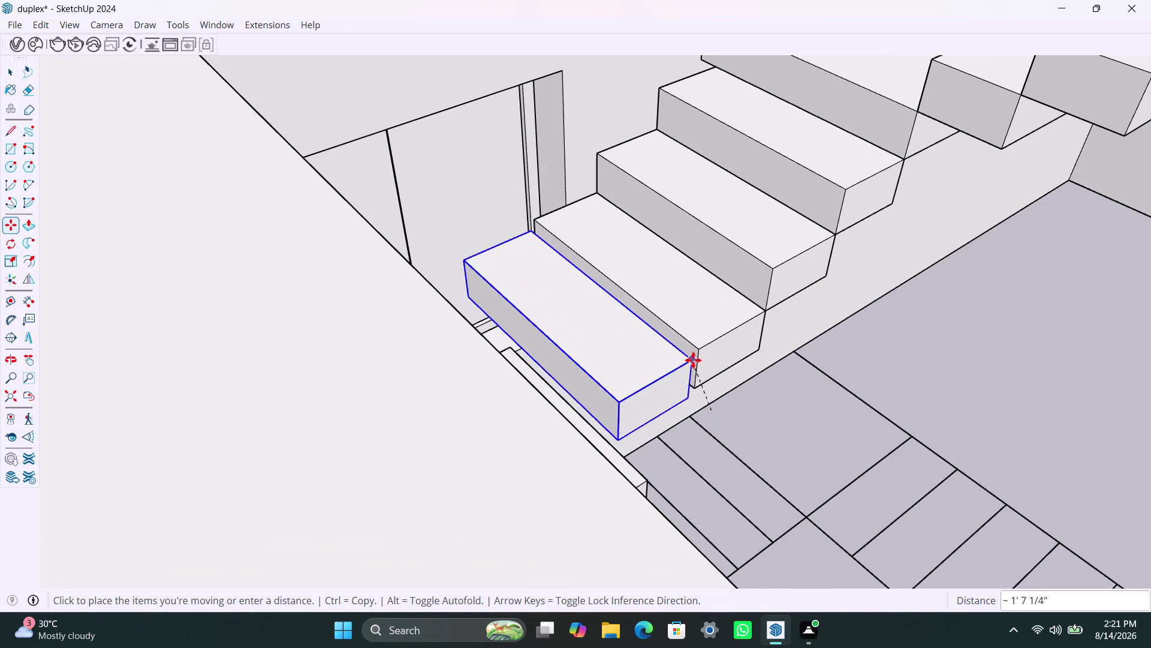
Drop the moved step block in place and orbit to view the bottom steps.
click(696, 387)
scroll(down, 3)
middle_drag(683, 443, 631, 453)
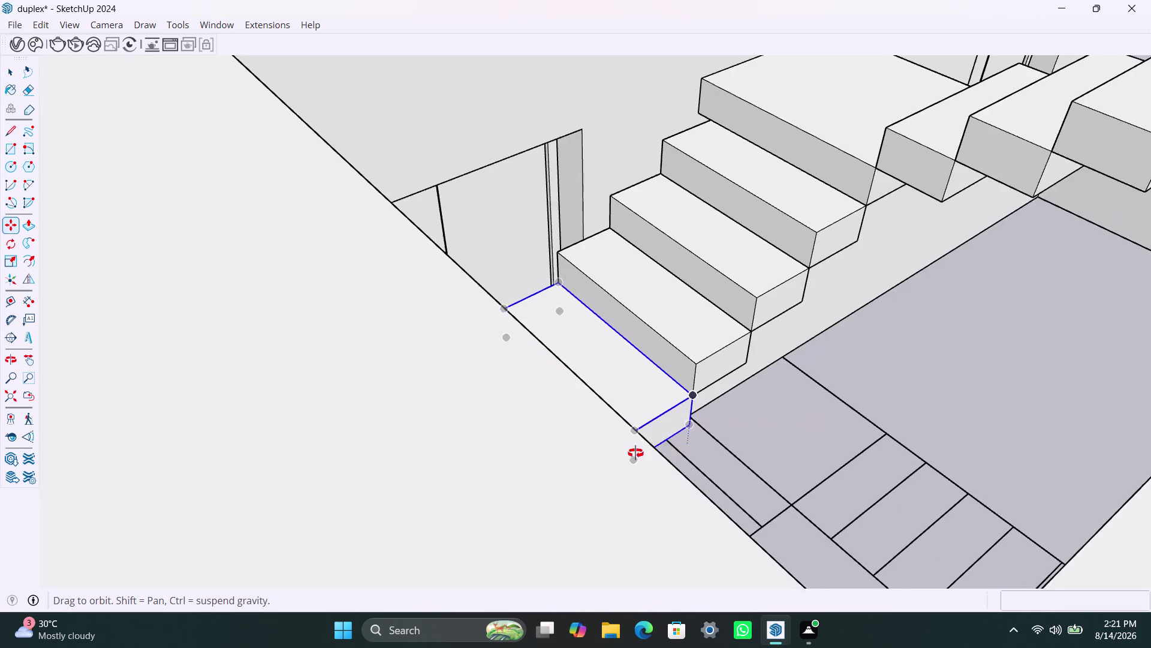
middle_drag(632, 453, 611, 467)
scroll(up, 3)
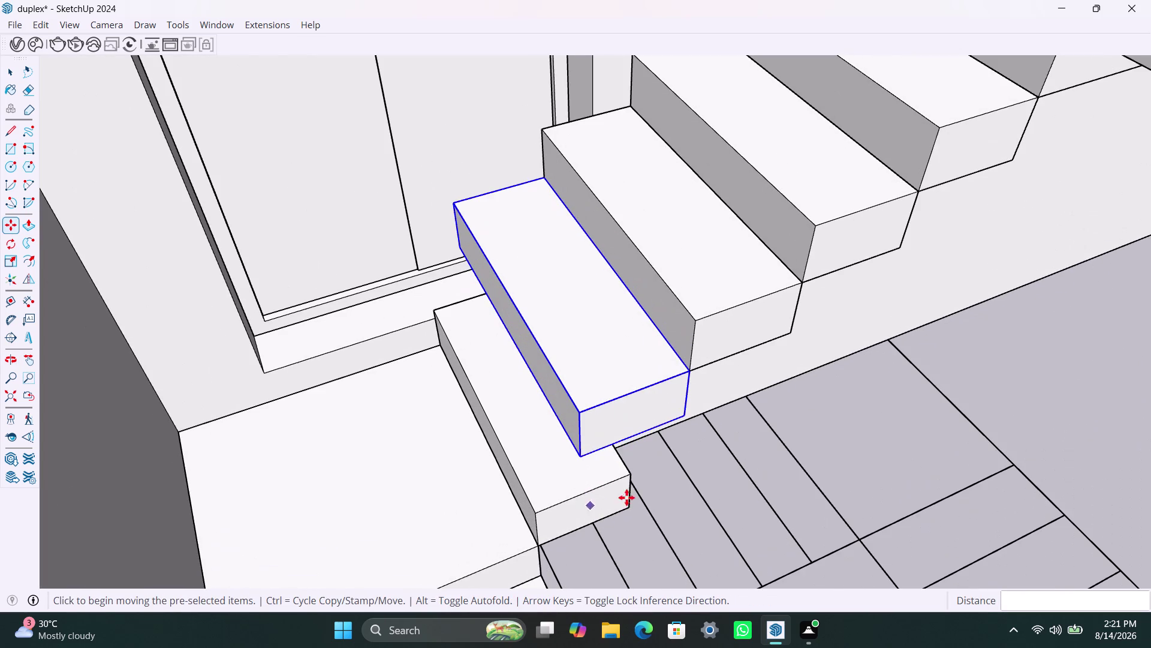
key(space)
scroll(down, 3)
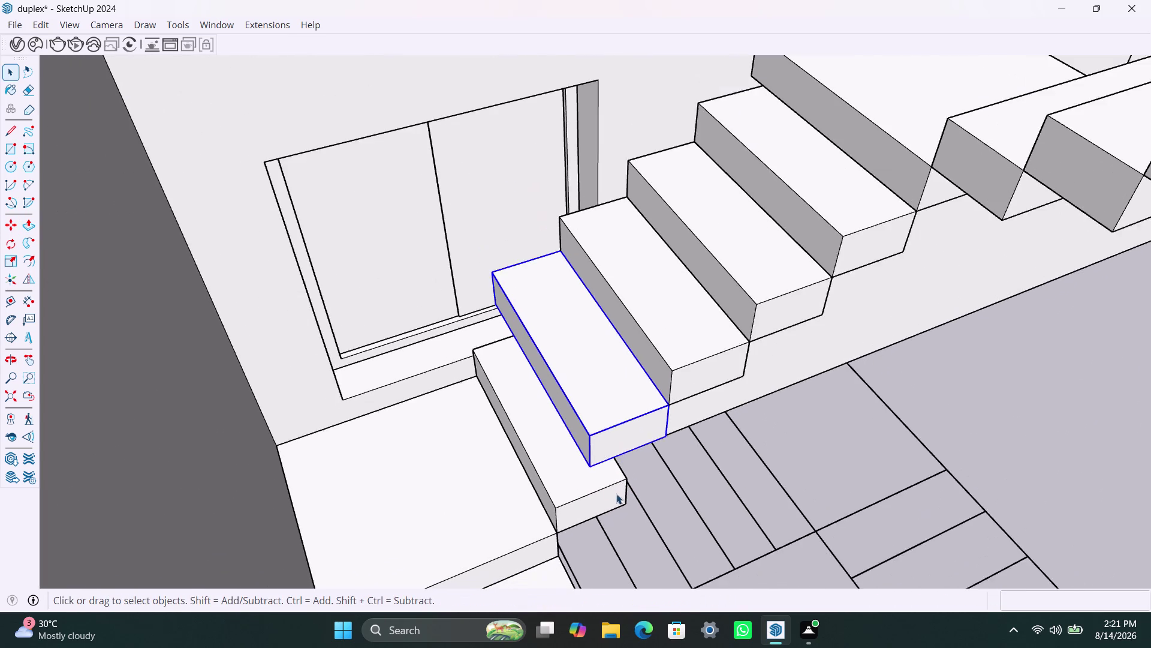
middle_drag(616, 493, 588, 498)
Select the lowest step block, then dismiss its context menu without choosing anything.
click(578, 497)
right_click(559, 487)
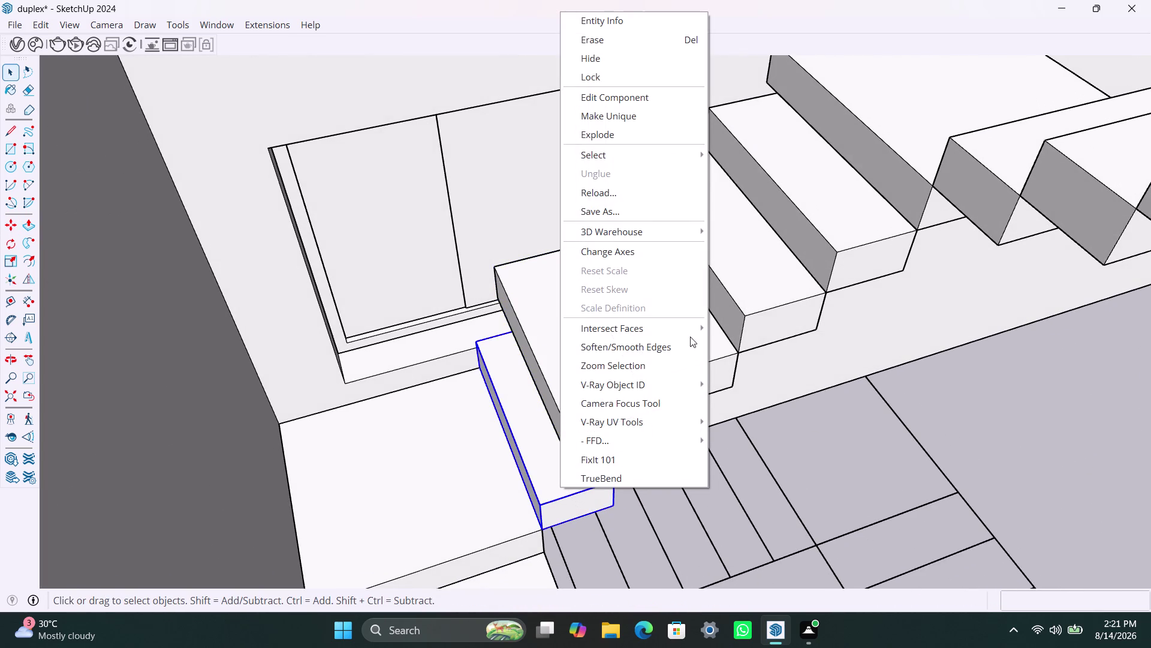
click(624, 111)
scroll(up, 3)
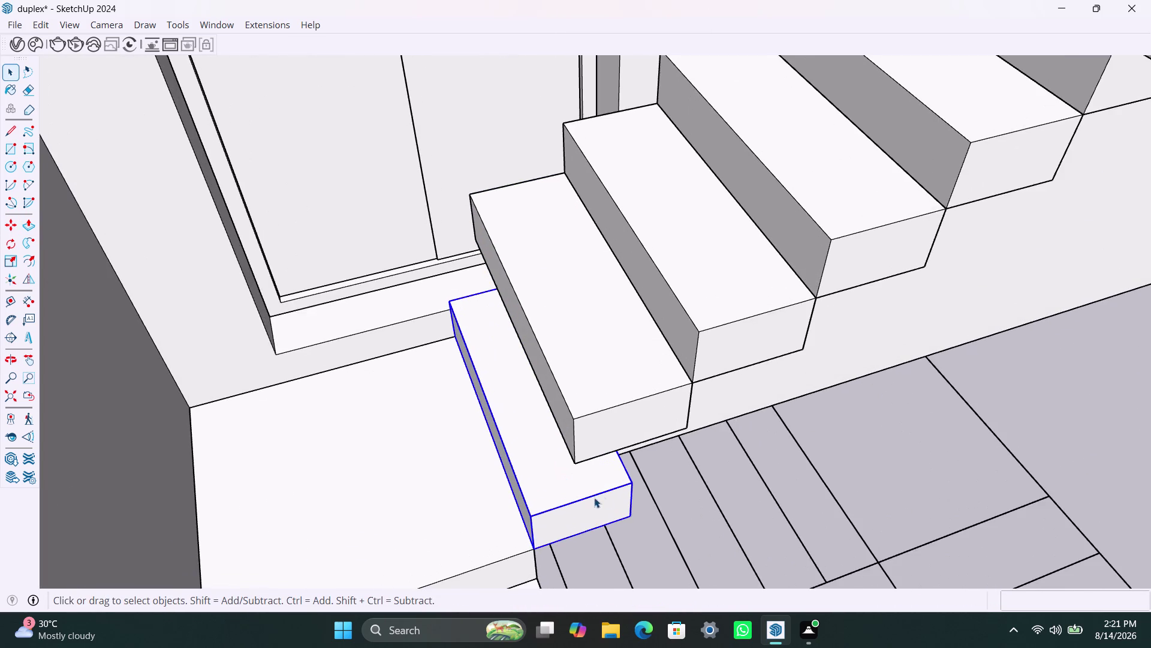
middle_drag(591, 497, 369, 483)
scroll(up, 3)
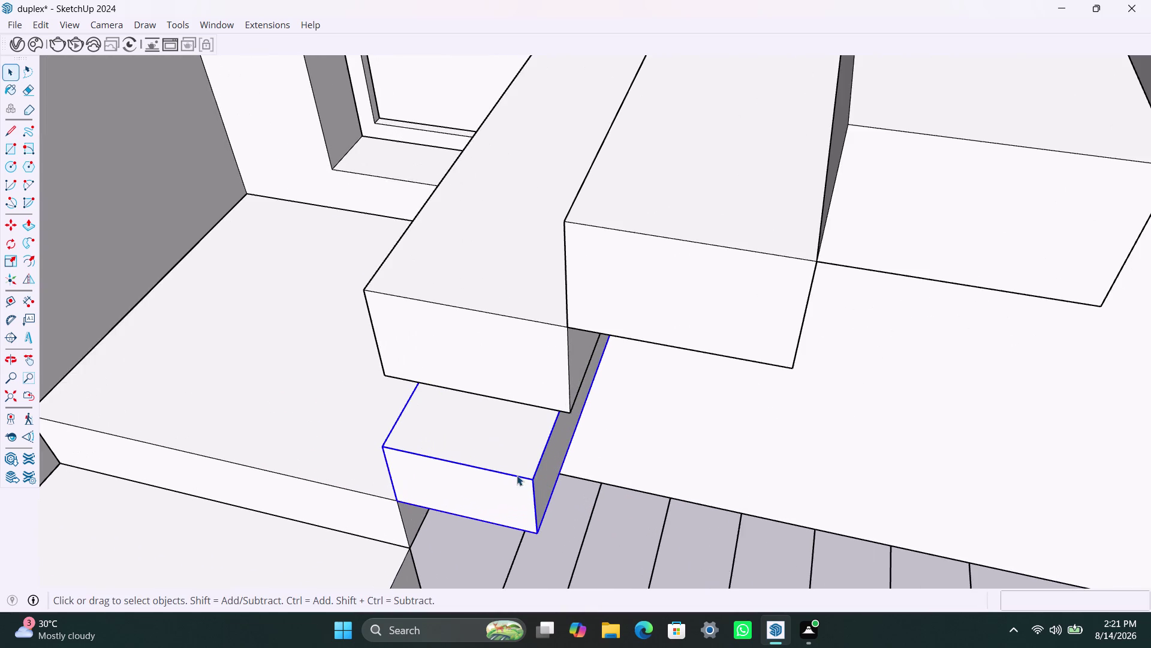
scroll(down, 3)
middle_drag(403, 438, 477, 460)
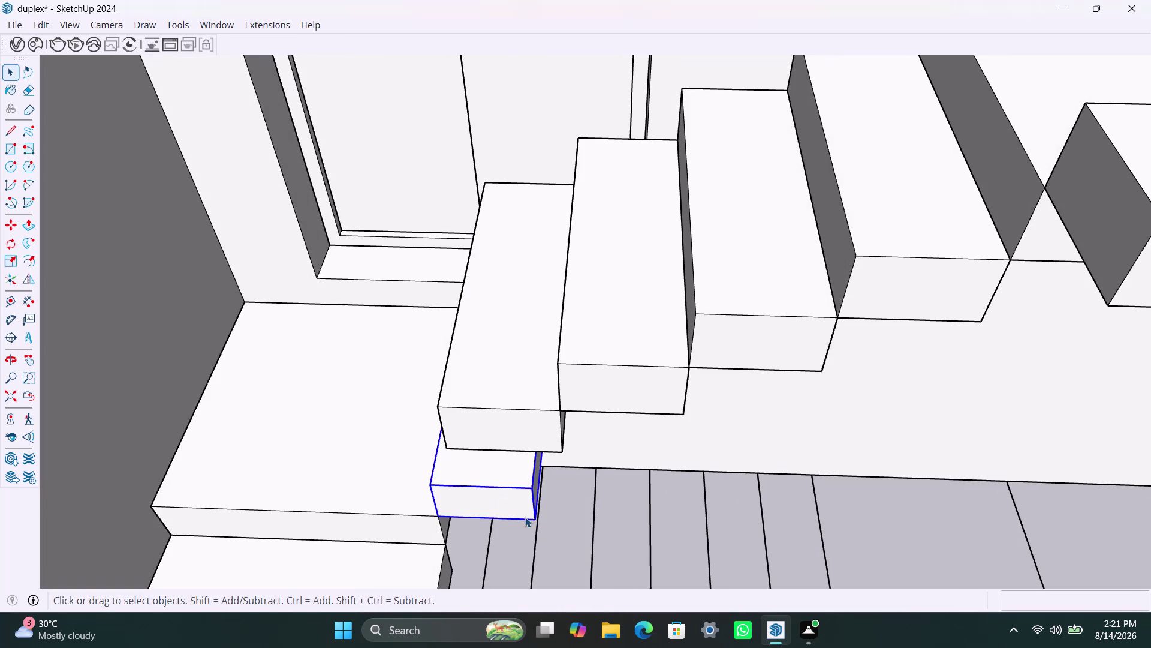
Move the step block against the lower step and open its component for editing.
key(m)
click(537, 516)
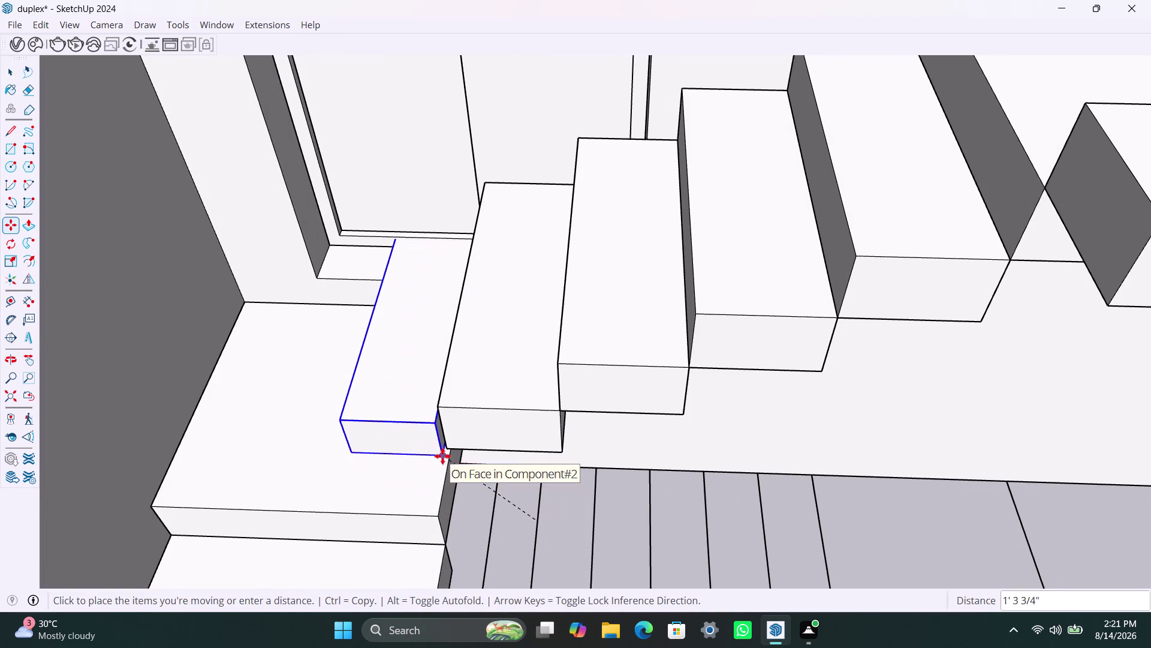
click(439, 521)
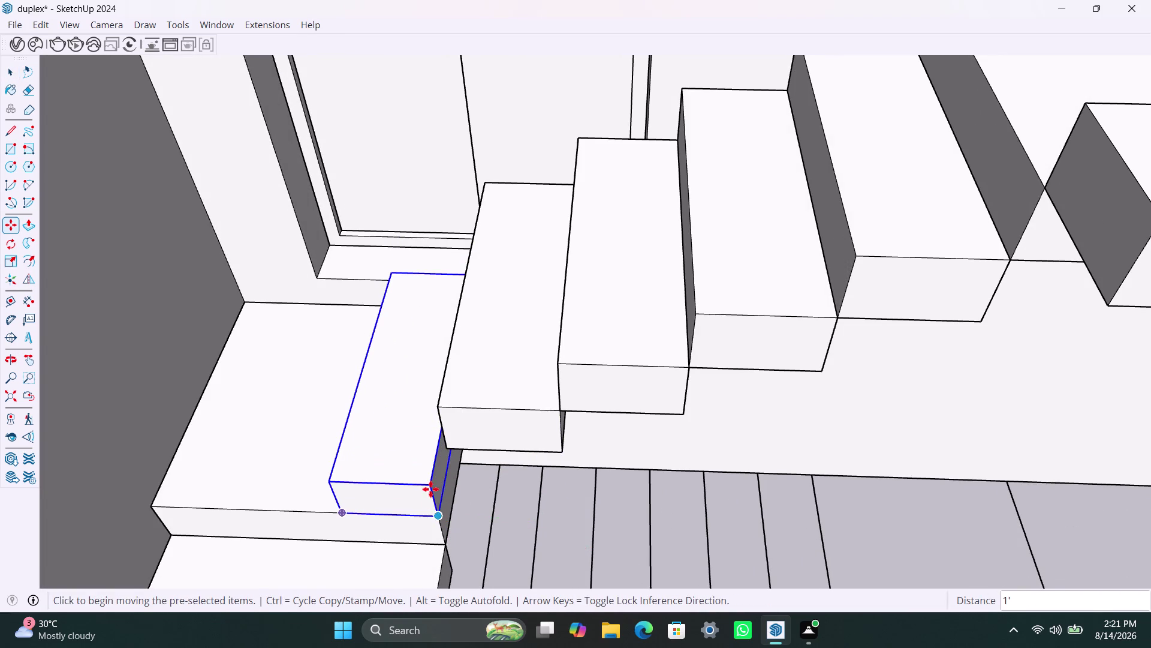
click(430, 484)
click(445, 451)
scroll(down, 3)
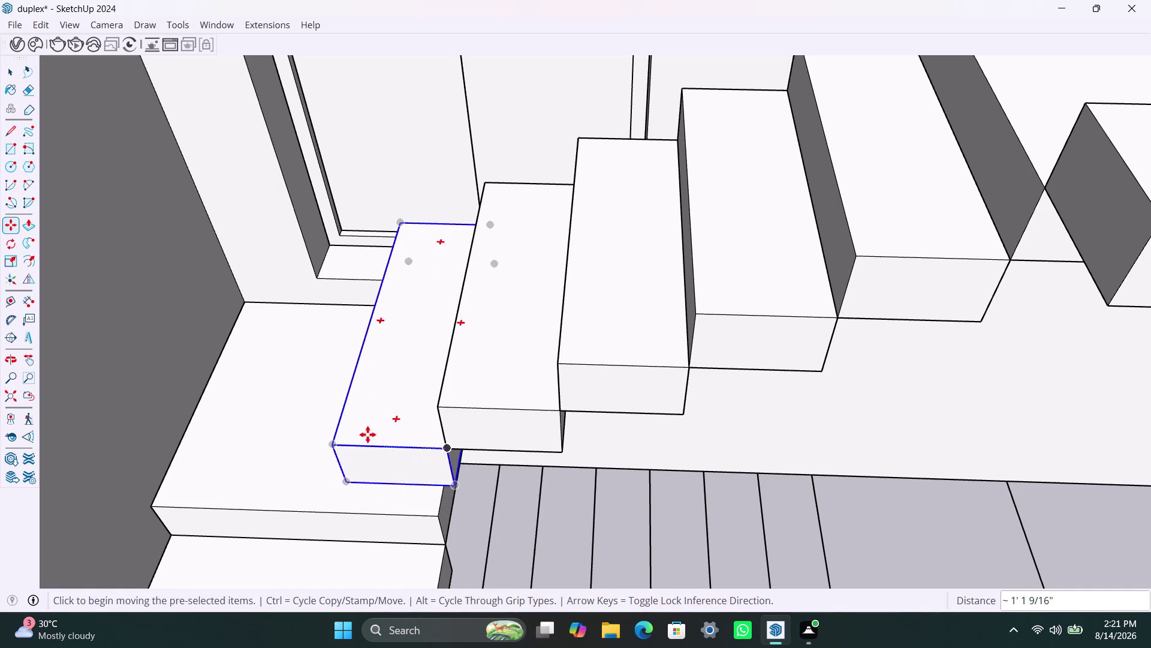
scroll(down, 3)
middle_drag(351, 437, 609, 468)
scroll(up, 3)
key(space)
triple_click(443, 516)
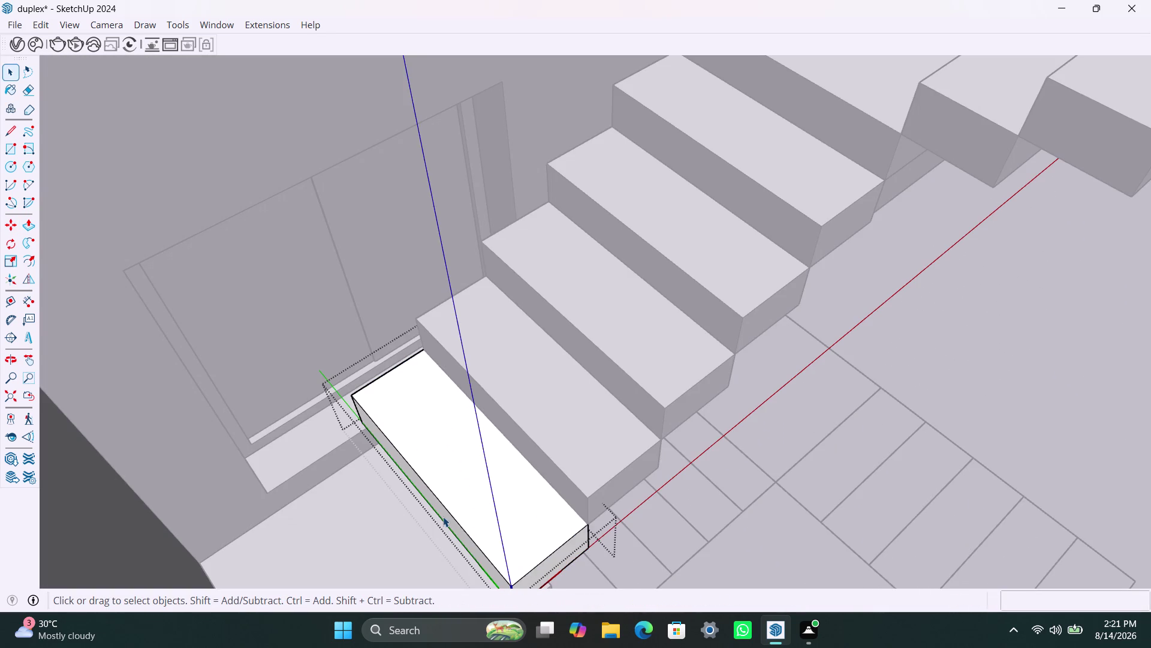
Widen the bottom step by pulling its long side face with Push/Pull.
click(443, 516)
click(443, 516)
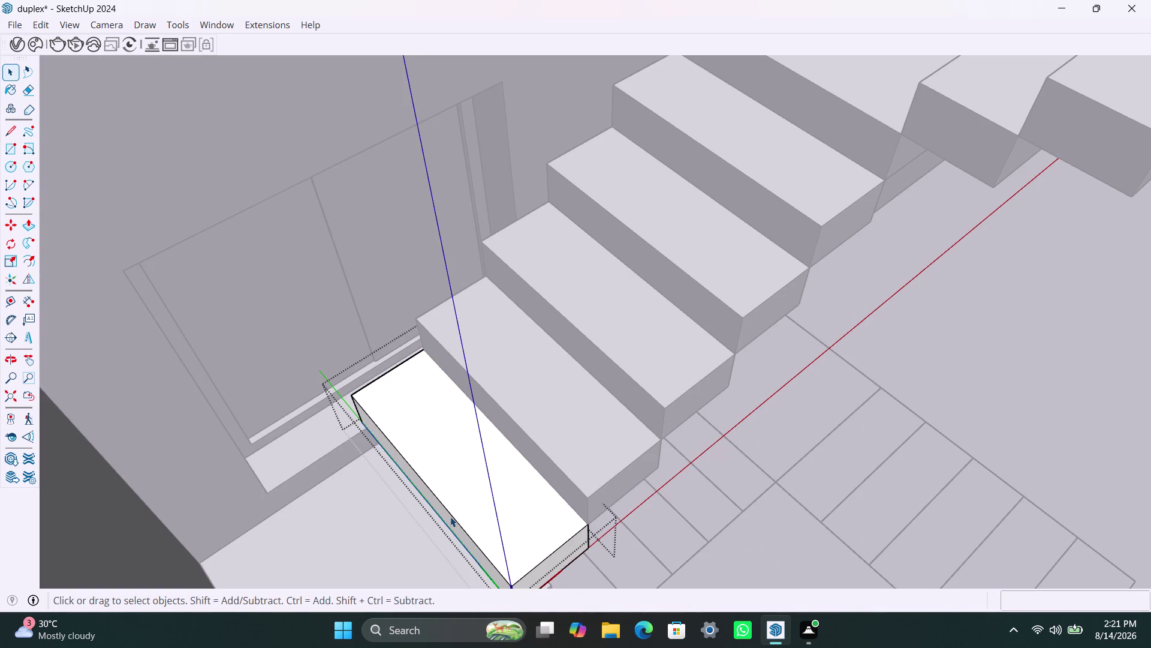
click(452, 517)
click(448, 525)
click(450, 523)
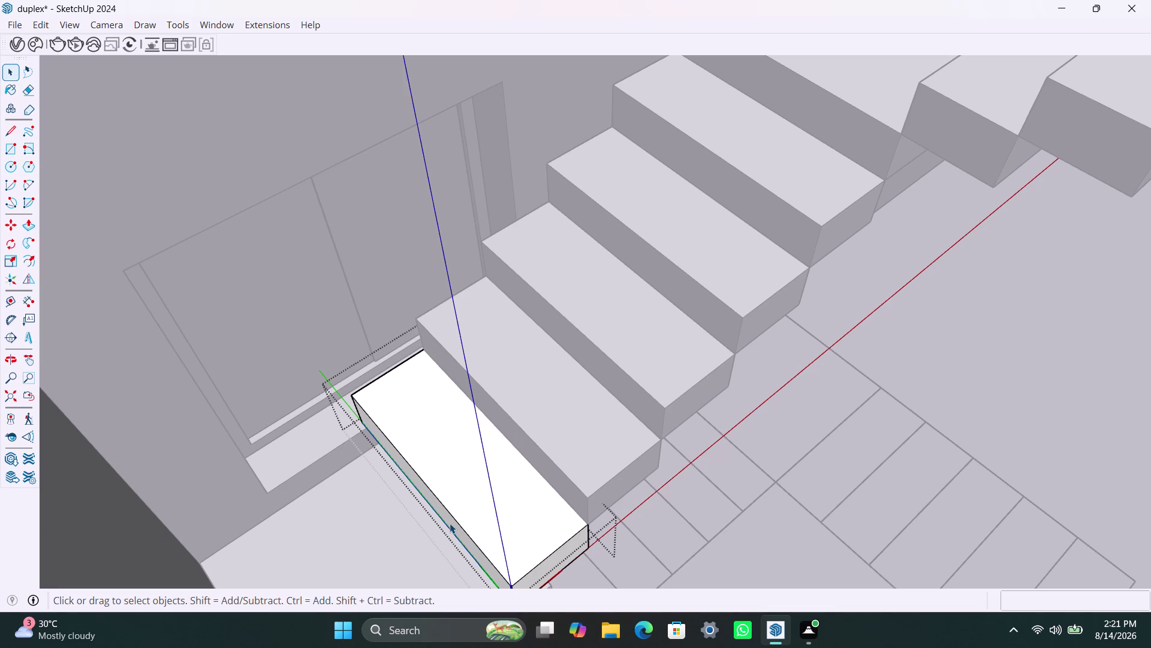
click(450, 523)
scroll(up, 3)
click(455, 527)
key(p)
click(456, 526)
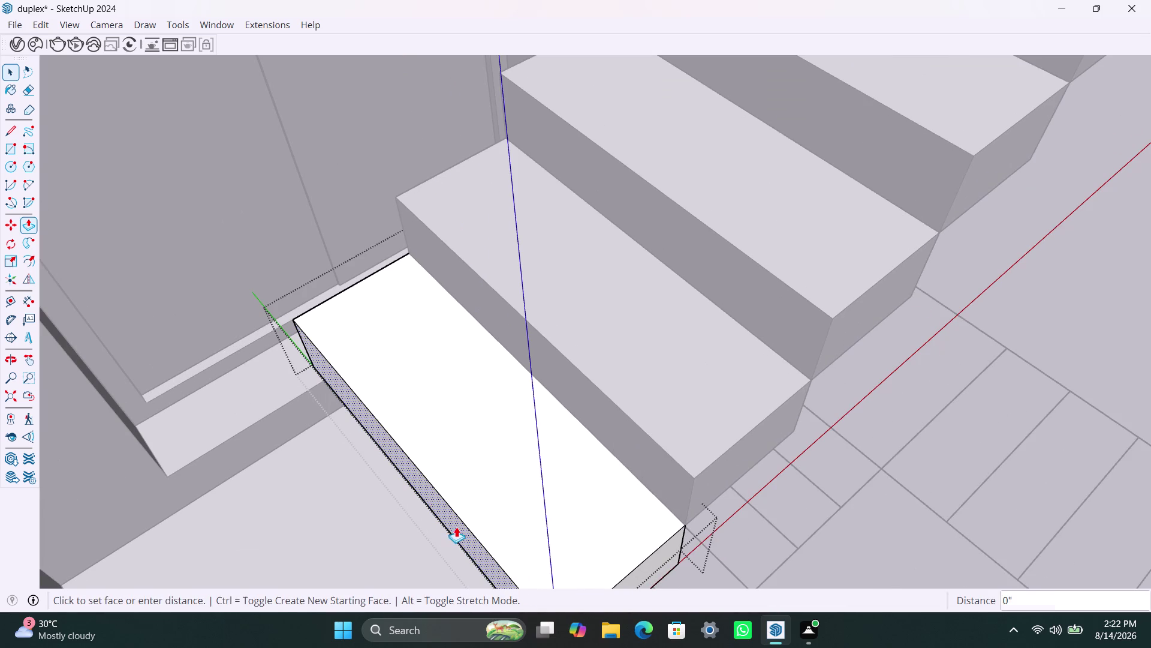
click(535, 529)
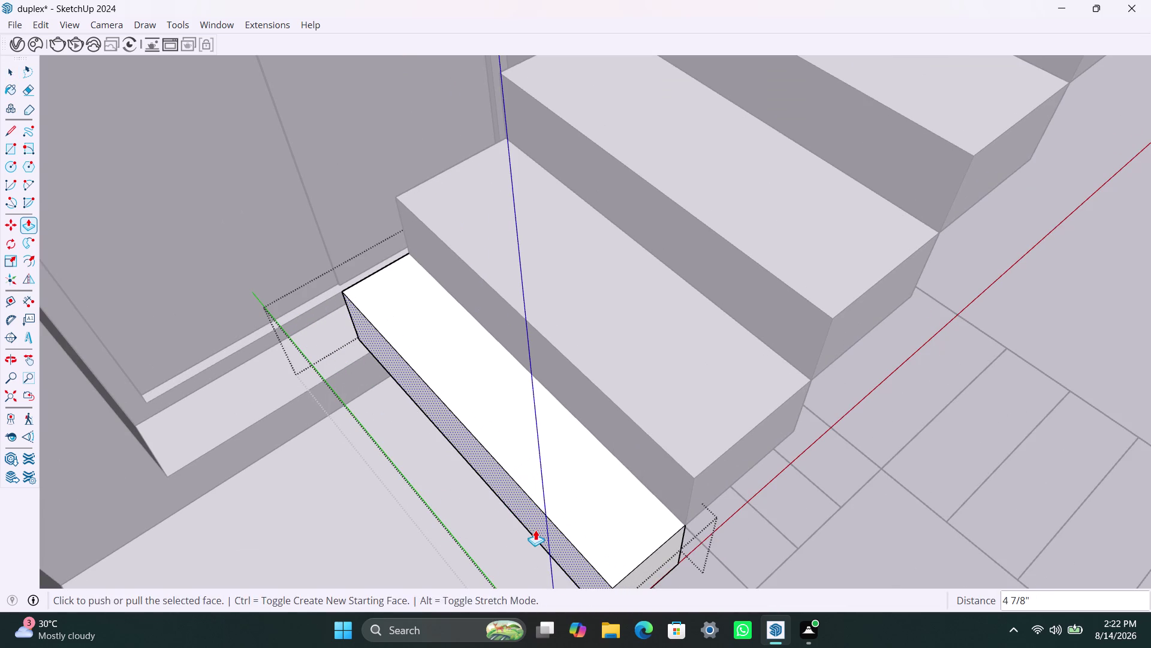
key(space)
Exit the step component's editing to show the stairwell.
click(400, 491)
scroll(down, 3)
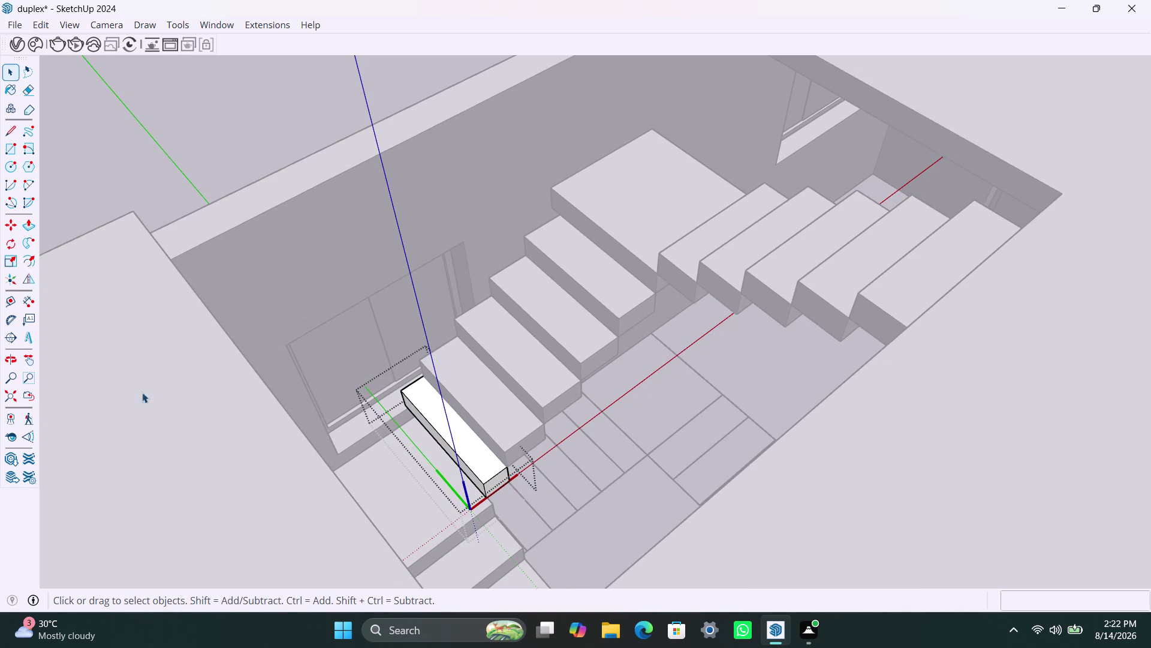
click(219, 155)
scroll(down, 3)
Orbit over the stairwell to see the step ends along the side wall.
middle_drag(498, 443, 411, 454)
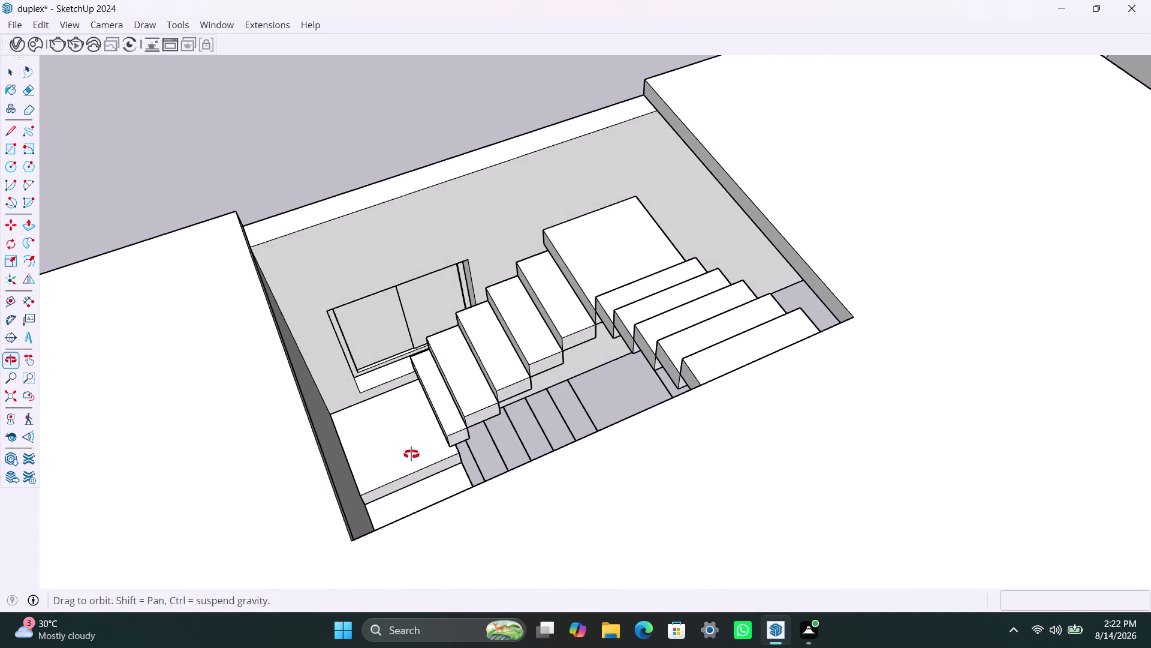
middle_drag(412, 454, 423, 457)
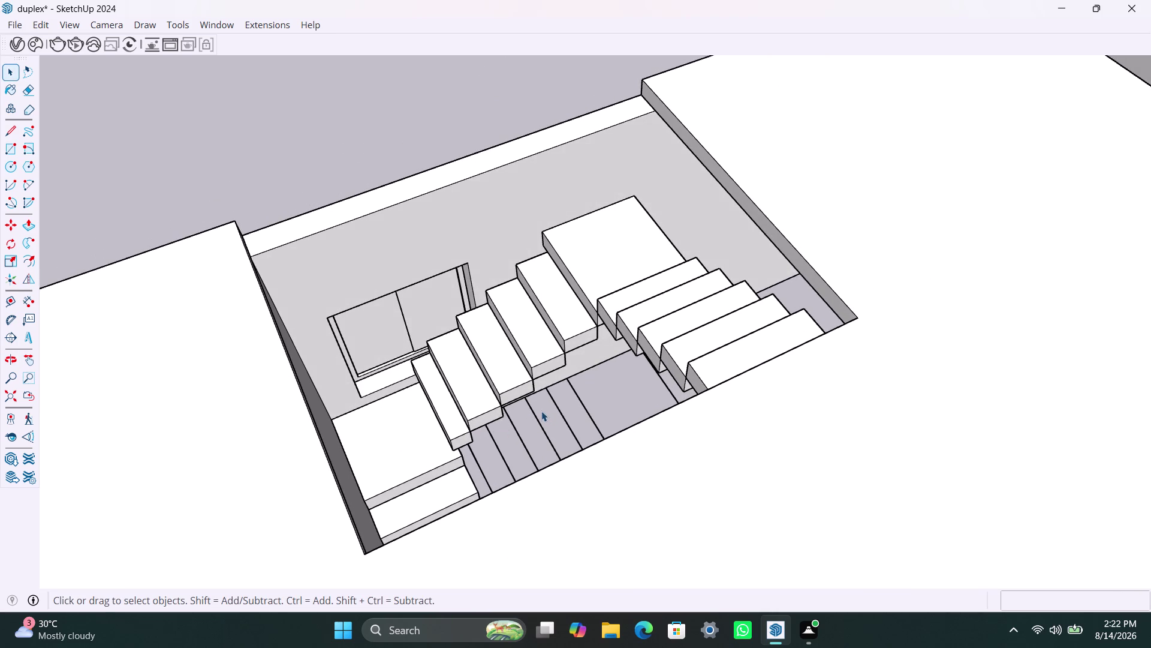
scroll(down, 3)
middle_drag(559, 414, 728, 445)
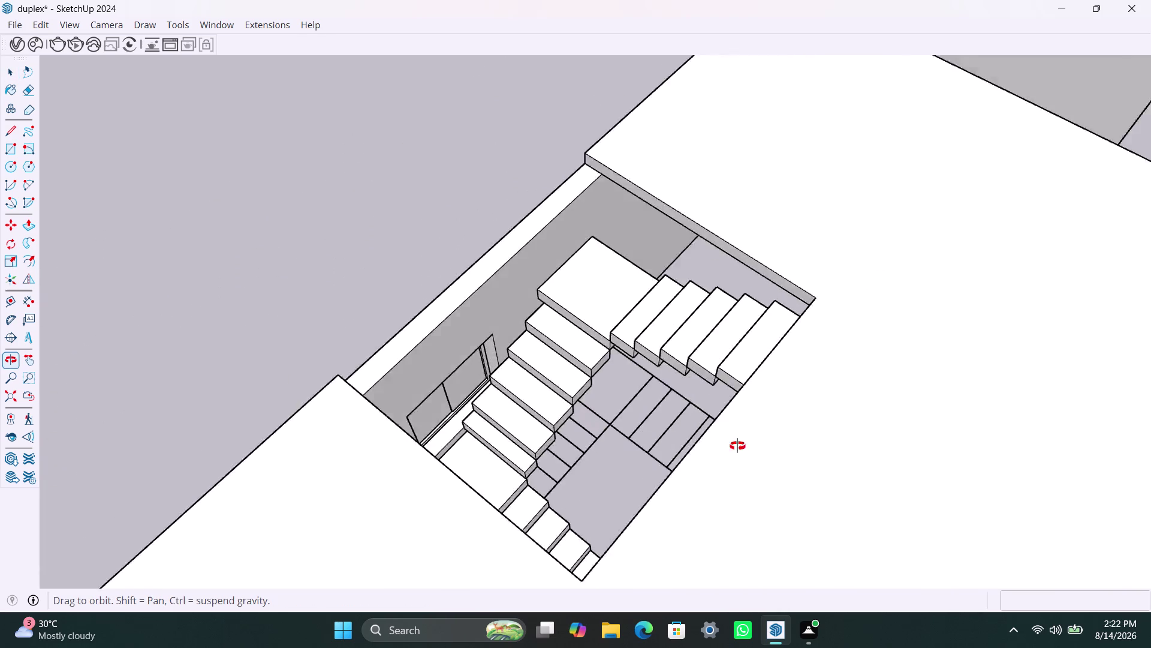
middle_drag(728, 445, 864, 449)
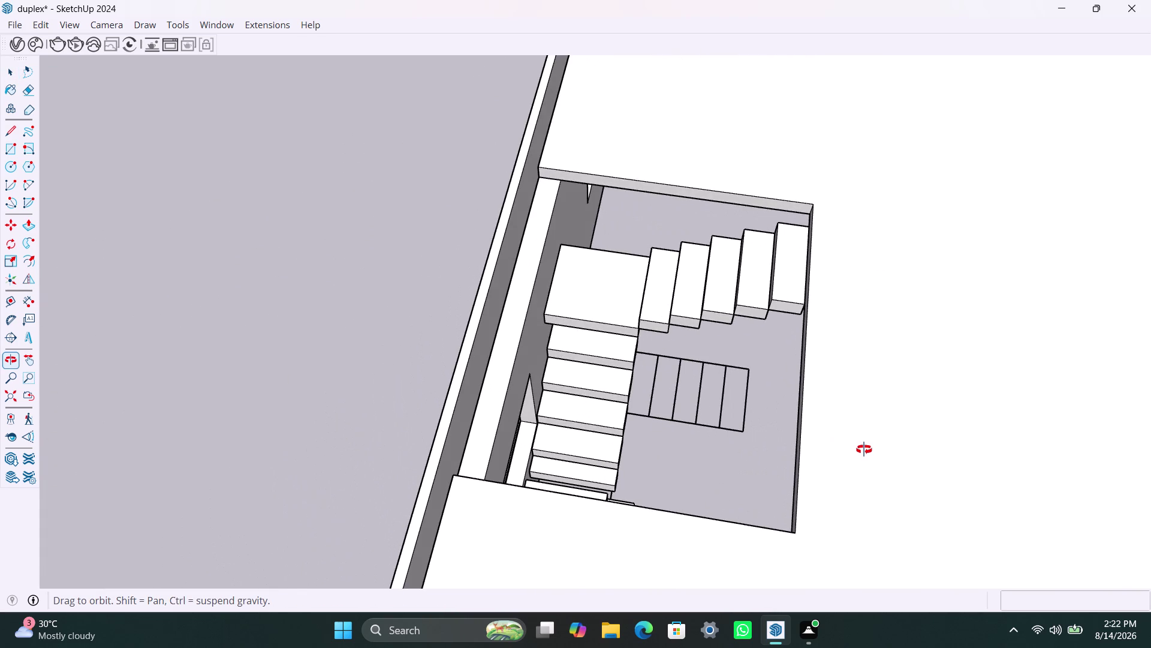
middle_drag(864, 449, 940, 451)
scroll(up, 3)
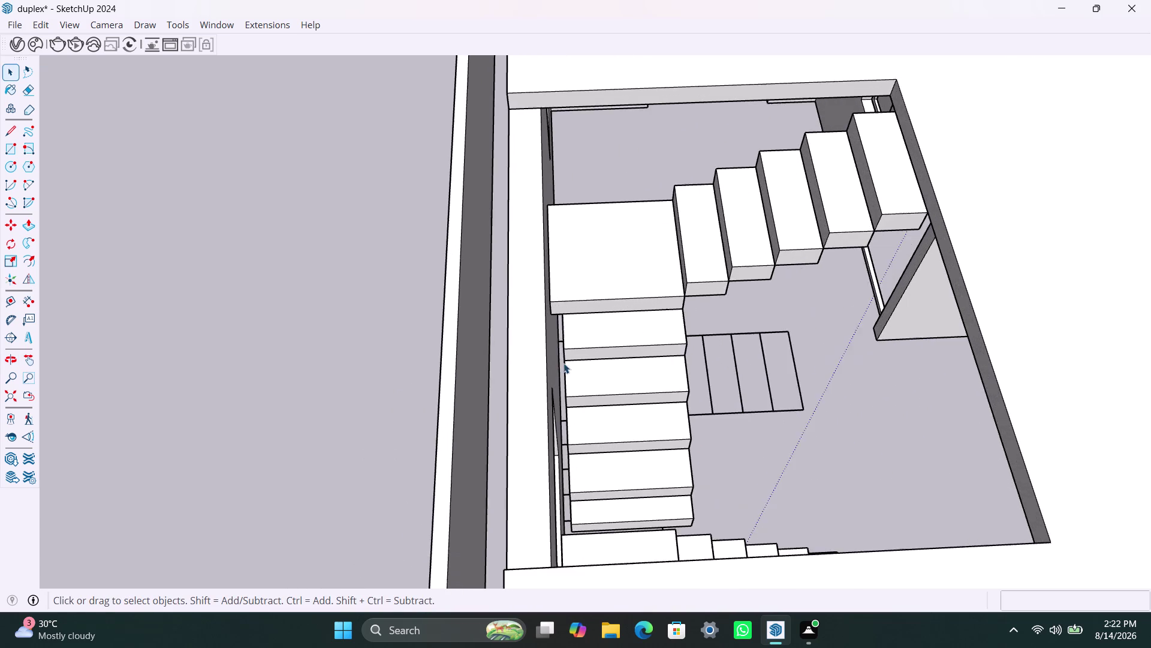
scroll(up, 3)
scroll(down, 3)
scroll(up, 3)
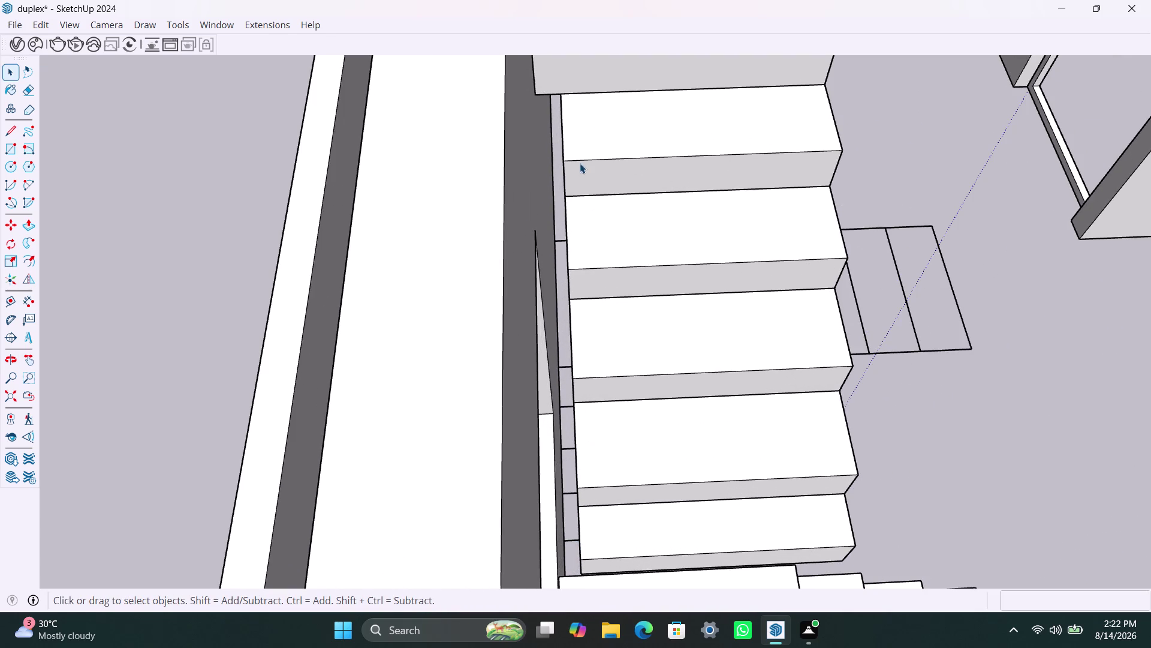
scroll(down, 3)
middle_drag(570, 147, 618, 182)
scroll(up, 3)
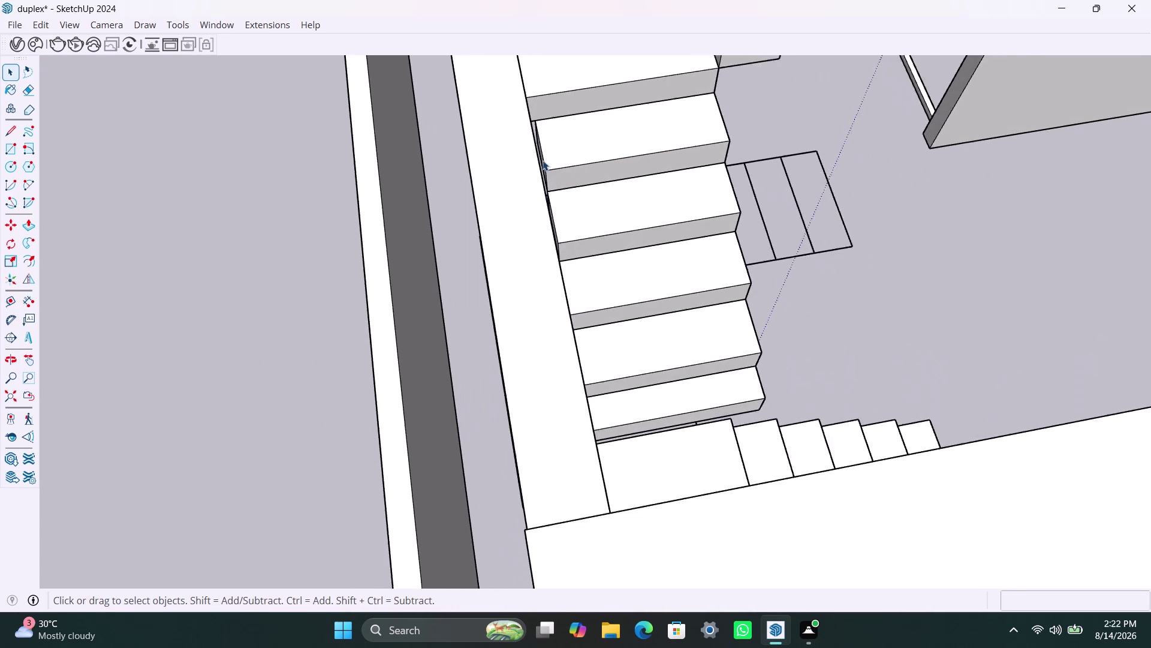
scroll(up, 3)
Open a wall-side step component and select its end face.
click(542, 159)
double_click(542, 159)
scroll(up, 3)
click(545, 171)
click(545, 182)
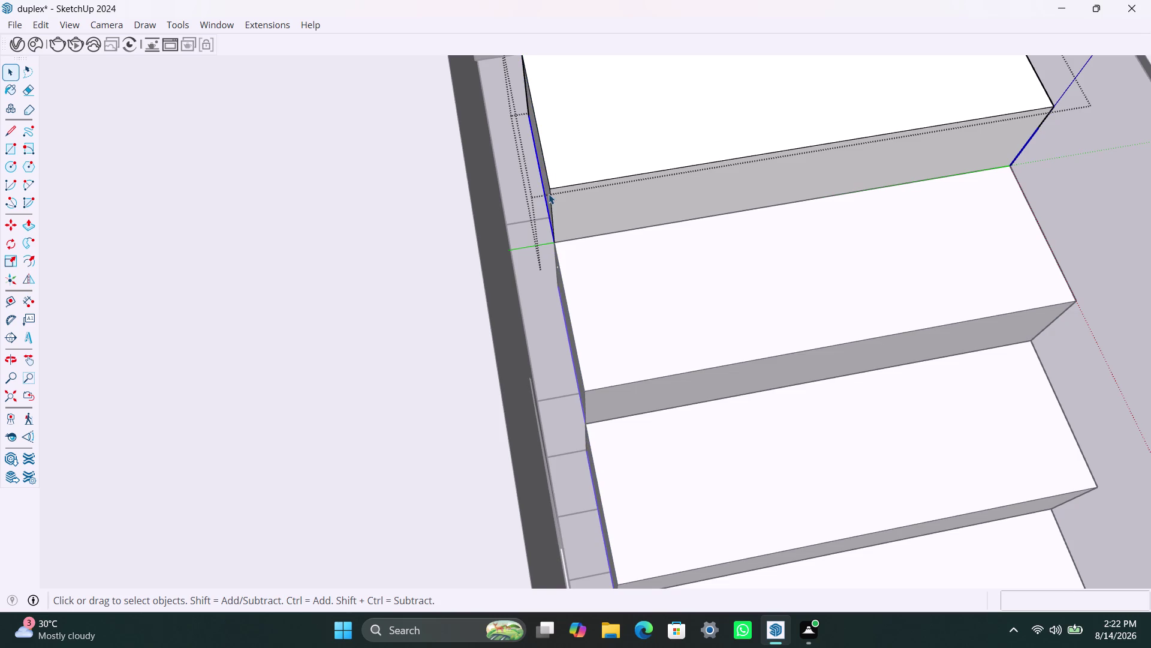
scroll(up, 3)
click(549, 183)
click(547, 186)
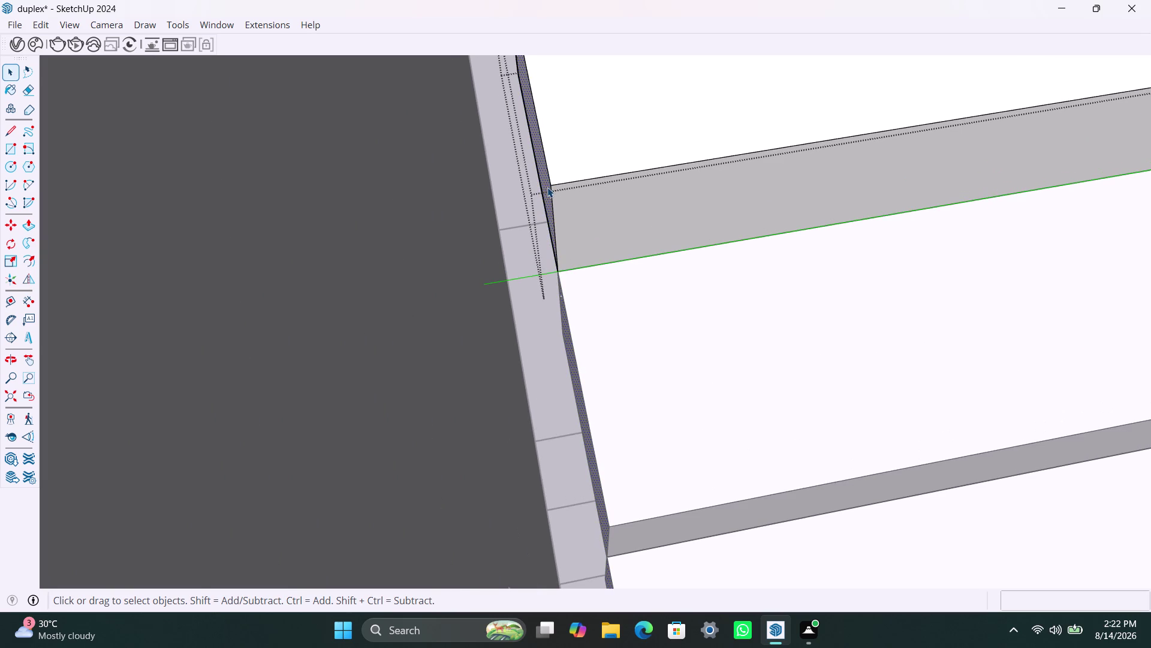
Push/Pull the step's end face out to the wall.
key(p)
click(547, 187)
click(455, 214)
key(space)
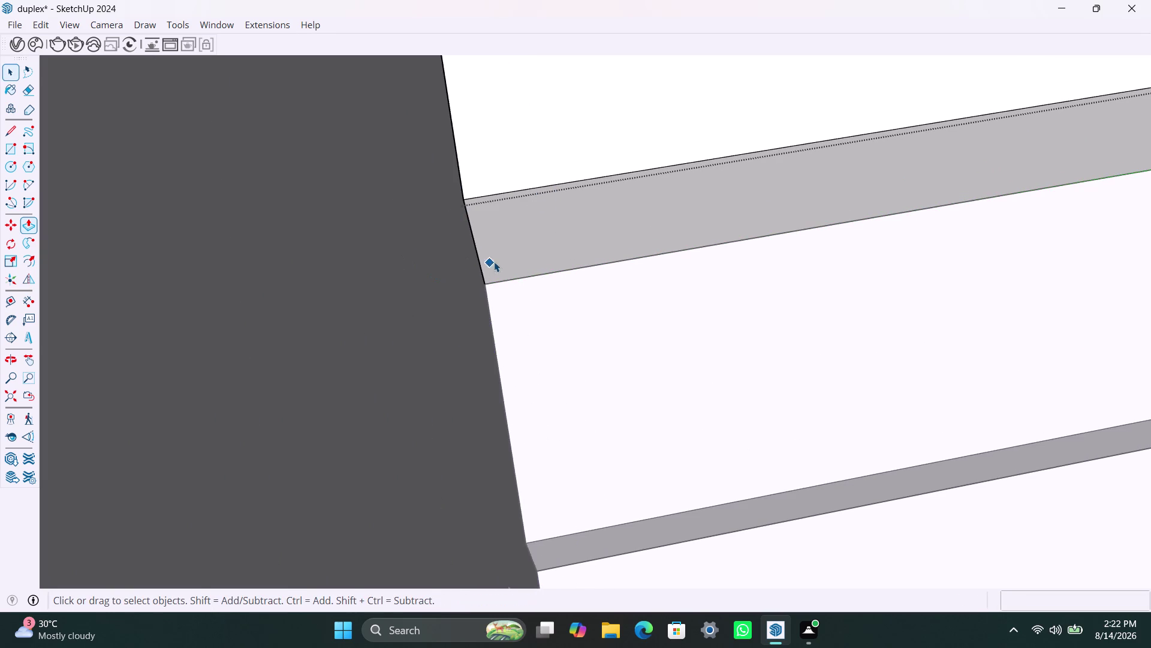
scroll(down, 3)
scroll(up, 3)
Orbit around the stair run to check the edited step from above.
middle_drag(526, 431, 529, 438)
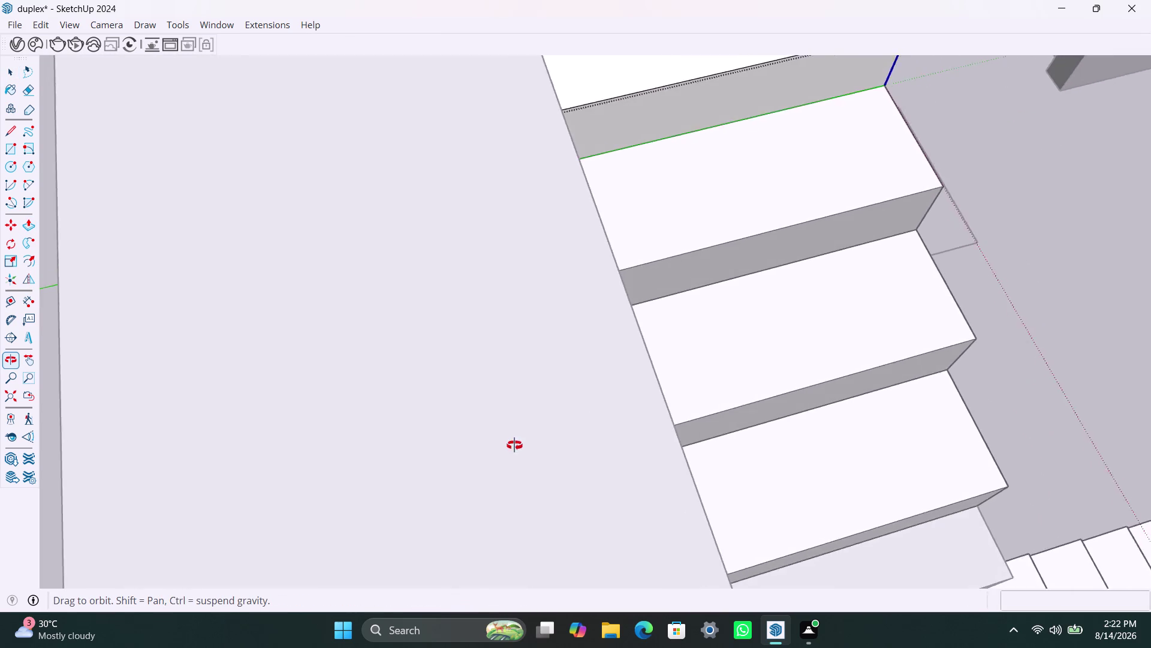
middle_drag(529, 437, 357, 352)
scroll(down, 3)
middle_drag(579, 499, 553, 499)
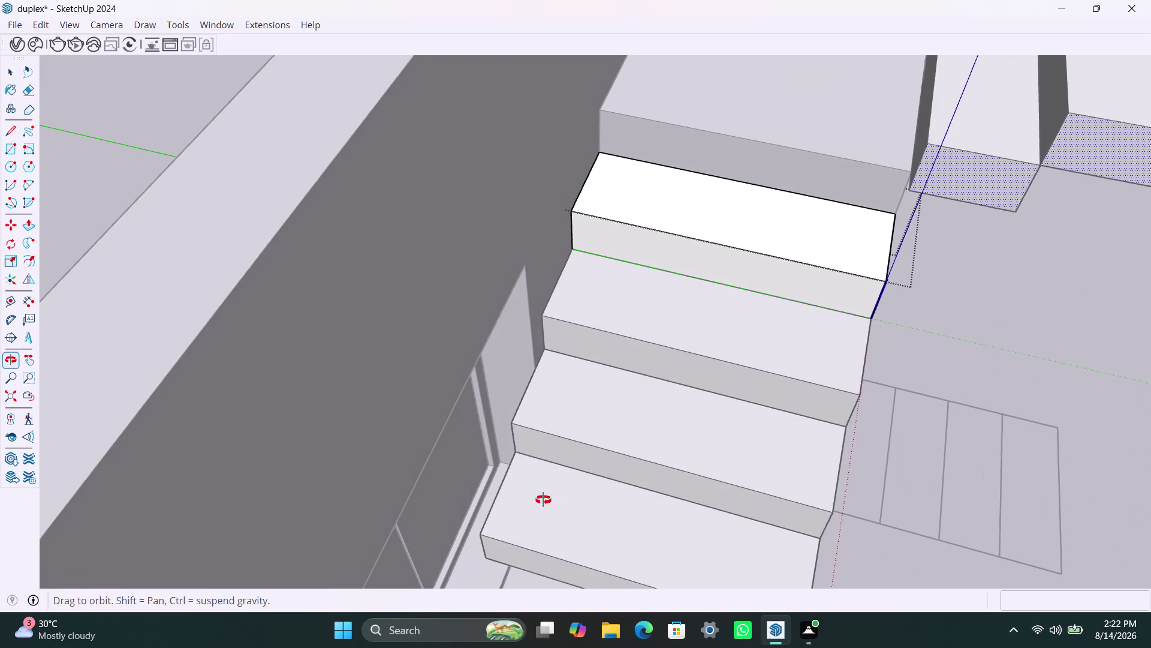
middle_drag(553, 500, 300, 431)
scroll(down, 3)
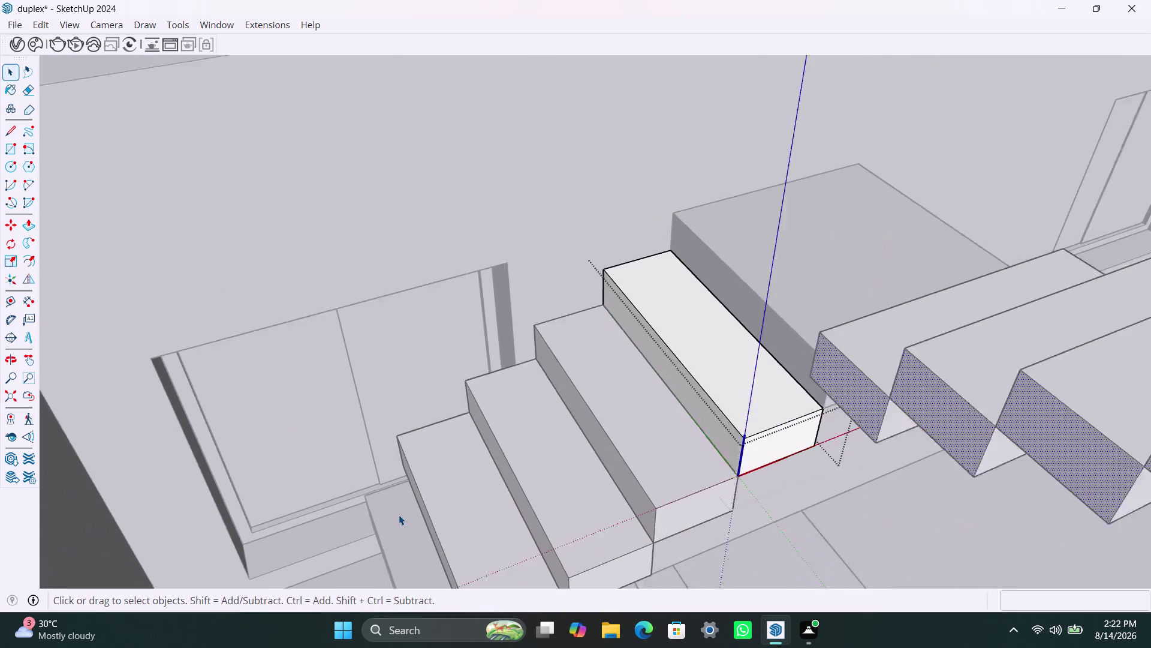
middle_drag(383, 516, 268, 490)
scroll(down, 3)
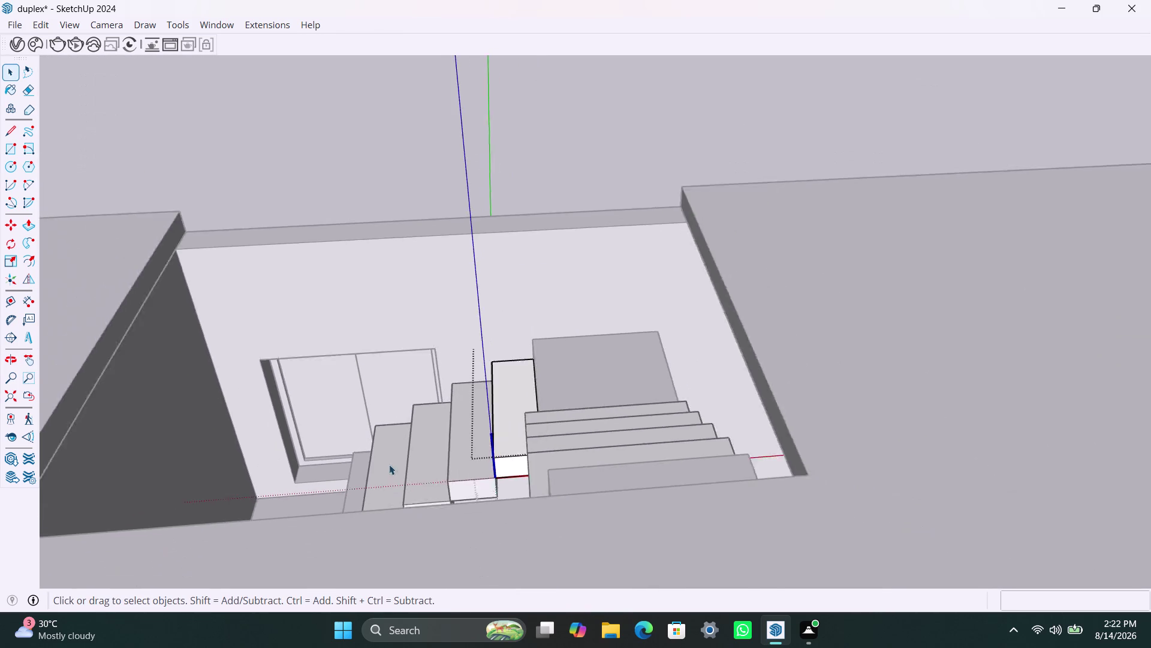
click(568, 204)
key(space)
scroll(down, 3)
scroll(down, 3)
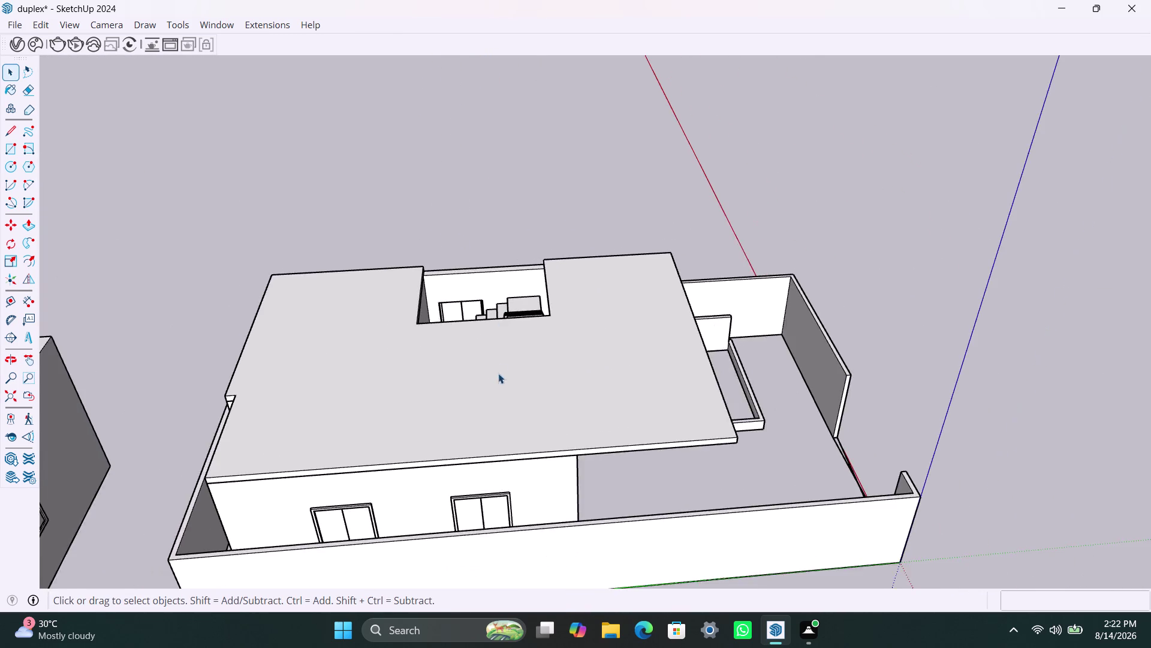
middle_drag(500, 373, 753, 519)
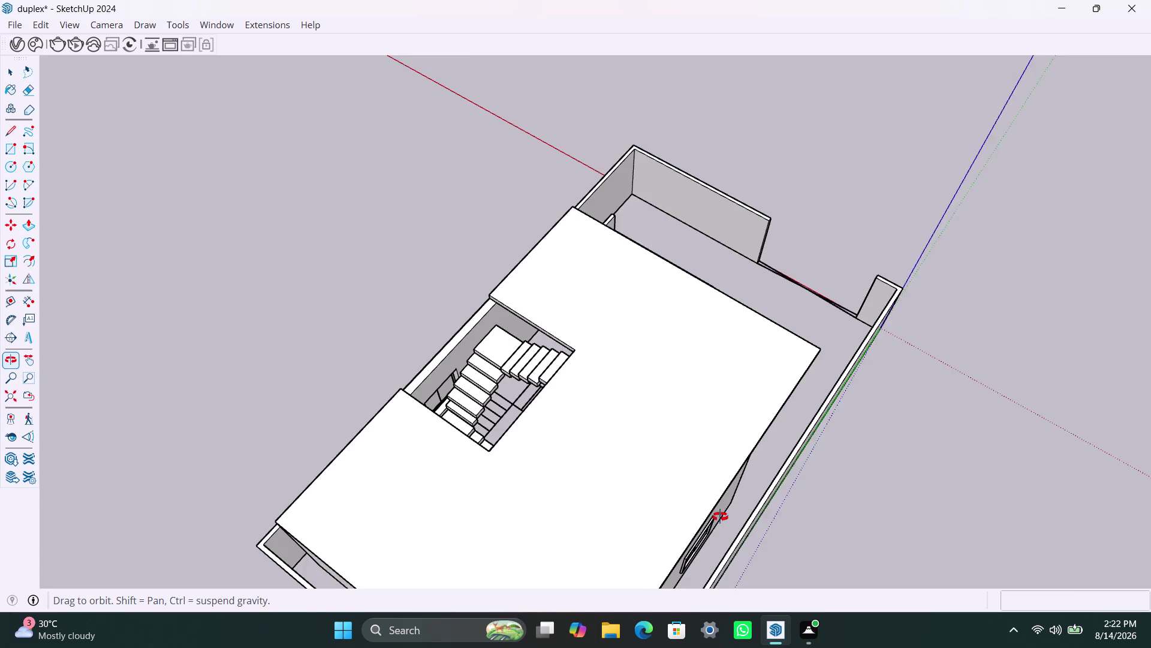
middle_drag(753, 520, 69, 351)
scroll(up, 3)
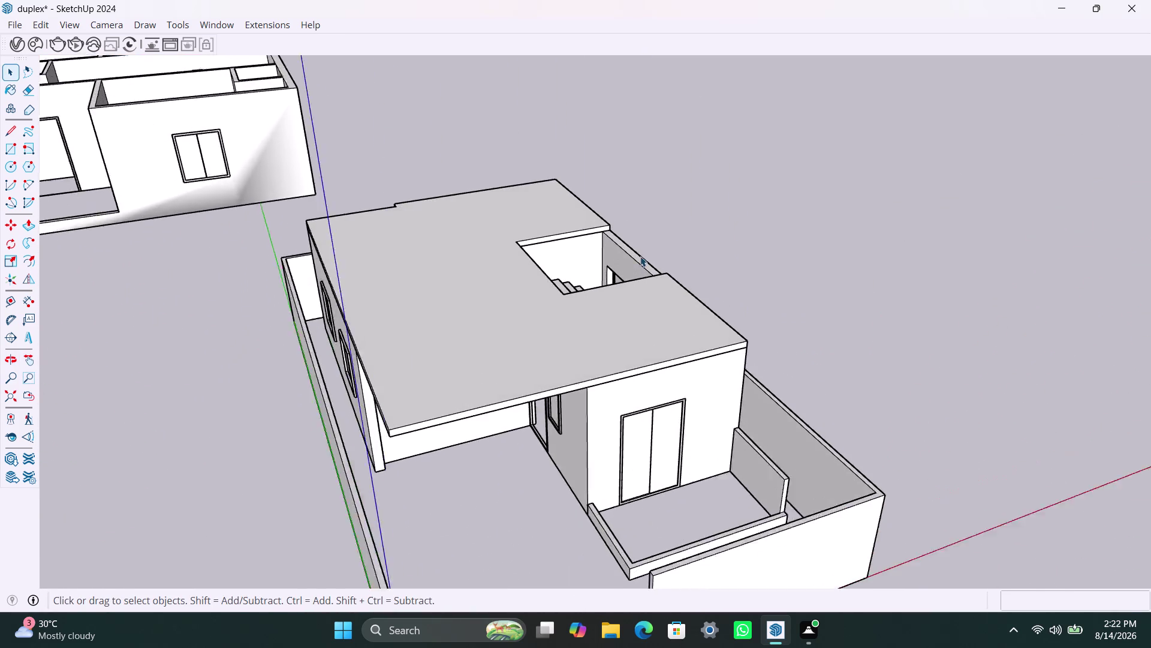
scroll(up, 3)
middle_drag(712, 318, 579, 485)
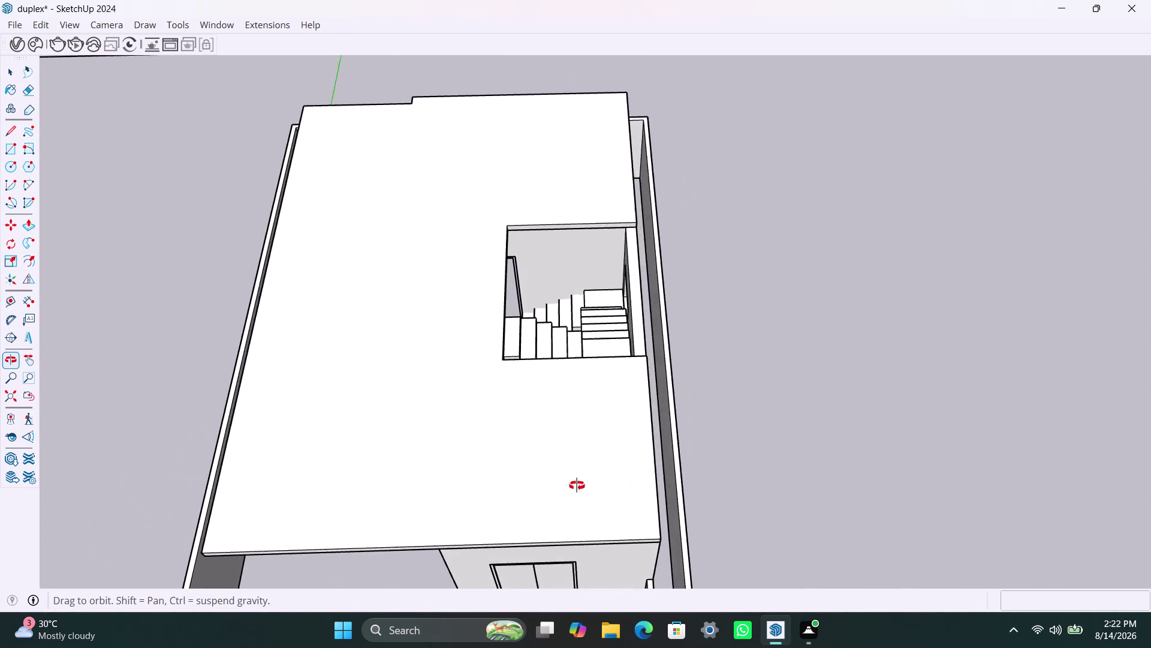
middle_drag(579, 485, 555, 476)
scroll(down, 3)
scroll(up, 3)
scroll(up, 3)
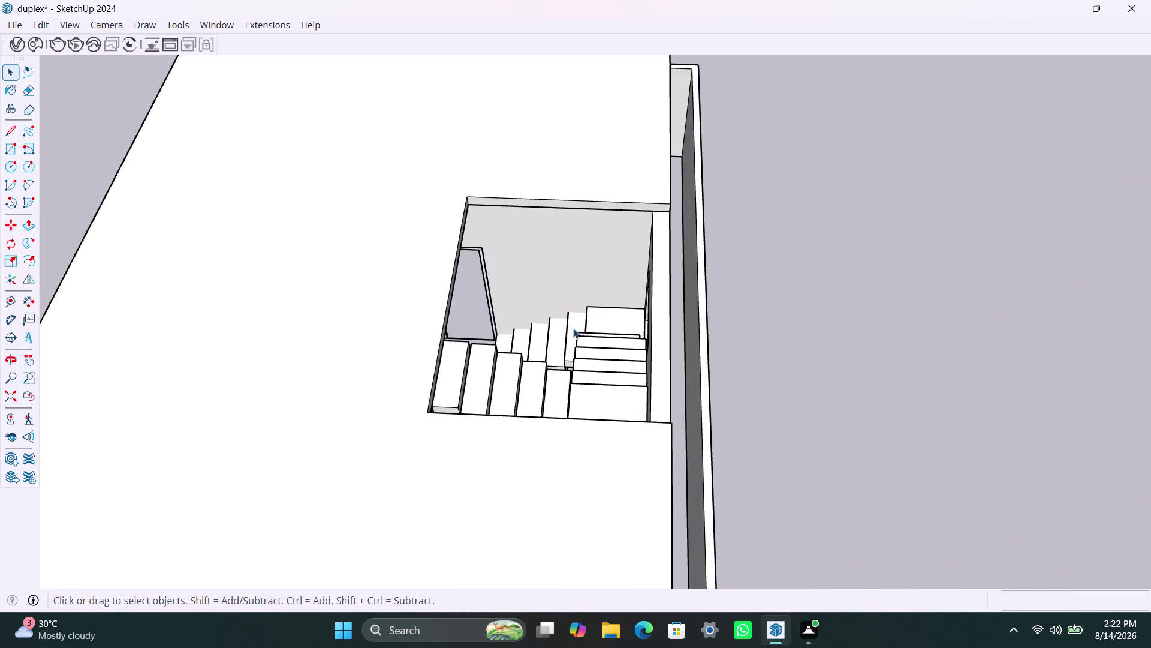
scroll(up, 3)
scroll(up, 3)
middle_drag(669, 365, 540, 448)
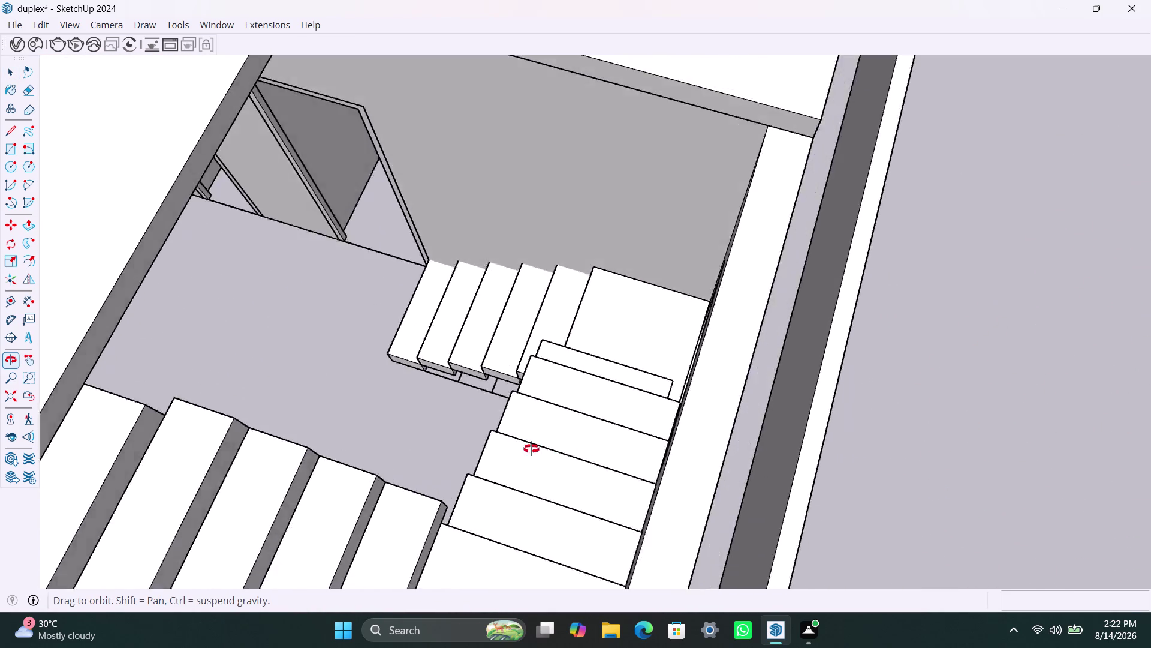
middle_drag(541, 448, 376, 364)
middle_drag(475, 325, 799, 435)
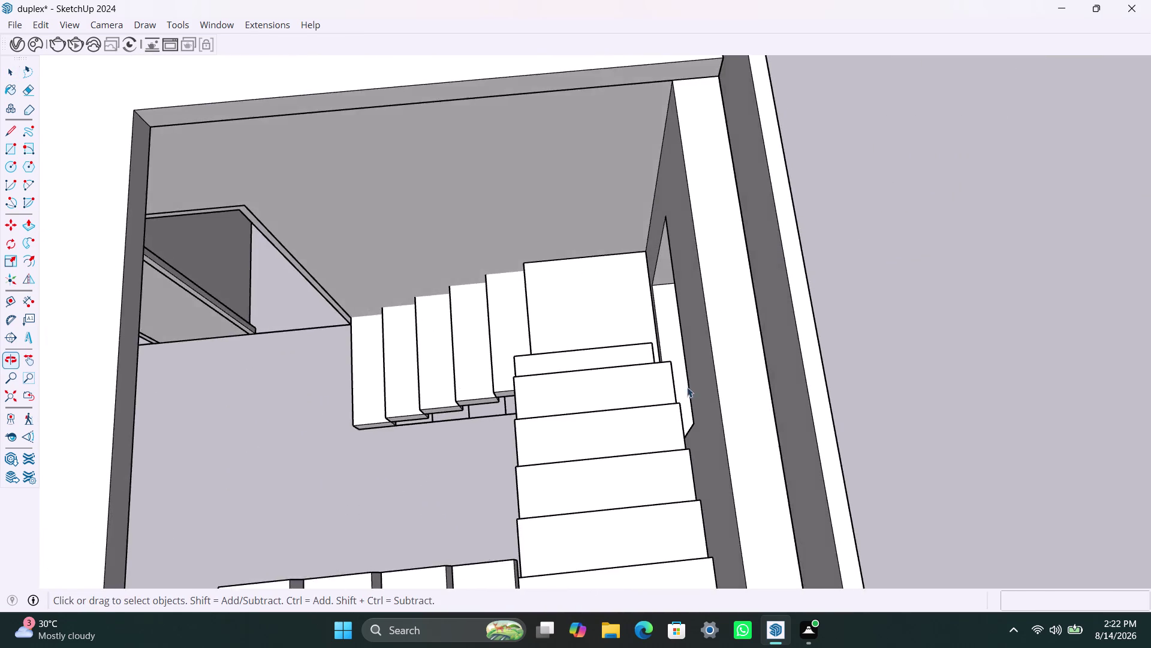
scroll(up, 3)
middle_drag(645, 362, 615, 445)
scroll(up, 3)
middle_drag(643, 383, 533, 365)
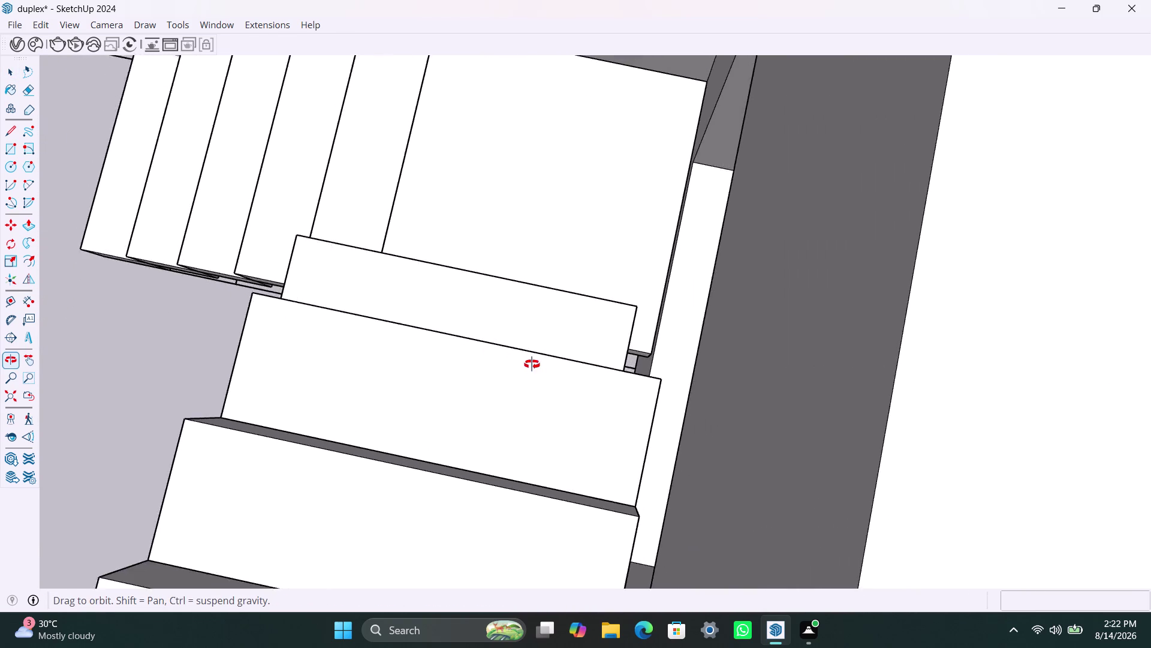
middle_drag(533, 365, 510, 362)
scroll(up, 3)
middle_drag(630, 389, 591, 389)
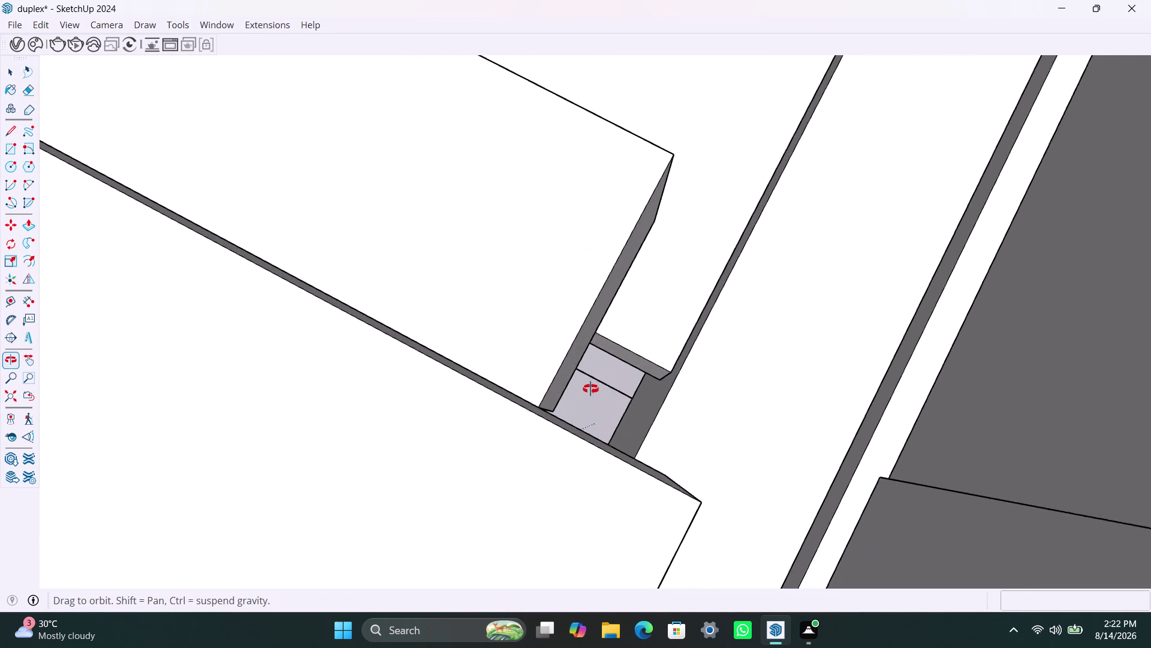
middle_drag(591, 388, 589, 388)
triple_click(582, 341)
Push/Pull the face beside the small gap out to the side wall edge.
click(582, 340)
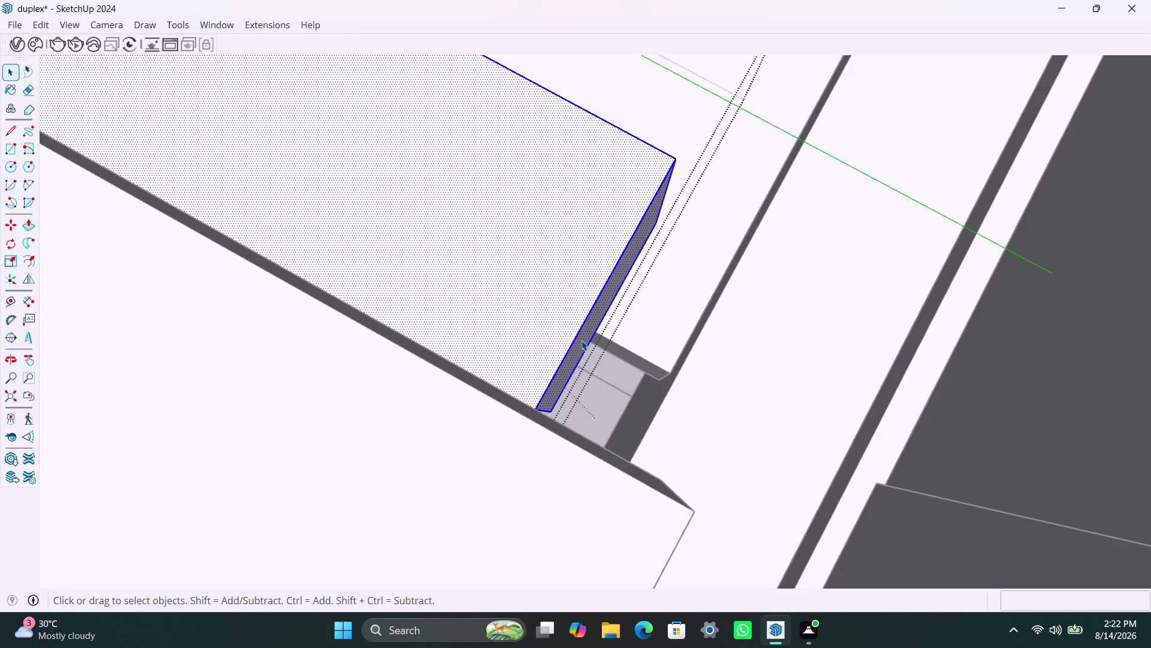
click(582, 340)
key(p)
click(582, 341)
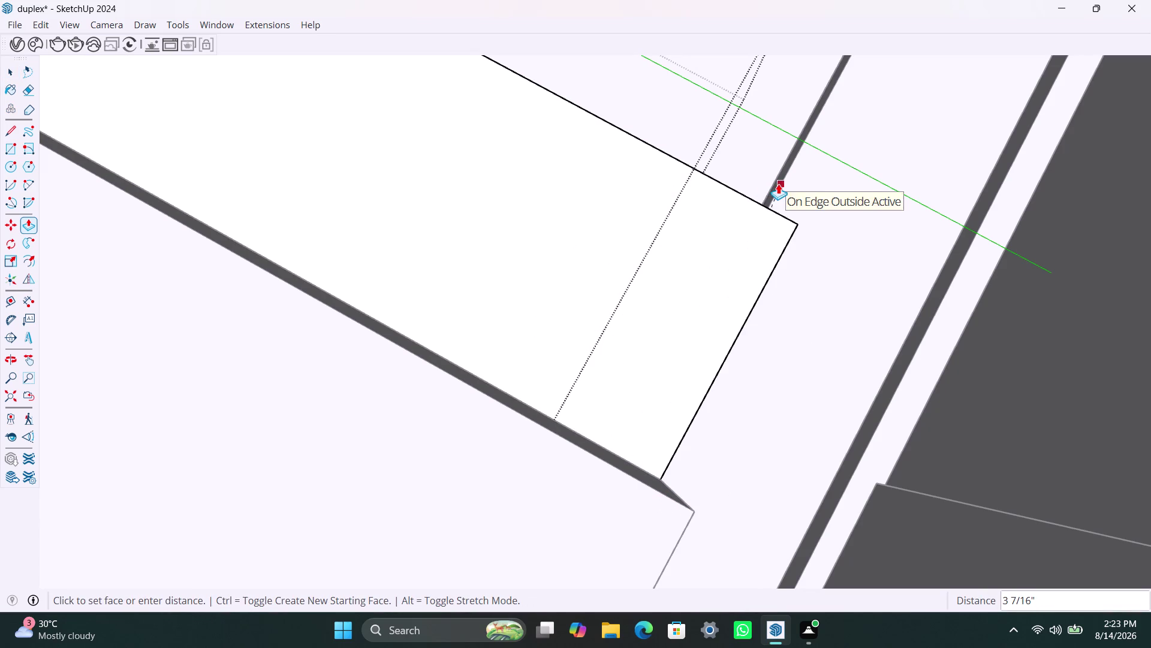
click(779, 184)
key(space)
scroll(down, 3)
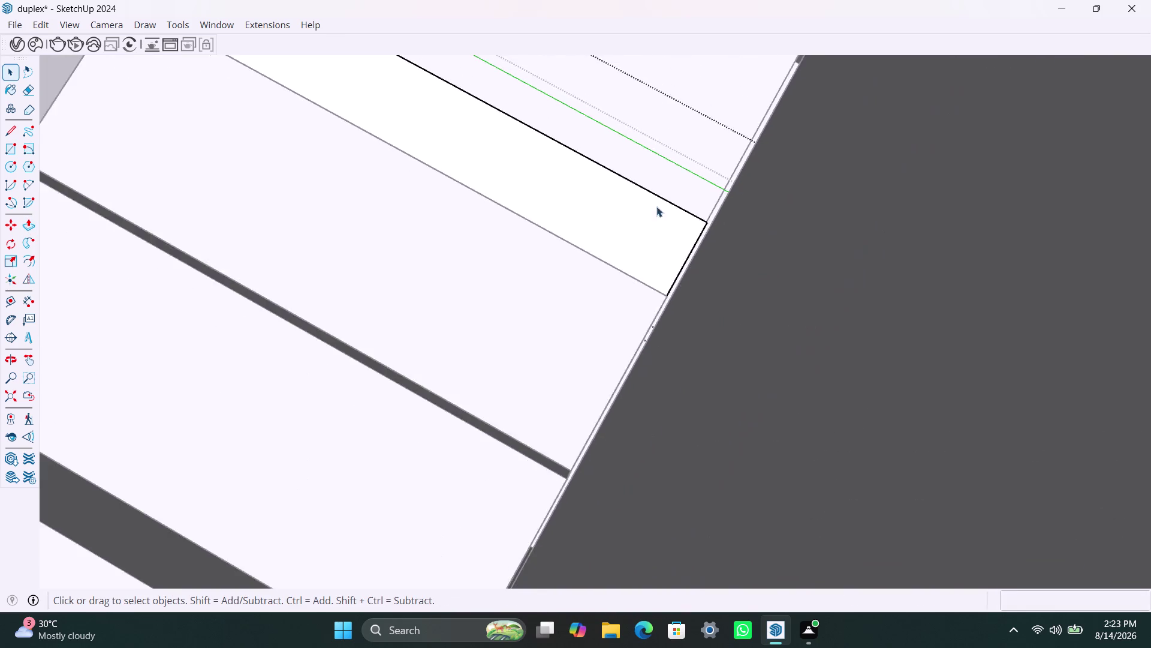
scroll(down, 3)
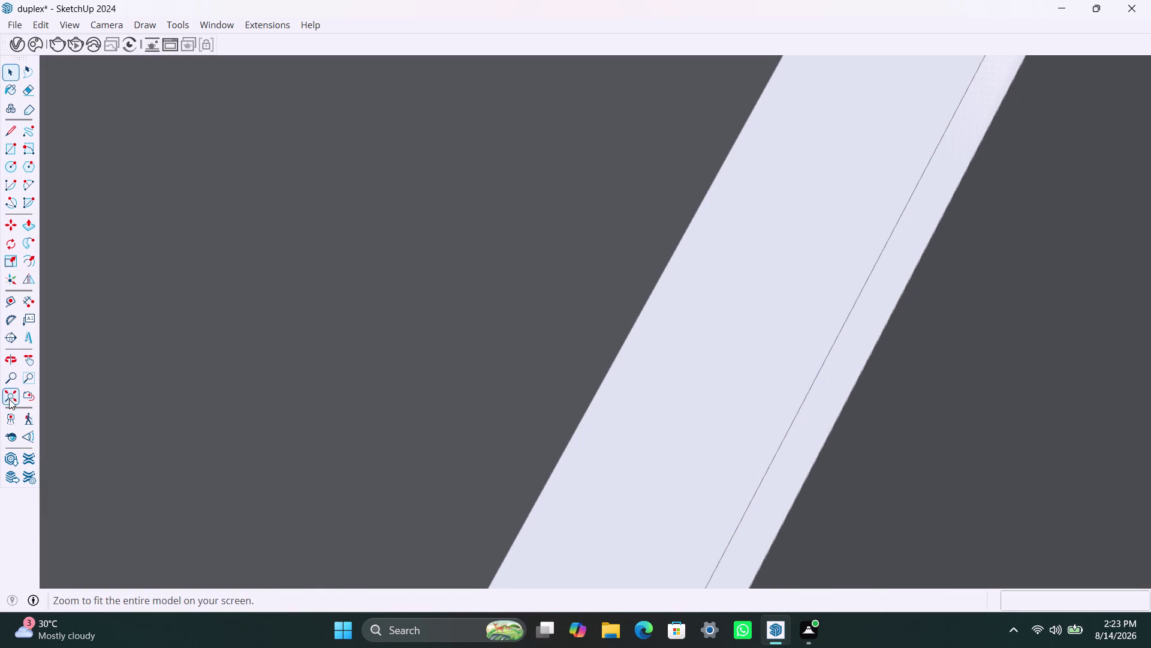
Zoom to the whole model and orbit to an angled view of both floors.
click(9, 399)
scroll(up, 3)
click(442, 147)
scroll(down, 3)
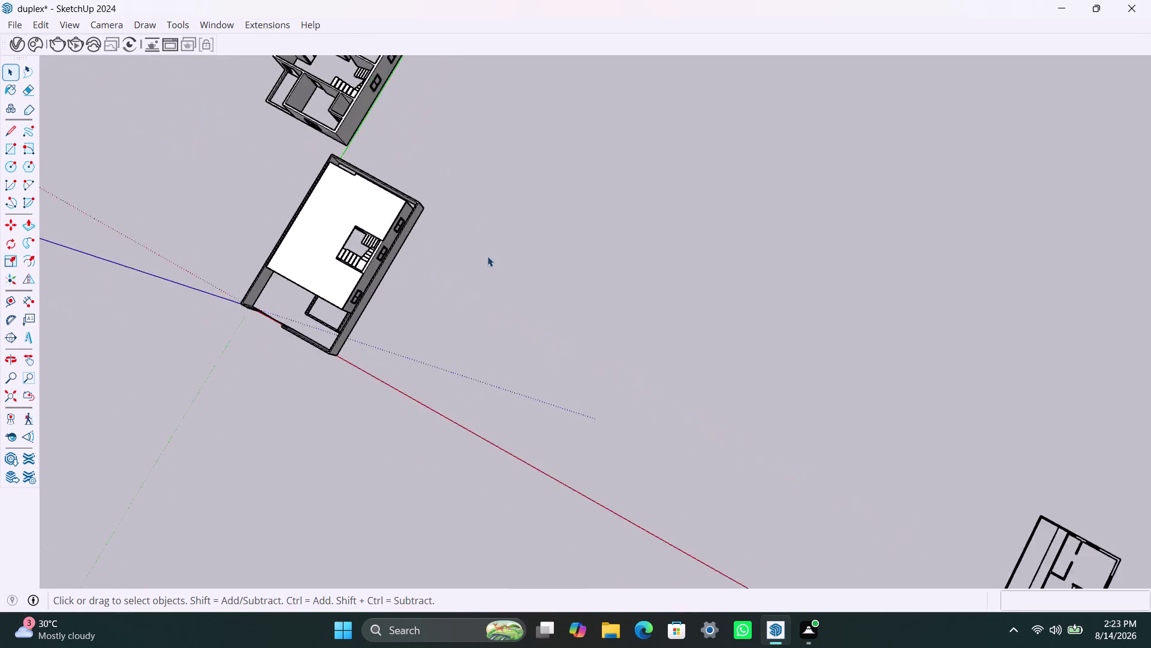
middle_drag(490, 257, 401, 219)
triple_click(447, 314)
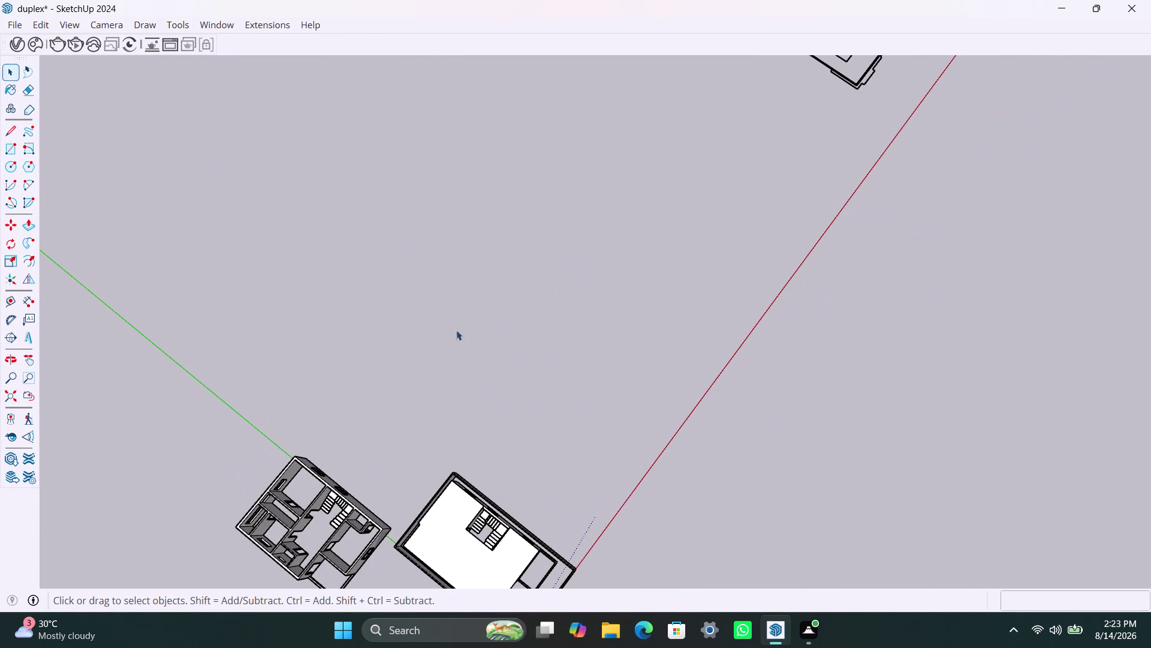
triple_click(479, 386)
scroll(down, 3)
middle_drag(661, 503, 304, 331)
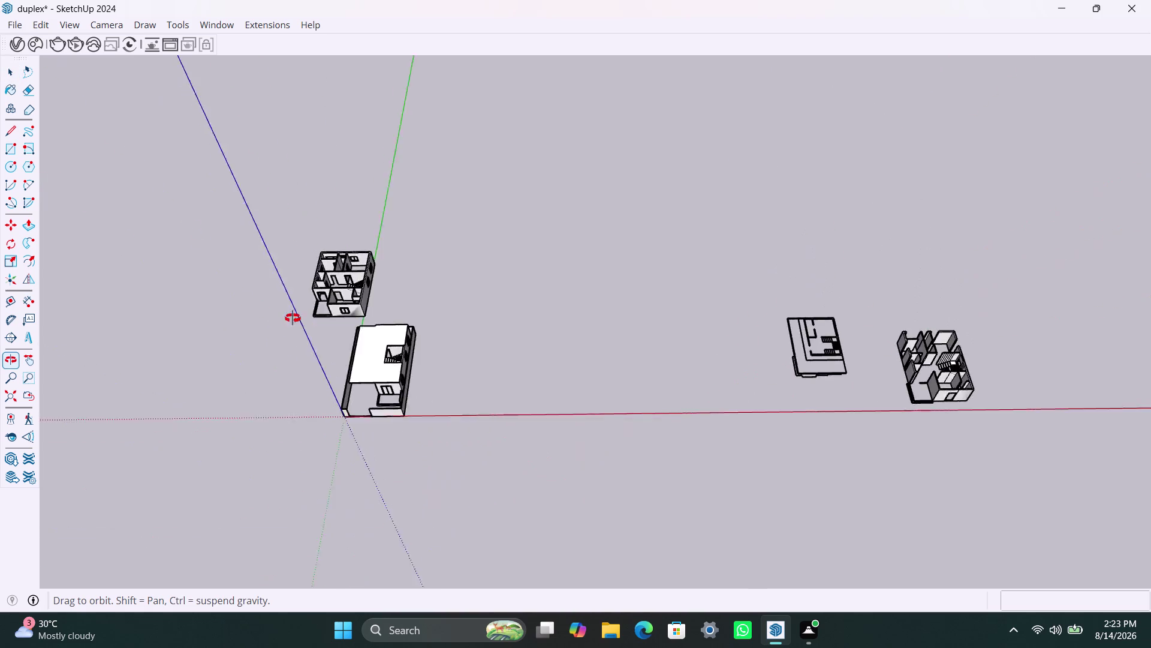
middle_drag(303, 331, 266, 278)
scroll(up, 3)
scroll(up, 3)
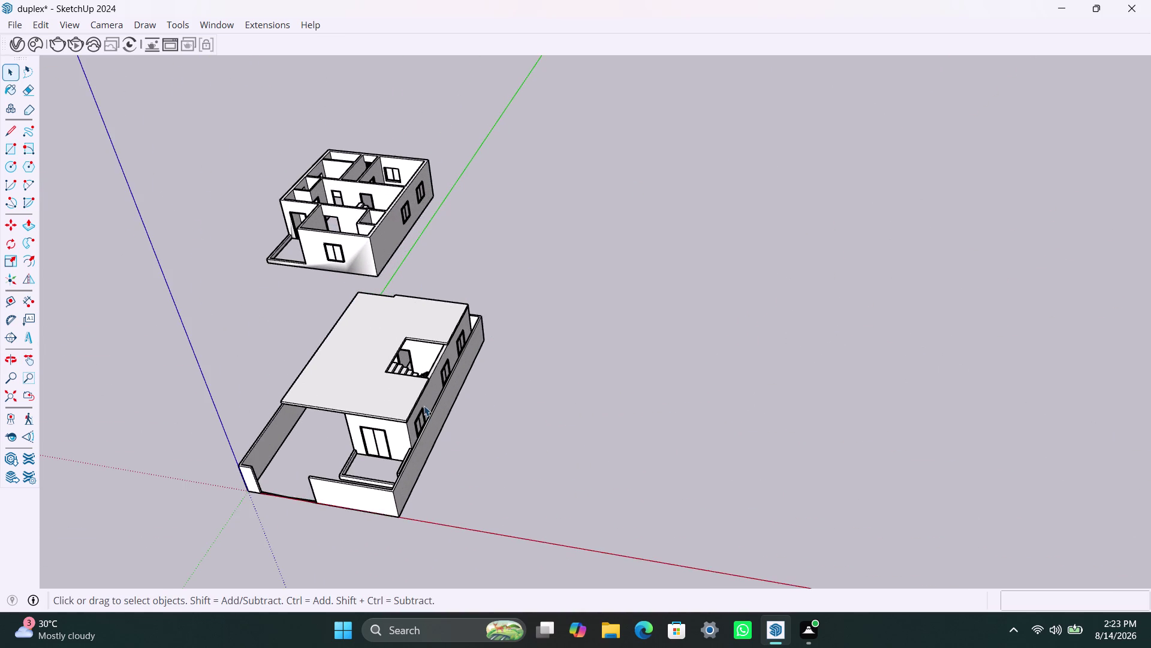
scroll(up, 3)
Move the upper floor by its bottom corner onto the ground floor.
click(283, 228)
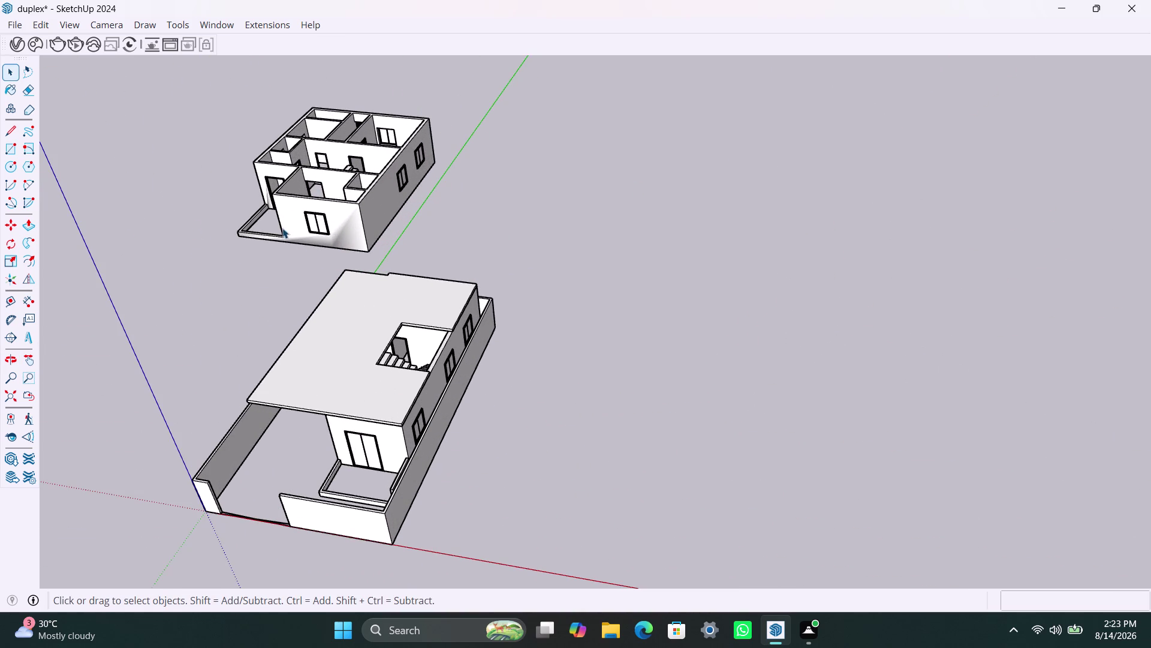
key(m)
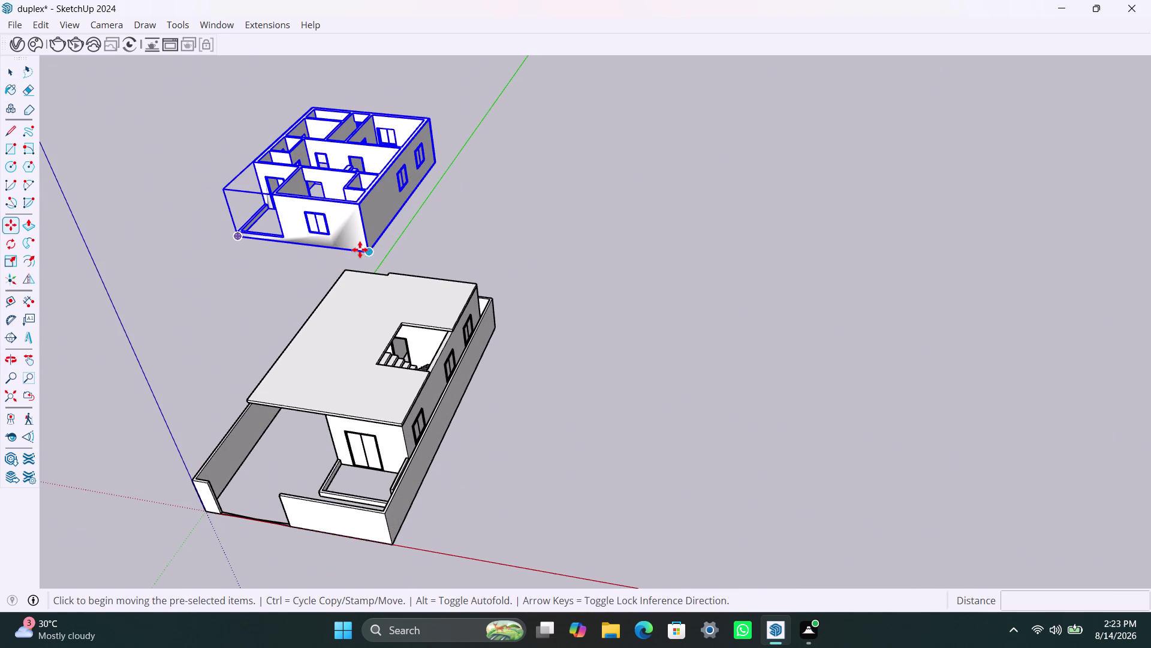
click(366, 250)
click(403, 423)
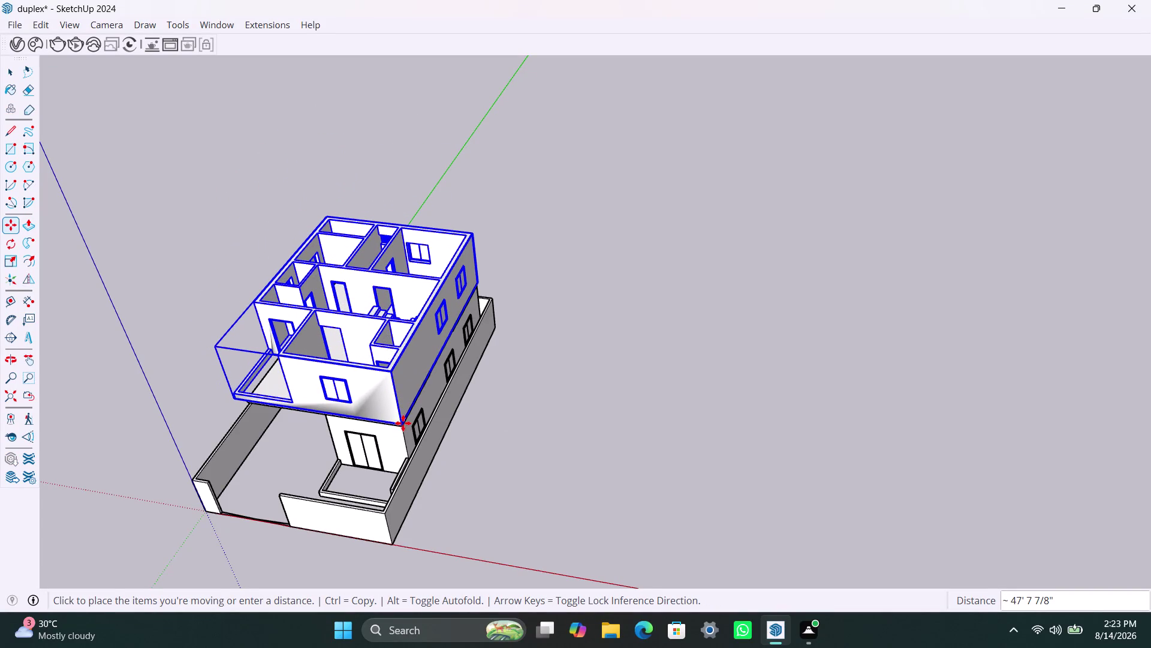
key(space)
click(572, 407)
scroll(down, 3)
scroll(down, 3)
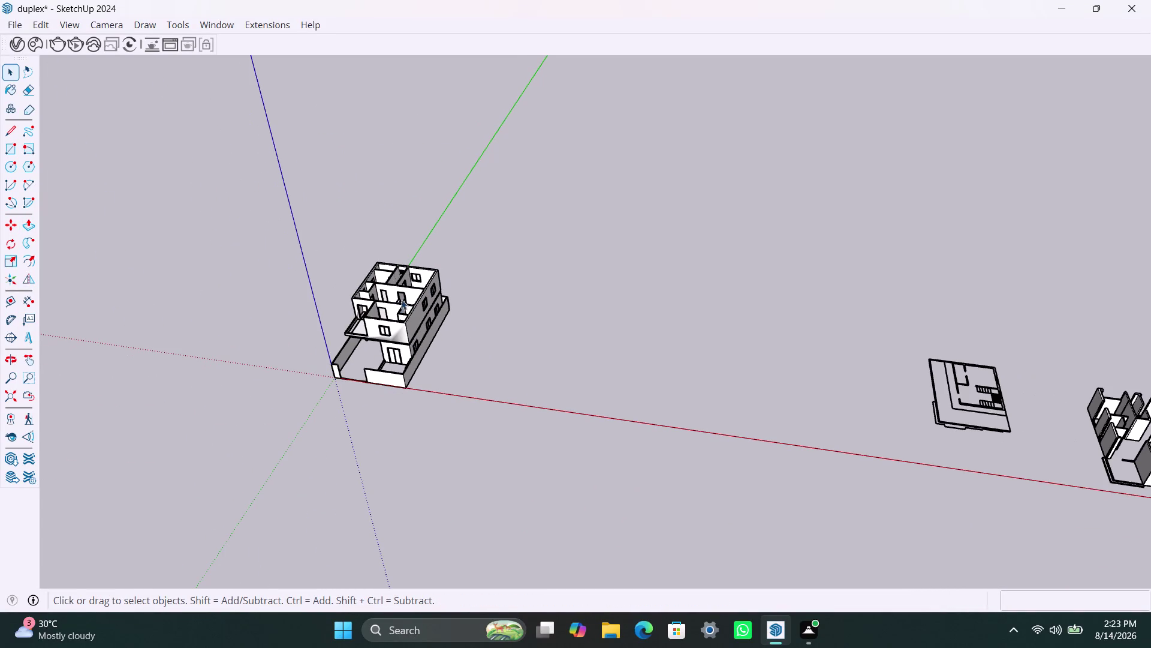
middle_drag(407, 290, 473, 434)
scroll(up, 3)
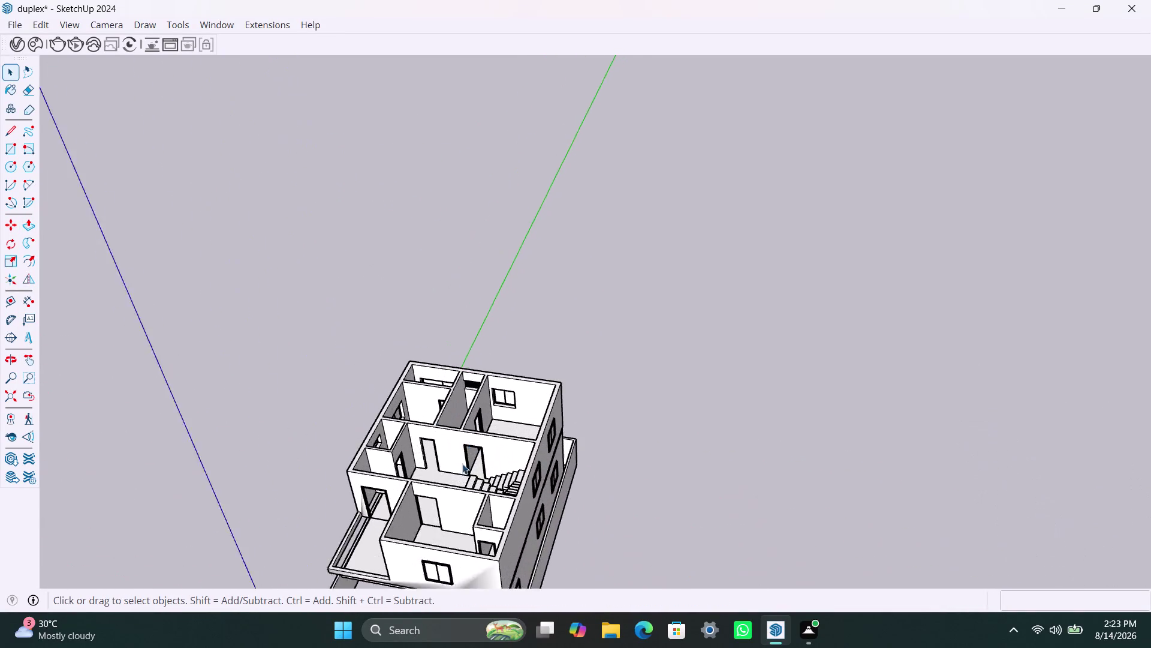
middle_drag(459, 479, 448, 628)
scroll(up, 3)
middle_drag(474, 486, 517, 515)
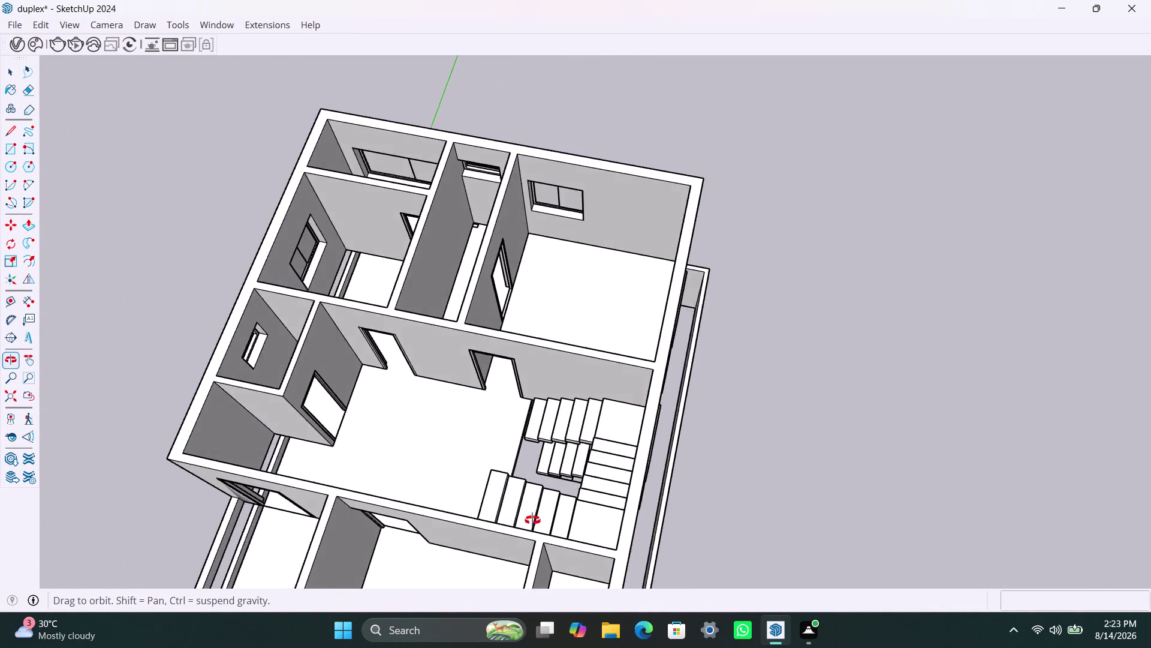
middle_drag(518, 515, 816, 458)
scroll(up, 3)
middle_drag(651, 469, 705, 469)
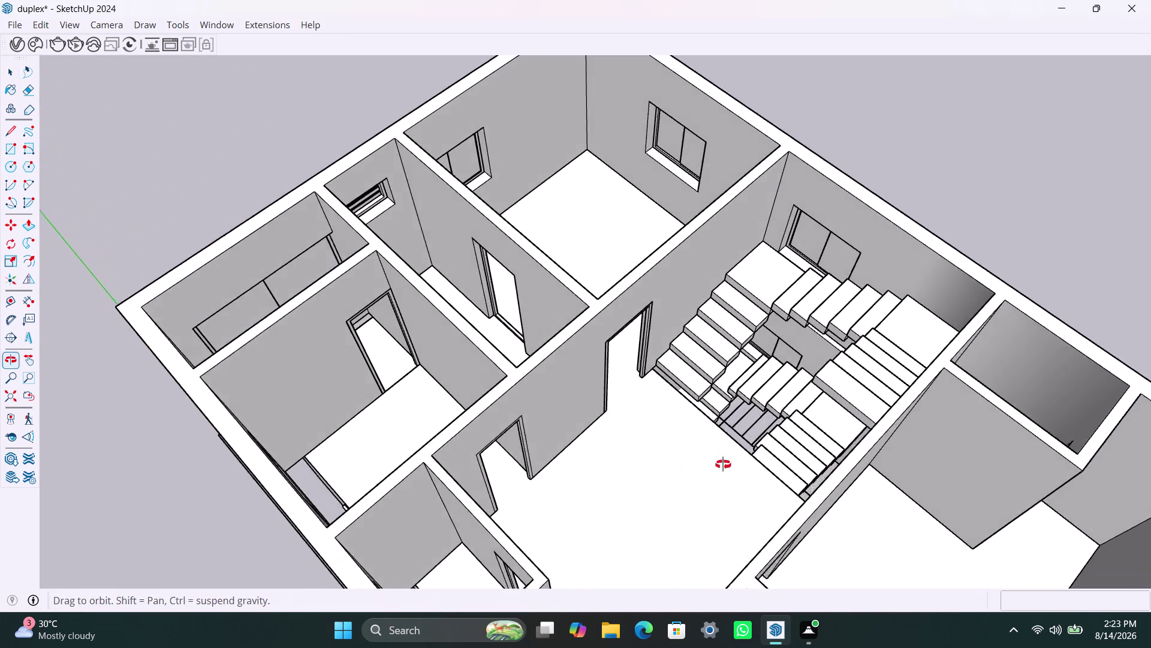
middle_drag(706, 469, 788, 438)
scroll(up, 3)
middle_drag(765, 390, 738, 476)
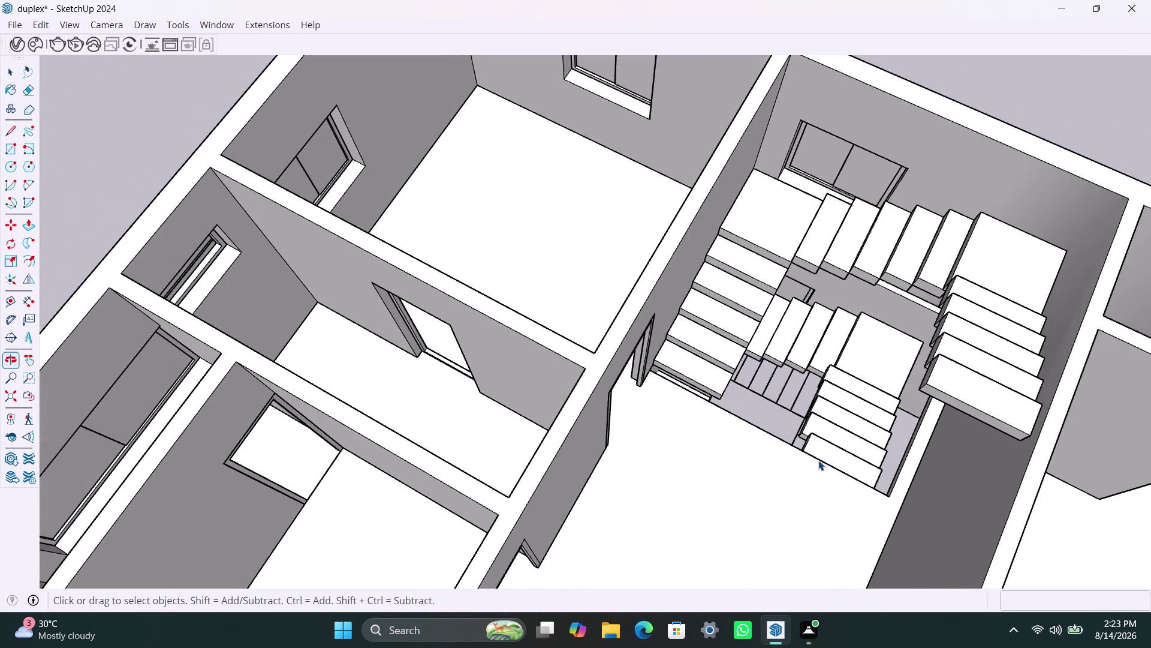
scroll(up, 3)
middle_drag(784, 463, 843, 532)
scroll(up, 3)
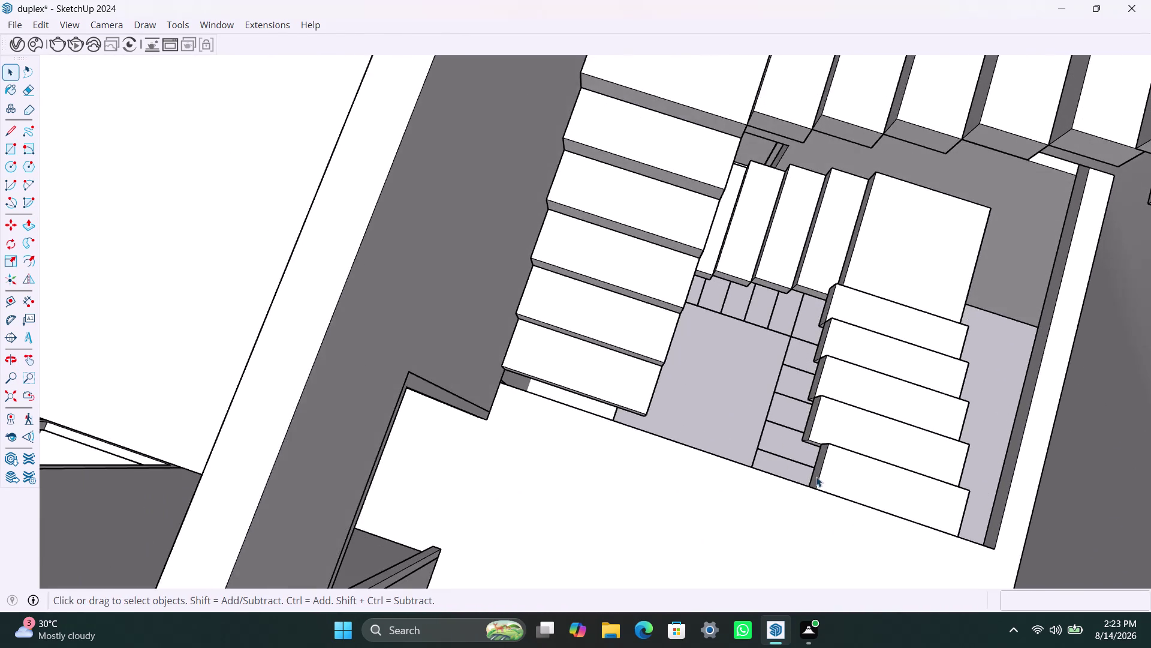
scroll(up, 3)
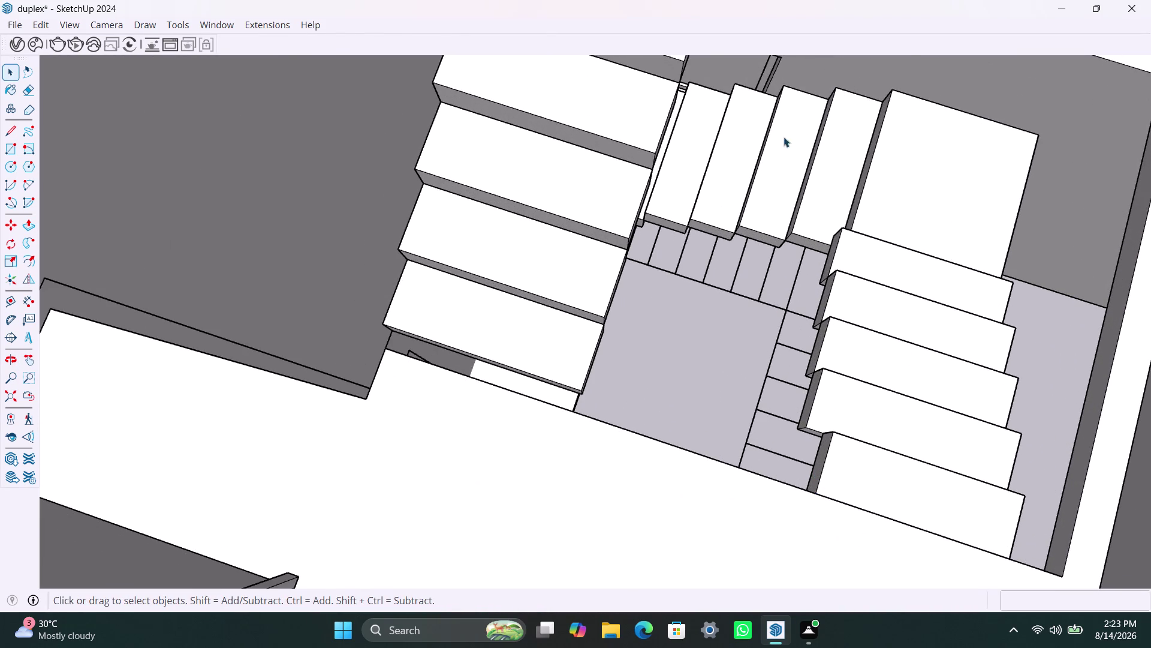
scroll(down, 3)
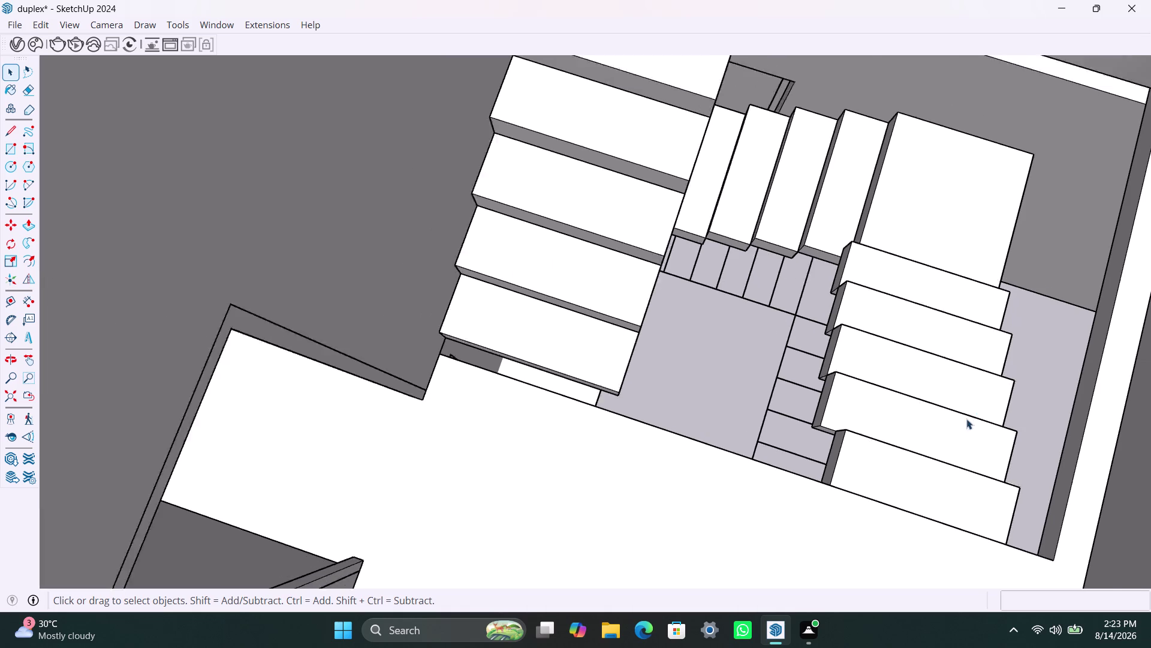
middle_drag(986, 455, 787, 394)
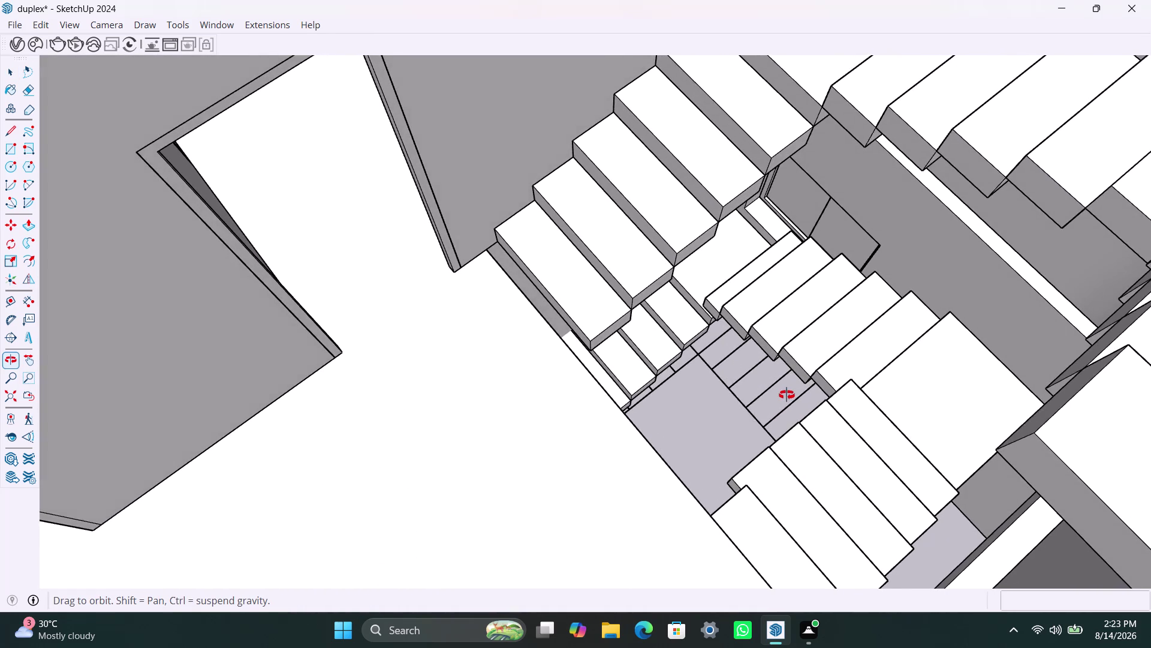
middle_drag(787, 394, 702, 334)
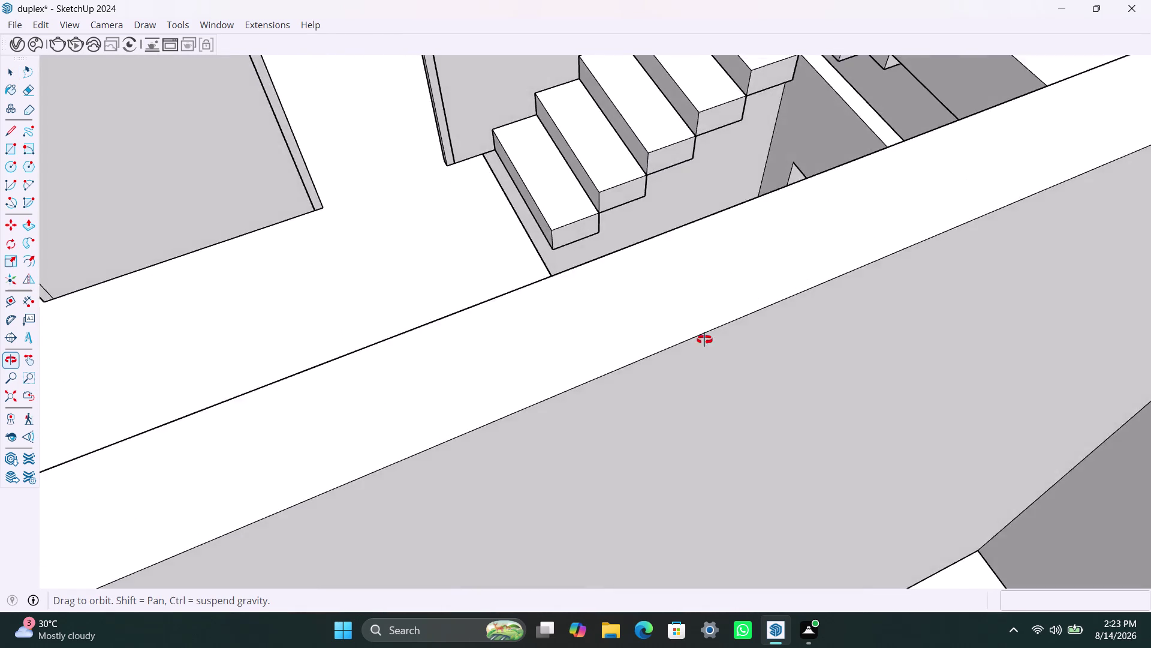
middle_drag(701, 334, 612, 259)
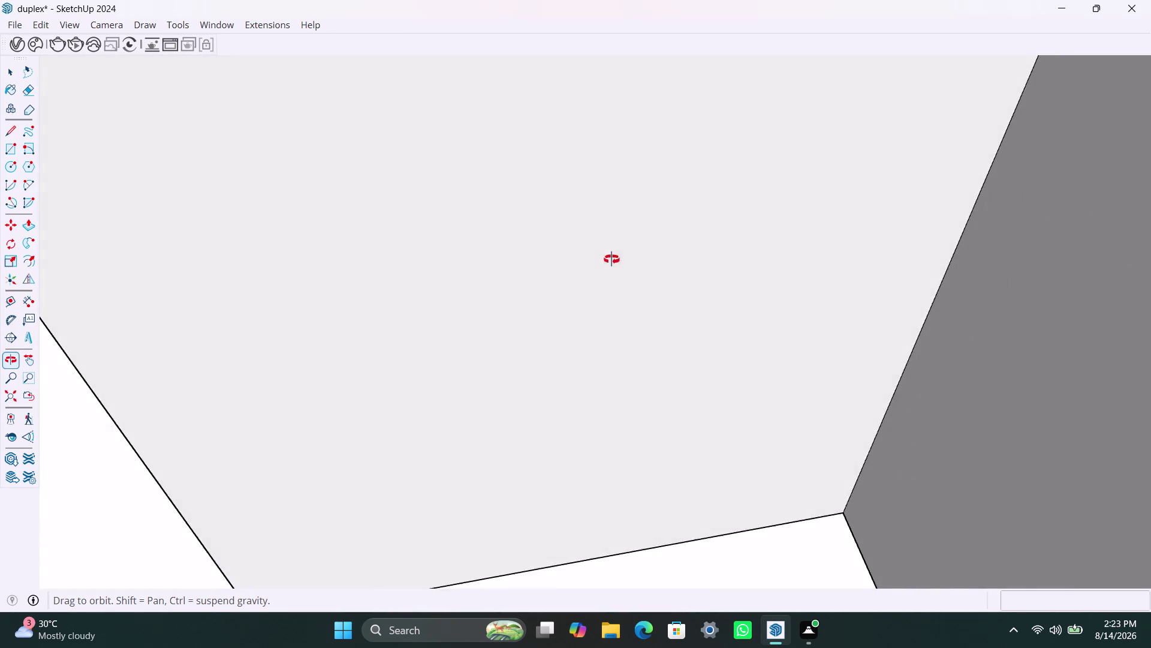
middle_drag(612, 259, 197, 399)
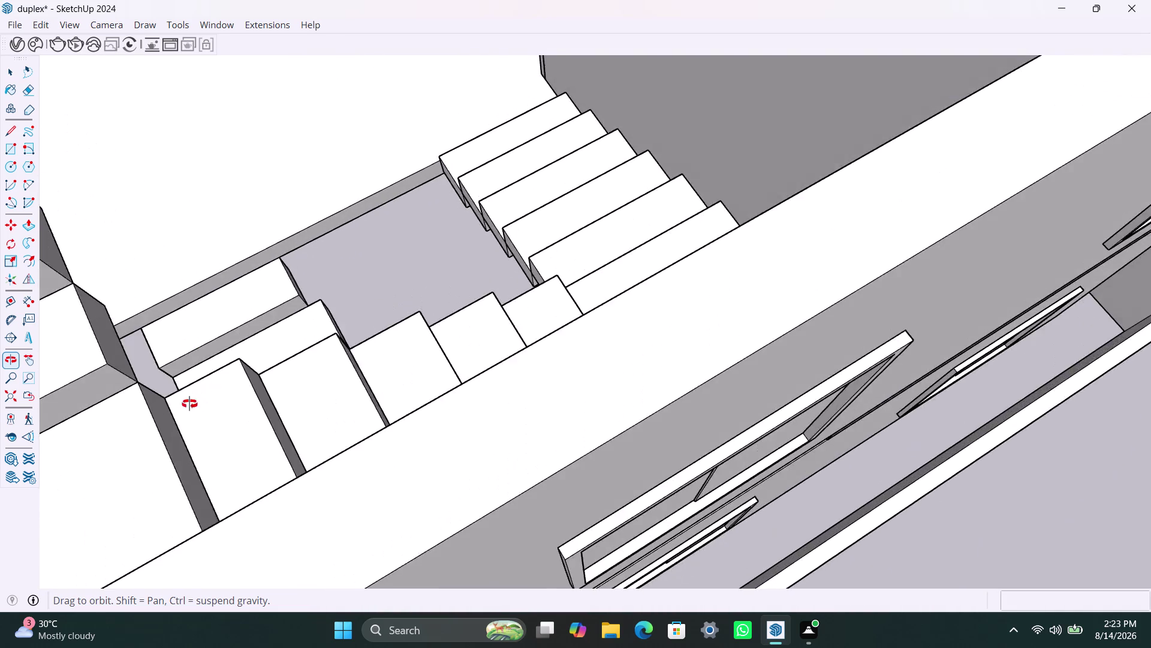
middle_drag(196, 399, 145, 449)
scroll(down, 3)
middle_drag(168, 414, 191, 414)
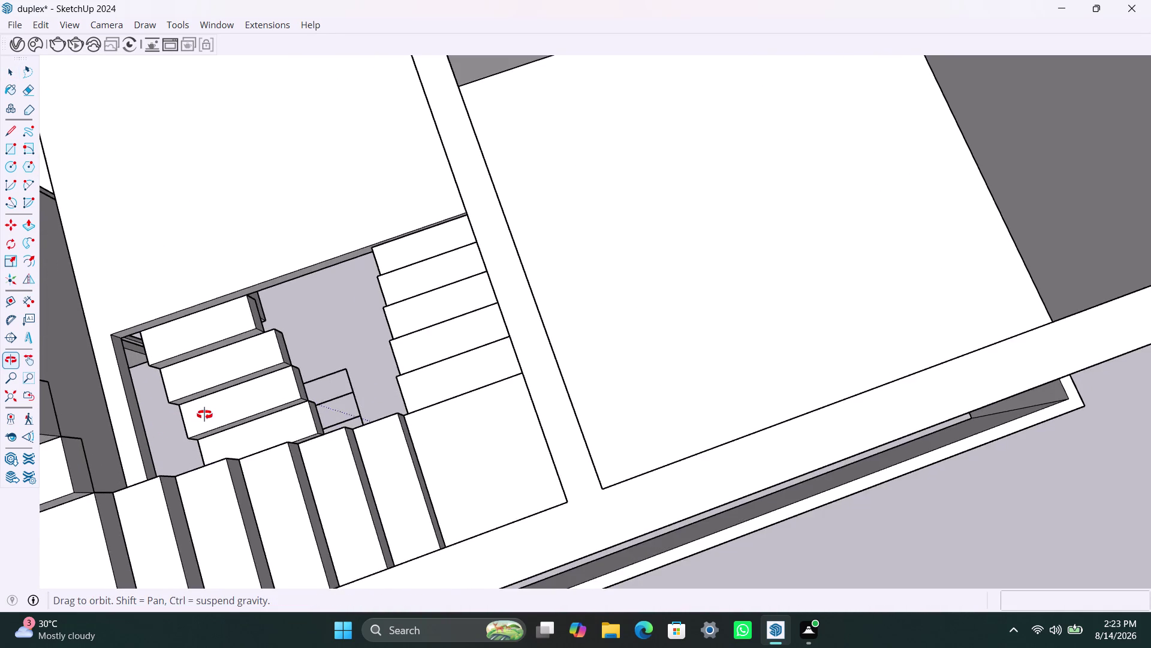
middle_drag(191, 415, 238, 386)
scroll(up, 3)
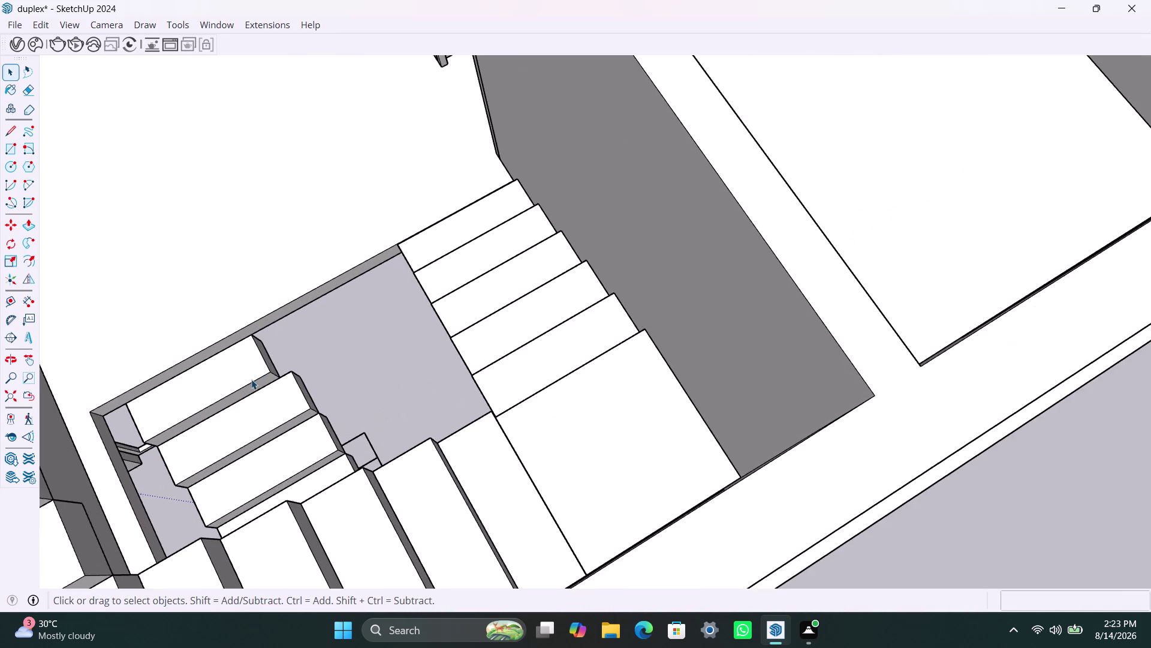
scroll(up, 3)
middle_drag(305, 427, 274, 432)
scroll(up, 3)
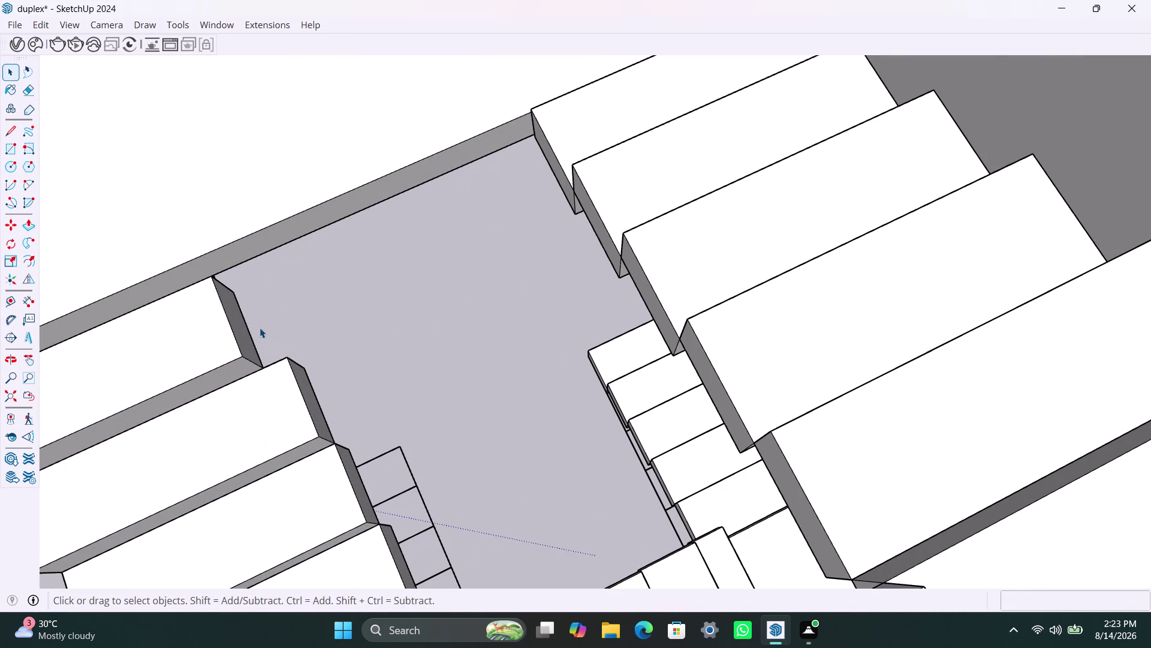
Pull the end face of the band beside the landing toward the landing.
double_click(242, 329)
click(240, 329)
double_click(239, 330)
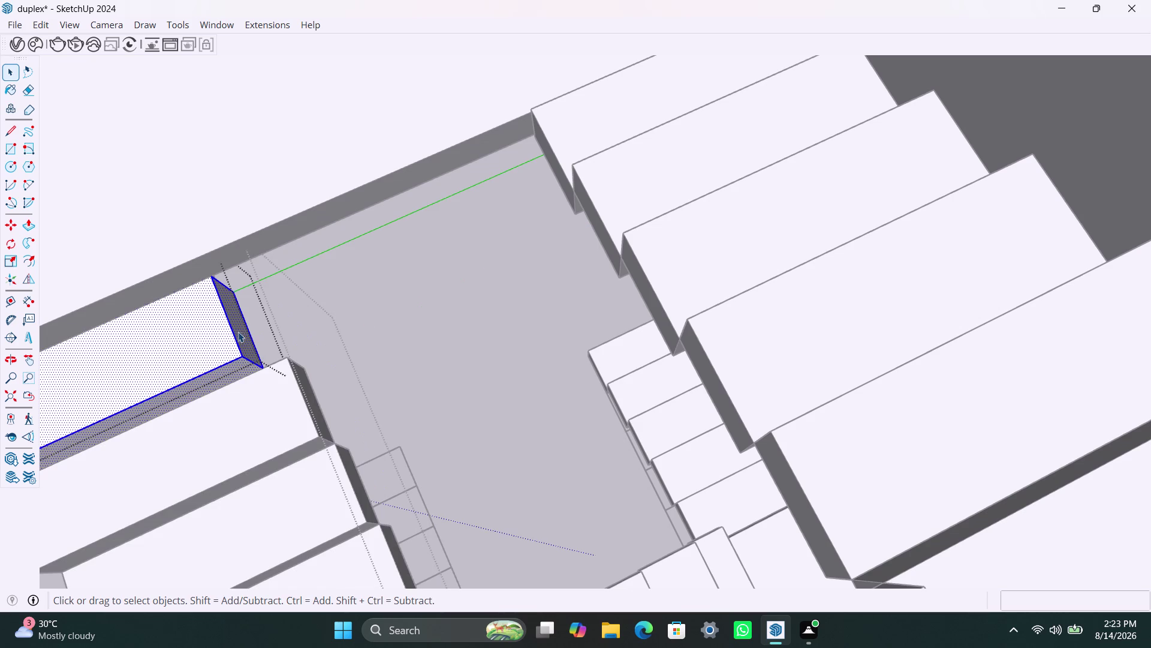
click(238, 332)
key(p)
click(239, 335)
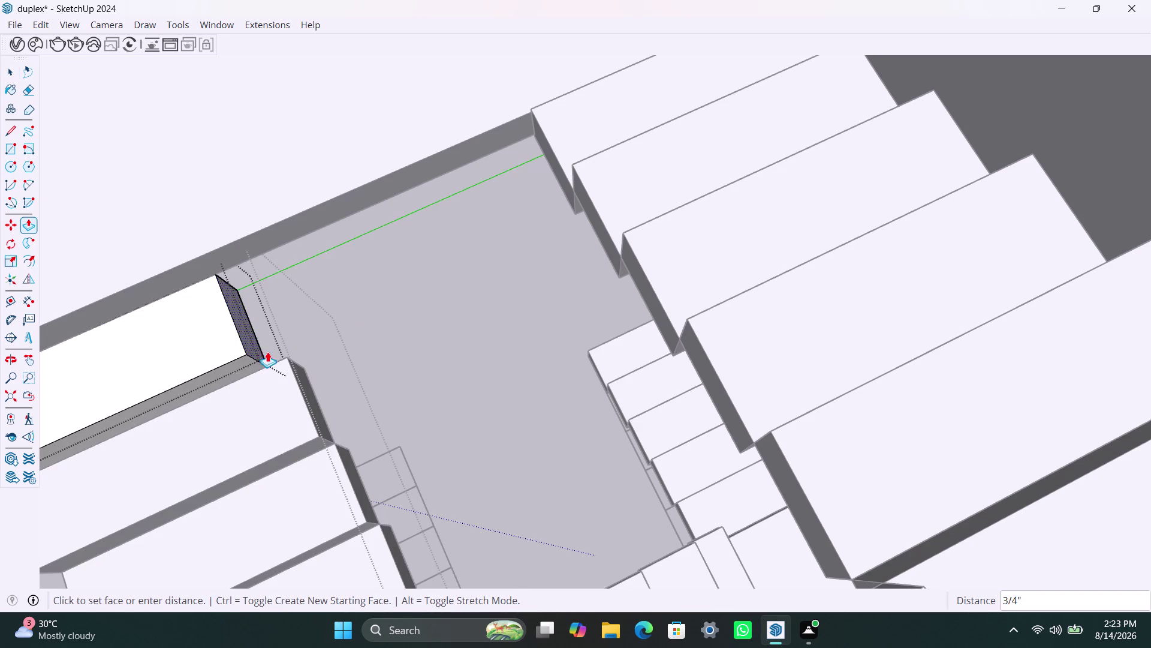
click(288, 368)
key(space)
scroll(down, 3)
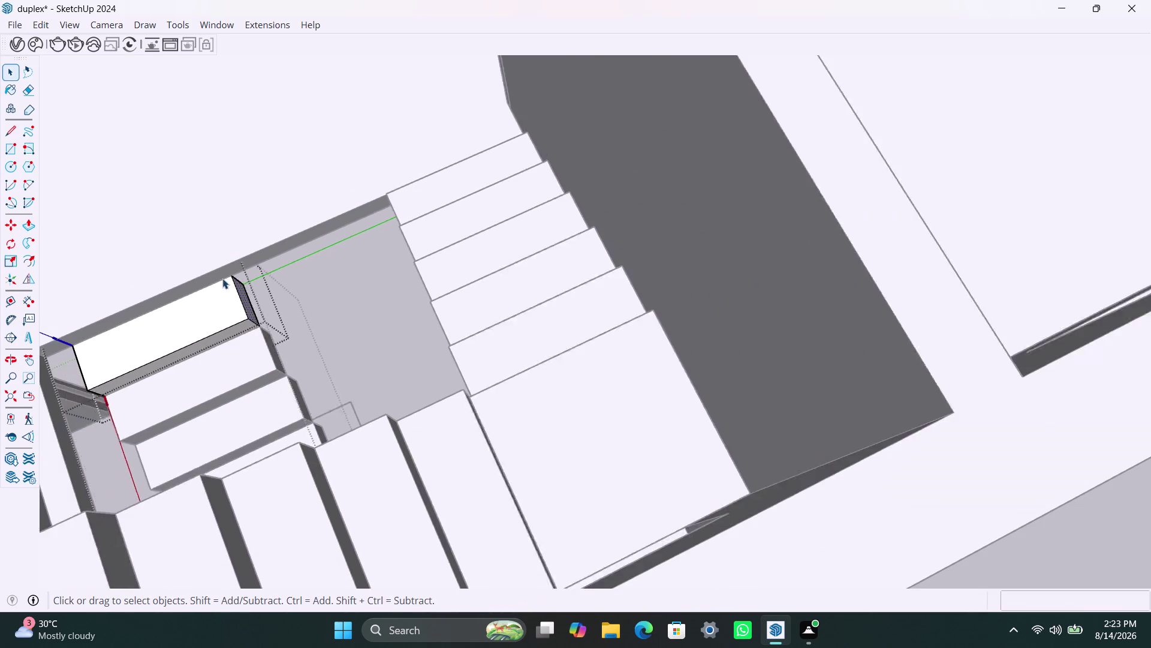
scroll(down, 3)
scroll(up, 3)
Select the band along the outer wall and start pushing its outer side face.
click(84, 379)
triple_click(82, 381)
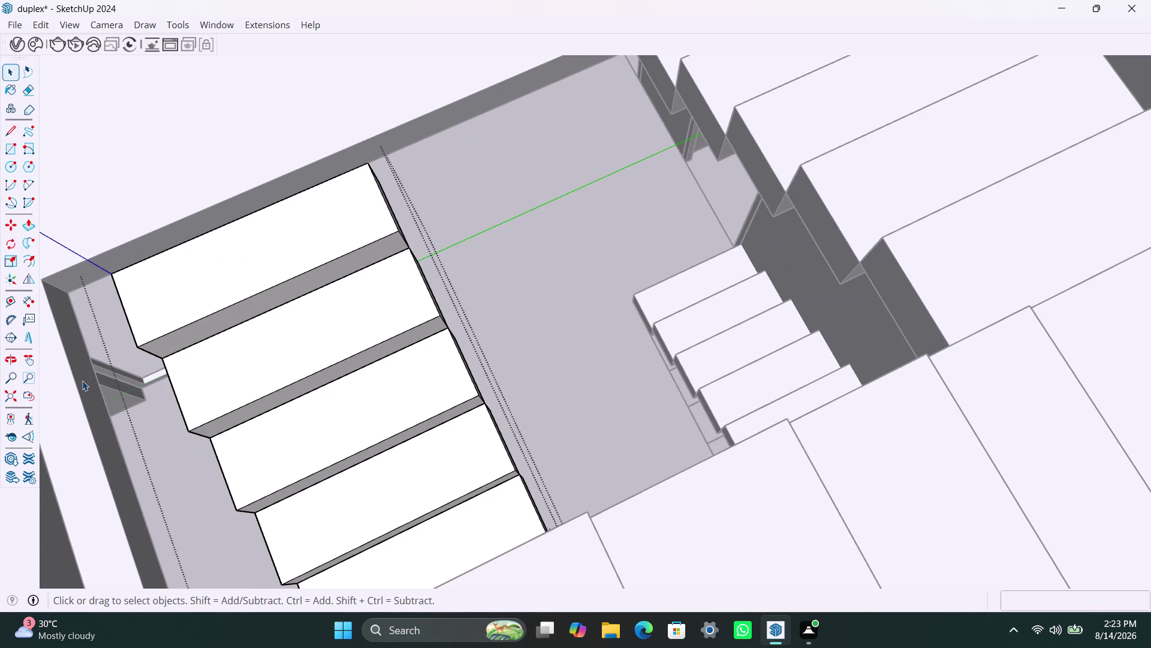
click(82, 381)
click(84, 379)
click(85, 393)
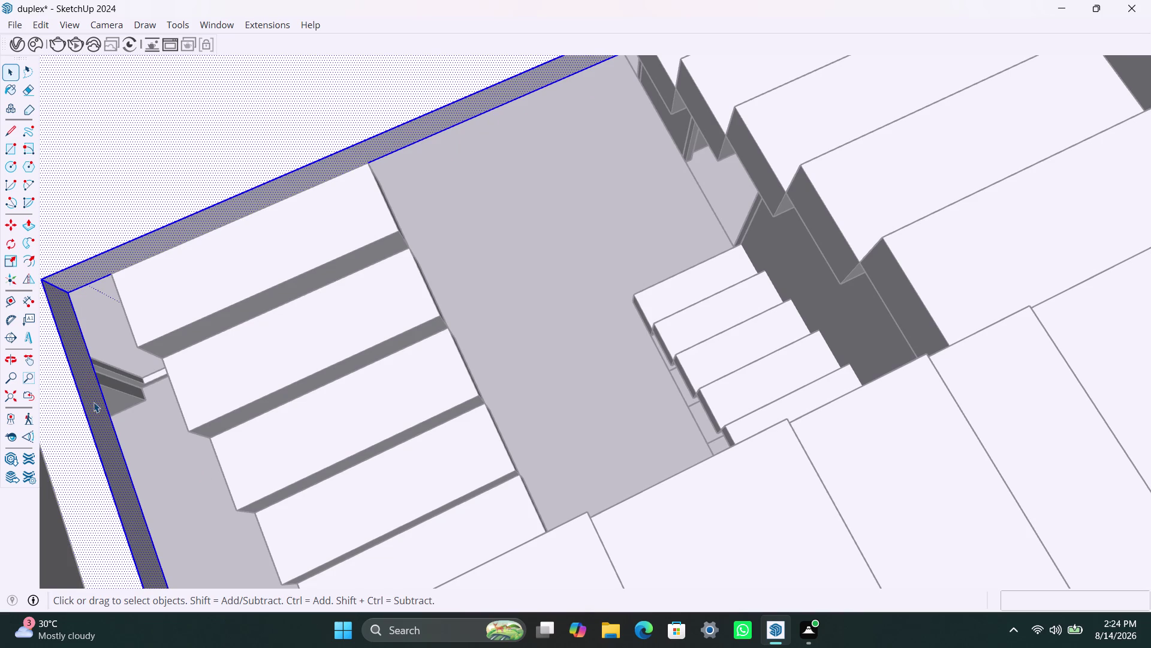
click(95, 404)
key(p)
click(94, 409)
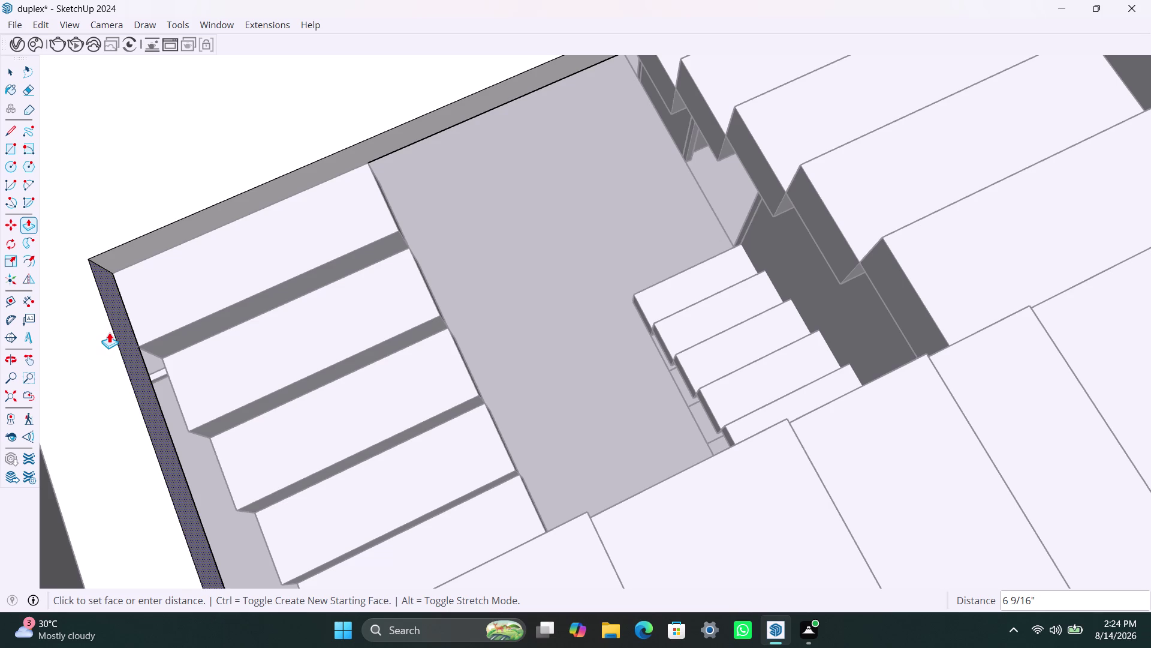
Fix the outer band face depth, then pull the stairwell wall face toward the treads.
click(101, 336)
scroll(down, 3)
middle_drag(332, 413, 154, 383)
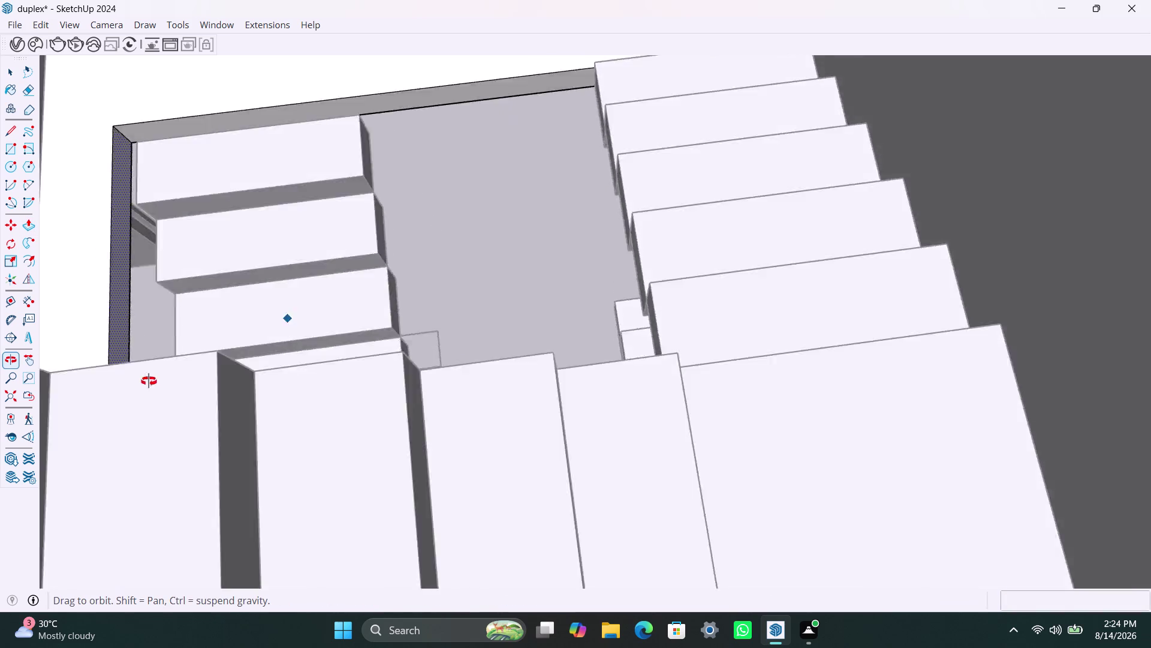
middle_drag(154, 383, 119, 425)
scroll(down, 3)
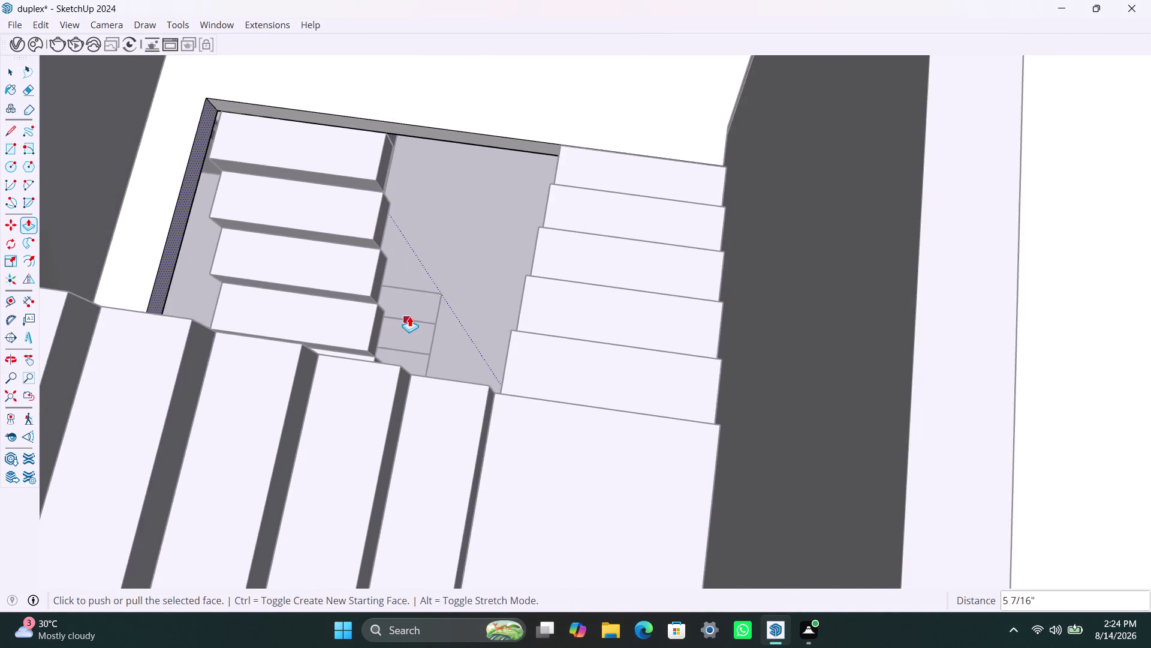
middle_drag(483, 286, 302, 291)
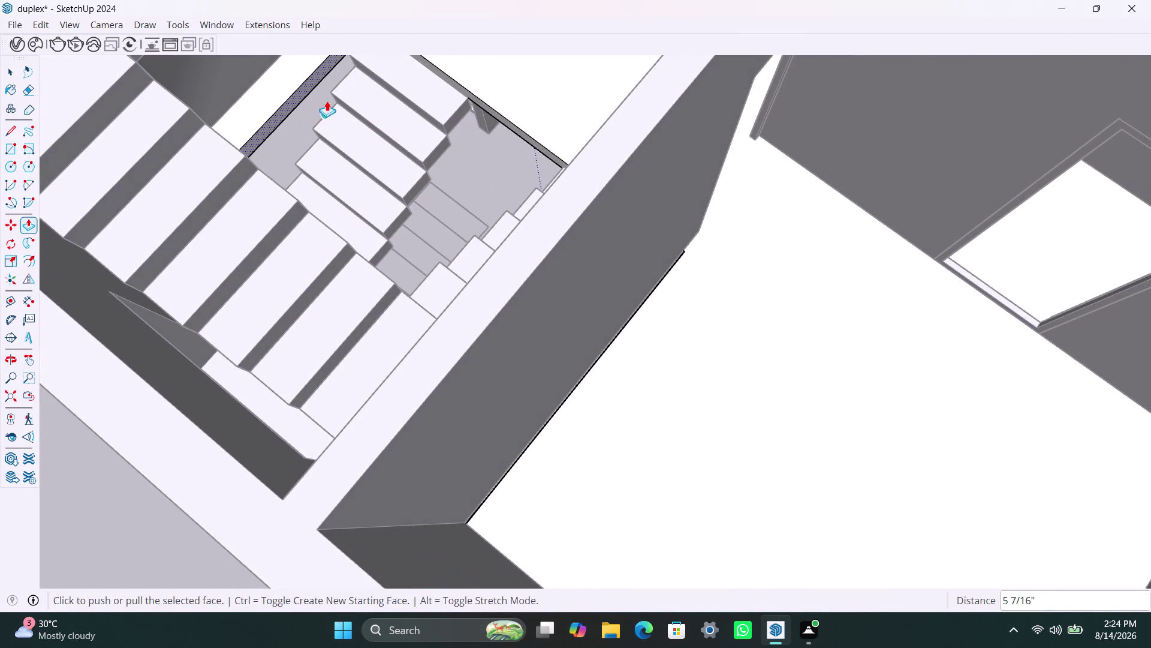
click(317, 75)
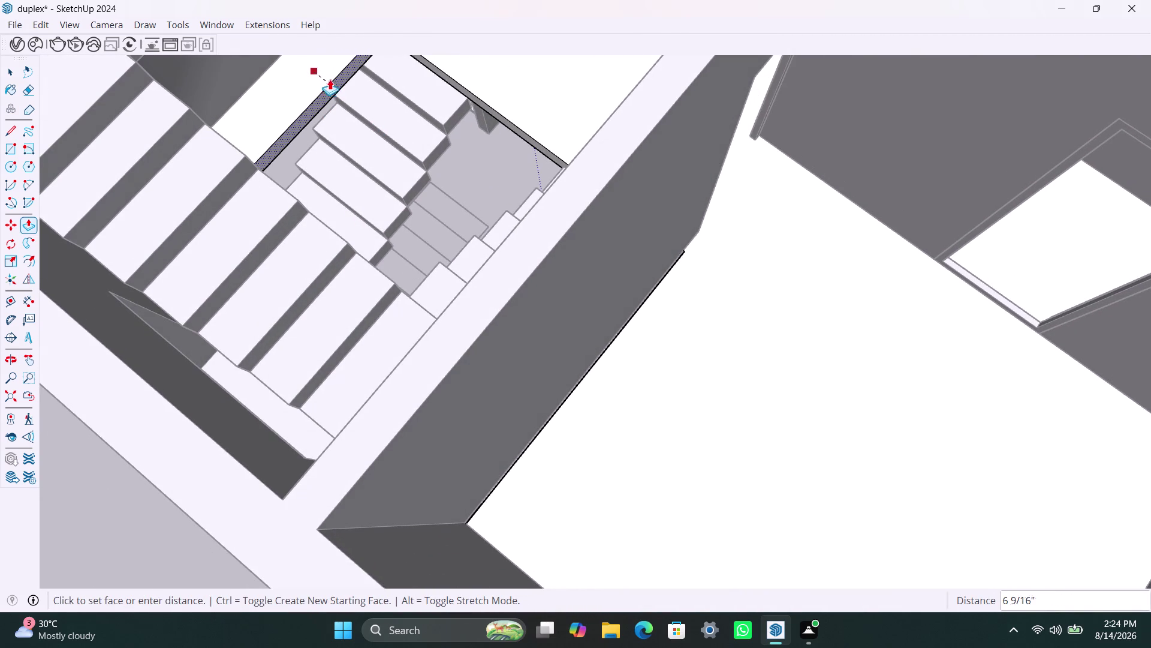
click(328, 82)
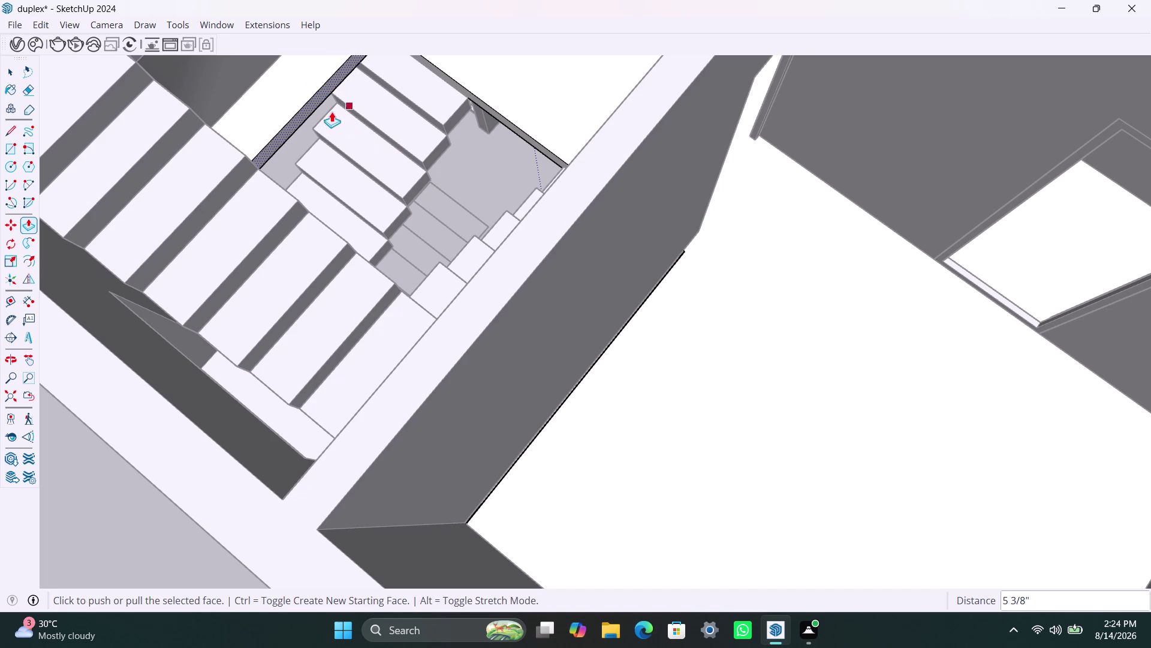
Push the hatched wall band face at the top of the stairs to meet the tread.
scroll(up, 3)
scroll(down, 3)
middle_drag(383, 167, 361, 231)
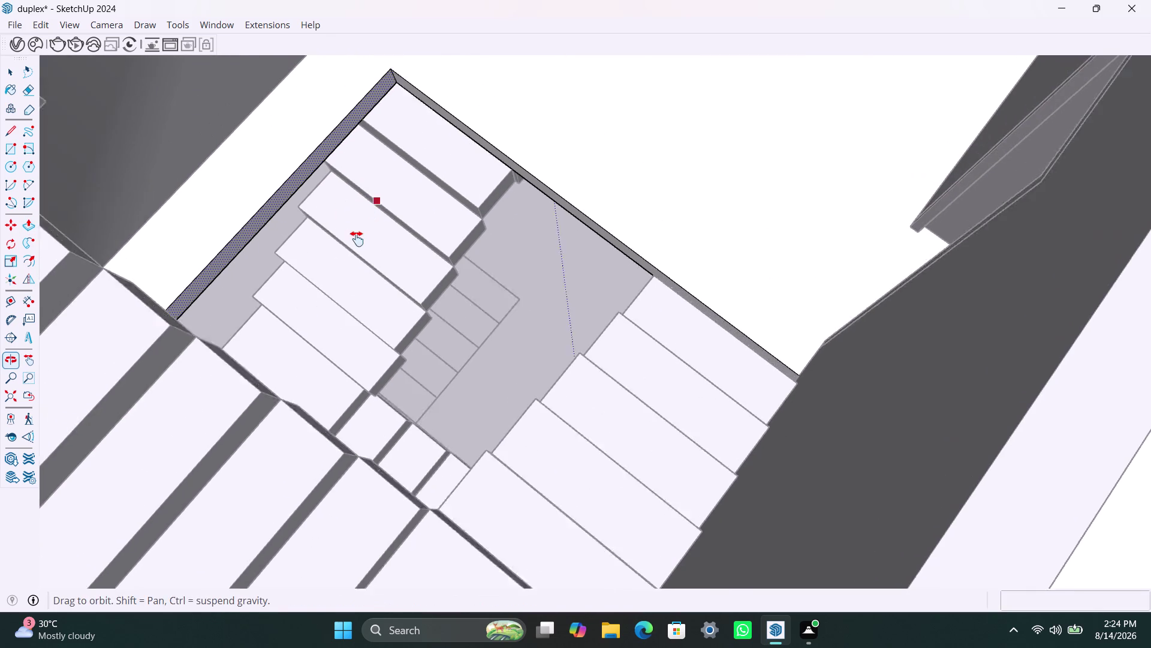
middle_drag(361, 231, 344, 262)
scroll(up, 3)
middle_drag(321, 178, 302, 130)
scroll(up, 3)
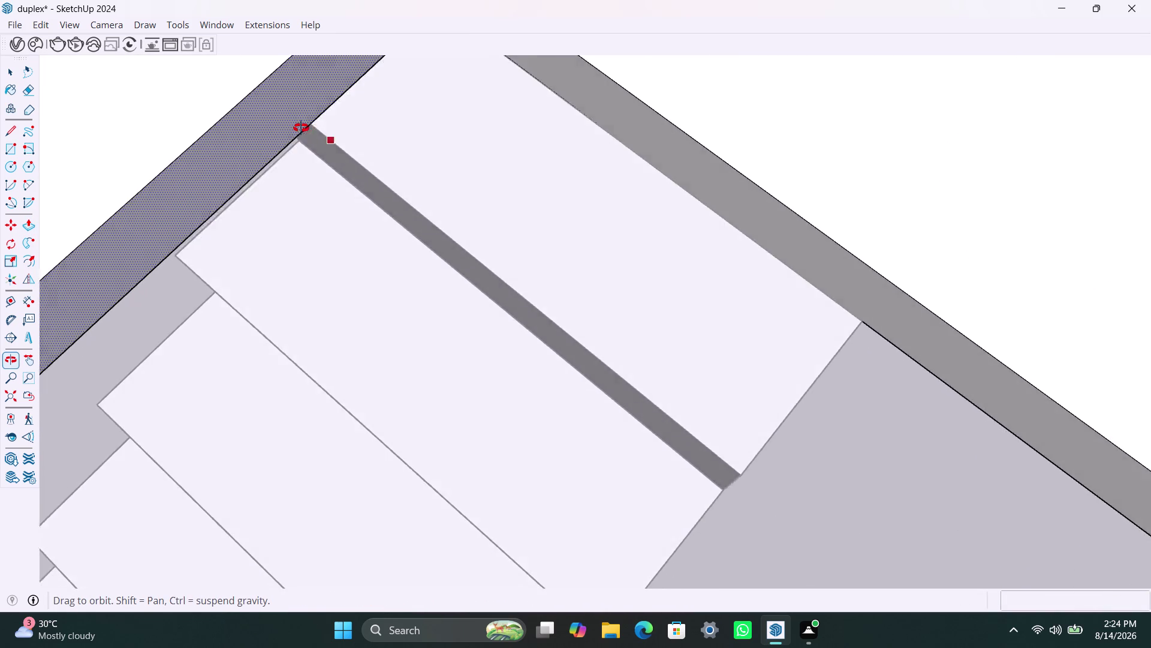
middle_drag(302, 130, 293, 113)
middle_drag(293, 113, 264, 76)
click(228, 82)
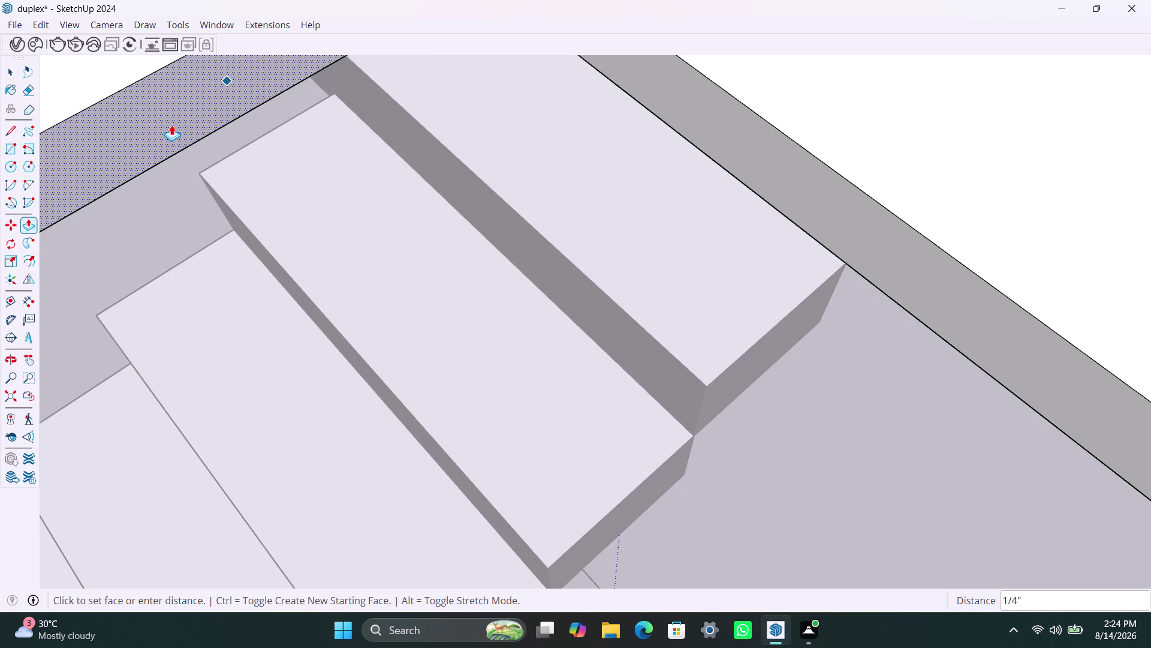
key(Escape)
key(Escape)
key(Escape)
click(200, 116)
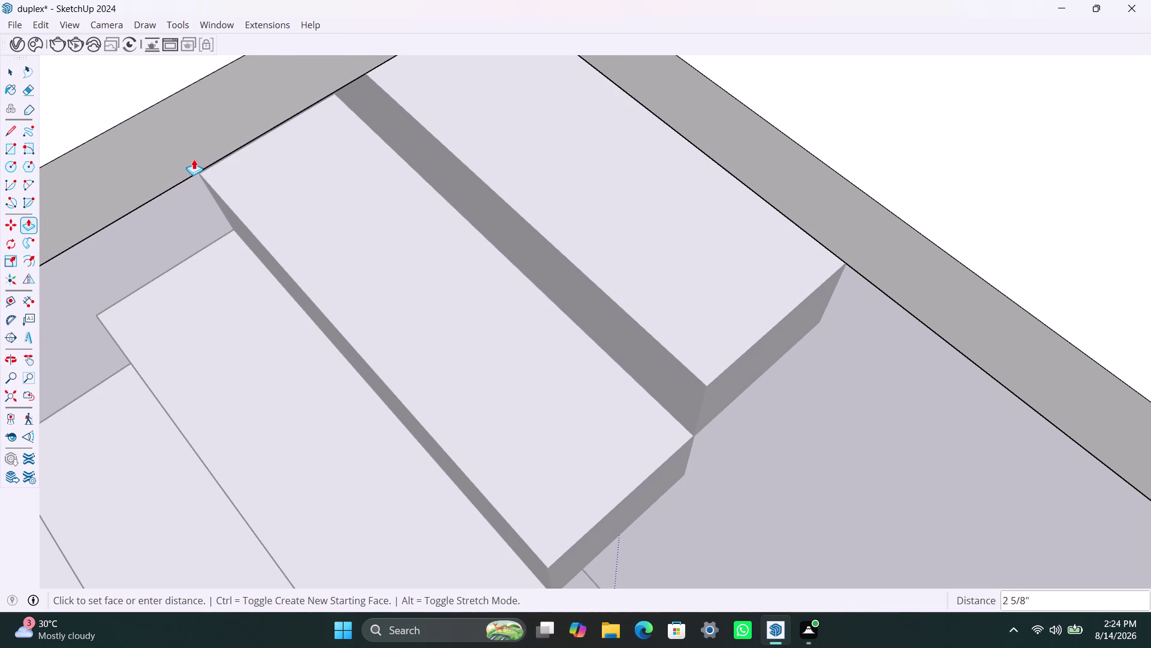
Check the band against the treads, undo the last two changes, and inspect the band corner.
key(Escape)
scroll(down, 3)
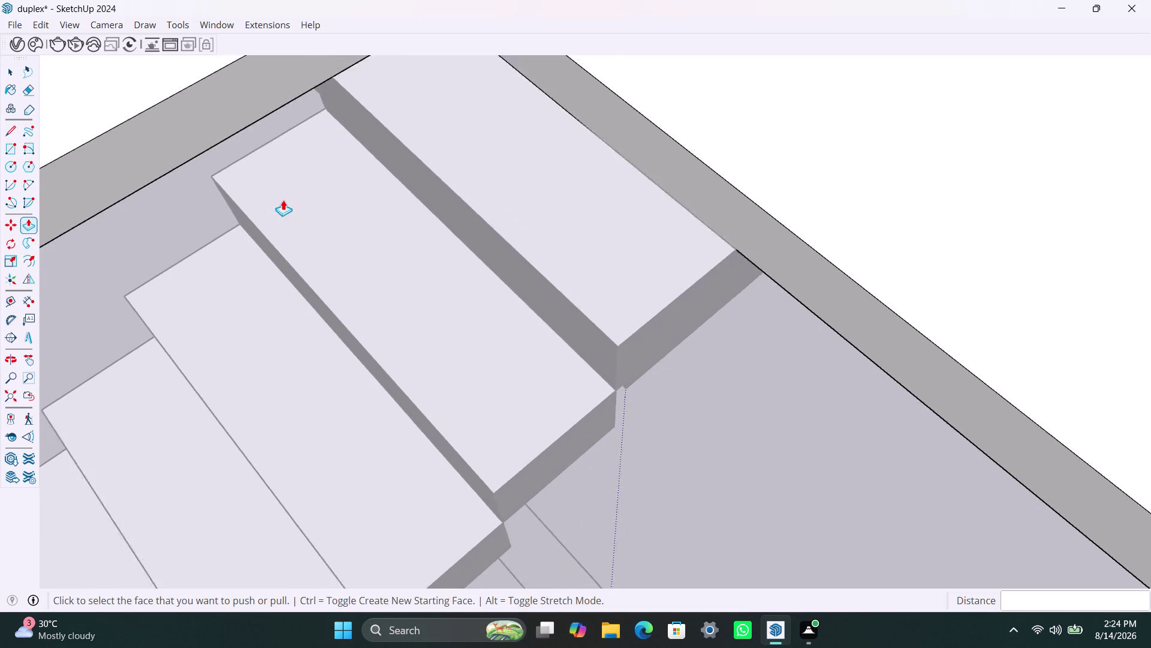
scroll(down, 3)
middle_drag(364, 195, 227, 279)
scroll(up, 3)
scroll(up, 3)
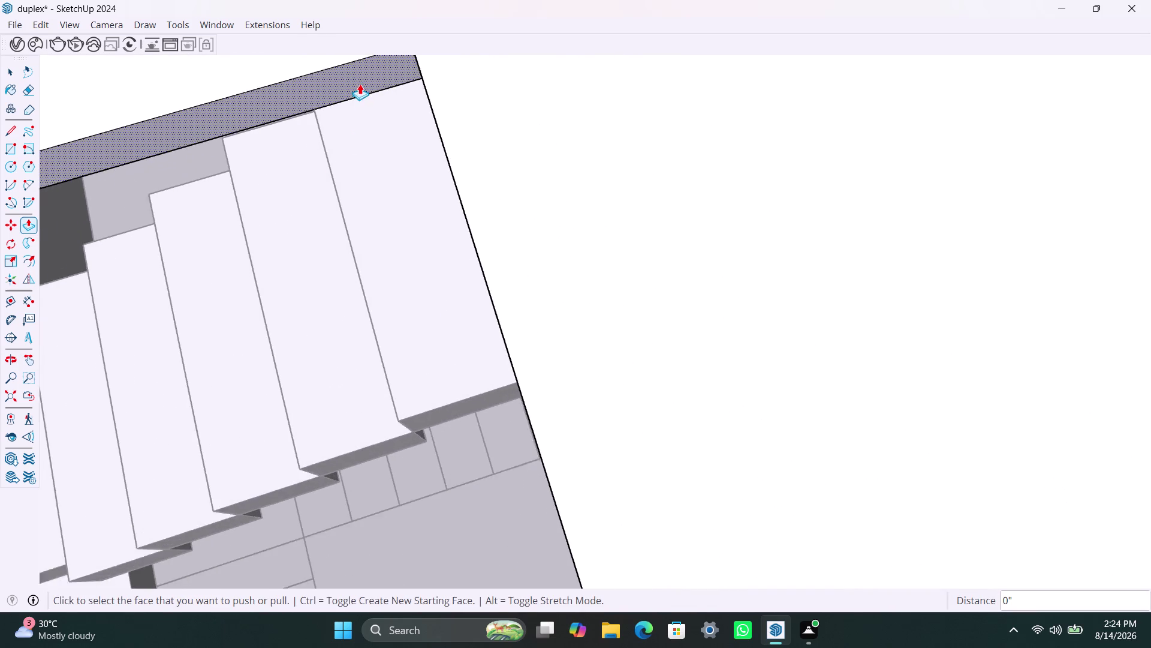
scroll(up, 3)
scroll(up, 3)
key(ctrl+z)
key(ctrl+z)
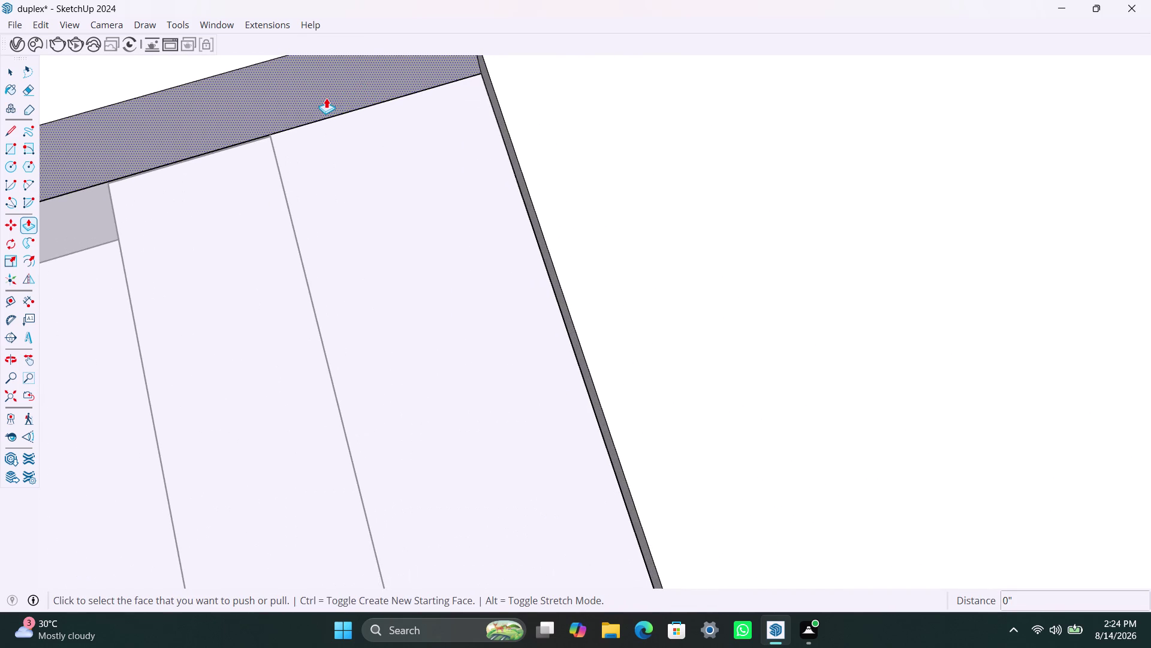
scroll(down, 3)
middle_drag(319, 186, 282, 290)
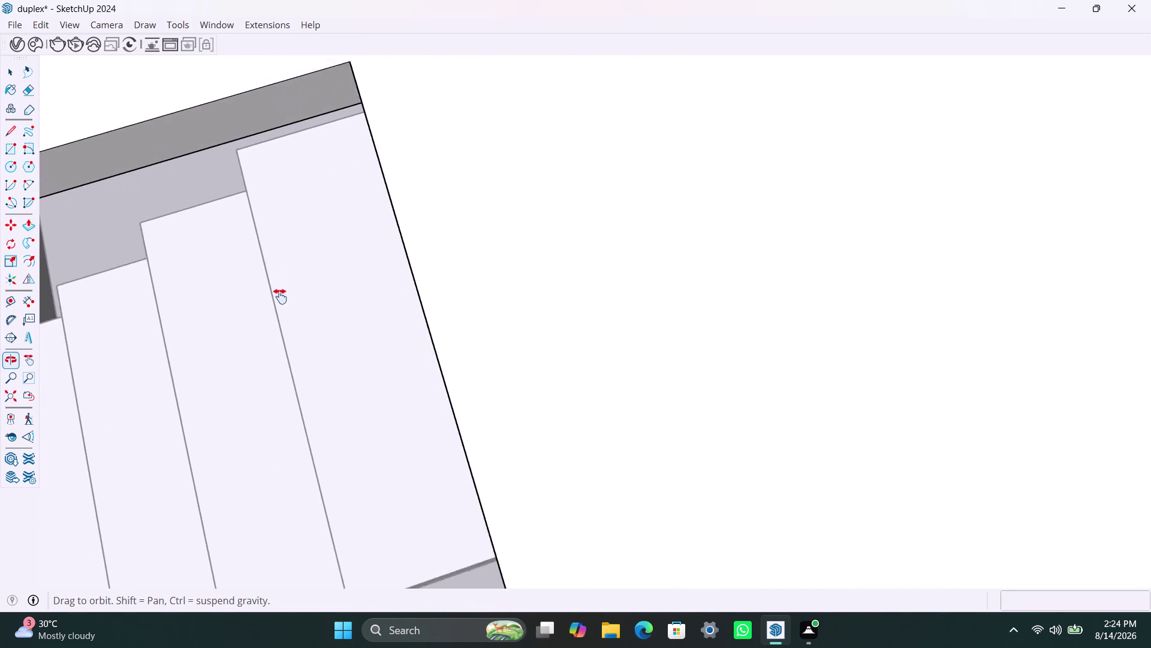
middle_drag(282, 290, 280, 297)
scroll(up, 3)
key(space)
key(space)
key(space)
key(space)
key(space)
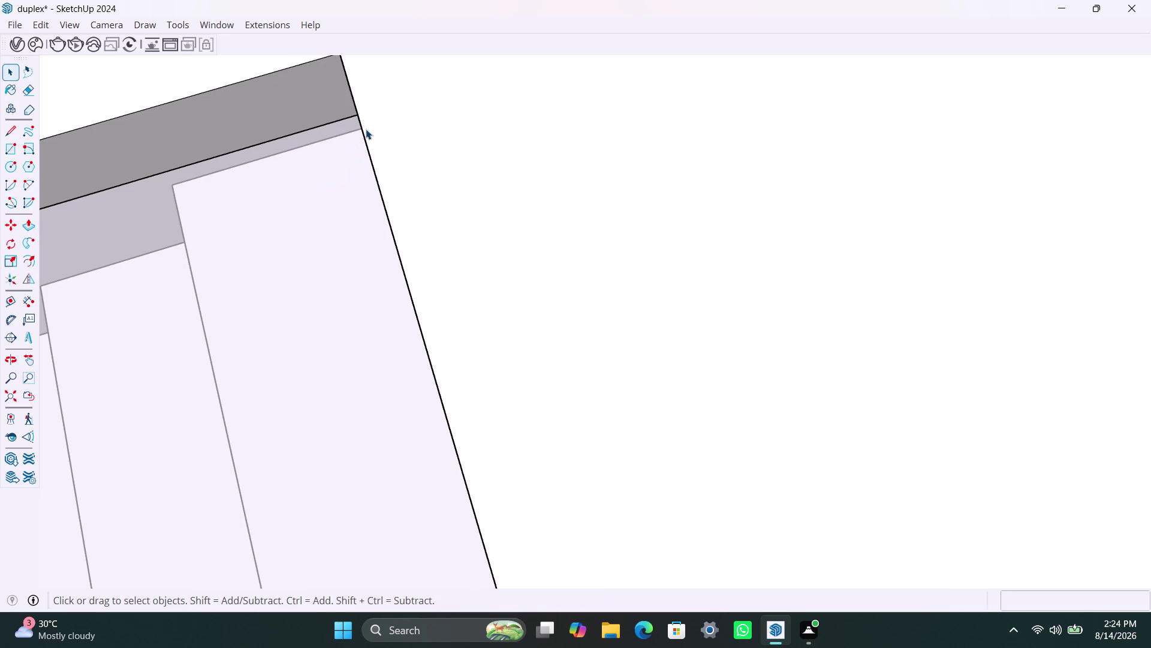
Place a guide line parallel to the outer wall edge, abandoning an earlier line and guide.
text(l)
click(365, 129)
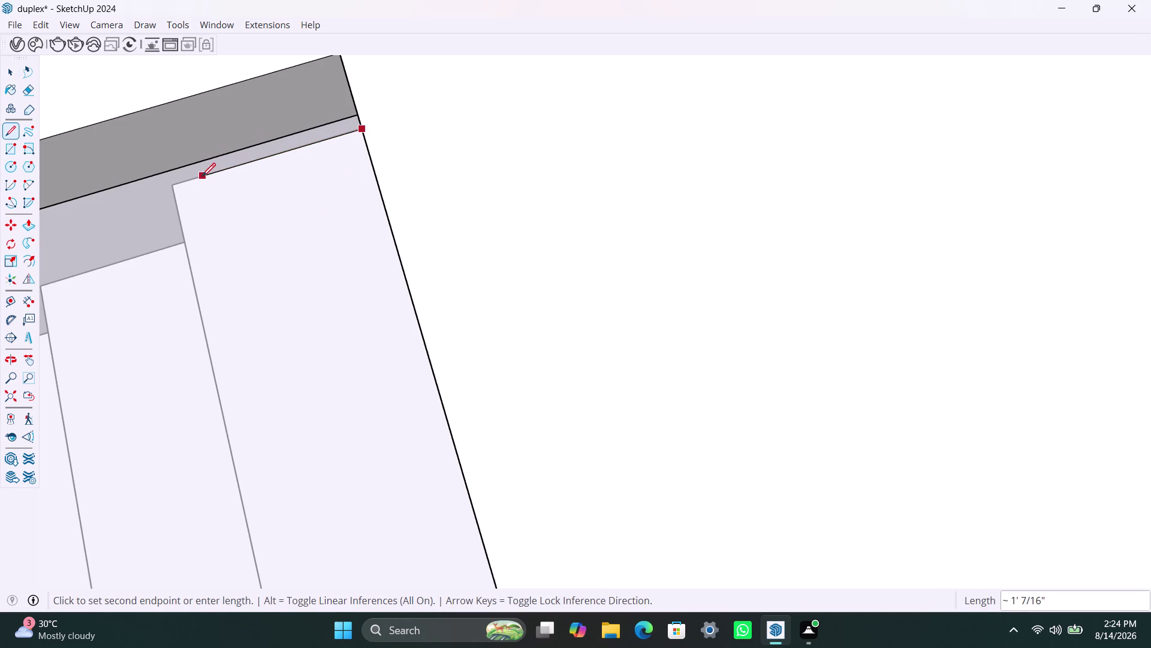
key(space)
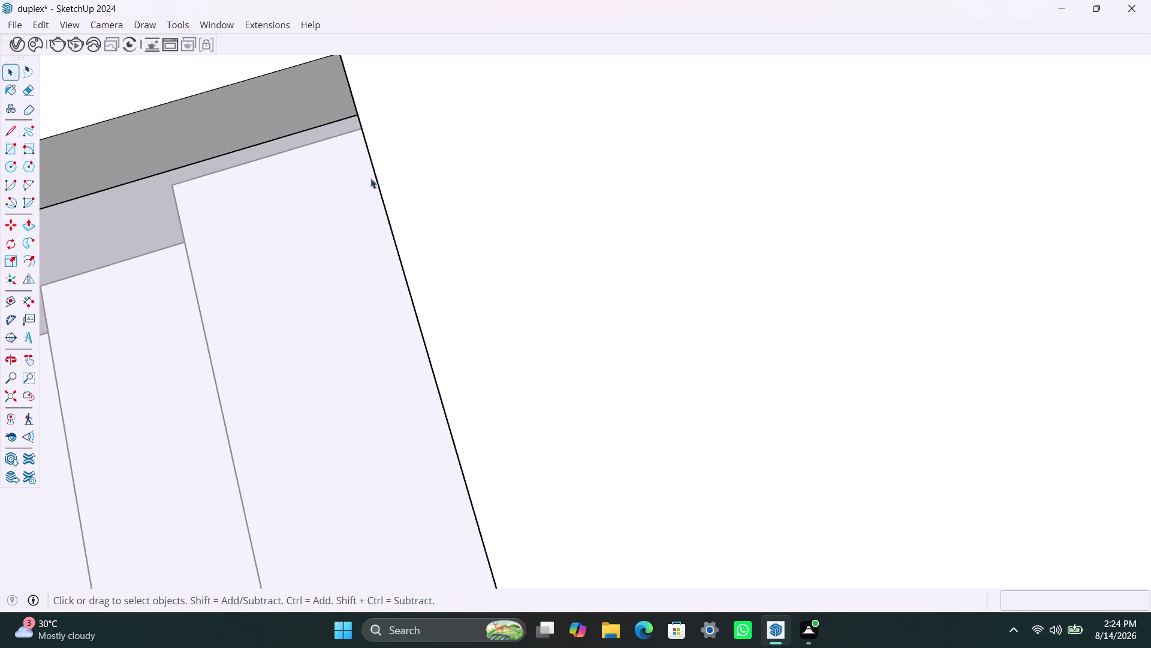
key(t)
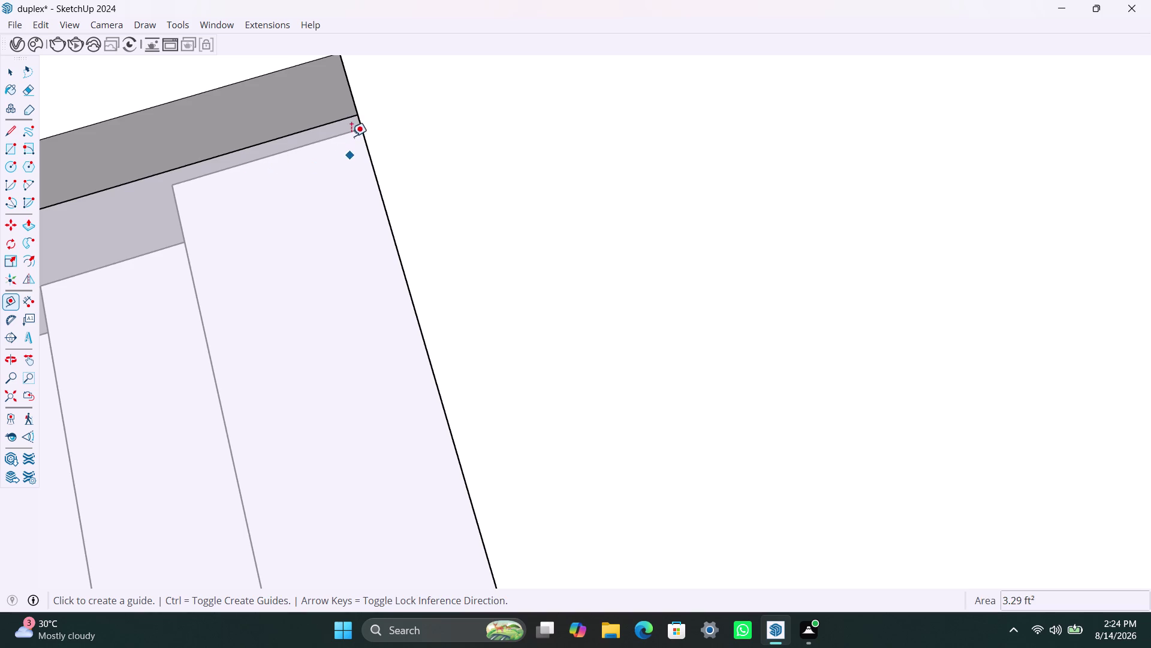
click(281, 211)
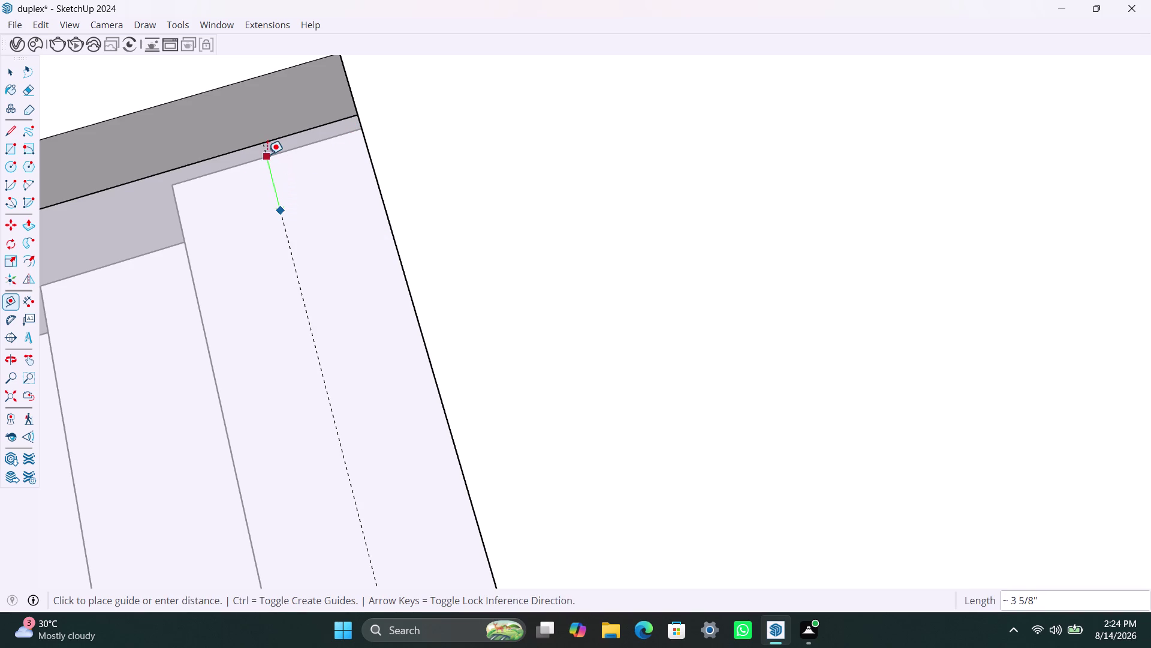
key(space)
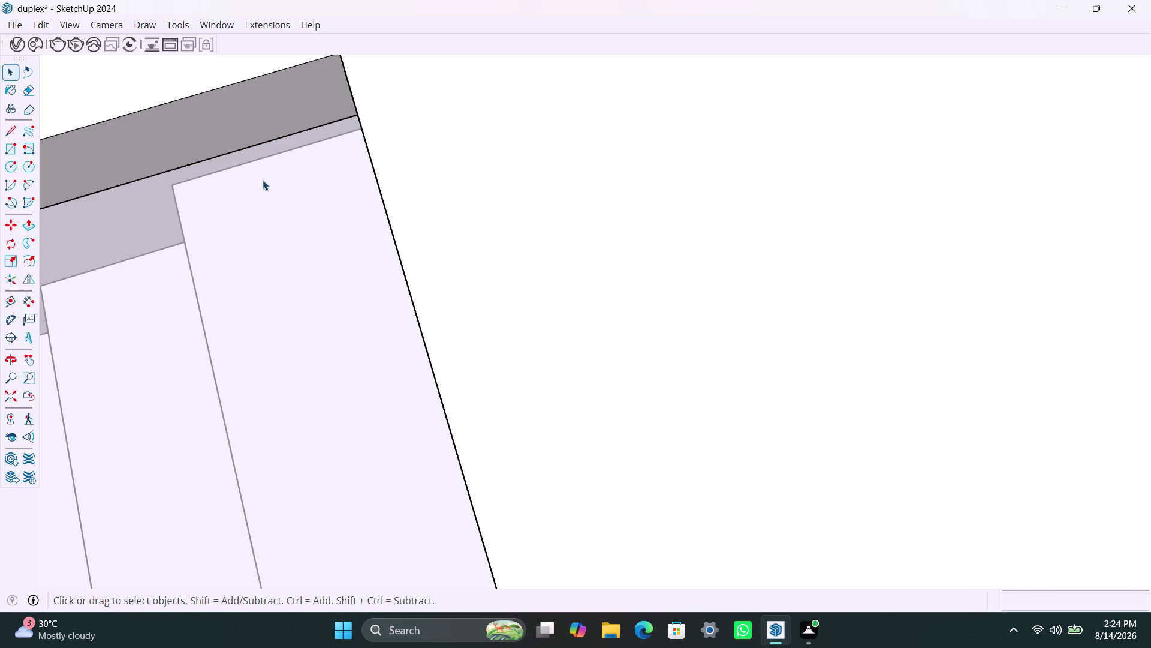
key(t)
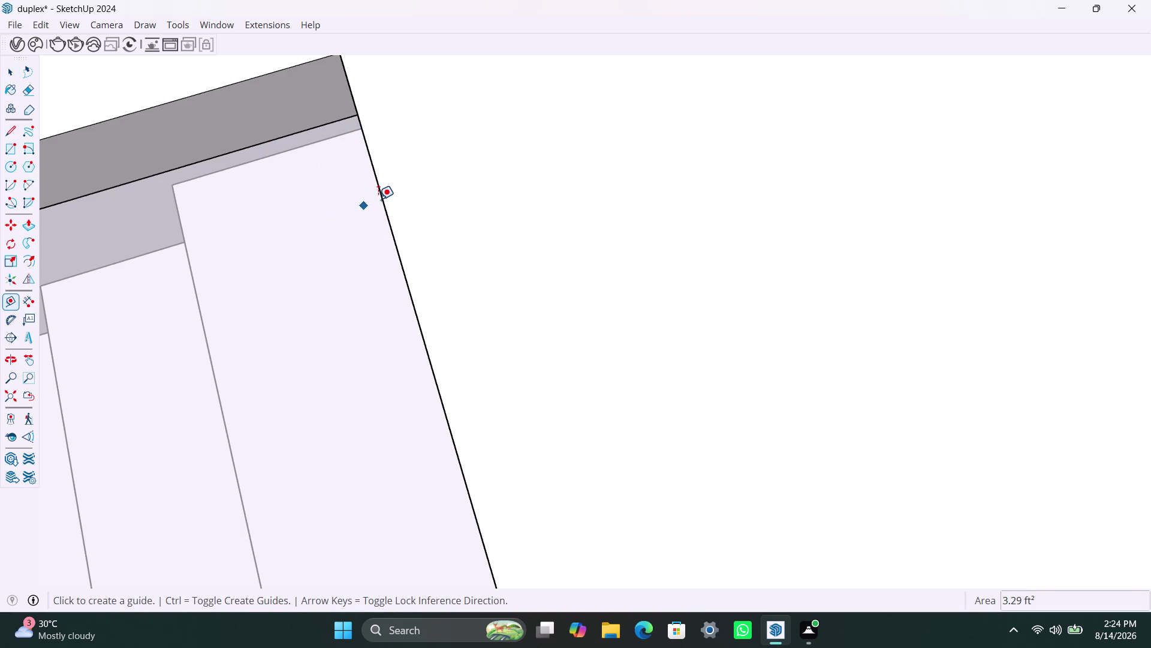
click(381, 197)
click(298, 222)
key(space)
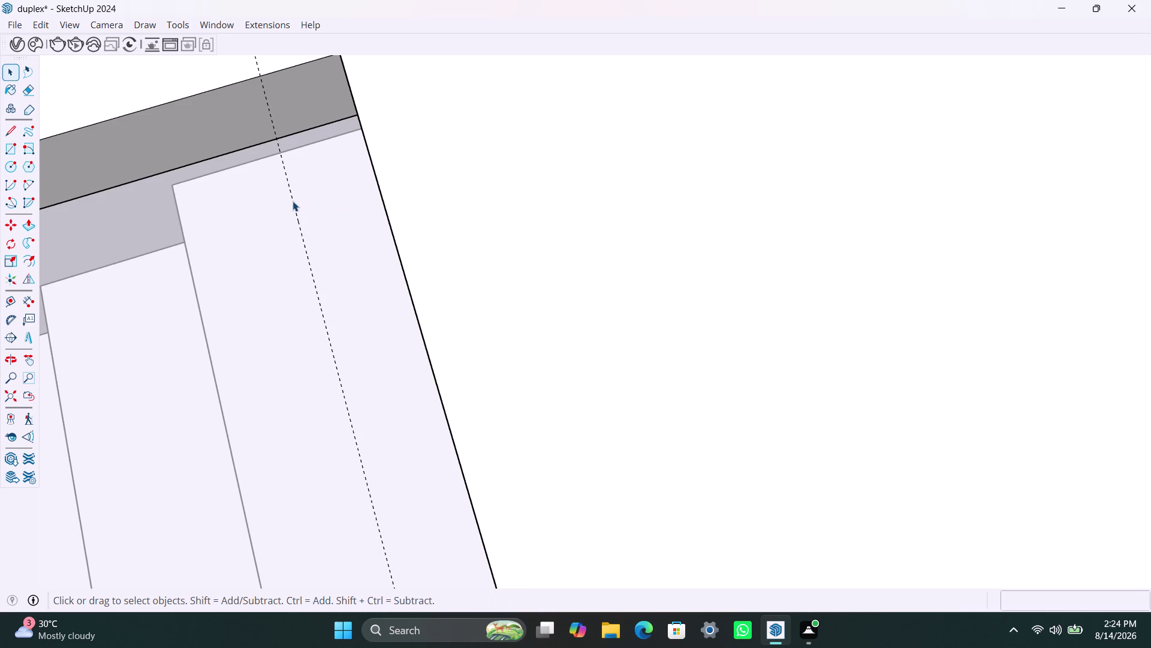
Add a guide a short offset from the band's edge and delete the unwanted crossing guide.
key(t)
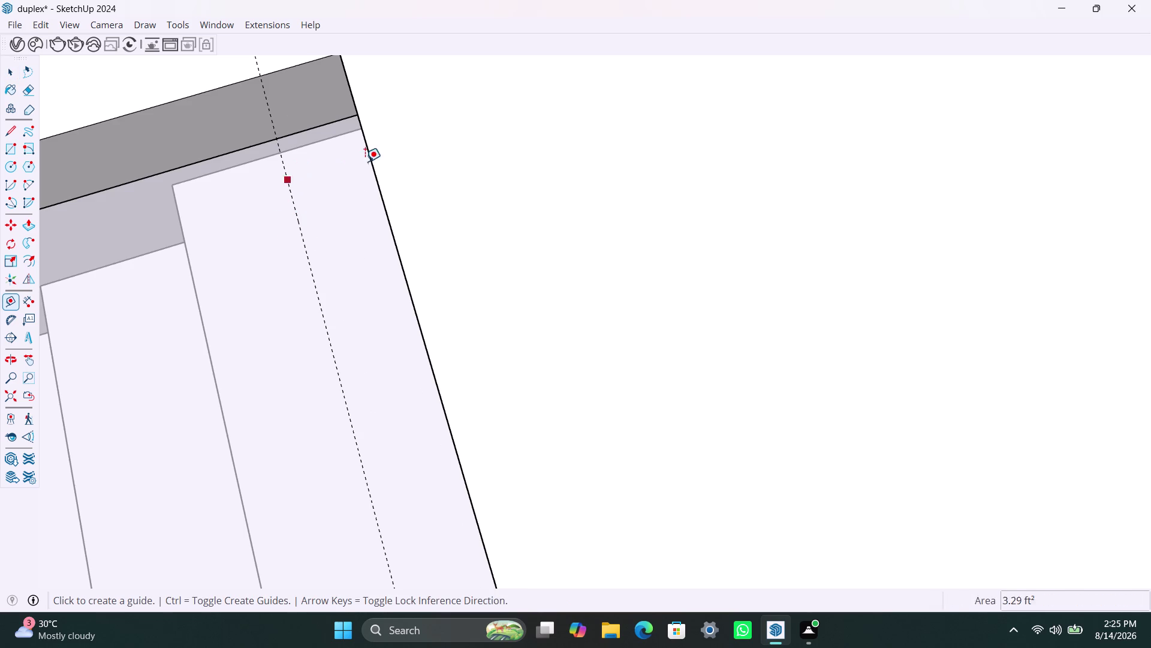
click(249, 78)
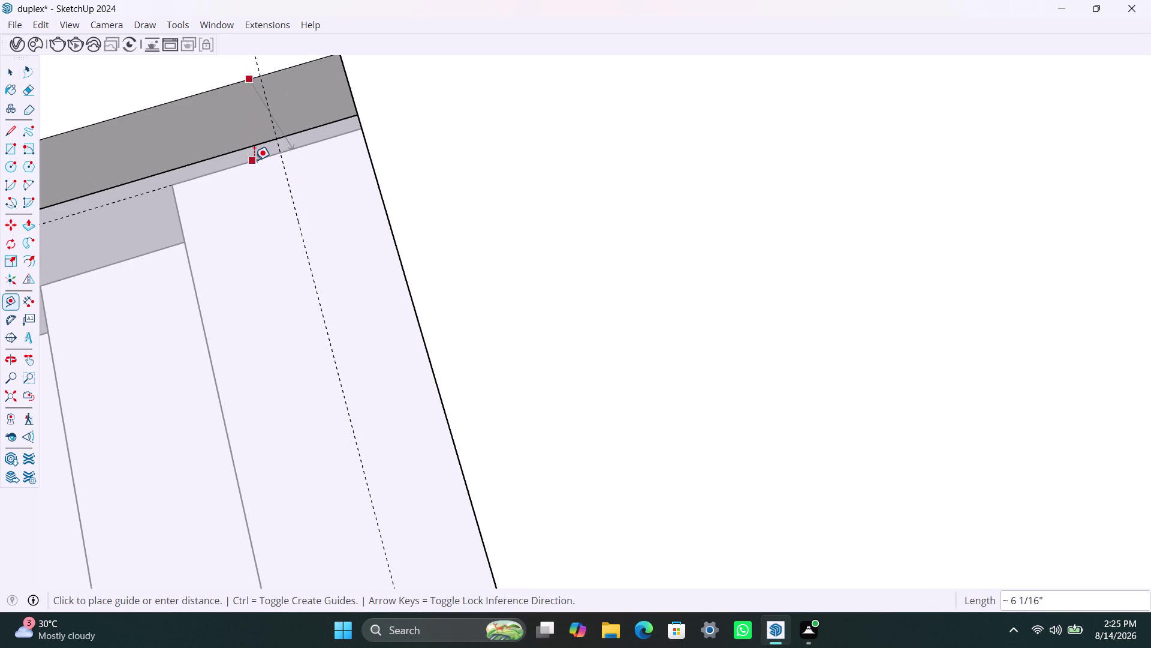
click(254, 161)
key(space)
click(211, 123)
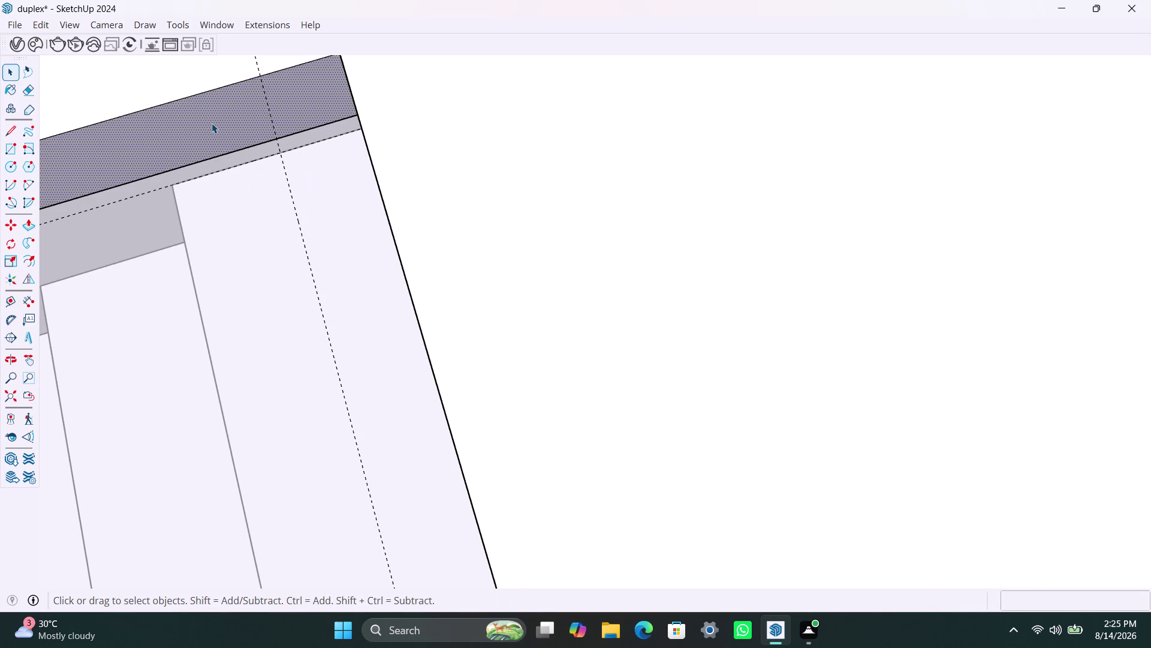
click(295, 208)
key(Delete)
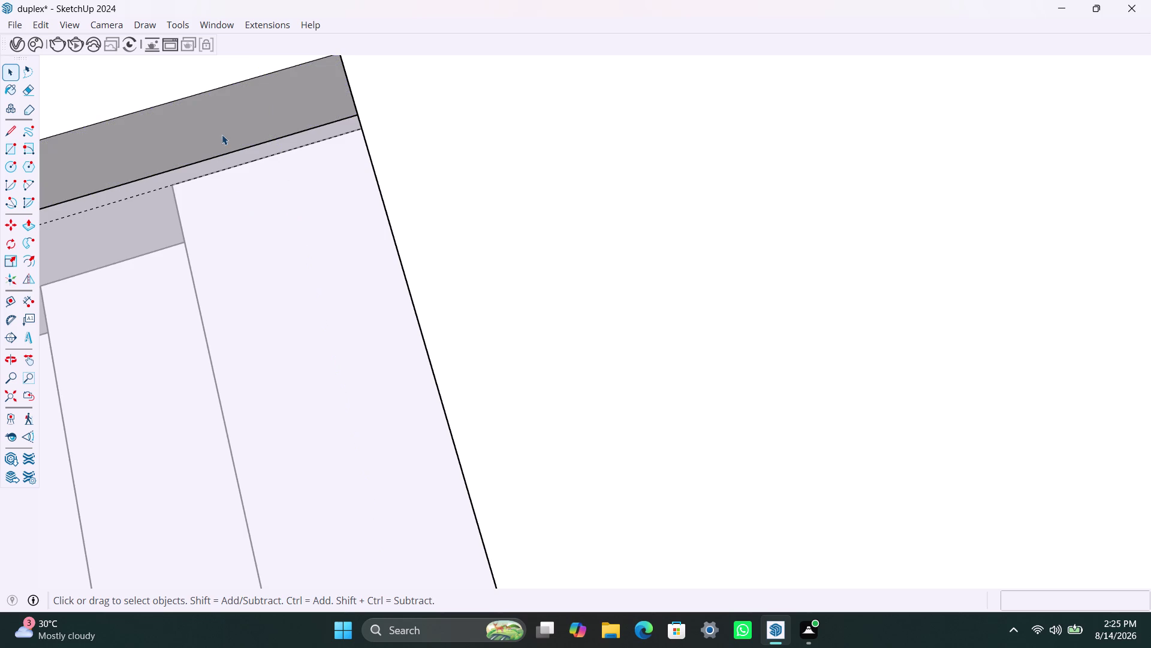
Abandon a push/pull on the grey band and delete the stray dashed guide line.
key(p)
click(208, 126)
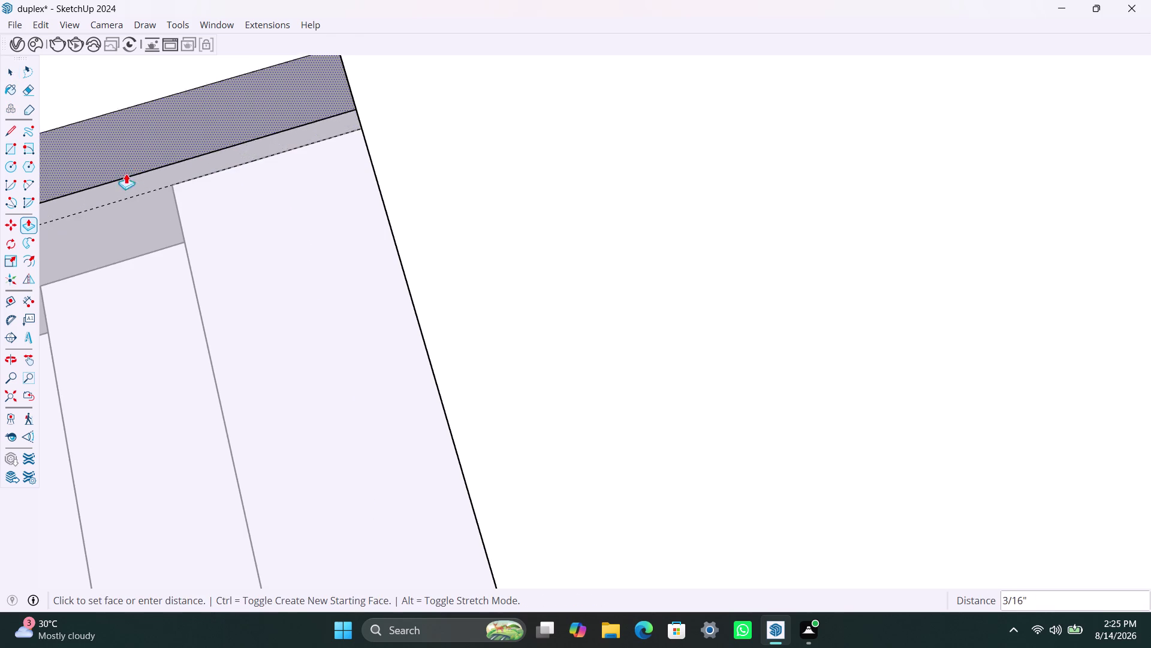
scroll(down, 3)
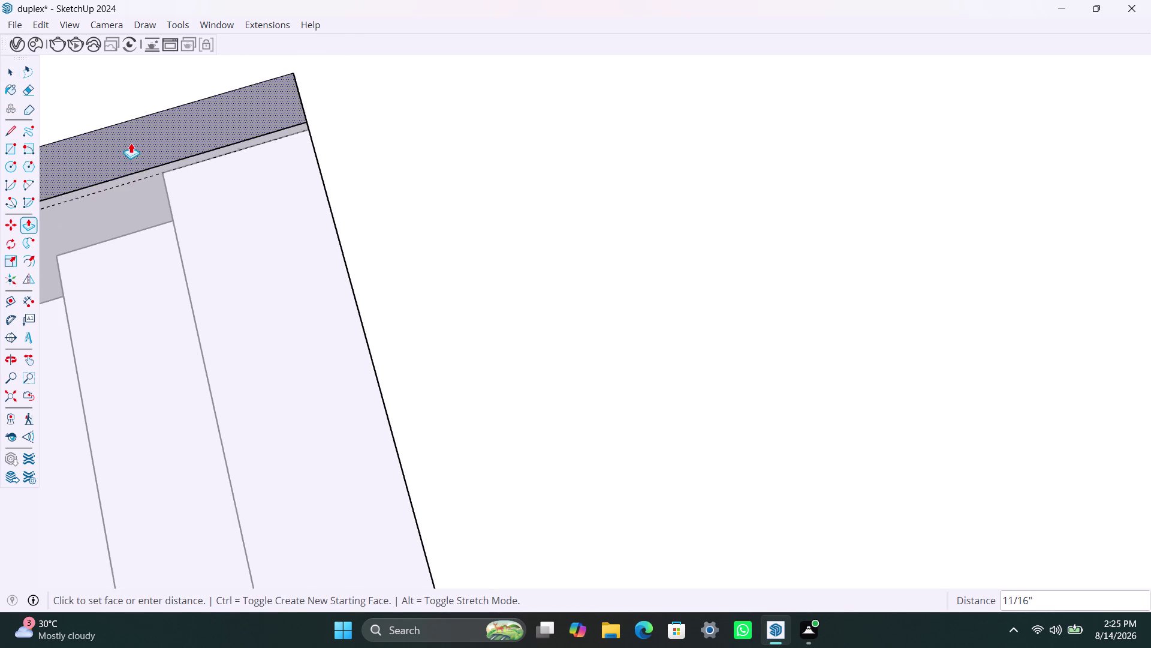
scroll(down, 3)
middle_drag(135, 156, 269, 141)
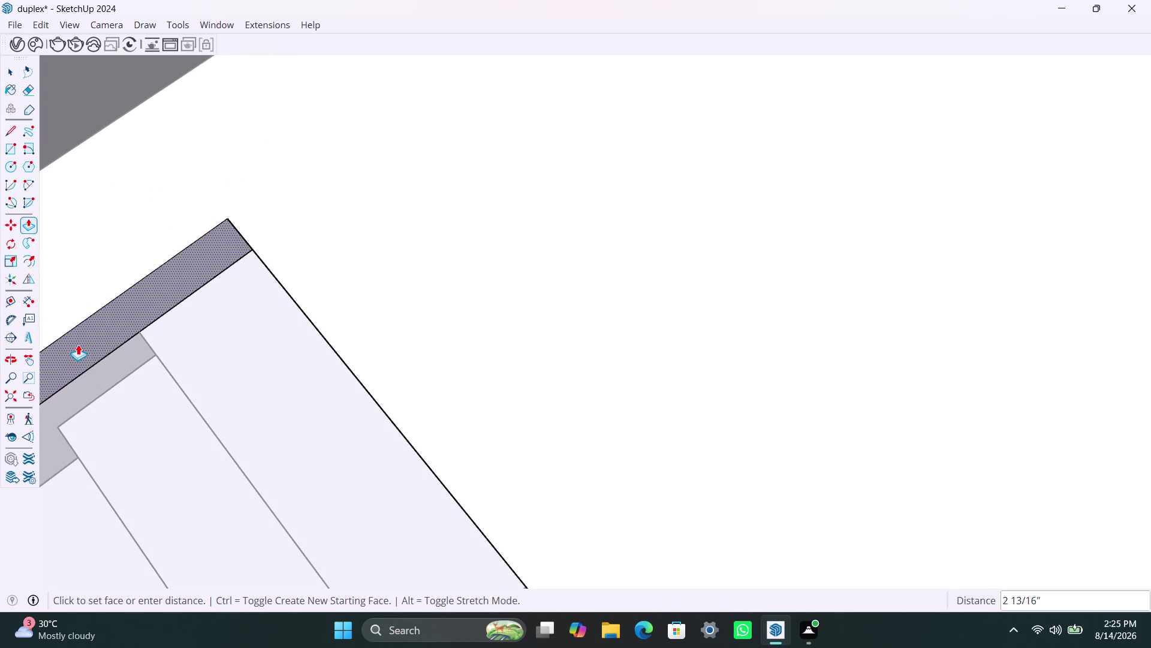
key(Escape)
key(Escape)
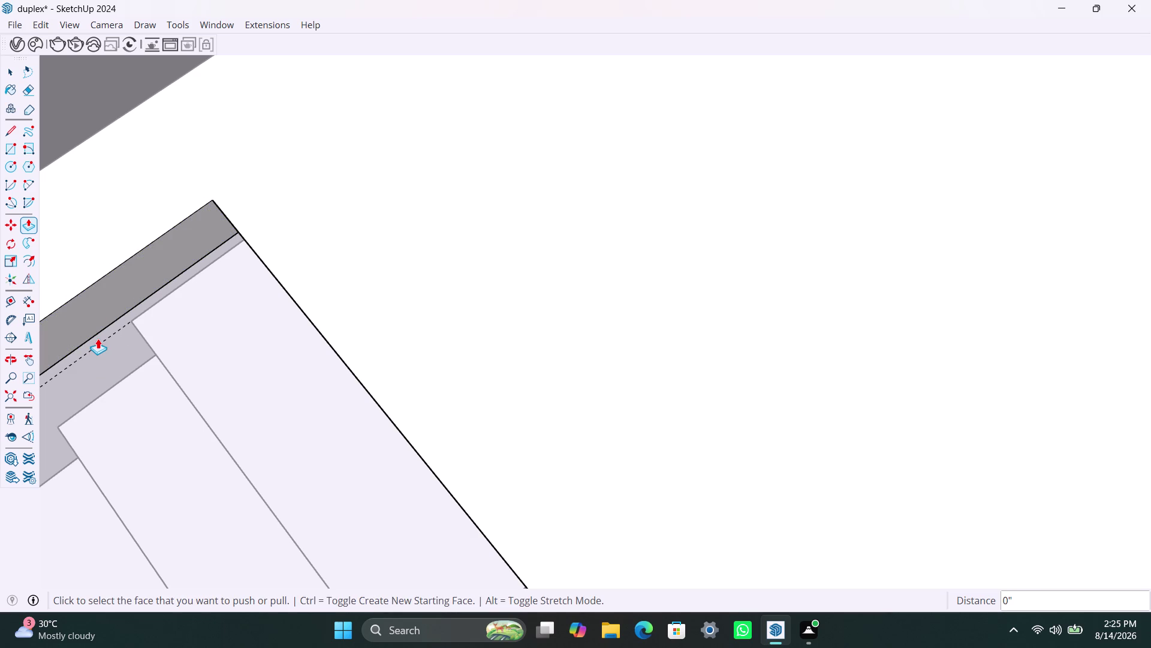
key(space)
click(99, 342)
click(99, 343)
click(100, 343)
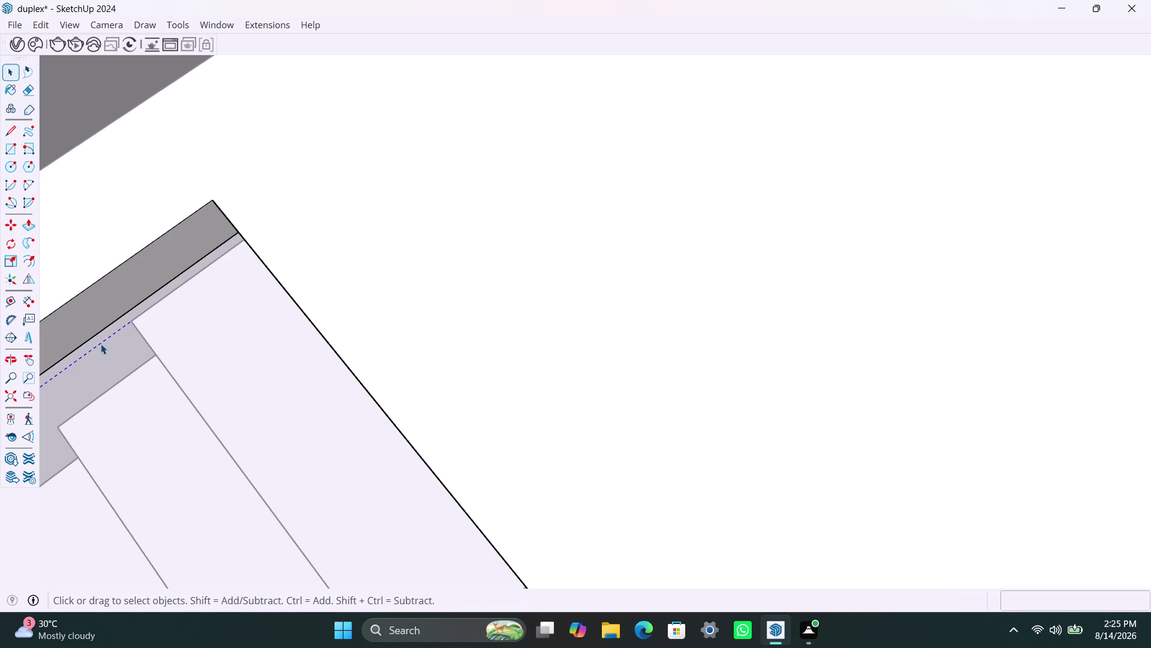
key(Delete)
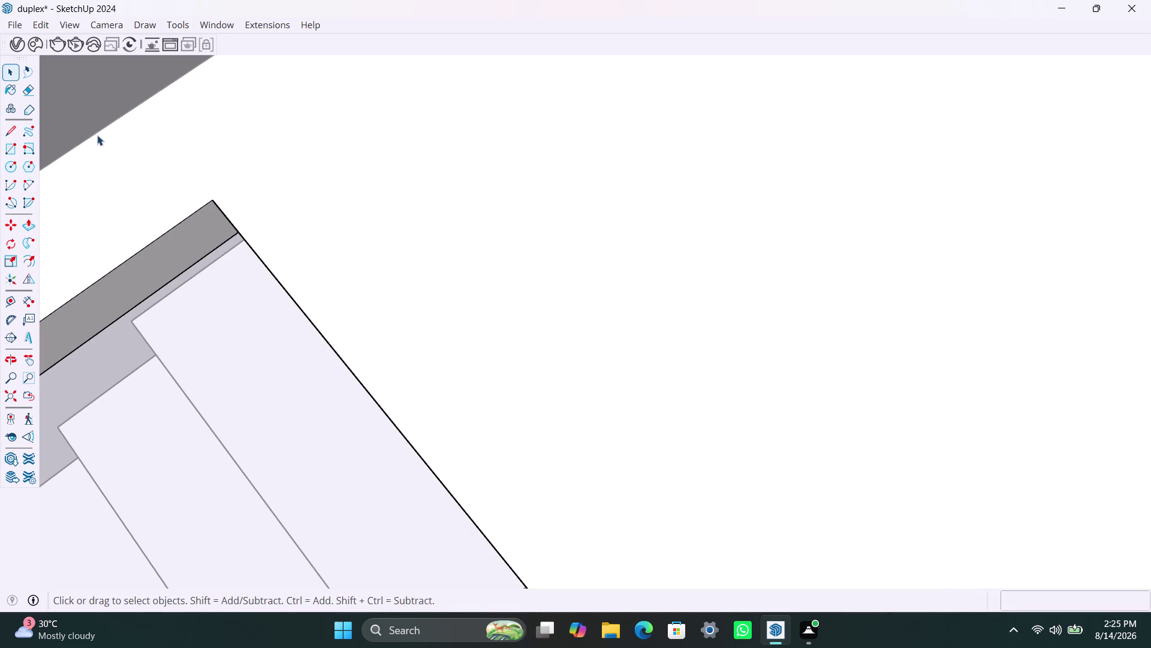
Place a new guide from the band's outer edge running past its corner.
key(t)
click(97, 135)
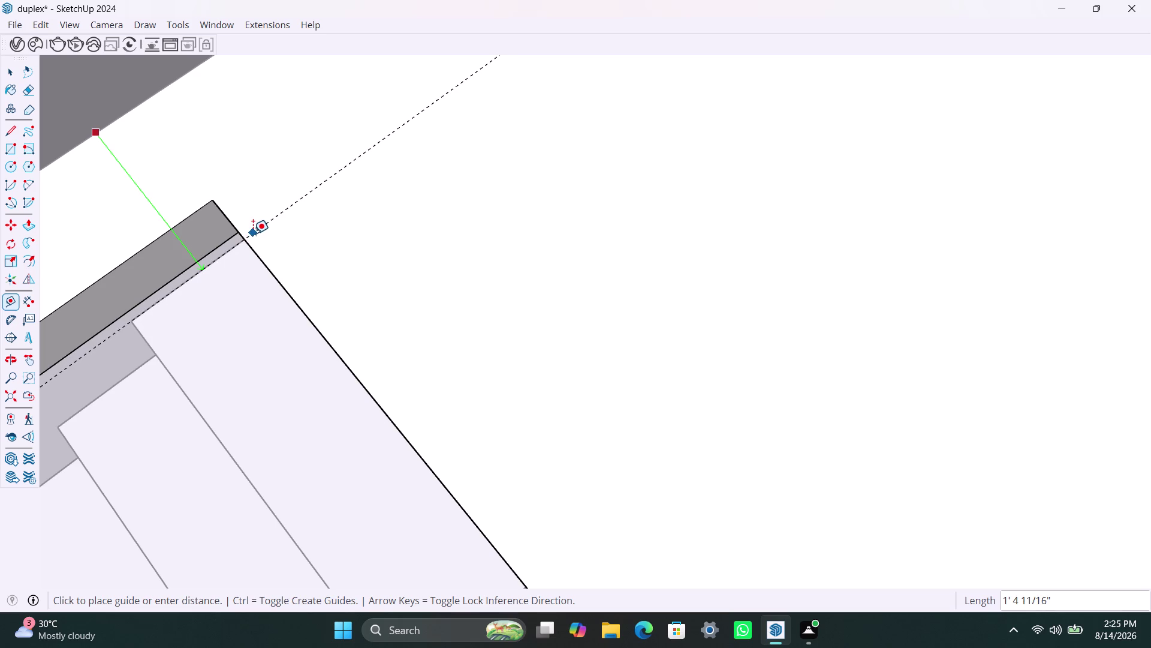
click(253, 233)
key(space)
Pull the grey band's end face out to the new guide line.
click(152, 259)
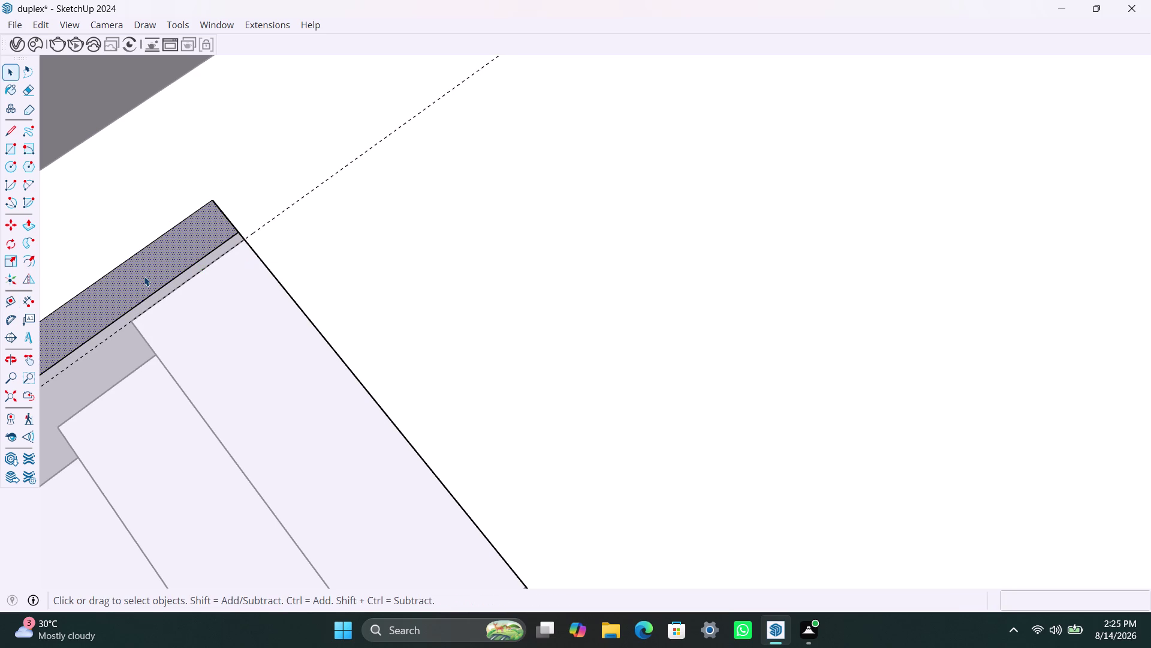
key(p)
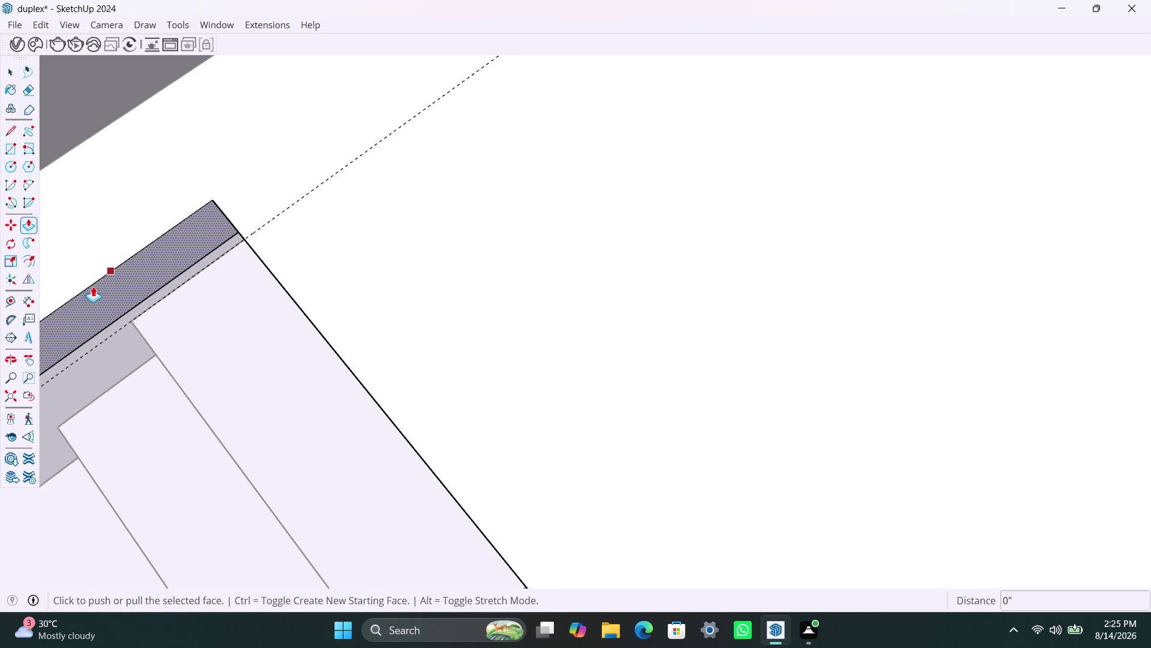
click(91, 289)
click(205, 265)
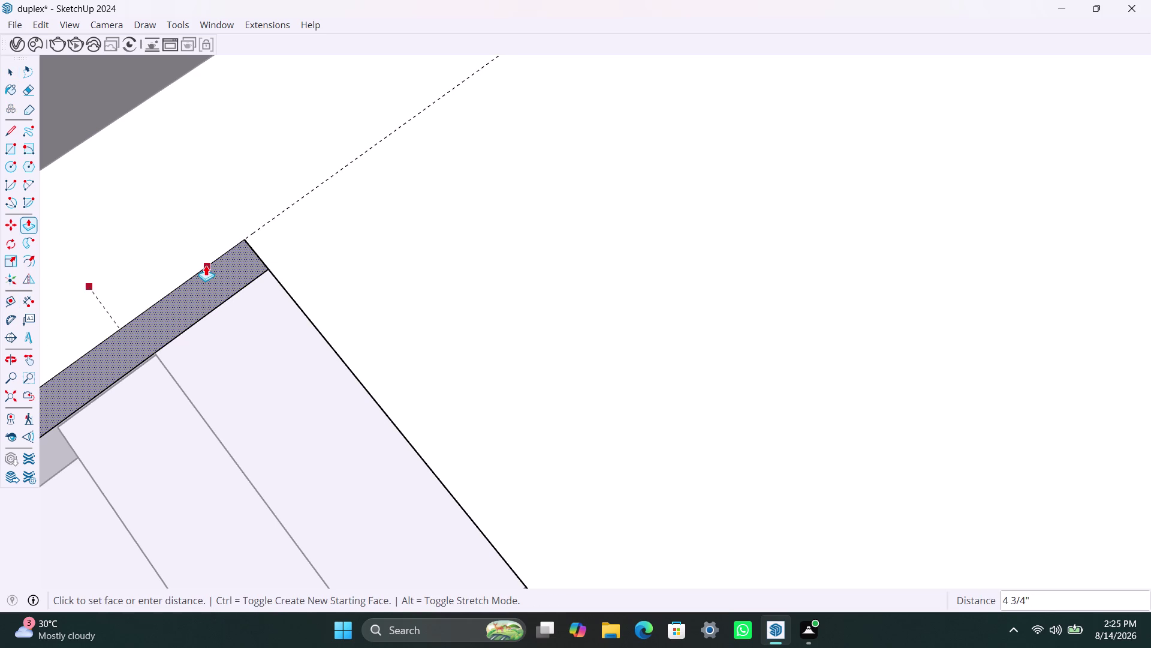
key(space)
click(350, 258)
scroll(down, 3)
middle_drag(189, 349, 191, 349)
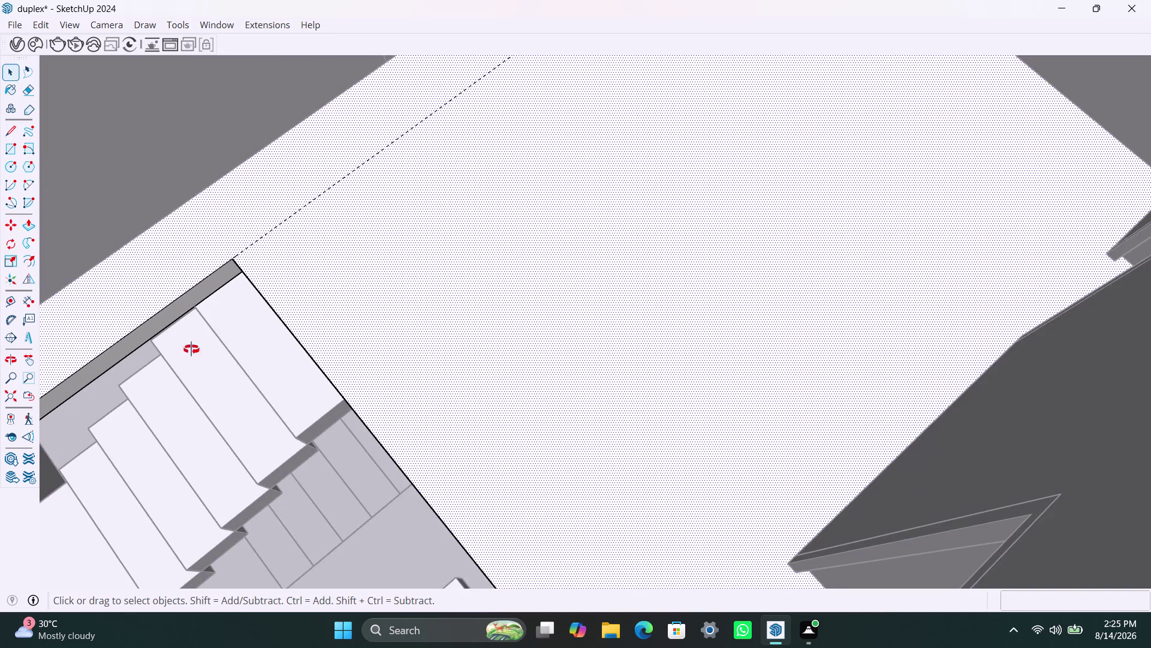
middle_drag(191, 349, 459, 291)
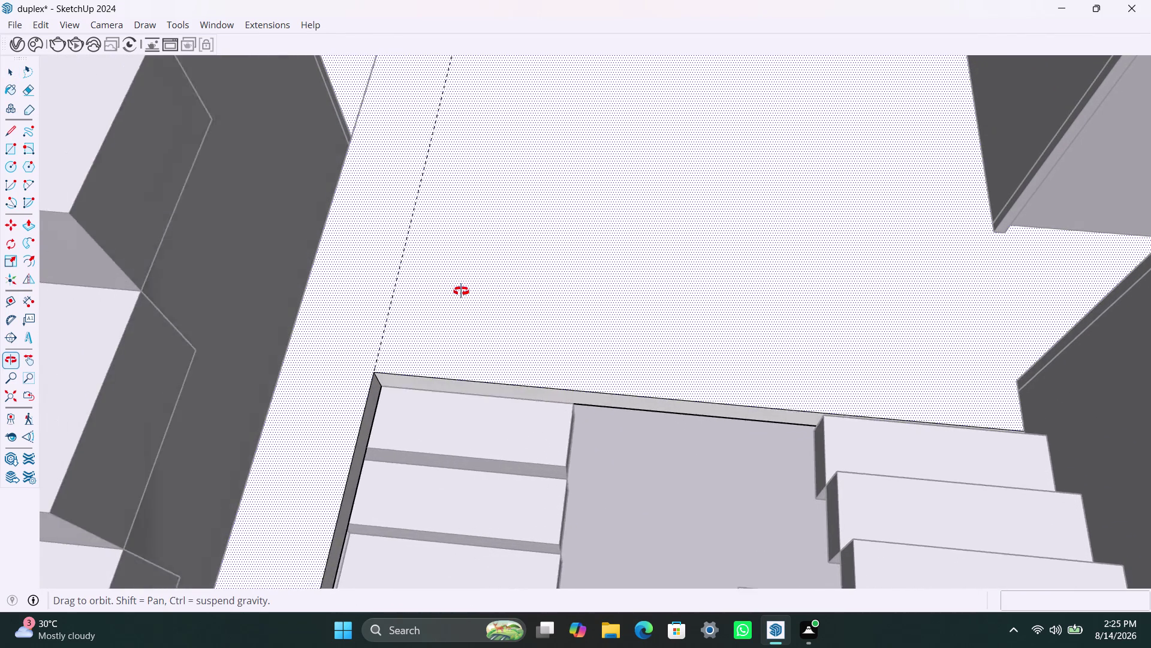
middle_drag(459, 290, 344, 276)
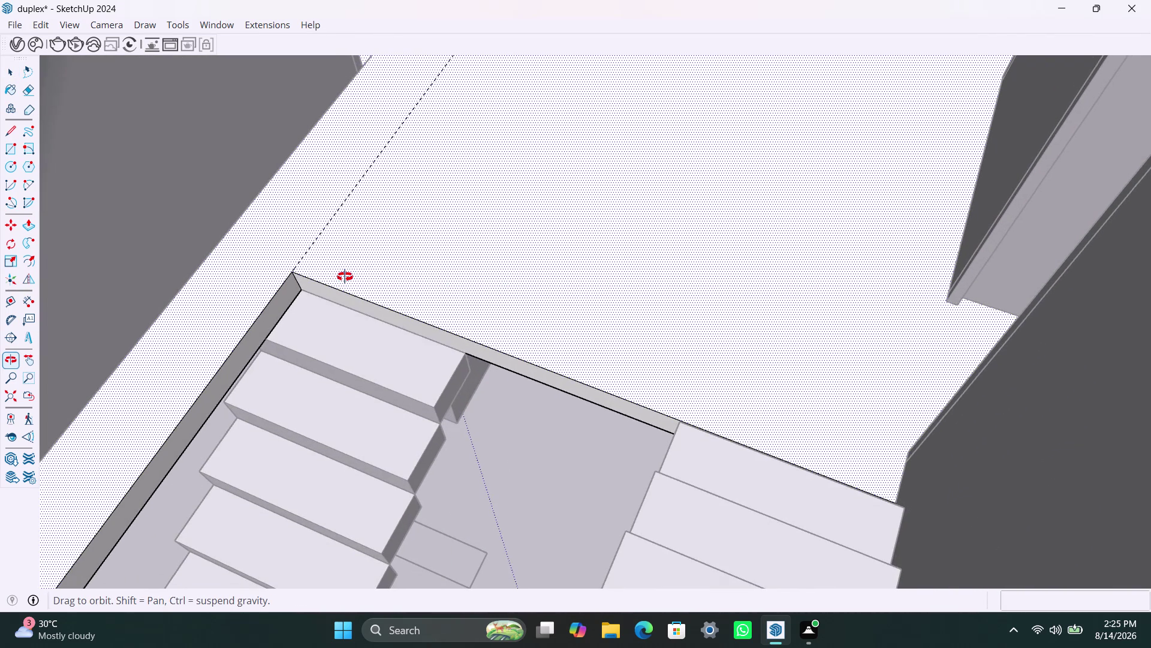
middle_drag(344, 277, 362, 276)
scroll(down, 3)
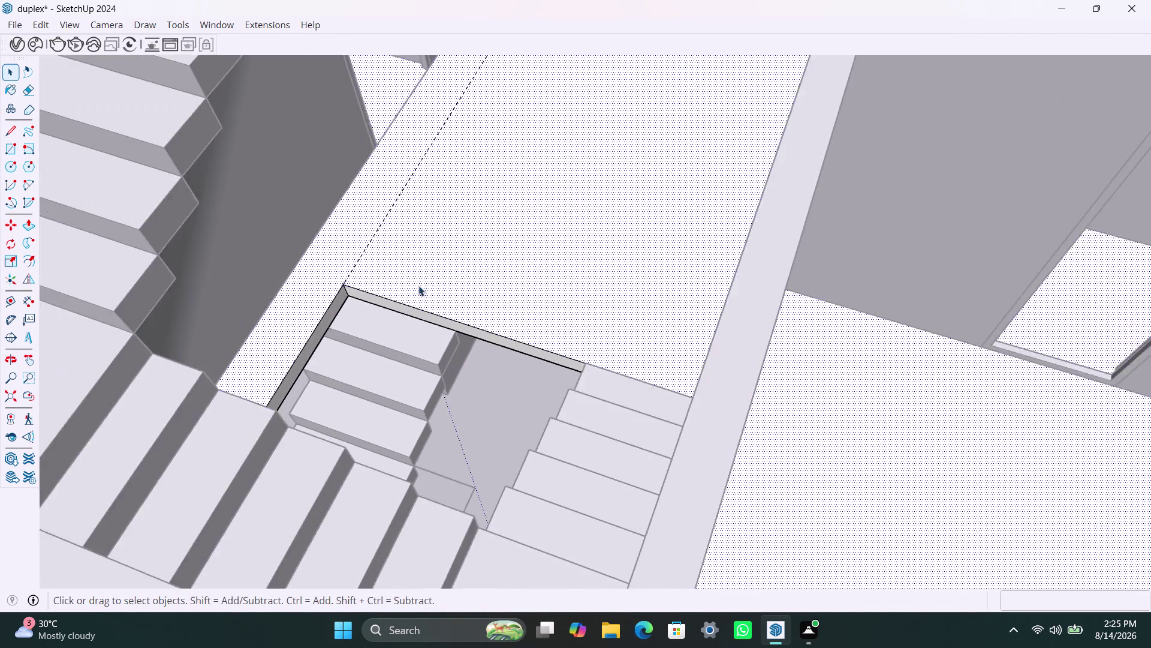
scroll(down, 3)
middle_drag(477, 300, 453, 340)
click(903, 244)
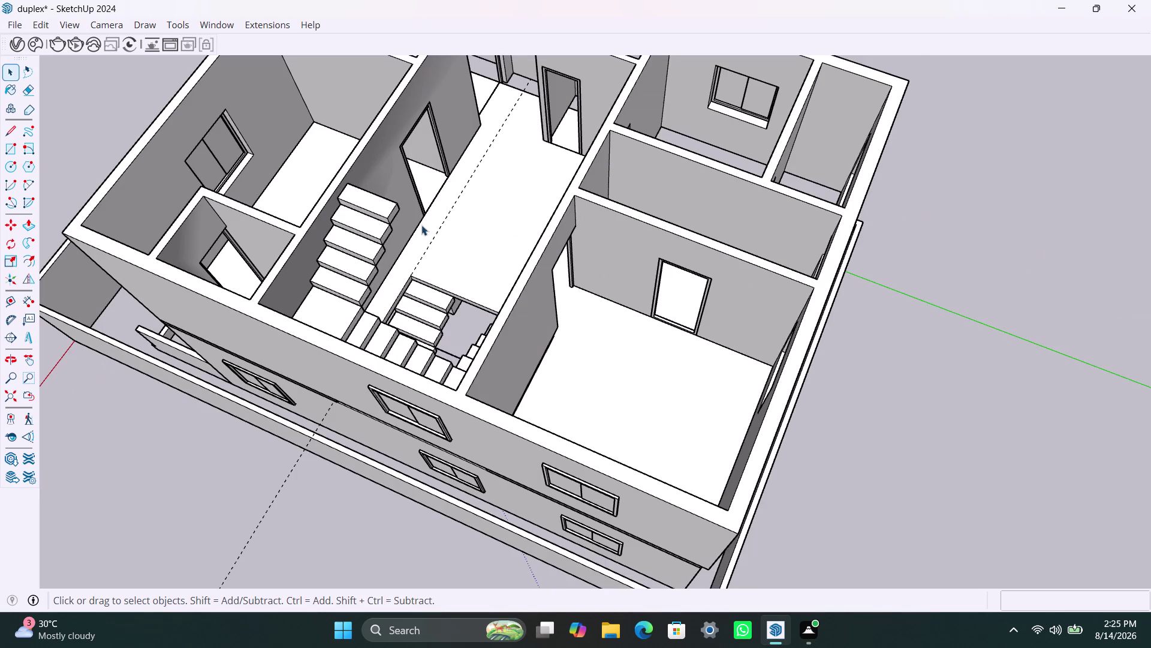
click(446, 225)
click(442, 222)
double_click(443, 222)
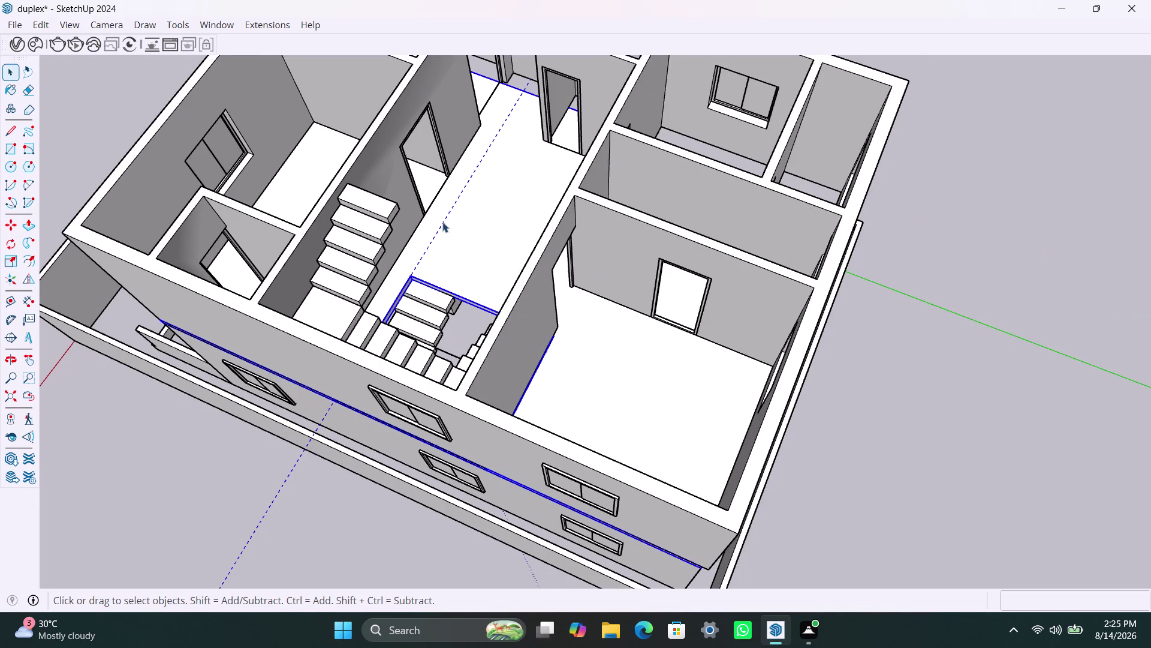
click(442, 229)
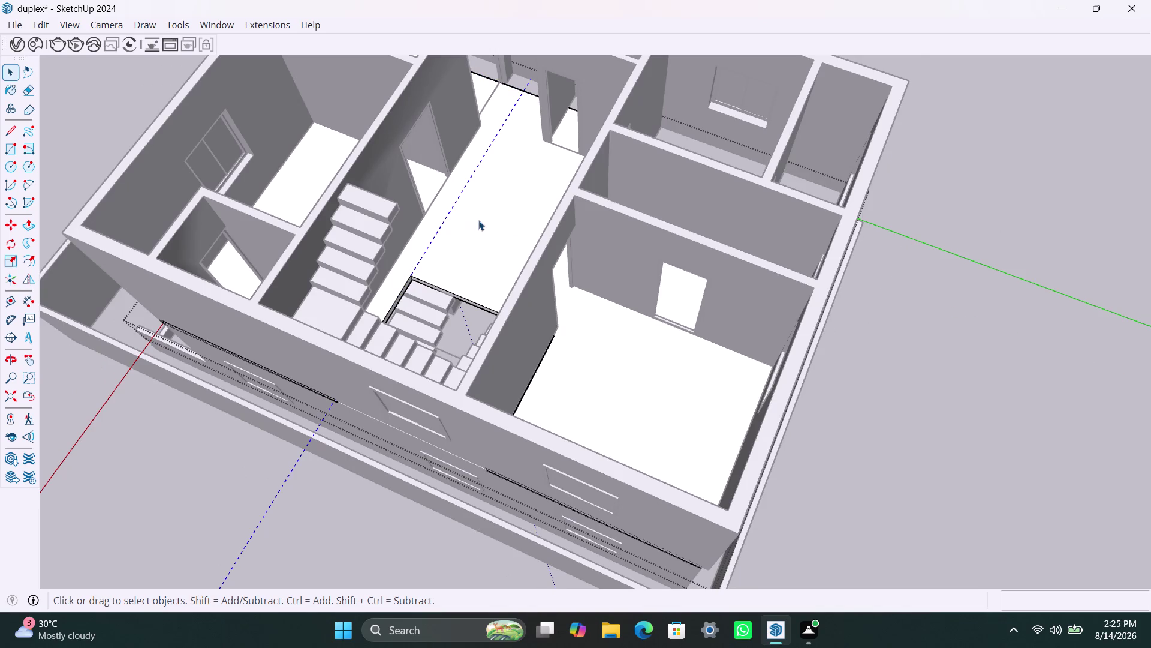
key(Delete)
click(997, 400)
scroll(down, 3)
middle_drag(469, 292, 142, 294)
scroll(down, 3)
middle_drag(719, 227, 557, 271)
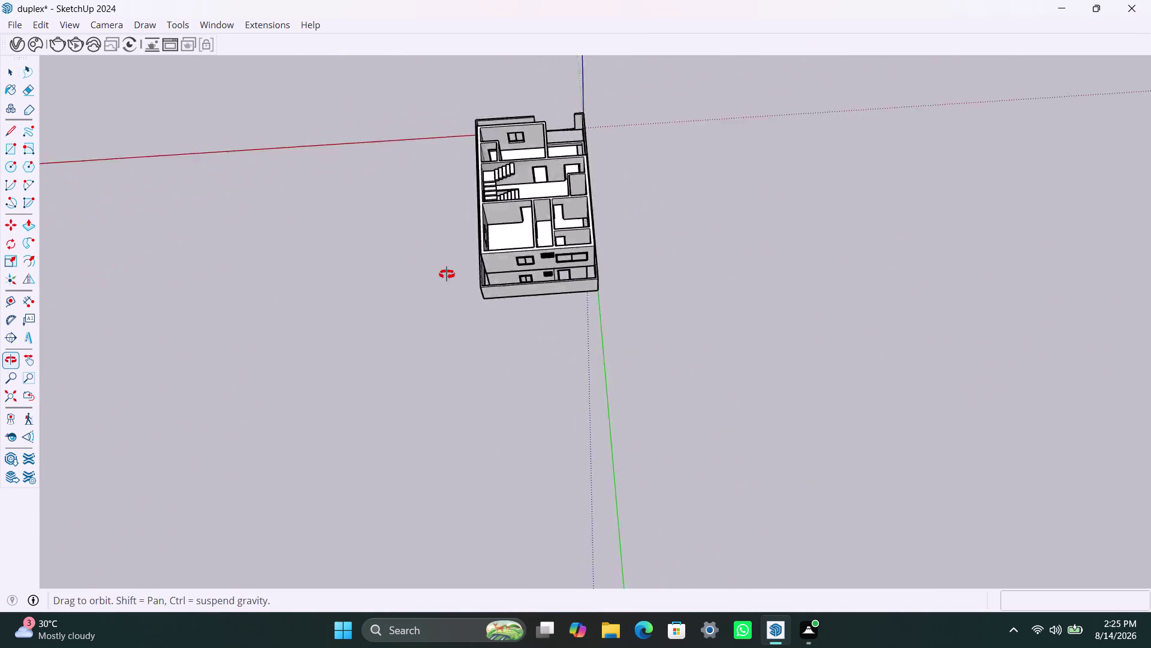
middle_drag(556, 271, 197, 202)
scroll(up, 3)
scroll(down, 3)
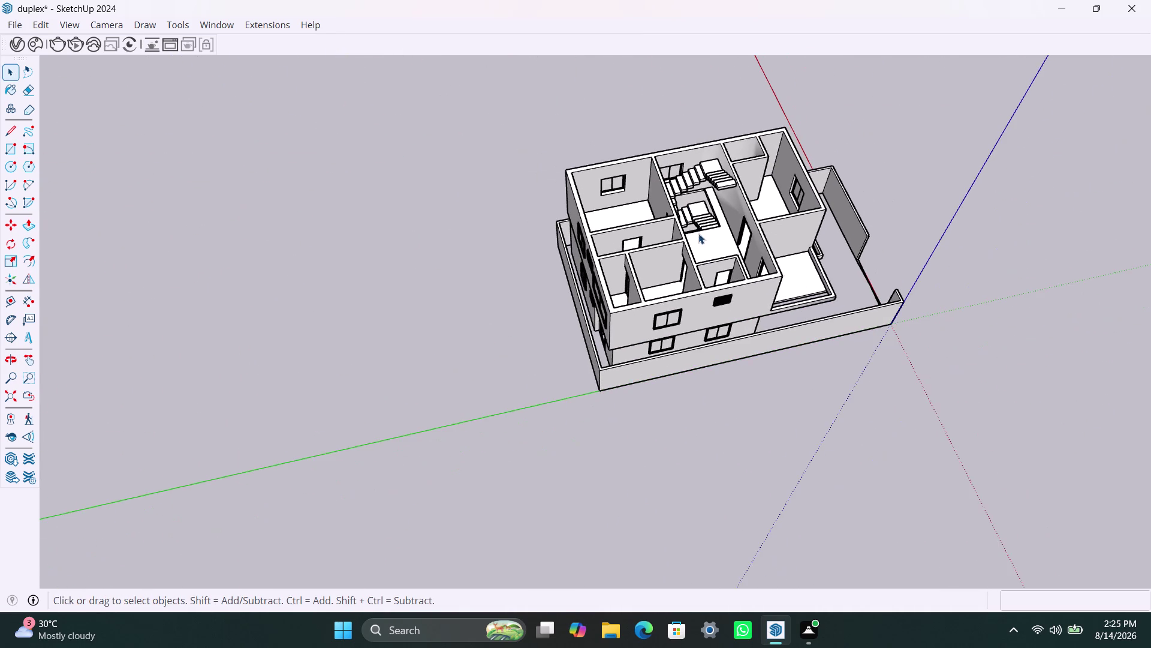
middle_drag(700, 233, 459, 332)
scroll(up, 3)
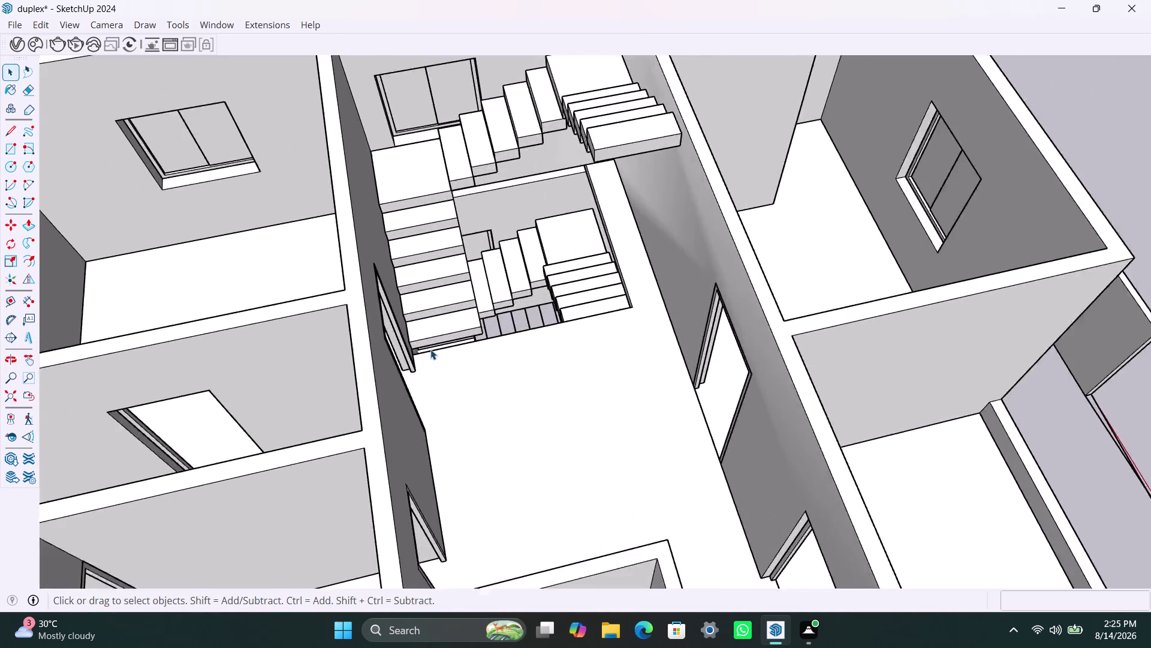
scroll(up, 3)
middle_drag(437, 383, 361, 377)
Select the whole staircase group and start moving it, then cancel the move.
scroll(up, 3)
click(432, 290)
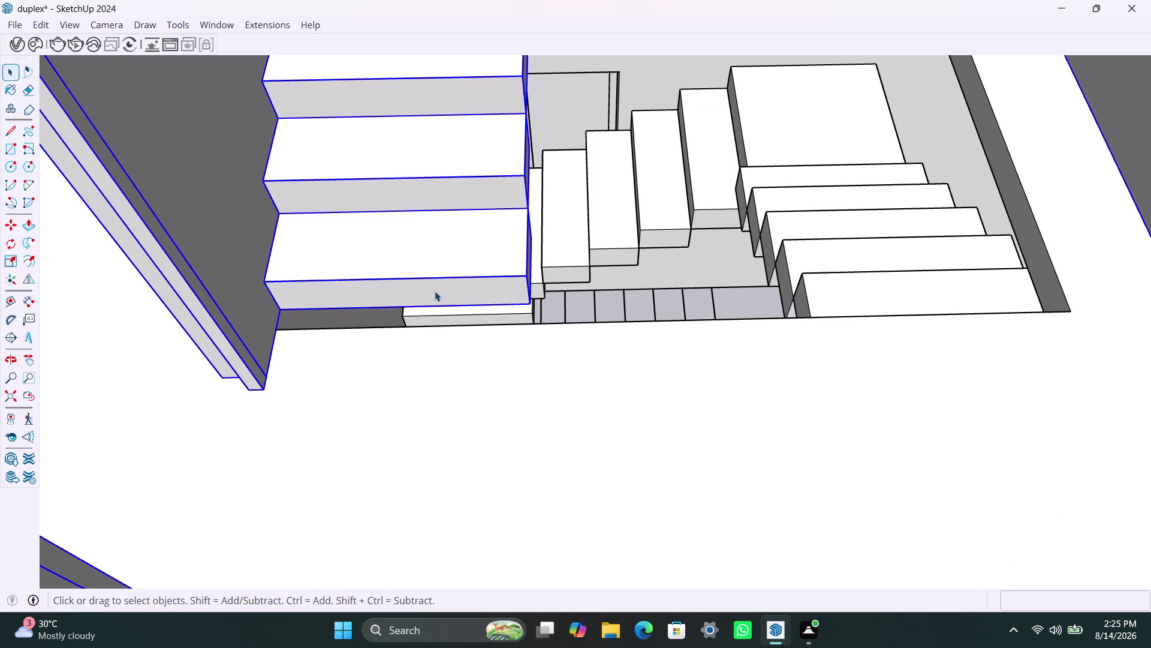
key(m)
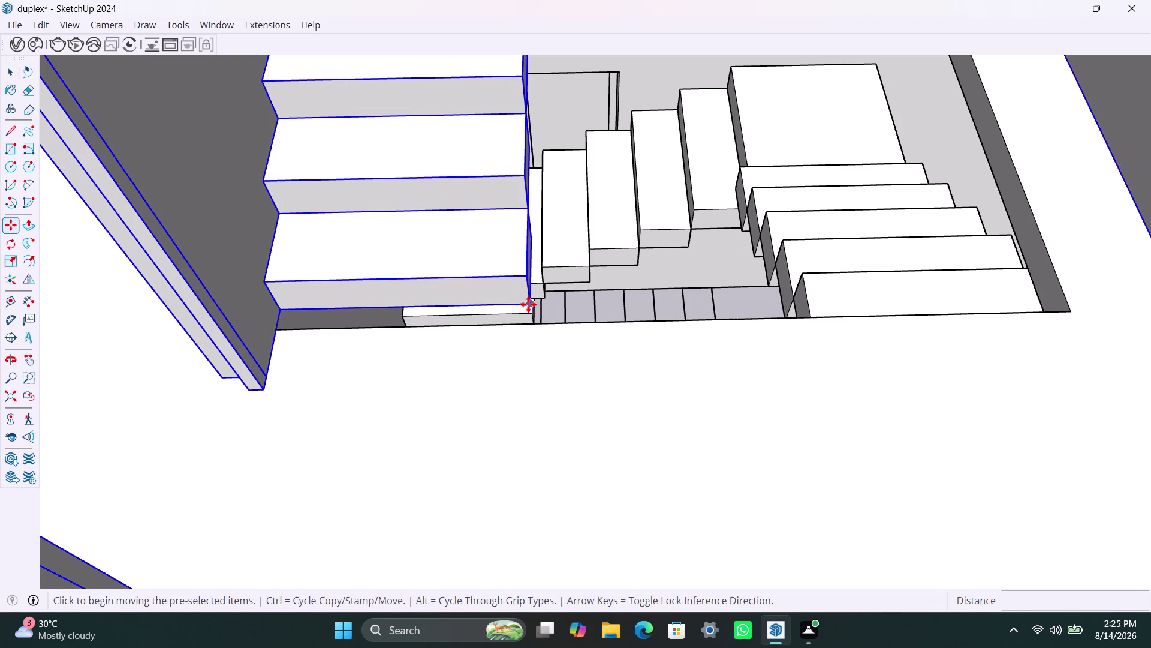
click(529, 304)
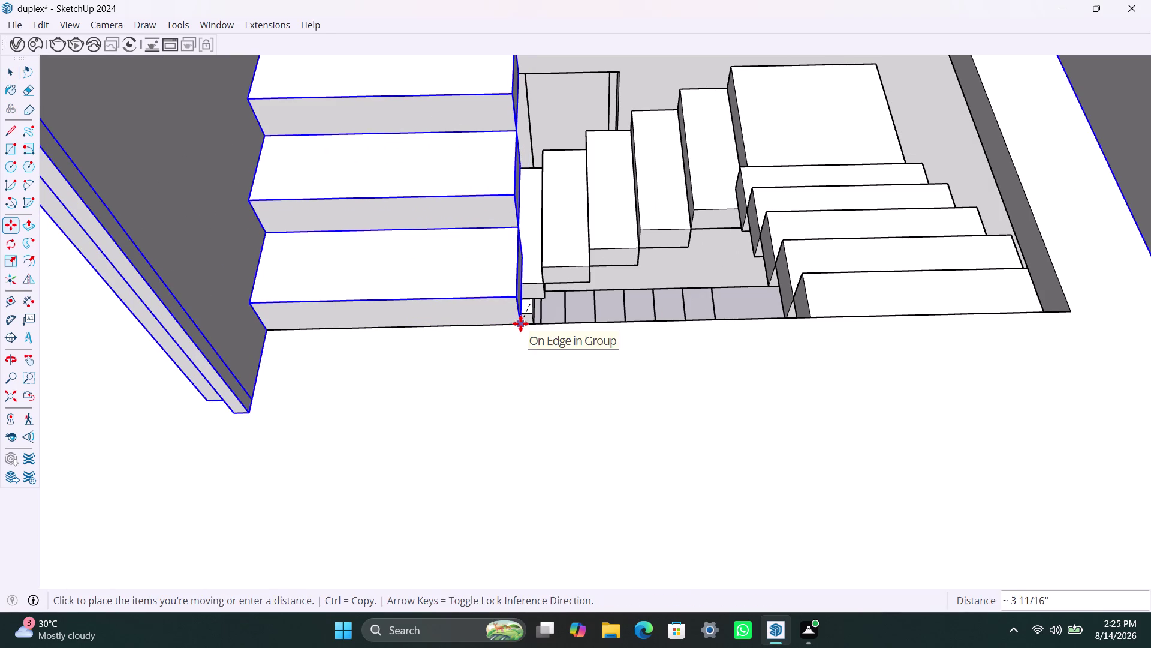
key(Escape)
key(space)
Move the selected treads about 3 7/16 inches to line up at the stairwell edge.
triple_click(424, 270)
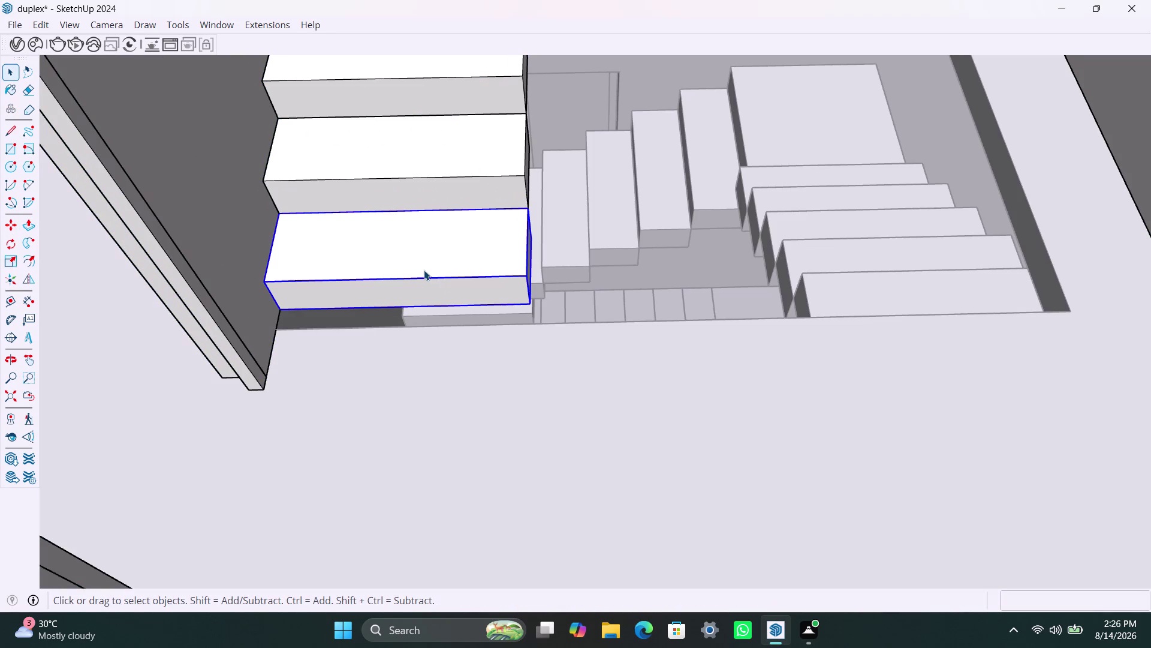
triple_click(459, 262)
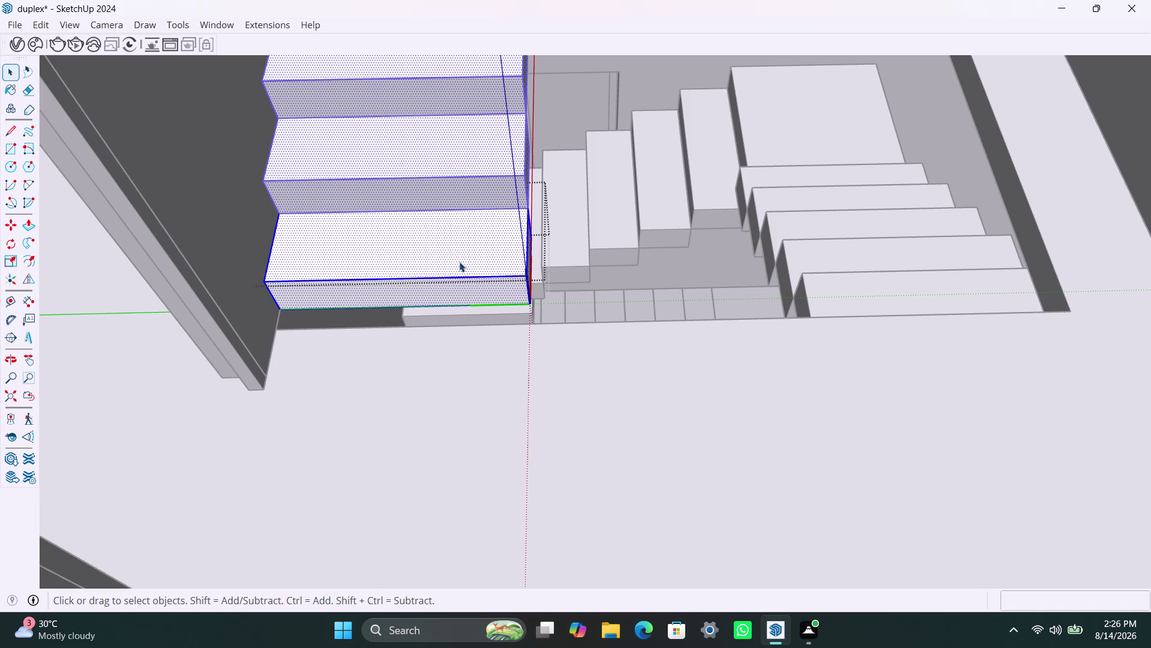
scroll(down, 3)
scroll(down, 3)
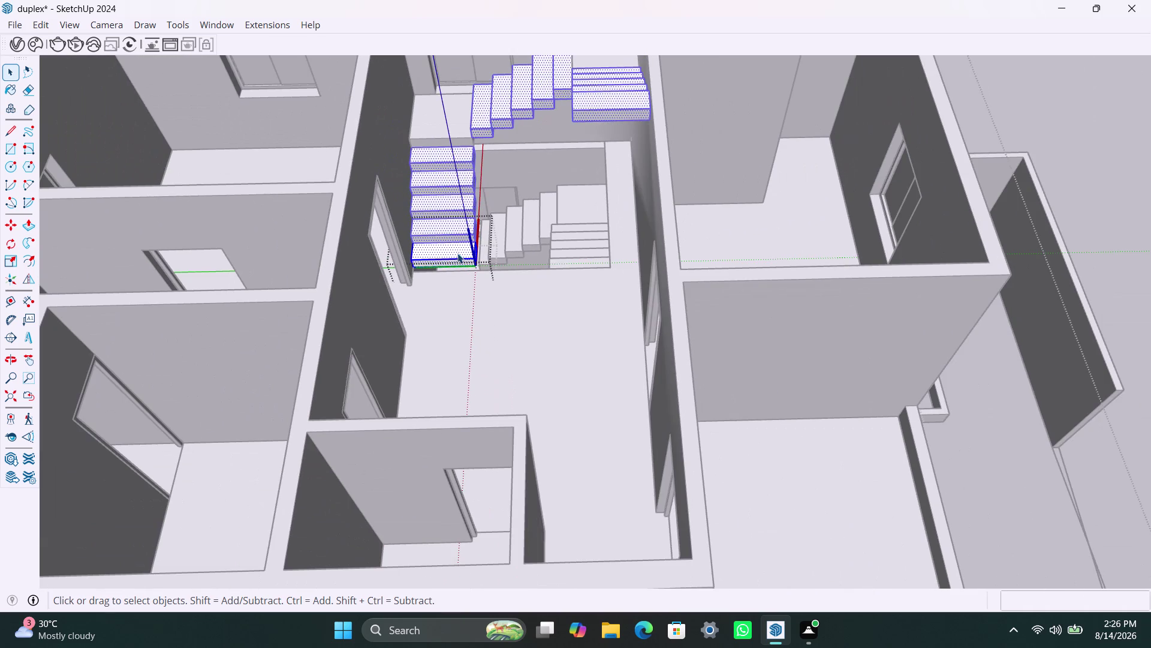
scroll(up, 3)
key(m)
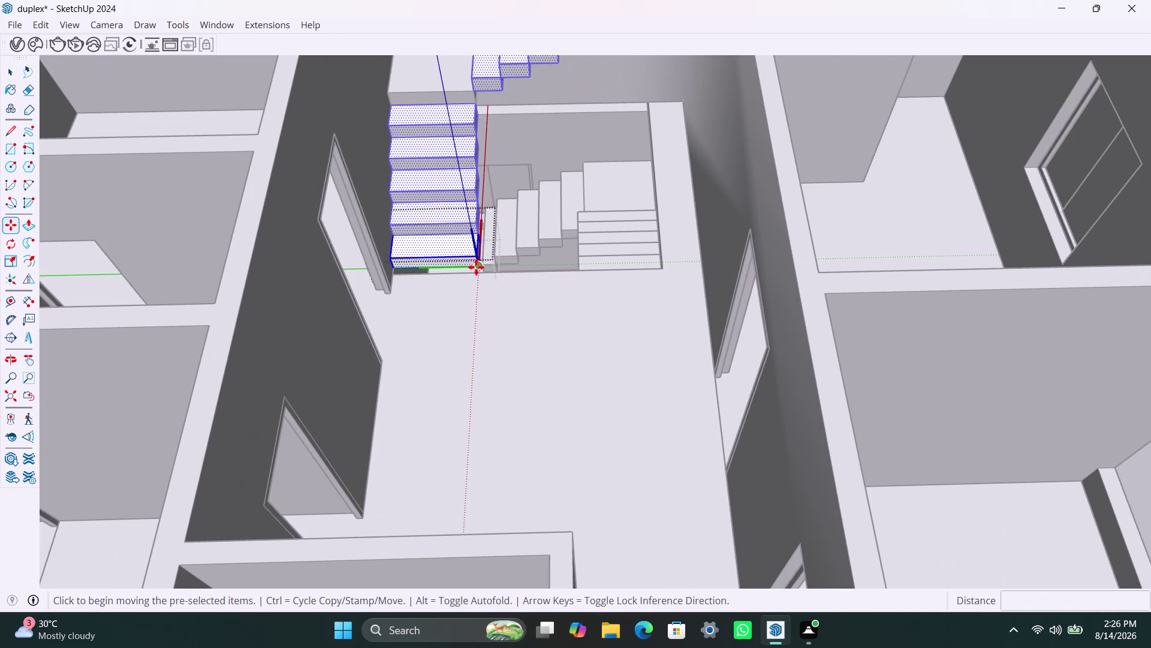
click(479, 266)
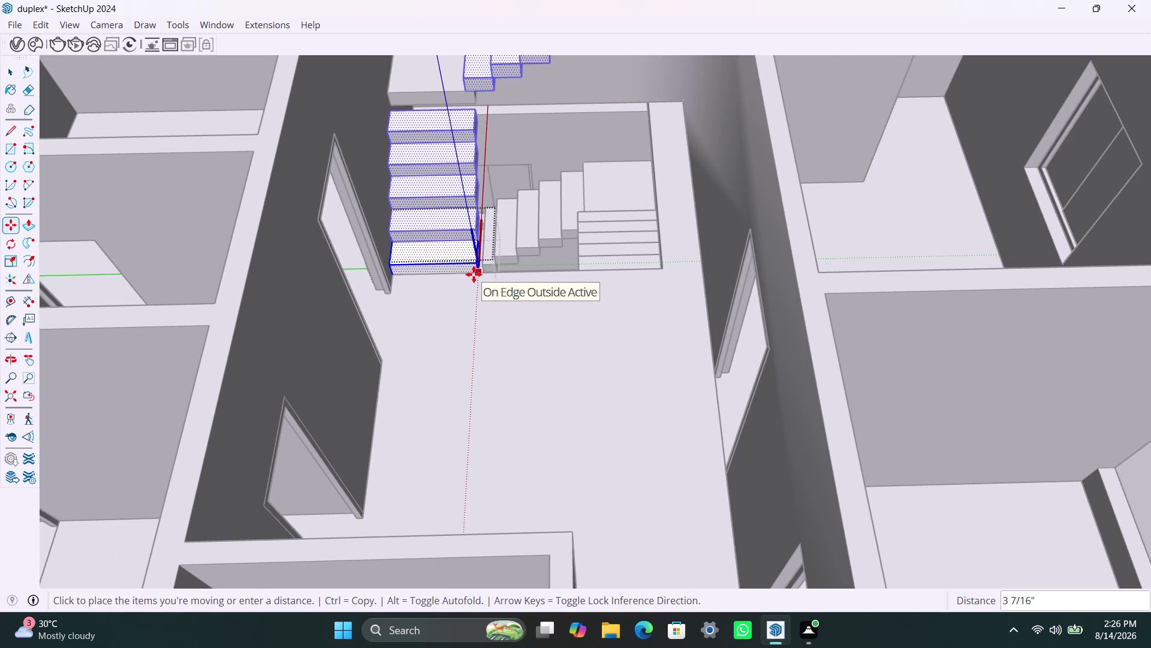
click(474, 274)
key(space)
scroll(down, 3)
middle_drag(486, 338, 478, 389)
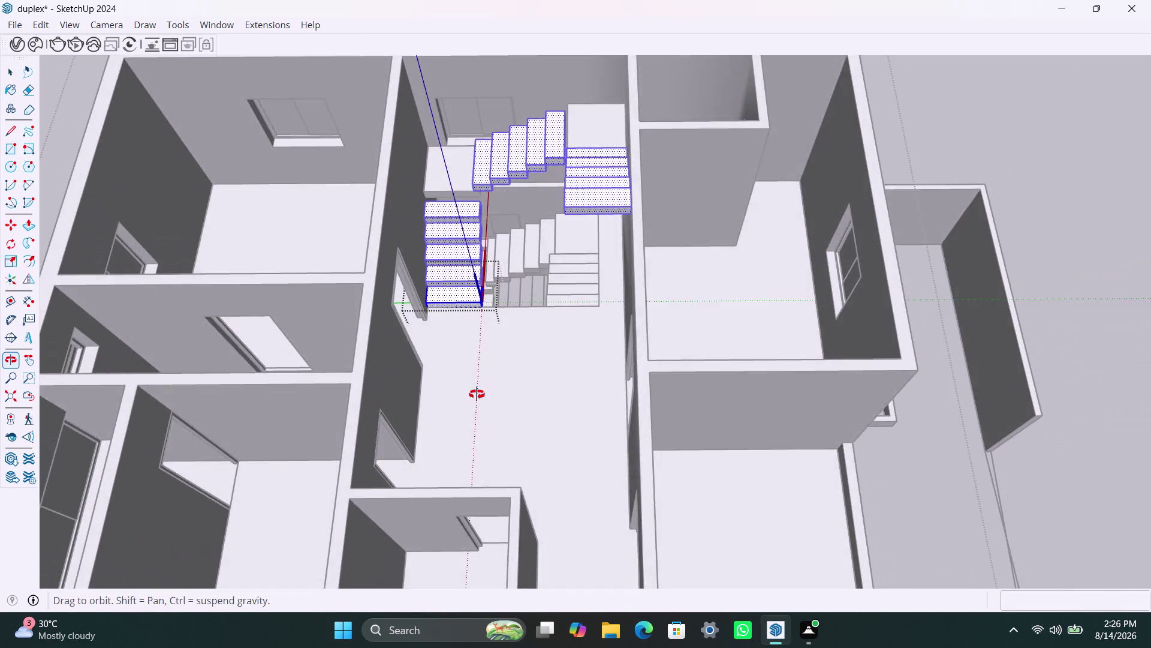
middle_drag(478, 389, 477, 398)
scroll(up, 3)
Move the top landing block from its corner onto the top tread's corner.
click(452, 169)
click(456, 177)
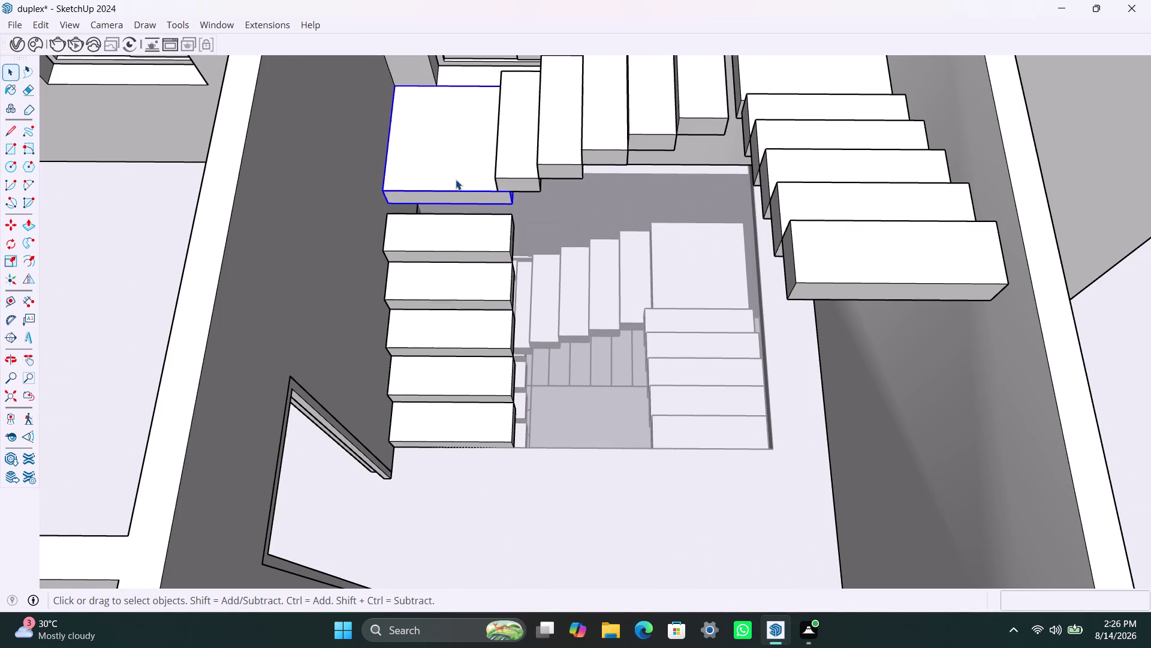
scroll(up, 3)
key(m)
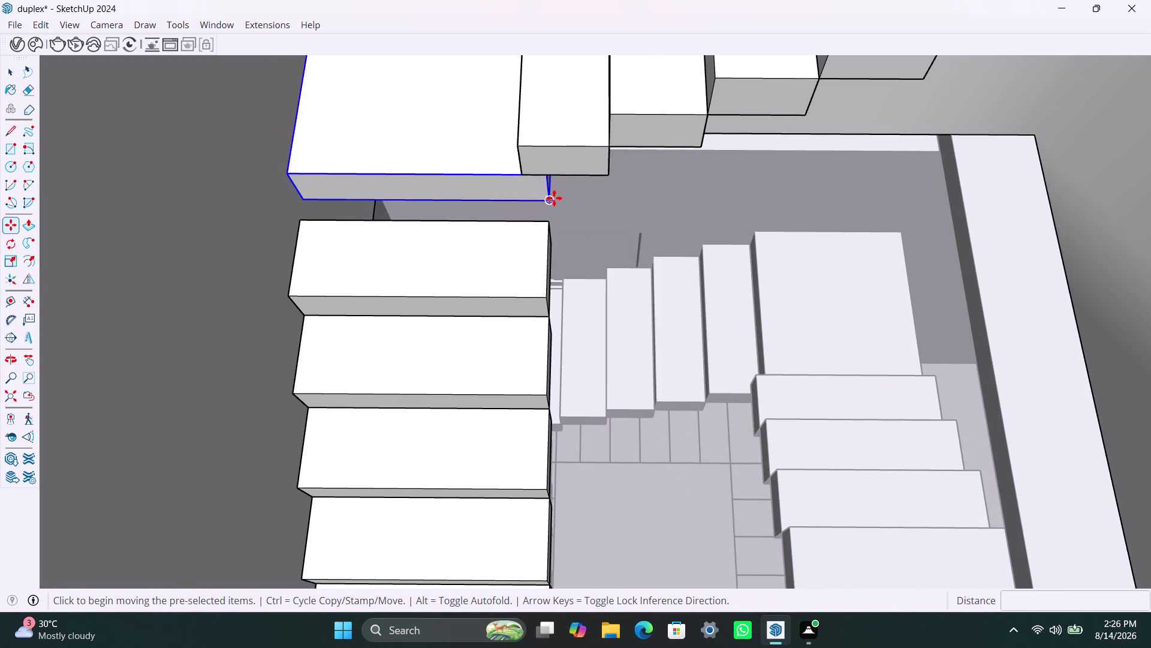
click(550, 199)
click(550, 220)
key(space)
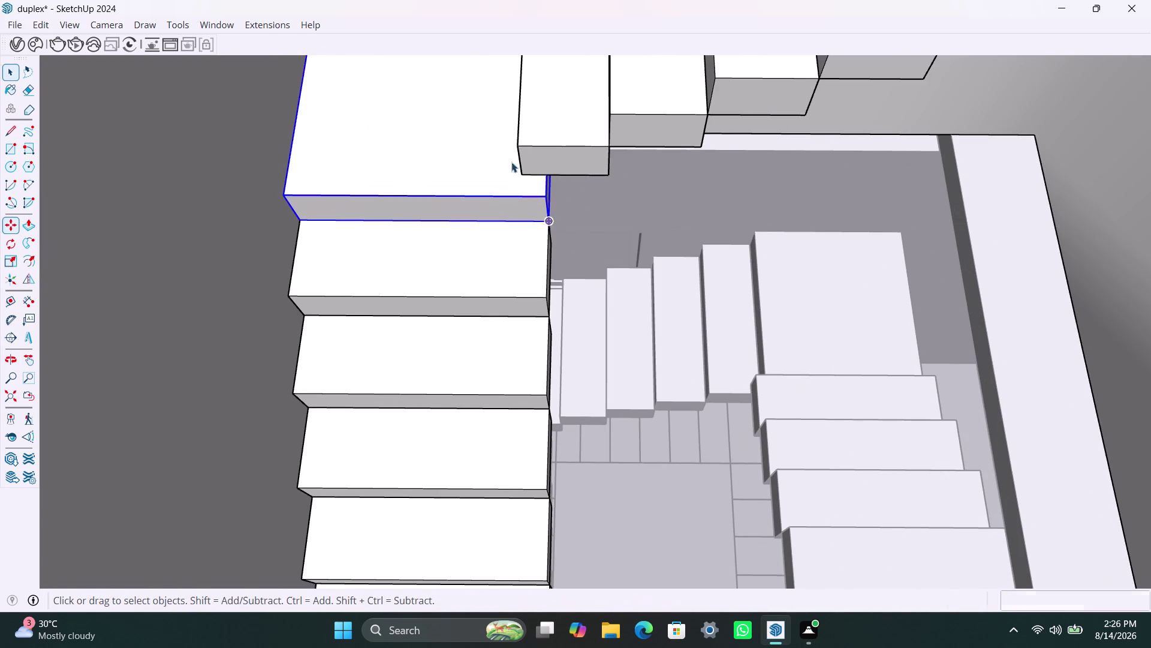
Orbit around the landing block to check its edges against the neighbouring steps.
scroll(up, 3)
middle_drag(501, 178, 777, 205)
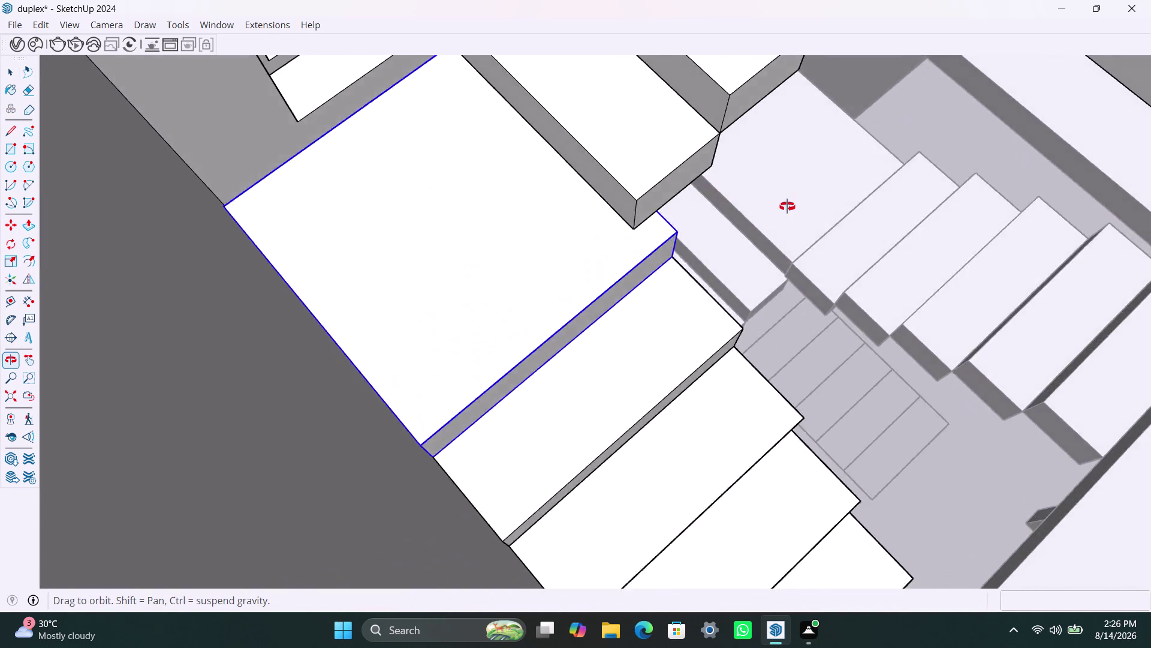
middle_drag(777, 205, 830, 210)
middle_drag(710, 224, 313, 206)
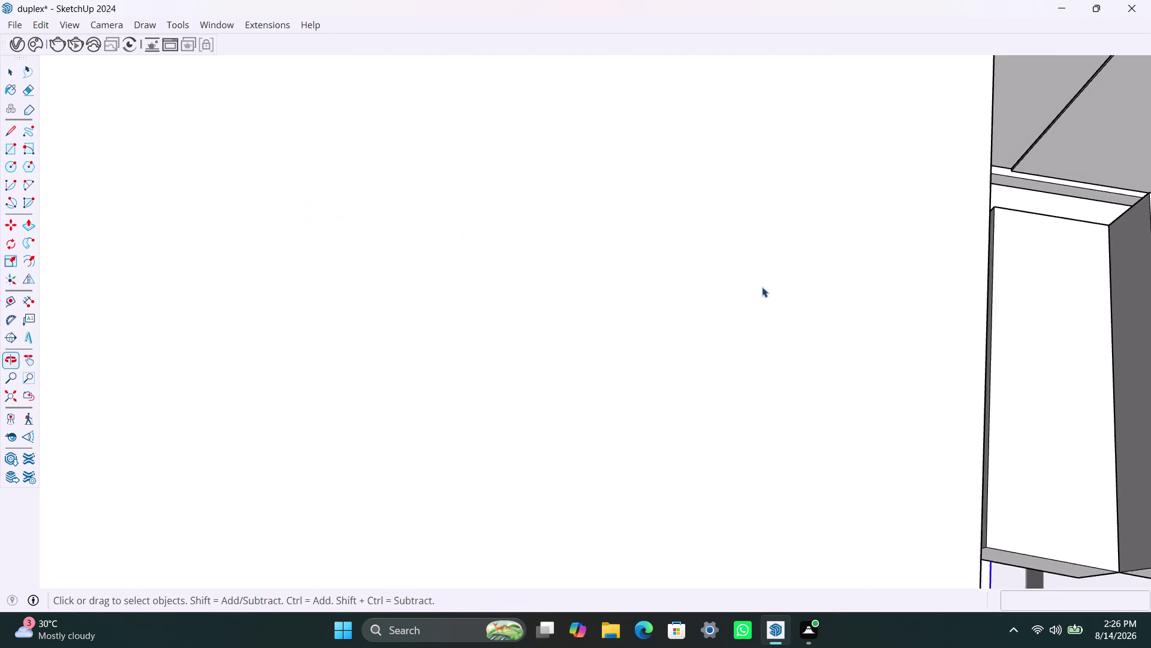
scroll(down, 3)
middle_drag(922, 330, 850, 322)
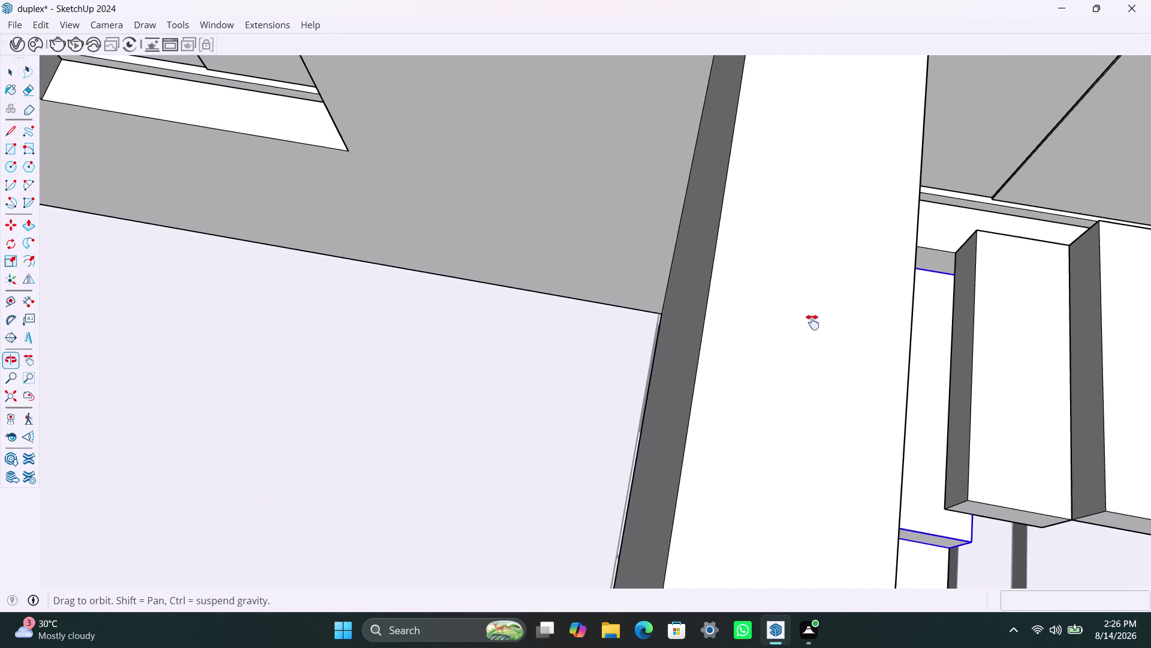
middle_drag(850, 322, 520, 316)
scroll(up, 3)
scroll(down, 3)
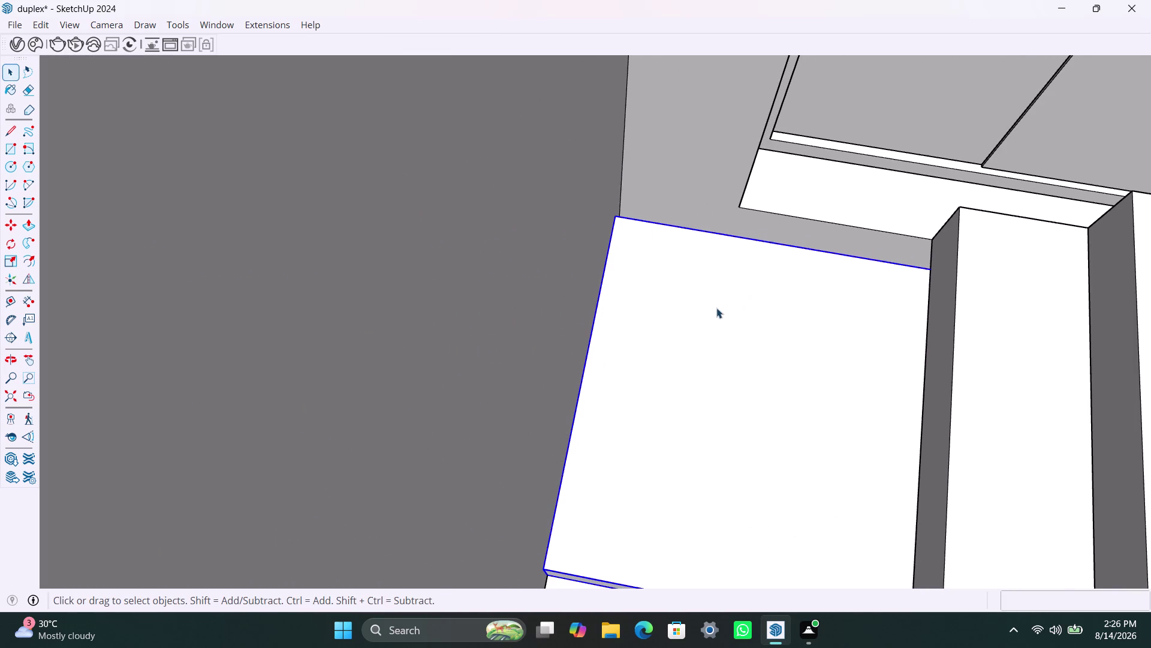
scroll(down, 3)
middle_drag(703, 317, 476, 285)
scroll(up, 3)
middle_drag(516, 386, 545, 396)
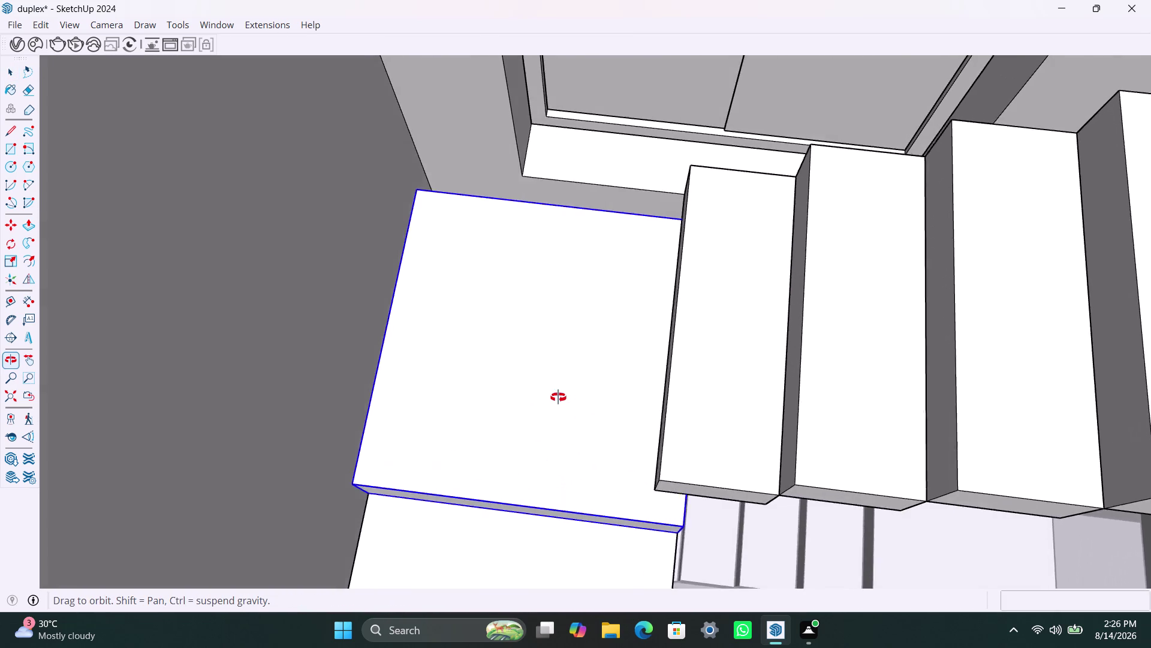
middle_drag(545, 395, 591, 352)
scroll(up, 3)
click(762, 352)
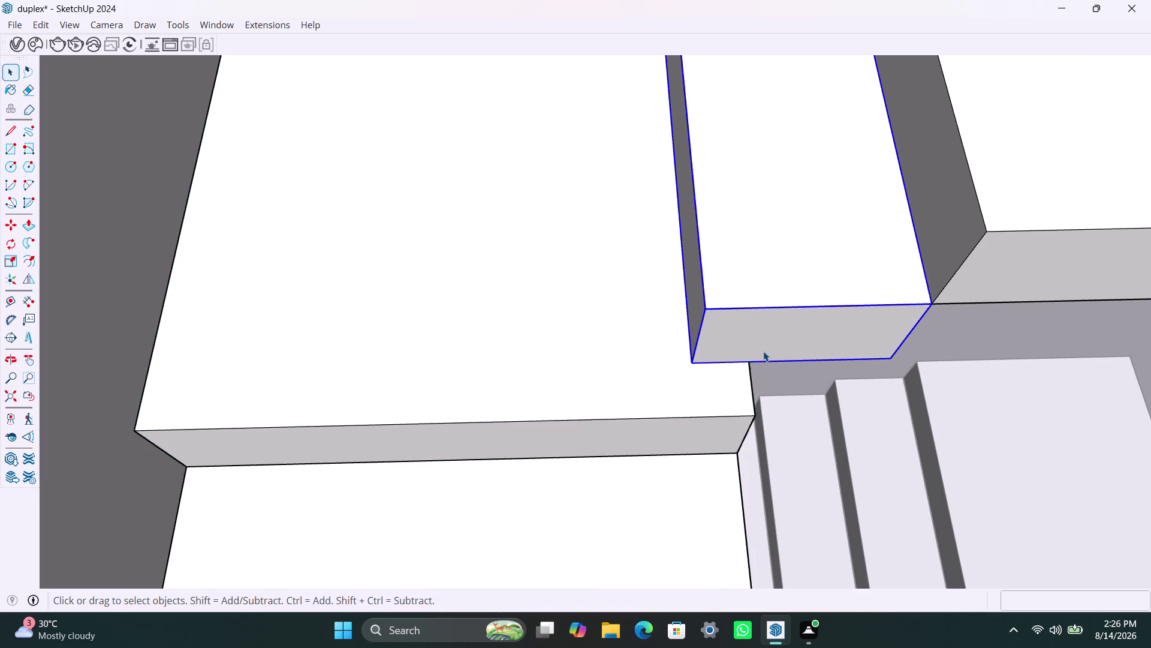
double_click(763, 351)
click(771, 334)
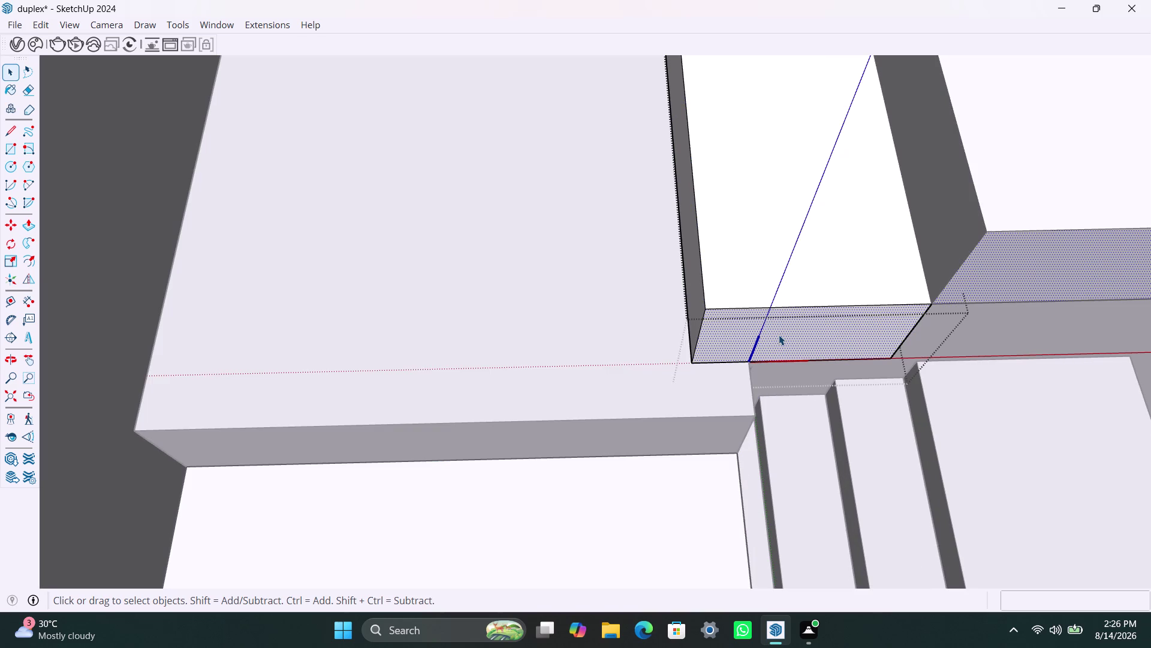
key(p)
click(779, 334)
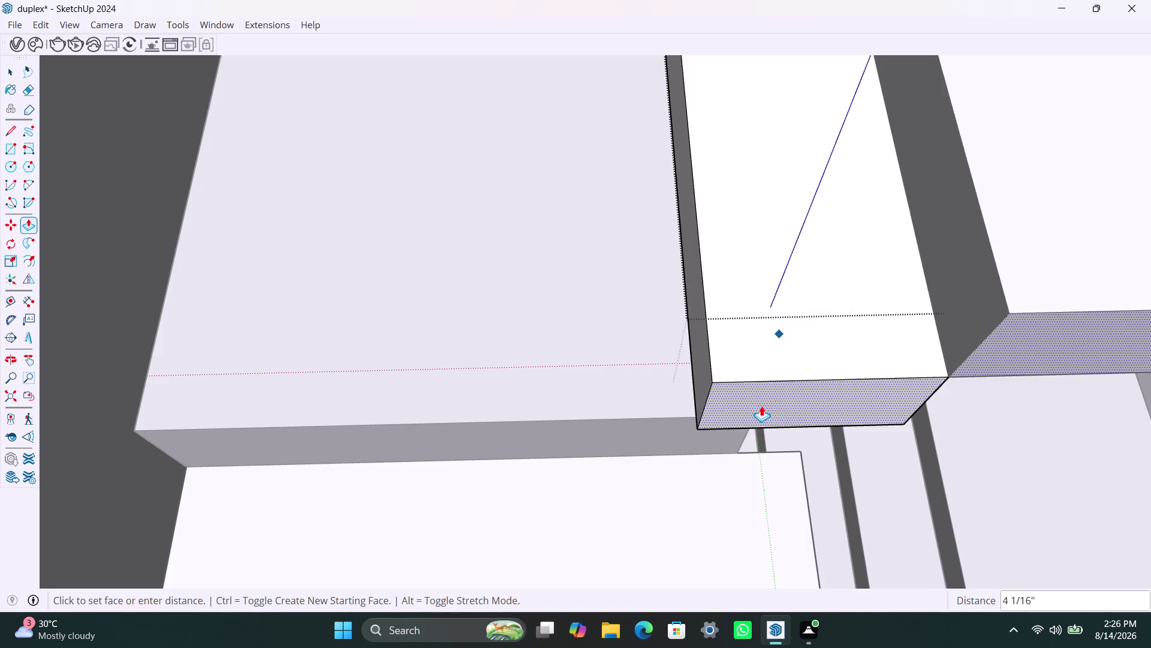
key(Escape)
key(space)
click(825, 284)
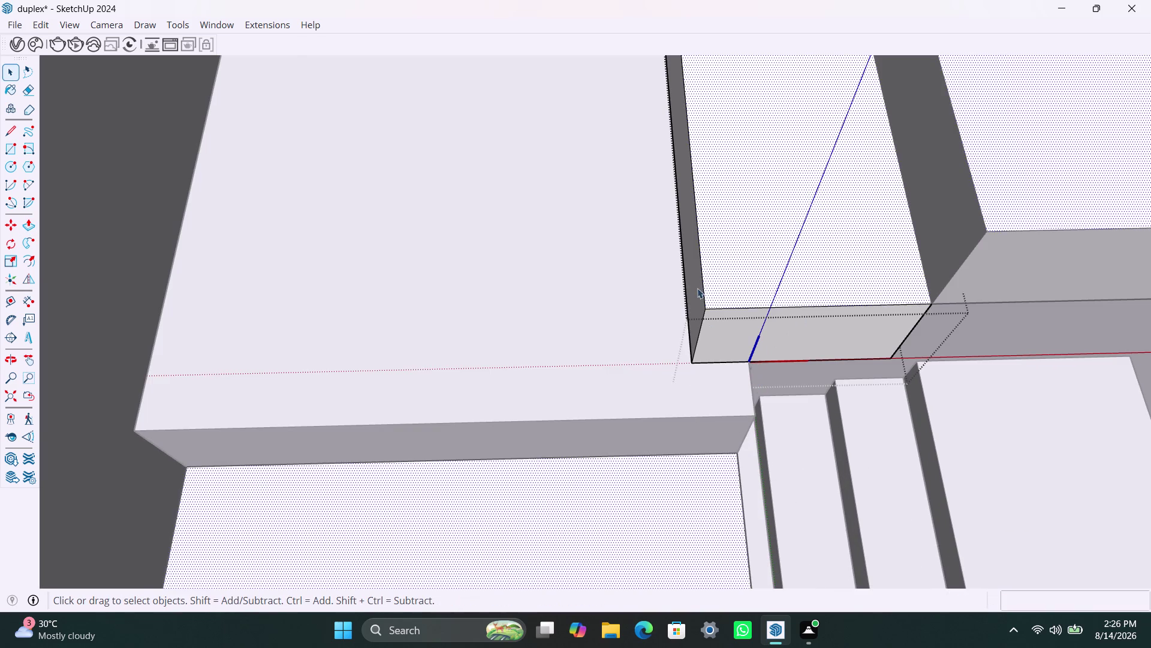
scroll(down, 3)
scroll(down, 3)
scroll(down, 3)
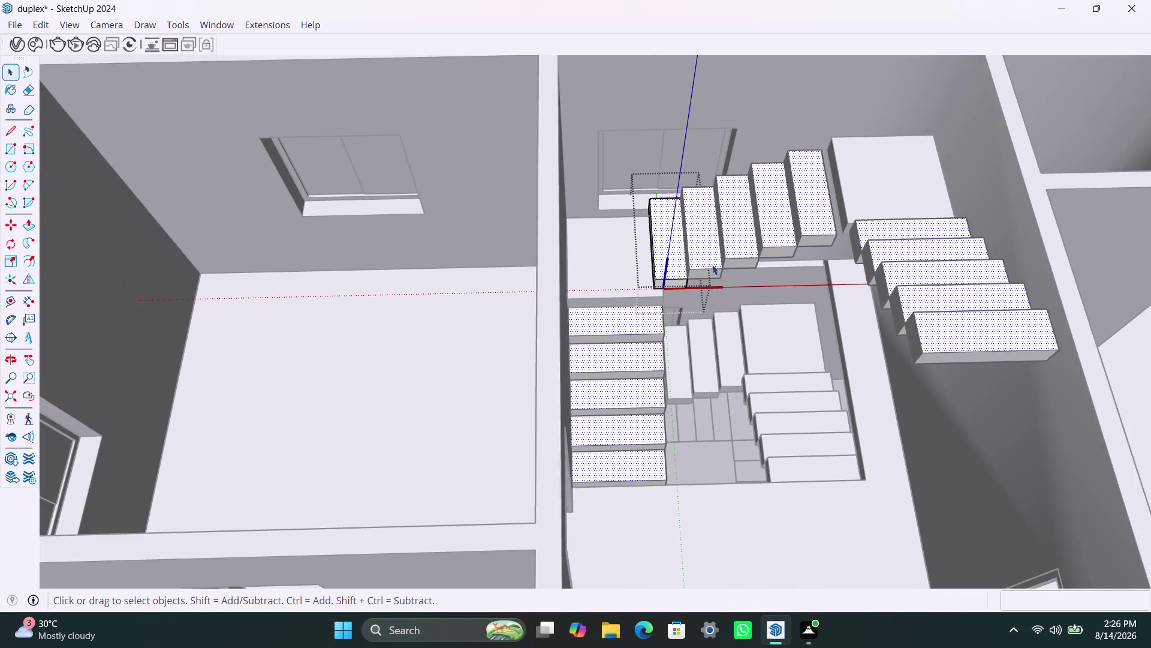
scroll(down, 3)
click(803, 81)
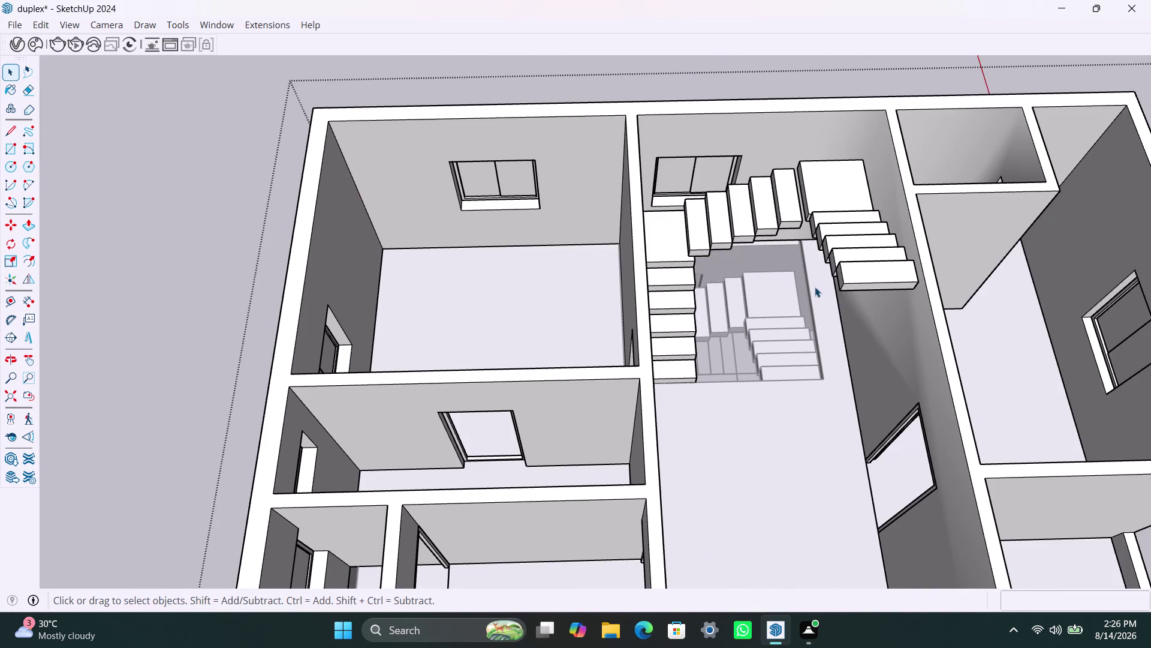
Orbit around the duplex to bring a doorway opening into view.
scroll(up, 3)
scroll(down, 3)
middle_drag(662, 426, 639, 425)
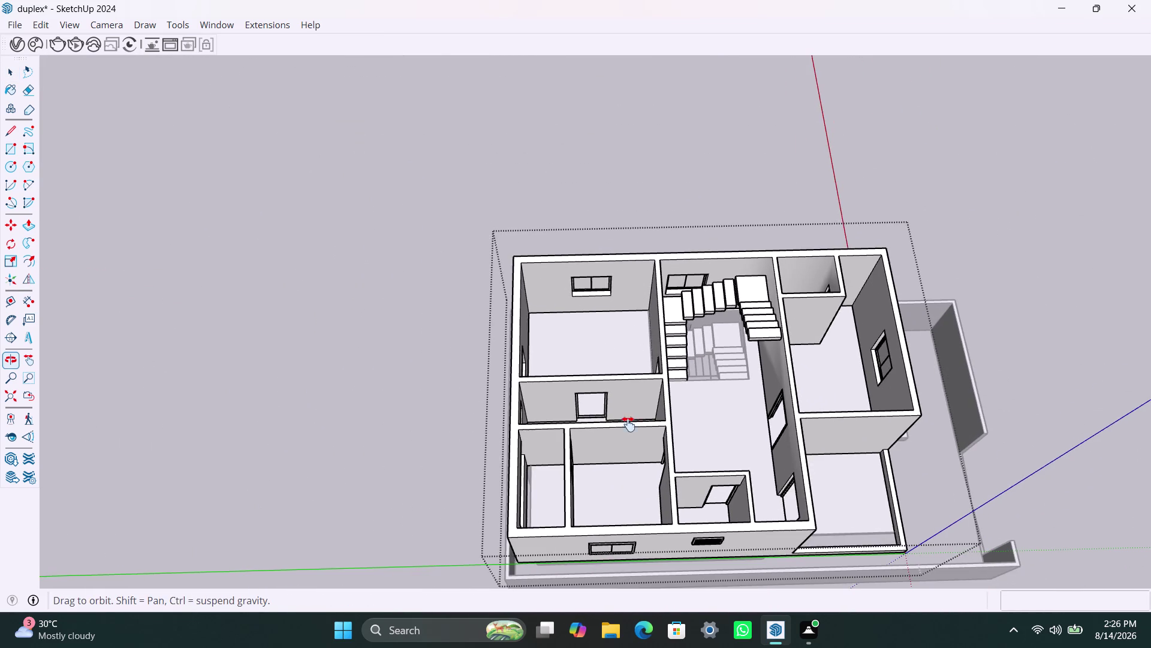
middle_drag(639, 426, 512, 402)
double_click(824, 220)
scroll(down, 3)
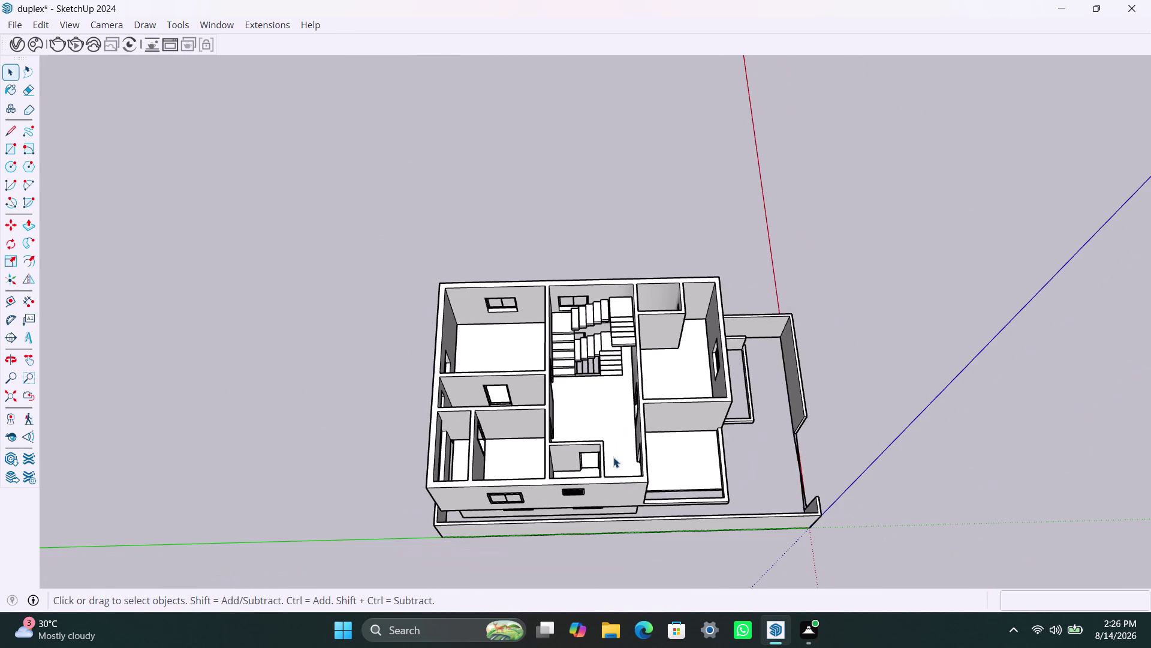
middle_drag(613, 457, 532, 450)
scroll(up, 3)
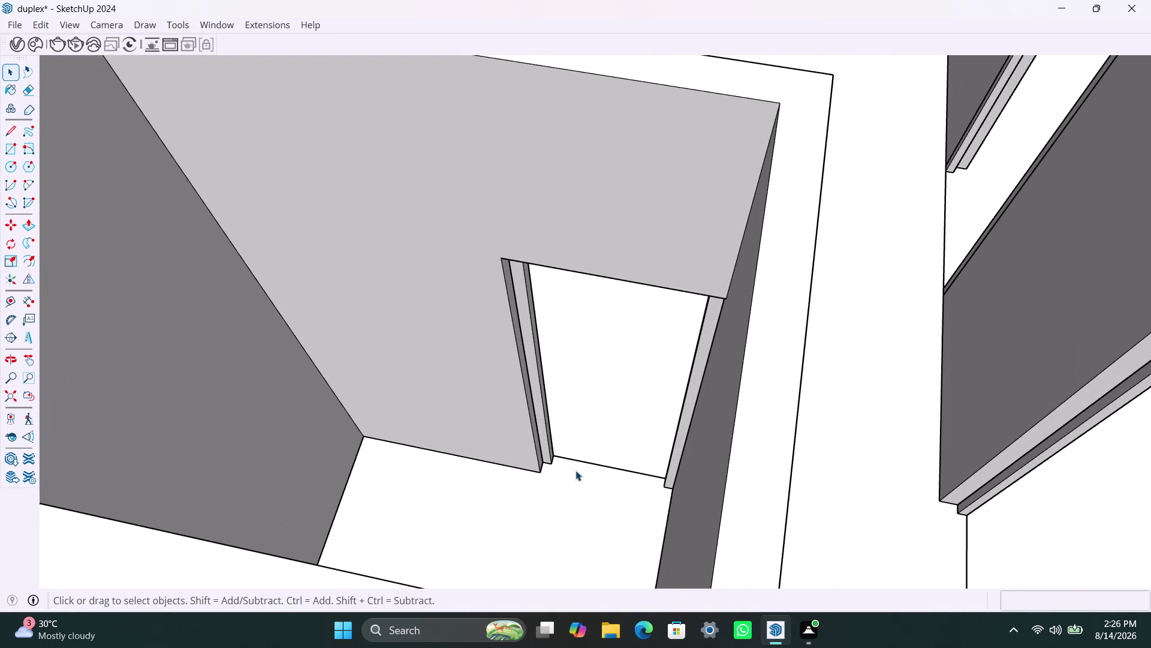
Select the stray floor edge across the doorway and delete it.
triple_click(585, 463)
double_click(587, 462)
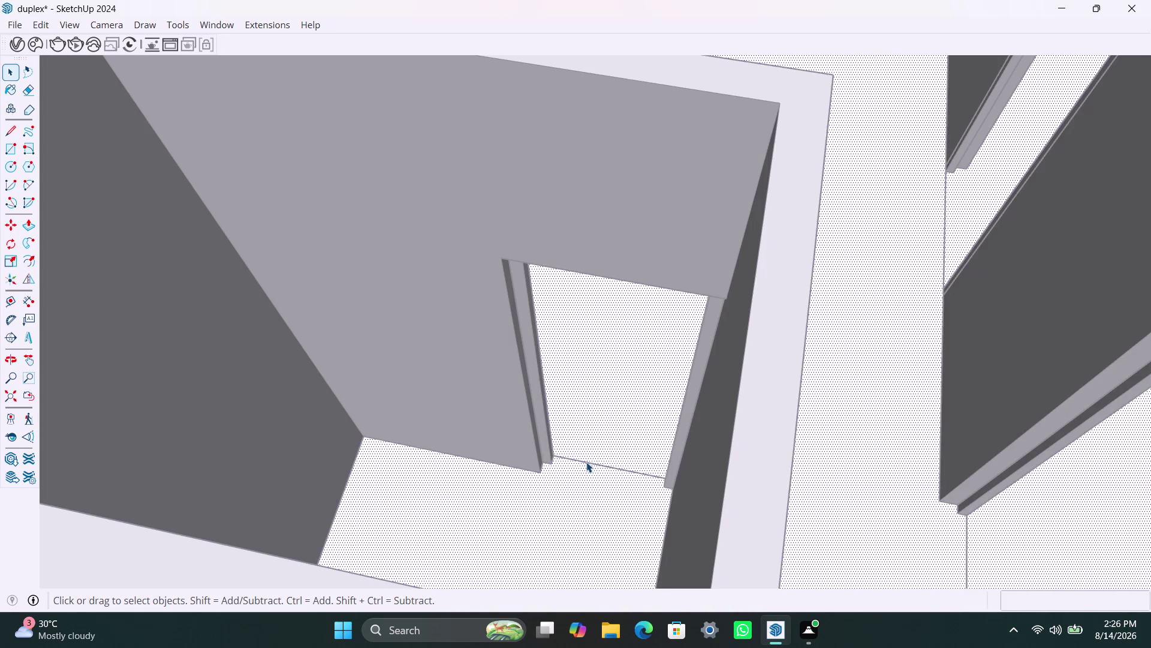
click(615, 468)
double_click(615, 468)
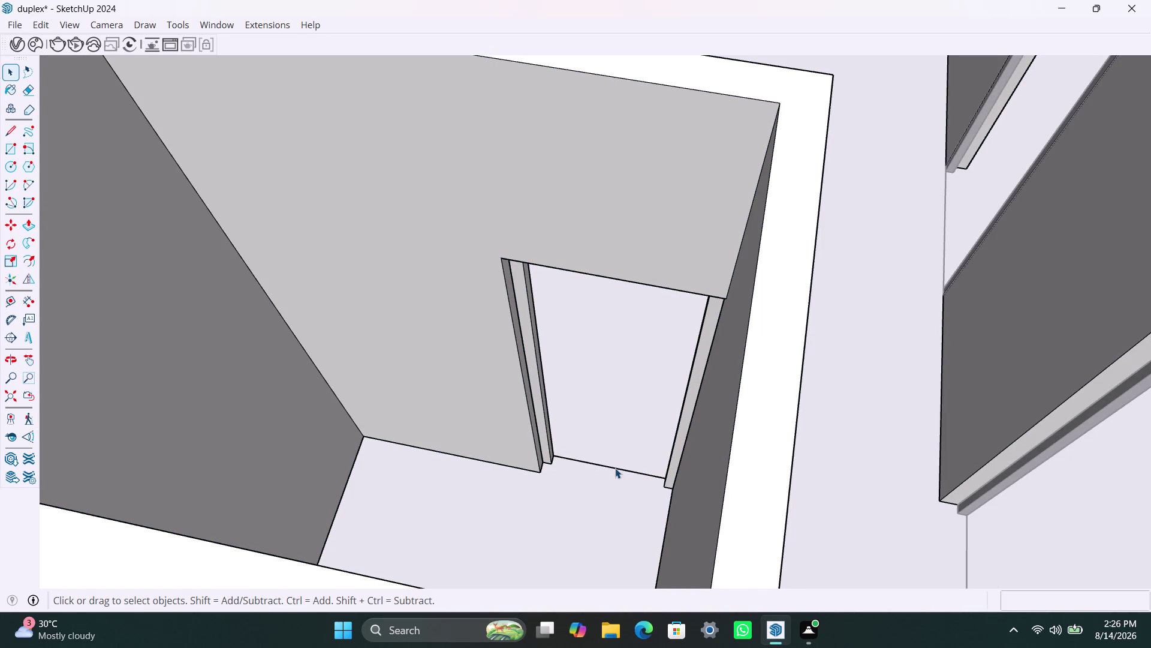
click(615, 467)
click(615, 469)
scroll(up, 3)
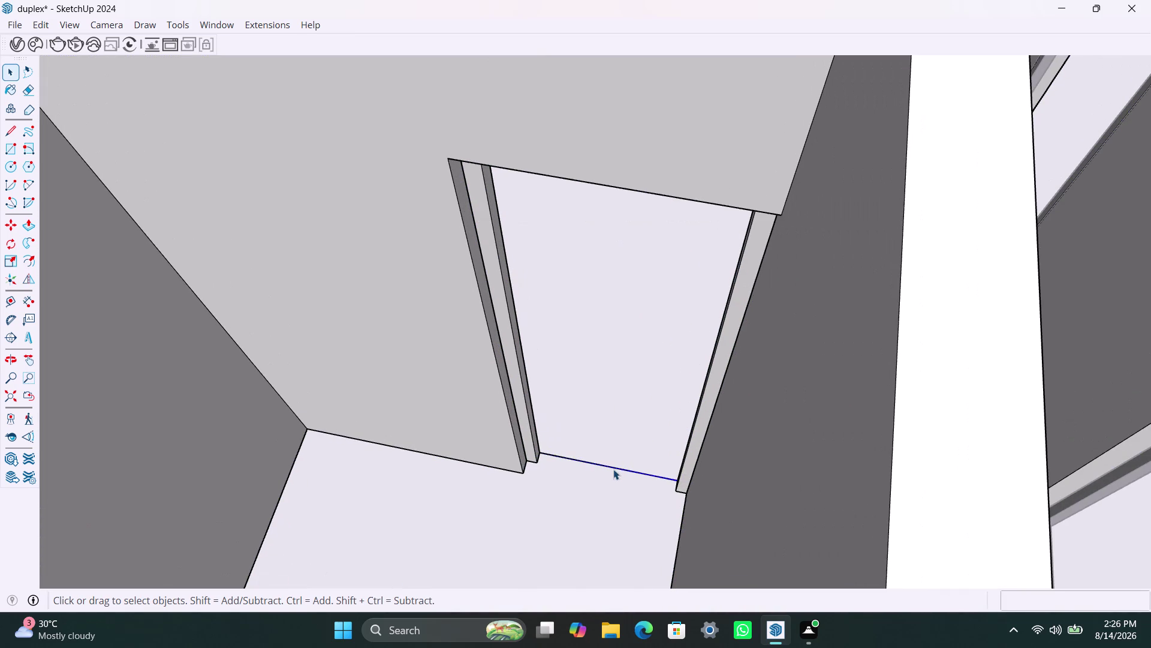
key(Delete)
Select the whole door frame, then activate Camera > Position Camera.
click(634, 472)
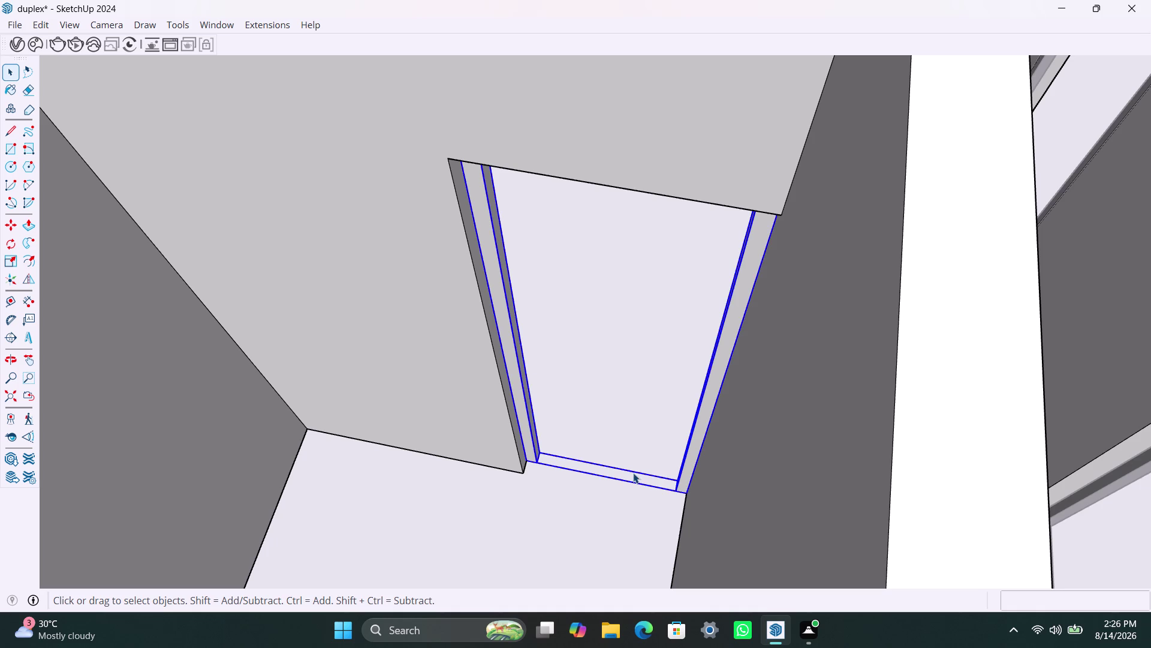
triple_click(633, 473)
double_click(631, 471)
scroll(up, 3)
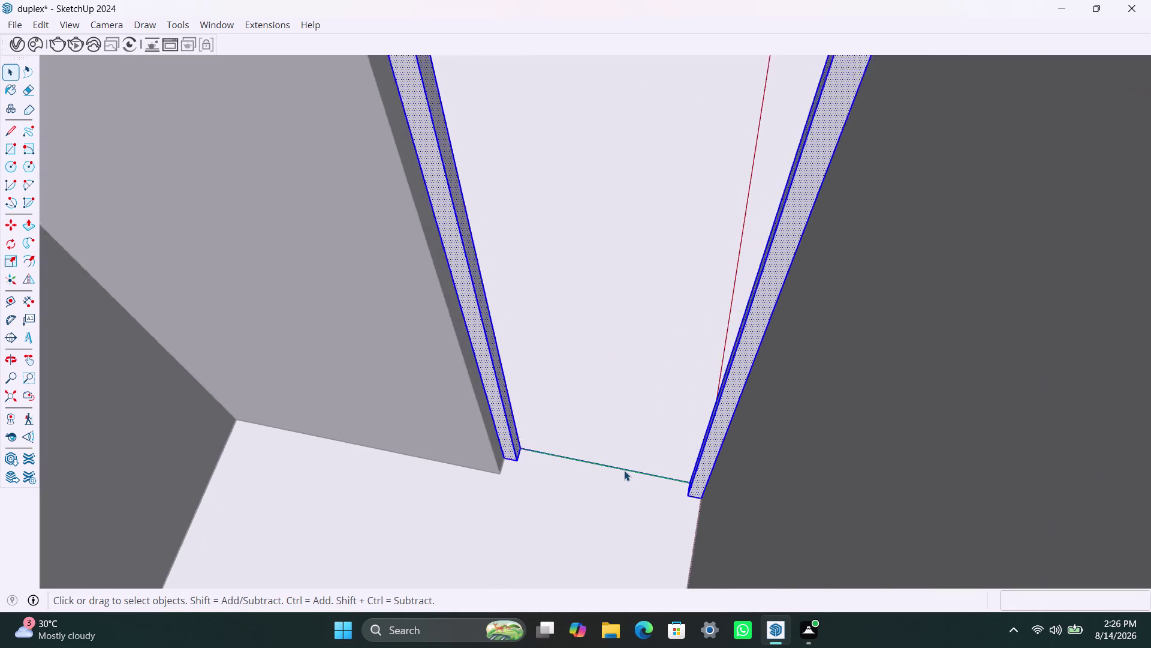
scroll(up, 3)
click(620, 465)
click(612, 461)
scroll(down, 3)
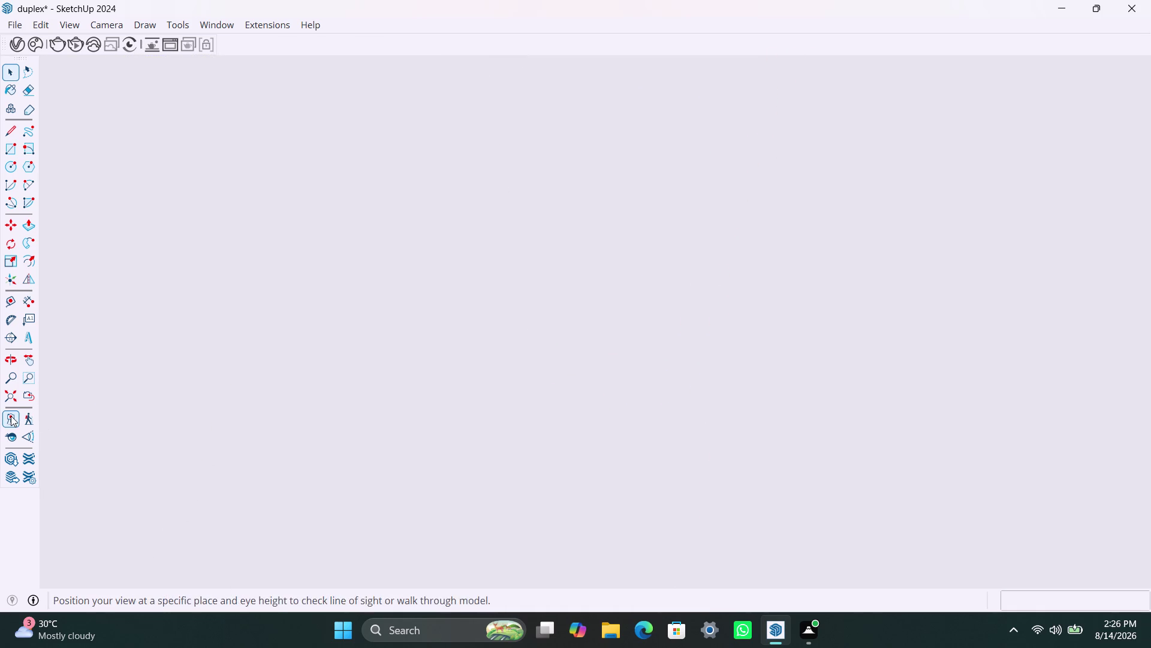
Place the camera at a ground-level spot outside the house.
click(10, 415)
click(12, 402)
scroll(down, 3)
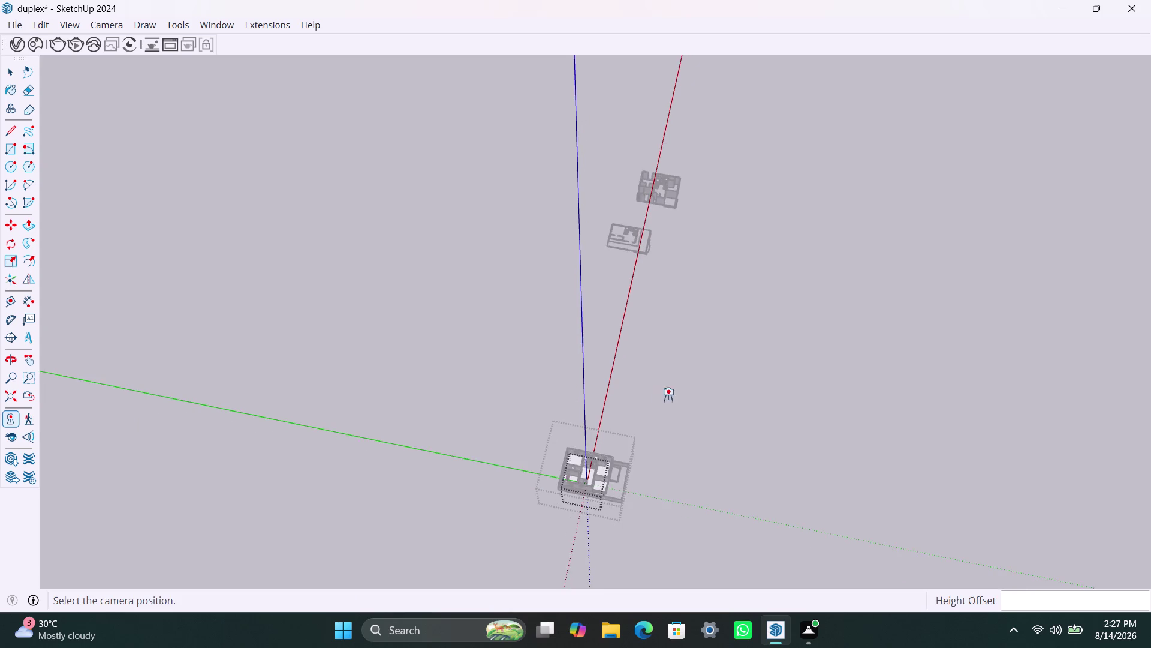
click(671, 400)
key(space)
key(space)
click(627, 417)
scroll(down, 3)
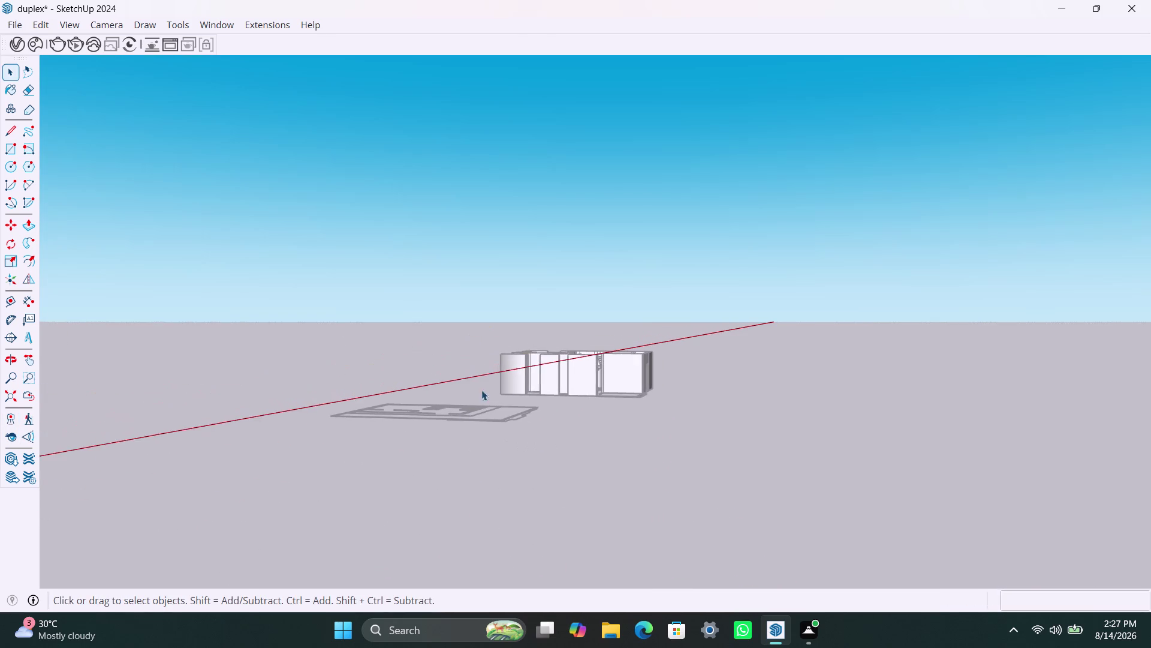
scroll(down, 3)
scroll(down, 3)
scroll(down, 3)
Orbit and zoom to face the duplex exterior and its boundary walls.
triple_click(332, 398)
triple_click(333, 397)
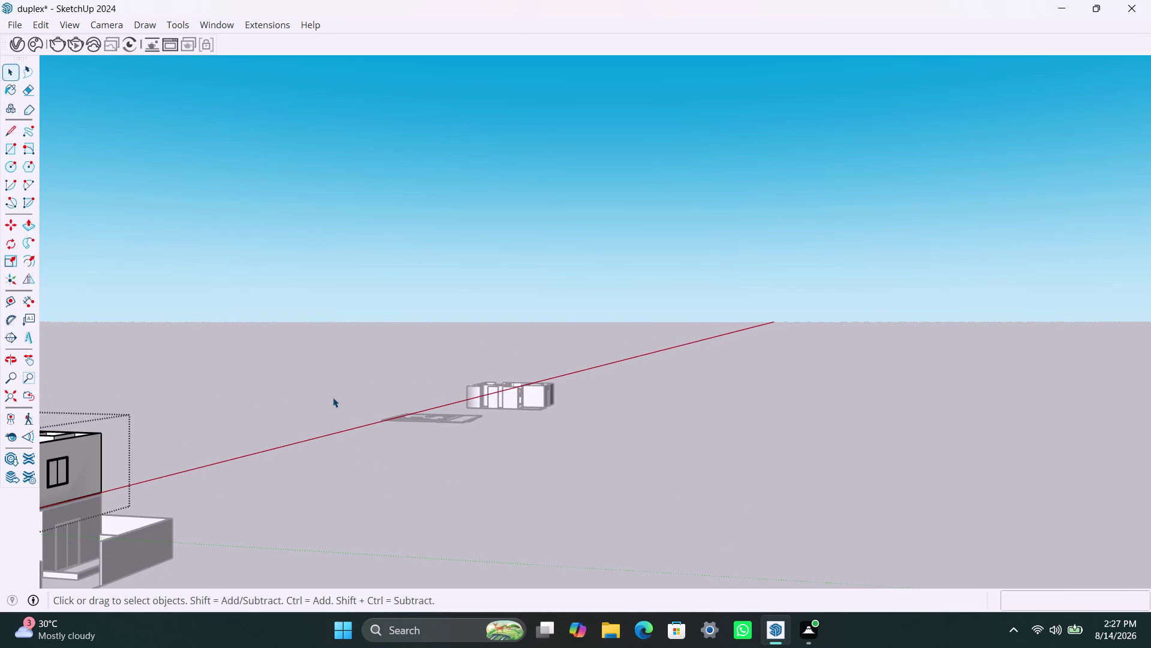
scroll(down, 3)
scroll(down, 3)
middle_drag(349, 450, 84, 461)
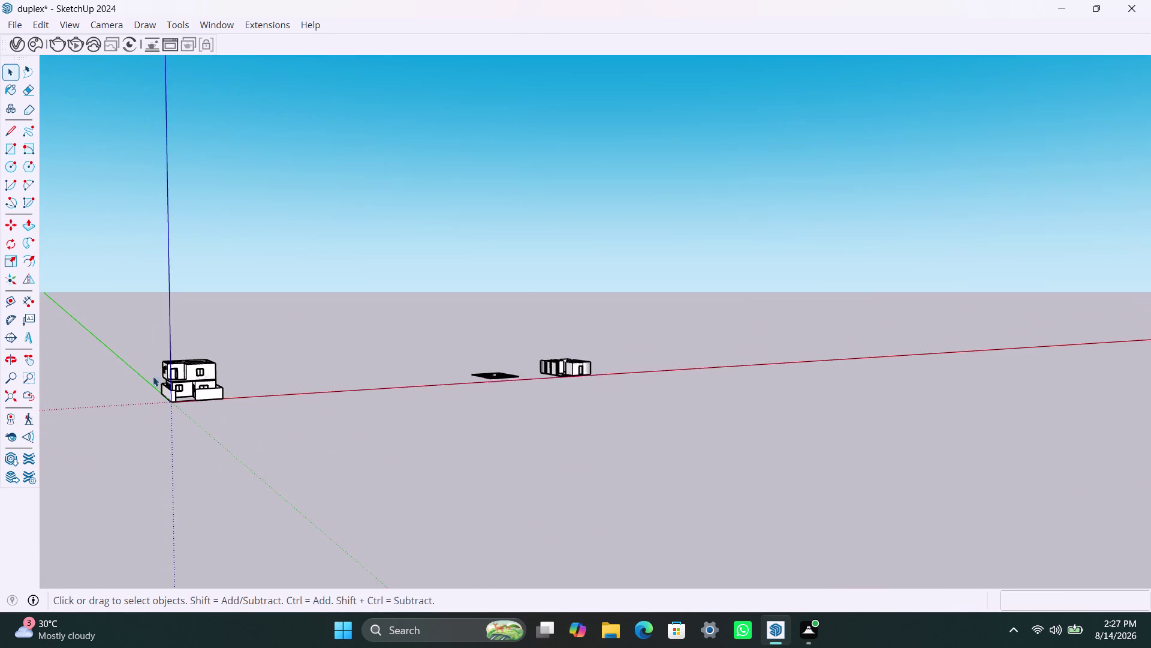
scroll(up, 3)
middle_drag(363, 386, 244, 448)
scroll(up, 3)
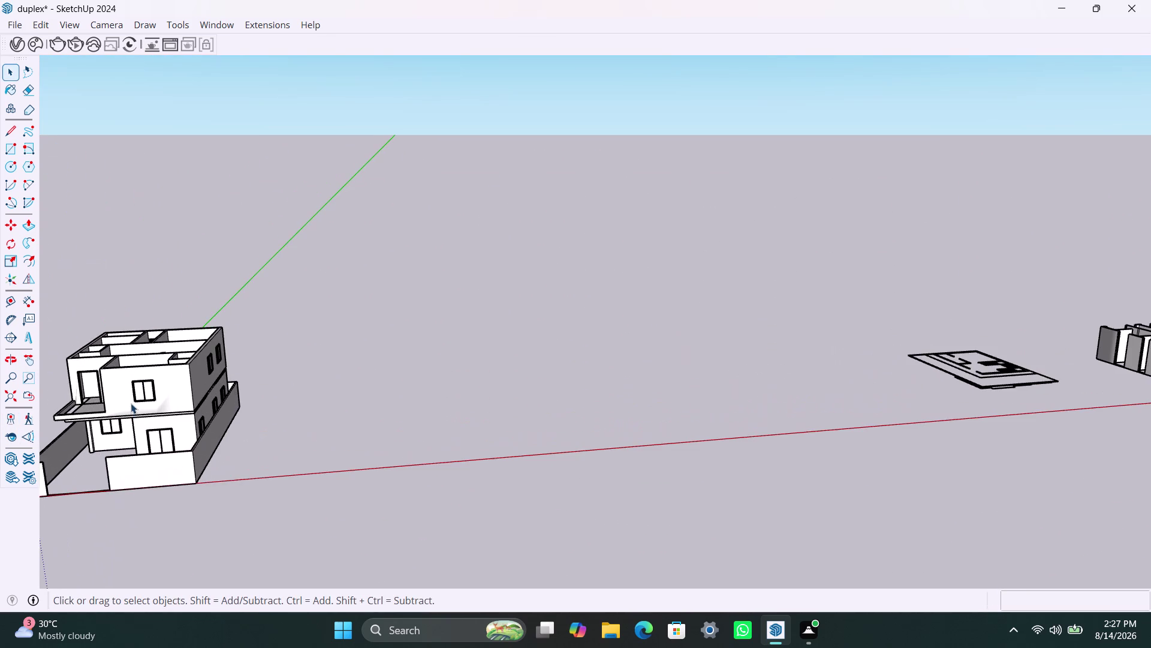
middle_drag(131, 402, 418, 396)
scroll(up, 3)
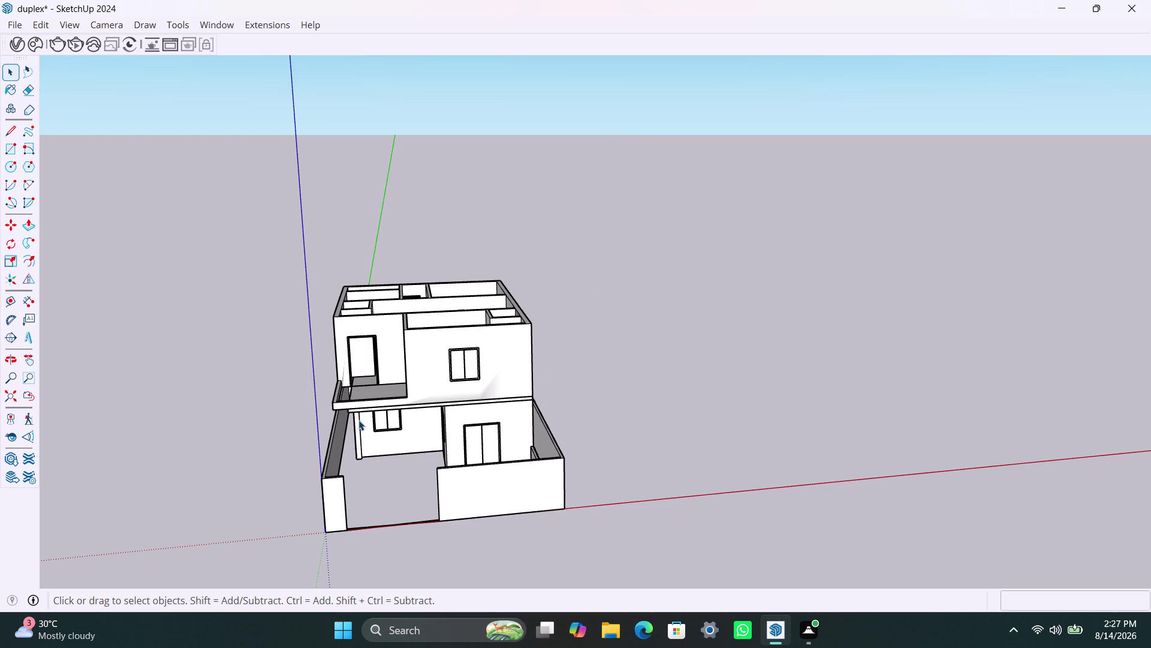
scroll(up, 3)
middle_drag(483, 525, 462, 498)
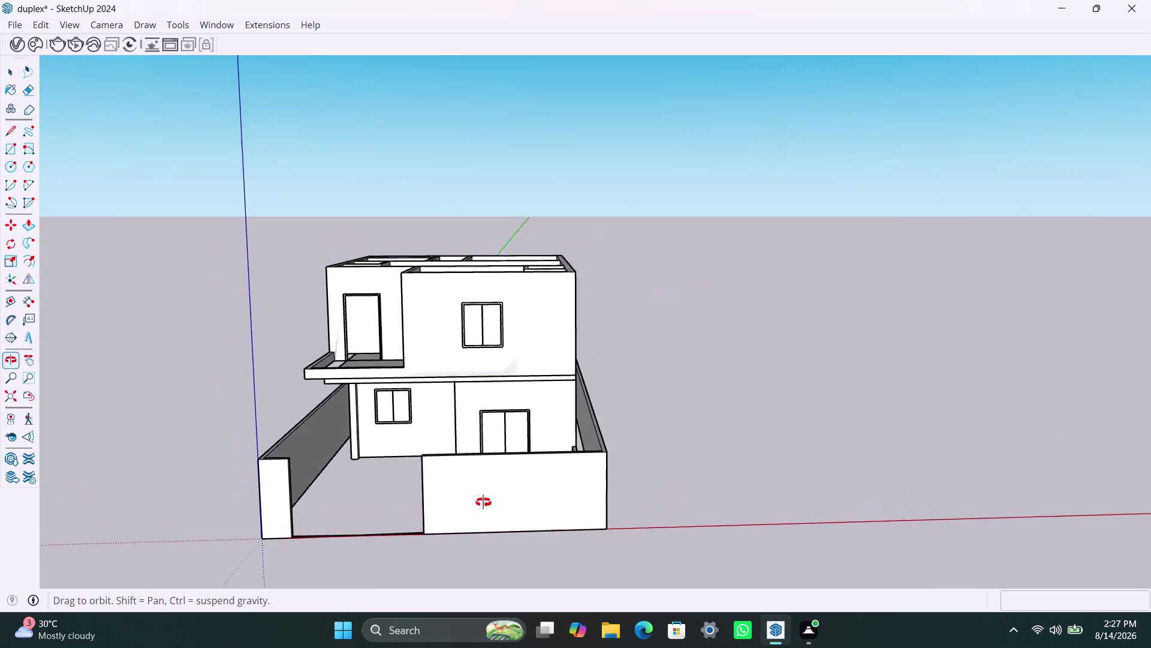
middle_drag(462, 499, 463, 548)
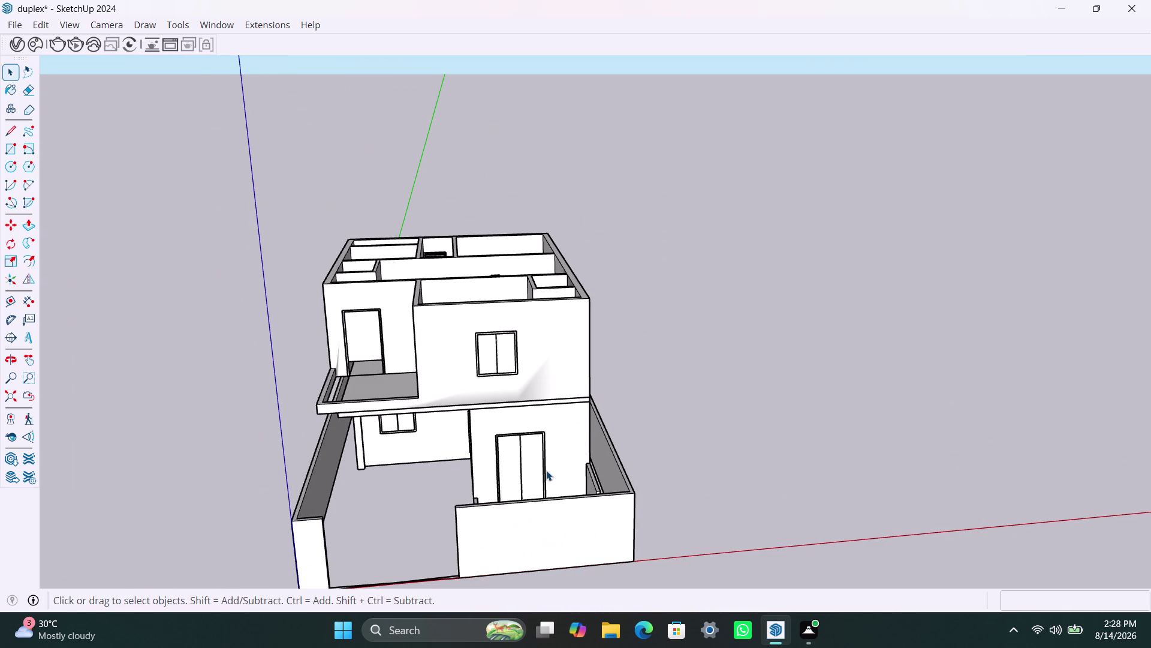
scroll(up, 3)
scroll(down, 3)
middle_drag(550, 449, 491, 544)
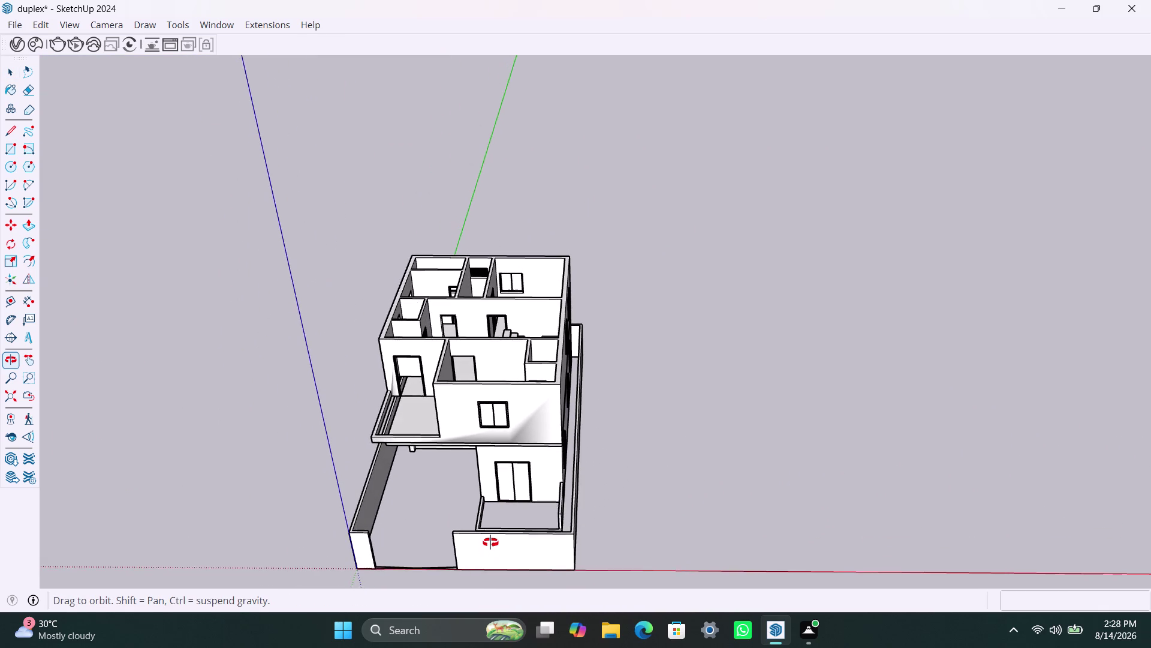
middle_drag(491, 543, 490, 540)
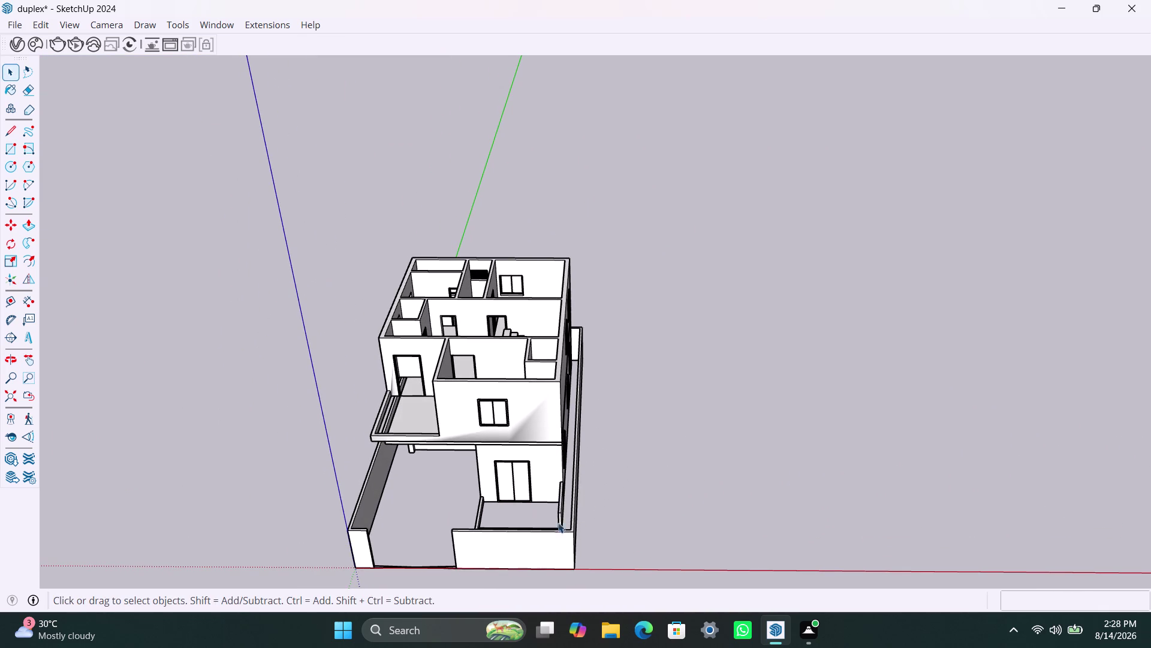
scroll(down, 3)
scroll(up, 3)
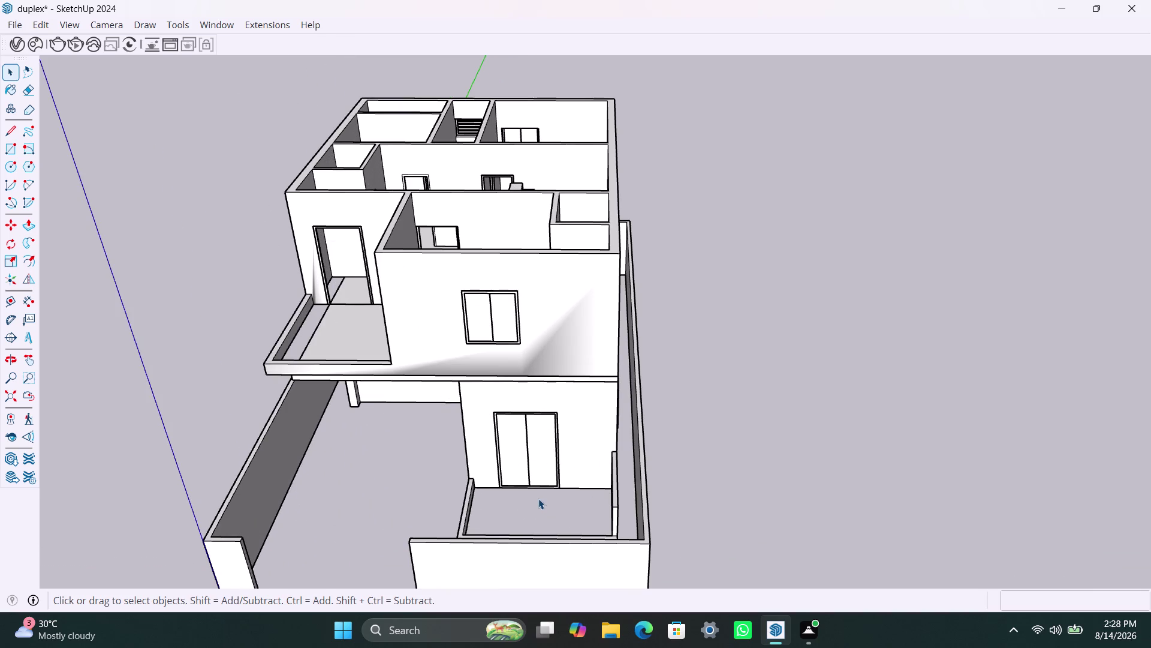
middle_drag(504, 484, 683, 472)
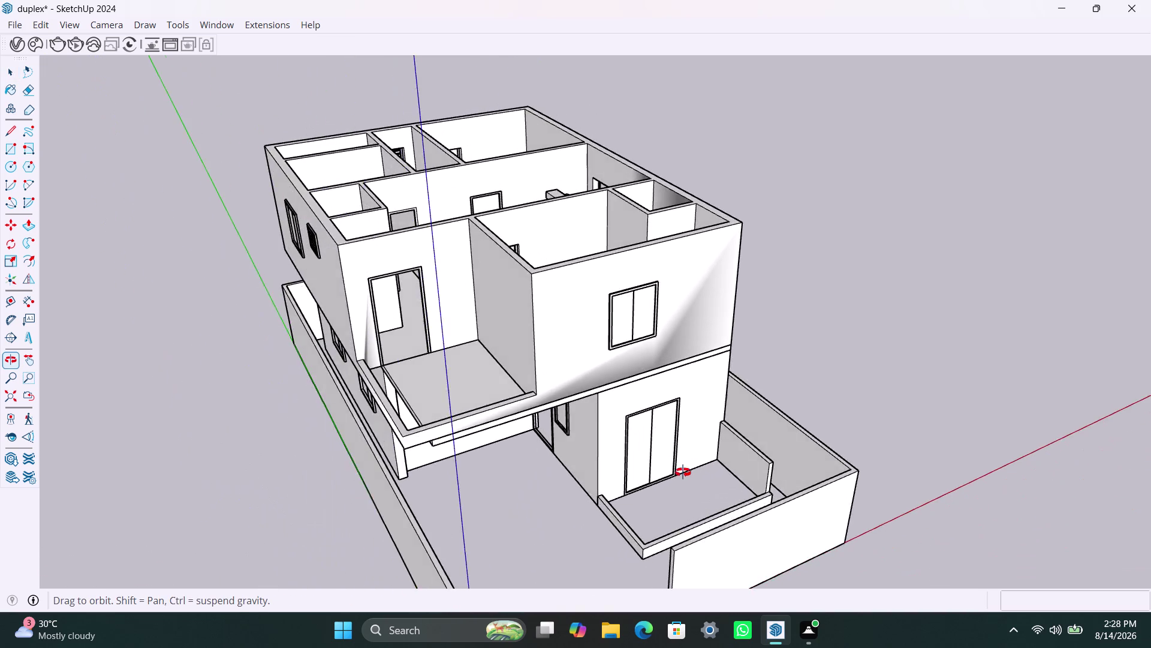
middle_drag(683, 471, 898, 460)
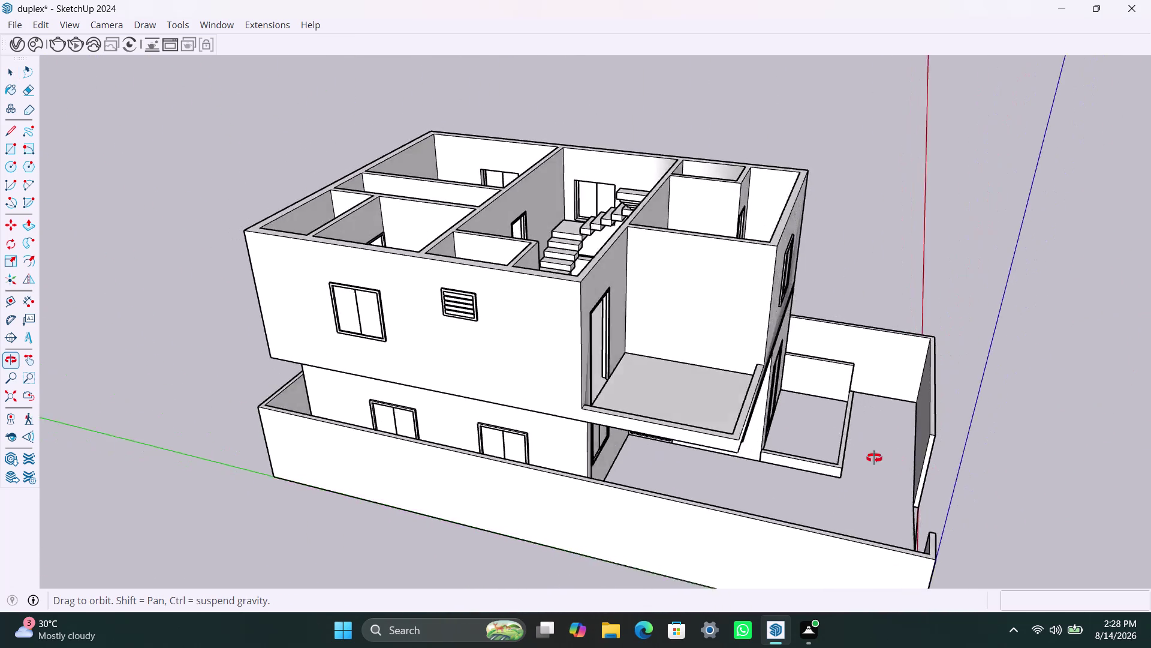
middle_drag(899, 461, 524, 444)
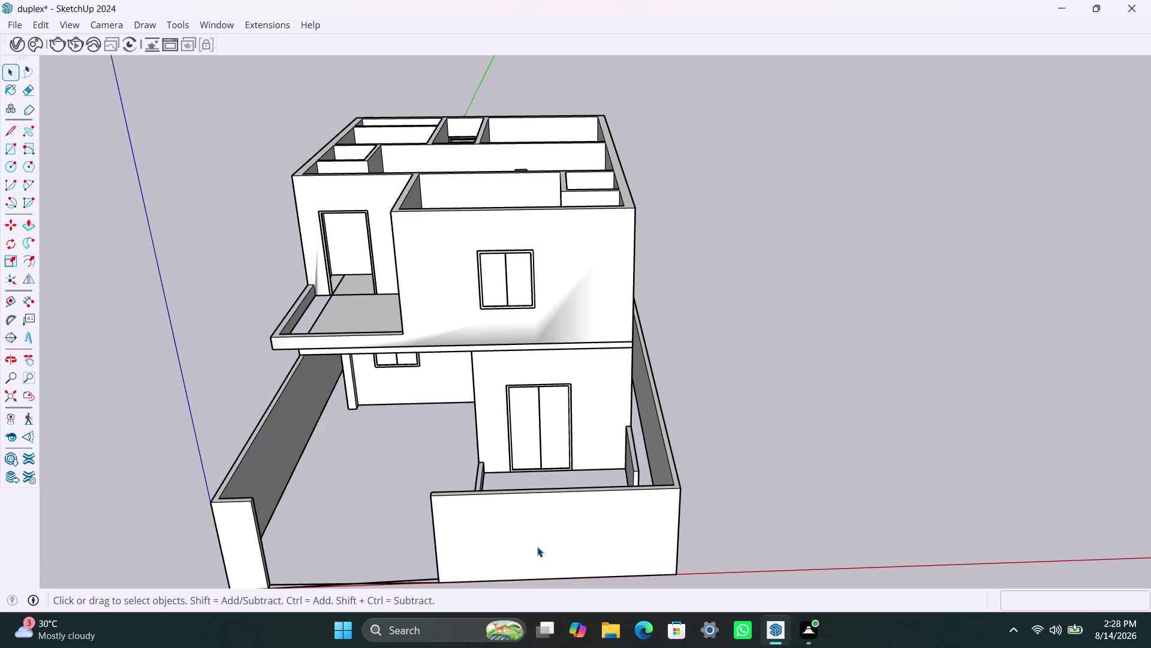
scroll(up, 3)
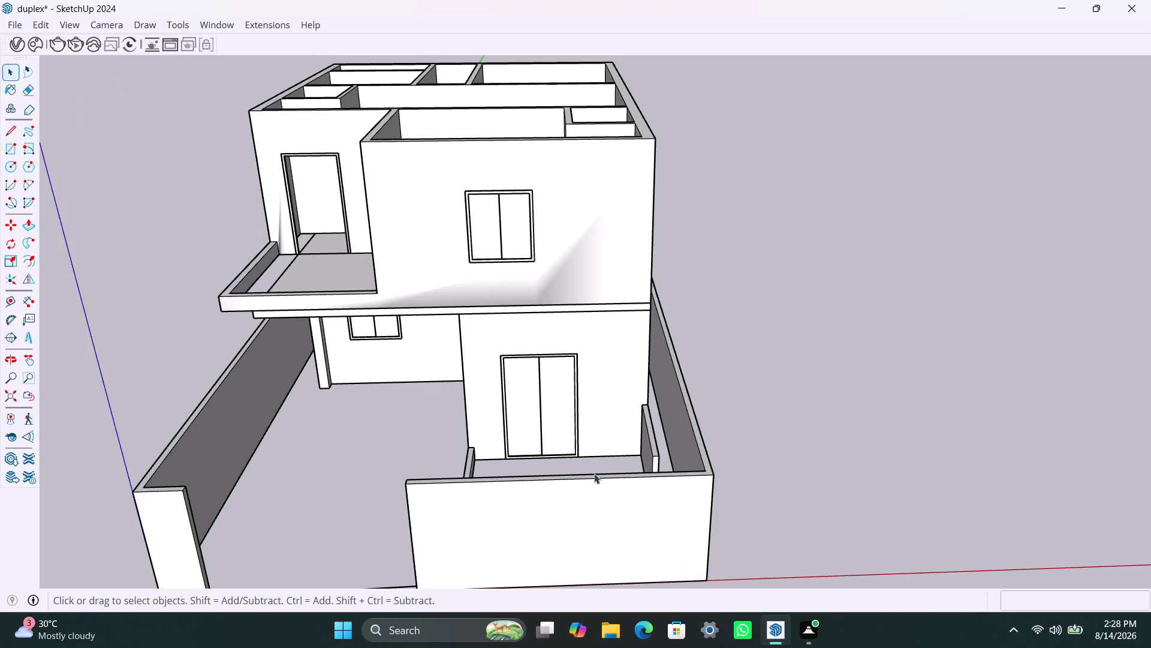
scroll(down, 3)
middle_drag(681, 435, 444, 475)
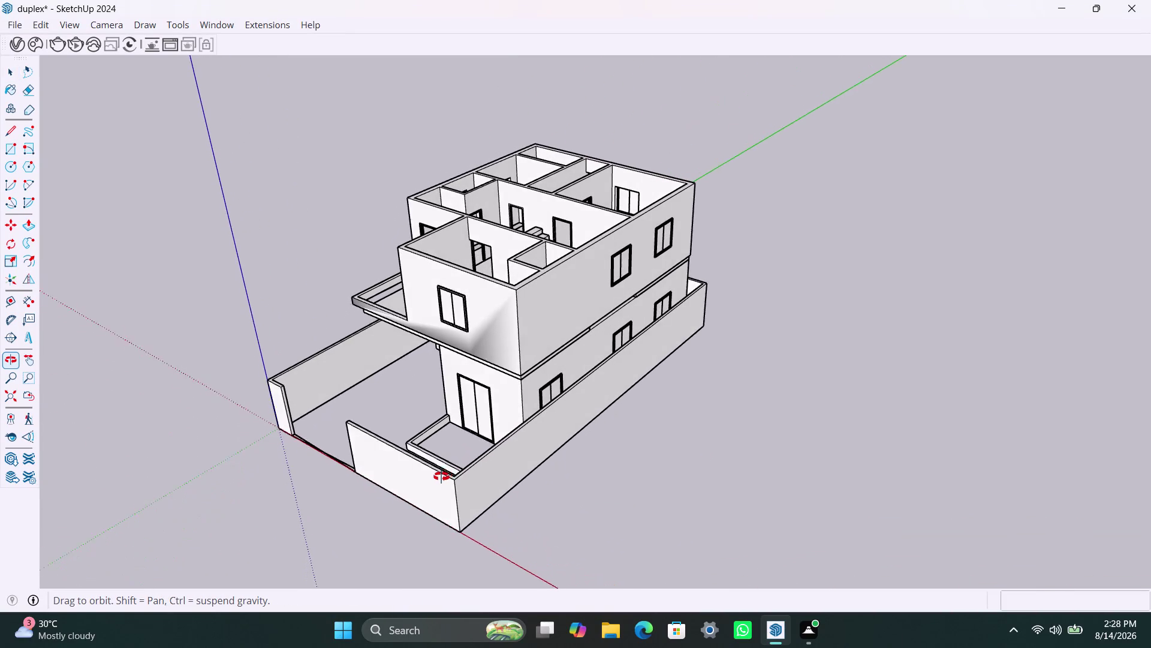
middle_drag(443, 475, 601, 469)
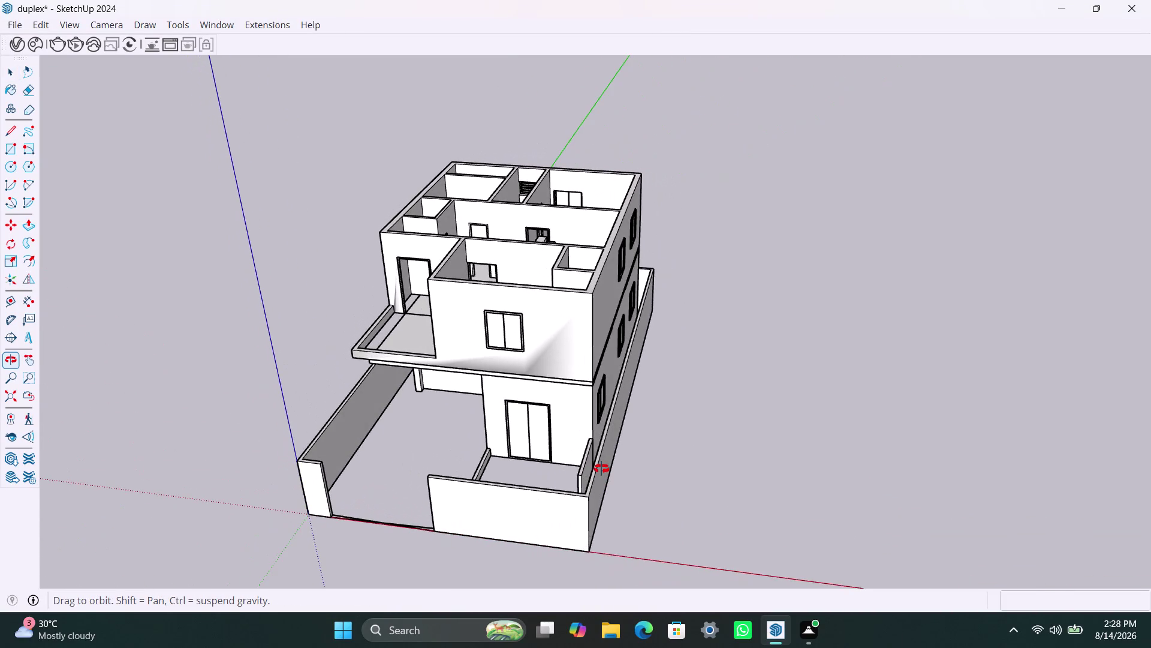
middle_drag(602, 468, 409, 479)
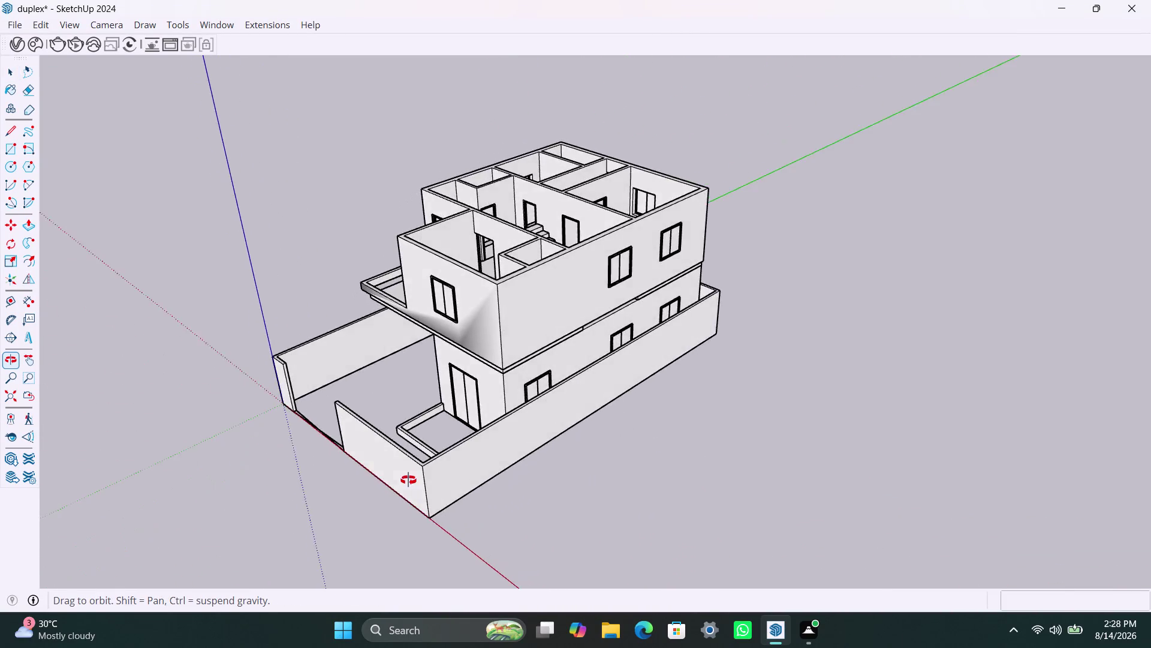
middle_drag(408, 479, 566, 631)
scroll(up, 3)
middle_drag(422, 283, 424, 283)
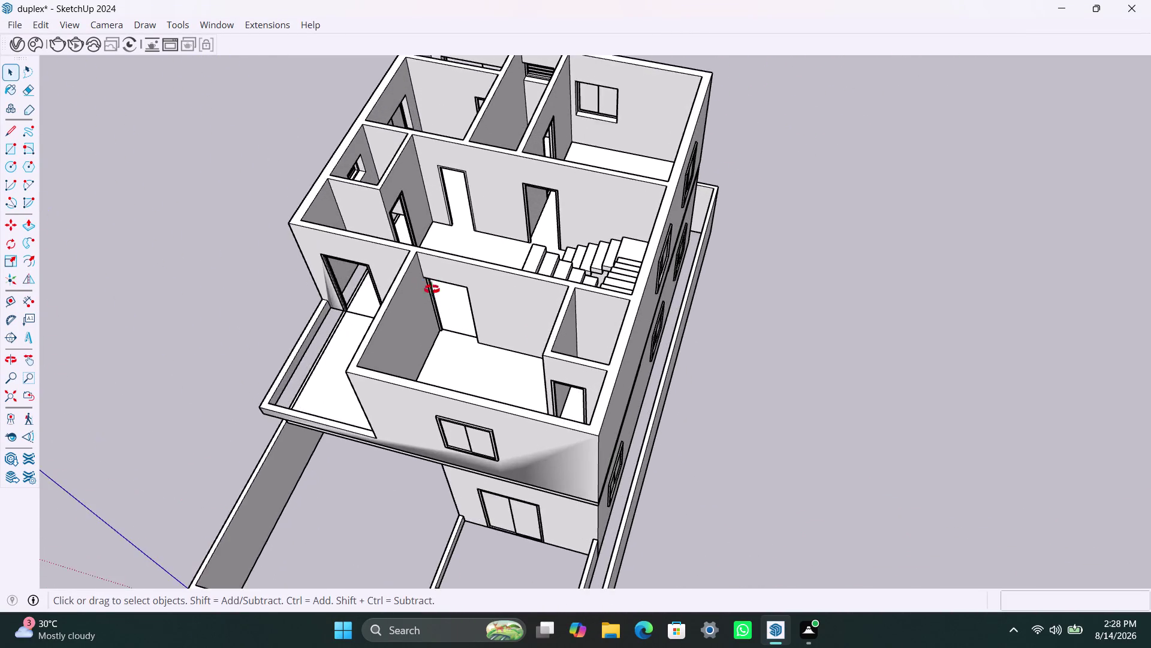
middle_drag(423, 284, 874, 371)
scroll(up, 3)
middle_drag(575, 314, 834, 324)
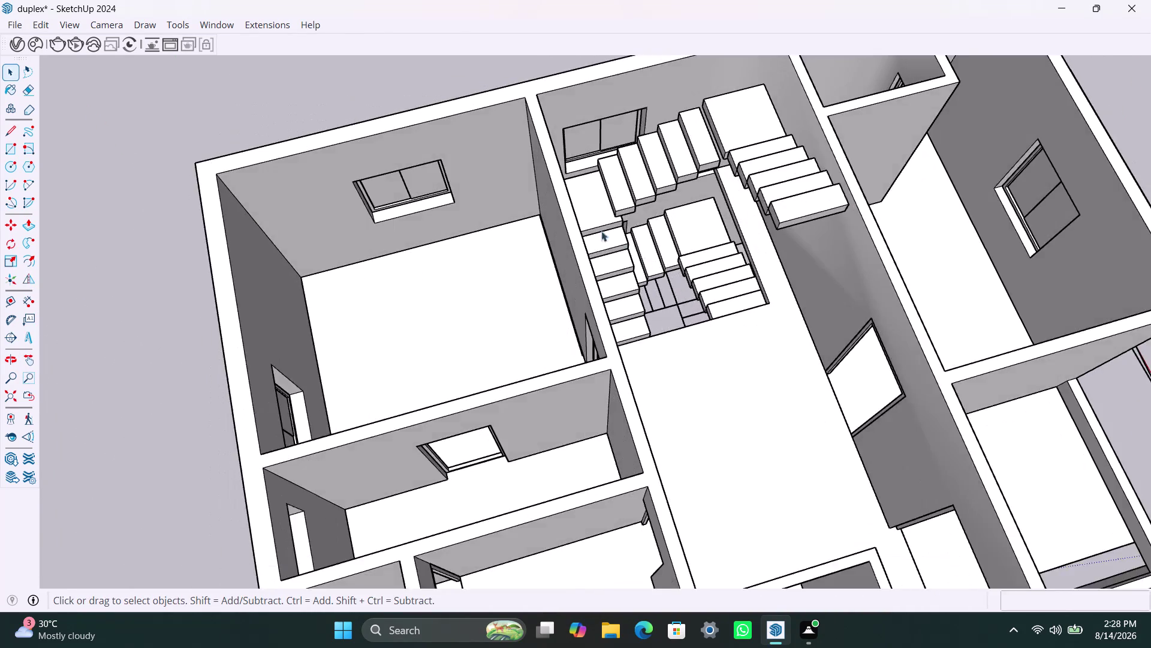
scroll(up, 3)
middle_drag(641, 241, 692, 237)
scroll(up, 3)
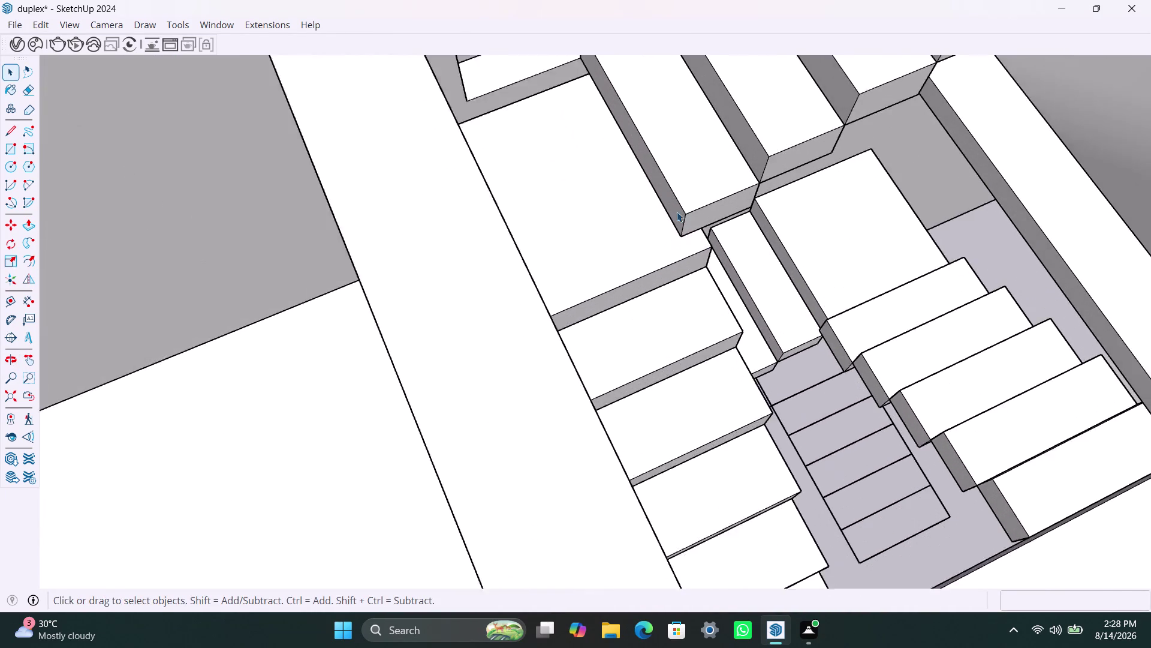
click(689, 214)
double_click(686, 215)
click(694, 201)
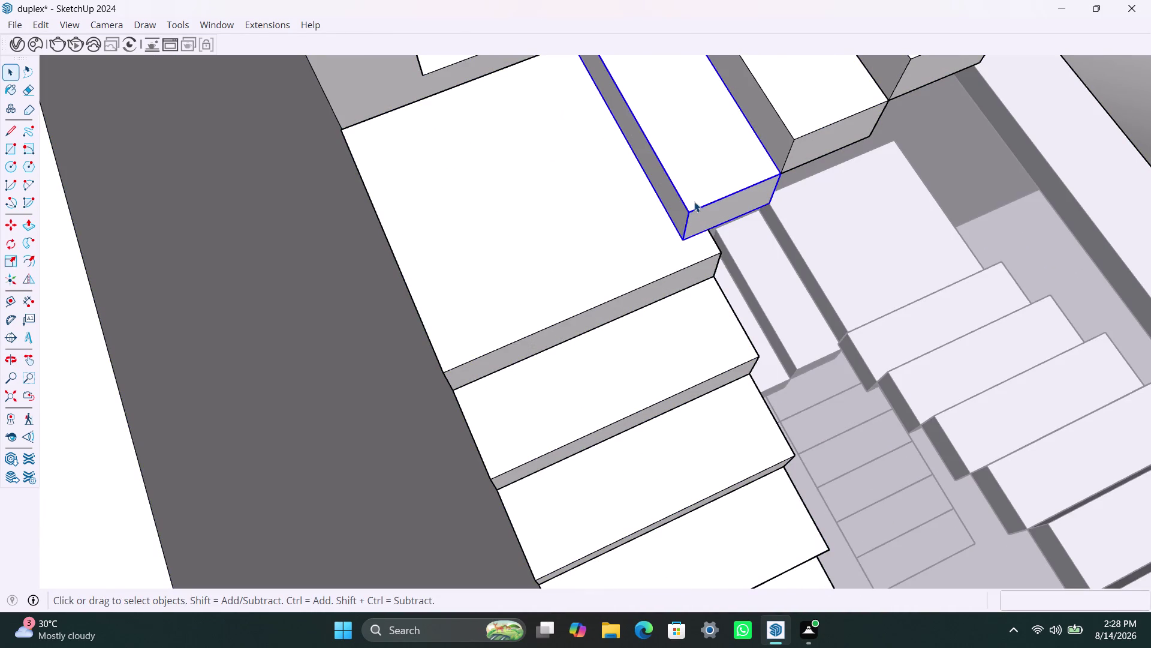
key(m)
click(685, 237)
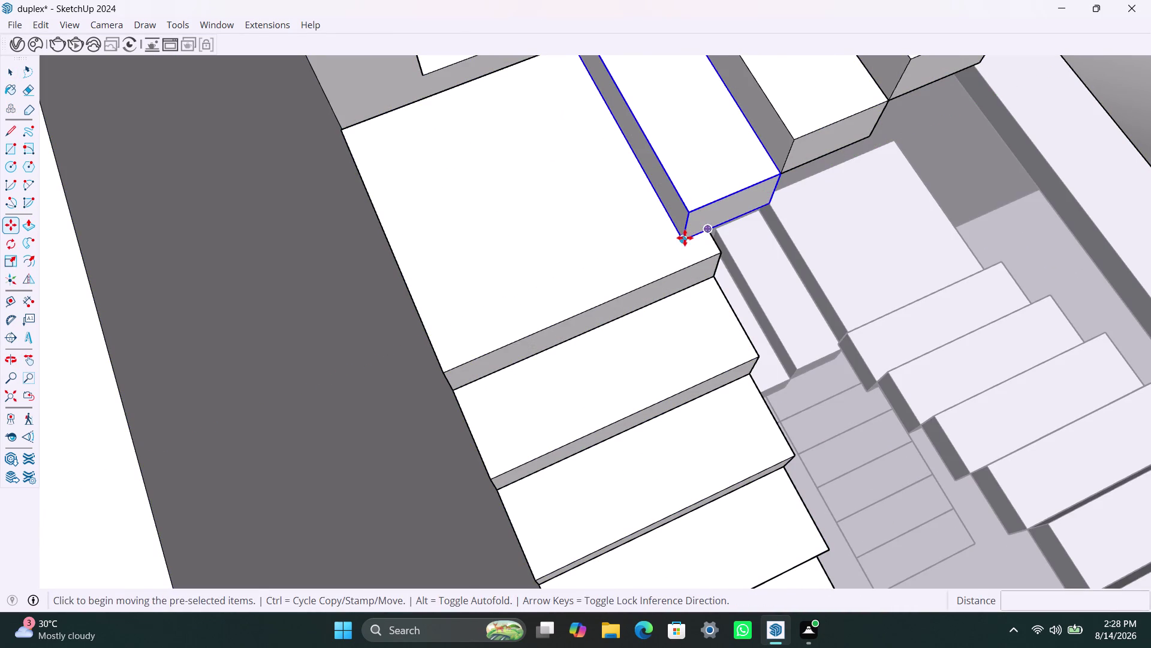
click(722, 253)
key(space)
scroll(down, 3)
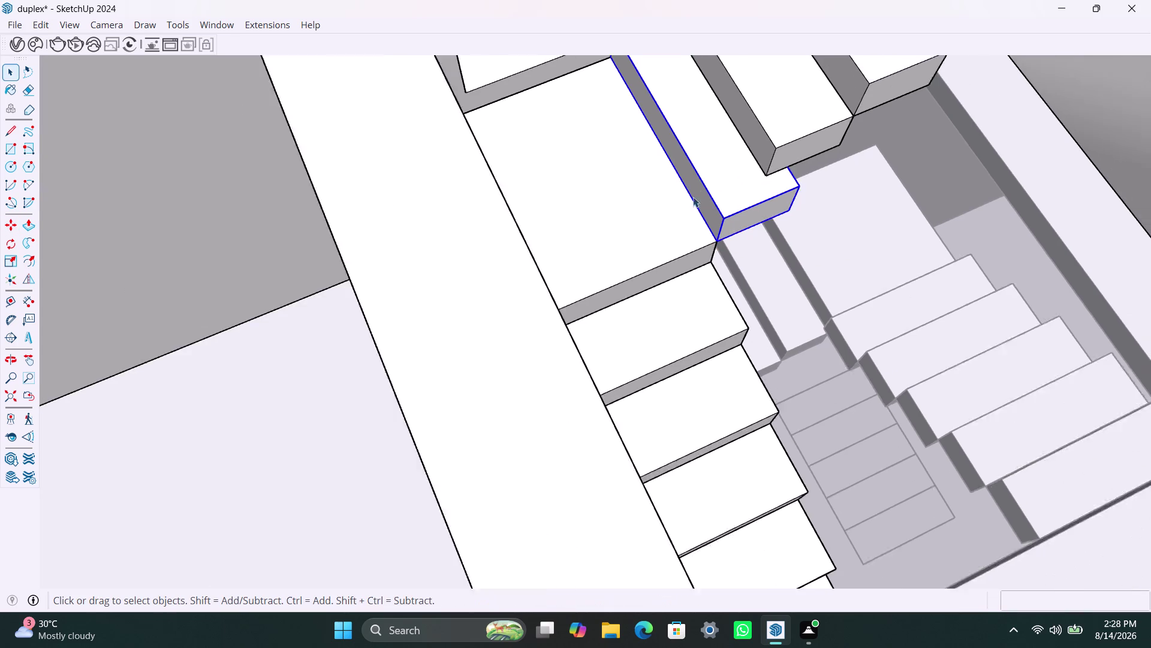
middle_drag(671, 170, 657, 274)
scroll(up, 3)
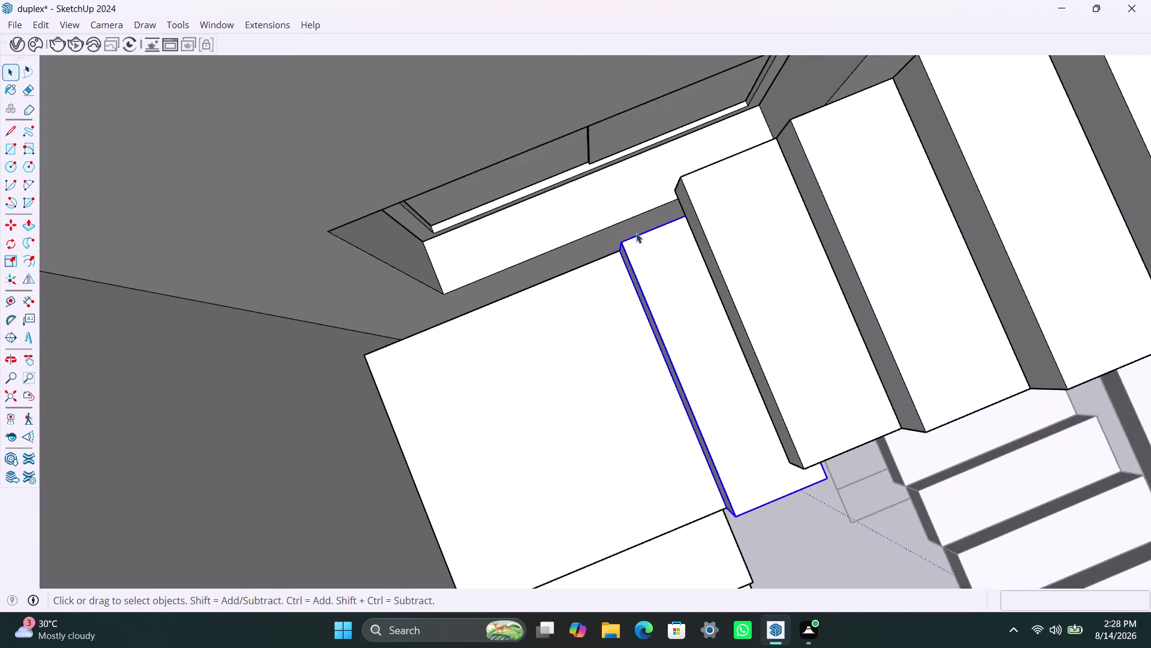
scroll(up, 3)
scroll(up, 3)
scroll(down, 3)
middle_drag(636, 245, 639, 263)
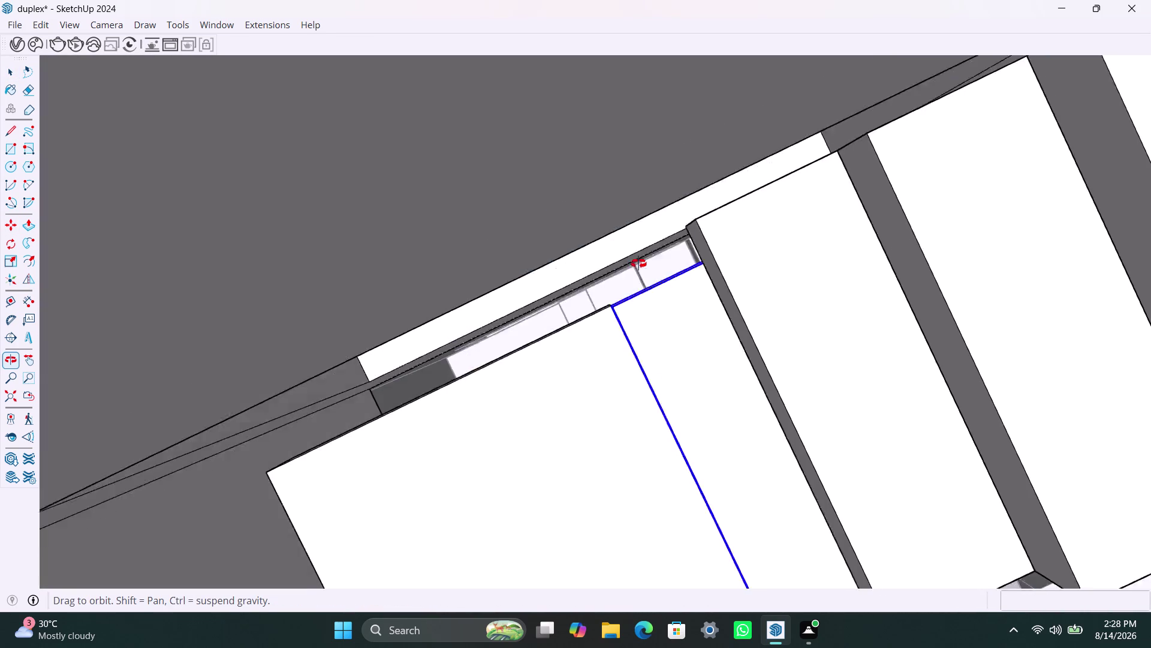
middle_drag(638, 263, 639, 261)
scroll(up, 3)
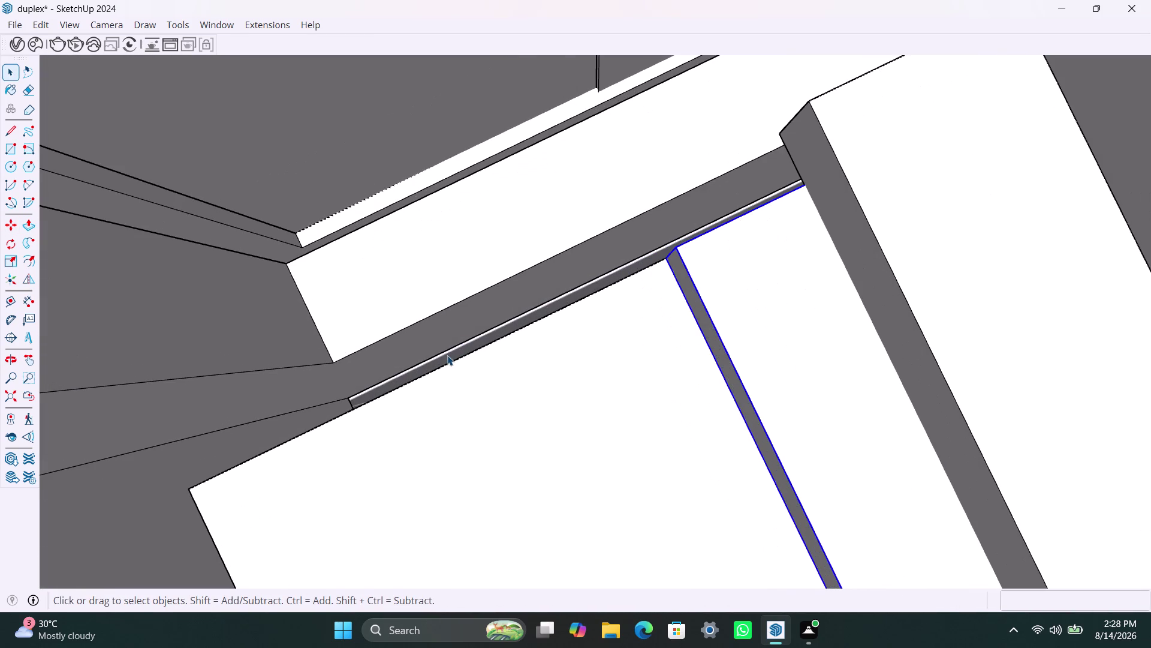
scroll(down, 3)
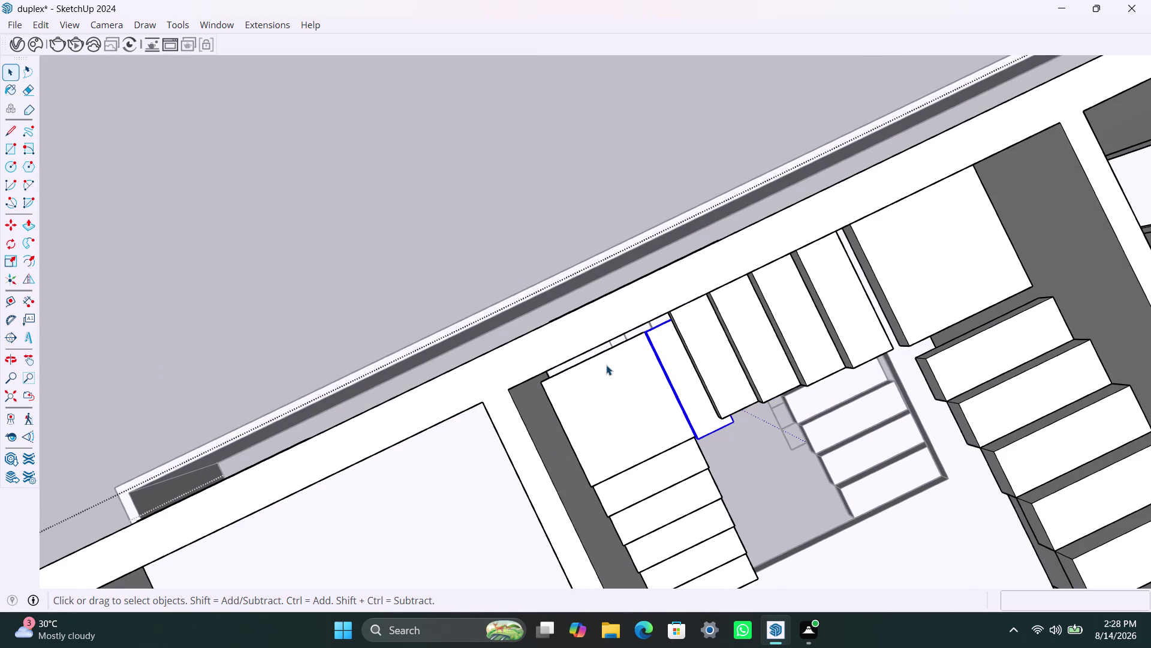
middle_drag(620, 377, 479, 189)
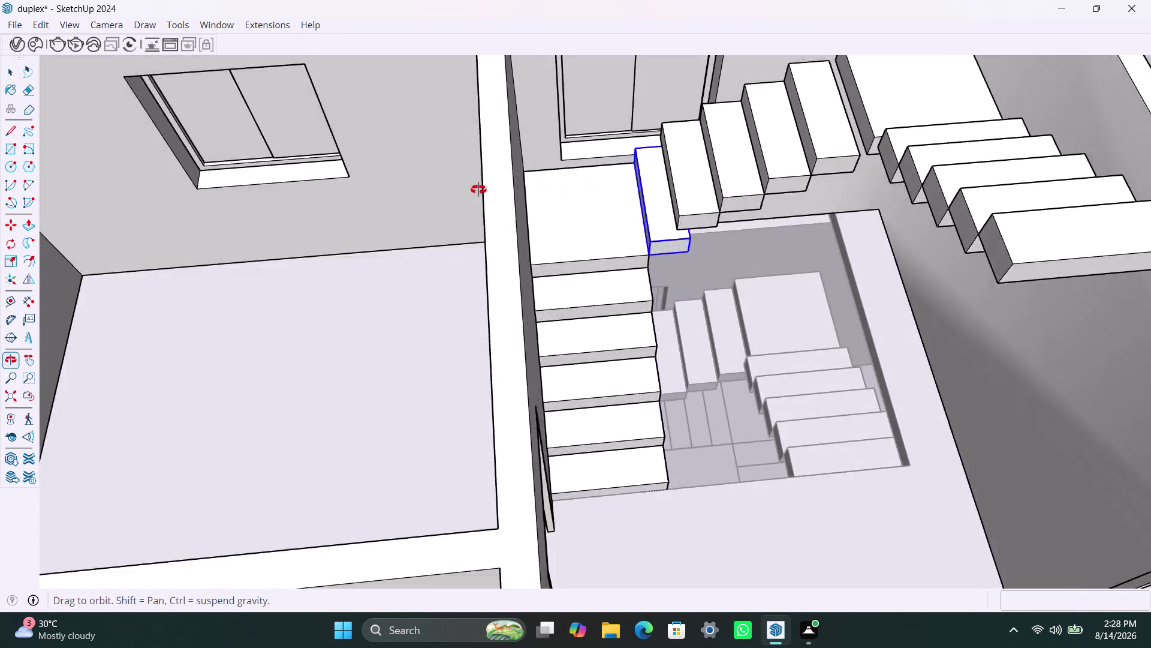
middle_drag(479, 190, 114, 351)
scroll(up, 3)
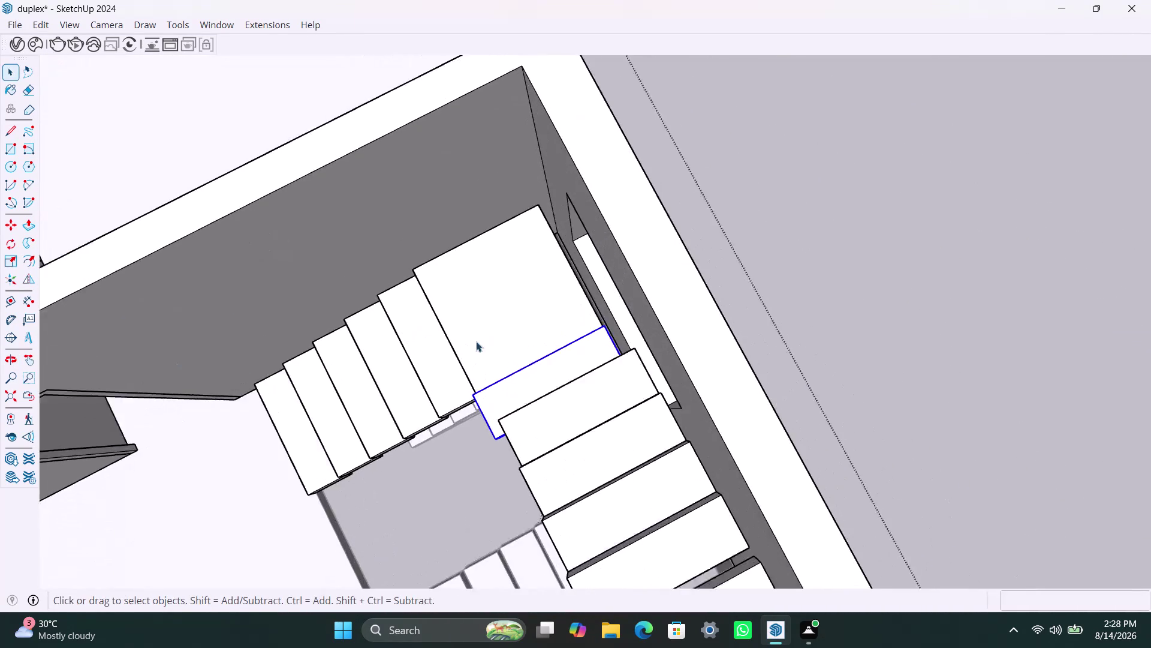
scroll(up, 3)
middle_drag(491, 358, 406, 373)
click(473, 442)
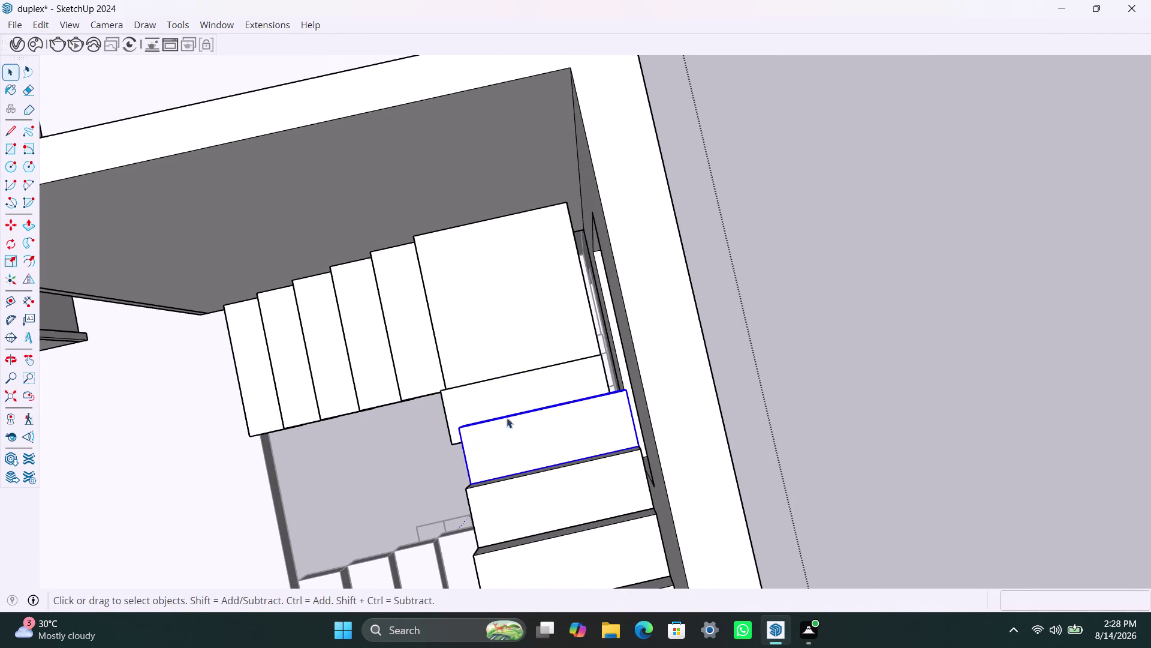
scroll(up, 3)
middle_drag(582, 336, 542, 338)
scroll(up, 3)
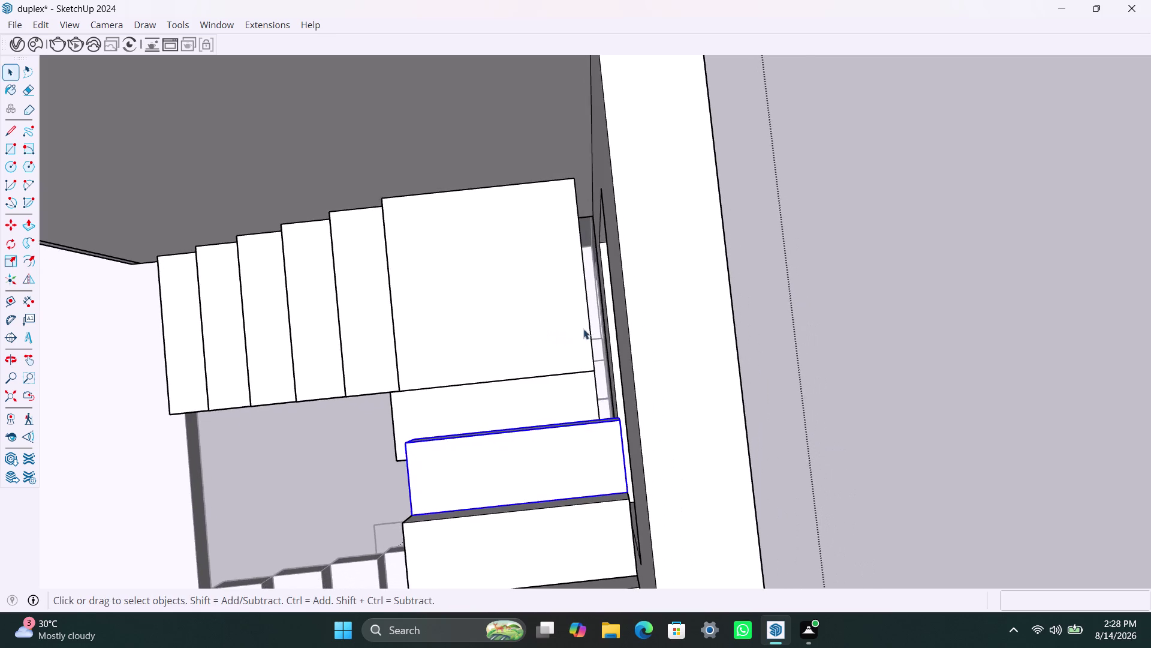
scroll(up, 3)
middle_drag(584, 332, 440, 287)
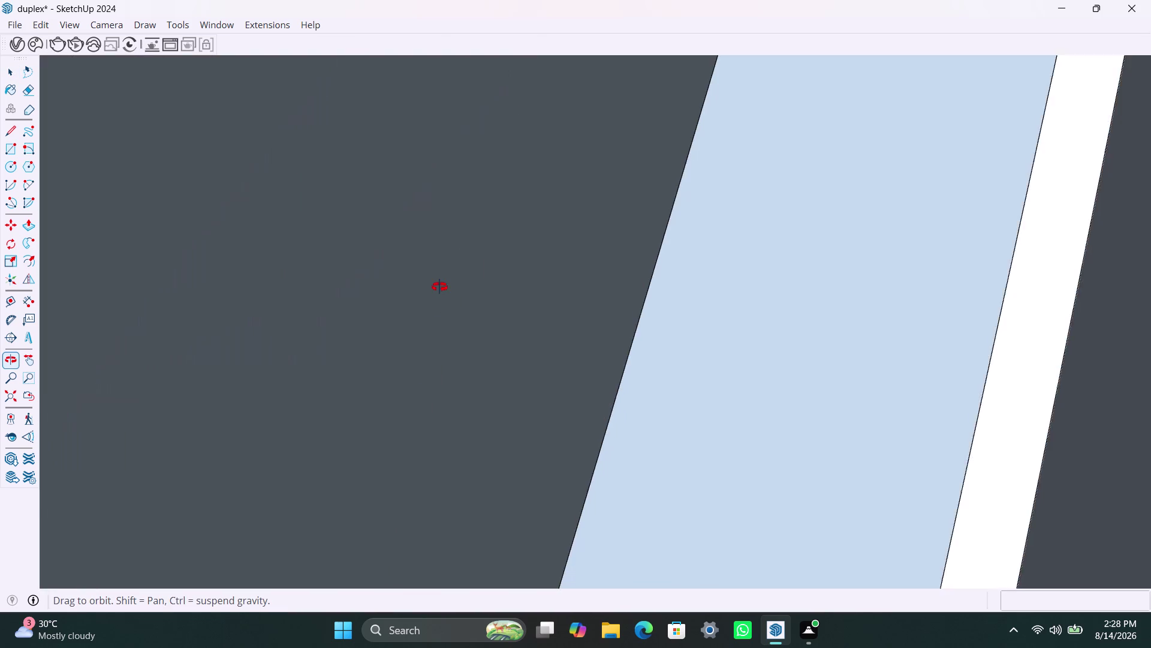
View the wall edge by the steps and select the thin strip beside them.
middle_drag(440, 286, 486, 303)
scroll(up, 3)
middle_click(579, 380)
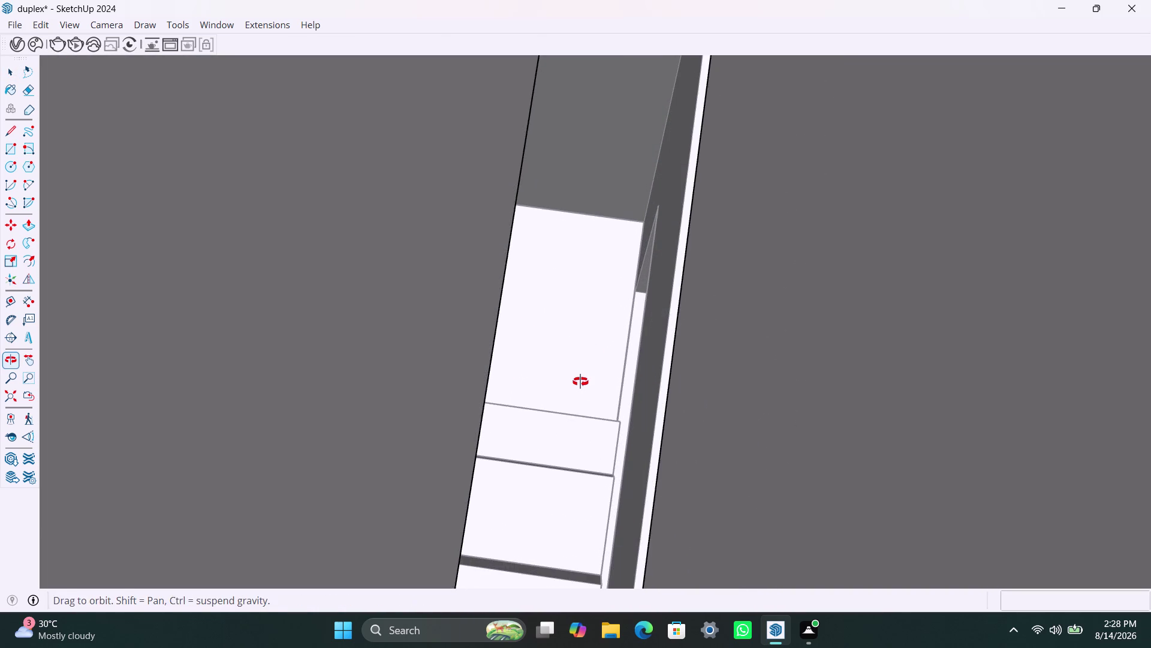
scroll(down, 3)
scroll(up, 3)
scroll(up, 3)
click(567, 392)
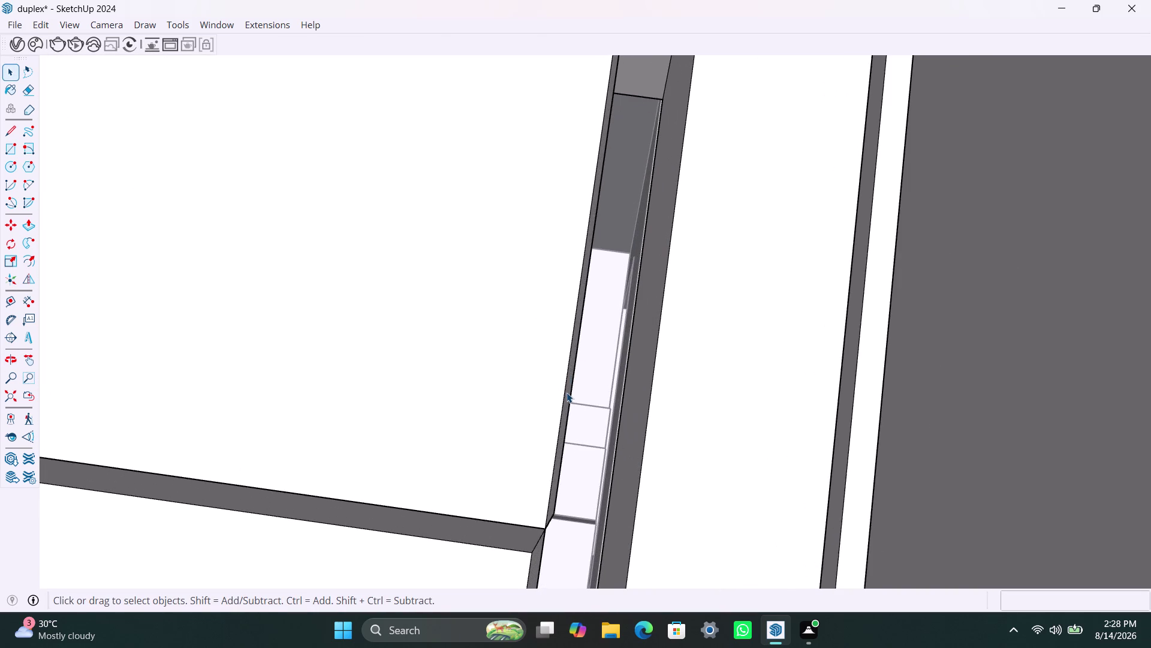
triple_click(566, 392)
click(567, 392)
click(568, 395)
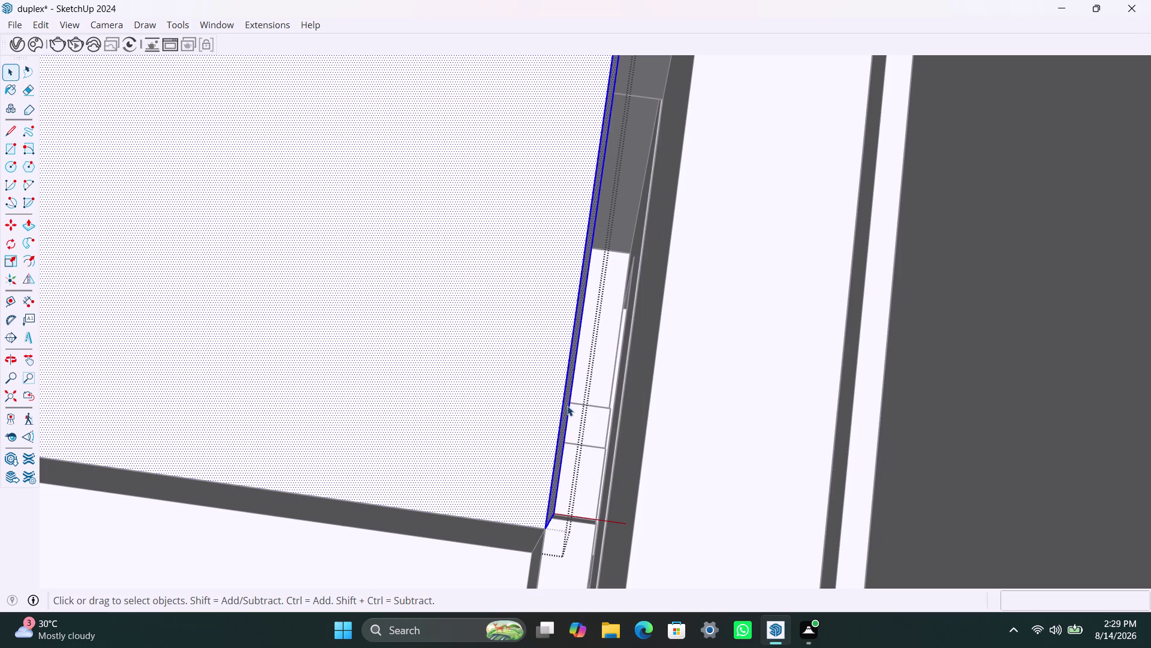
click(568, 405)
scroll(up, 3)
click(565, 416)
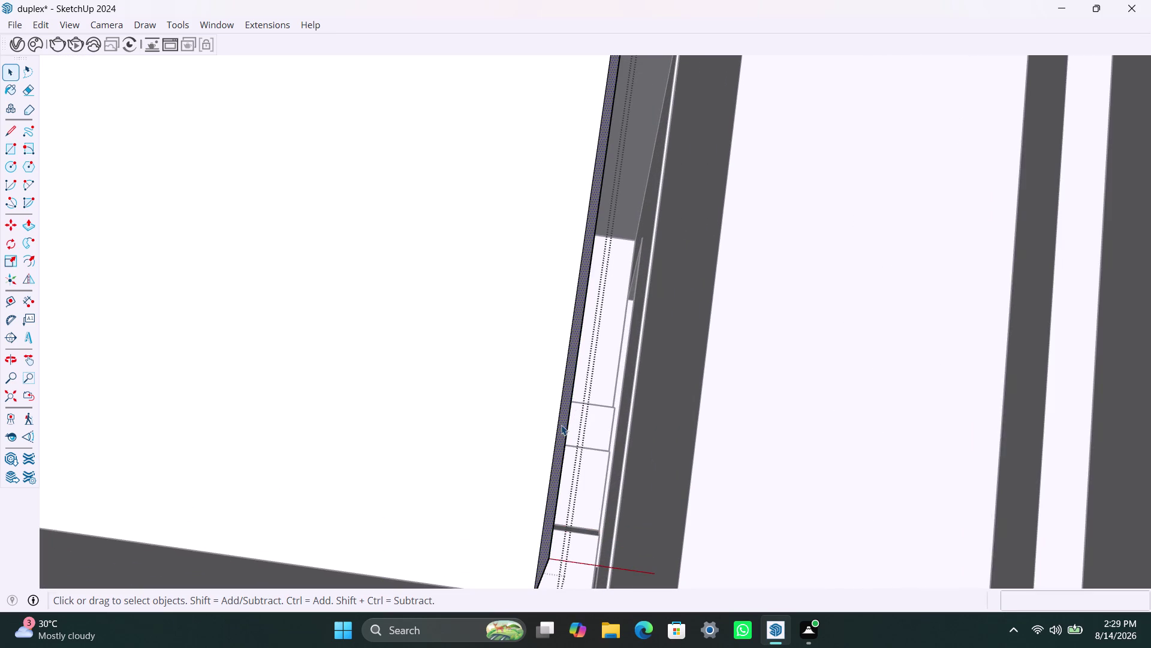
Push/Pull the narrow wall face out to a new depth.
key(p)
click(562, 424)
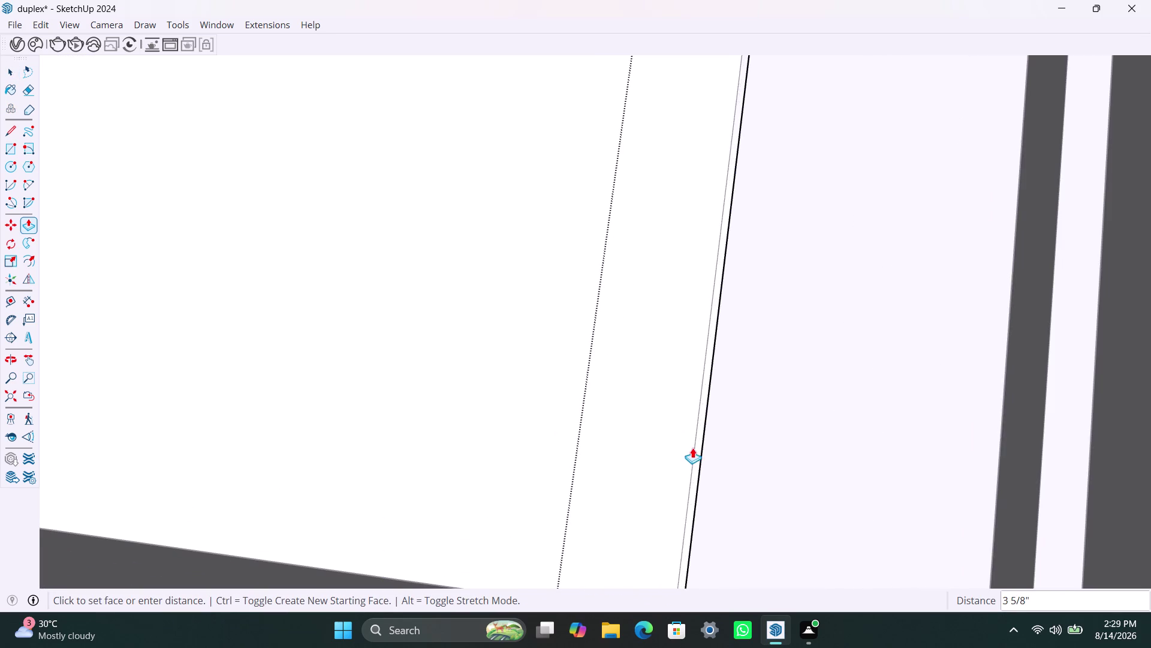
click(698, 417)
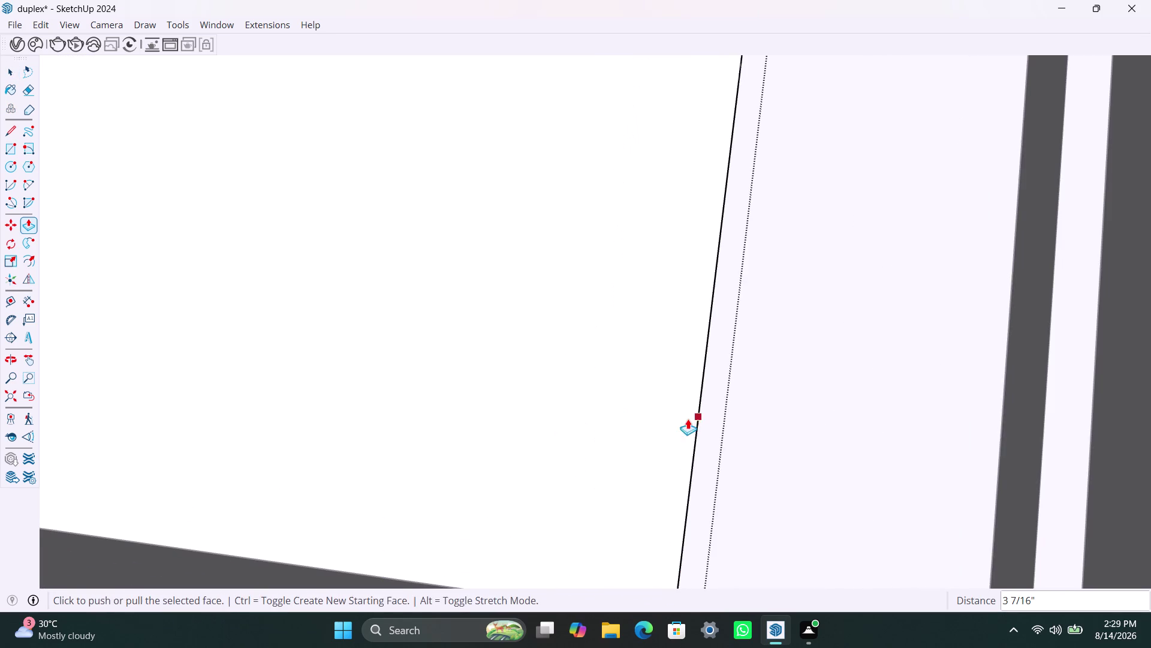
key(space)
scroll(down, 3)
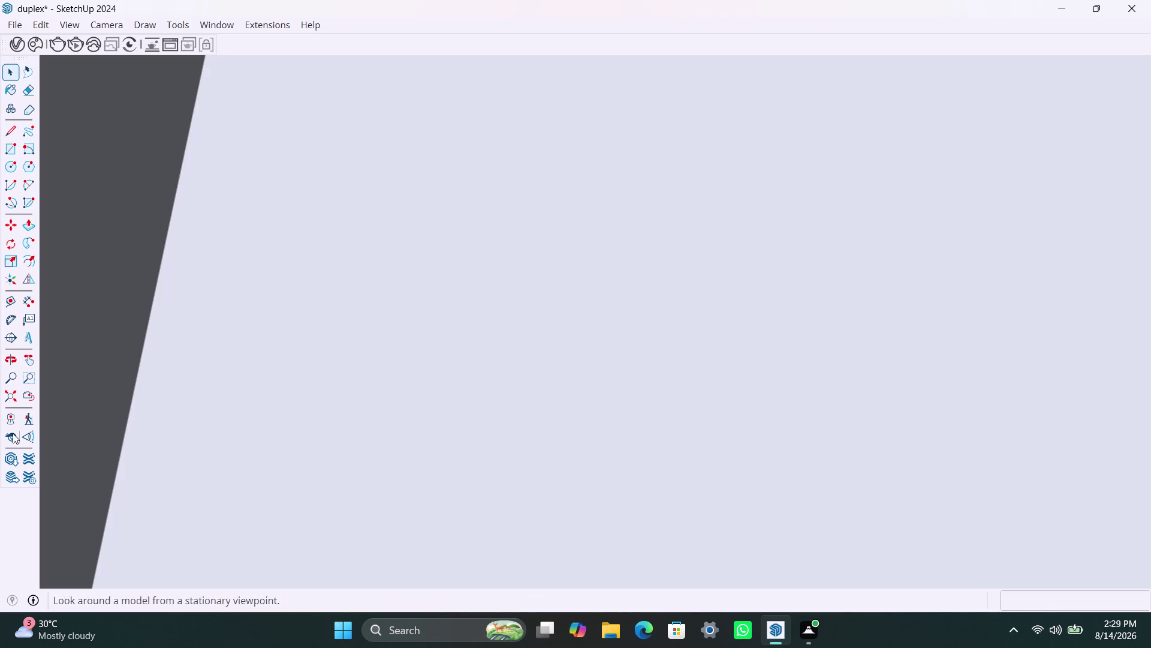
click(16, 402)
scroll(up, 3)
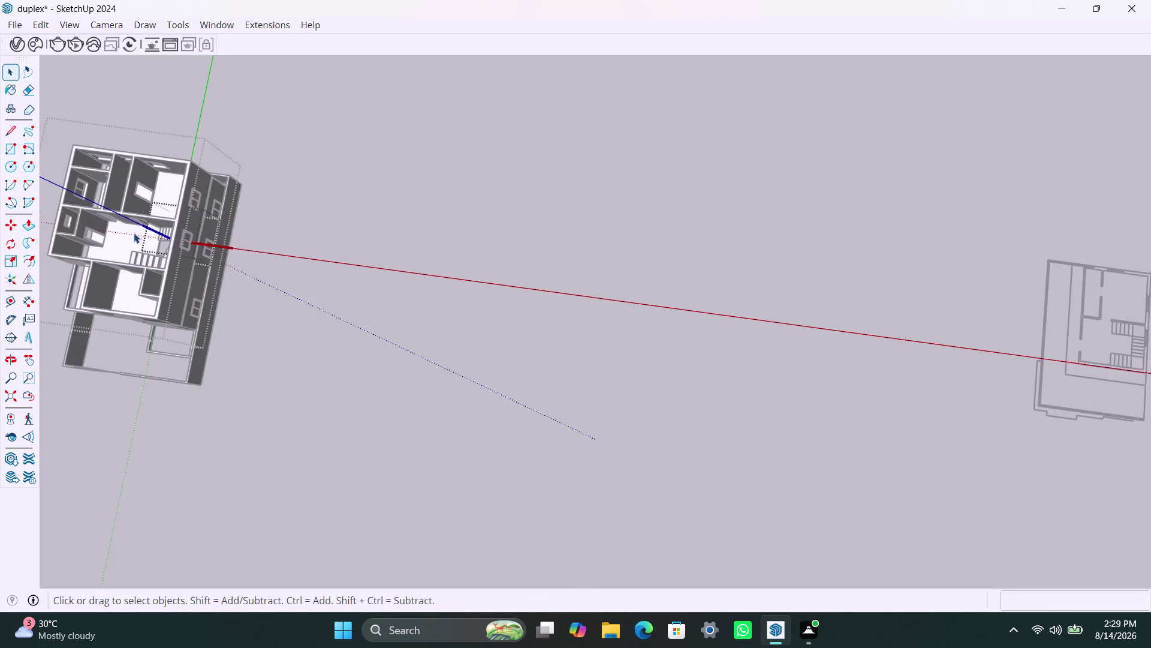
scroll(up, 3)
scroll(up, 3)
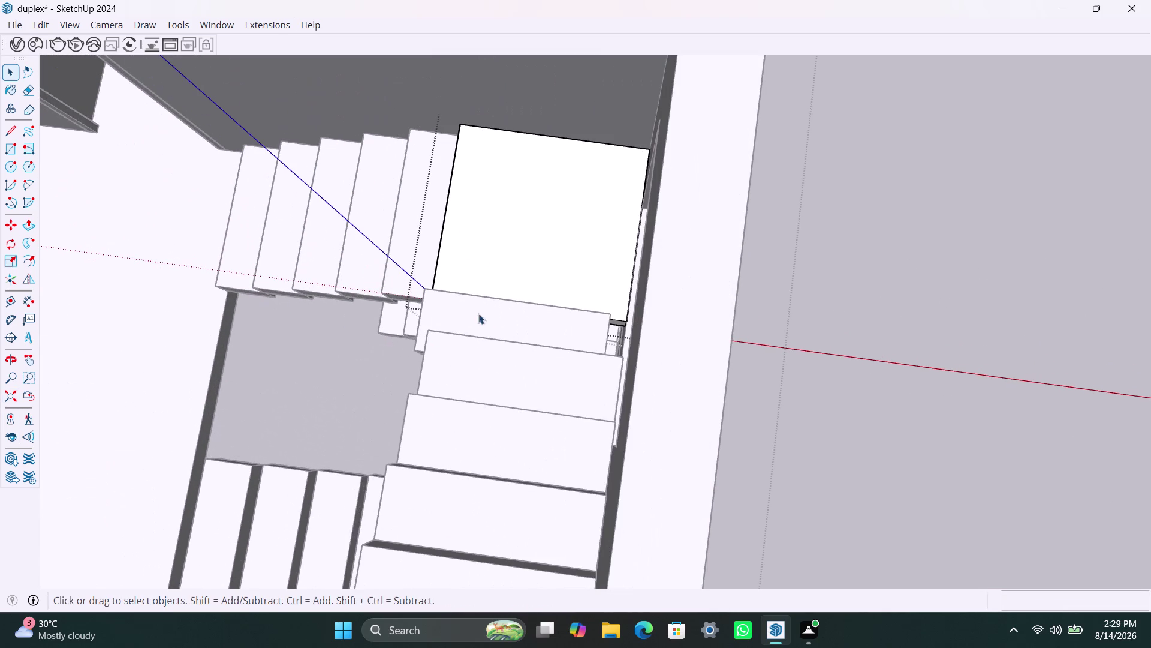
key(space)
Select the panel beside the stairs, then orbit to look along the steps.
click(560, 332)
click(890, 272)
click(573, 323)
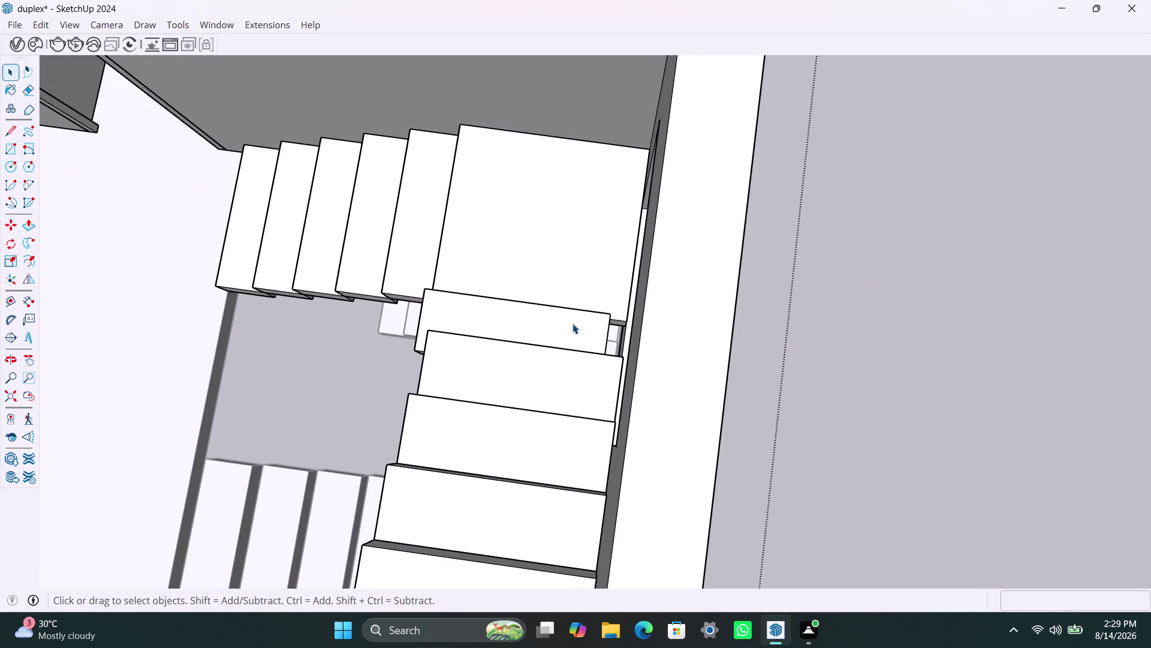
scroll(up, 3)
middle_drag(606, 358, 564, 355)
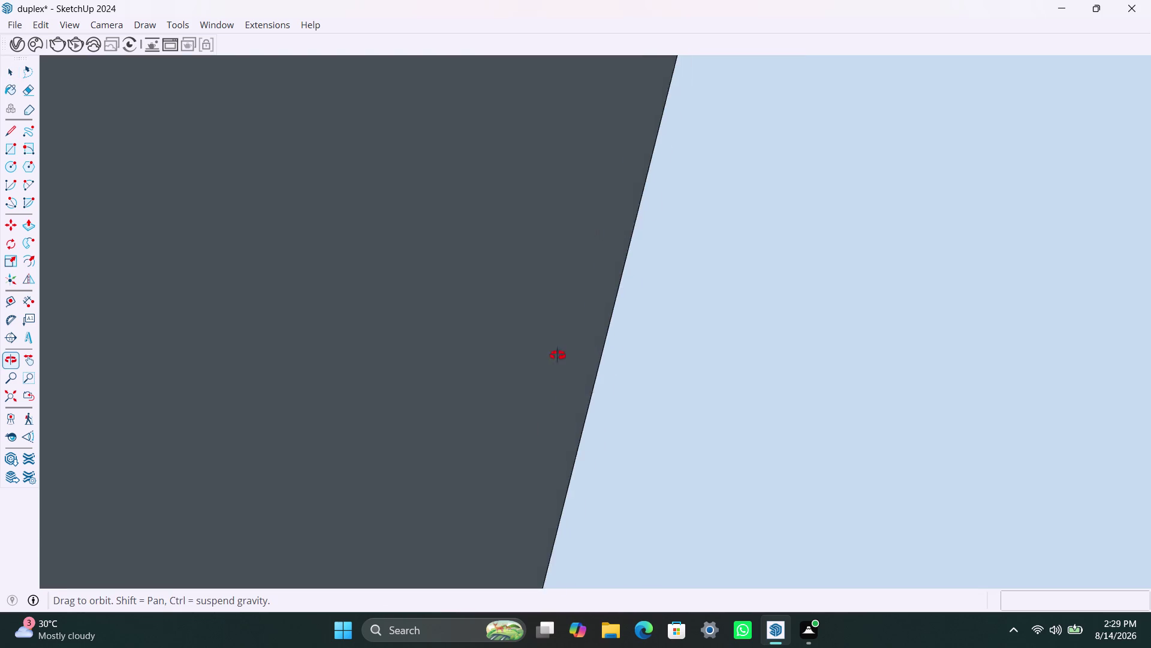
middle_drag(564, 355, 581, 377)
scroll(up, 3)
middle_click(582, 474)
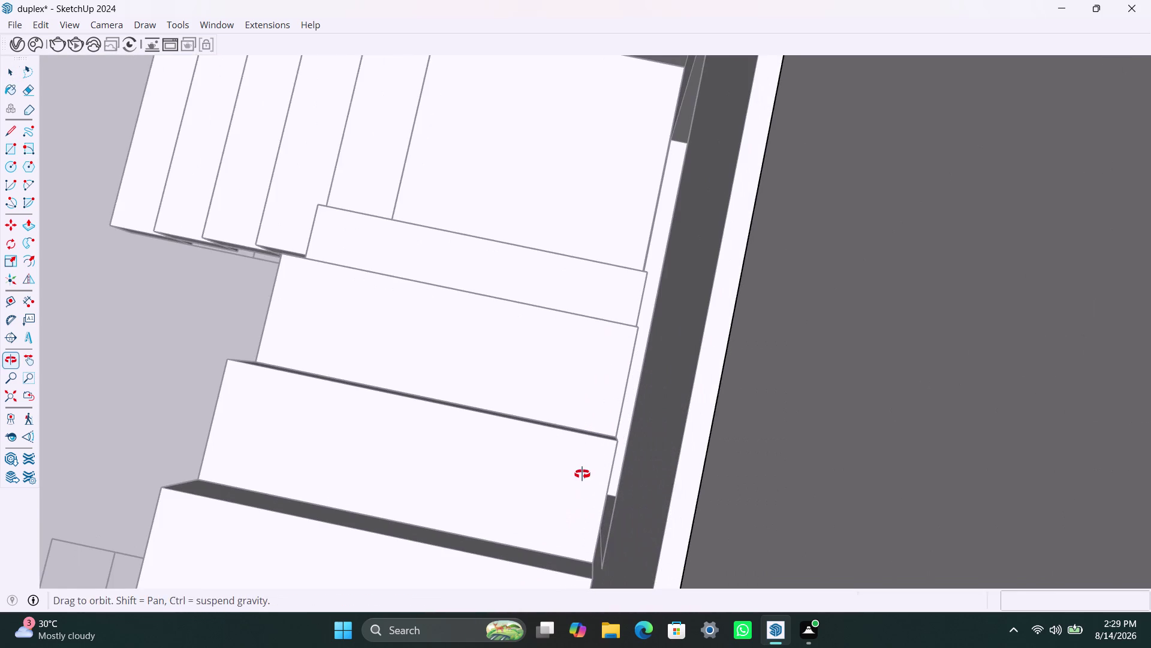
scroll(down, 3)
scroll(up, 3)
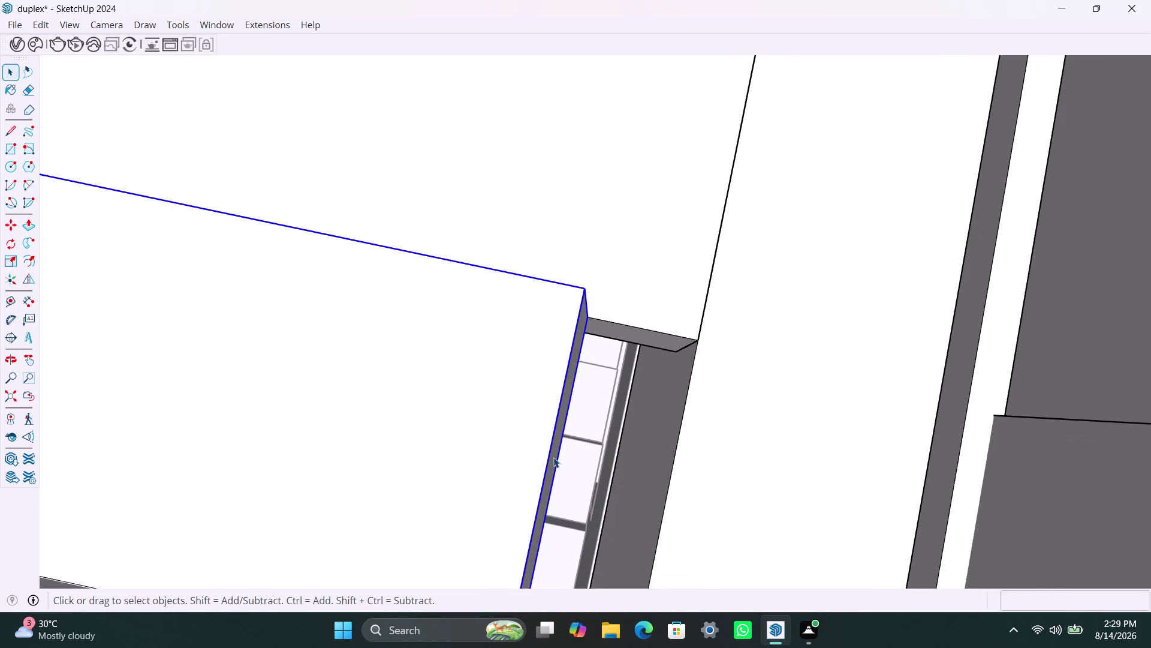
Inside the panel group, pull its end face about 2 5/16 inches to the wall line.
triple_click(554, 457)
click(554, 457)
click(554, 457)
click(535, 463)
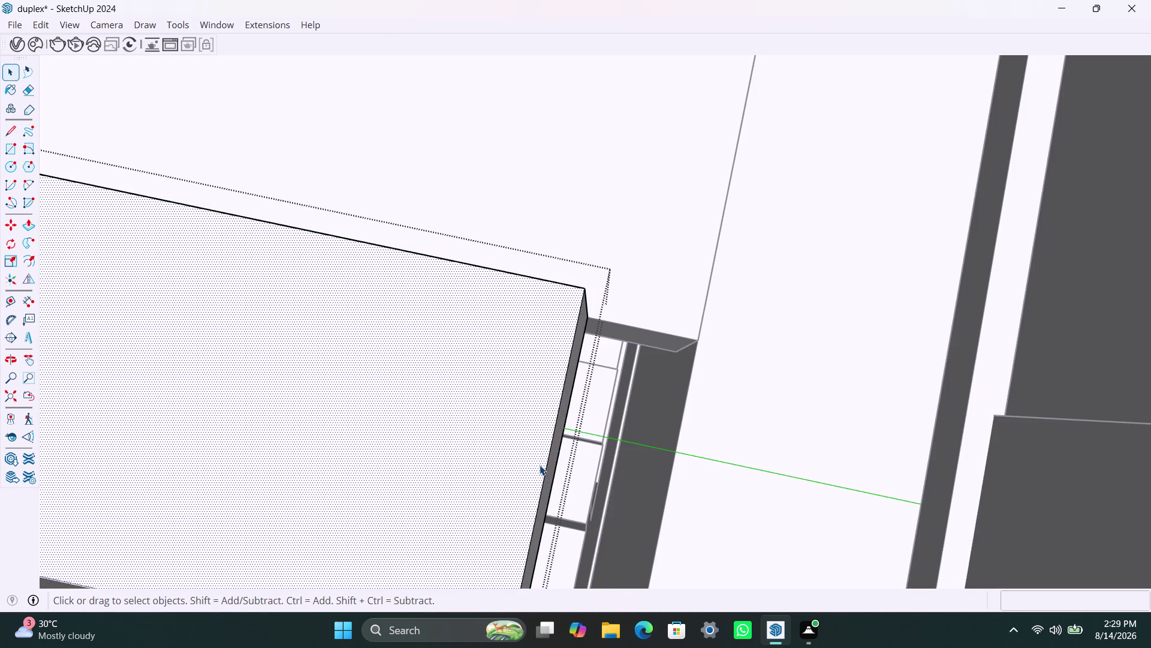
click(554, 457)
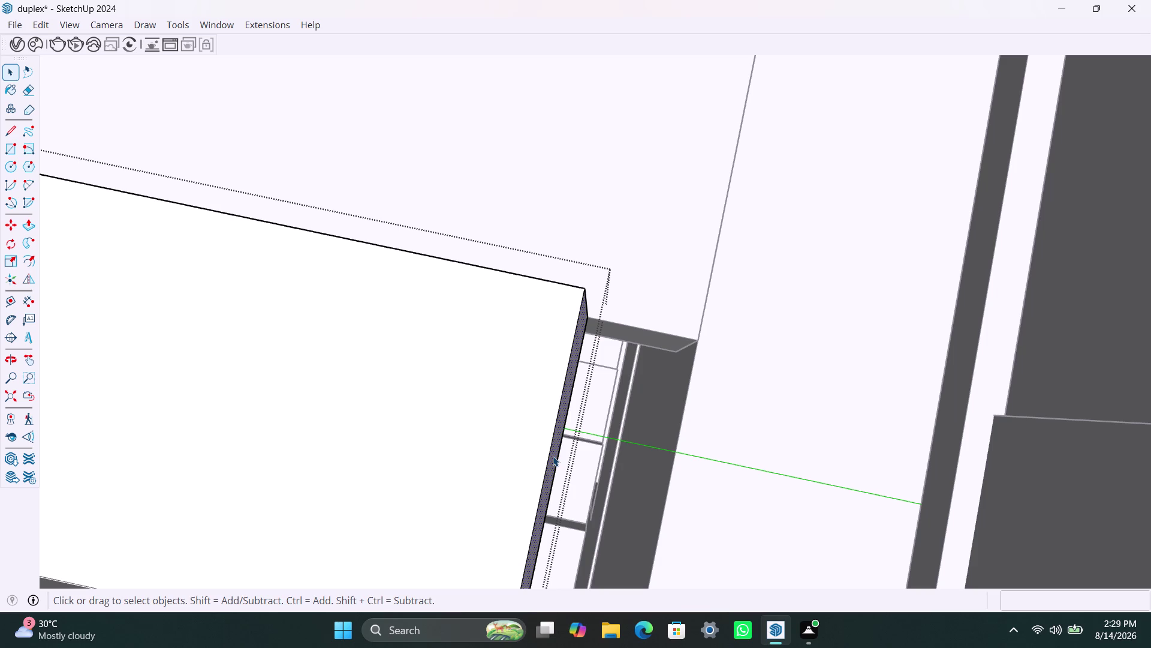
key(p)
click(552, 455)
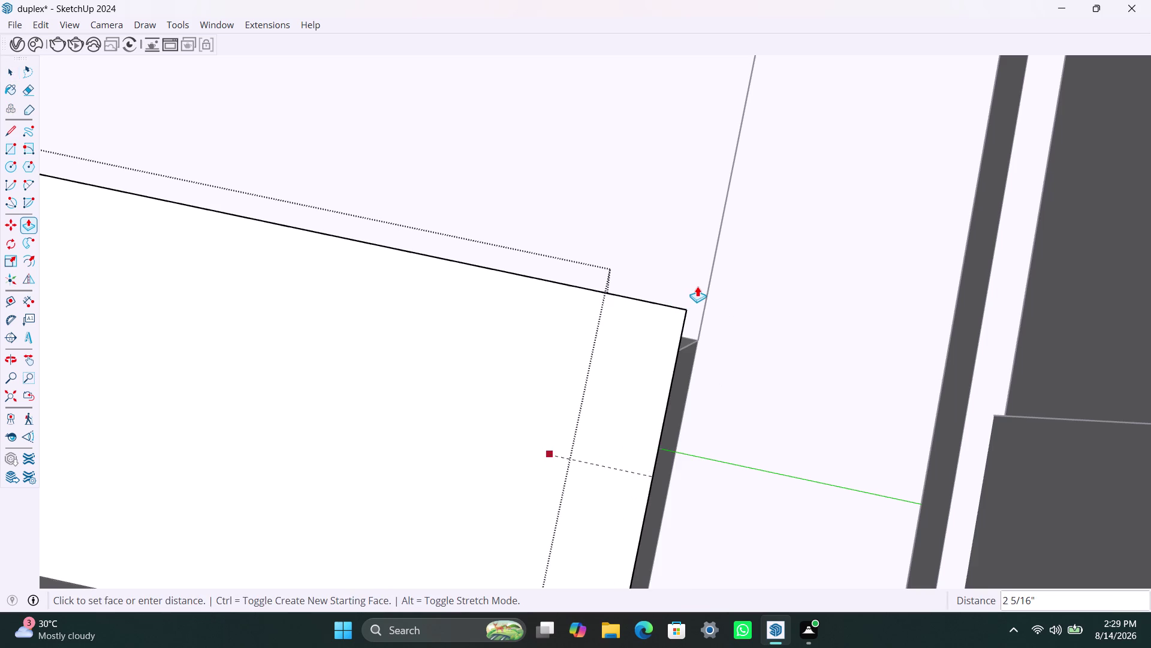
click(708, 283)
key(space)
scroll(down, 3)
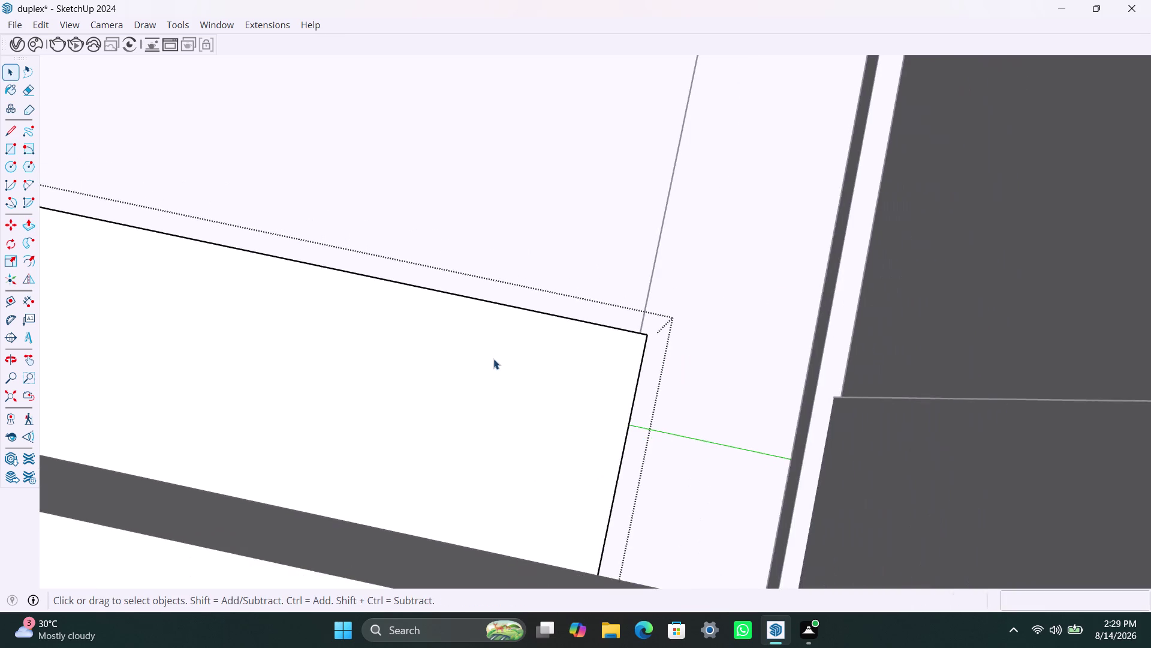
scroll(down, 3)
click(14, 395)
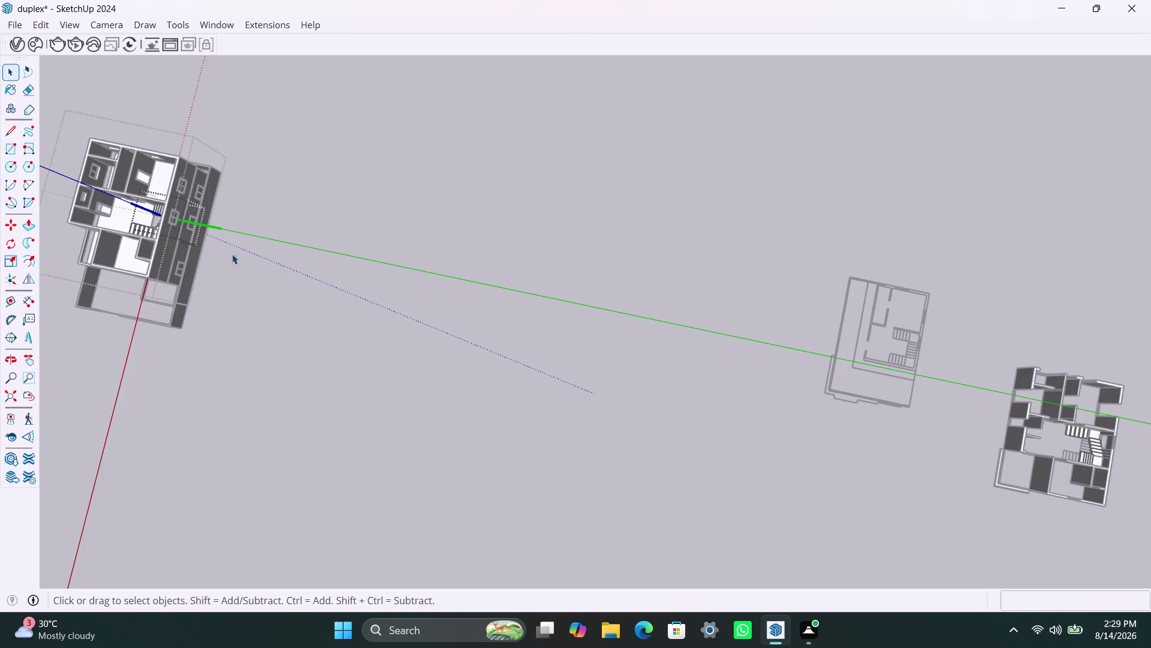
scroll(up, 3)
scroll(up, 3)
middle_drag(208, 291, 375, 348)
scroll(up, 3)
middle_drag(473, 356, 581, 395)
scroll(up, 3)
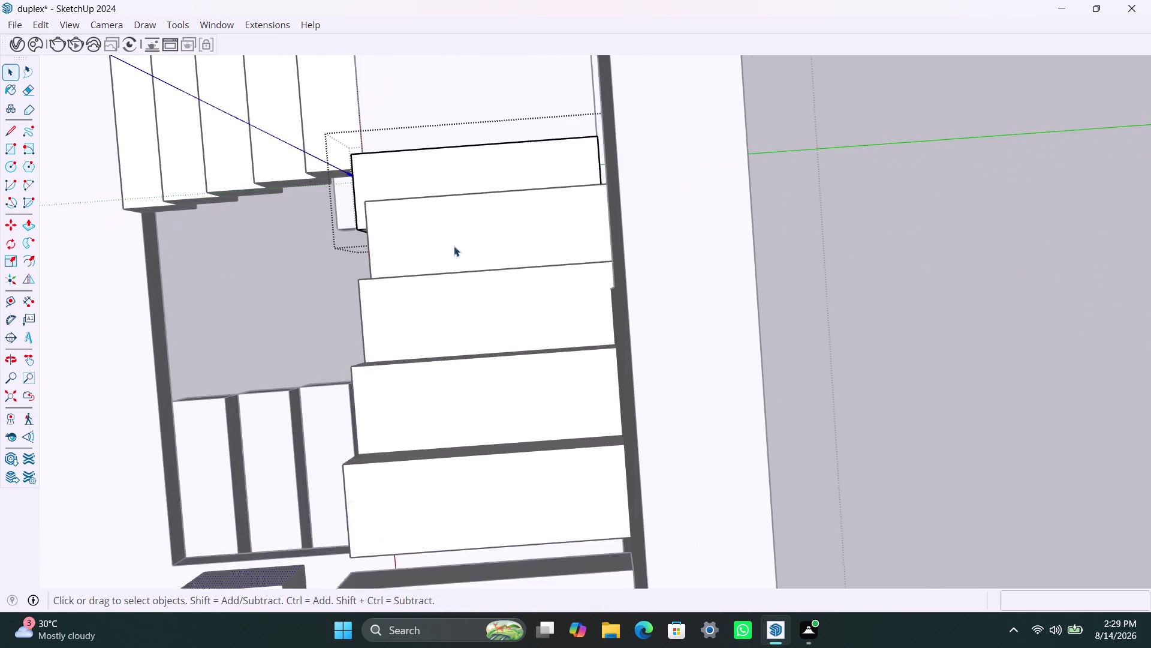
scroll(down, 3)
middle_drag(487, 220, 531, 264)
scroll(up, 3)
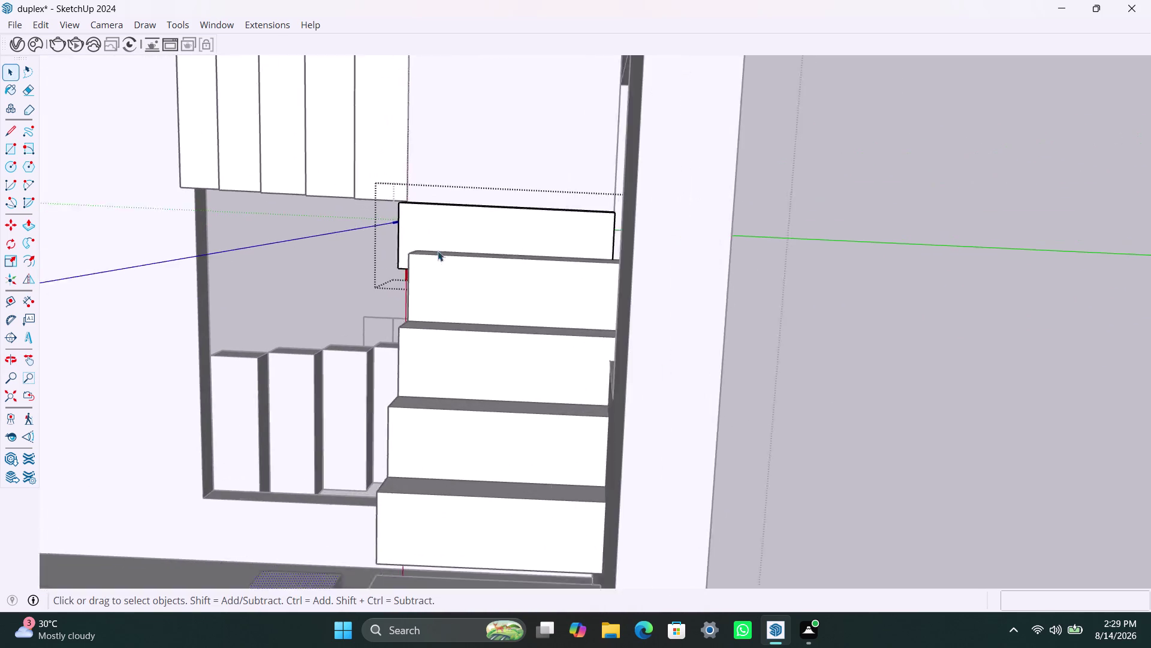
scroll(down, 3)
middle_drag(357, 322, 545, 352)
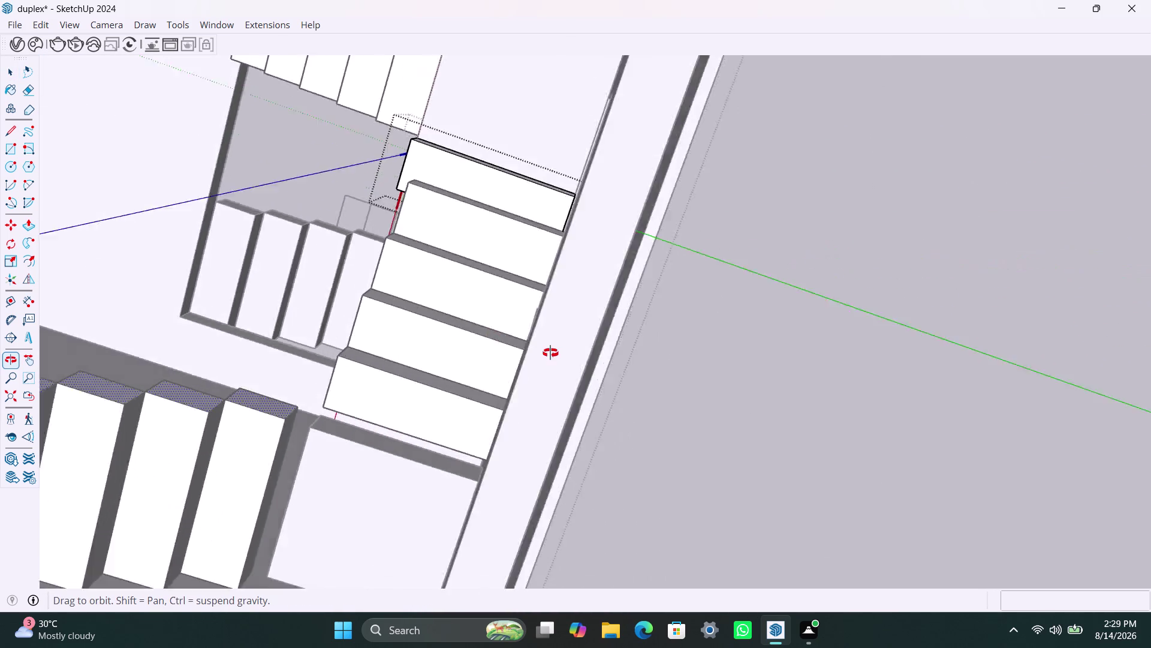
middle_drag(545, 352, 173, 374)
scroll(down, 3)
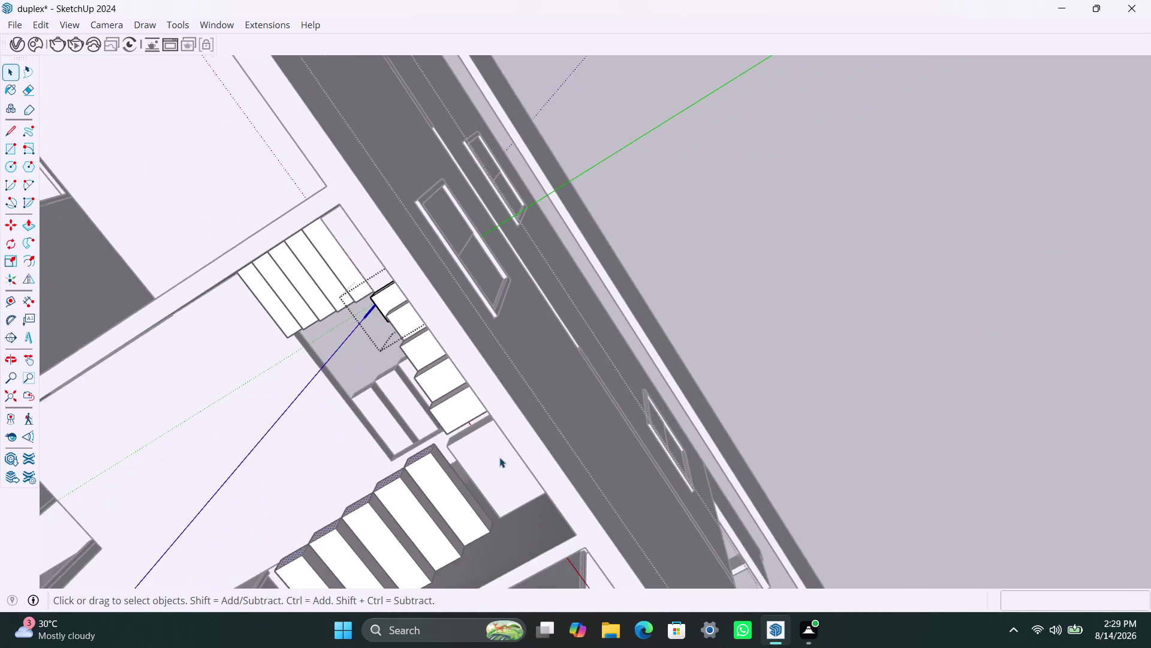
middle_drag(500, 457, 373, 222)
scroll(up, 3)
middle_drag(344, 324, 459, 336)
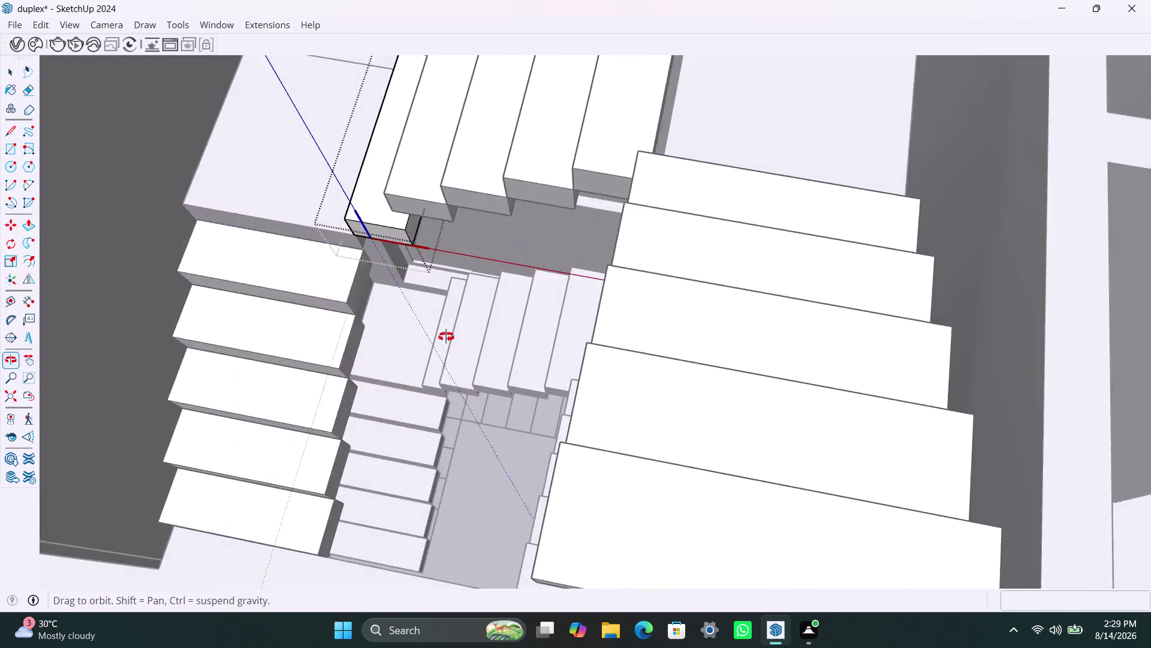
middle_drag(458, 336, 698, 340)
scroll(up, 3)
Move the upper stair step to a new position.
click(568, 272)
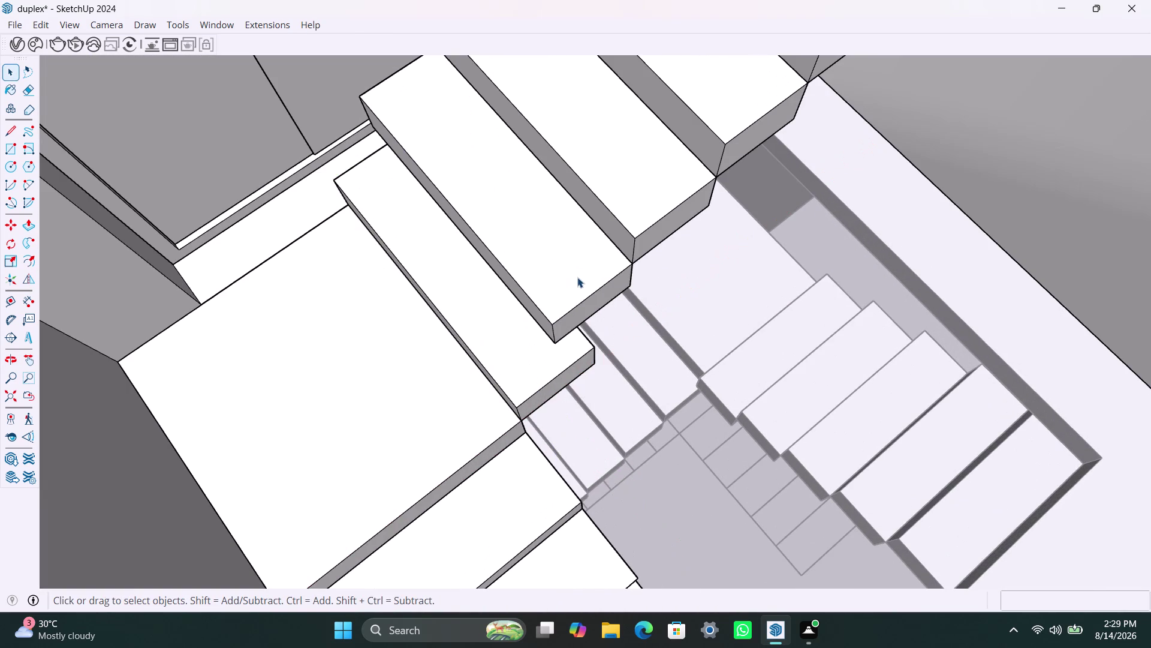
click(578, 277)
key(m)
click(557, 347)
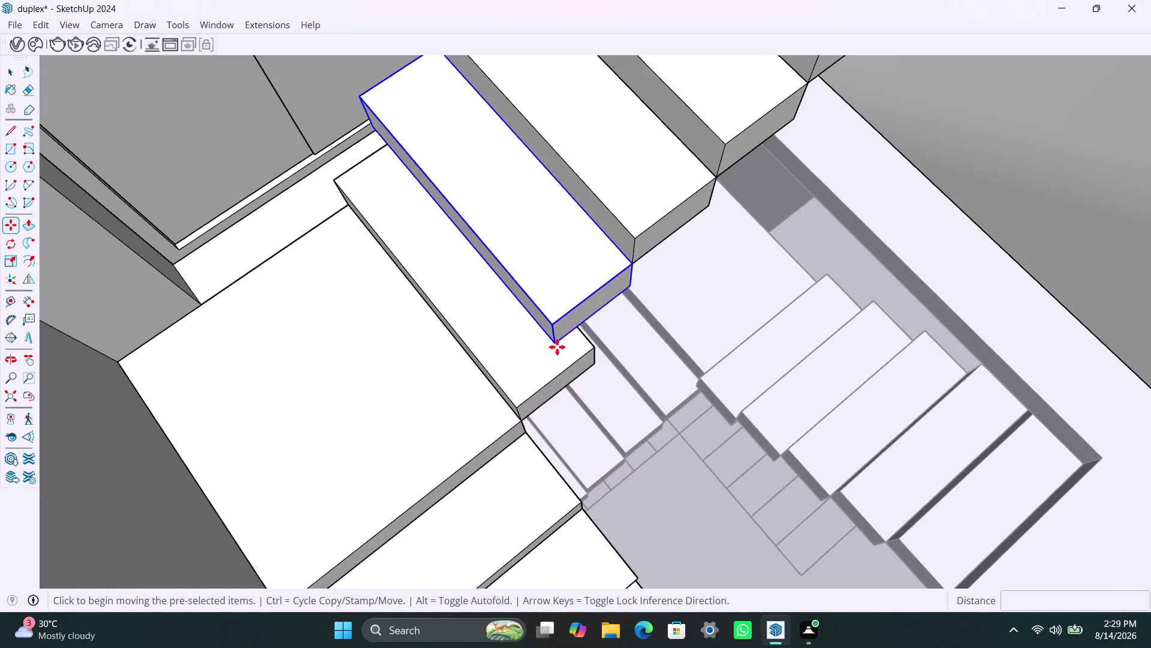
click(594, 347)
key(space)
Move the step by its corner onto the next tread's corner.
click(647, 166)
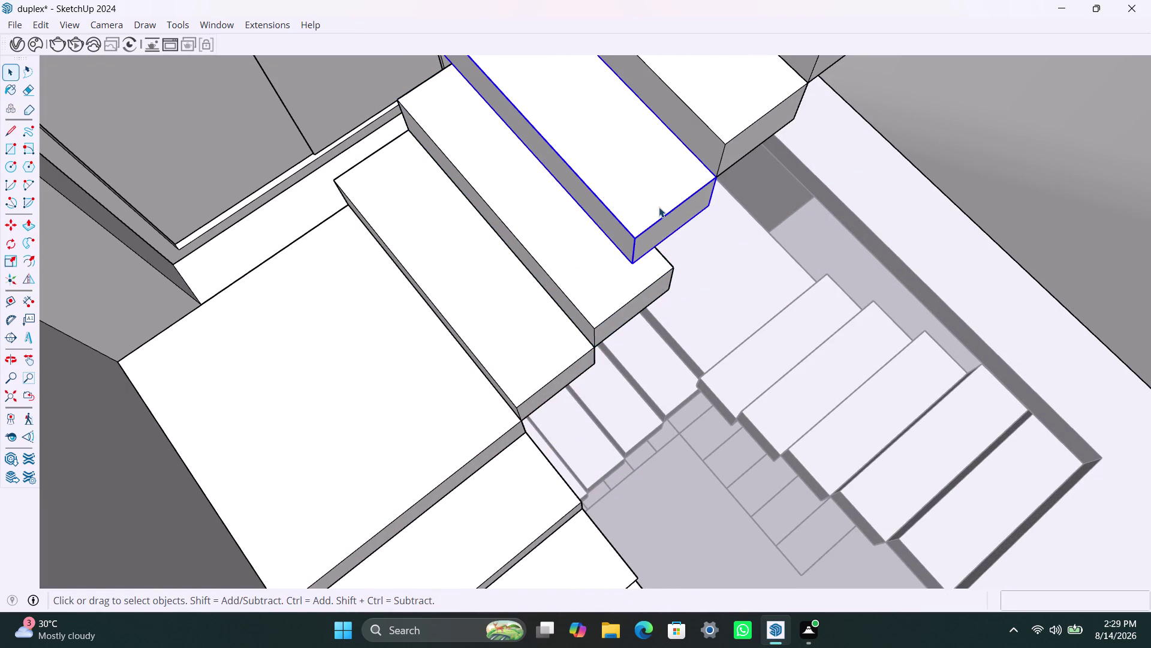
key(m)
click(632, 263)
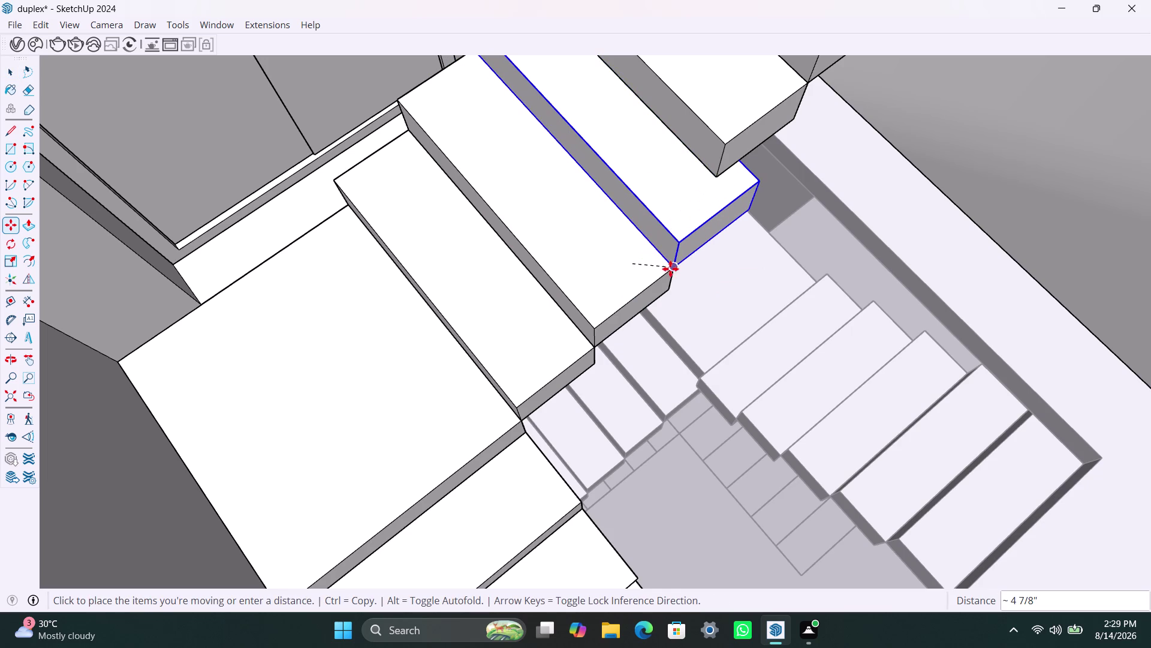
click(671, 270)
key(space)
Move another step further along the stair.
click(718, 145)
key(m)
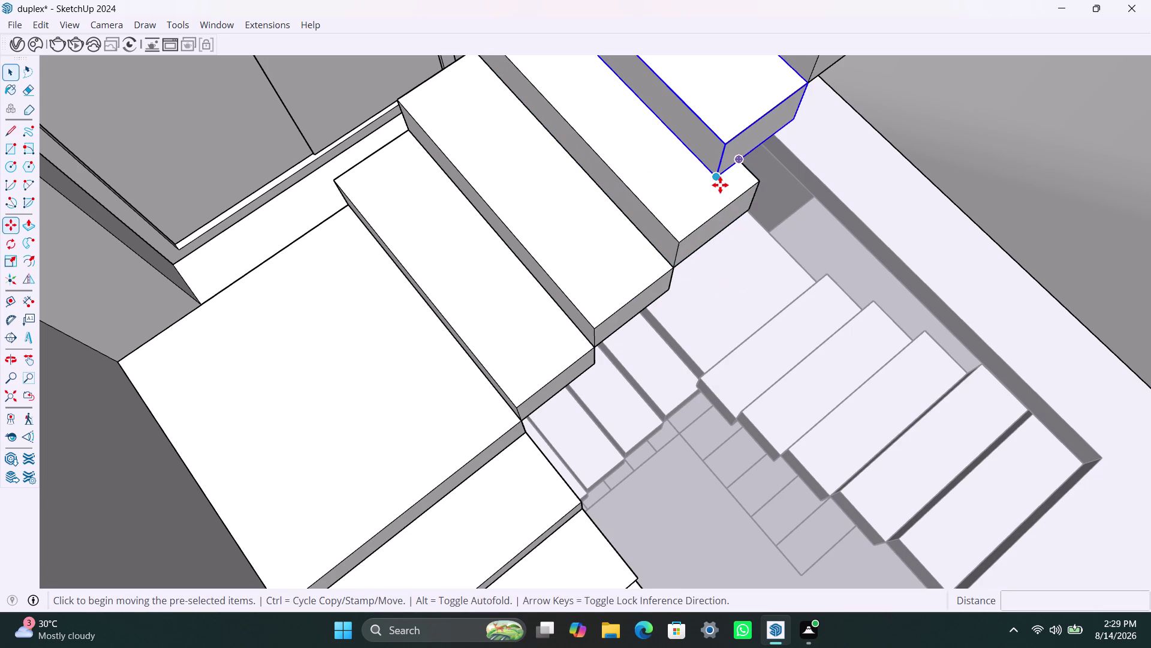
click(717, 181)
click(758, 178)
key(space)
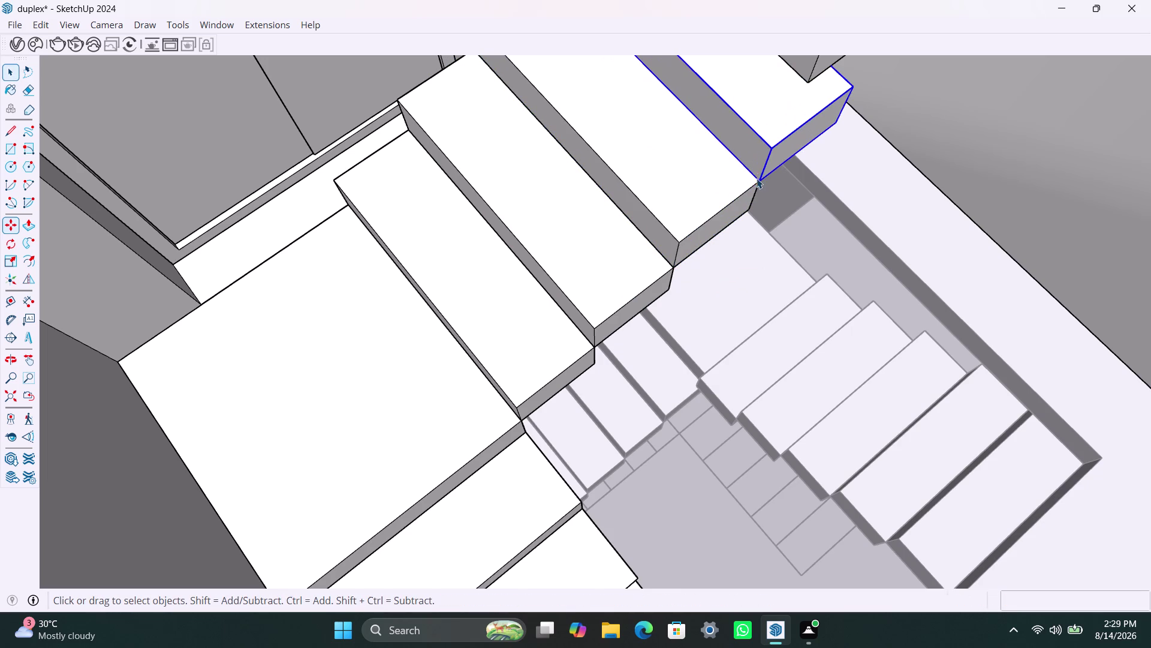
From a view above the stairs, move the step against the next tread.
scroll(down, 3)
scroll(down, 3)
middle_drag(735, 196, 649, 289)
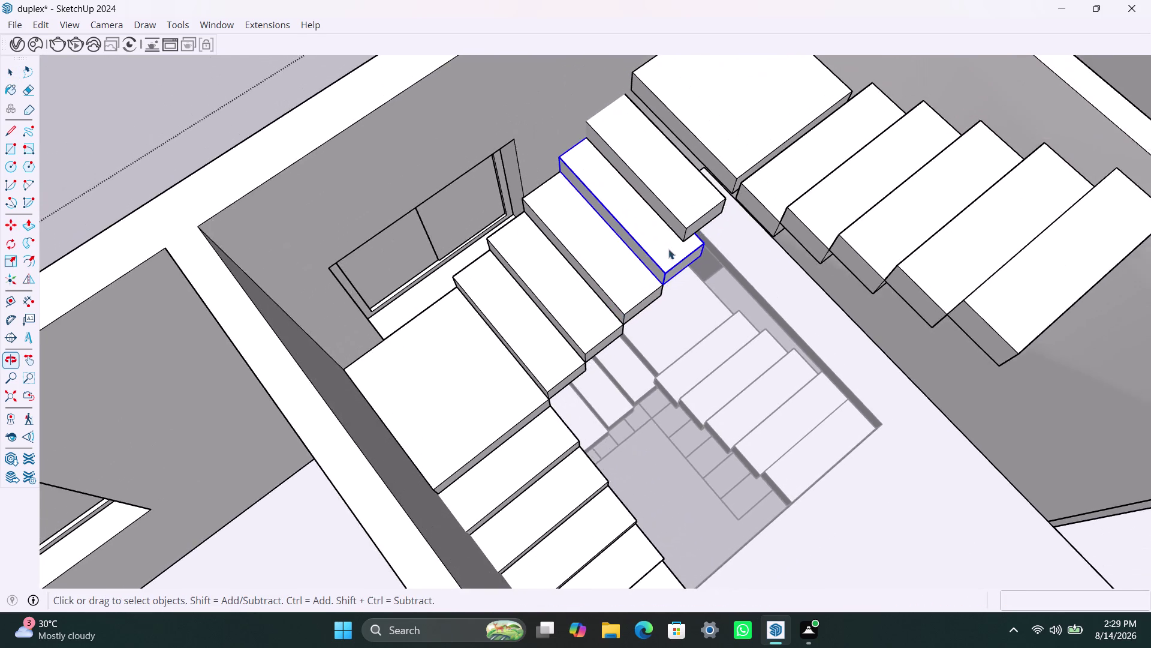
scroll(up, 3)
click(687, 213)
key(m)
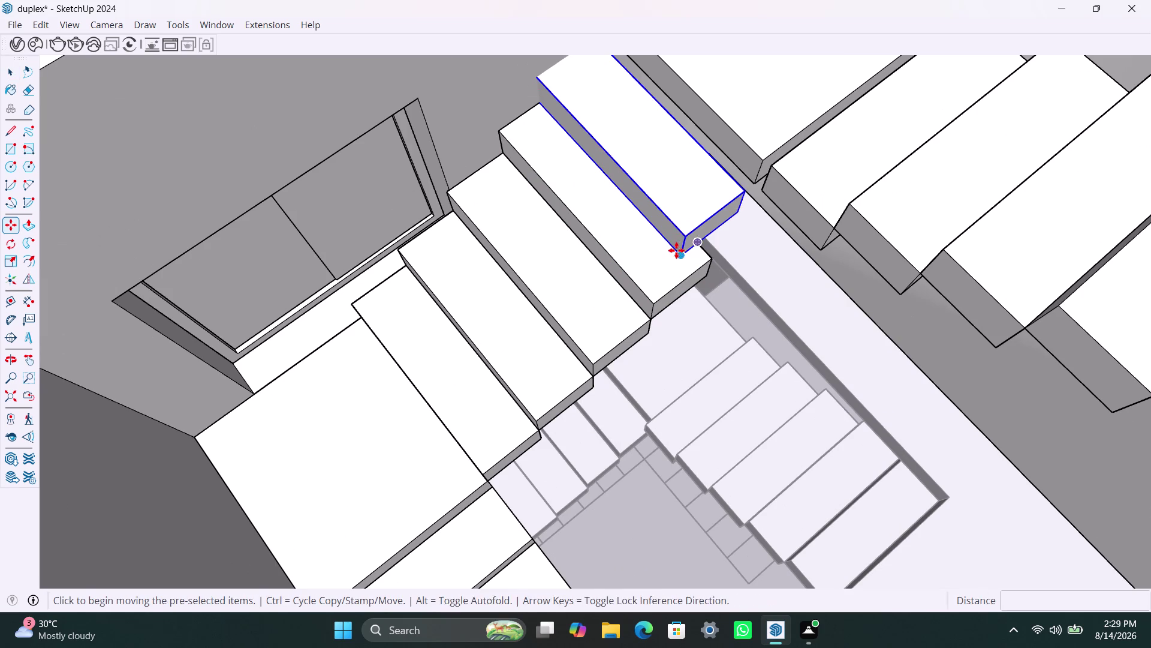
click(676, 250)
click(712, 256)
key(space)
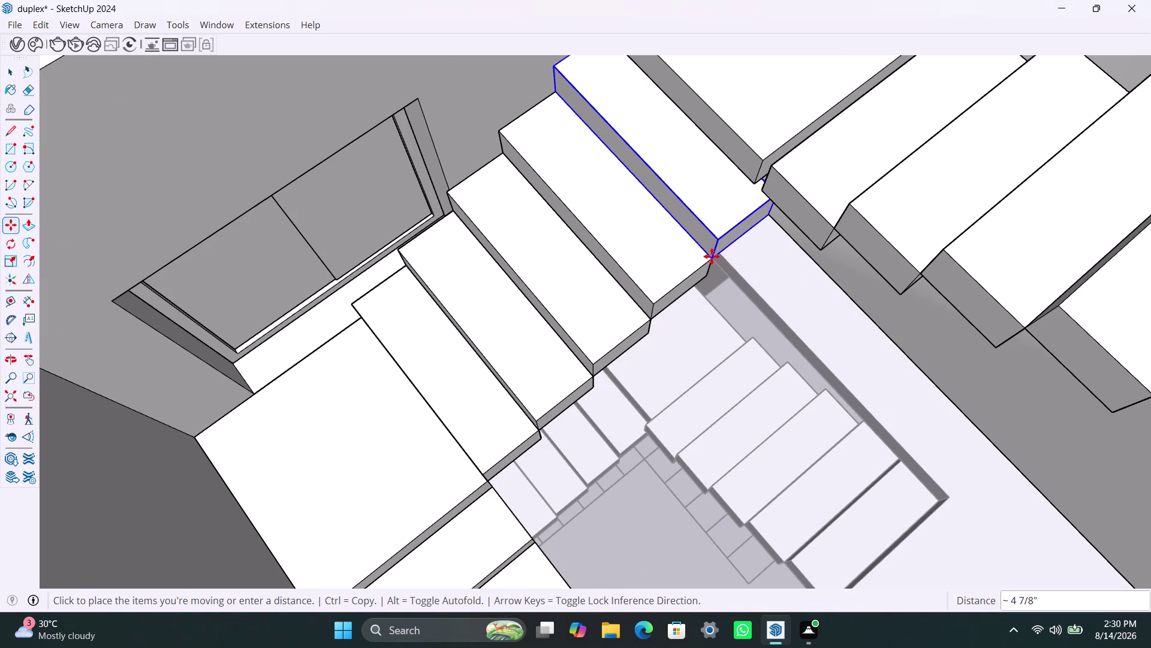
click(765, 148)
Move the step against the adjacent wall edge.
scroll(up, 3)
key(m)
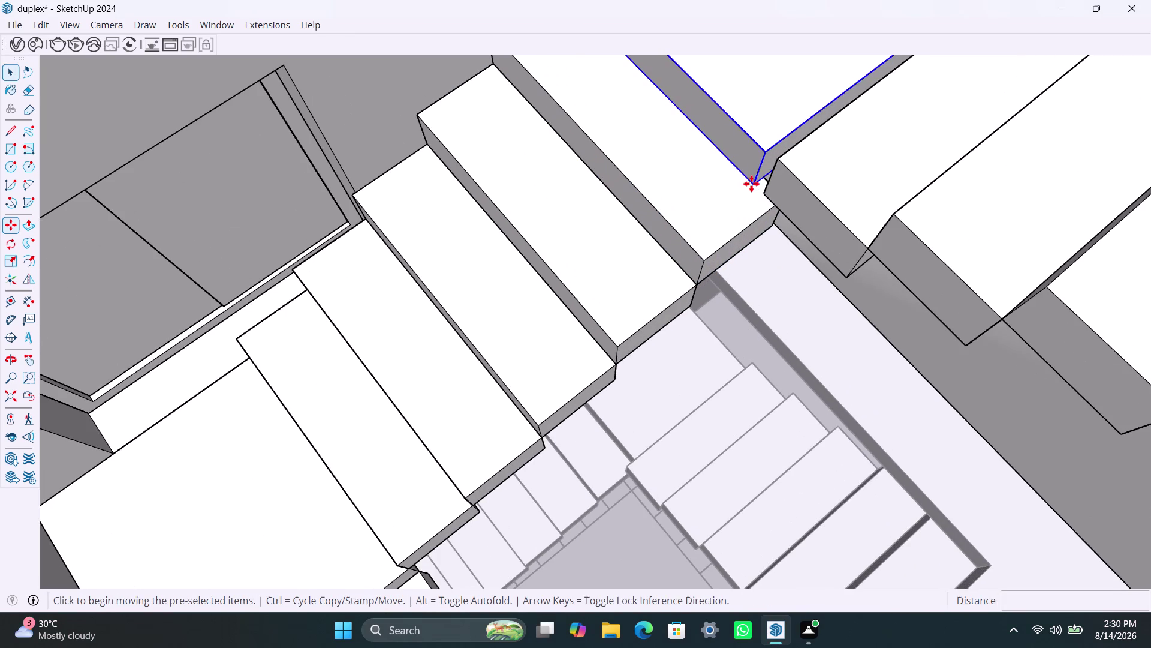
click(751, 181)
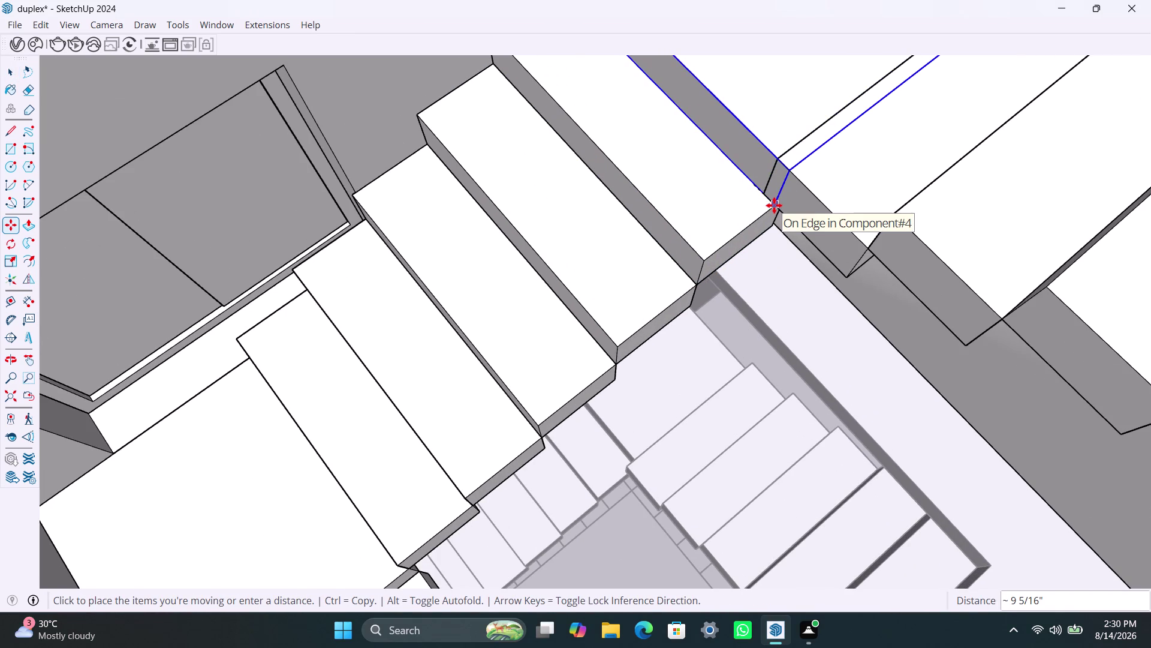
key(space)
click(741, 181)
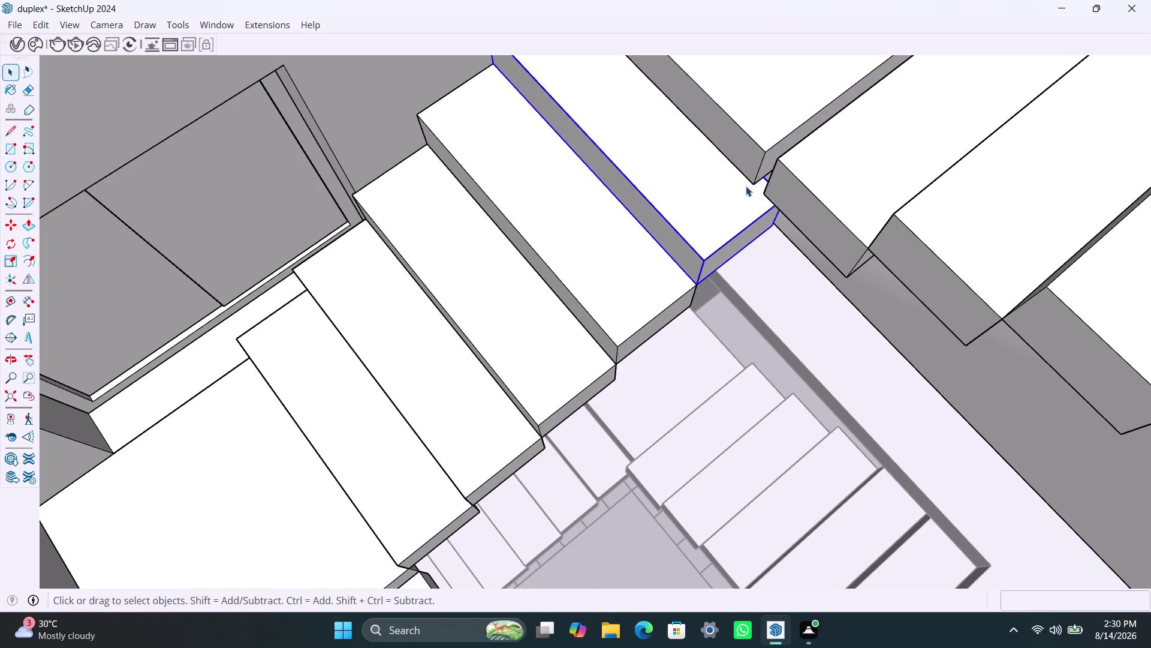
key(space)
Move the tread block by its corner against the neighbouring step.
click(804, 199)
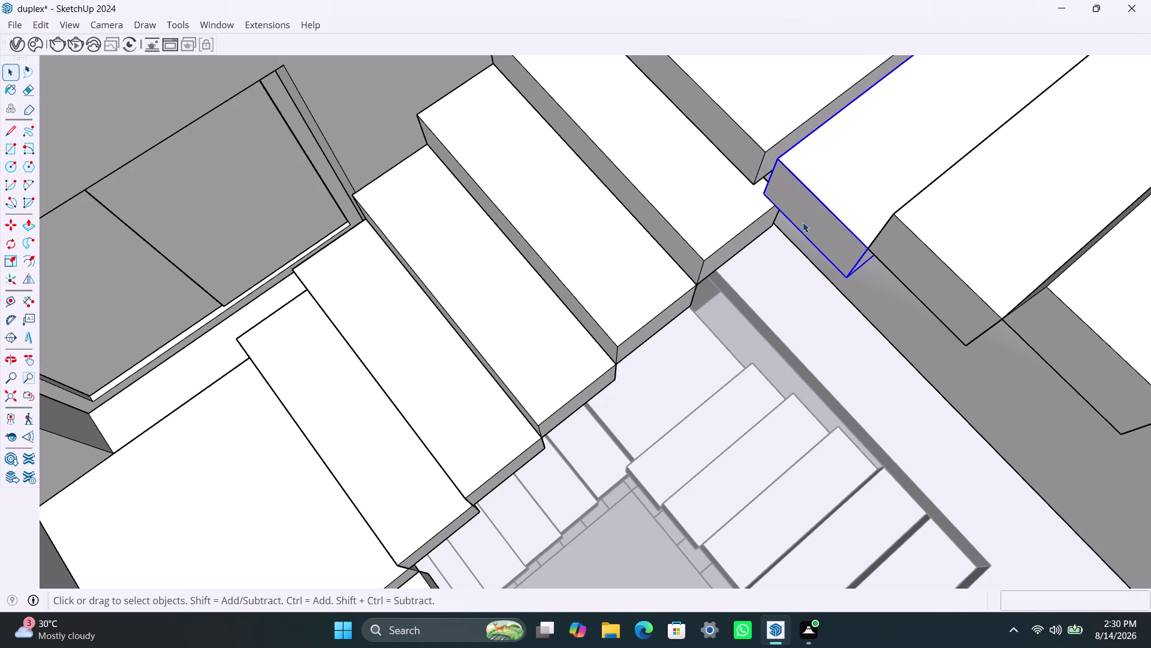
key(m)
click(771, 198)
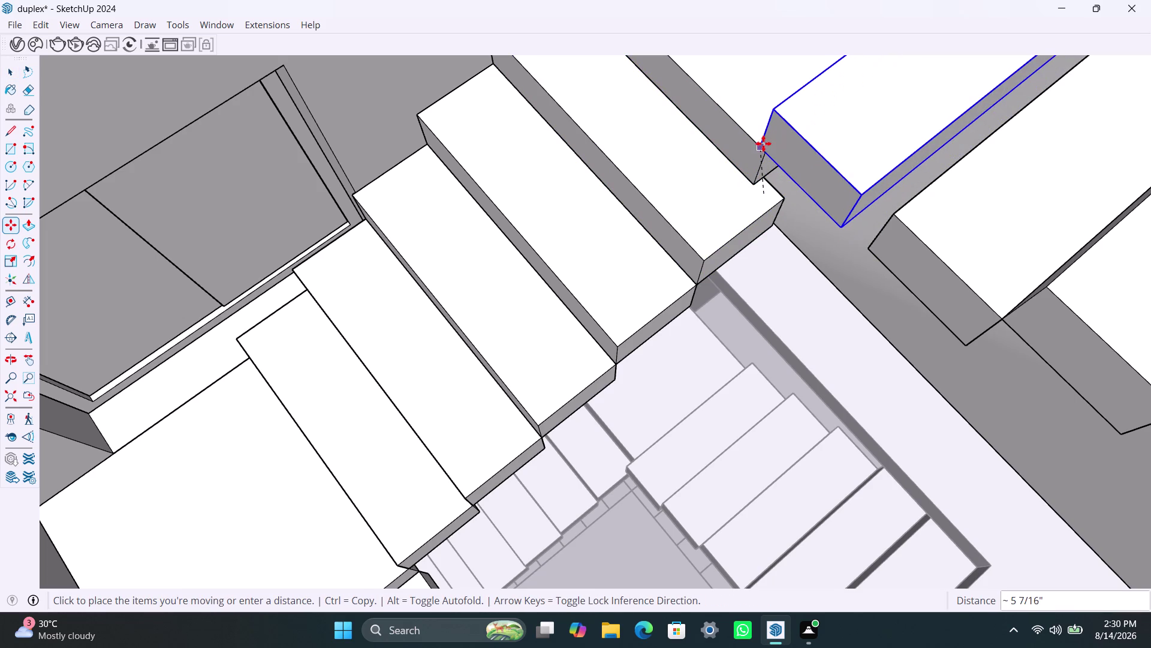
click(763, 144)
key(space)
Move the narrow piece beside the step, then select the narrow tread.
click(754, 179)
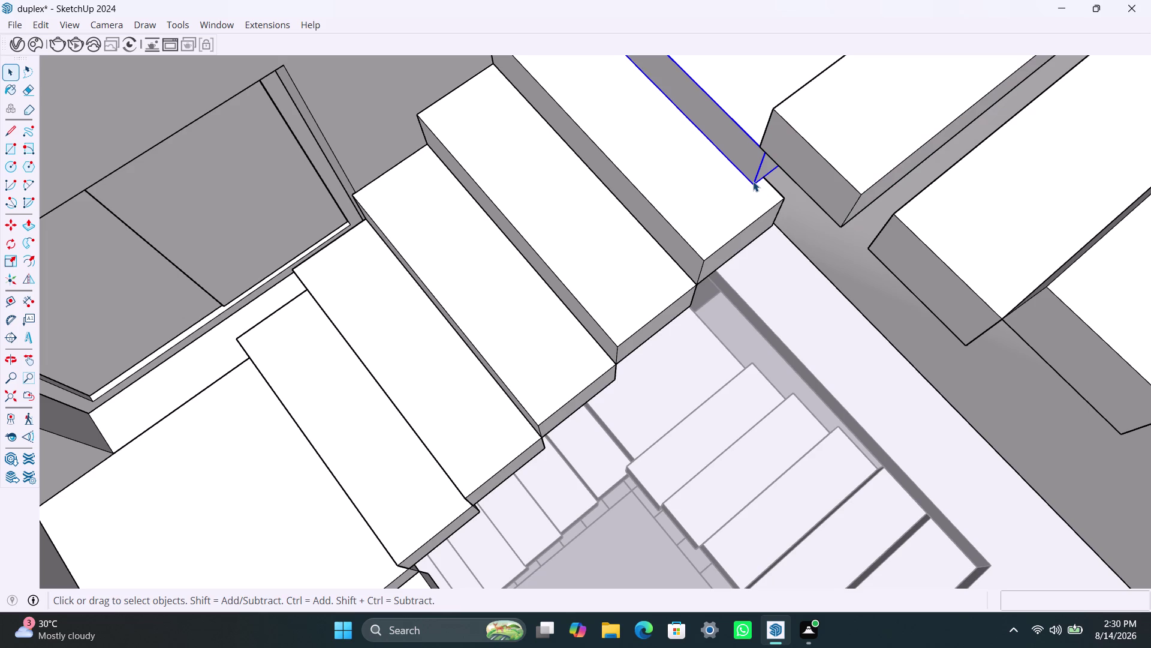
key(m)
click(755, 182)
click(788, 199)
key(space)
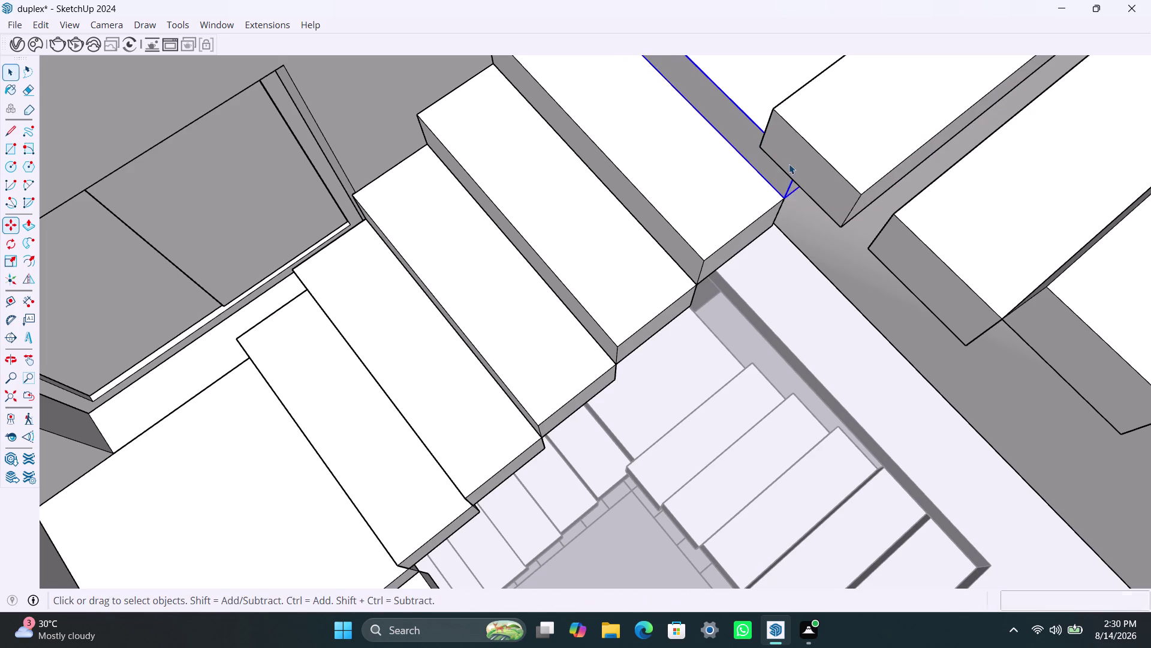
click(789, 158)
scroll(down, 3)
scroll(down, 3)
middle_drag(551, 271, 568, 278)
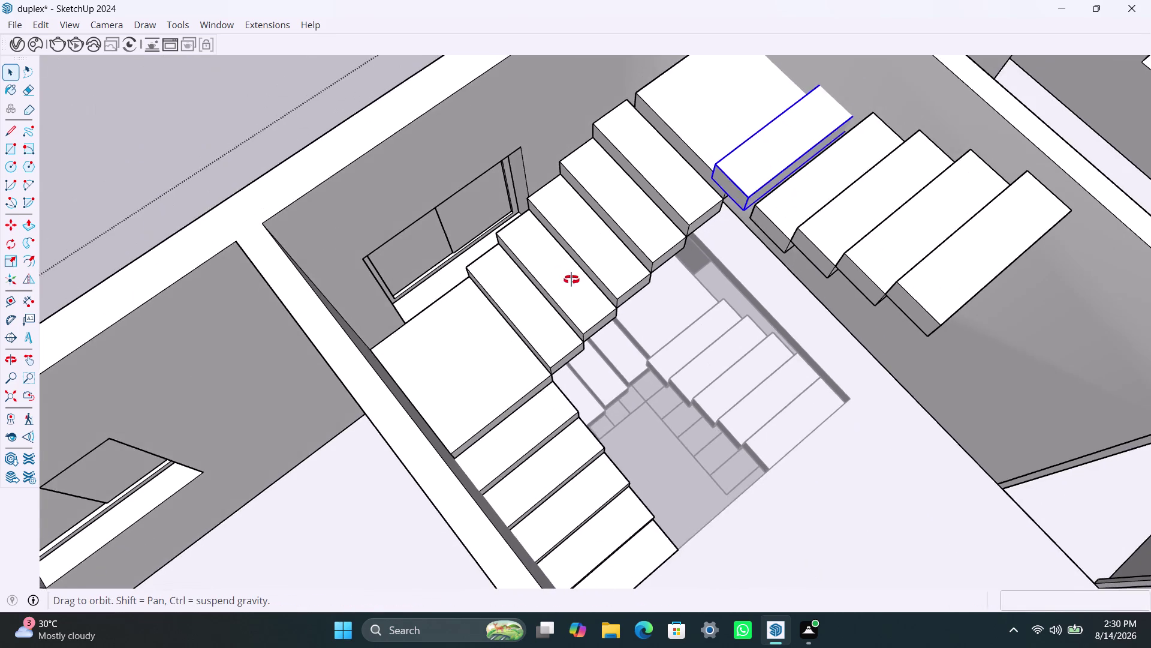
middle_drag(568, 279, 875, 287)
scroll(up, 3)
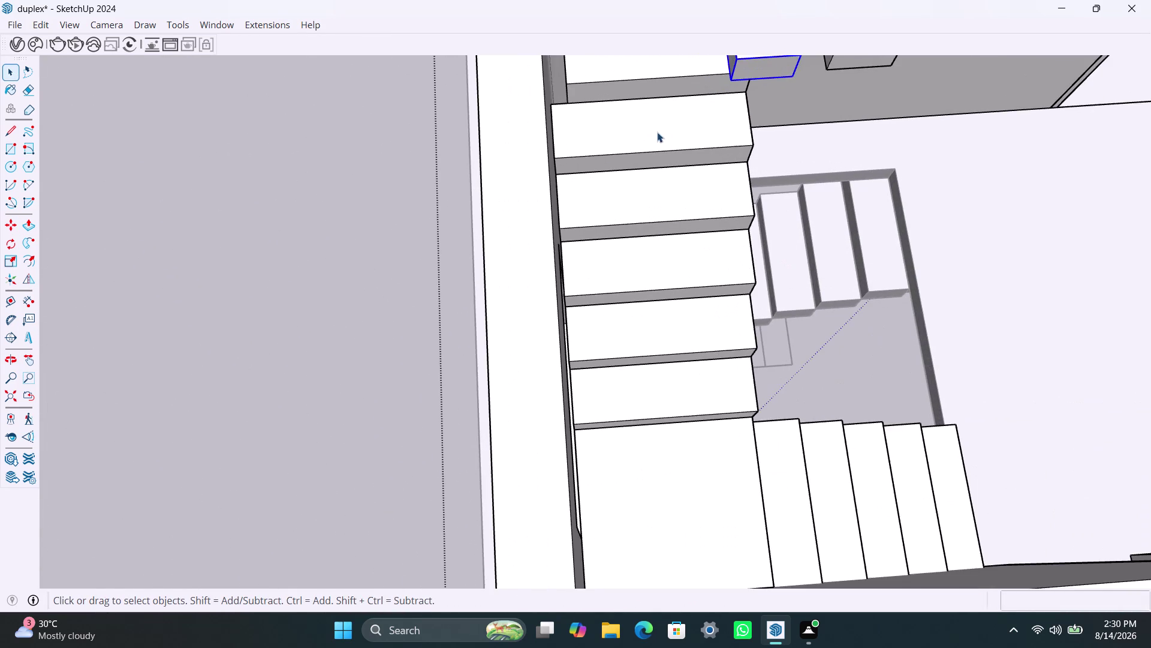
middle_drag(660, 135, 615, 339)
scroll(up, 3)
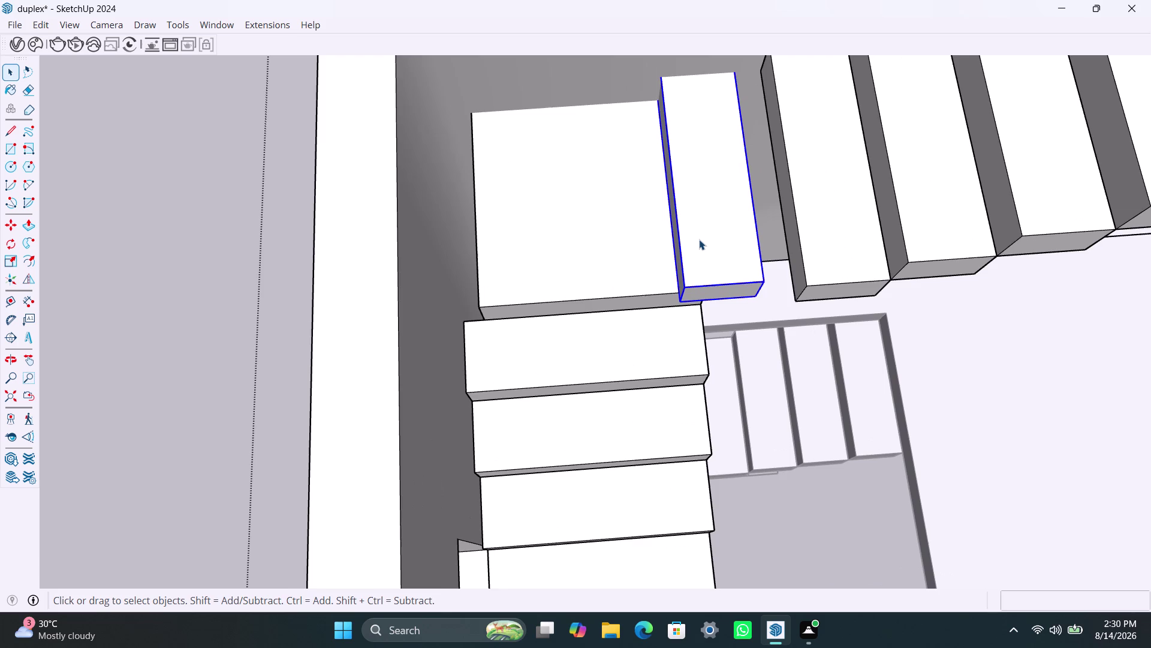
scroll(down, 3)
scroll(down, 3)
middle_drag(672, 224, 659, 283)
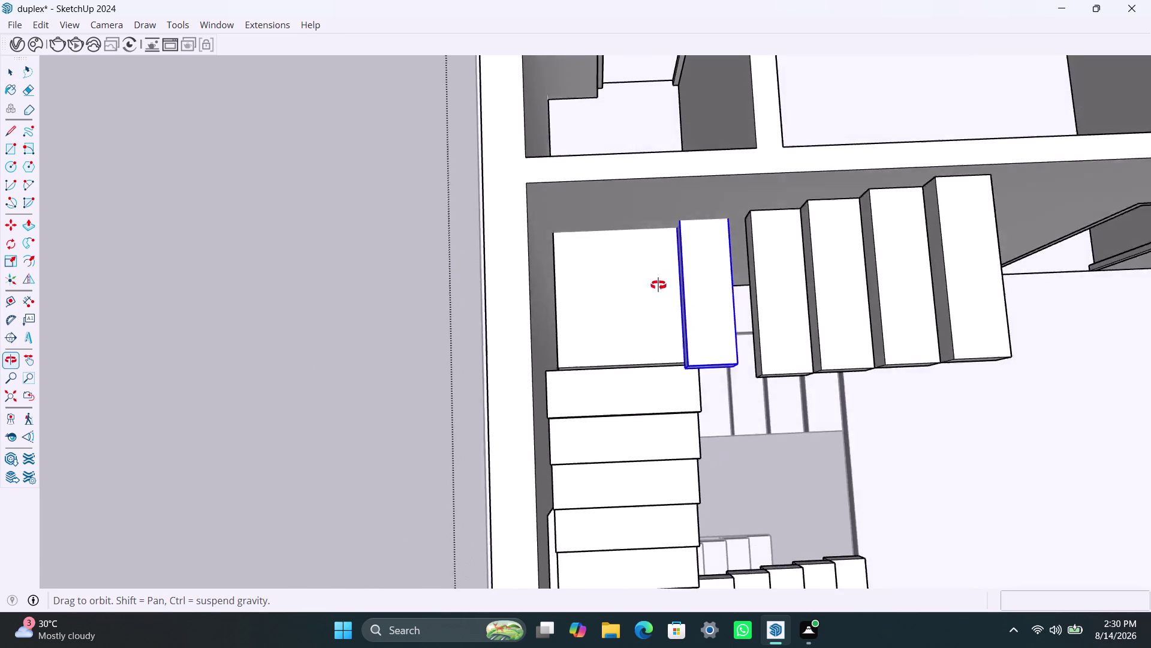
middle_drag(658, 283, 650, 253)
scroll(up, 3)
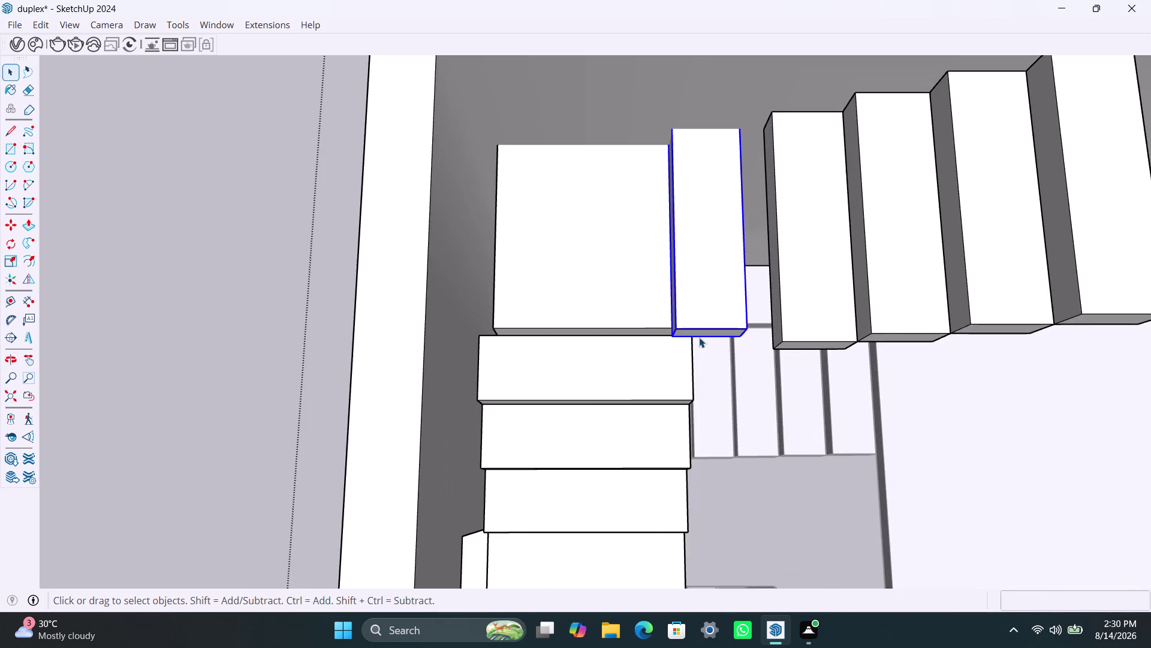
scroll(up, 3)
middle_drag(699, 326, 699, 302)
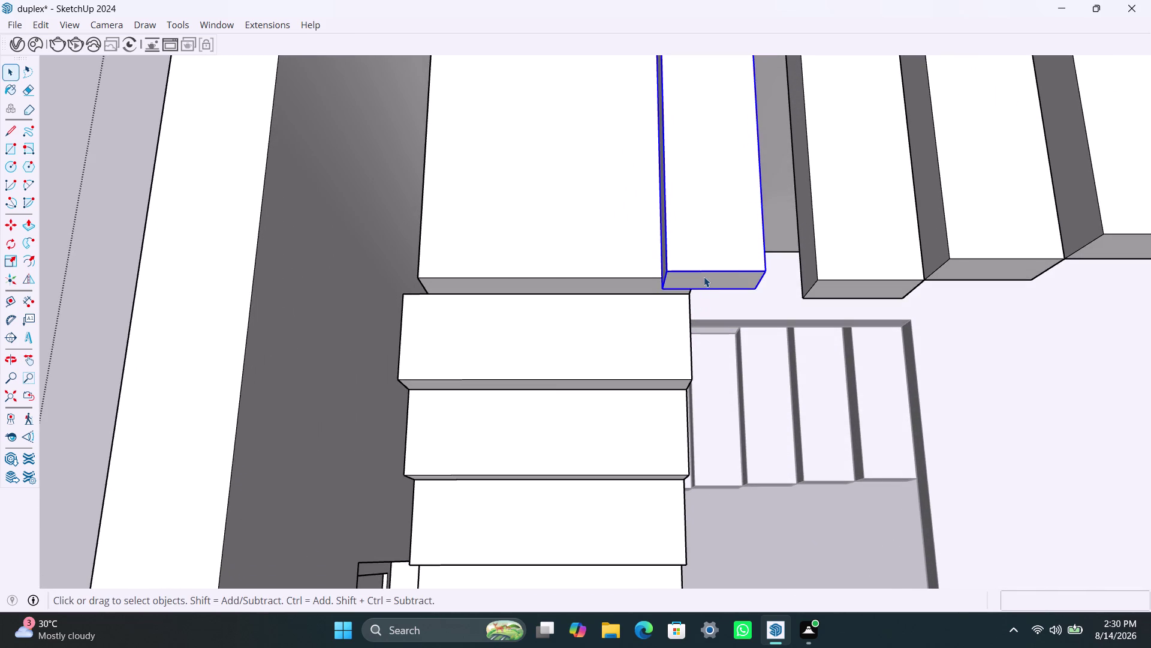
scroll(up, 3)
middle_drag(461, 261, 533, 286)
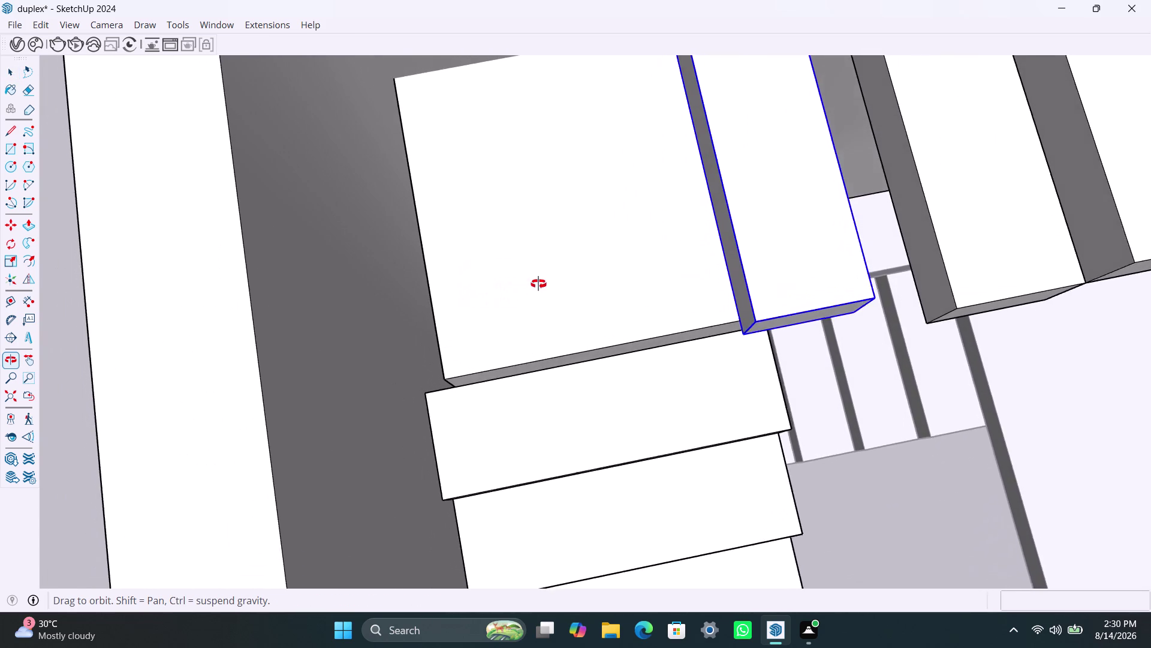
middle_drag(533, 286, 560, 261)
scroll(up, 3)
middle_drag(396, 301, 453, 291)
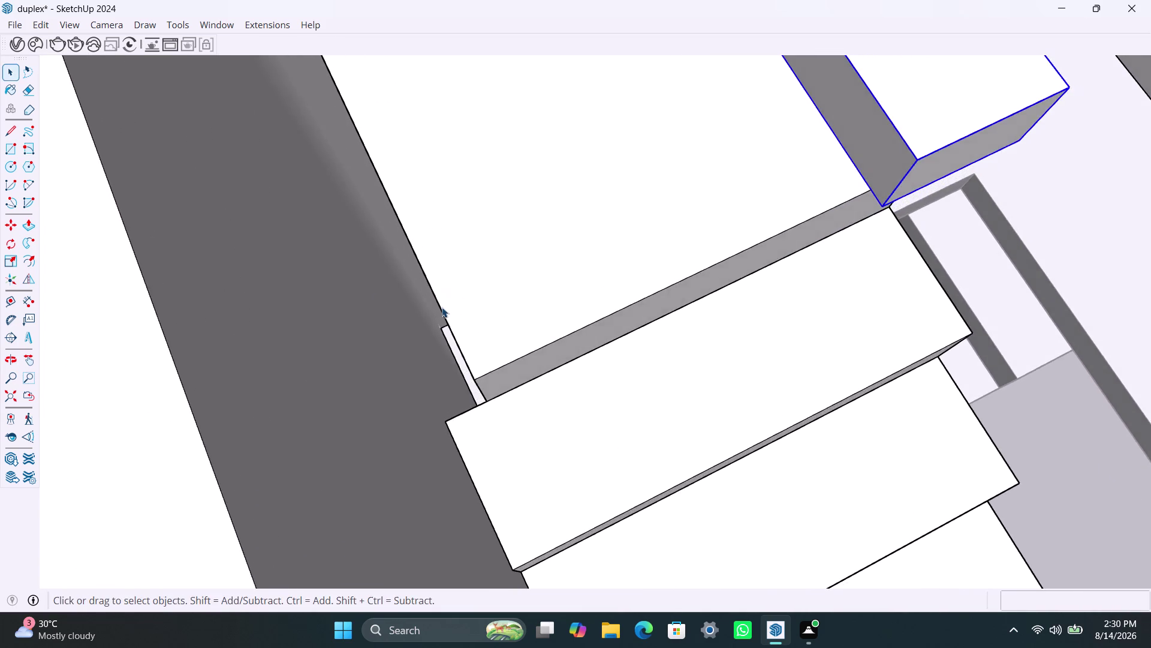
scroll(up, 3)
middle_drag(440, 309, 476, 287)
scroll(up, 3)
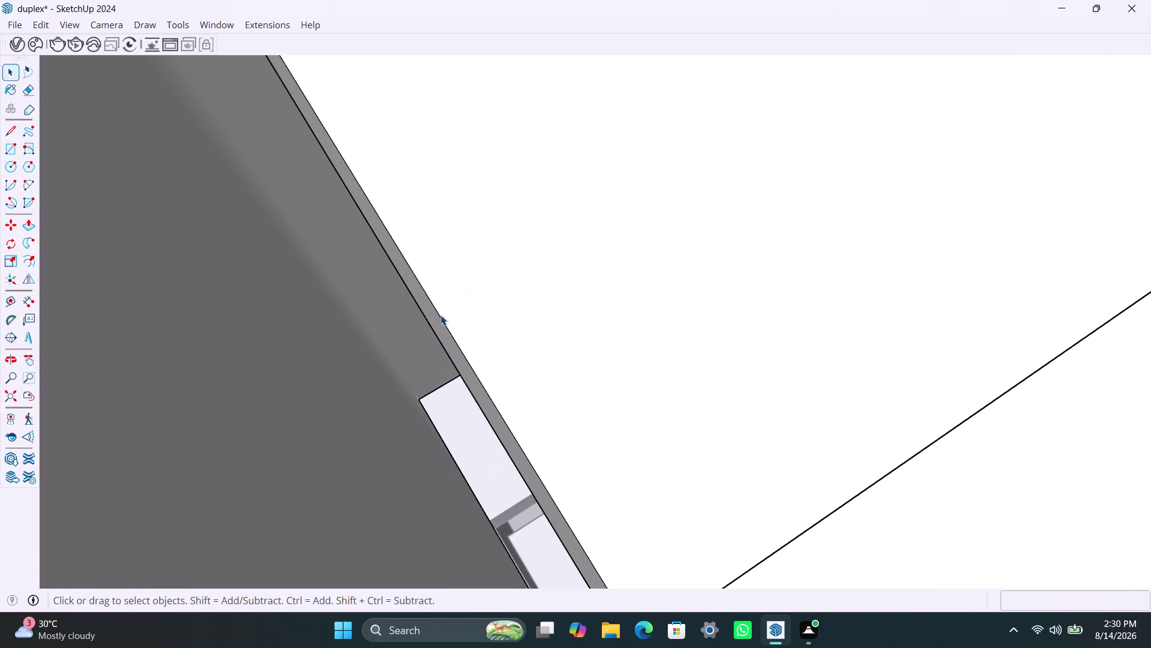
Pull the thin strip on the landing's floor edge out about 2 1/2 inches into a ledge.
click(427, 302)
double_click(421, 305)
click(422, 301)
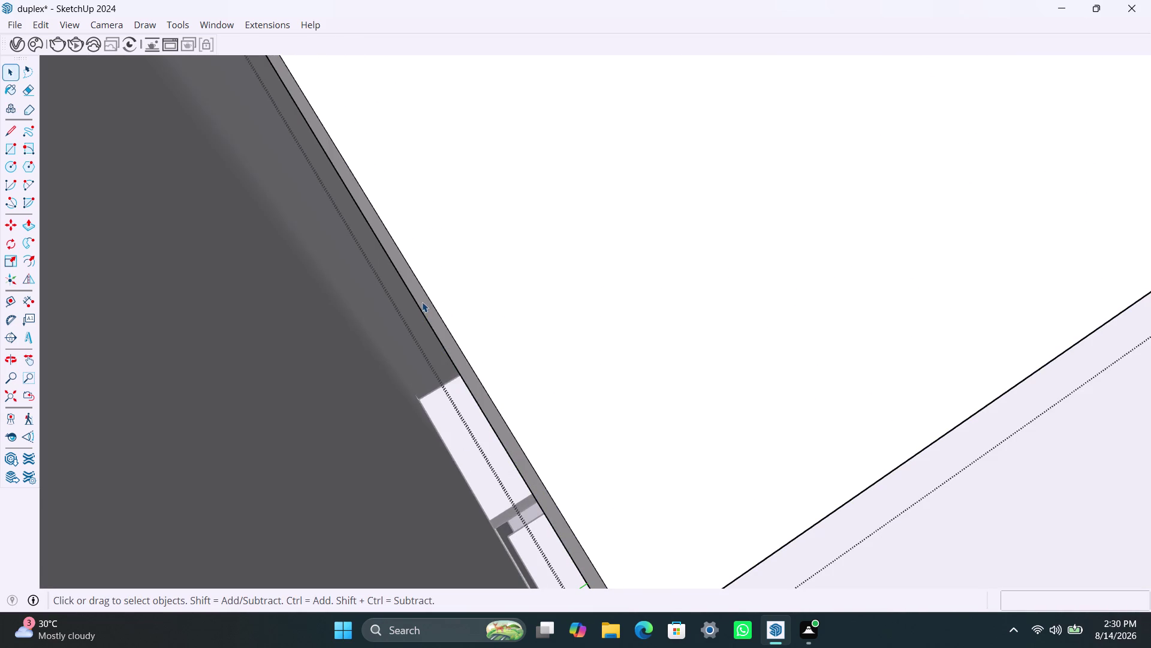
click(423, 302)
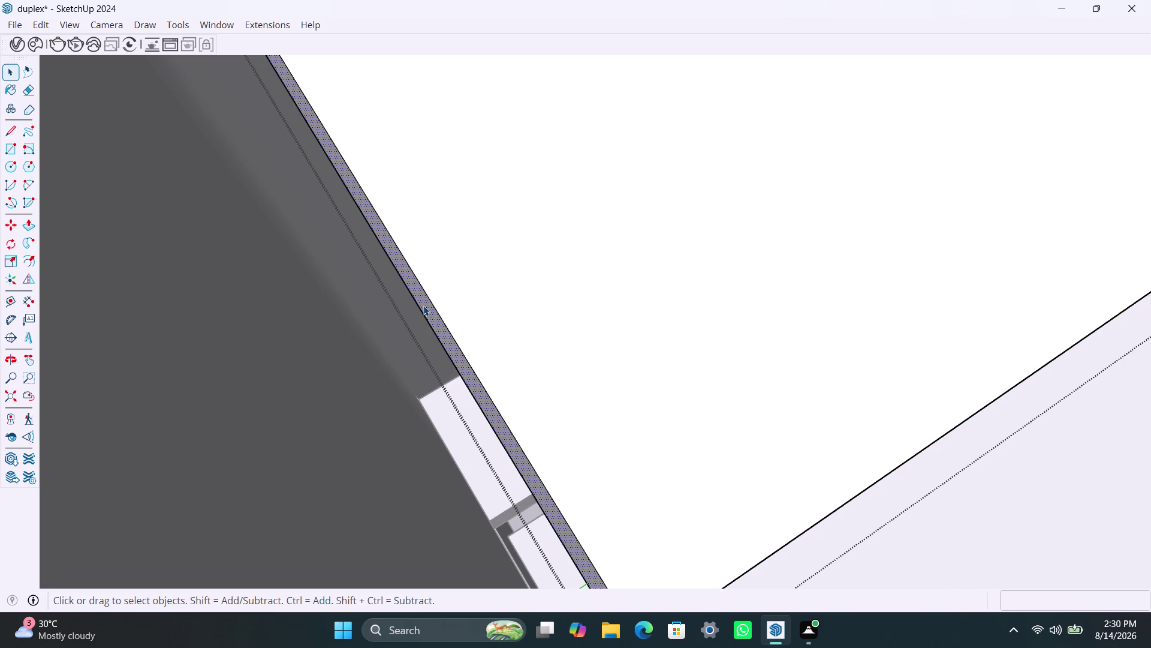
key(p)
click(423, 305)
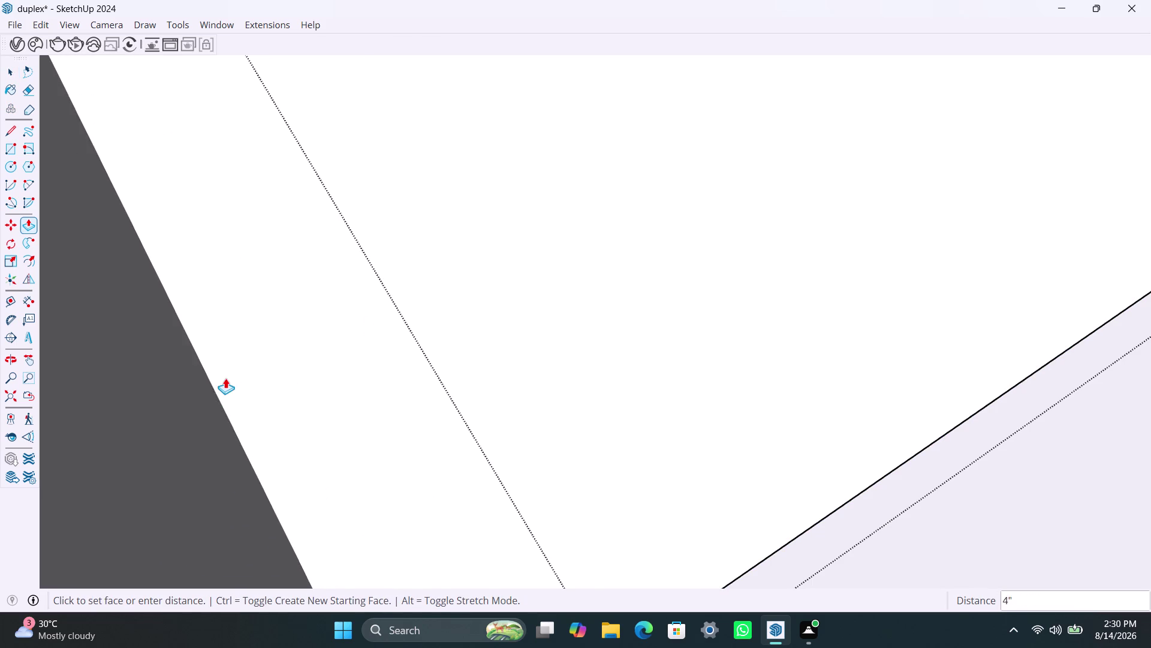
scroll(down, 3)
scroll(down, 3)
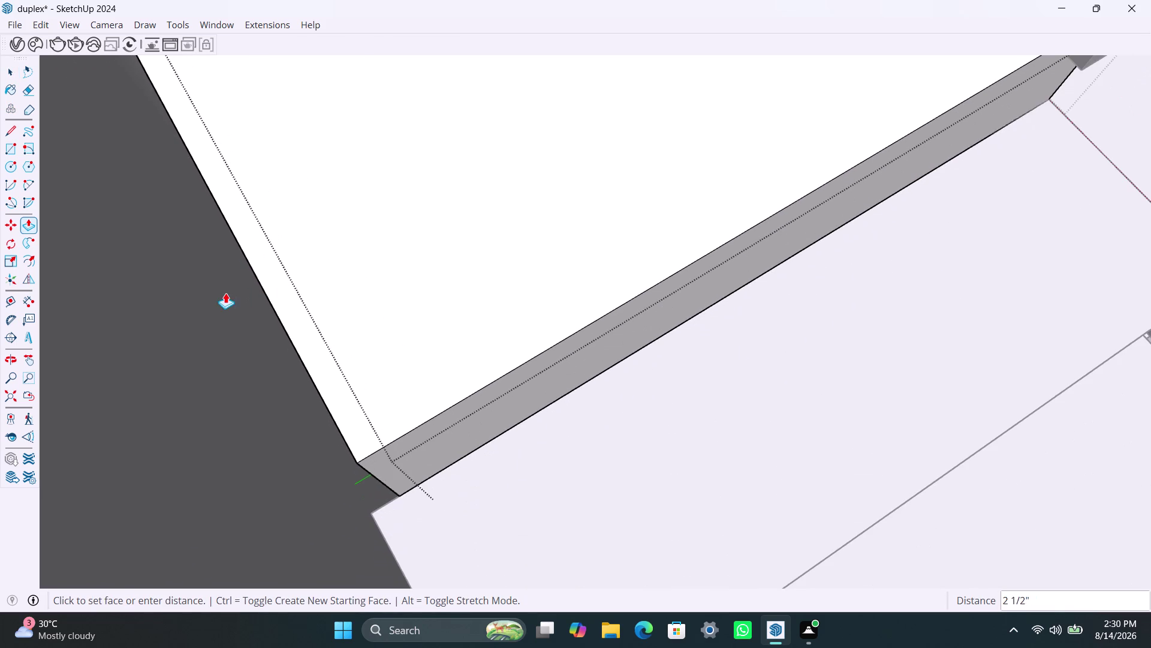
click(218, 297)
key(space)
scroll(down, 3)
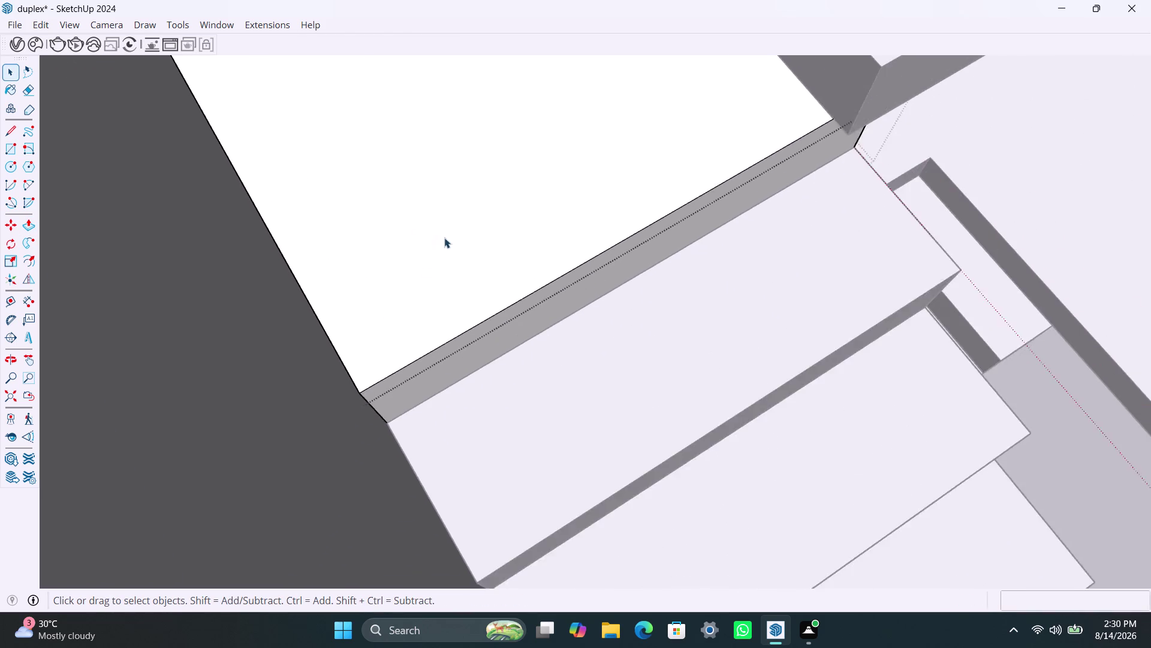
scroll(down, 3)
scroll(up, 3)
scroll(up, 3)
Pull the narrow tread's end face out further to lengthen the tread.
middle_drag(657, 210, 589, 217)
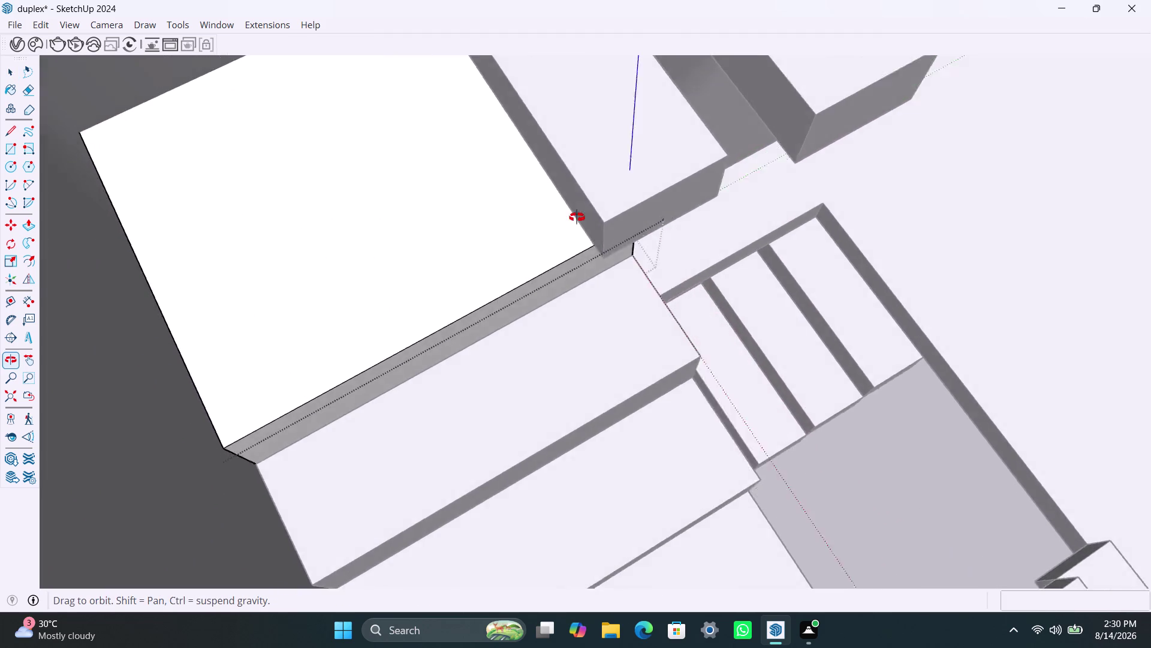
middle_drag(590, 217, 549, 209)
triple_click(501, 149)
click(500, 148)
click(490, 149)
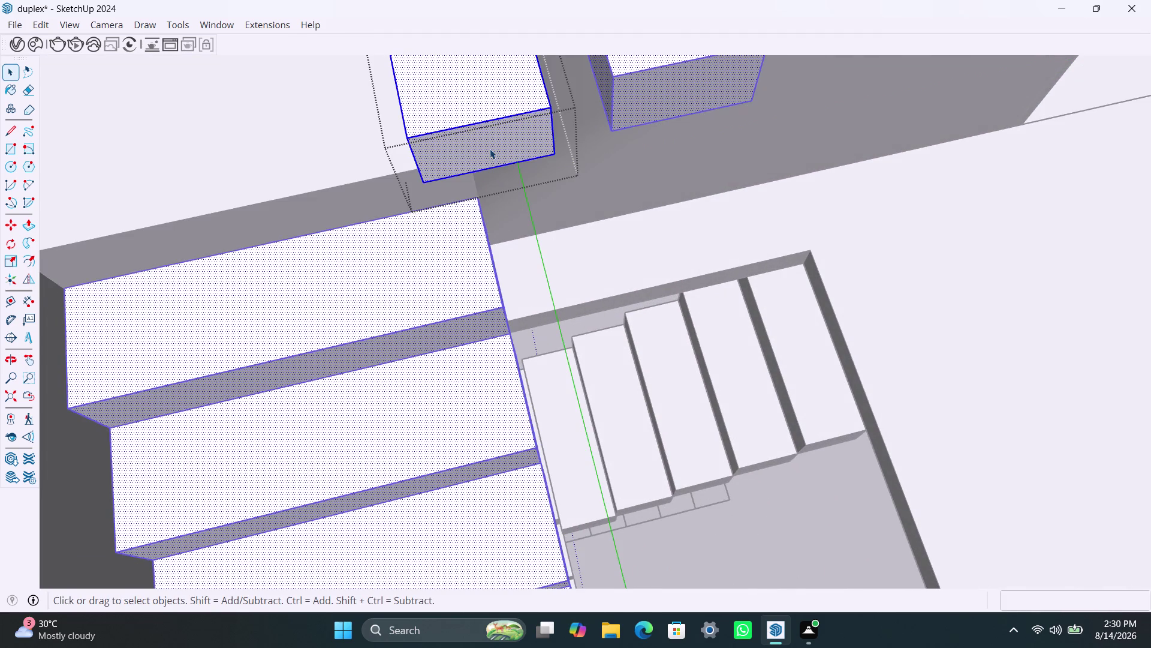
click(474, 148)
key(p)
click(475, 147)
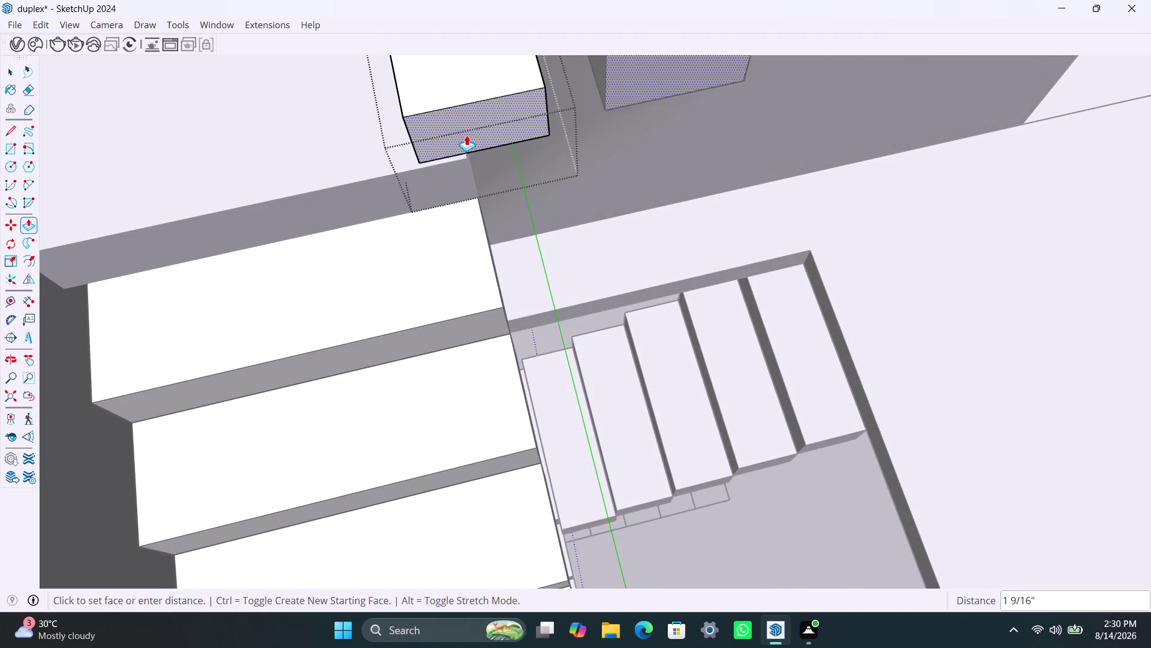
key(Escape)
key(space)
Clear the selection and select the narrow tread component.
click(504, 102)
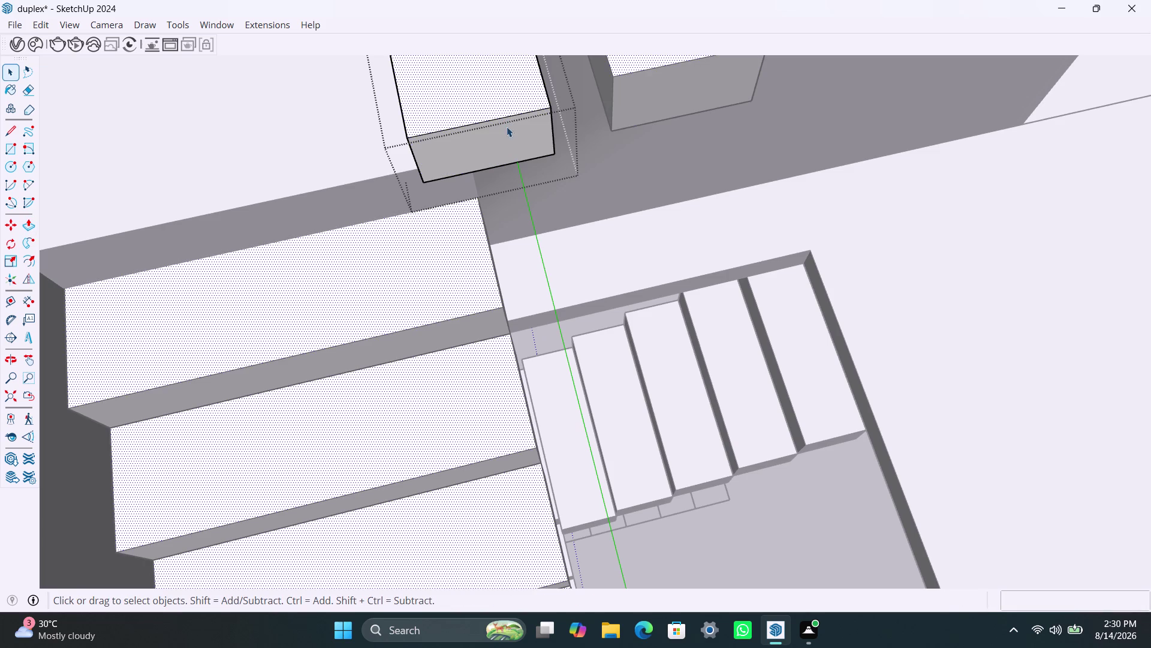
scroll(down, 3)
click(670, 203)
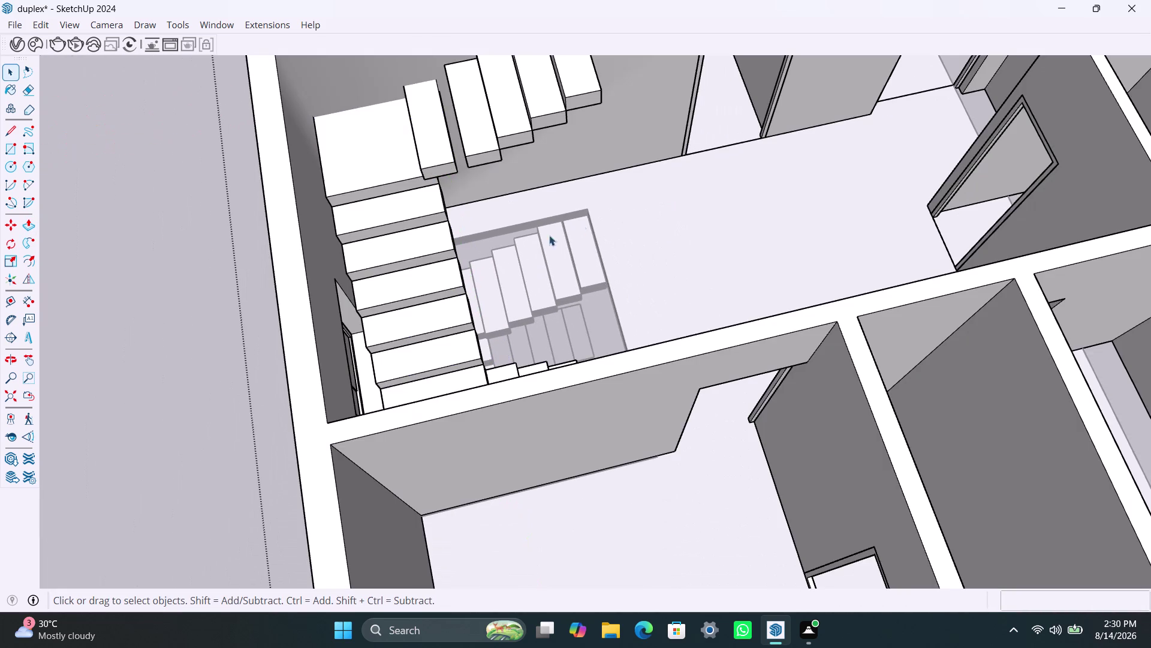
click(449, 149)
right_click(444, 161)
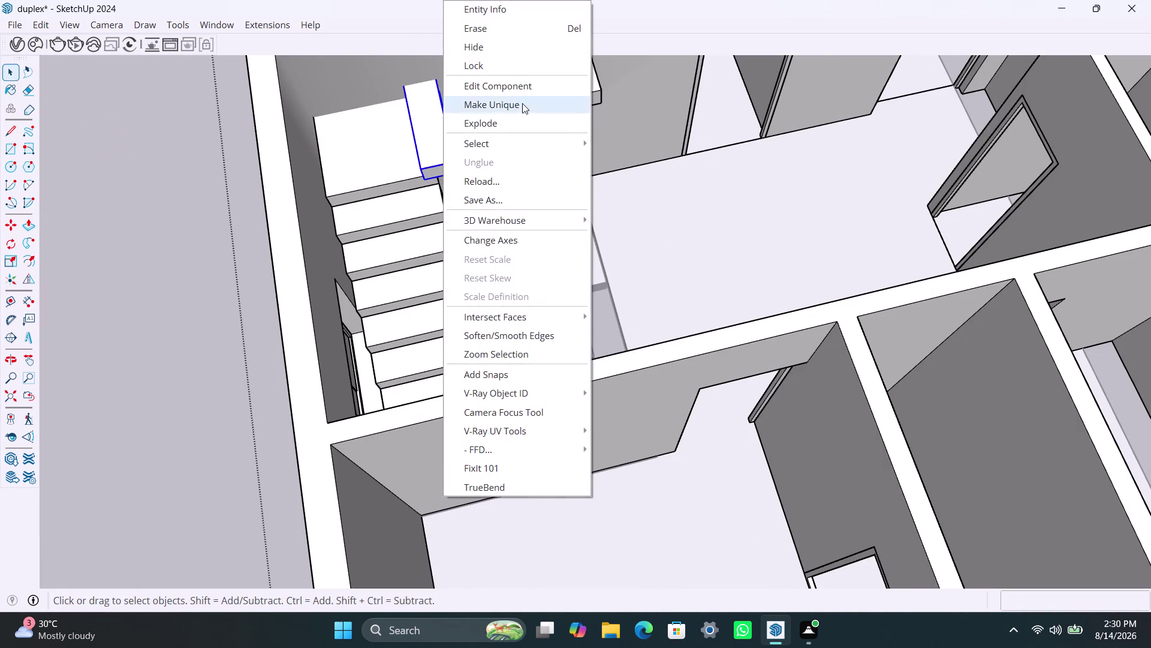
click(522, 103)
scroll(up, 3)
triple_click(433, 169)
click(436, 169)
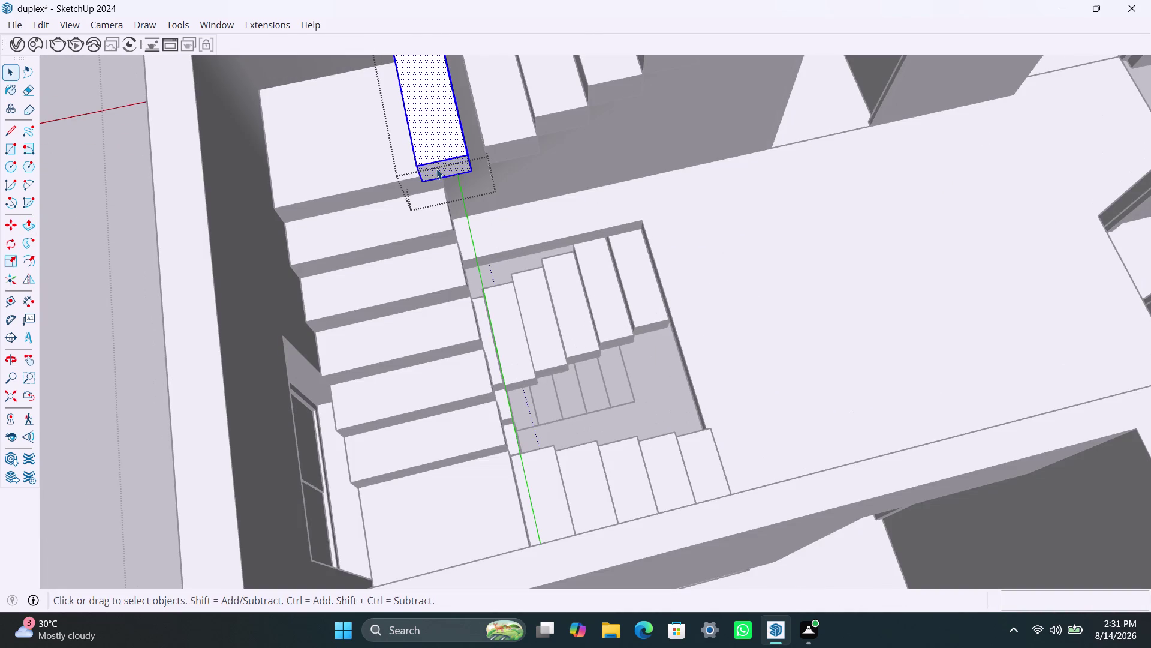
click(439, 170)
scroll(up, 3)
click(441, 169)
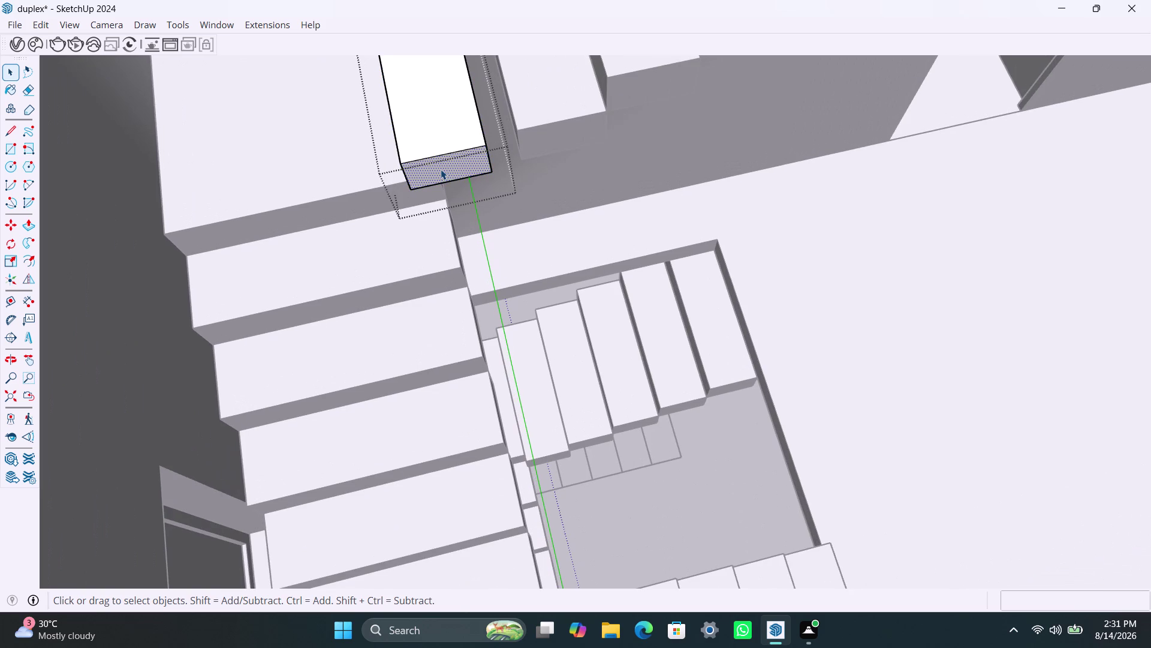
key(p)
click(441, 169)
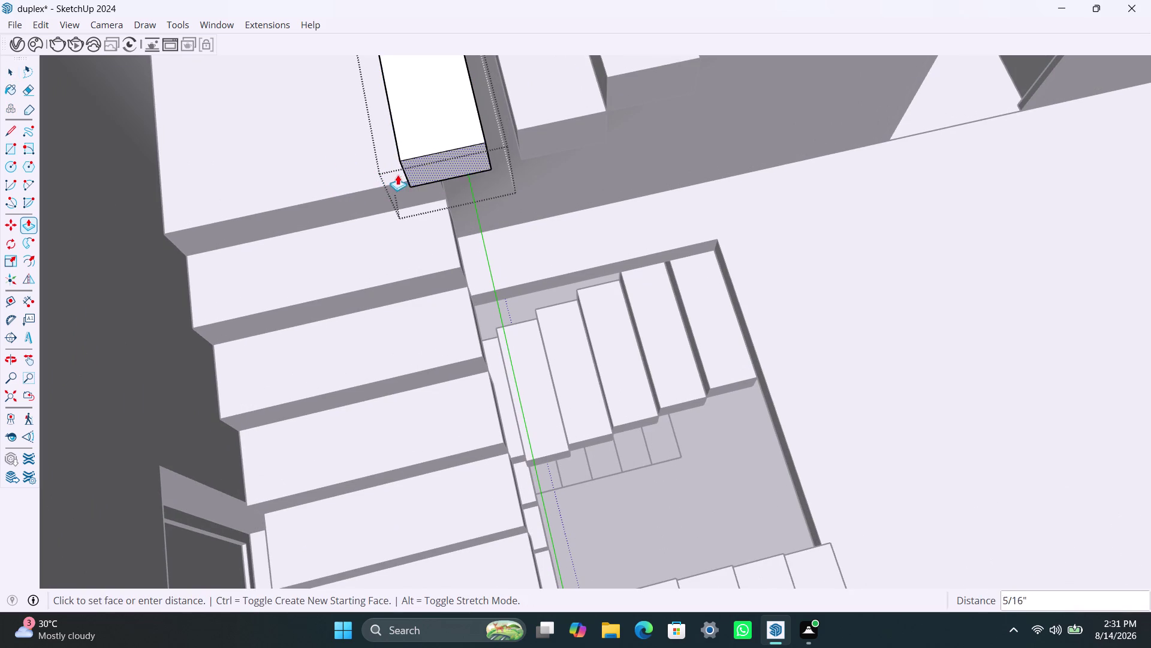
click(367, 184)
key(space)
scroll(up, 3)
middle_drag(345, 192, 542, 195)
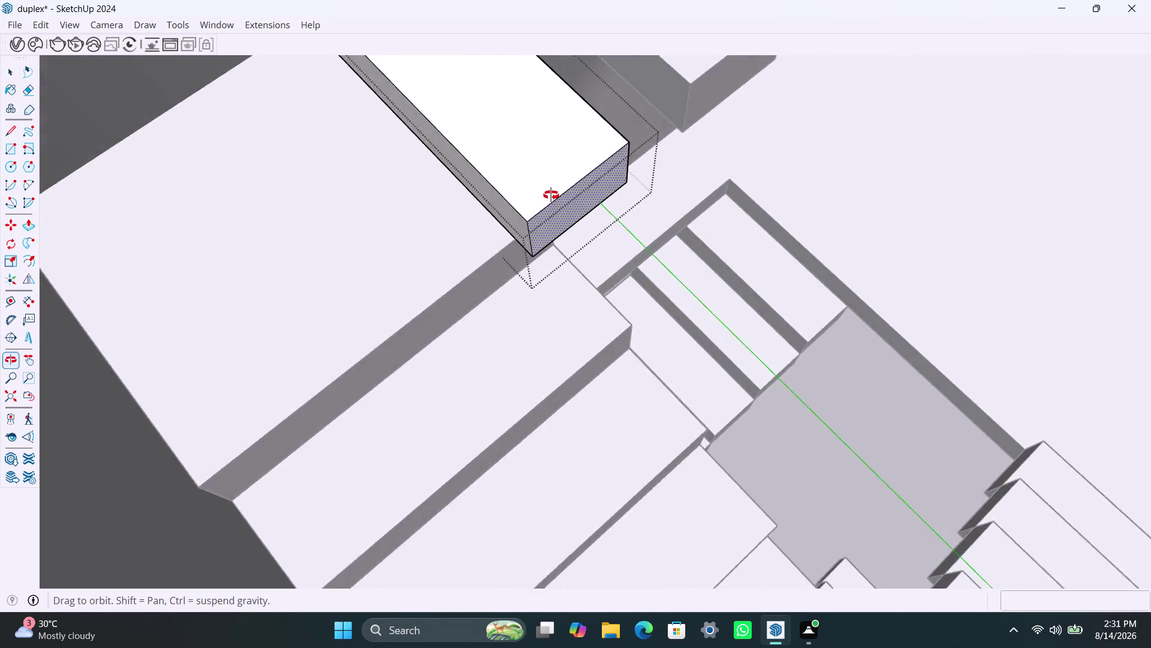
middle_drag(542, 196, 641, 172)
scroll(up, 3)
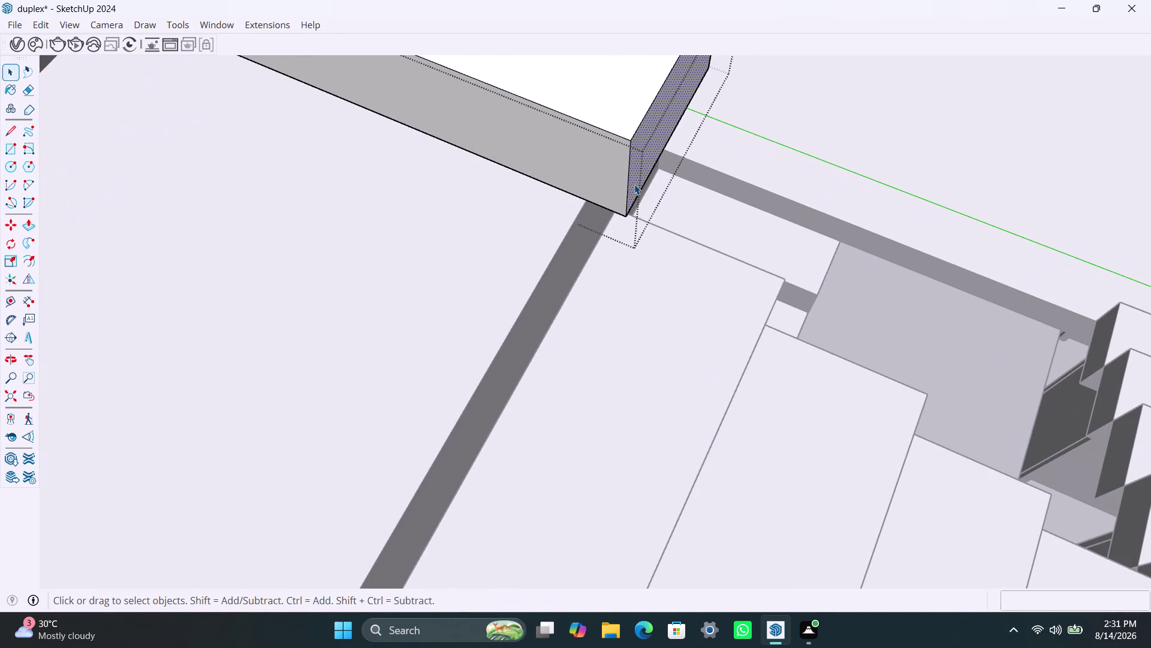
key(p)
click(634, 184)
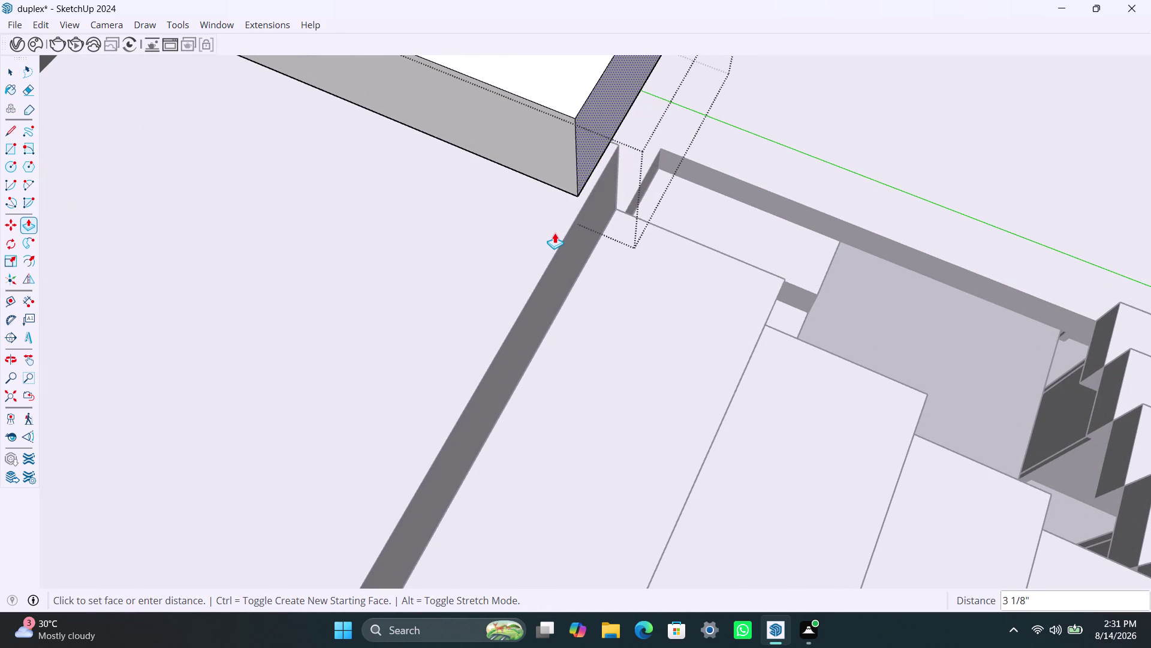
click(564, 234)
key(space)
scroll(down, 3)
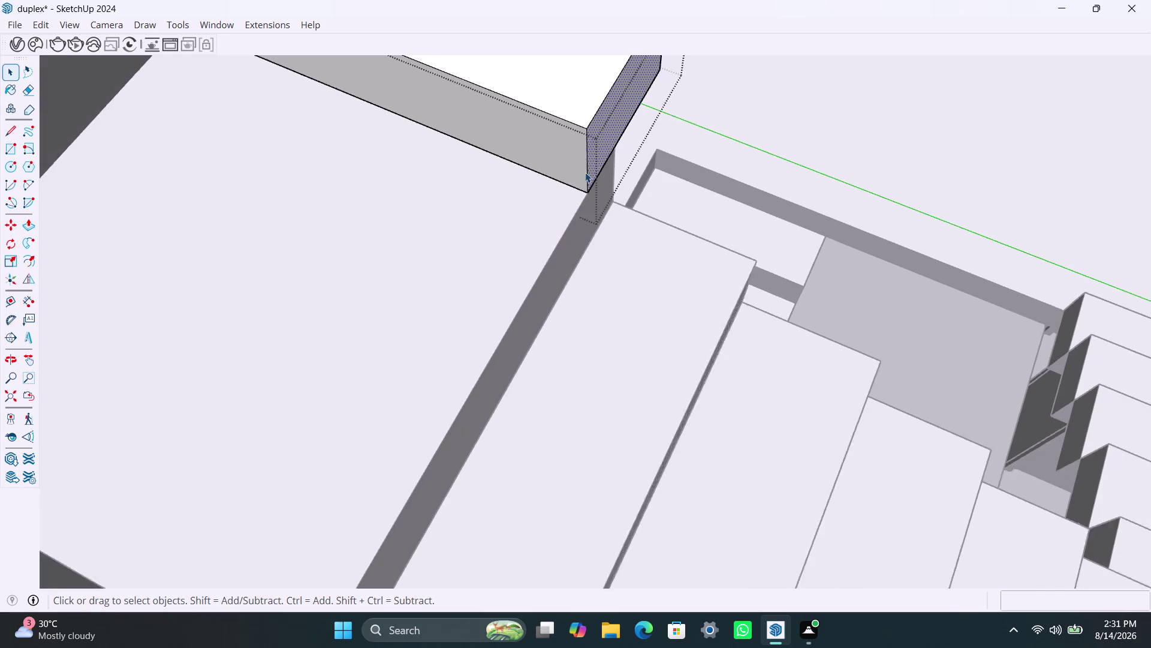
scroll(down, 3)
middle_drag(561, 117, 576, 209)
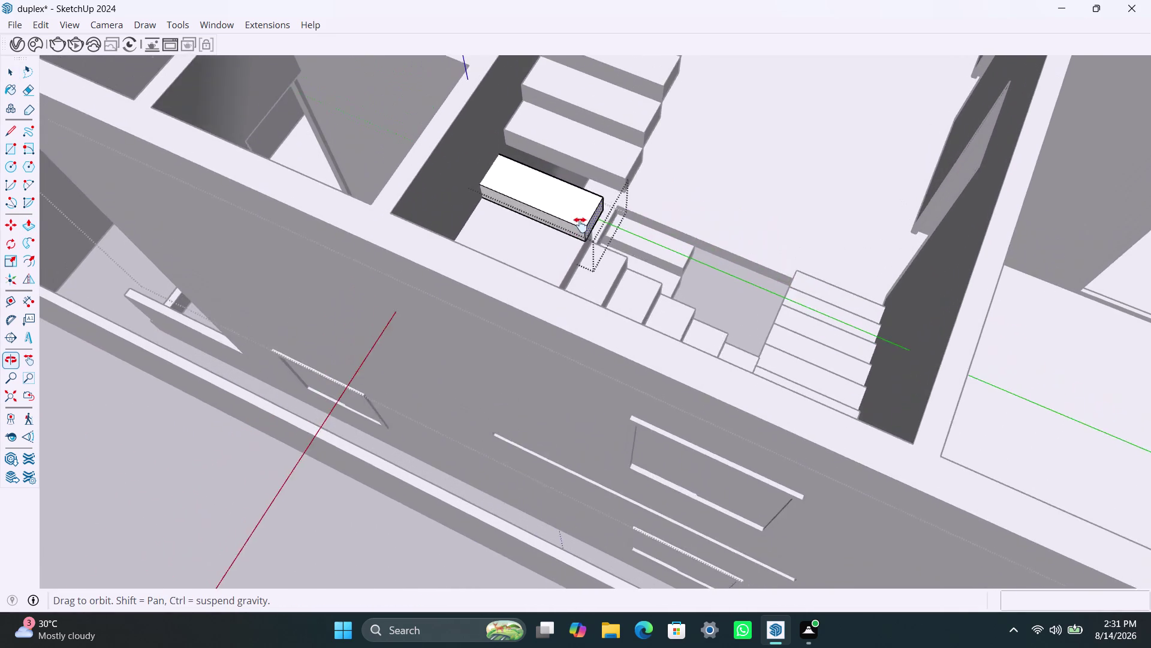
middle_drag(575, 209, 630, 375)
Delete the four floating upper stair treads.
click(650, 334)
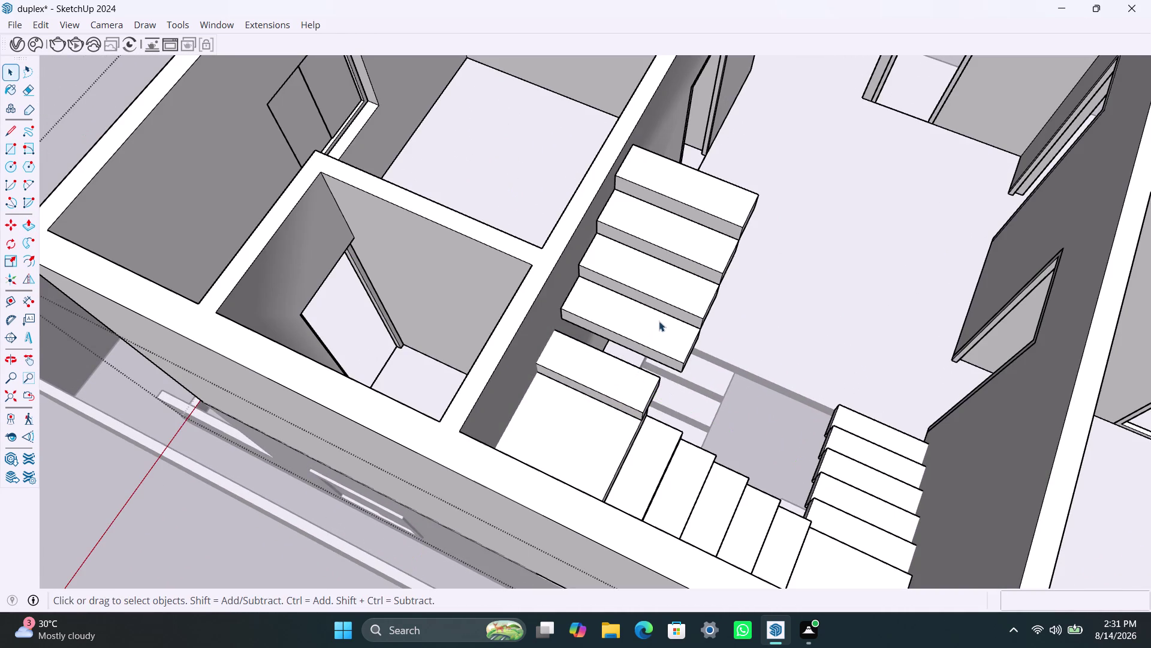
click(663, 314)
click(718, 192)
key(Delete)
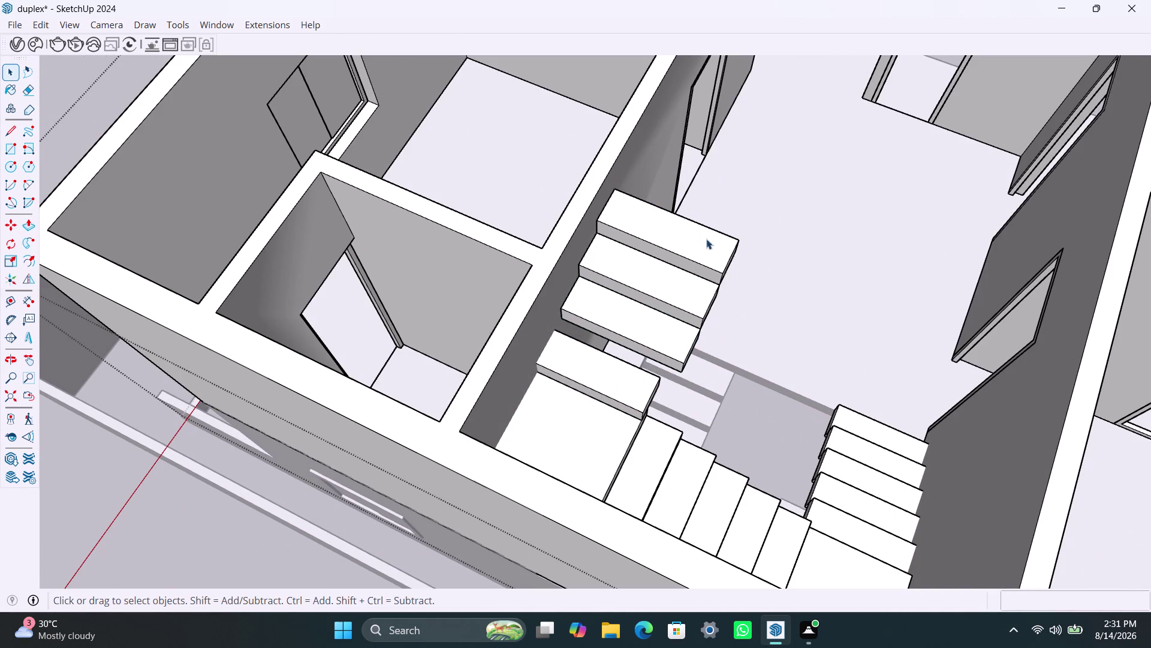
click(706, 242)
key(Delete)
click(688, 277)
key(Delete)
click(667, 313)
key(Delete)
Move the remaining tread block from its bottom corner along the red axis.
click(615, 368)
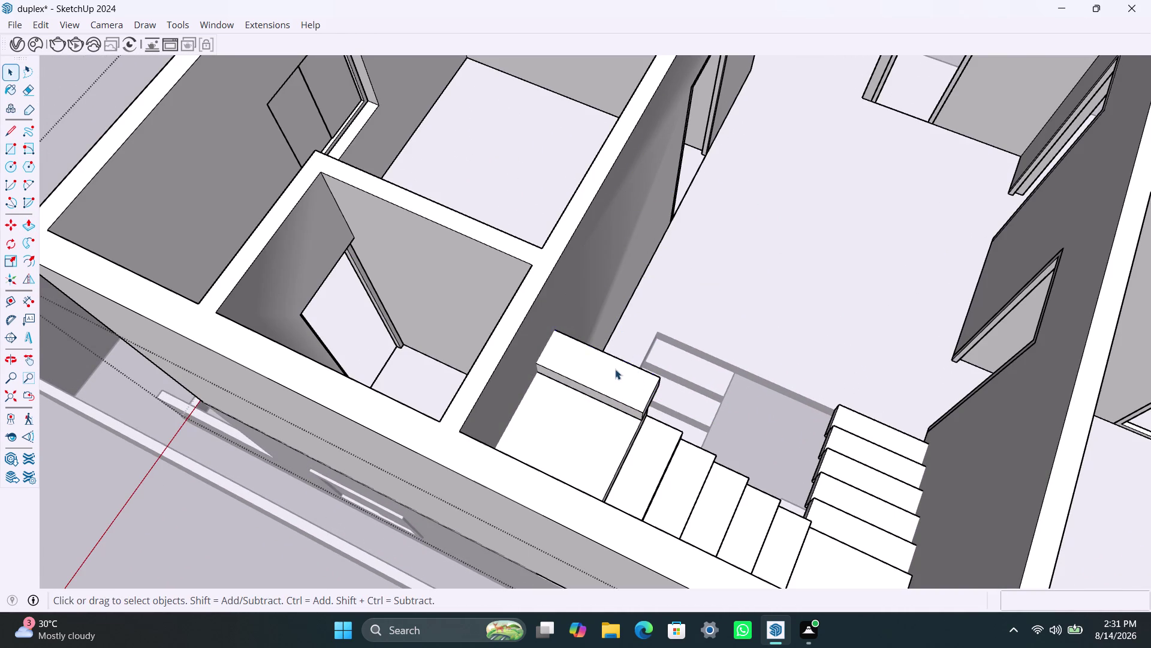
scroll(up, 3)
key(m)
click(594, 378)
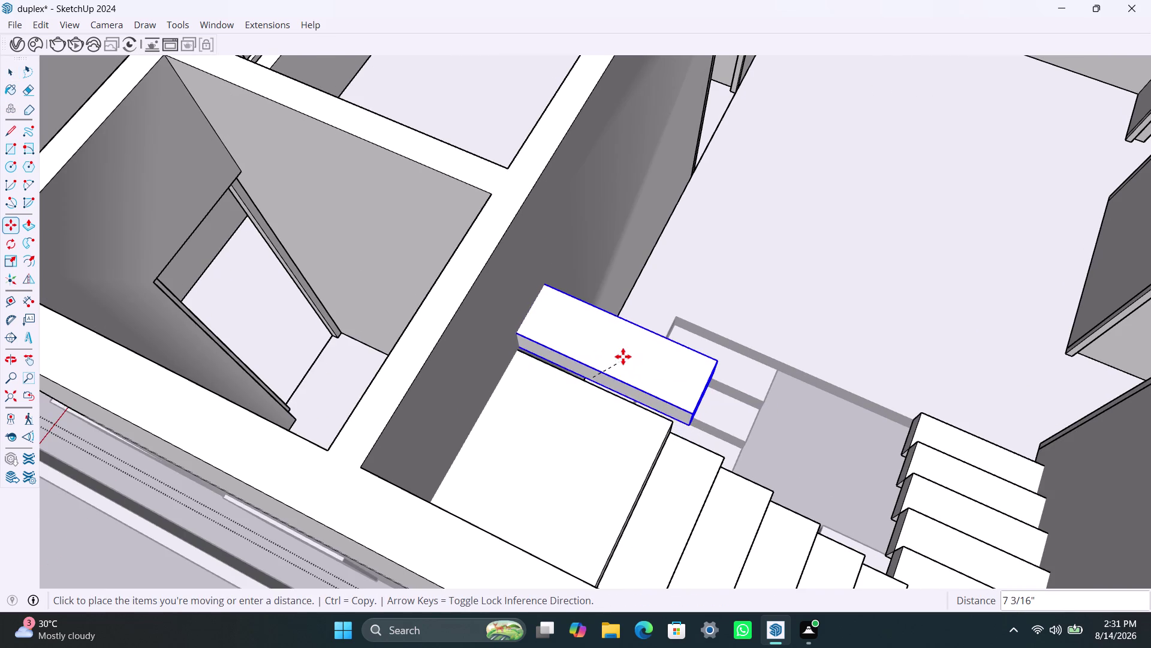
key(space)
scroll(up, 3)
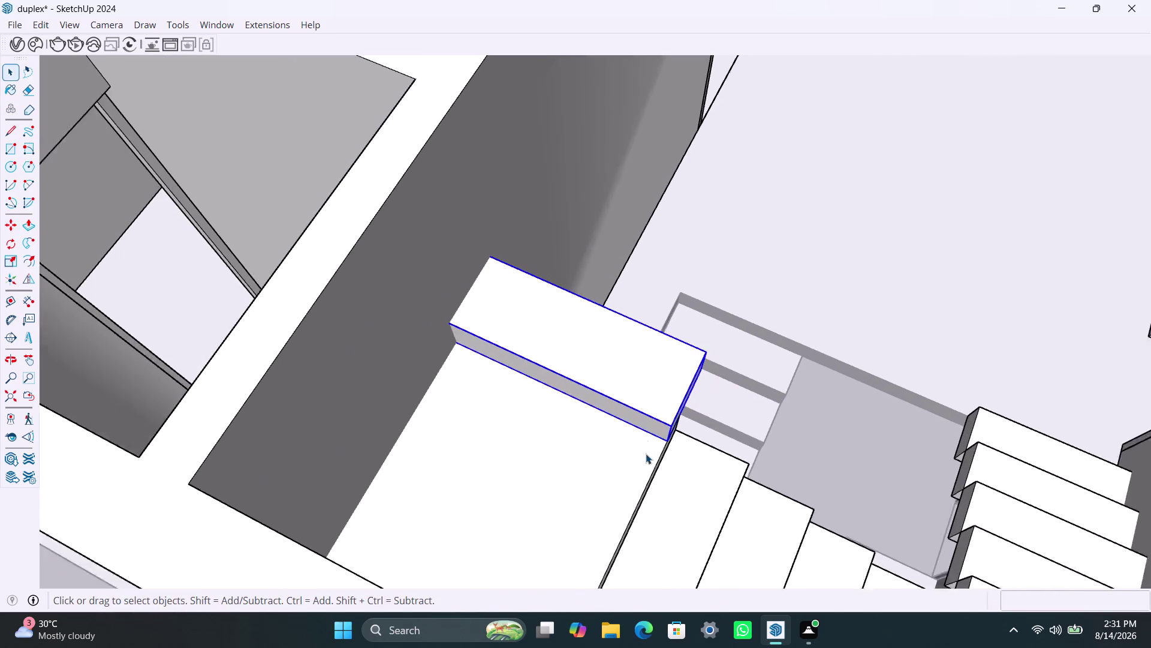
middle_drag(645, 453, 543, 418)
scroll(up, 3)
key(m)
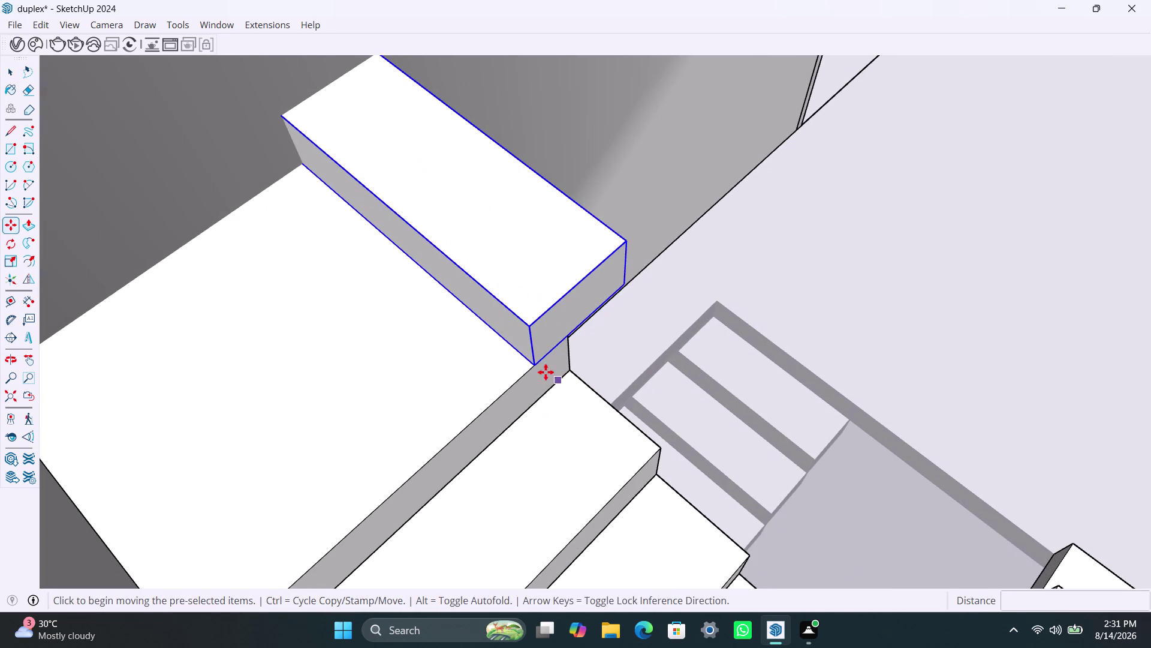
click(536, 362)
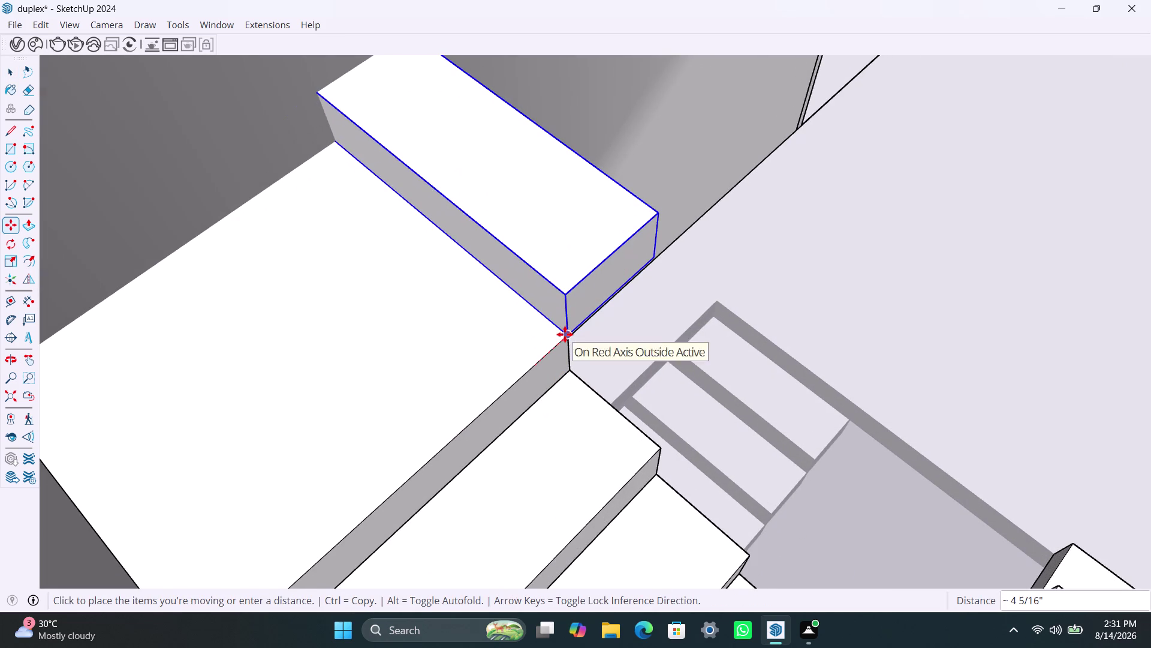
click(564, 334)
key(space)
scroll(down, 3)
Reposition the tread block so its corner snaps onto the wall edge.
middle_drag(410, 250, 536, 340)
scroll(up, 3)
scroll(up, 3)
middle_drag(694, 472, 573, 430)
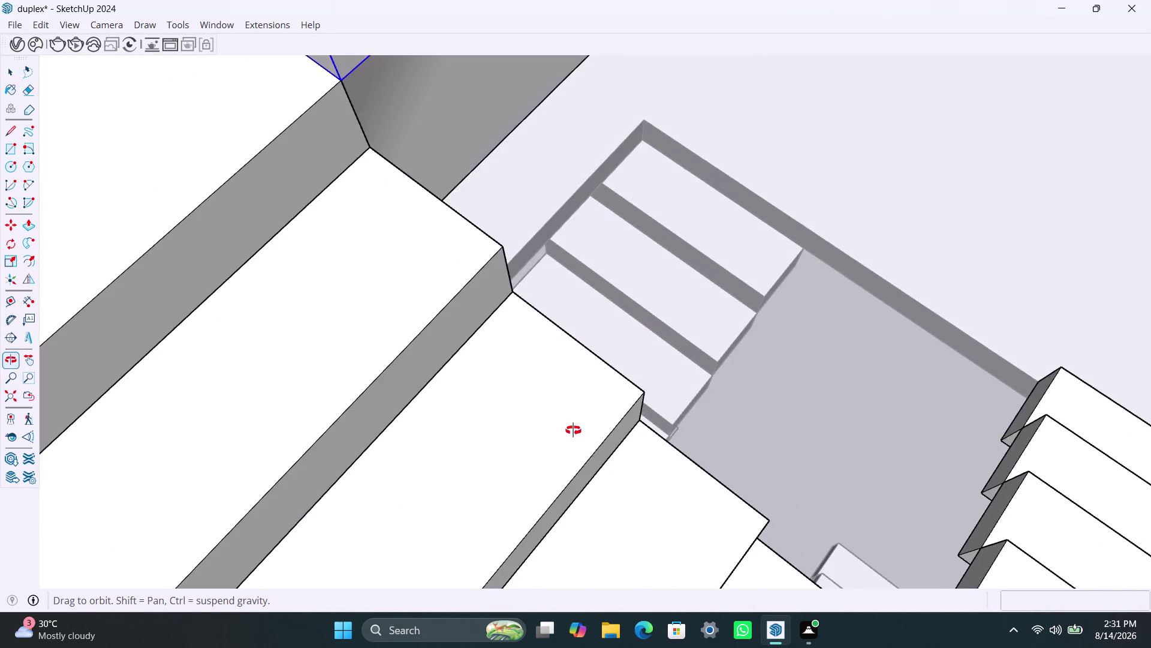
middle_drag(573, 430, 675, 477)
click(581, 404)
key(m)
click(587, 427)
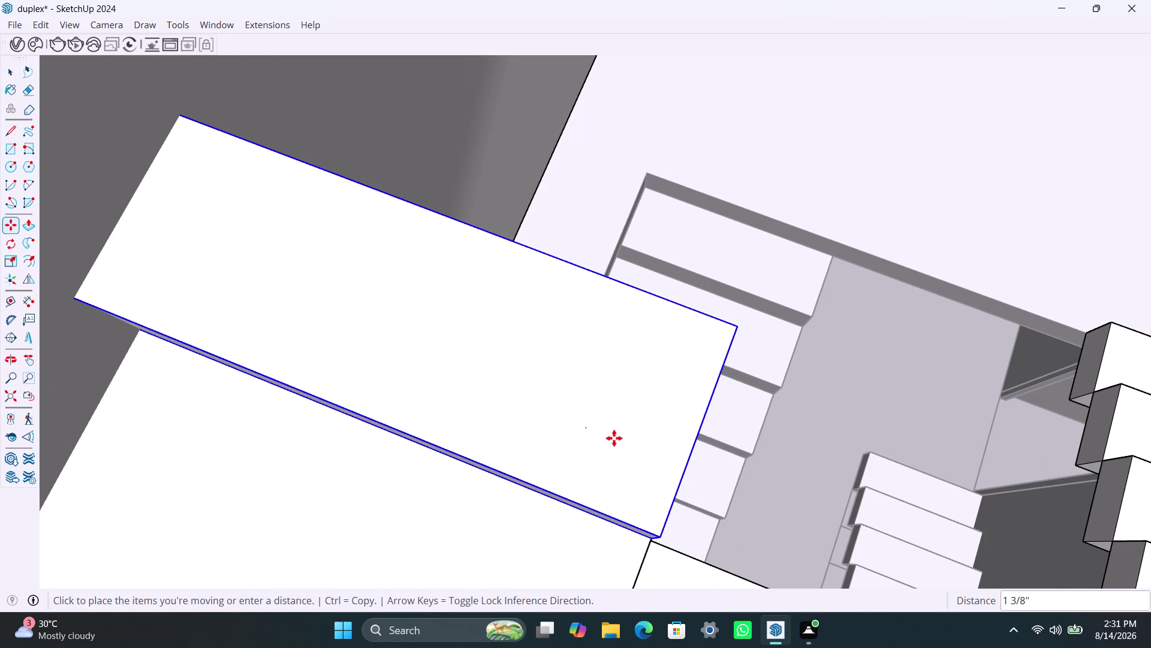
click(669, 454)
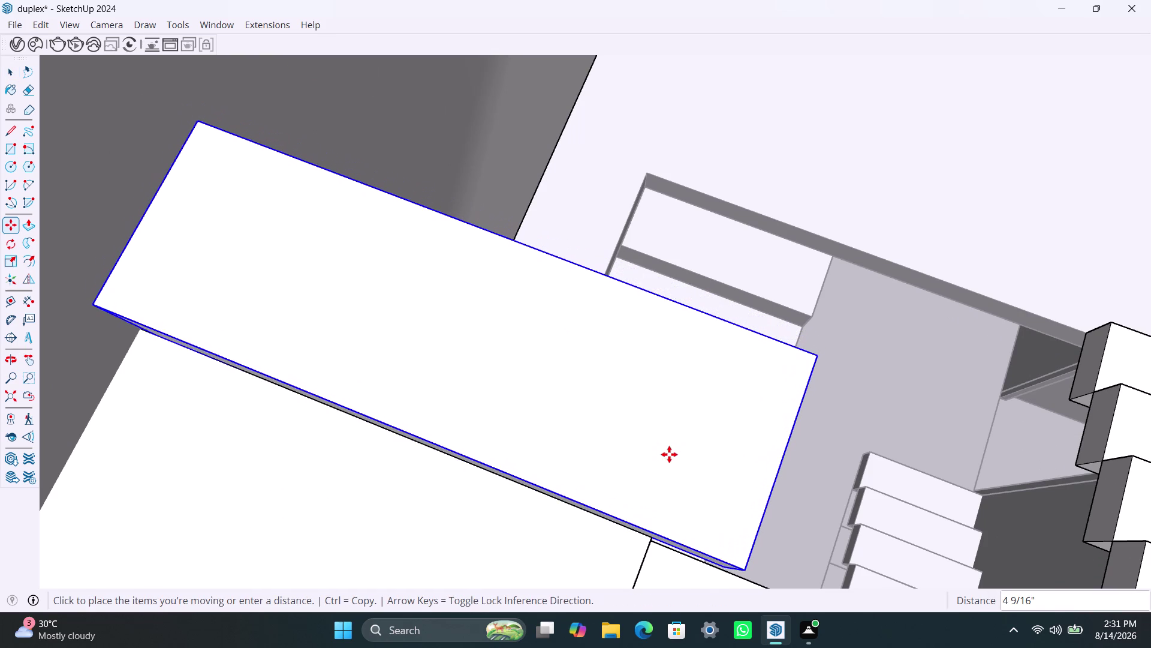
scroll(down, 3)
middle_drag(509, 416, 599, 354)
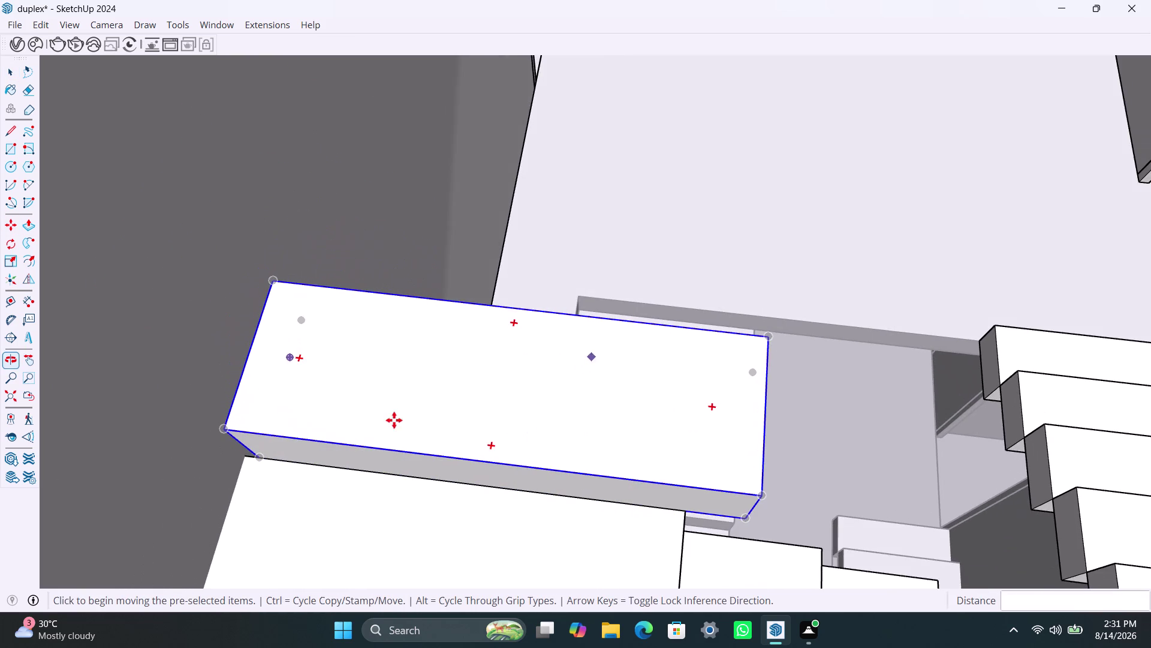
scroll(up, 3)
click(259, 461)
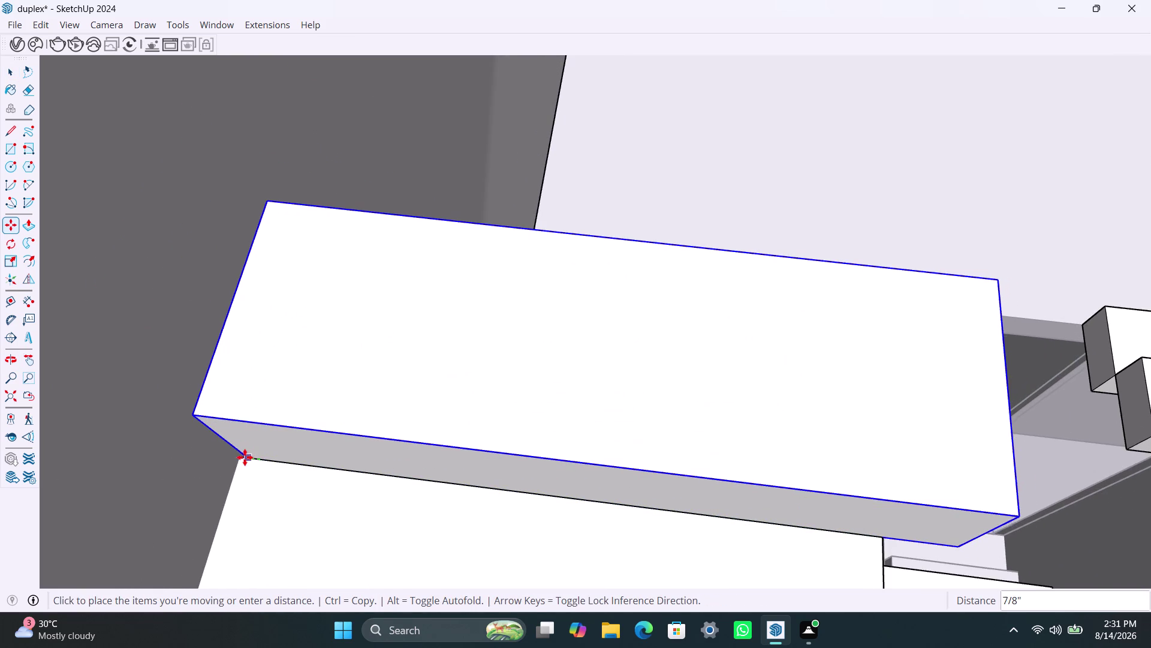
click(244, 457)
scroll(down, 3)
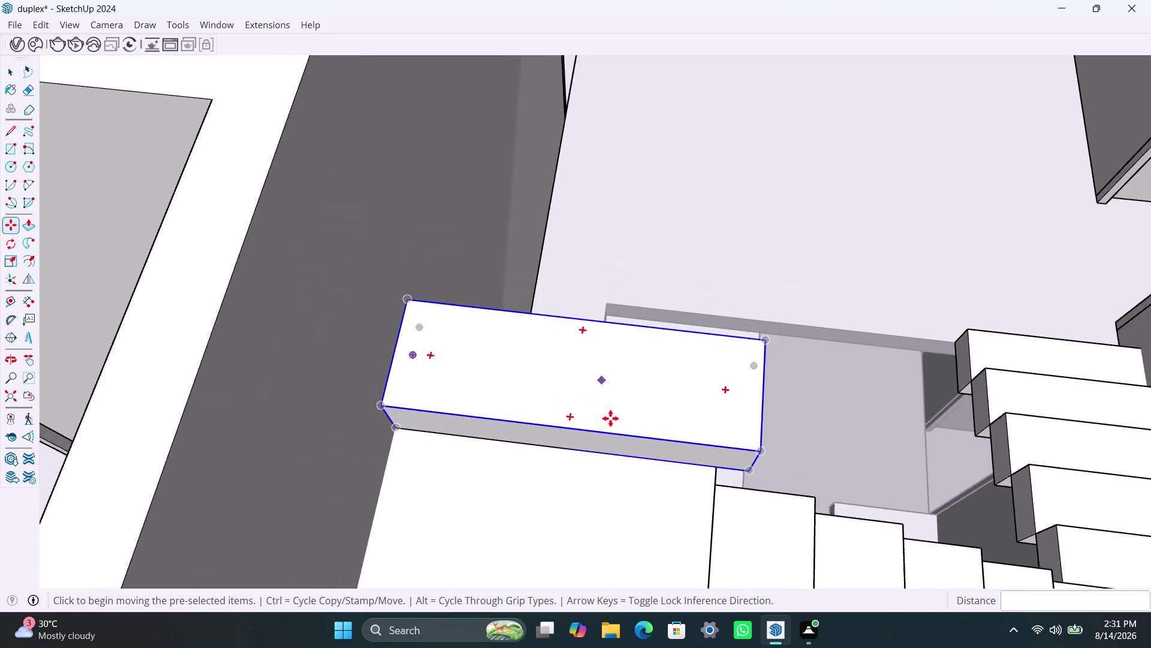
middle_drag(611, 418, 250, 382)
key(space)
click(339, 264)
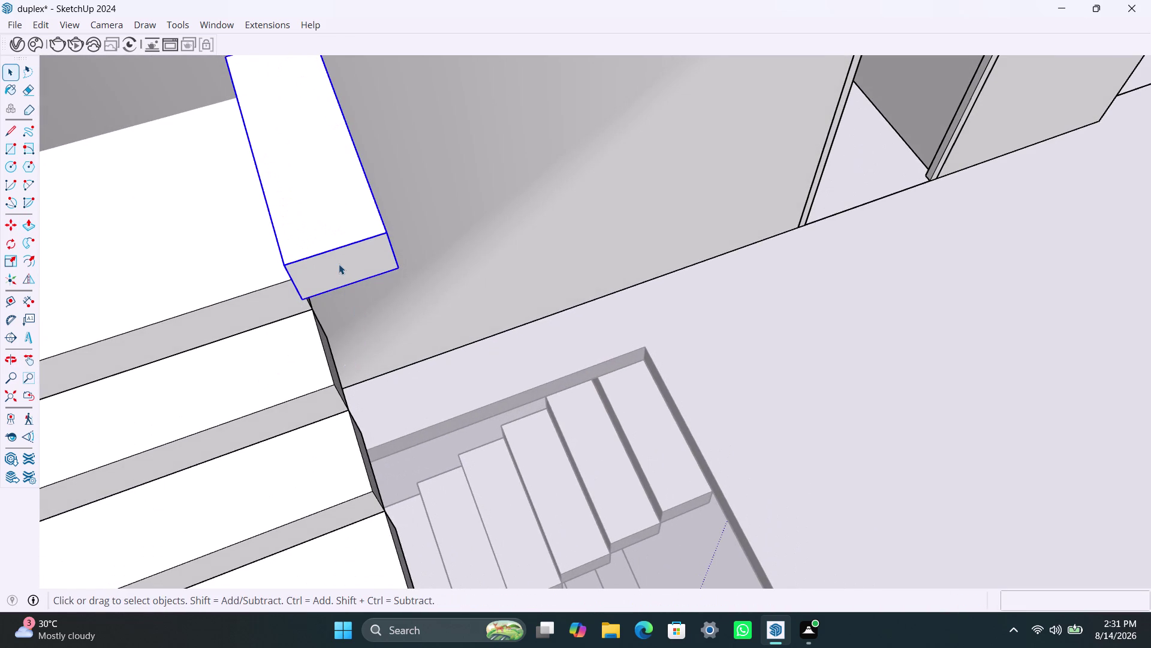
Inside the tread block group, push the block's end face to a shorter length.
double_click(339, 263)
click(340, 266)
click(342, 272)
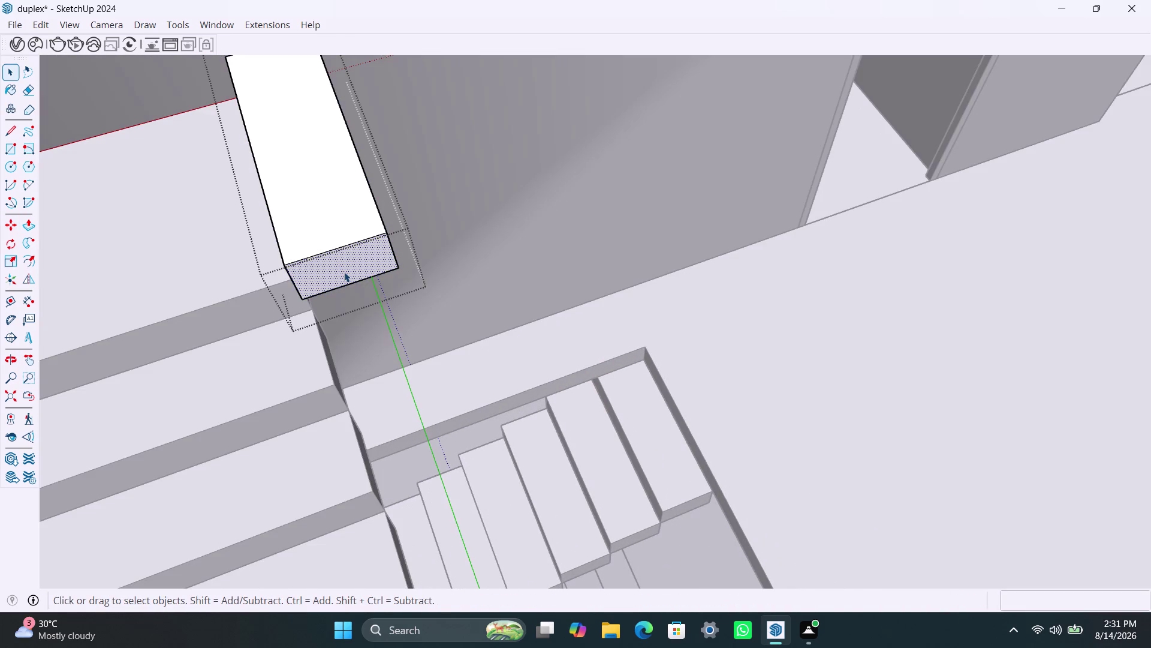
key(p)
click(345, 271)
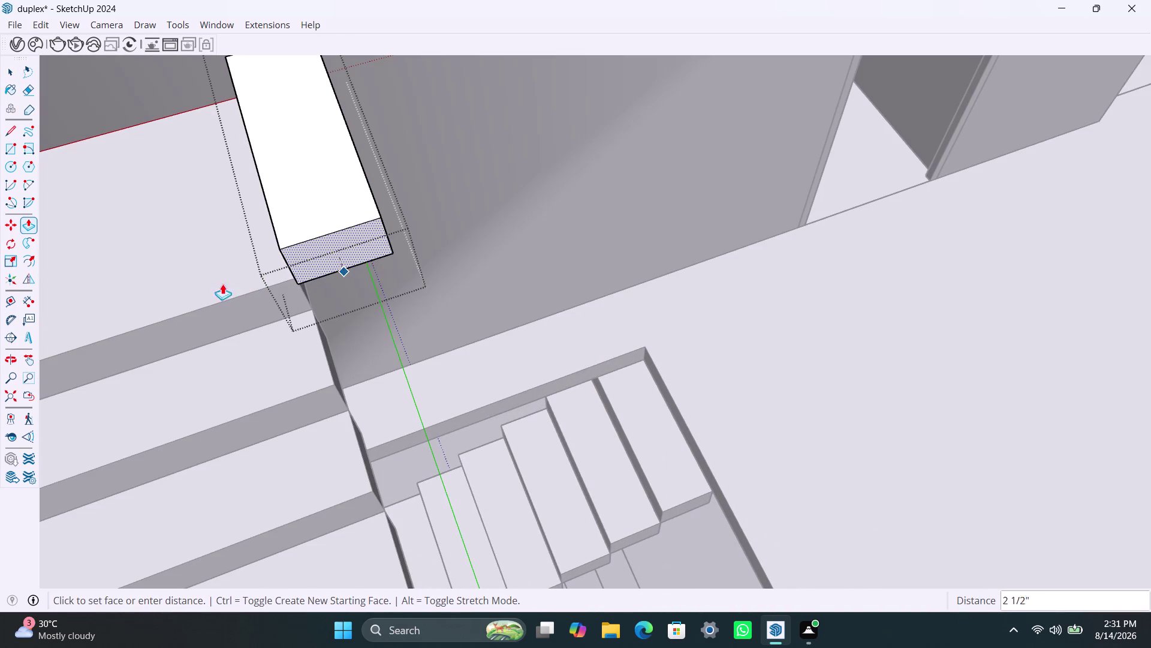
key(Escape)
scroll(down, 3)
middle_drag(226, 348, 551, 359)
scroll(up, 3)
click(747, 384)
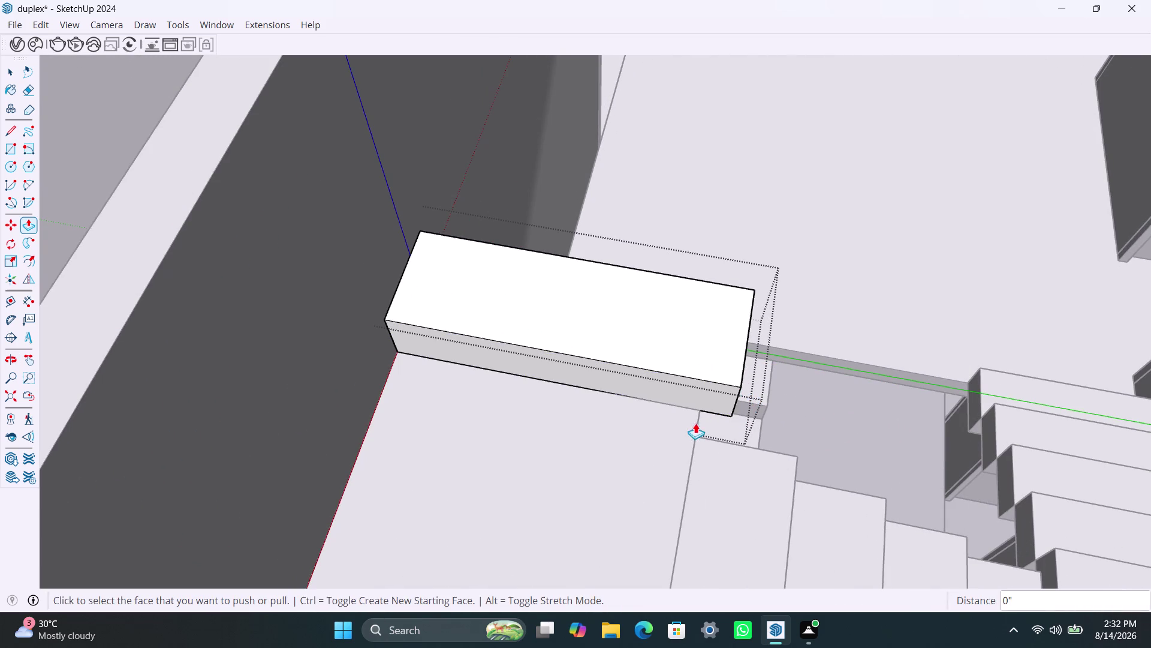
Pull the end face back a few inches to trim the block, then exit the group.
scroll(up, 3)
middle_drag(731, 400, 602, 356)
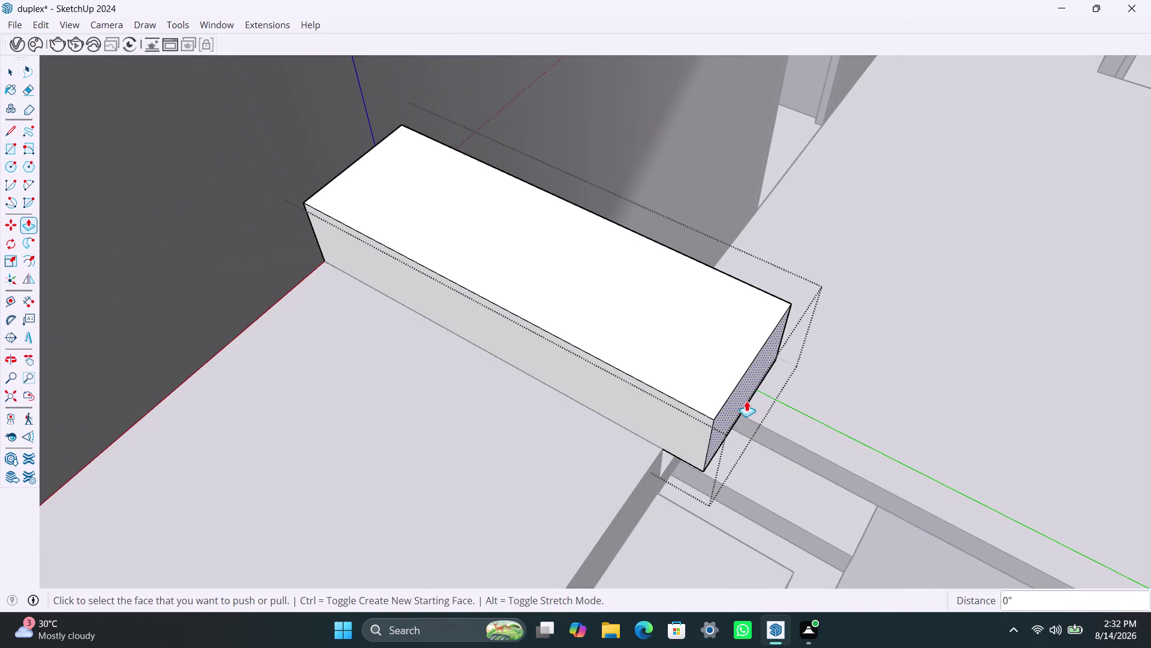
click(740, 405)
click(635, 481)
key(space)
click(851, 242)
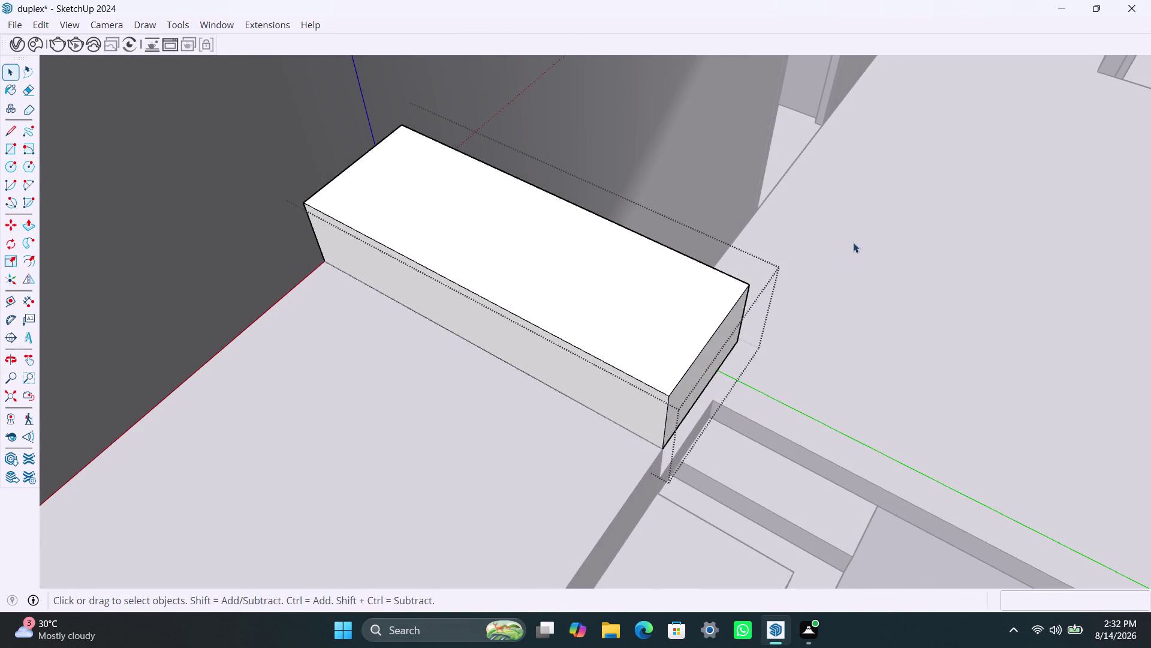
scroll(down, 3)
middle_drag(679, 328, 433, 382)
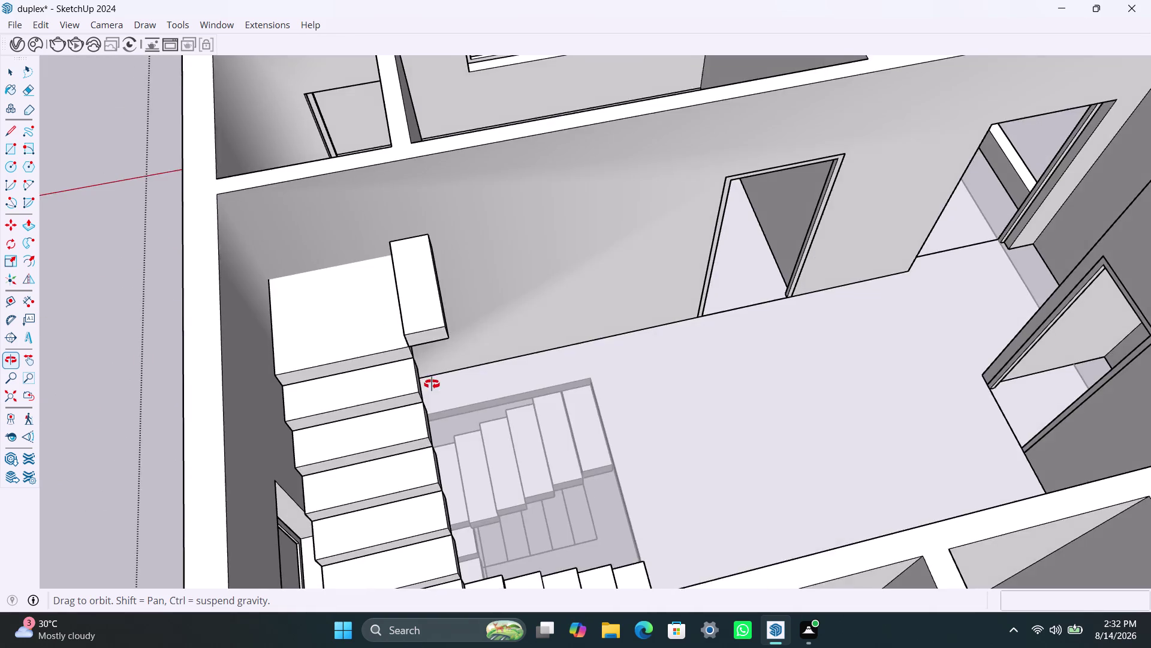
middle_drag(433, 382, 800, 492)
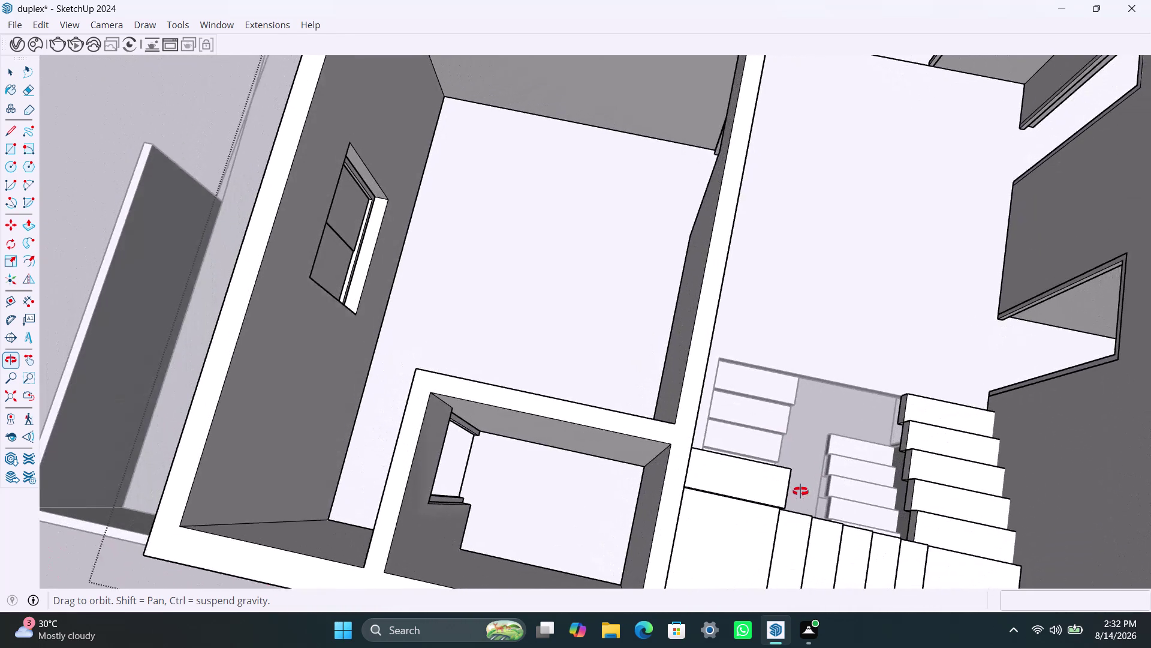
middle_drag(800, 493, 791, 440)
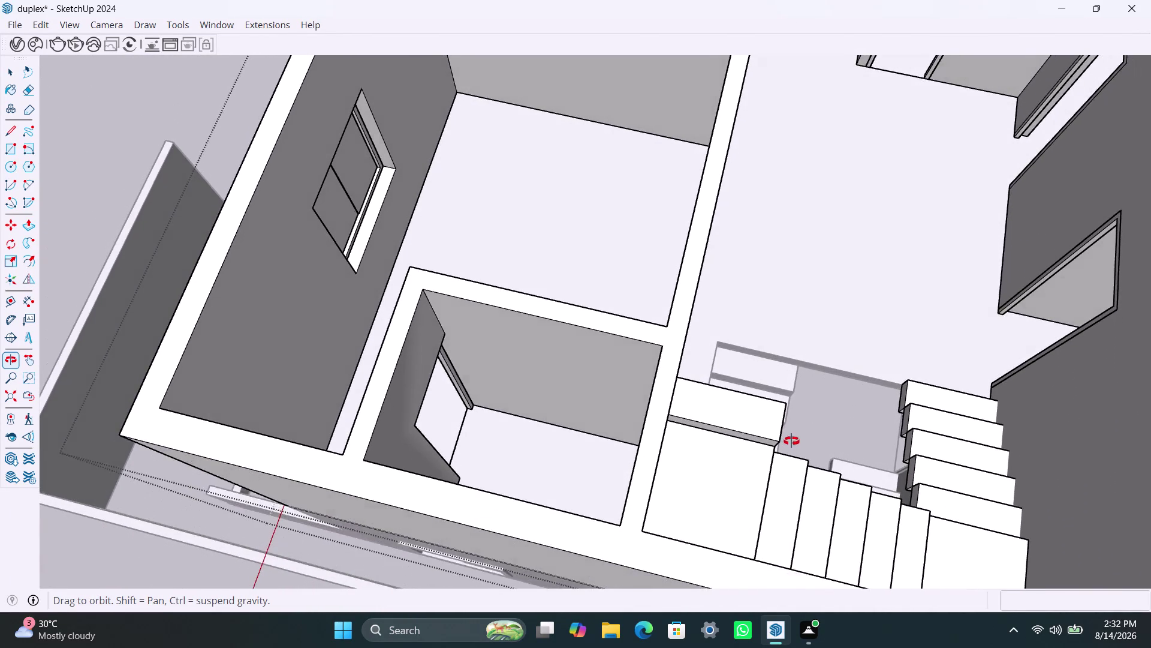
middle_drag(791, 440, 792, 443)
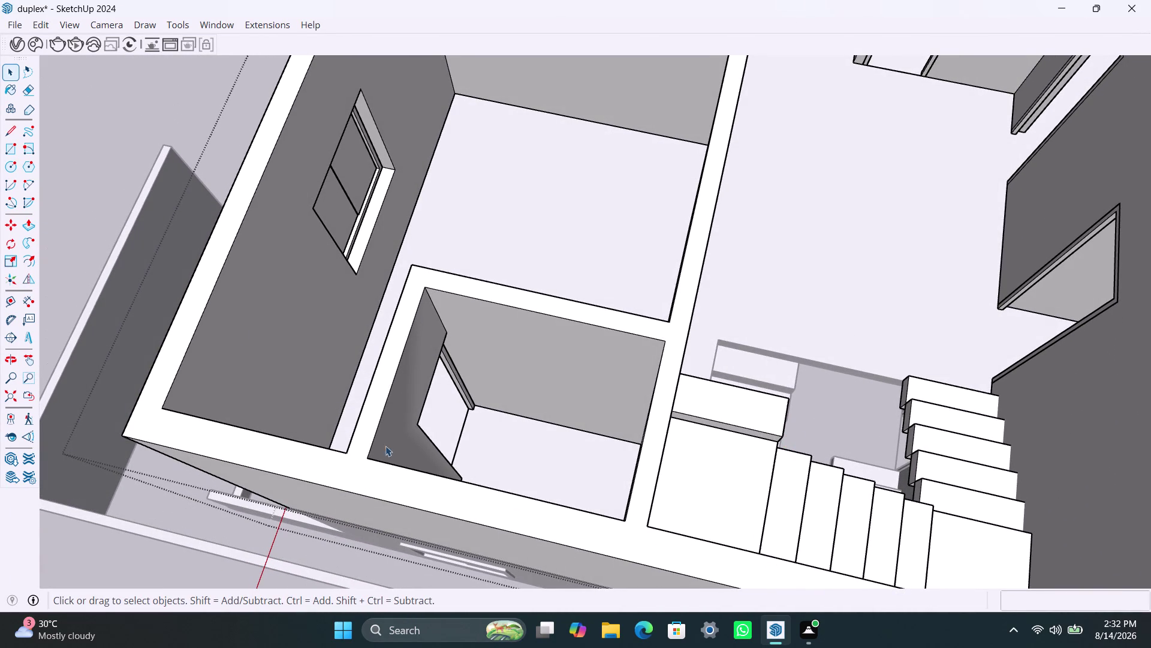
scroll(down, 3)
scroll(down, 3)
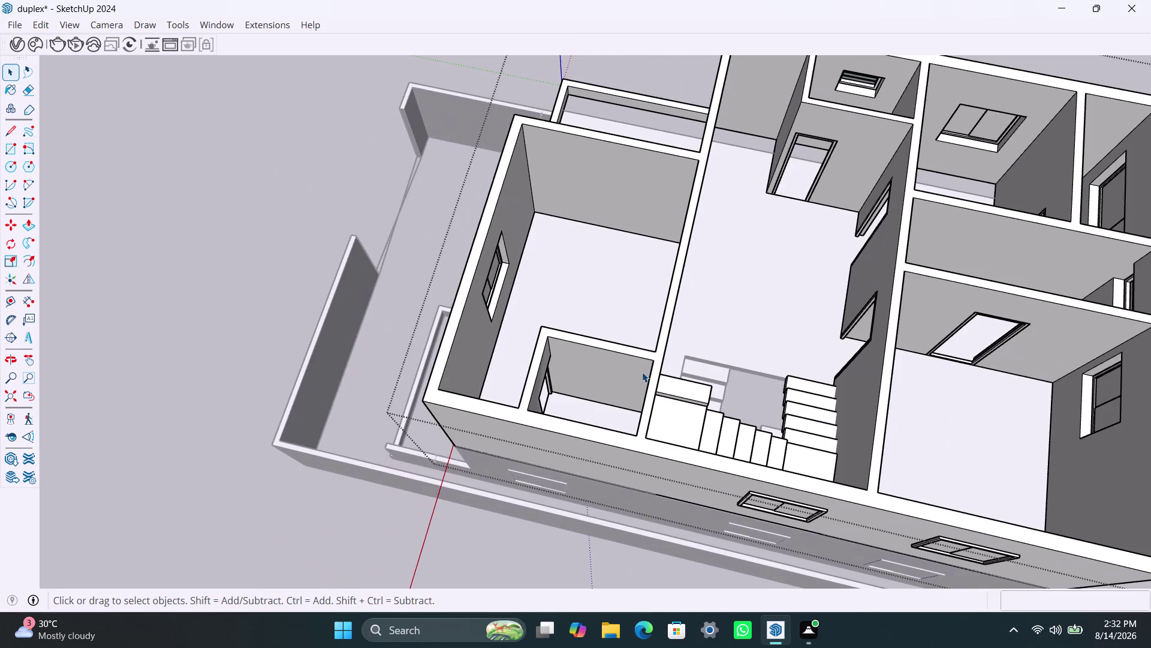
scroll(down, 3)
middle_drag(699, 372, 709, 414)
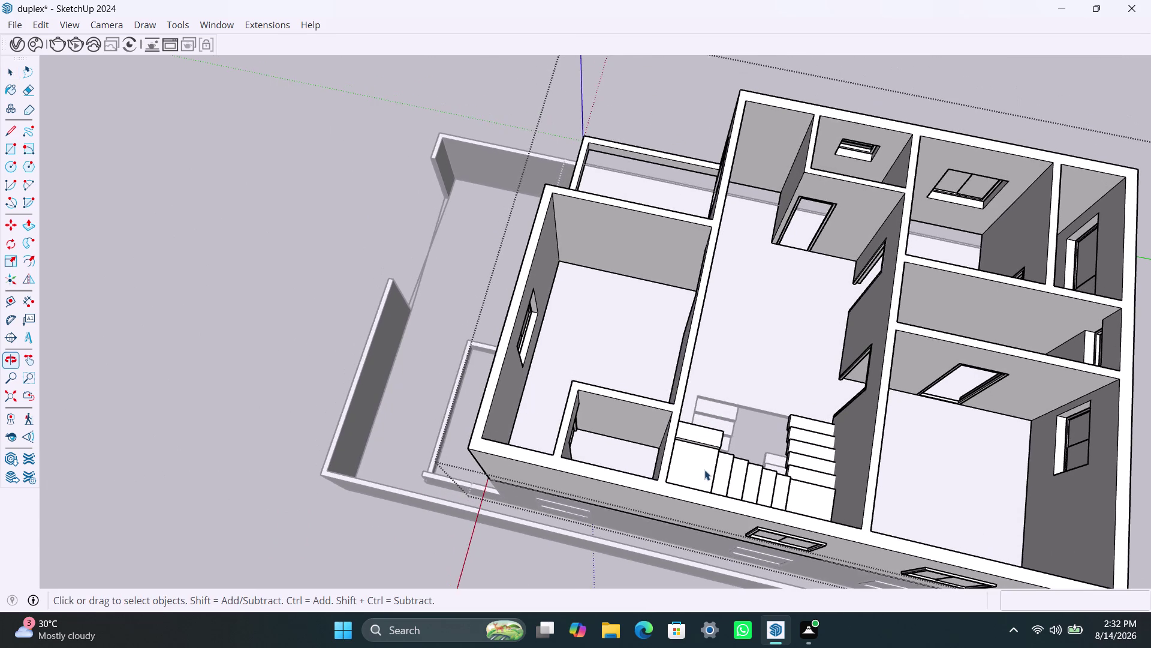
scroll(up, 3)
scroll(down, 3)
middle_drag(691, 439, 401, 465)
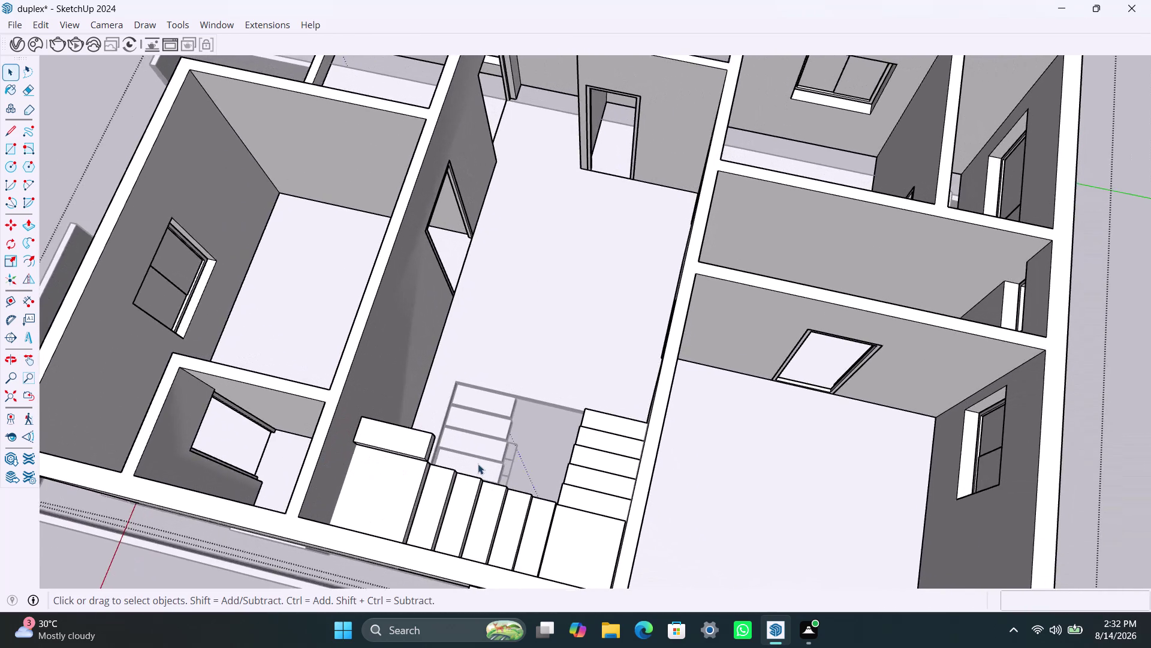
scroll(up, 3)
click(572, 335)
click(593, 319)
click(567, 359)
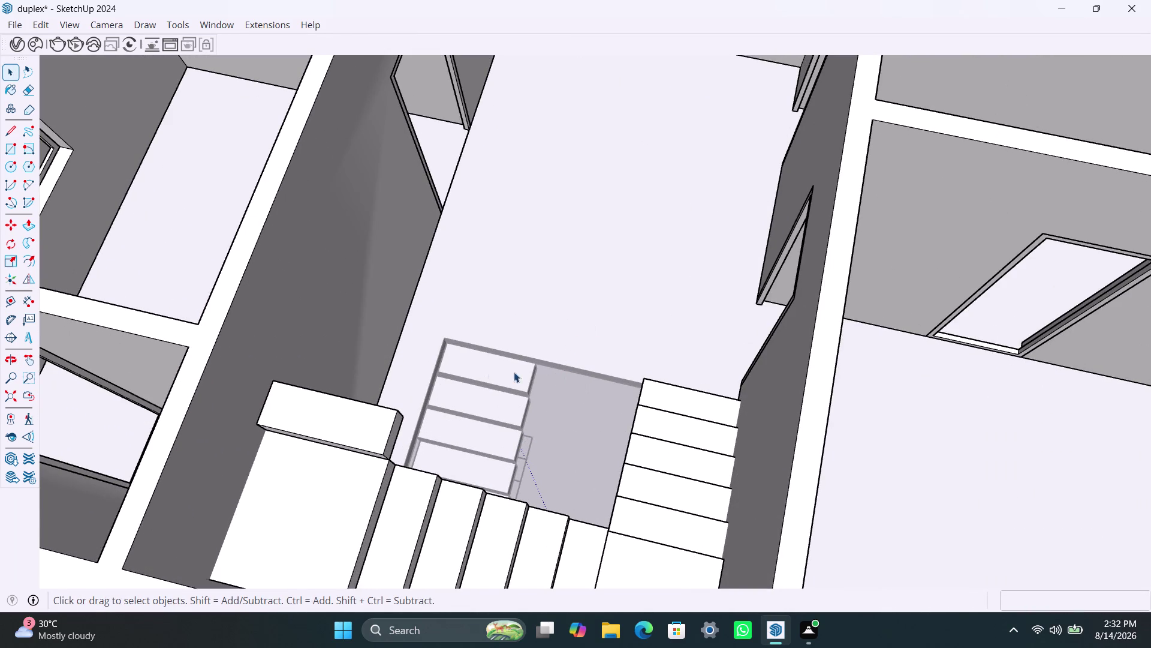
scroll(down, 3)
scroll(up, 3)
scroll(down, 3)
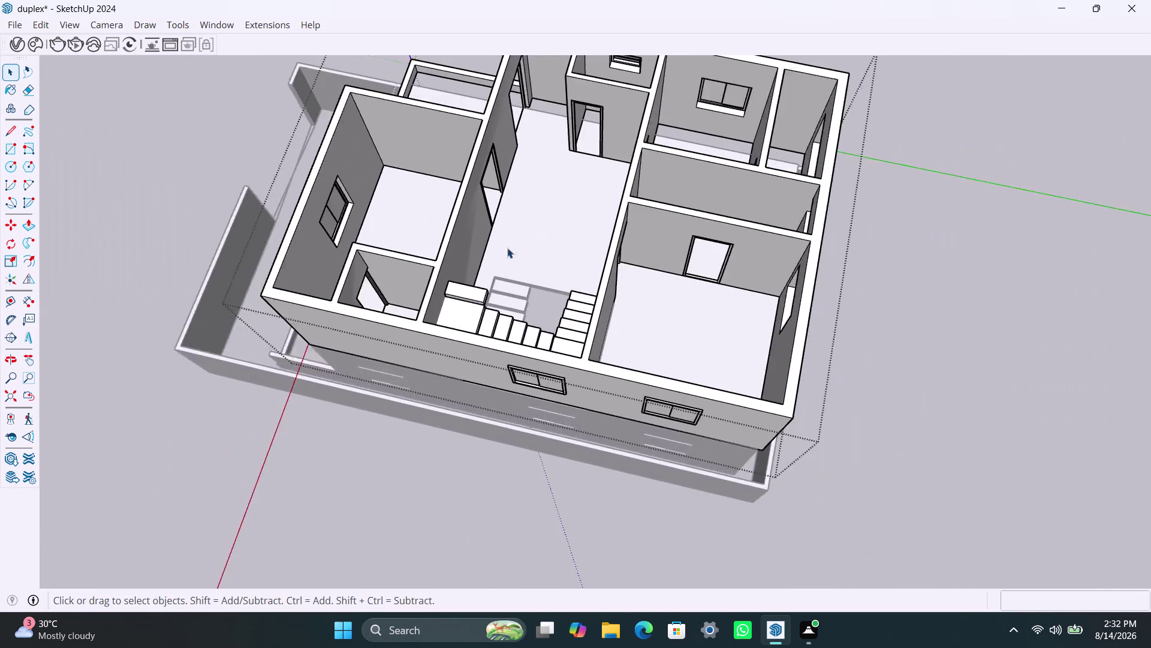
click(824, 375)
scroll(up, 3)
middle_drag(494, 262, 572, 339)
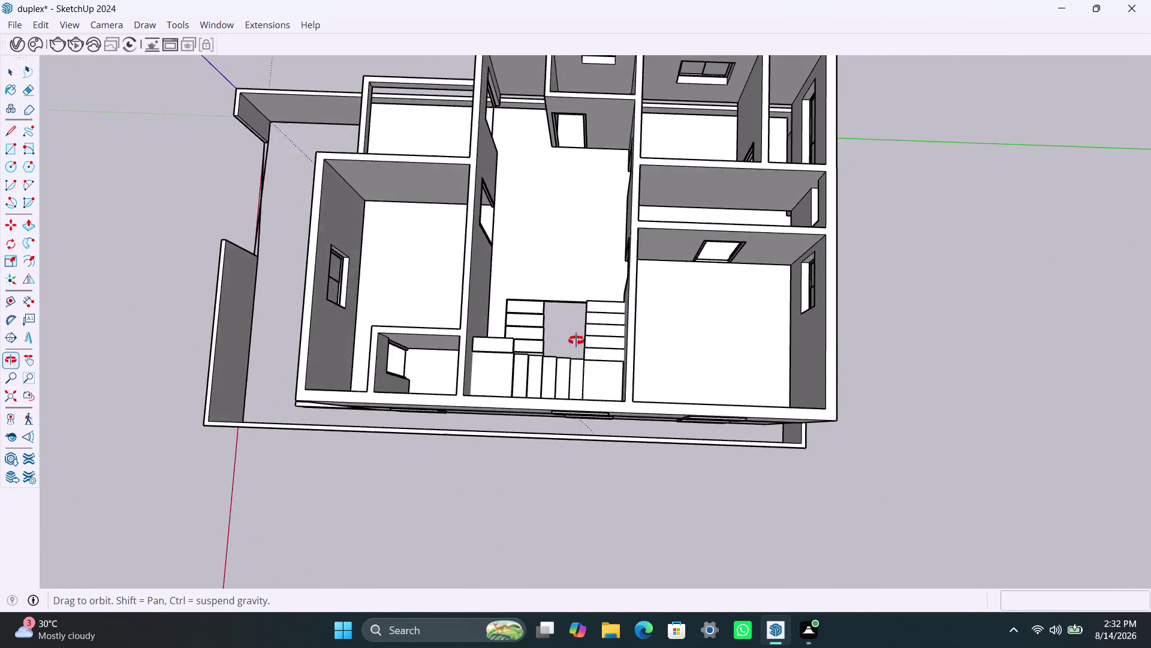
middle_drag(572, 339, 618, 335)
scroll(up, 3)
scroll(up, 3)
scroll(up, 3)
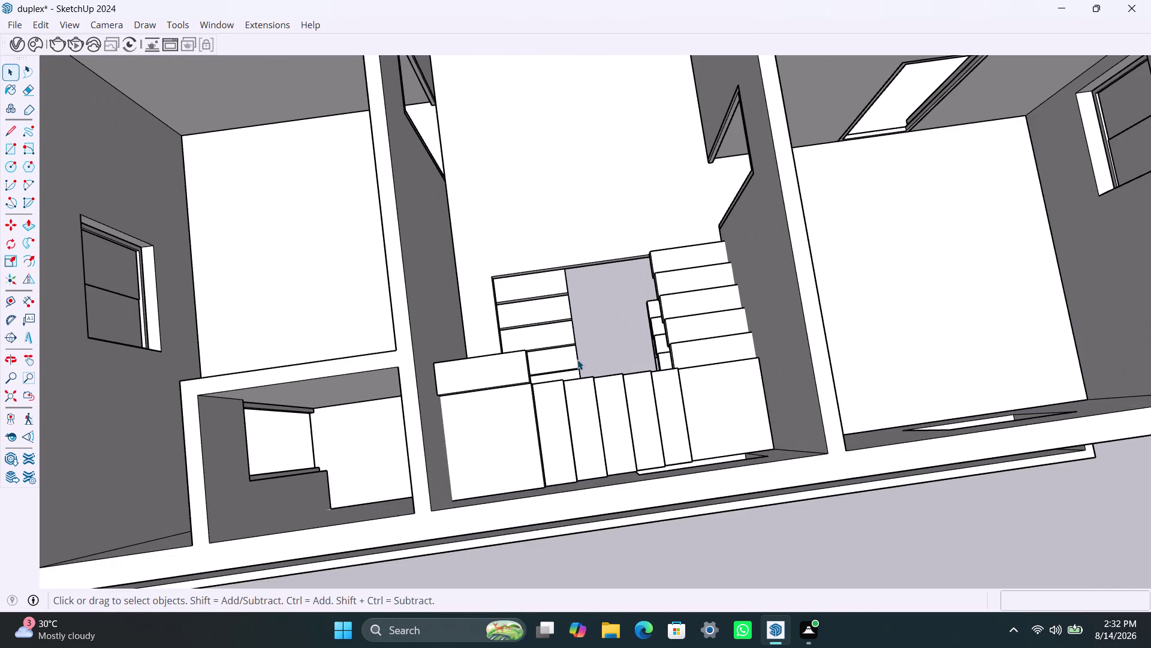
middle_drag(577, 359, 39, 357)
scroll(down, 3)
middle_drag(292, 388, 293, 389)
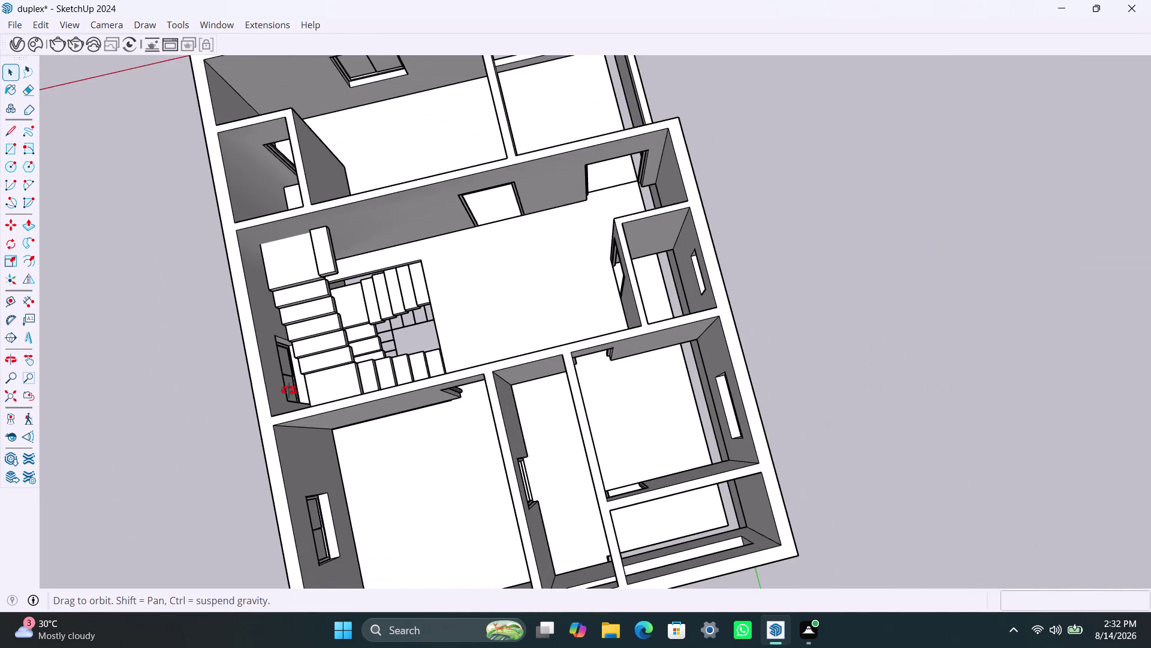
middle_drag(292, 389, 0, 332)
scroll(up, 3)
middle_drag(554, 237, 430, 299)
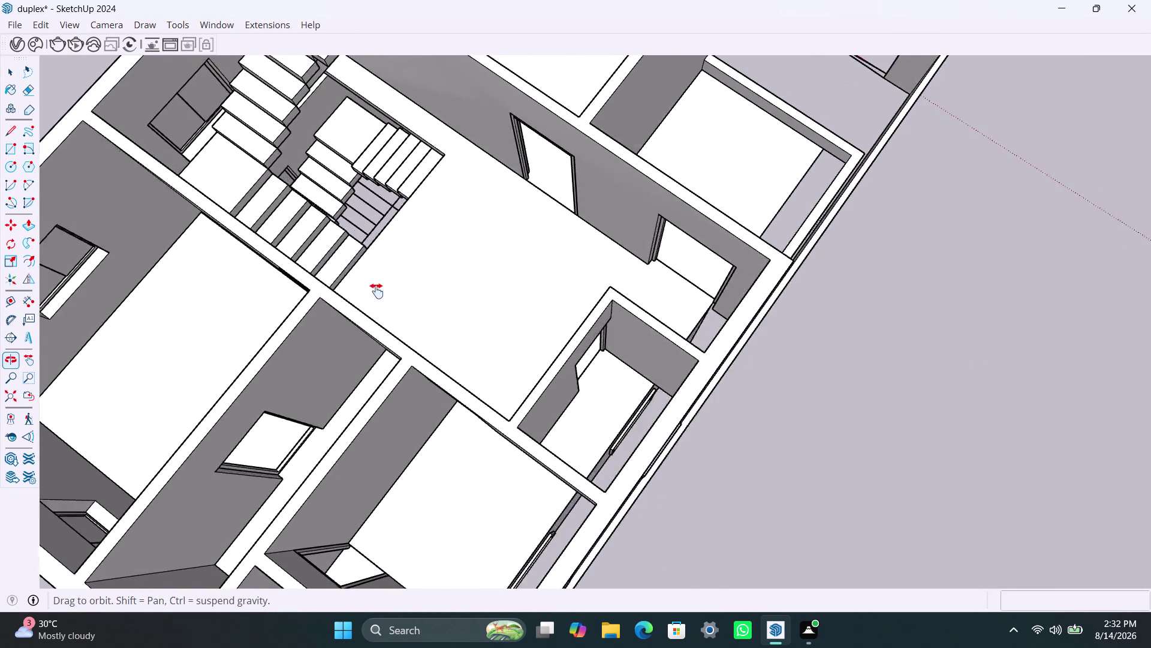
middle_drag(431, 299, 203, 266)
scroll(down, 3)
scroll(down, 3)
middle_drag(484, 202, 316, 320)
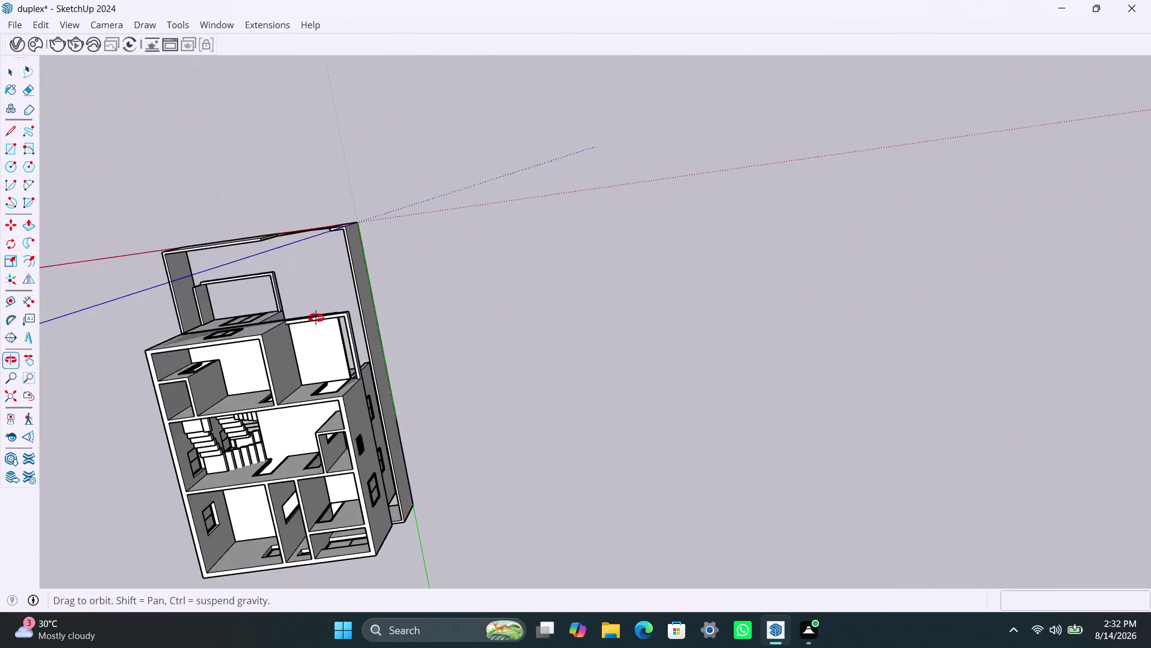
middle_drag(316, 320, 468, 220)
scroll(down, 3)
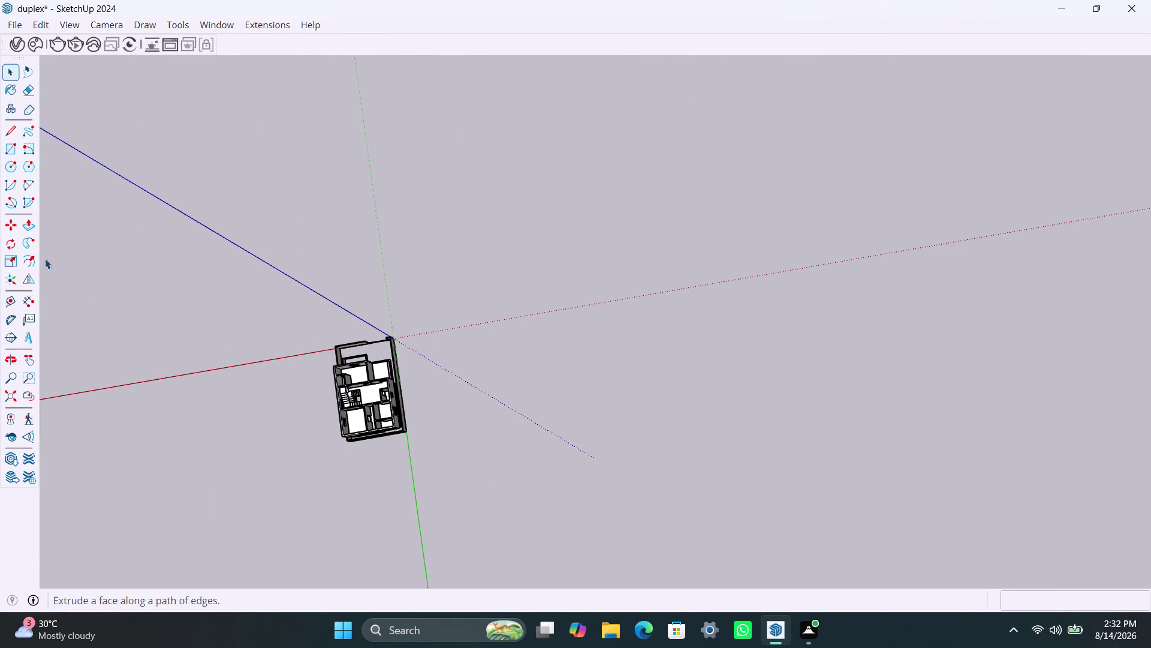
middle_drag(334, 451, 746, 385)
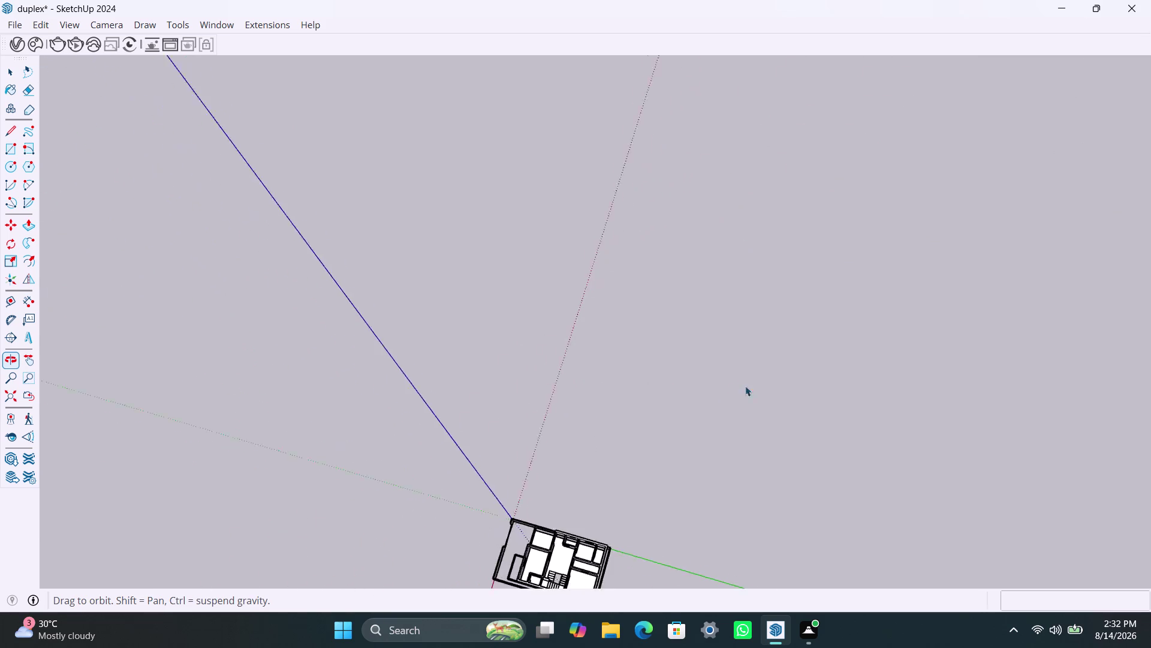
scroll(down, 3)
middle_drag(516, 503, 795, 463)
scroll(up, 3)
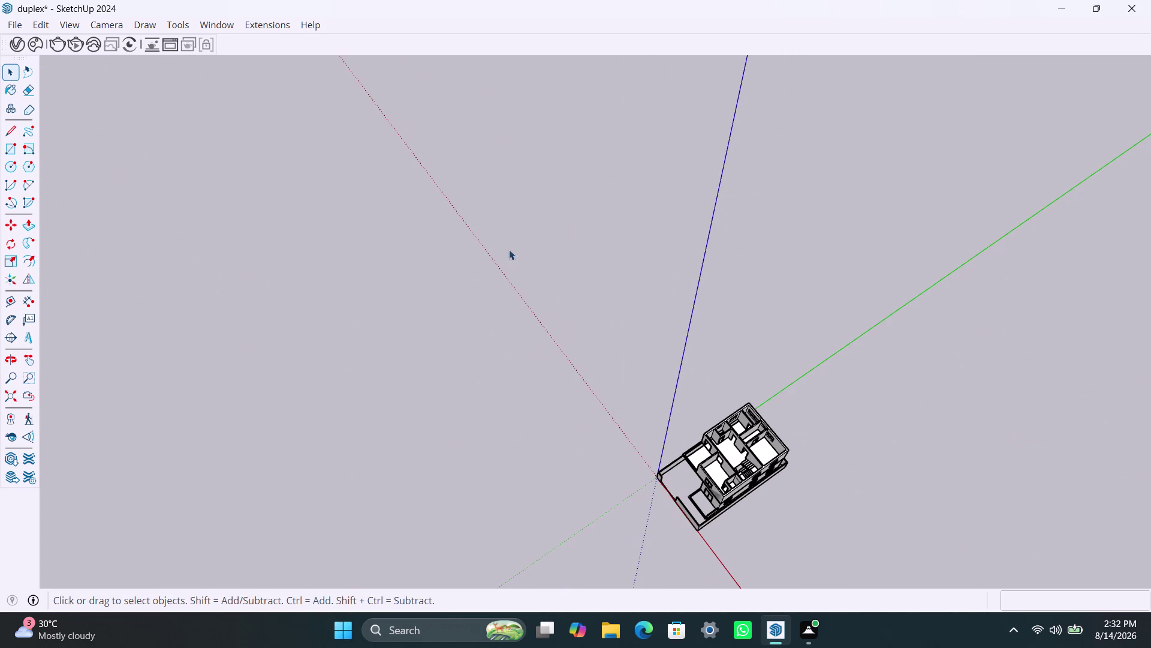
scroll(up, 3)
middle_drag(433, 393, 711, 491)
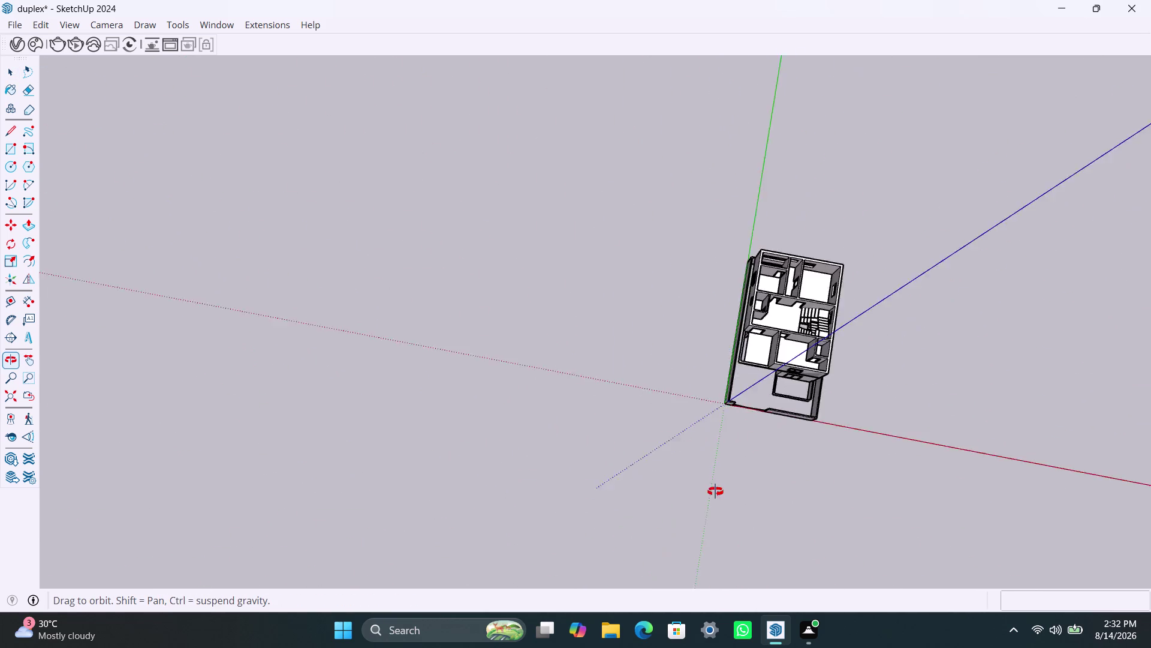
middle_drag(712, 492, 718, 490)
scroll(up, 3)
middle_drag(757, 213, 503, 305)
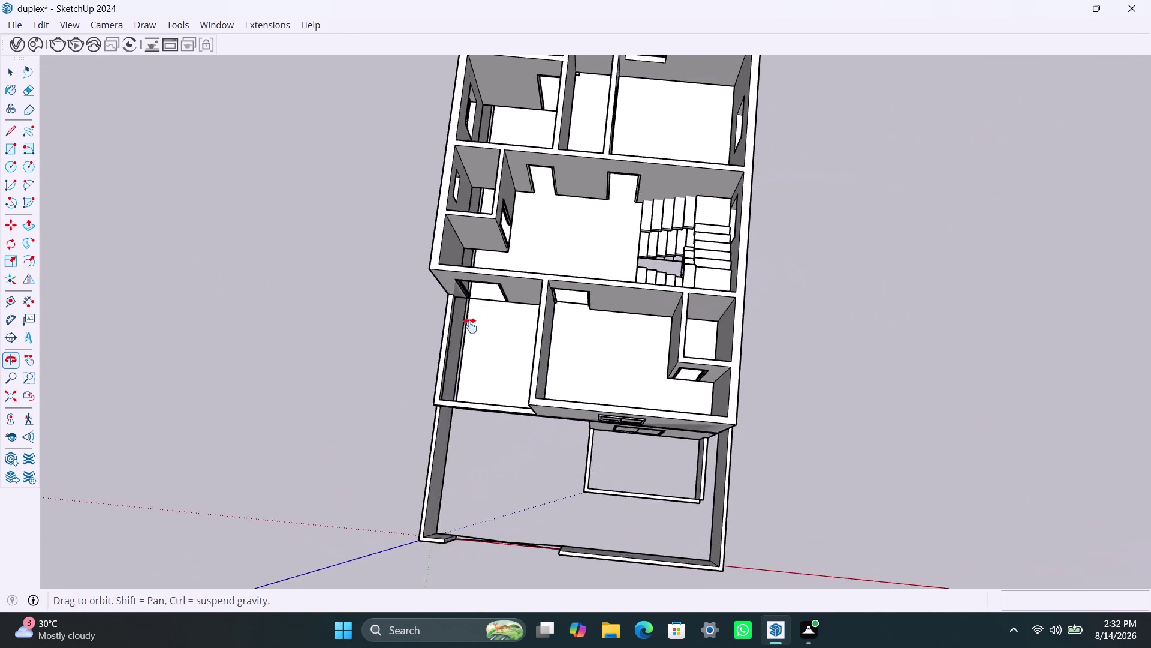
middle_drag(502, 305, 451, 337)
scroll(up, 3)
middle_drag(638, 372, 151, 288)
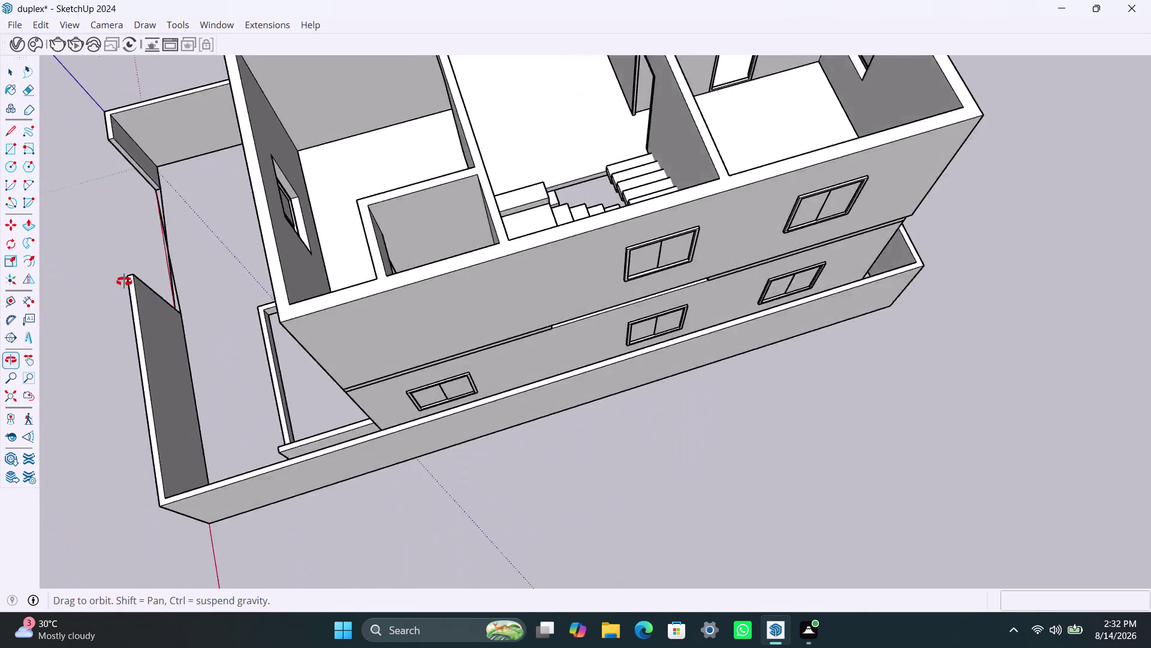
middle_drag(151, 288, 58, 271)
scroll(up, 3)
Select the whole topmost stair step block.
middle_drag(577, 165, 612, 296)
scroll(up, 3)
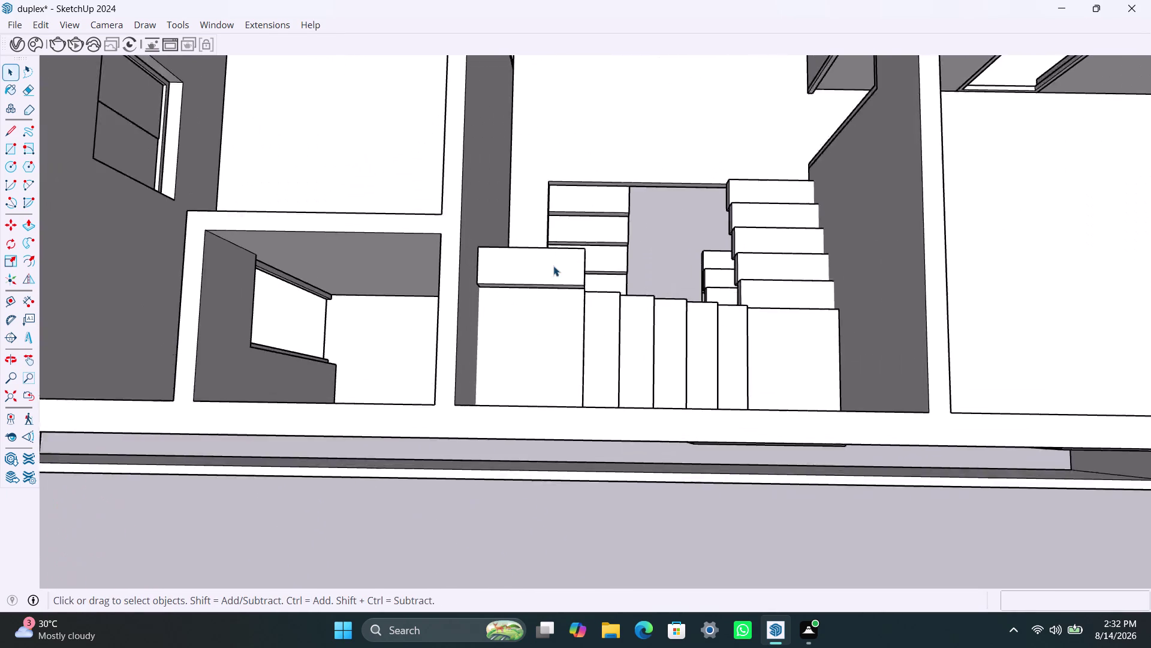
scroll(up, 3)
click(554, 270)
double_click(553, 270)
click(561, 270)
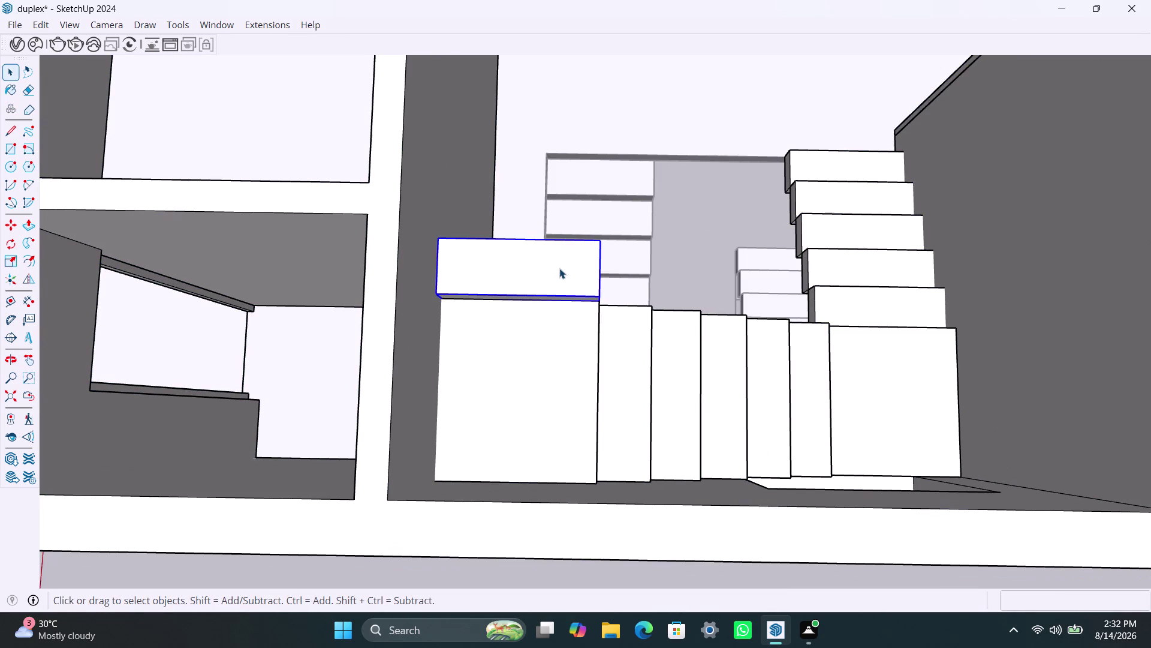
Copy the step one step higher from its corner and array it with x4.
key(m)
scroll(up, 3)
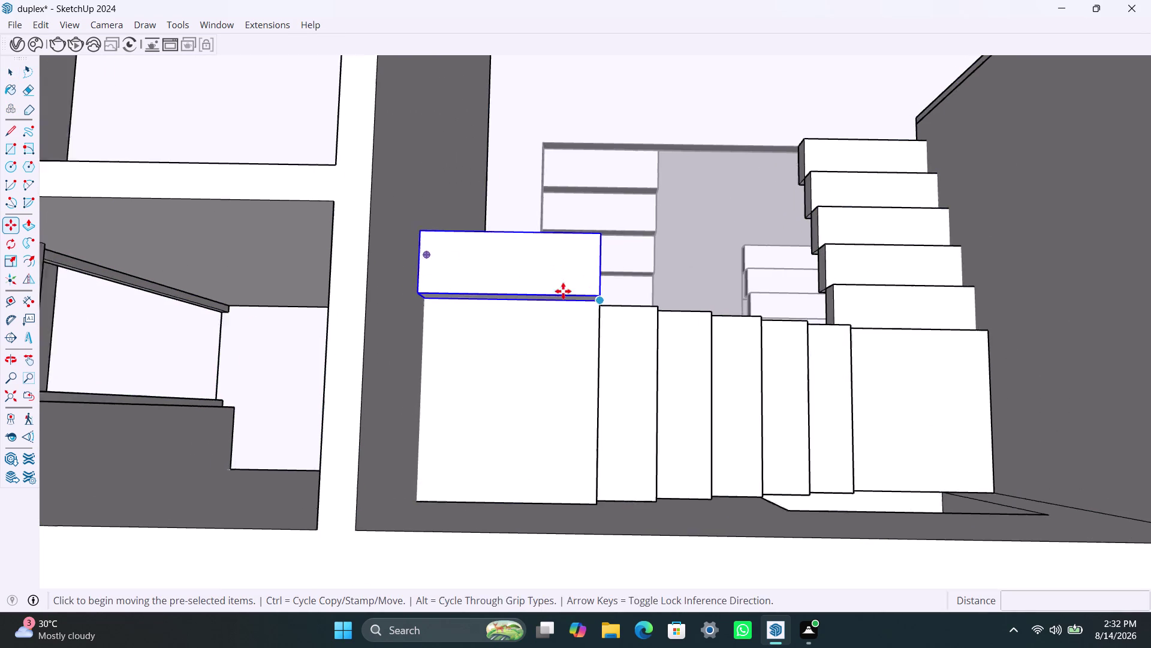
middle_drag(542, 287, 530, 256)
click(597, 234)
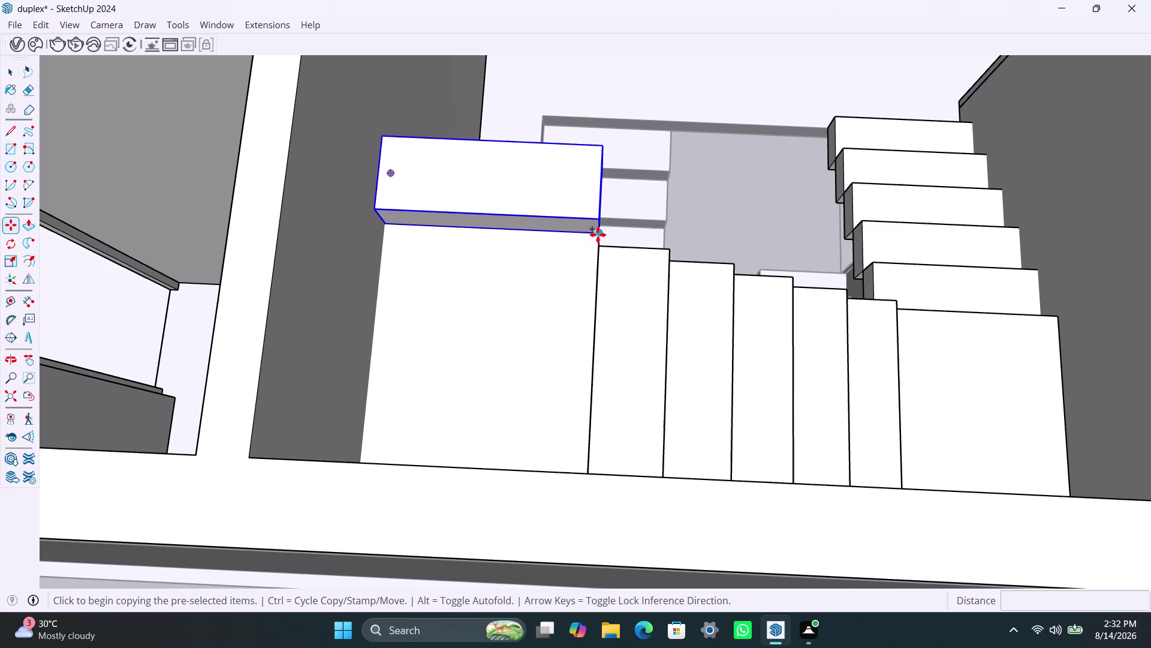
click(601, 147)
scroll(down, 3)
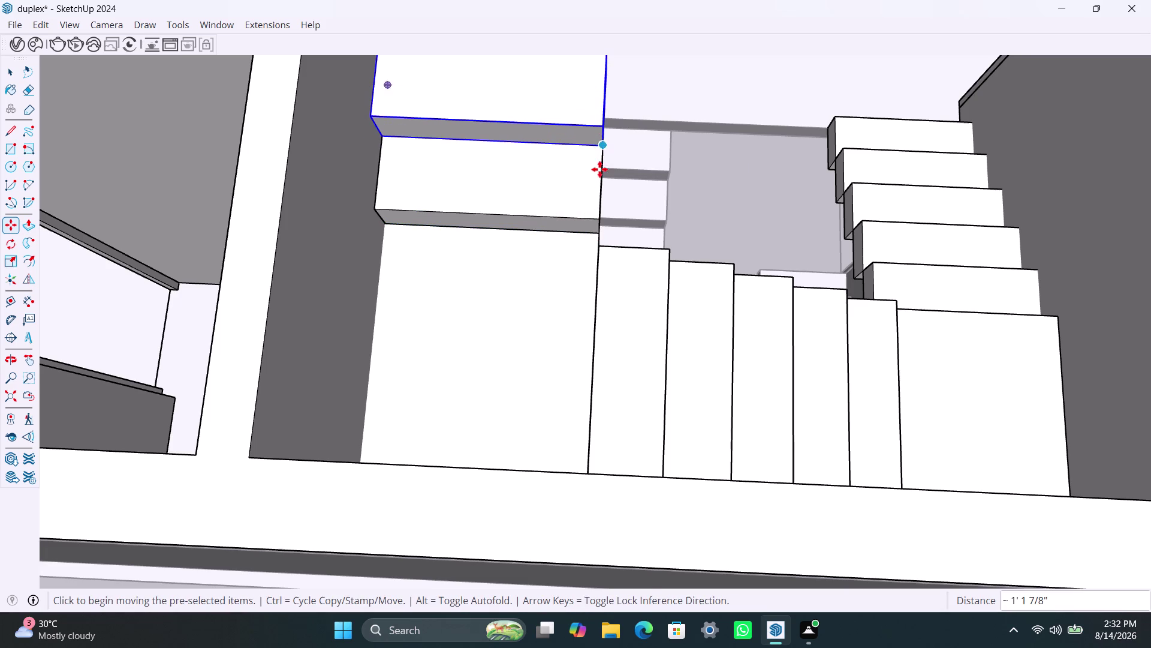
scroll(down, 3)
scroll(down, 3)
text(x4)
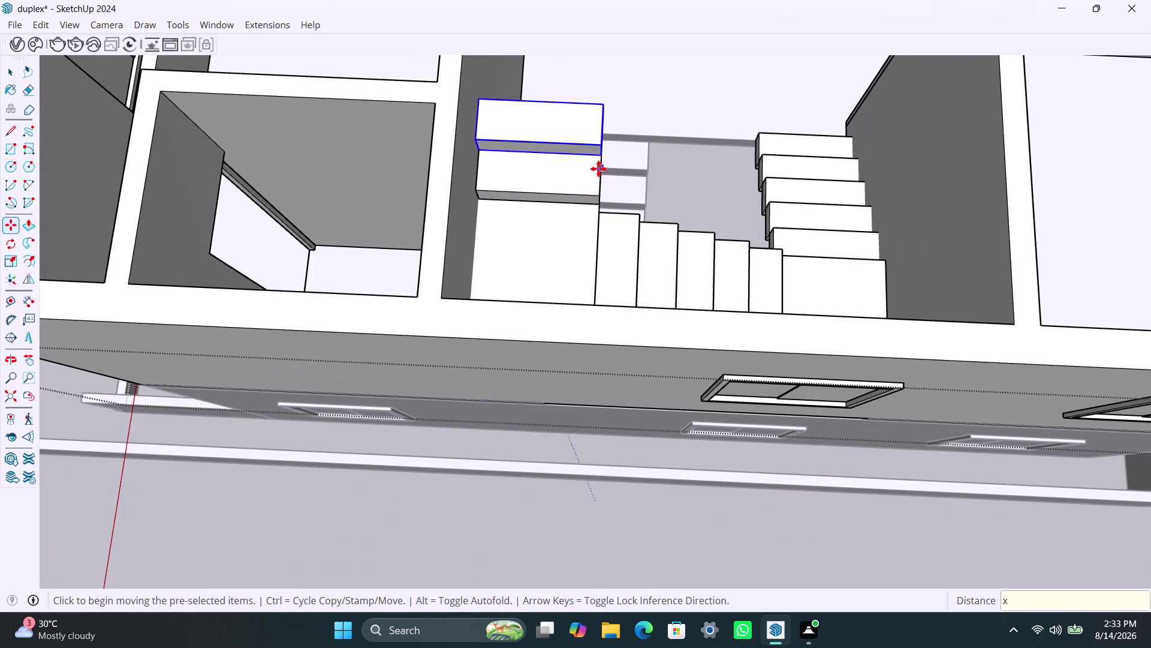
key(Return)
key(space)
scroll(down, 3)
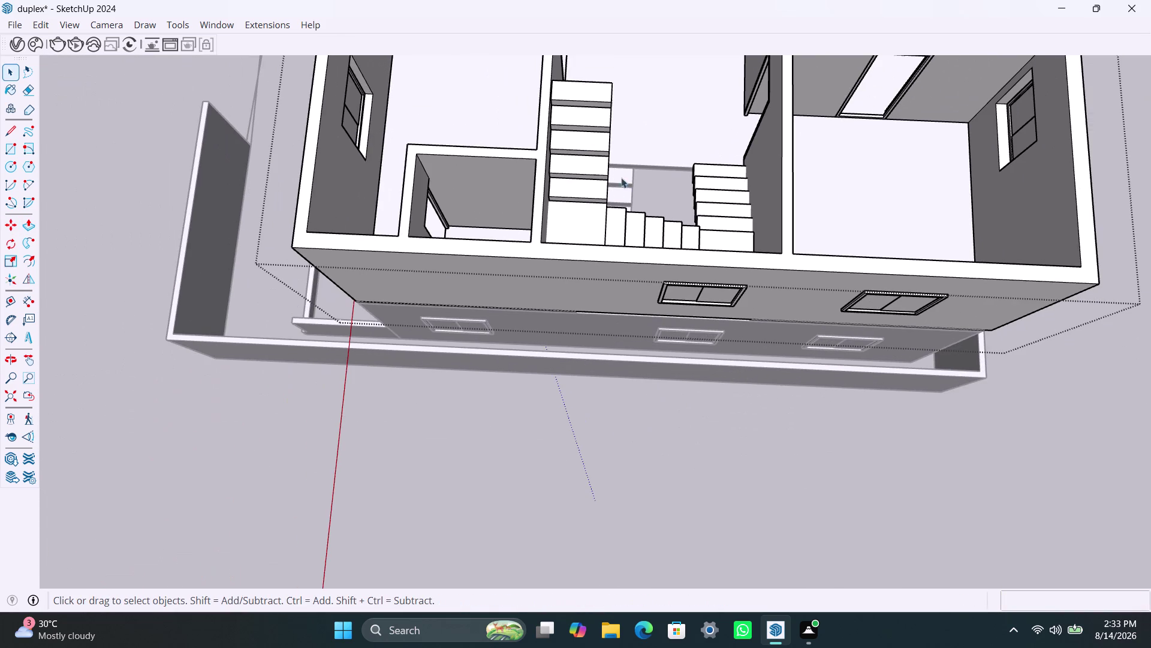
middle_drag(627, 169, 535, 334)
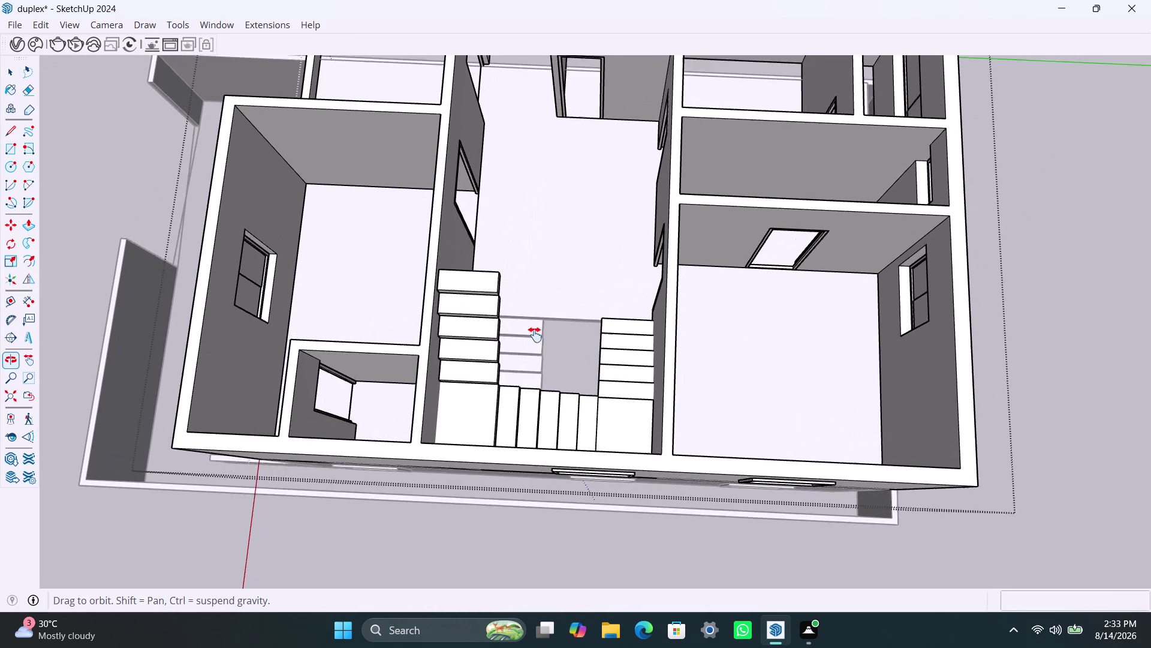
middle_drag(535, 335, 555, 344)
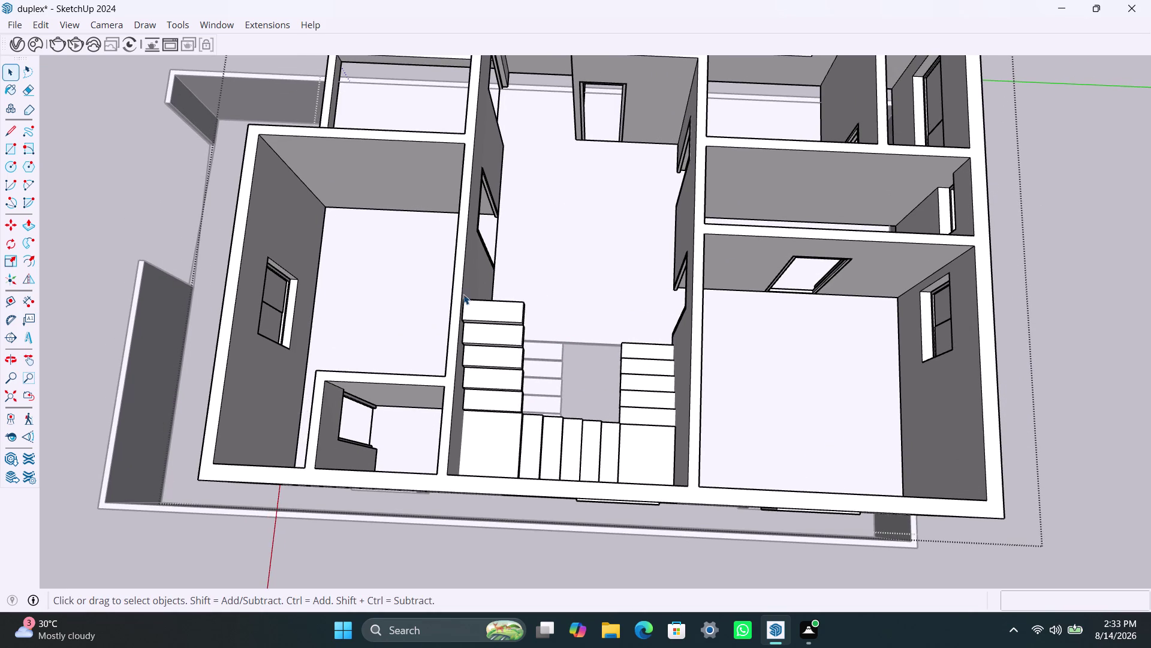
scroll(up, 3)
scroll(up, 3)
middle_drag(489, 302, 431, 247)
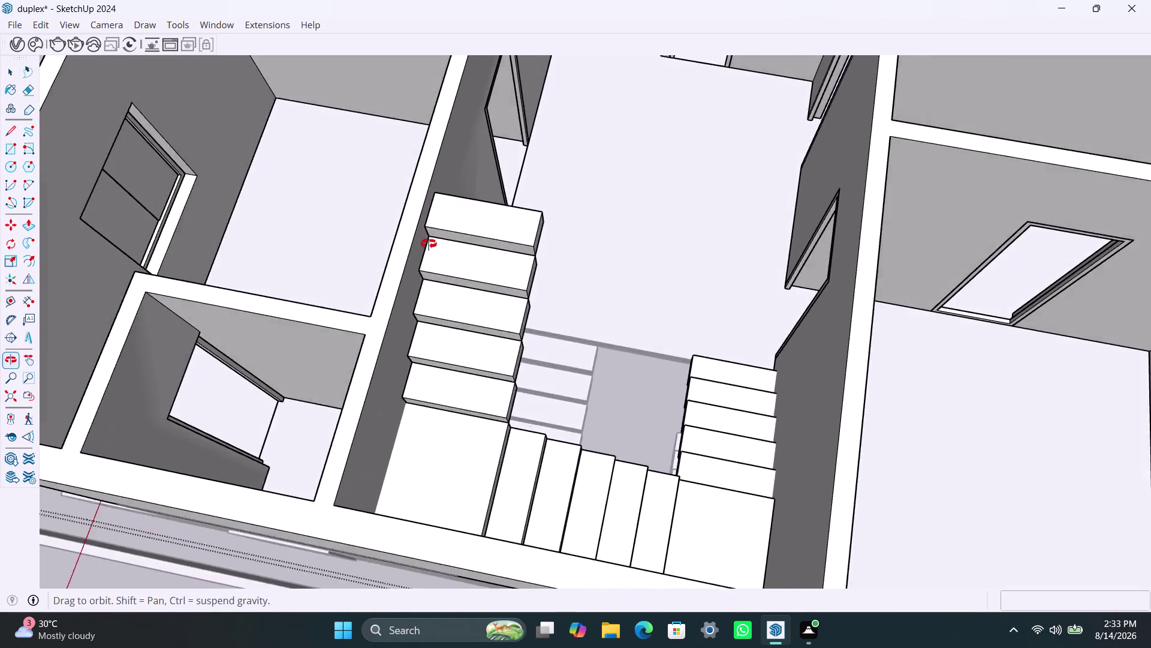
middle_drag(431, 247, 240, 236)
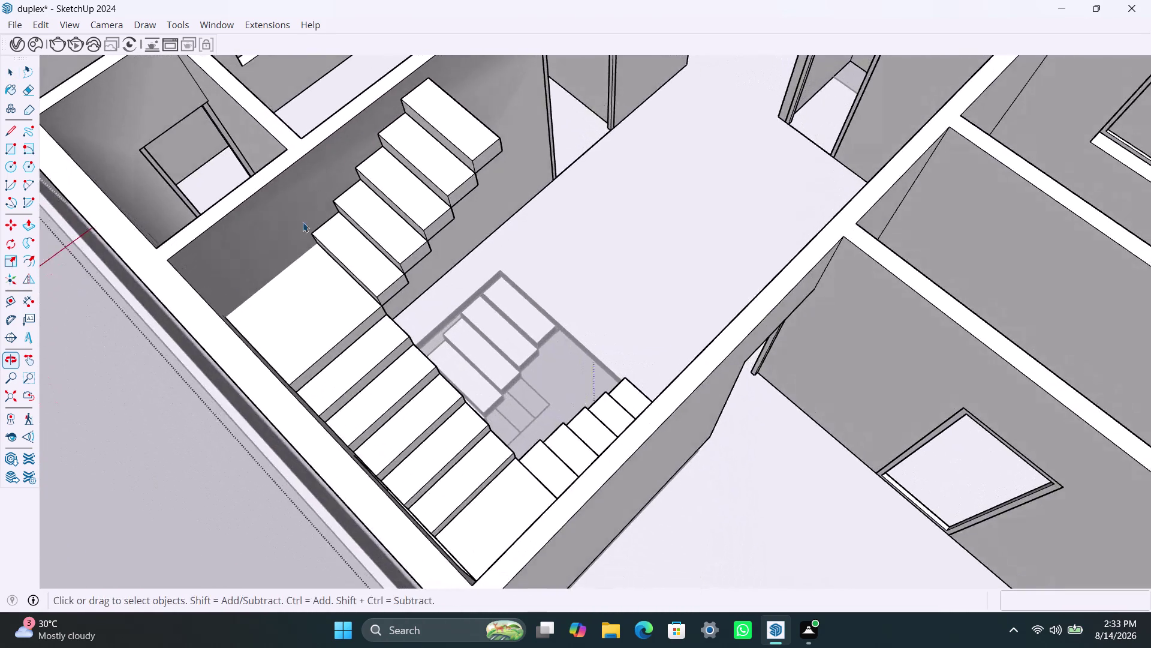
scroll(down, 3)
middle_drag(406, 232, 309, 255)
scroll(up, 3)
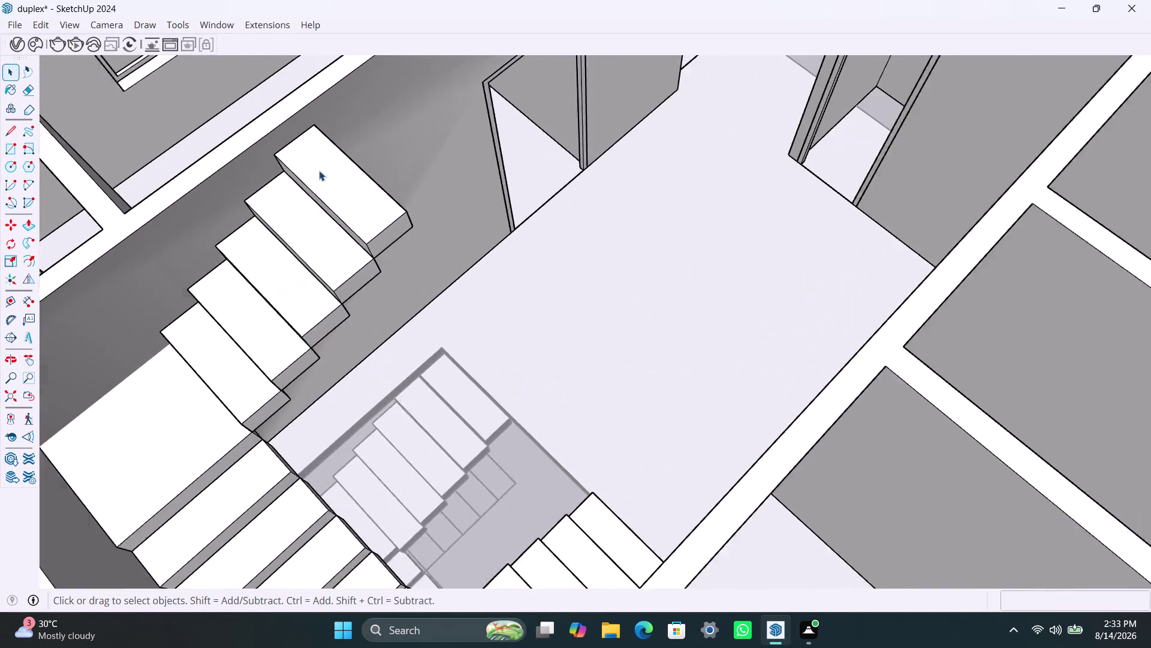
Copy the flight's top step from its lower corner one step higher.
click(334, 207)
key(m)
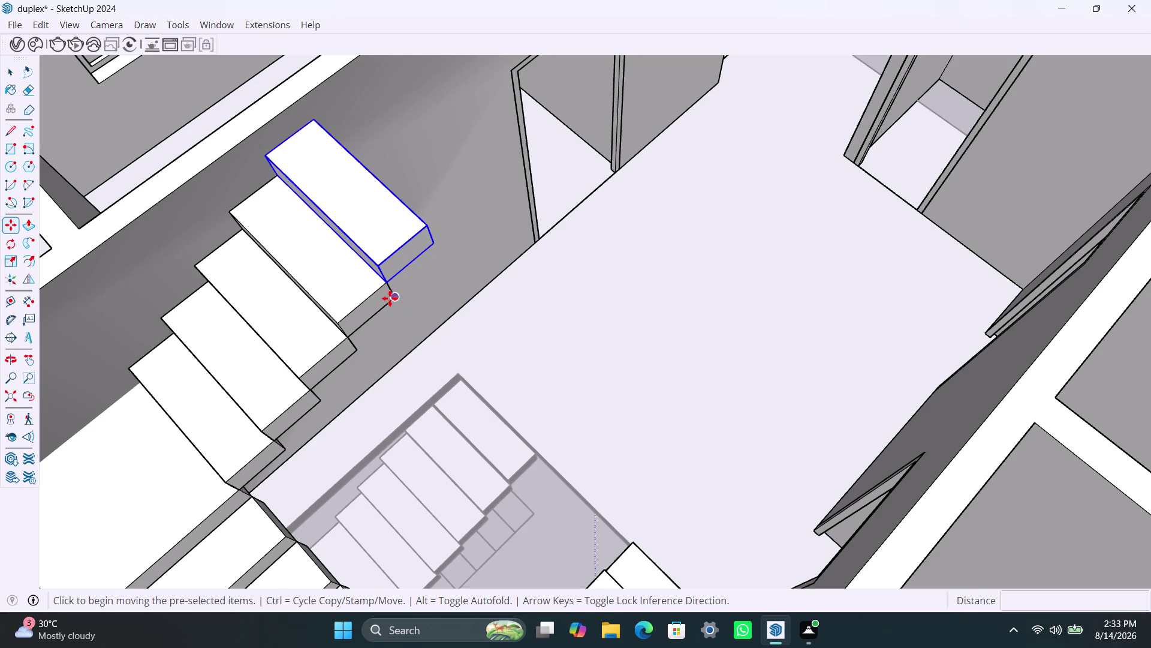
click(387, 287)
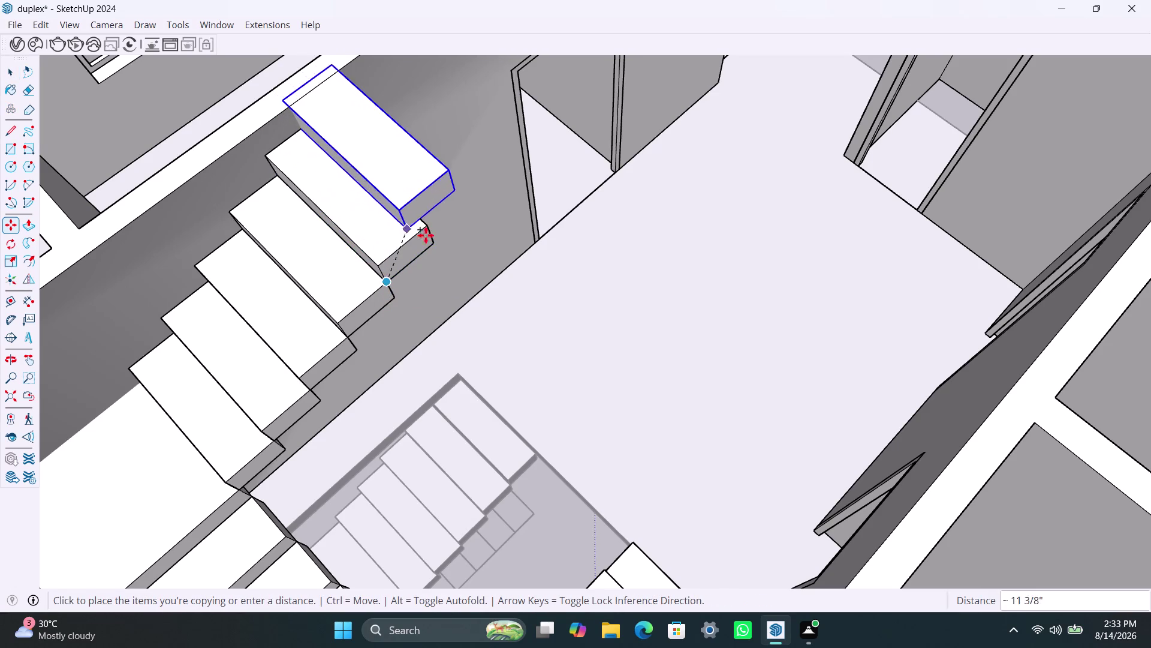
click(427, 222)
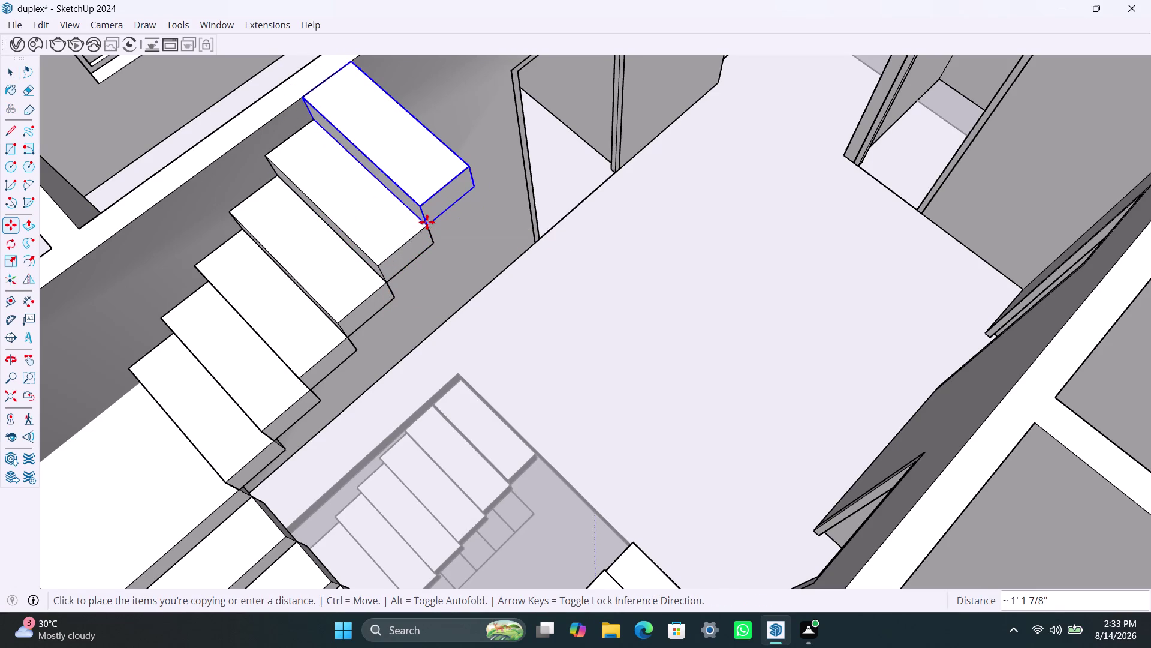
key(space)
scroll(up, 3)
scroll(up, 3)
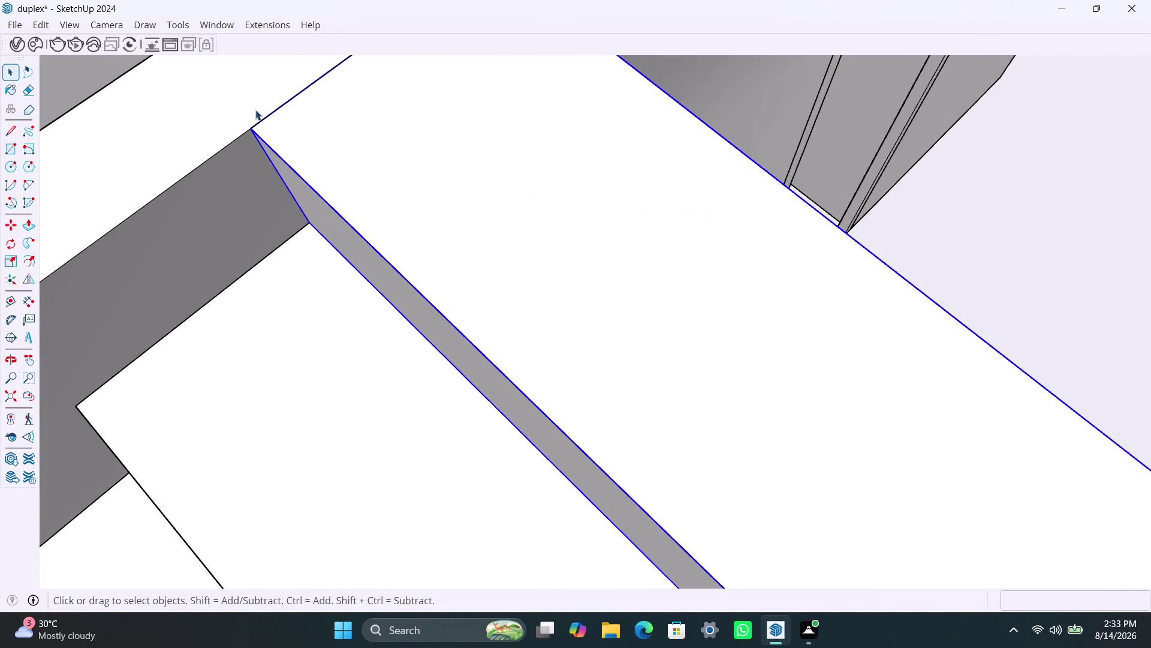
scroll(down, 3)
scroll(down, 3)
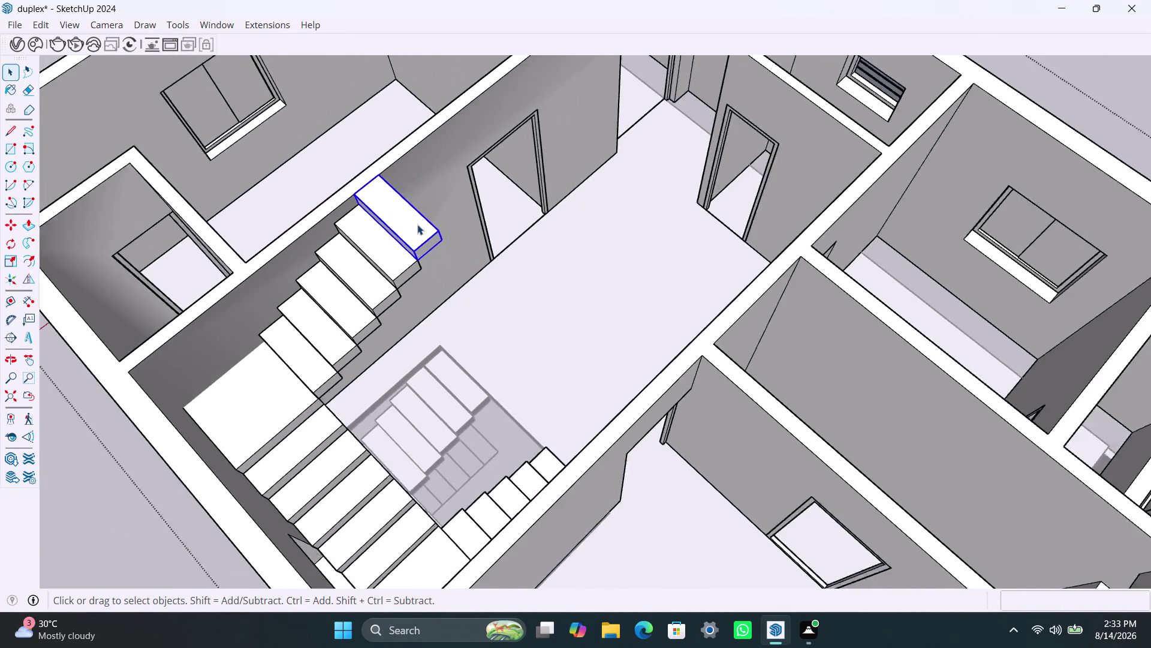
scroll(down, 3)
key(space)
click(717, 141)
scroll(down, 3)
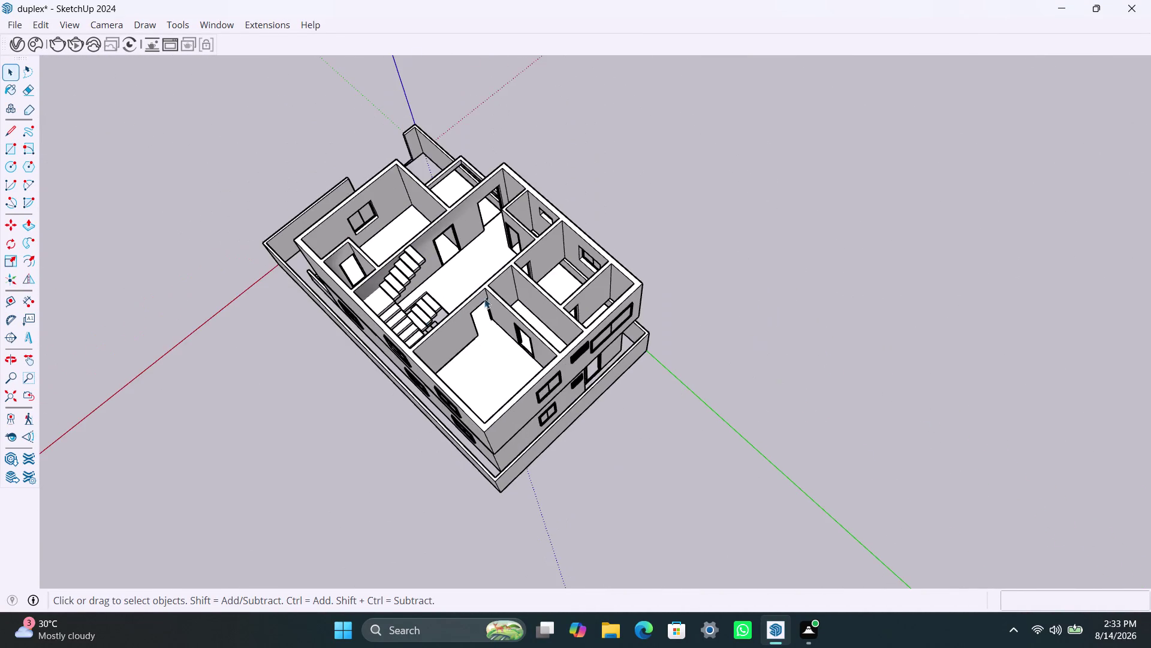
Orbit around the house to view it from several sides, then save the model.
scroll(down, 3)
middle_drag(612, 449, 117, 355)
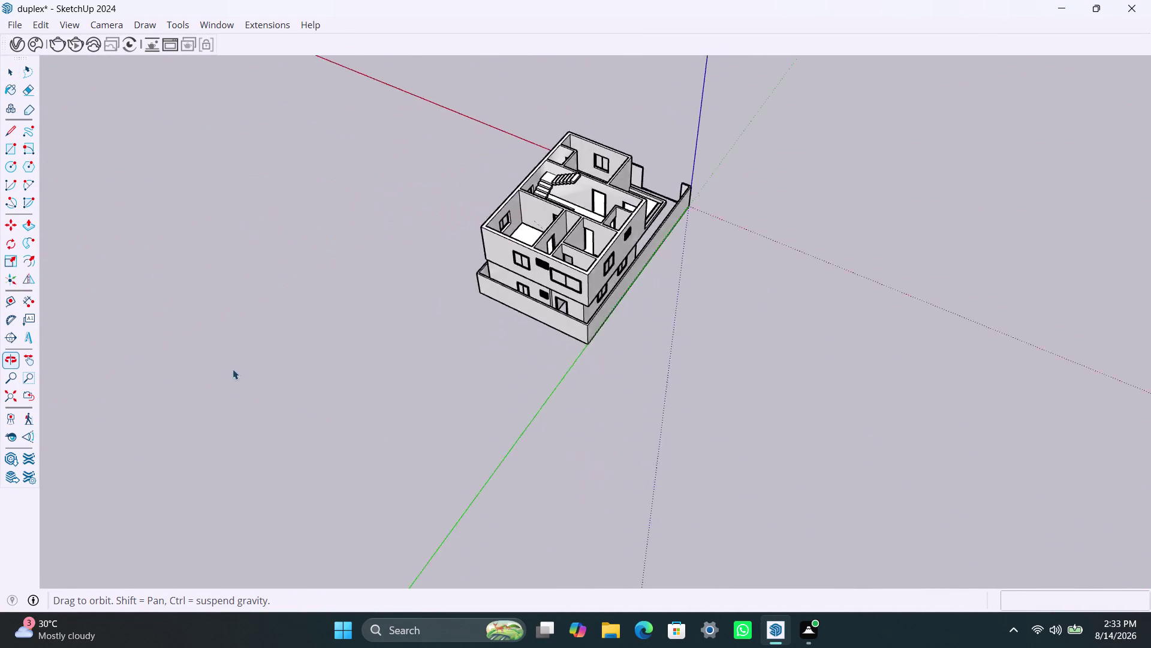
scroll(down, 3)
middle_drag(621, 395, 112, 320)
scroll(up, 3)
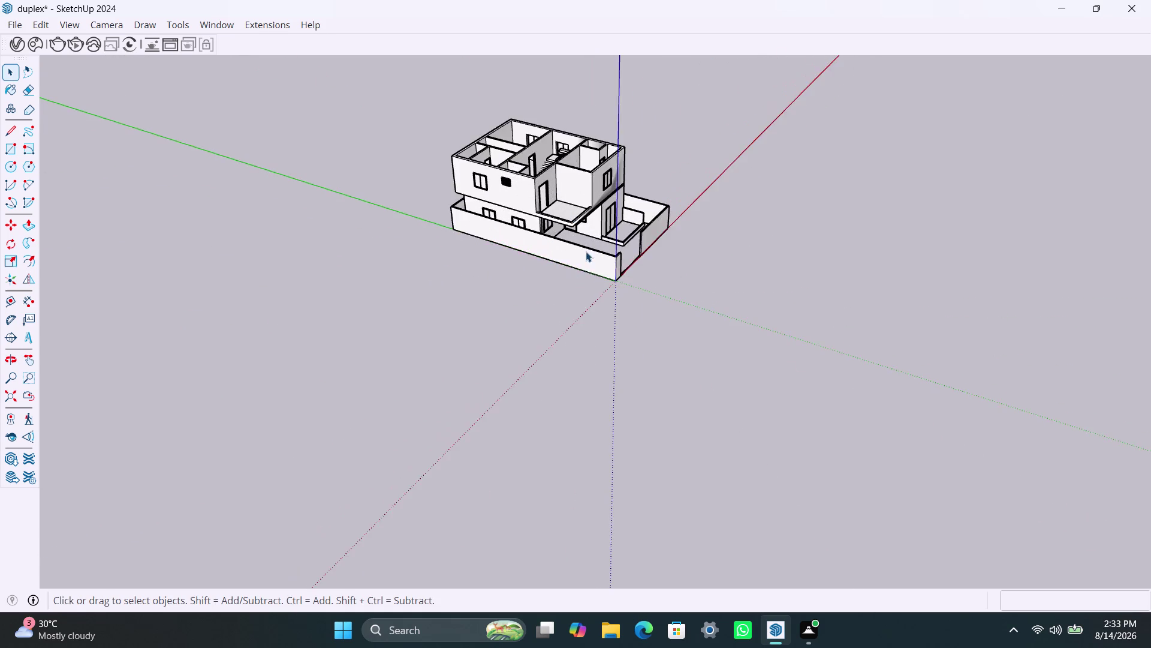
scroll(up, 3)
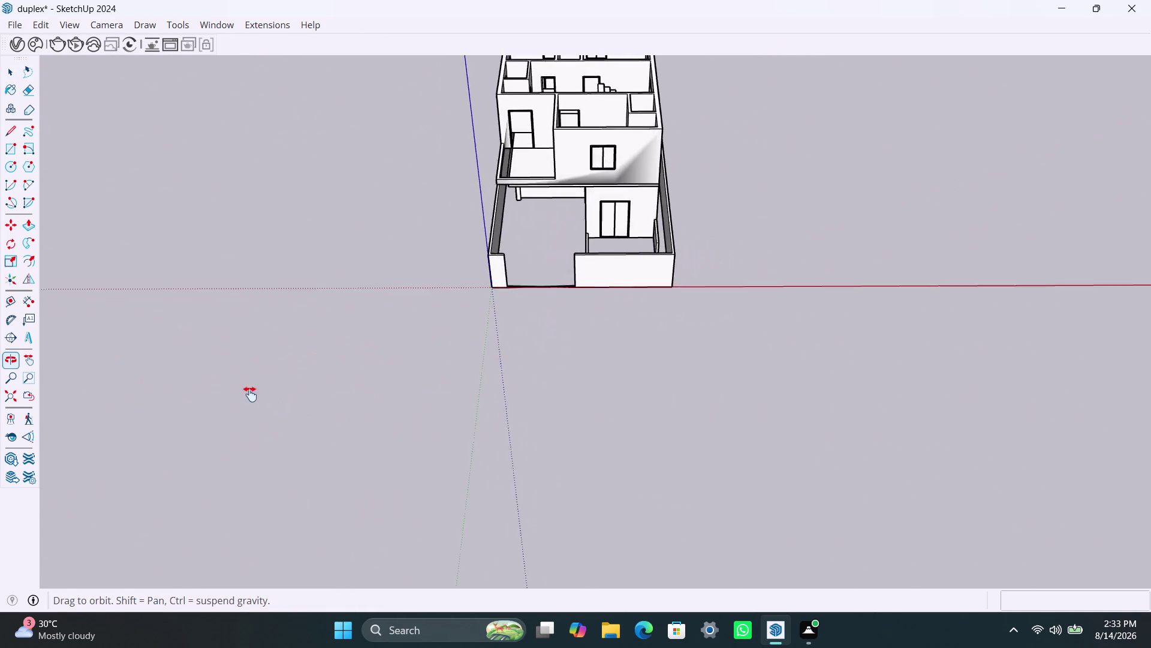
scroll(down, 3)
middle_drag(574, 378, 584, 399)
scroll(down, 3)
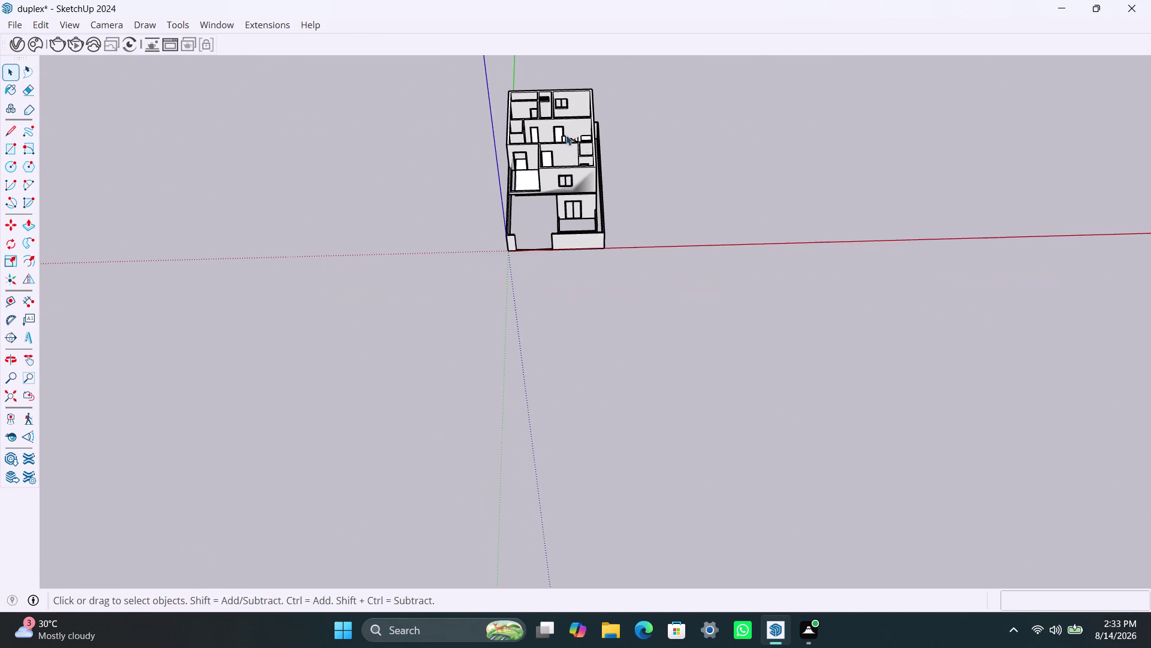
middle_drag(565, 140, 551, 144)
scroll(down, 3)
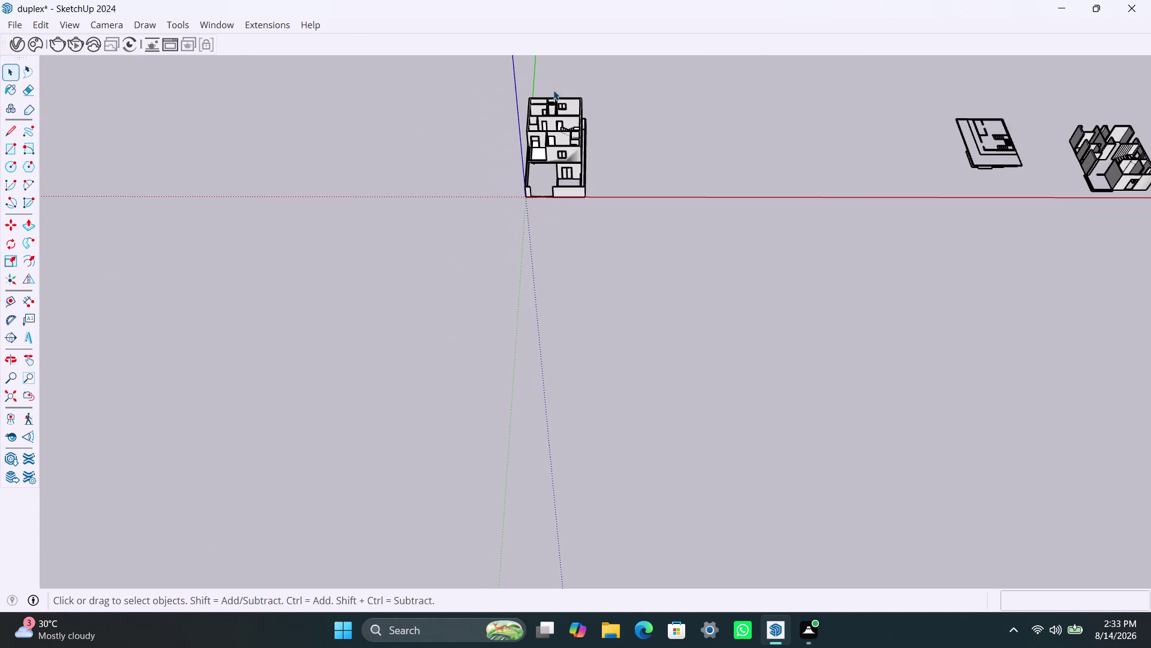
middle_drag(553, 90, 568, 283)
scroll(up, 3)
scroll(up, 3)
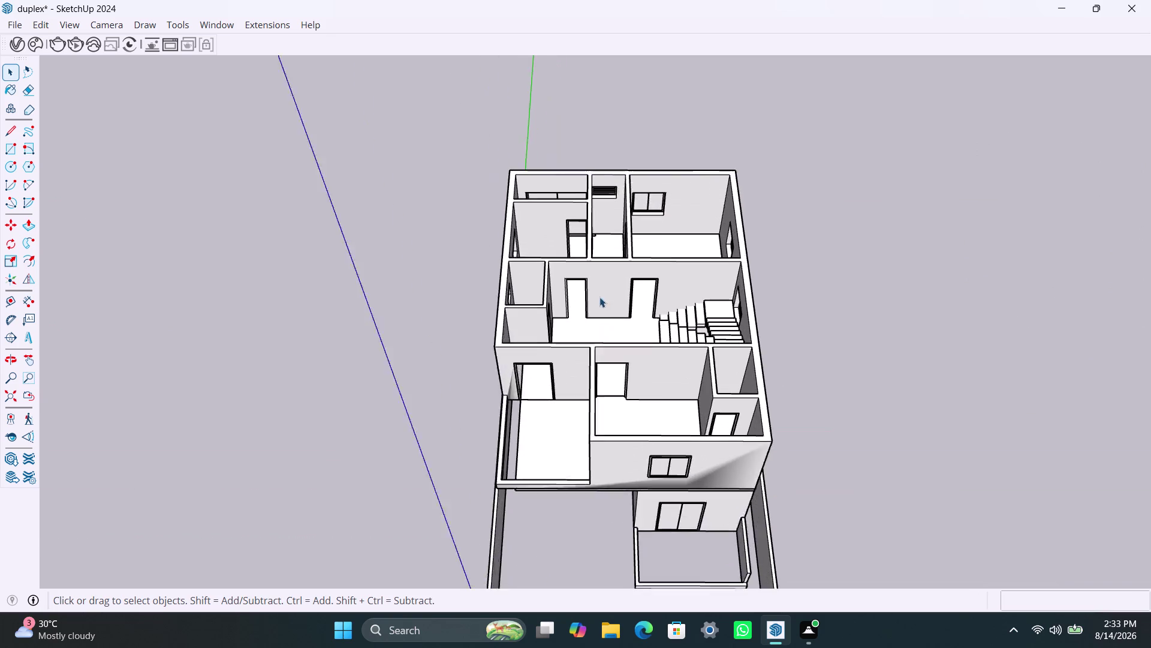
middle_drag(600, 306, 598, 351)
key(ctrl+s)
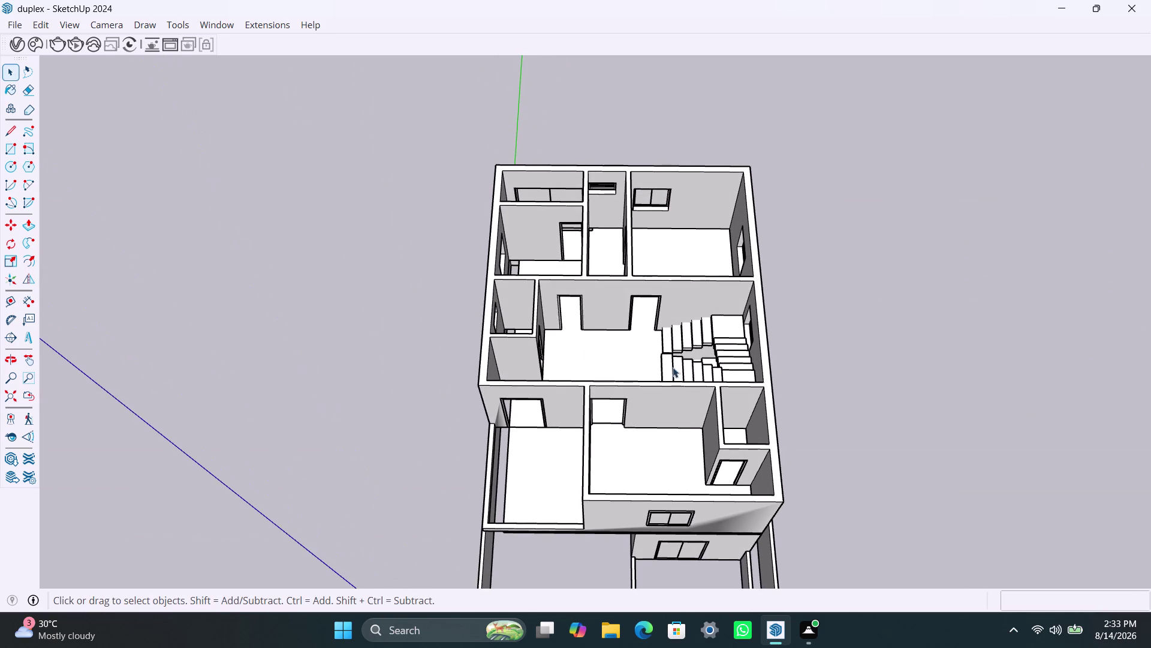
Select into the staircase group to inspect its steps, then clear the selection.
scroll(up, 3)
click(666, 336)
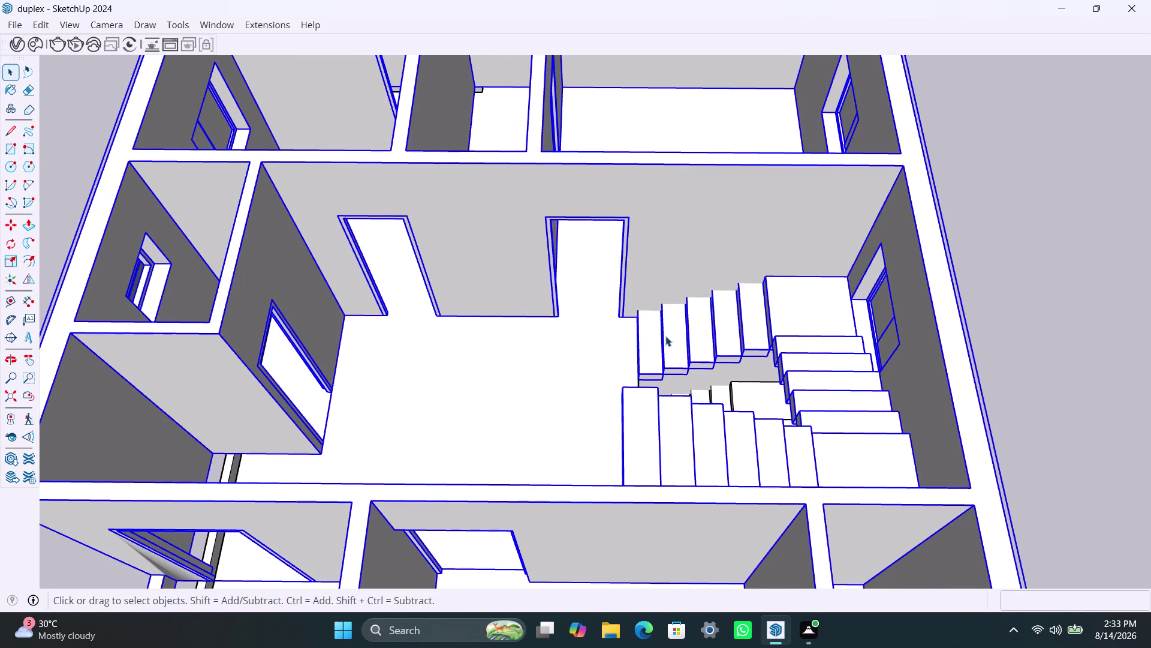
double_click(672, 336)
triple_click(673, 336)
double_click(673, 336)
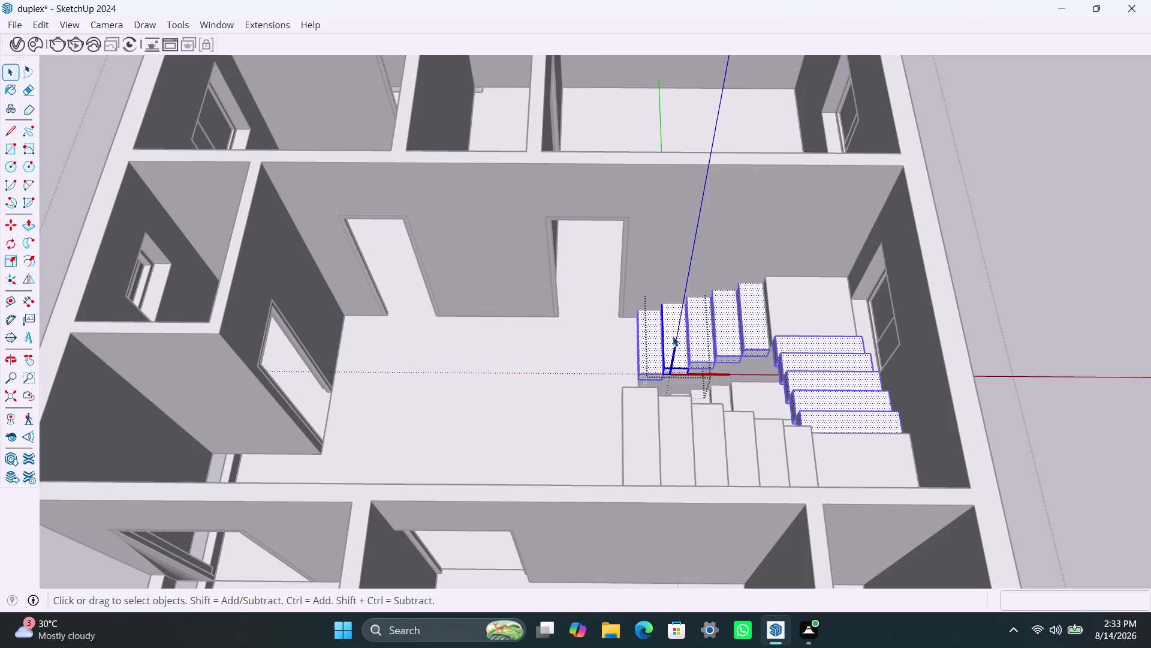
click(794, 307)
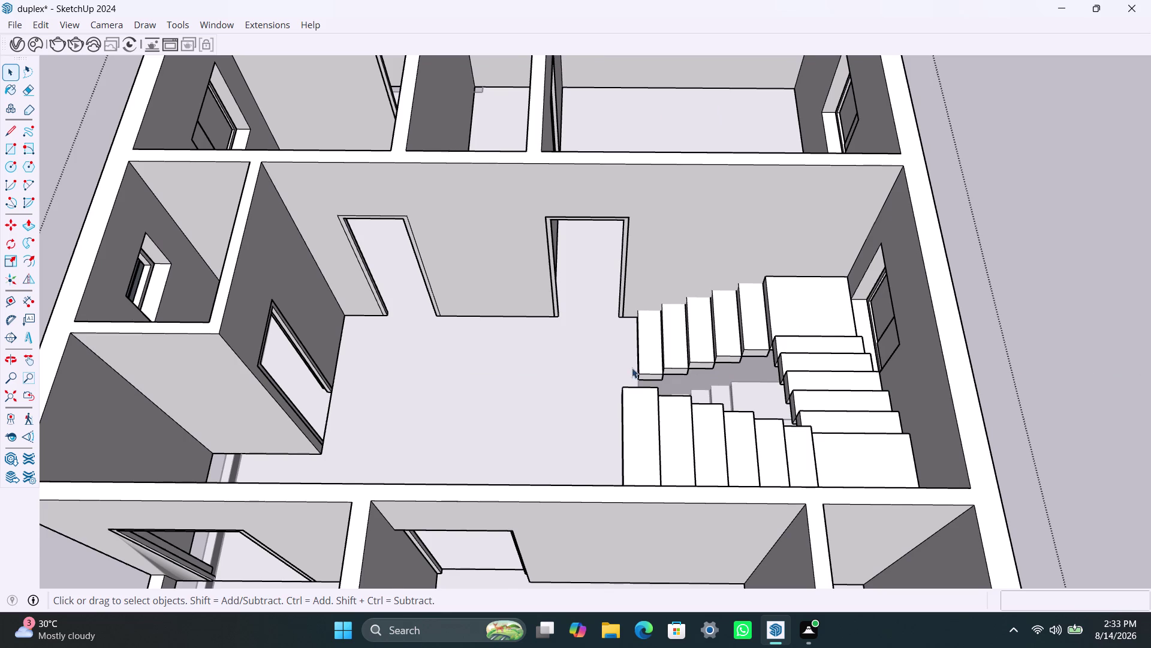
Zoom in beneath the upper flight to where the bottom step meets the landing.
scroll(down, 3)
middle_drag(525, 414, 899, 471)
scroll(up, 3)
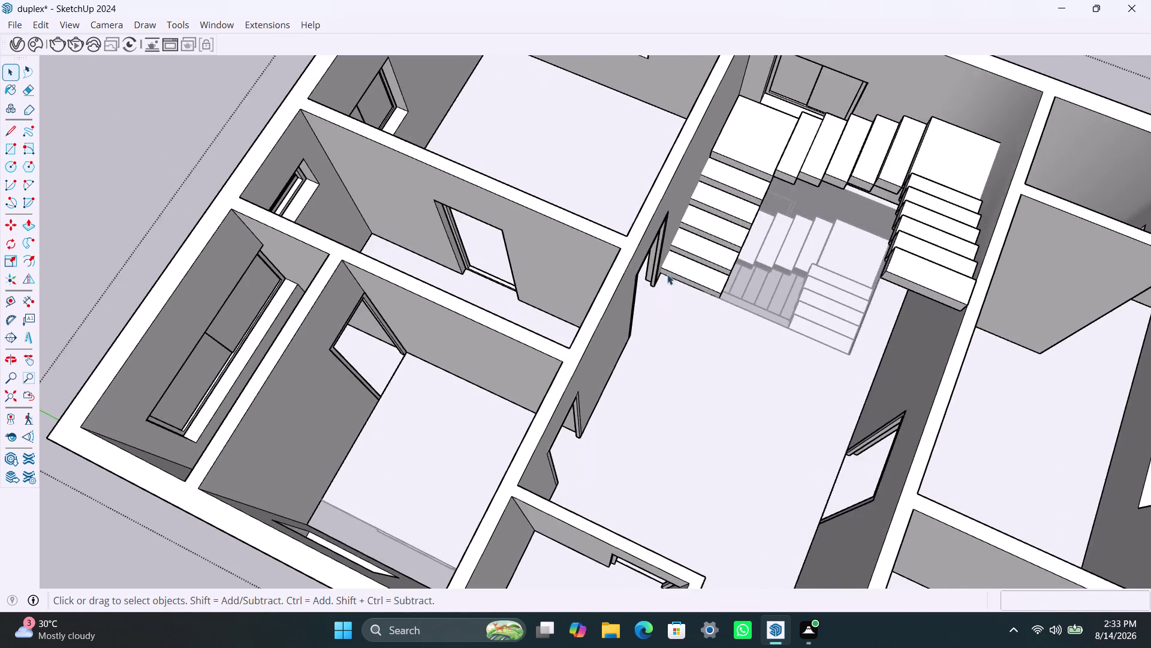
scroll(up, 3)
middle_drag(642, 347, 713, 388)
scroll(up, 3)
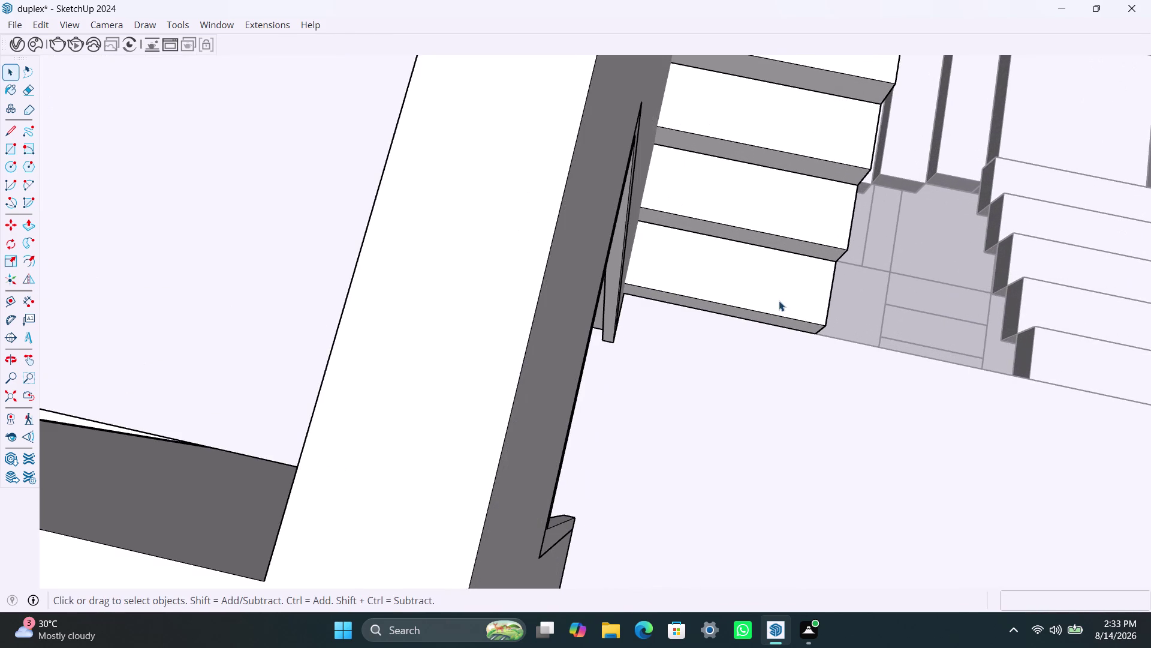
middle_drag(779, 299, 668, 319)
scroll(up, 3)
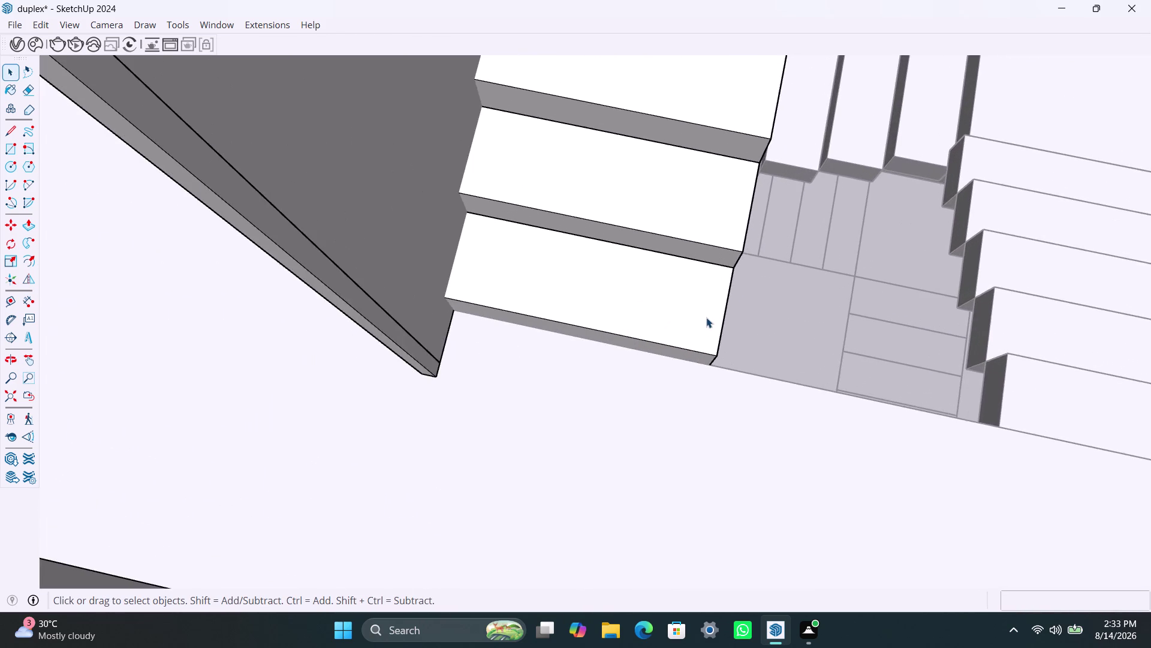
scroll(up, 3)
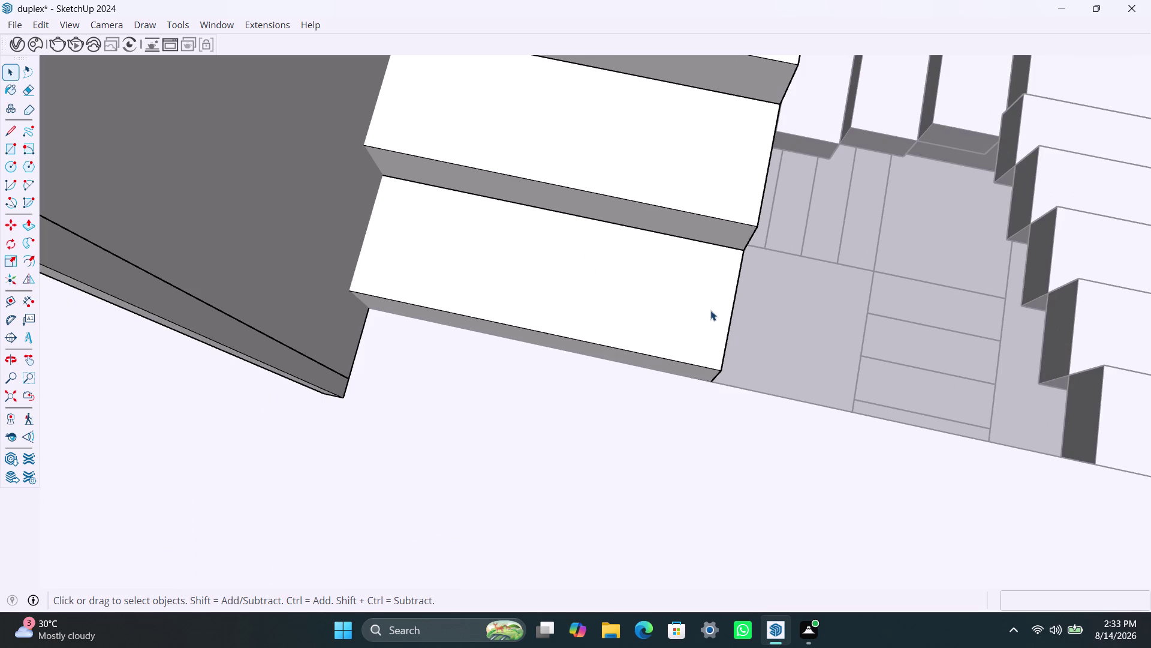
click(268, 24)
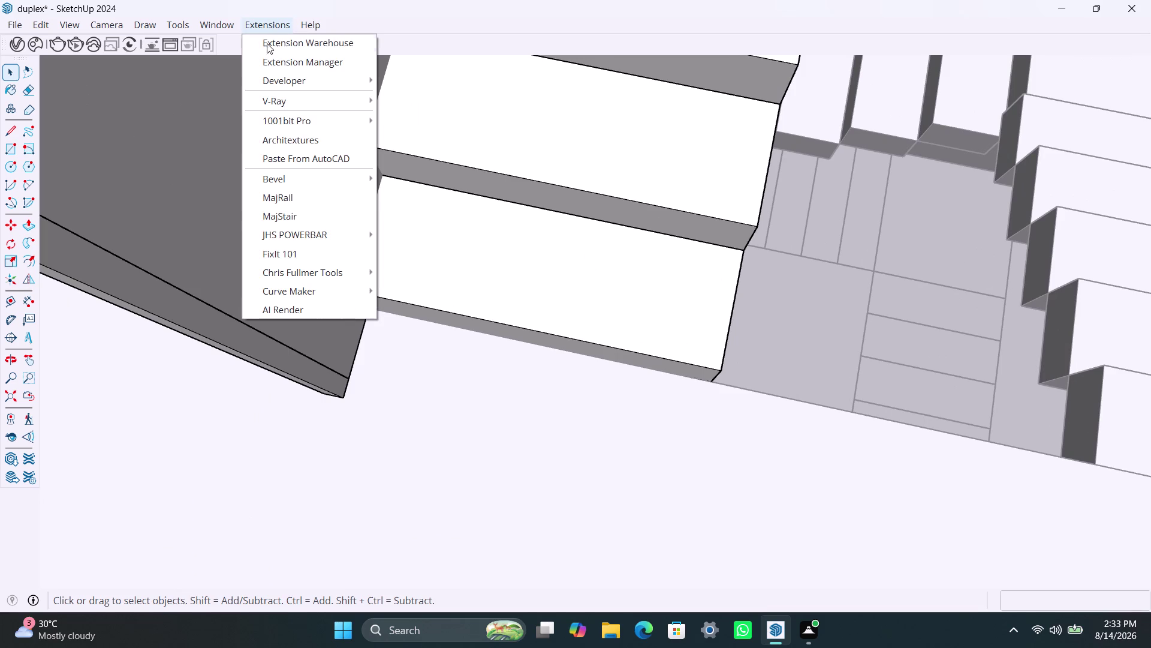
Launch the MajStair plugin and try drawing a stair with its default settings.
click(292, 223)
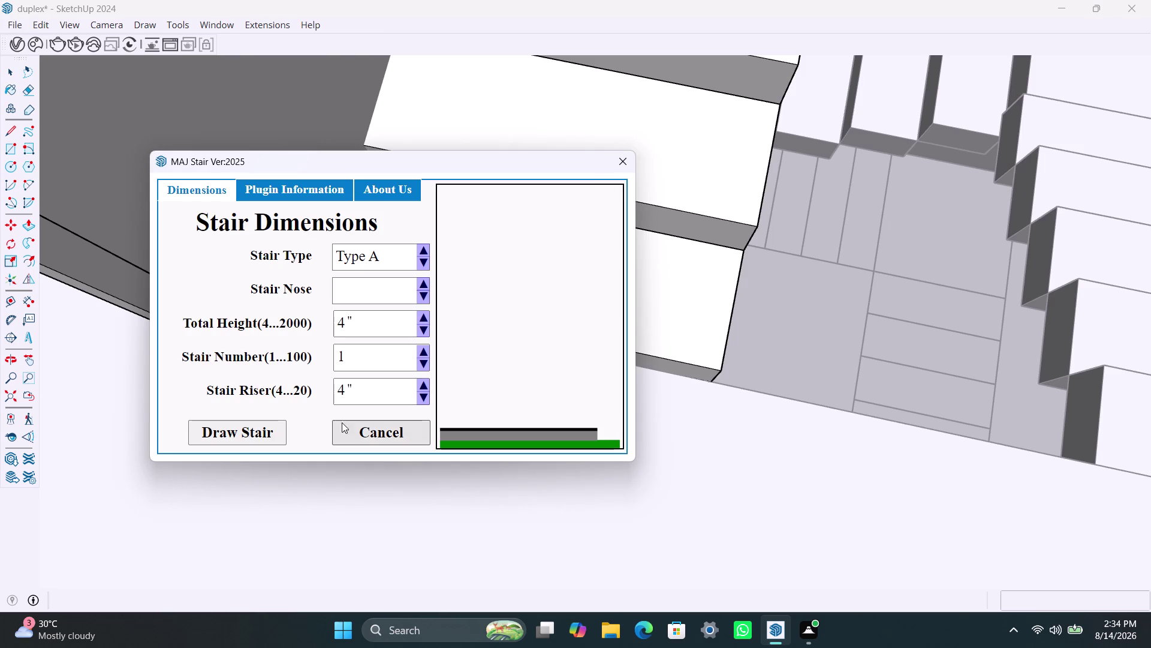
click(269, 428)
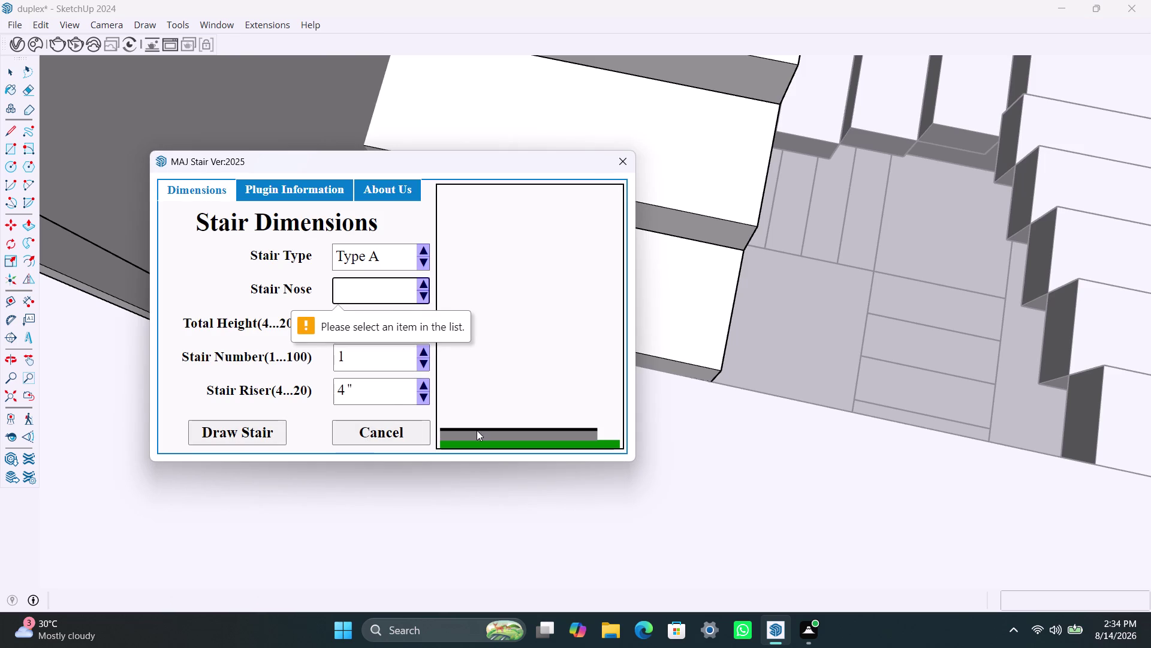
click(464, 435)
scroll(down, 3)
scroll(up, 3)
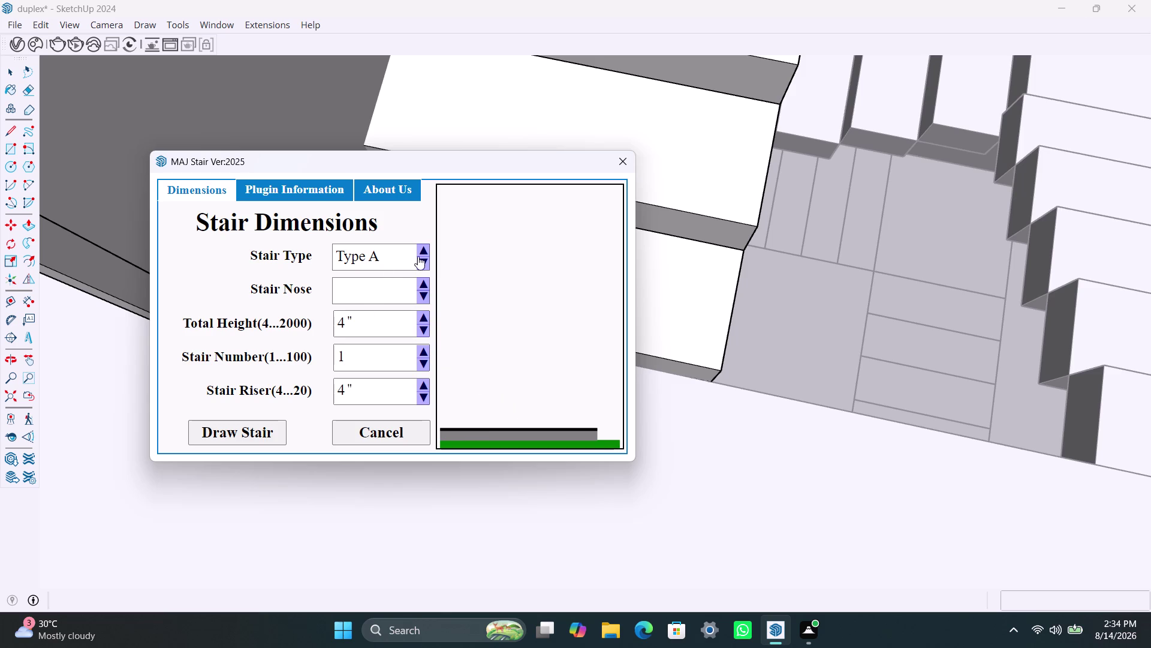
Cycle the Stair Type previews through Types B and D, ending back on Type A.
click(422, 249)
click(423, 250)
click(423, 249)
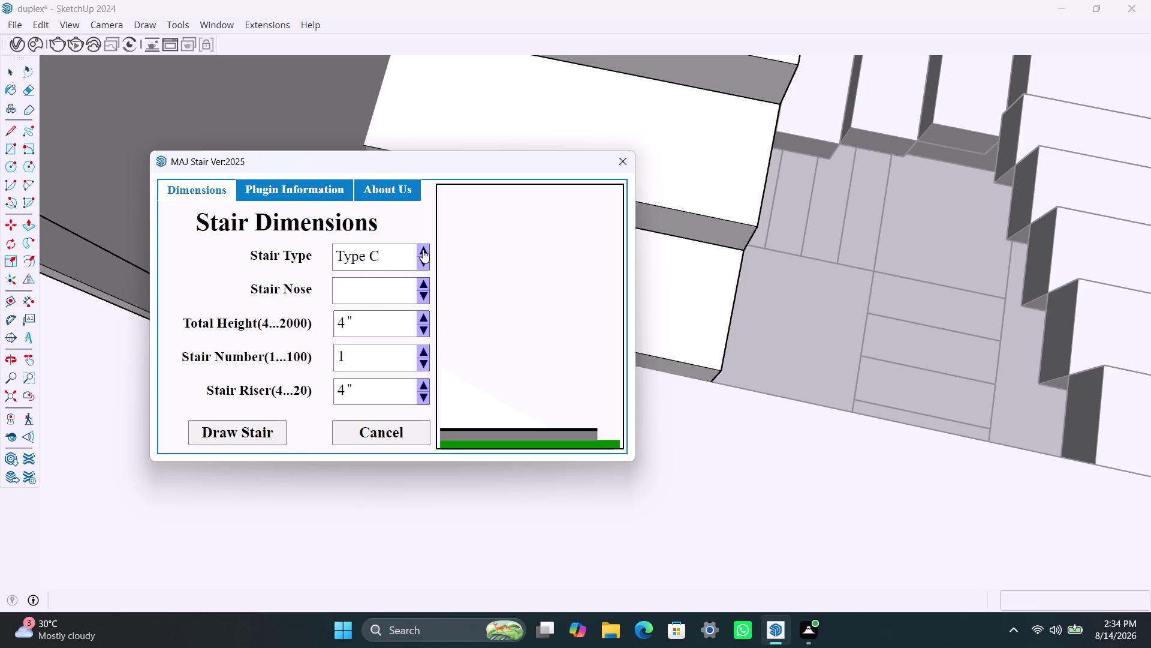
click(423, 249)
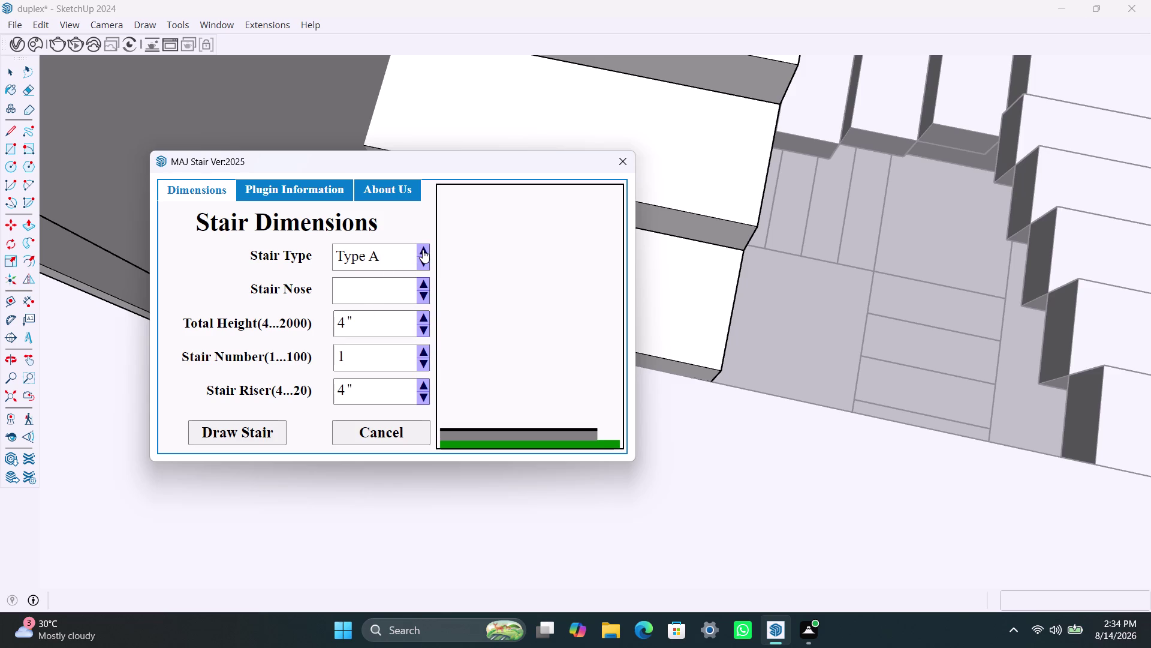
click(423, 249)
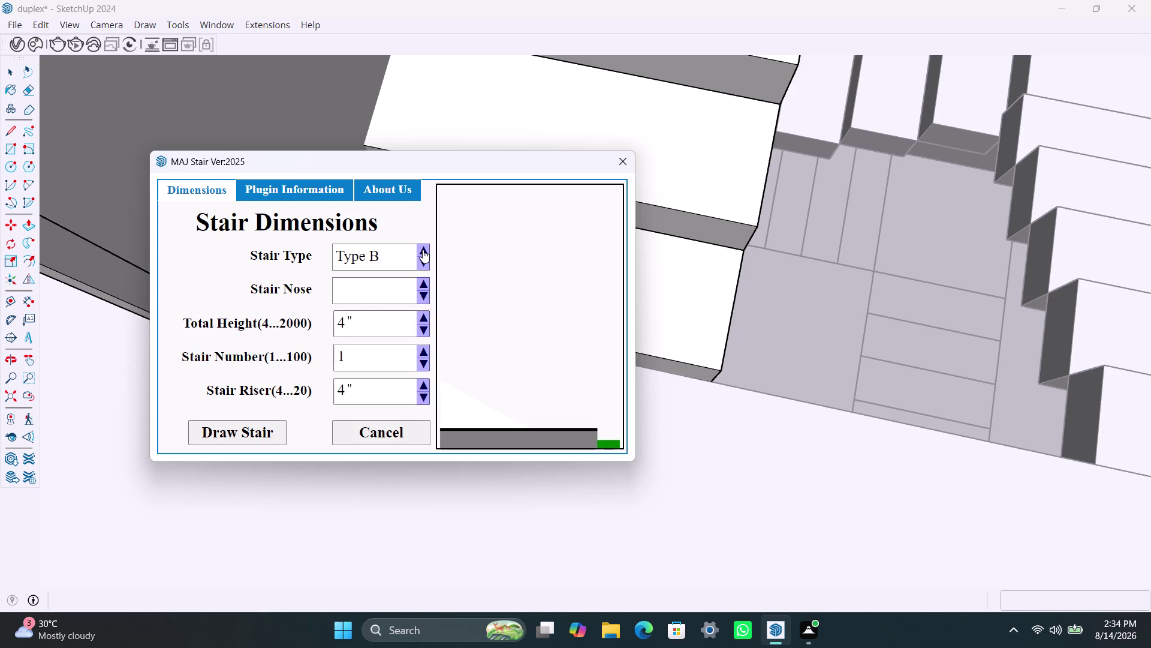
click(423, 249)
click(423, 249)
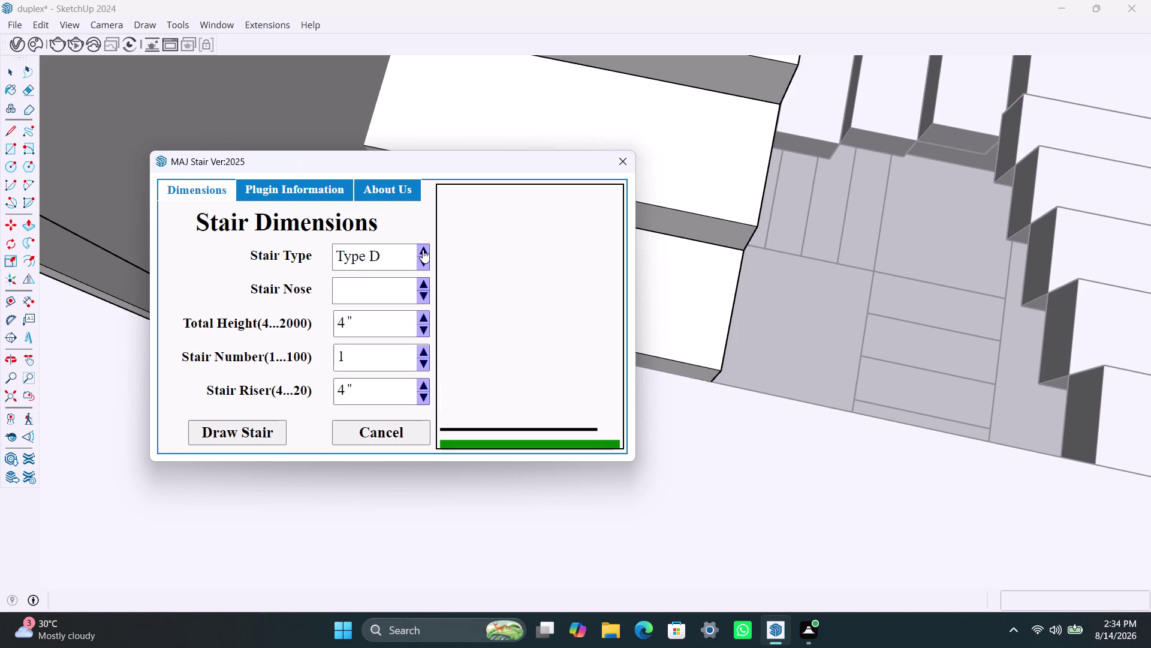
click(423, 250)
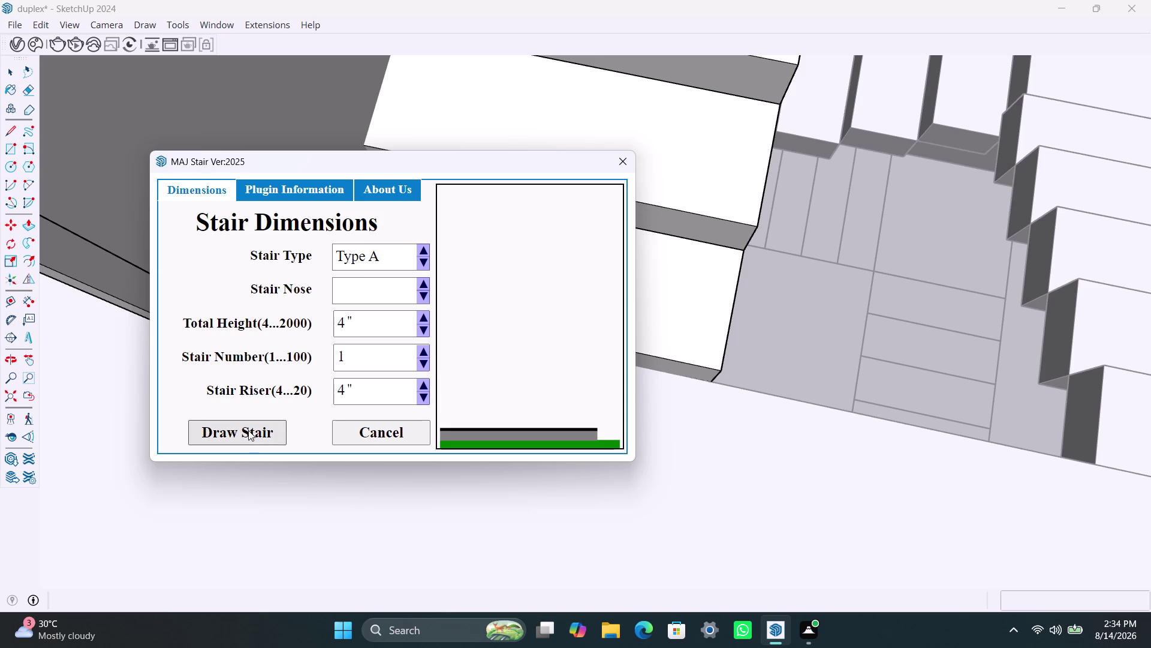
Set Stair Nose to YES and start drawing the Type A stair.
click(248, 430)
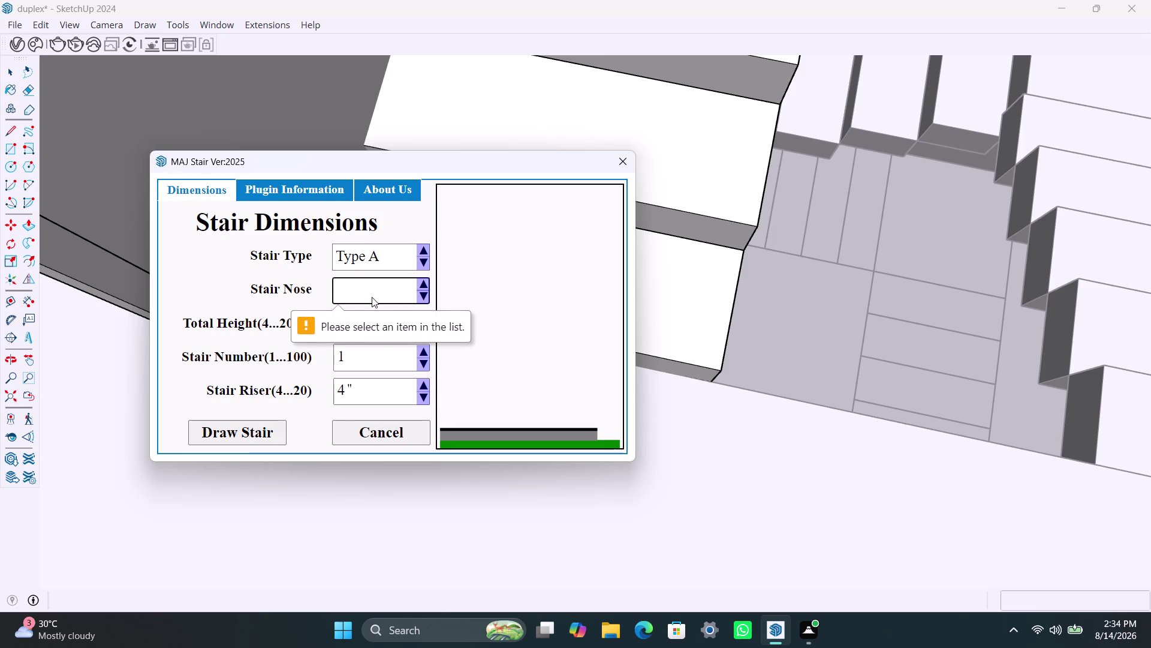
click(372, 297)
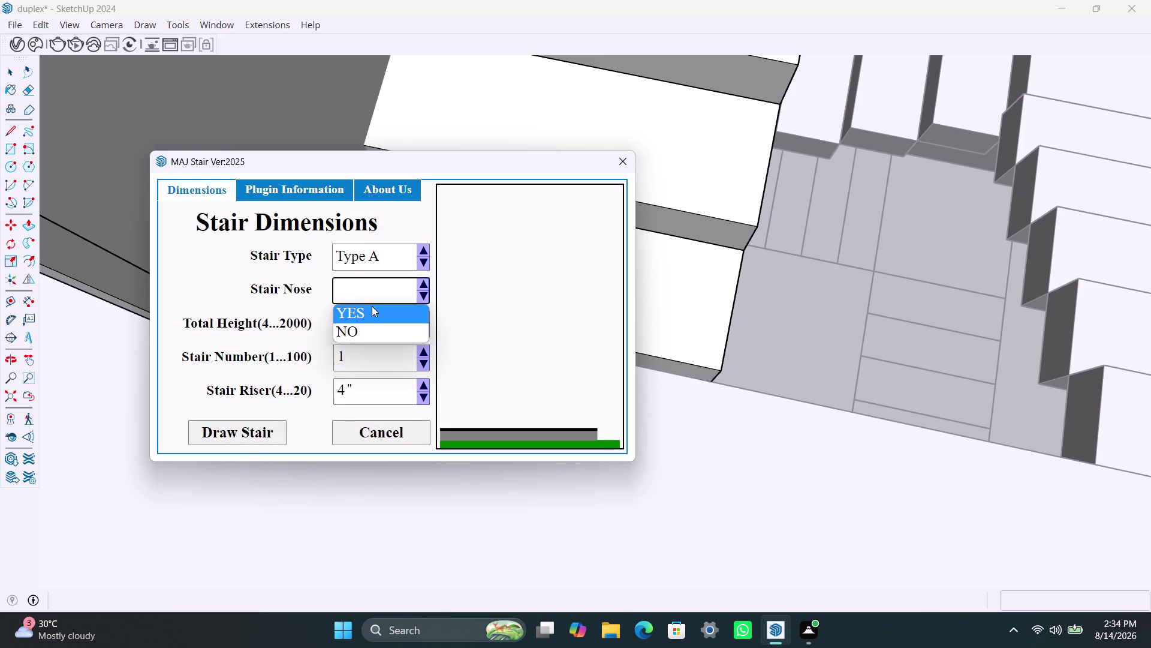
click(372, 306)
click(252, 433)
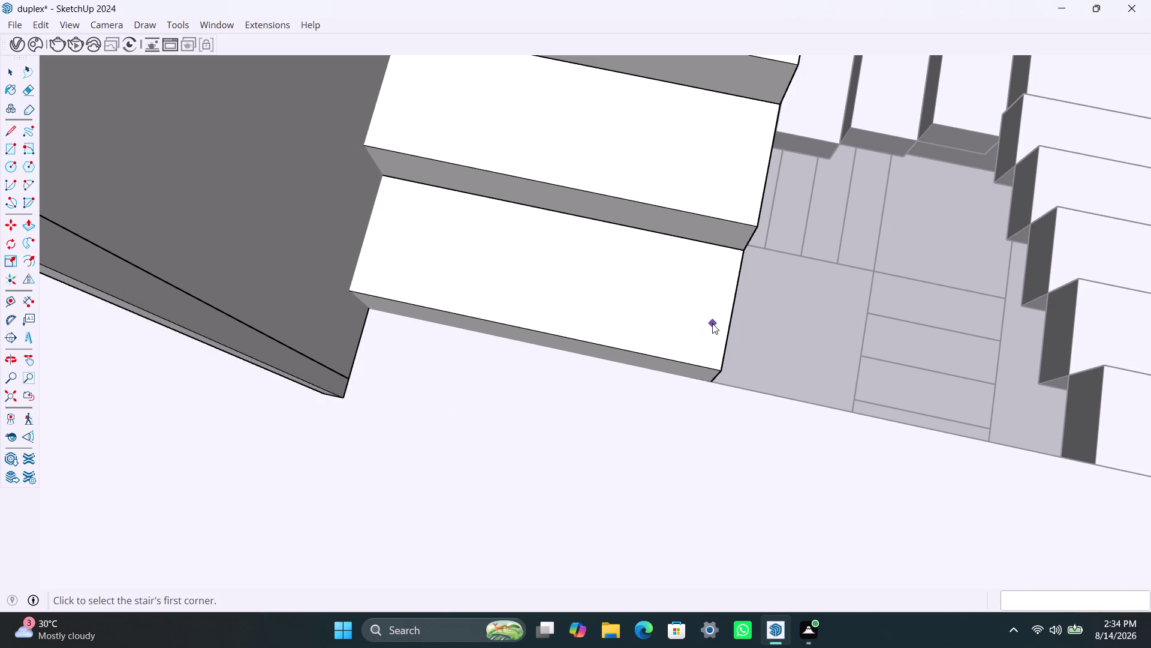
Pick the new stair's first and second corners beside the bottom step, then zoom out.
click(714, 321)
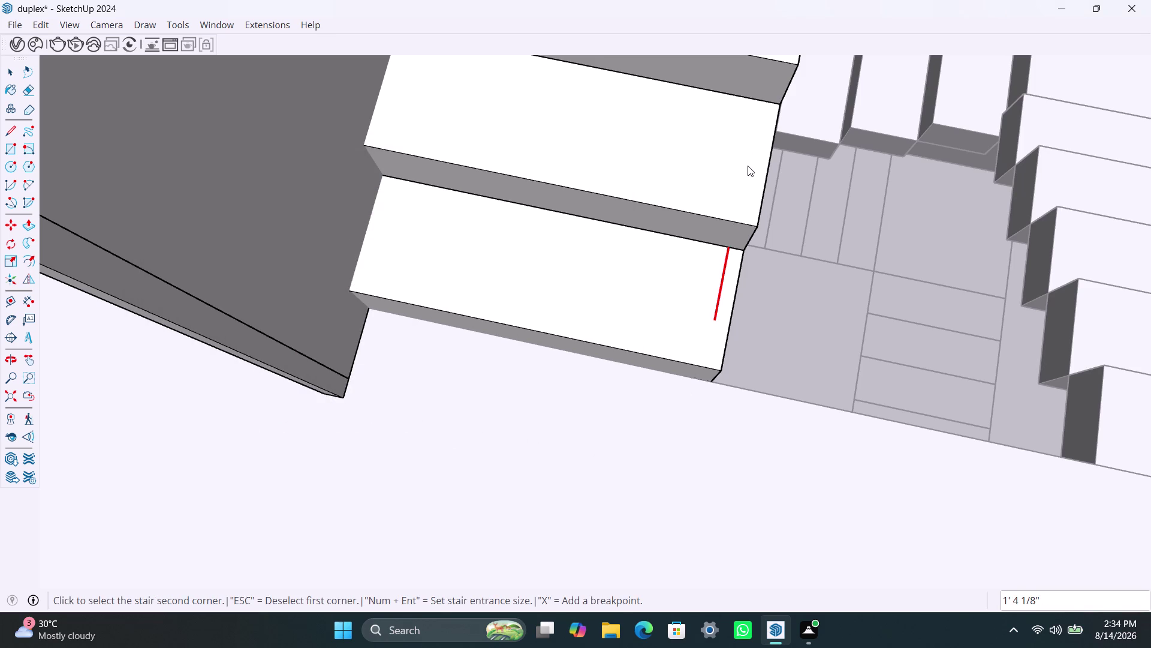
scroll(down, 3)
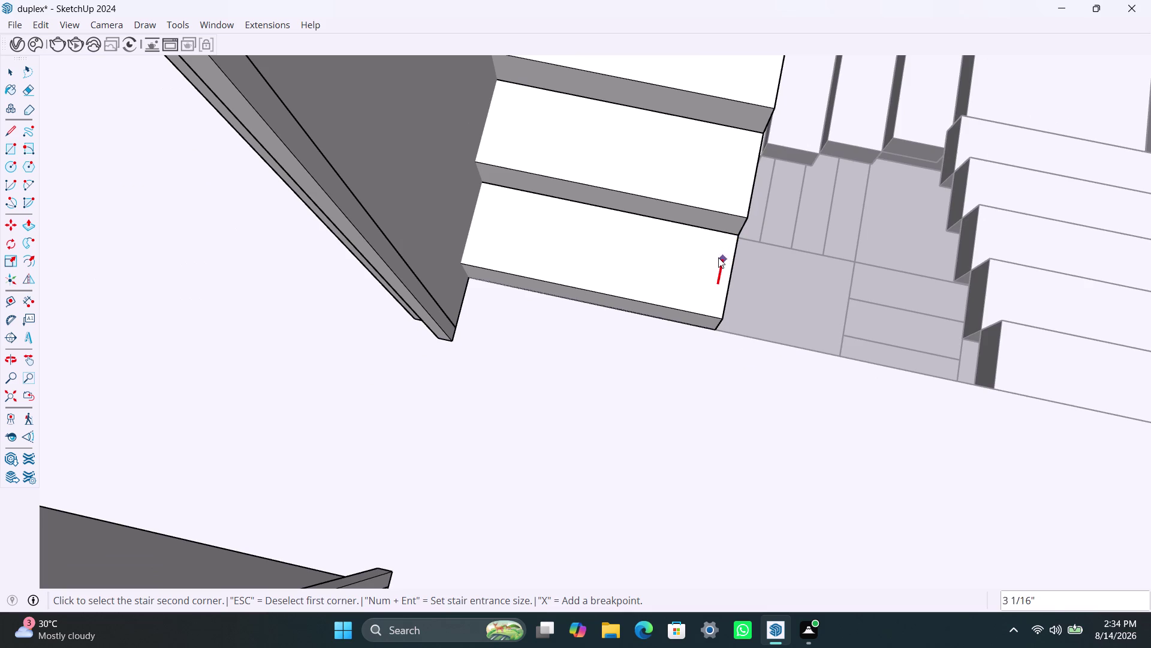
click(725, 232)
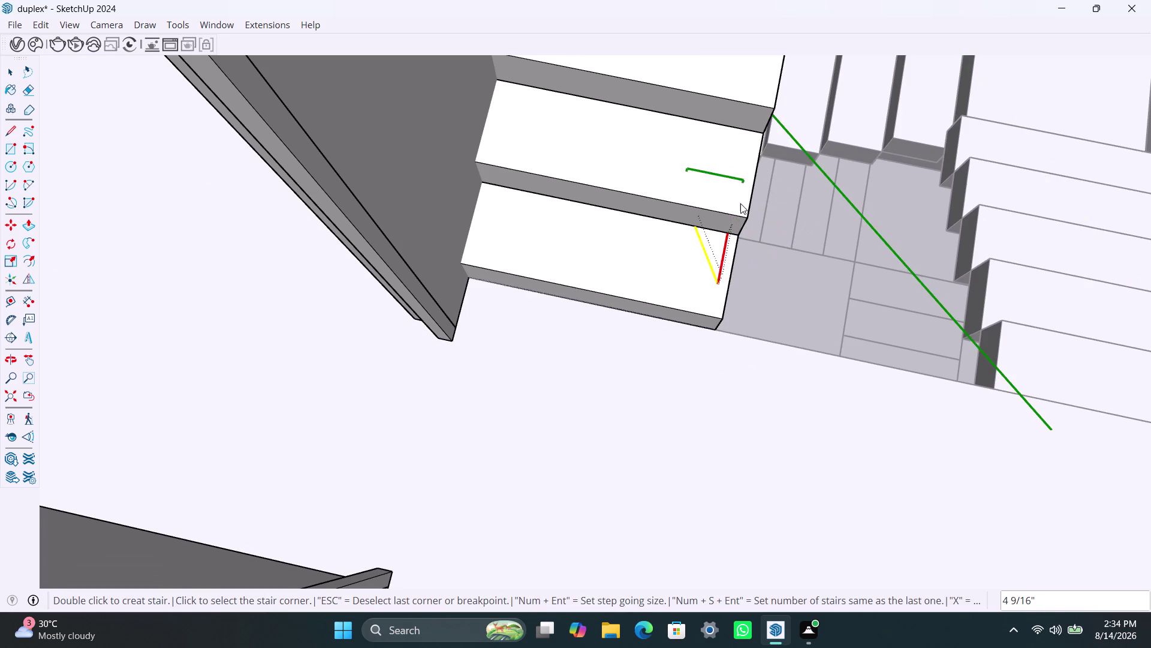
scroll(down, 3)
scroll(down, 3)
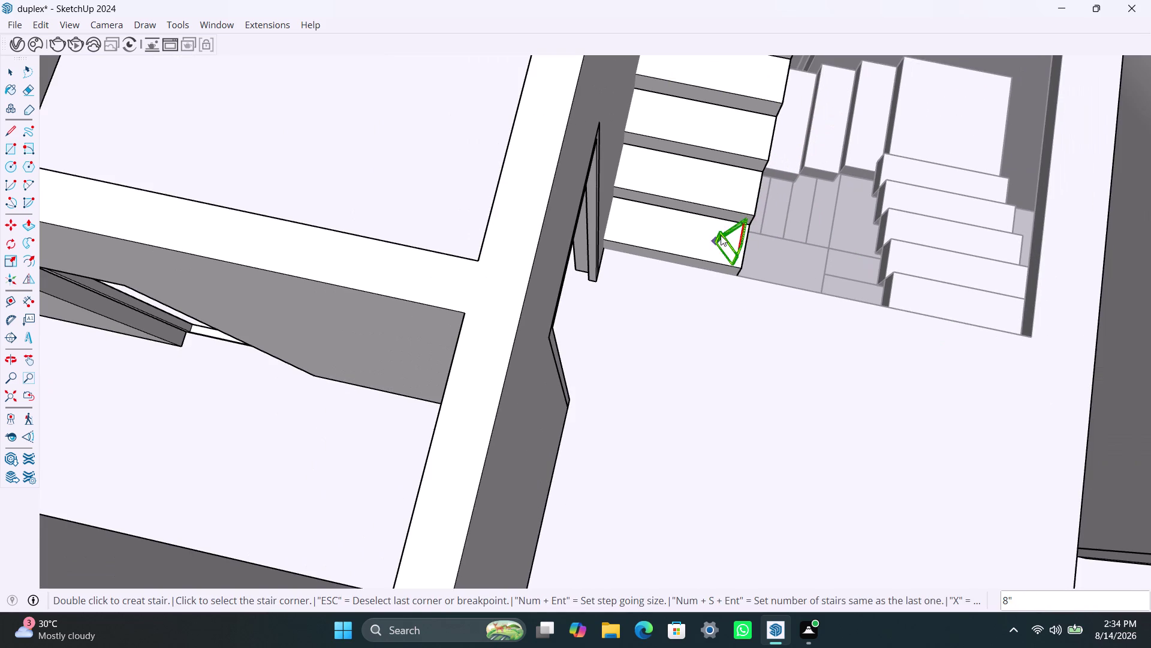
scroll(down, 3)
Cancel the picked stair corners and orbit to view the staircase from above.
scroll(down, 3)
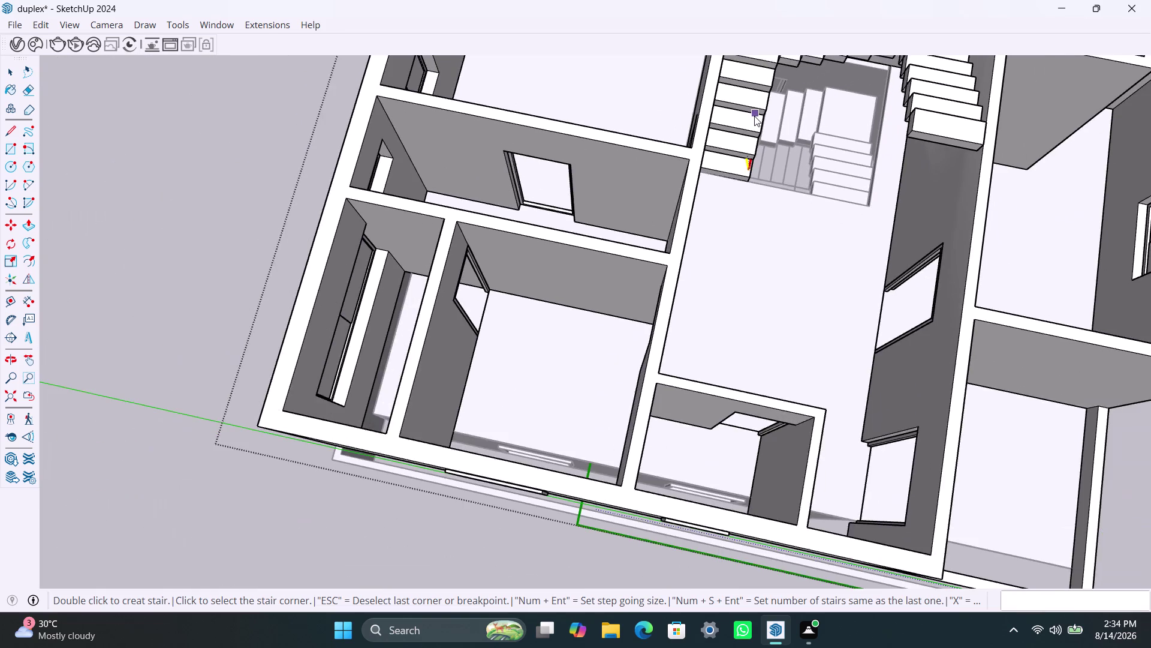
scroll(down, 3)
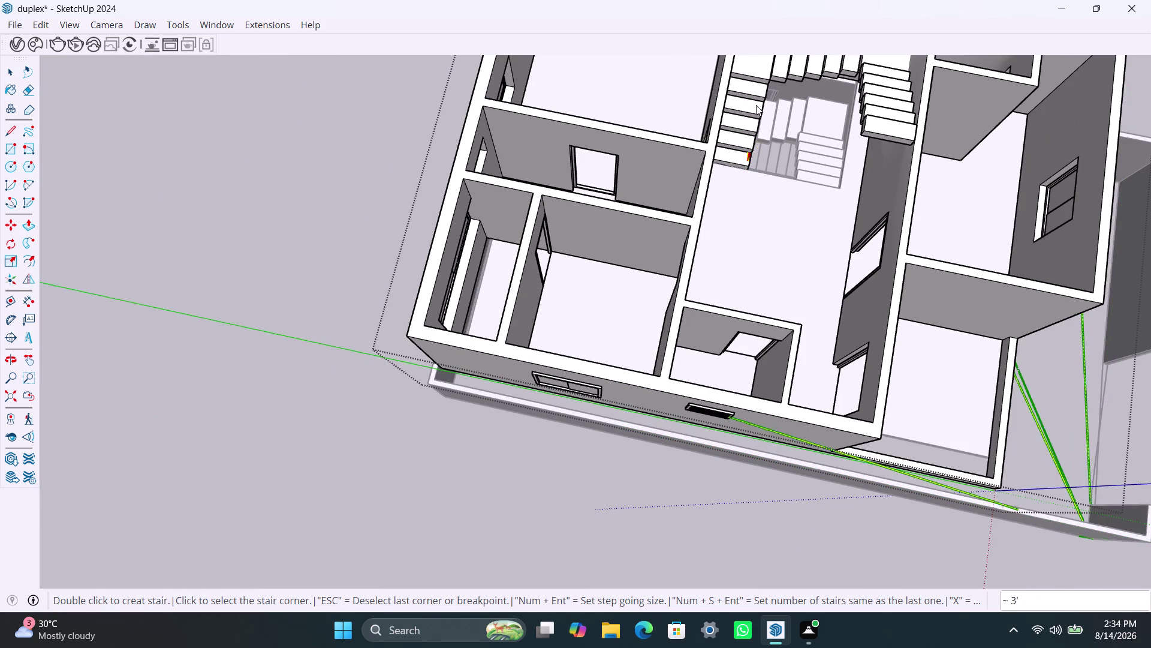
key(Escape)
key(Escape)
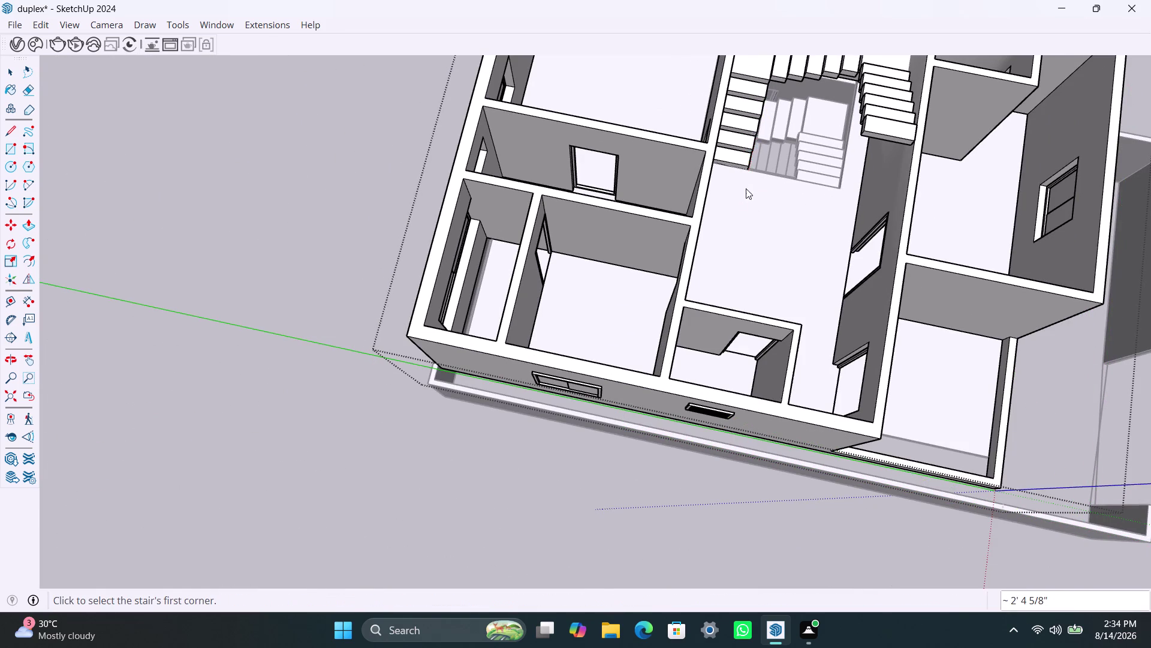
key(Escape)
scroll(down, 3)
middle_drag(741, 134, 665, 250)
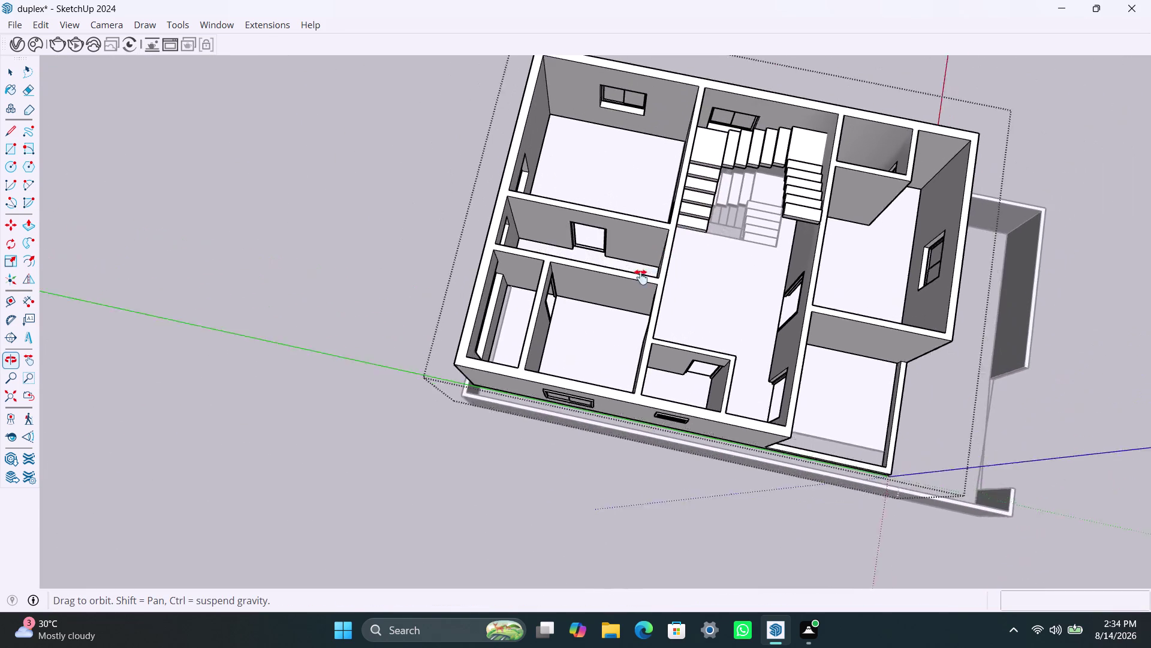
middle_drag(665, 250, 605, 314)
scroll(up, 3)
key(space)
key(space)
key(space)
key(space)
scroll(up, 3)
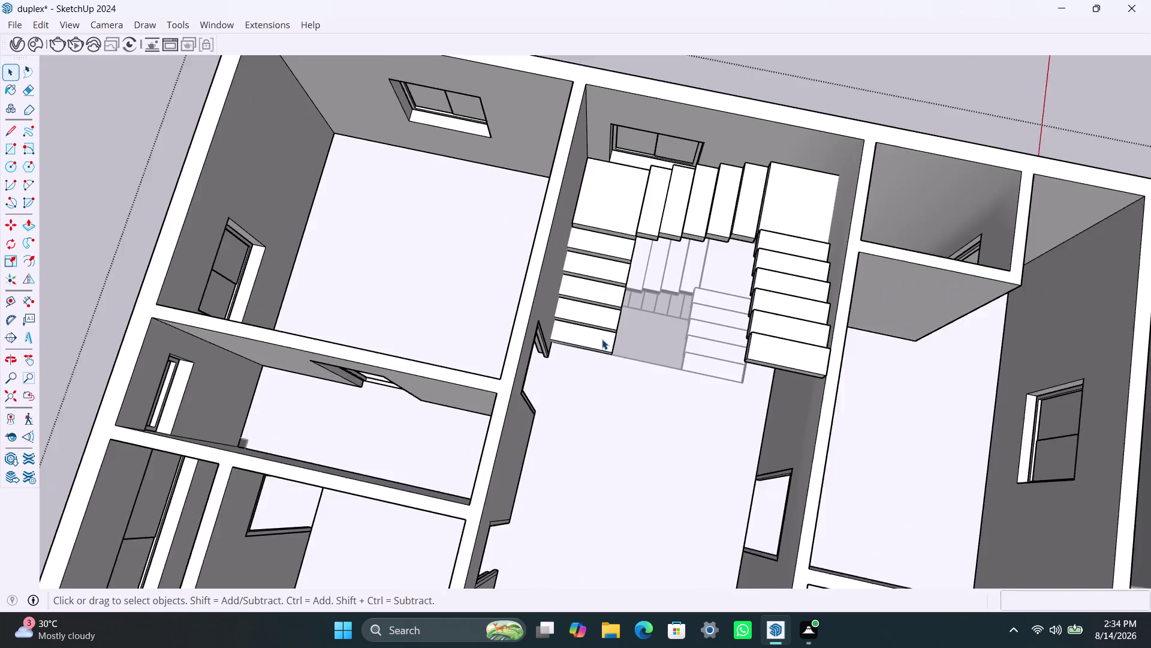
scroll(up, 3)
scroll(up, 3)
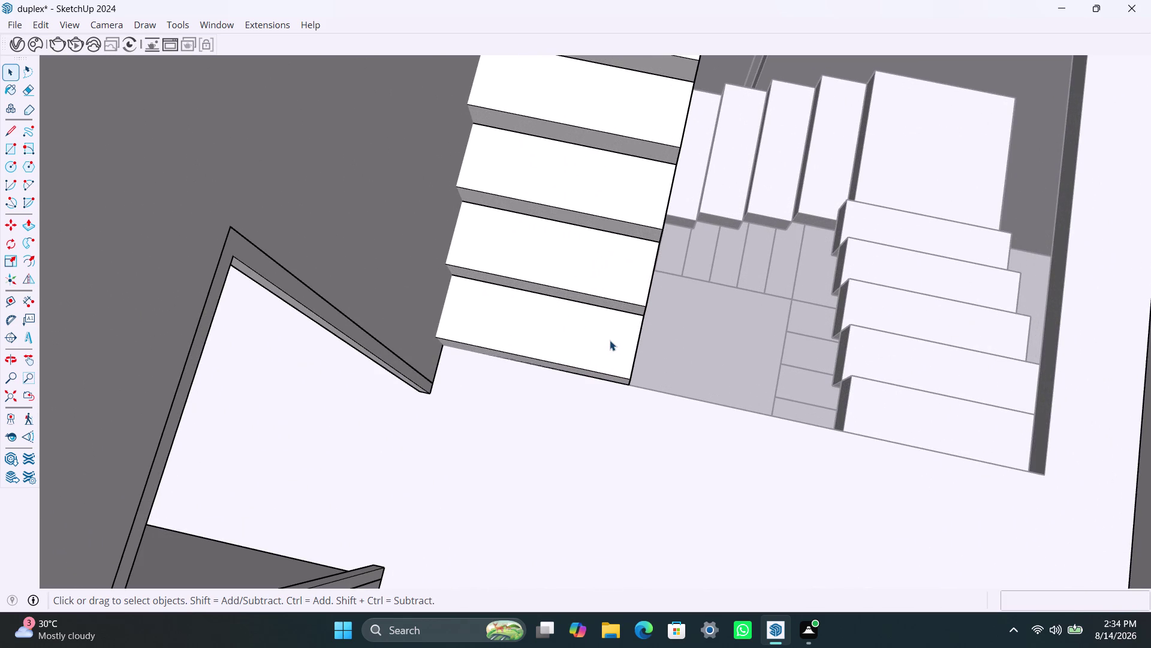
Draw circles on the lower tread and the tread above, the upper one with 1" radius.
key(c)
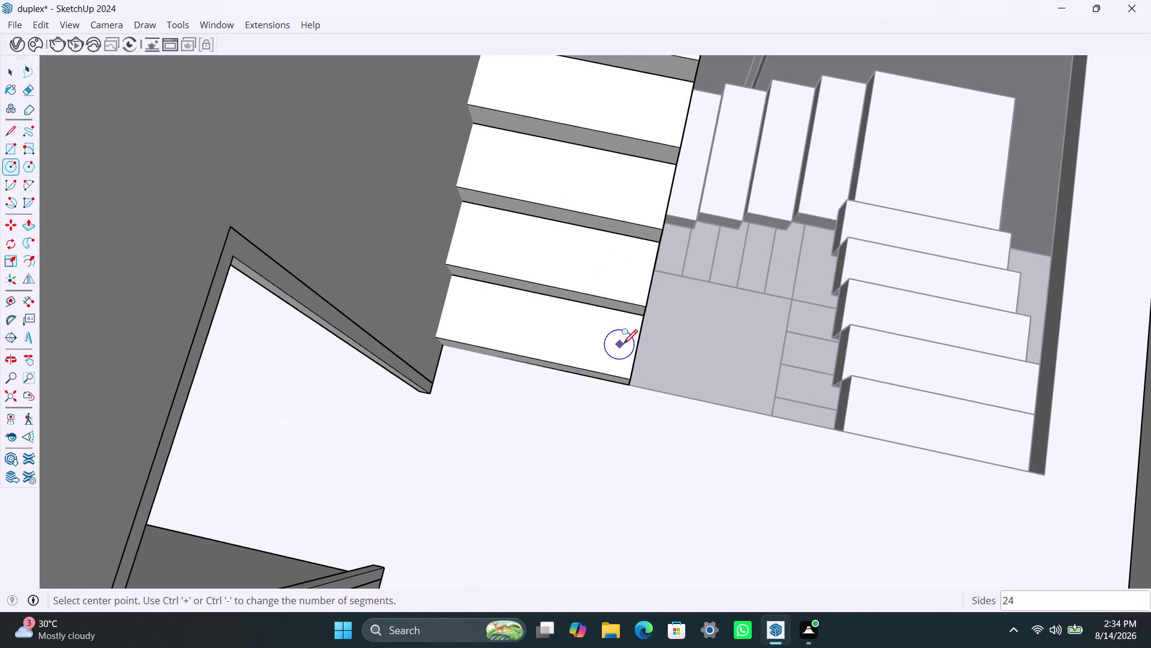
click(623, 341)
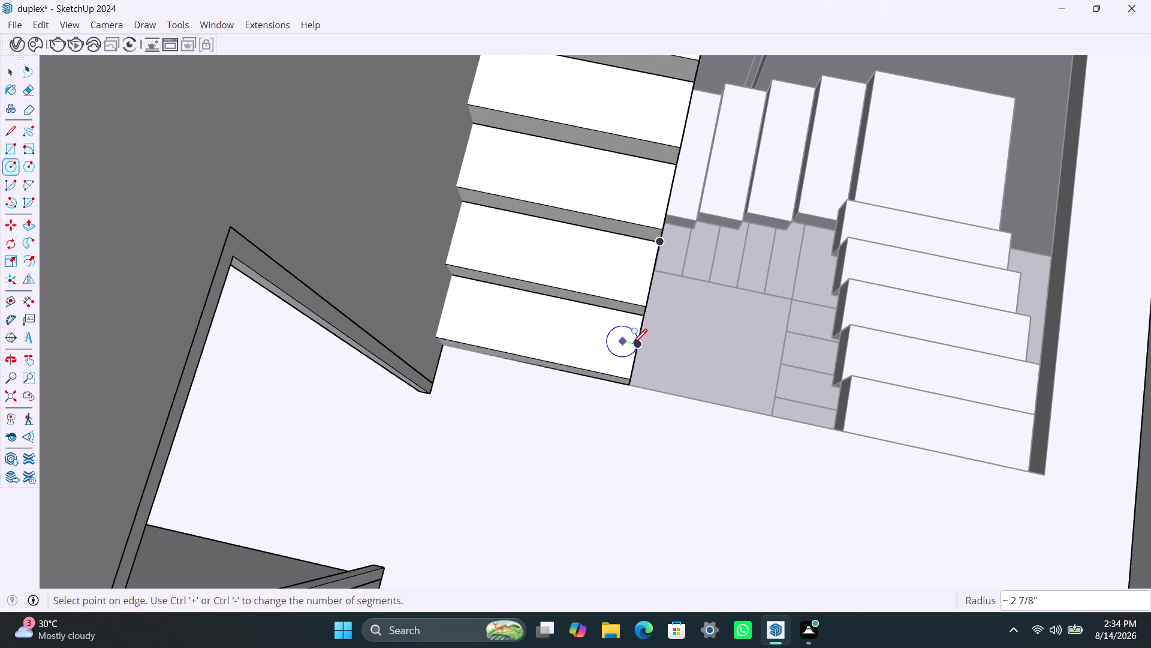
scroll(up, 3)
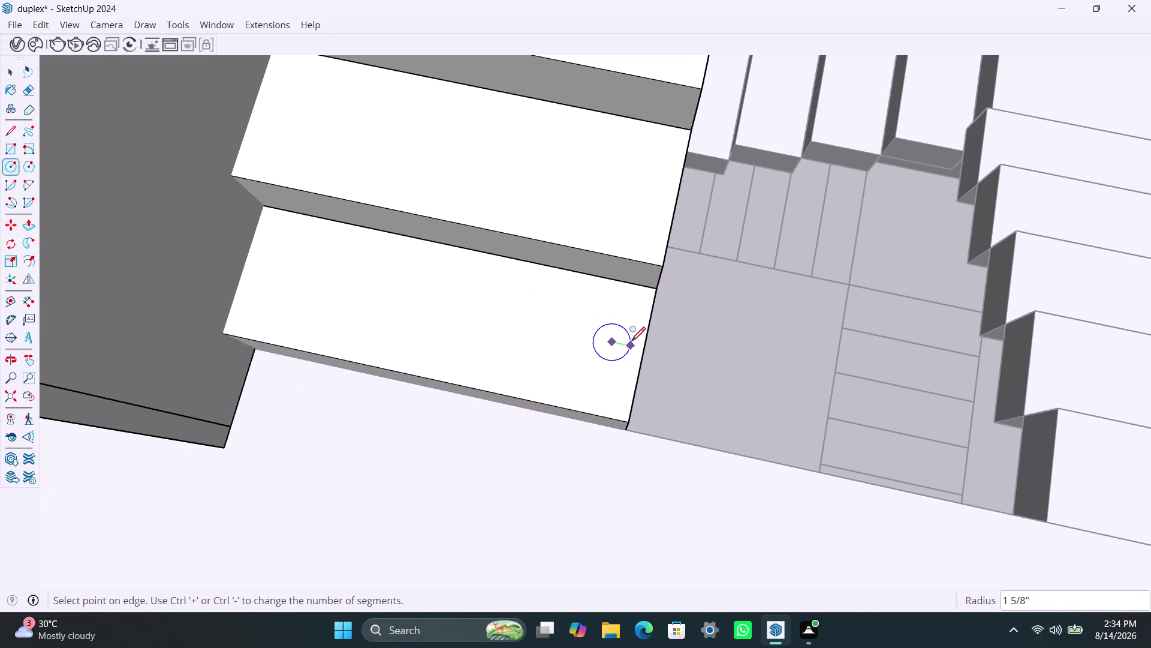
click(629, 338)
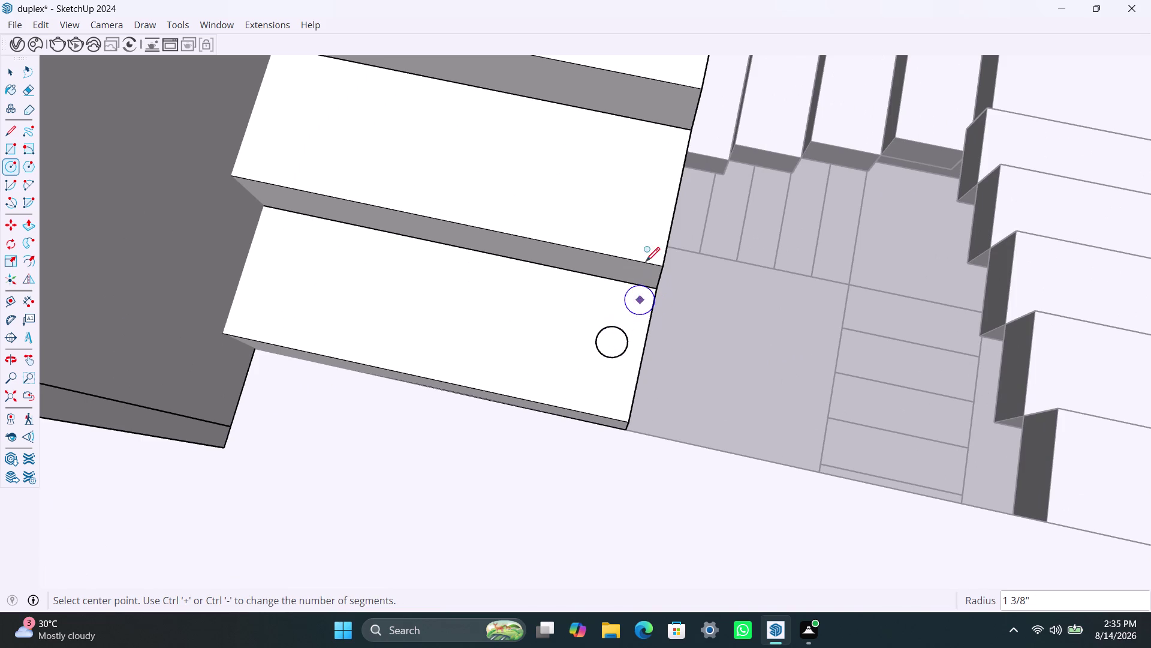
click(651, 178)
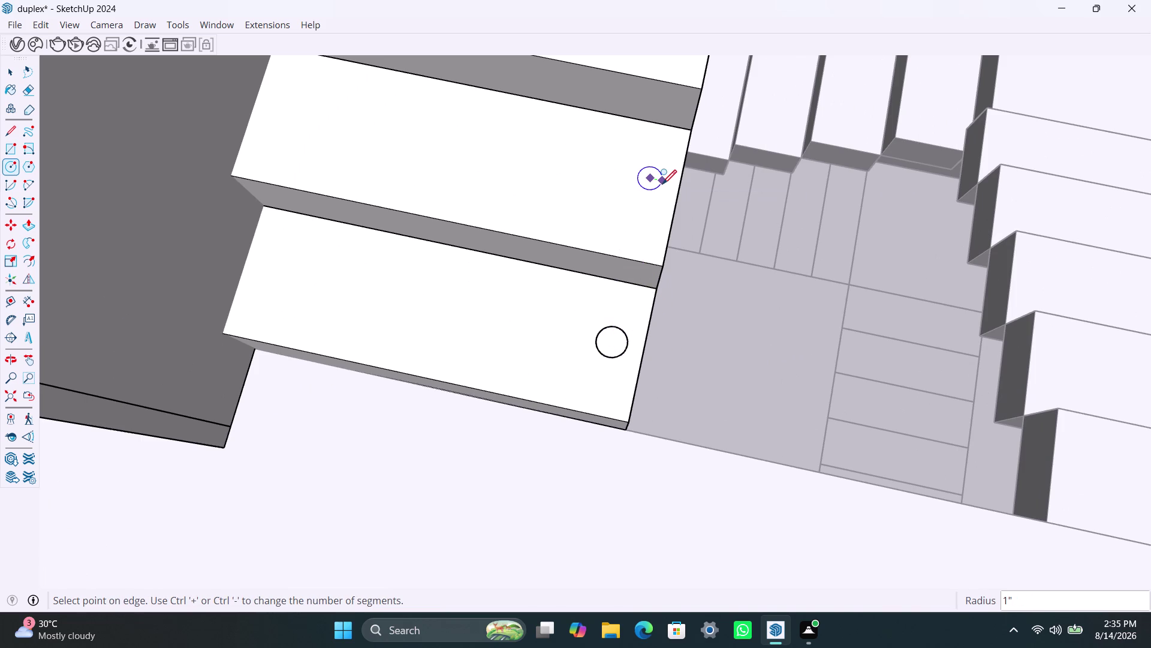
text(1)
text(")
key(Return)
key(space)
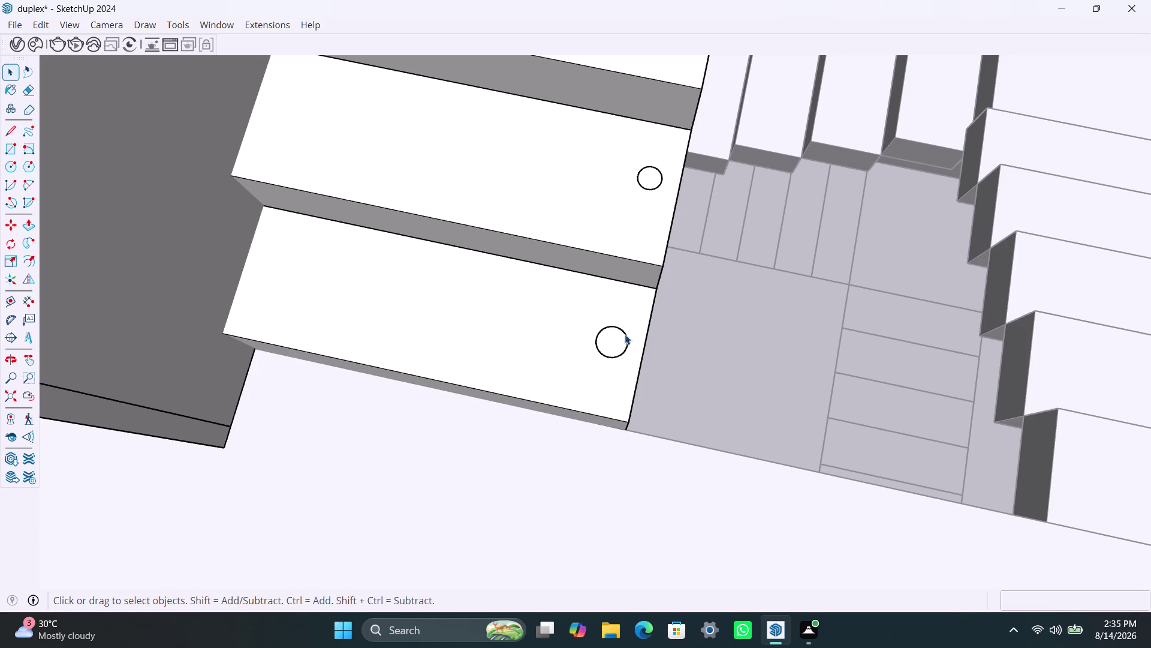
Delete the oversized lower-tread circle and redraw it with a 1" radius.
click(625, 341)
key(Delete)
click(624, 357)
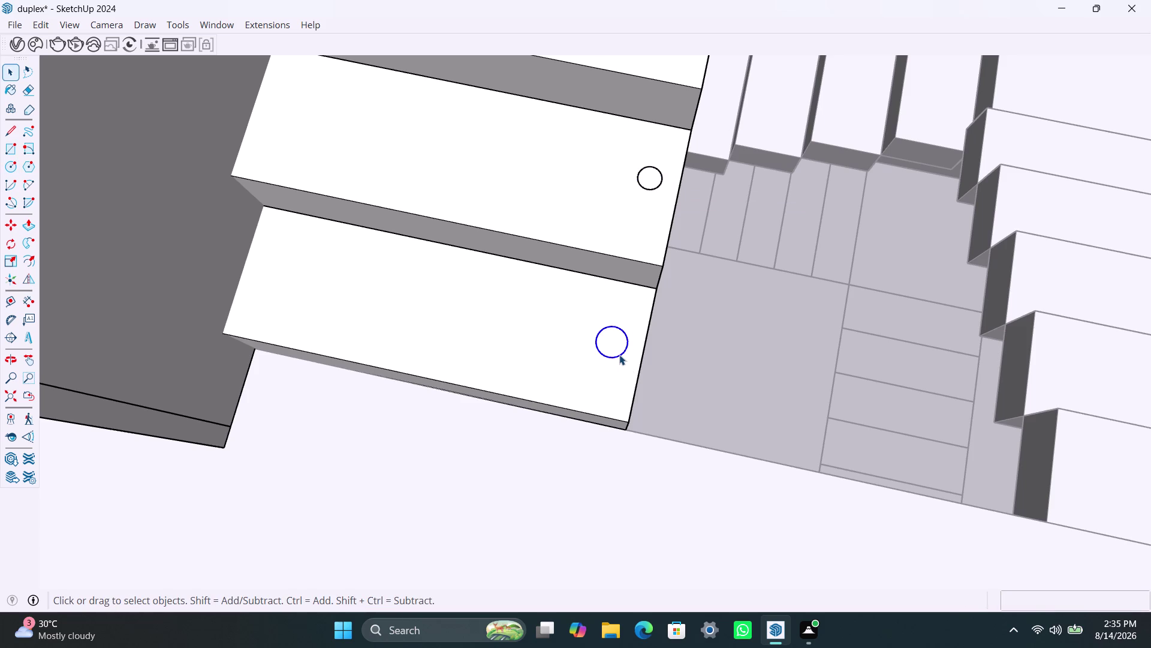
click(619, 354)
key(Delete)
key(c)
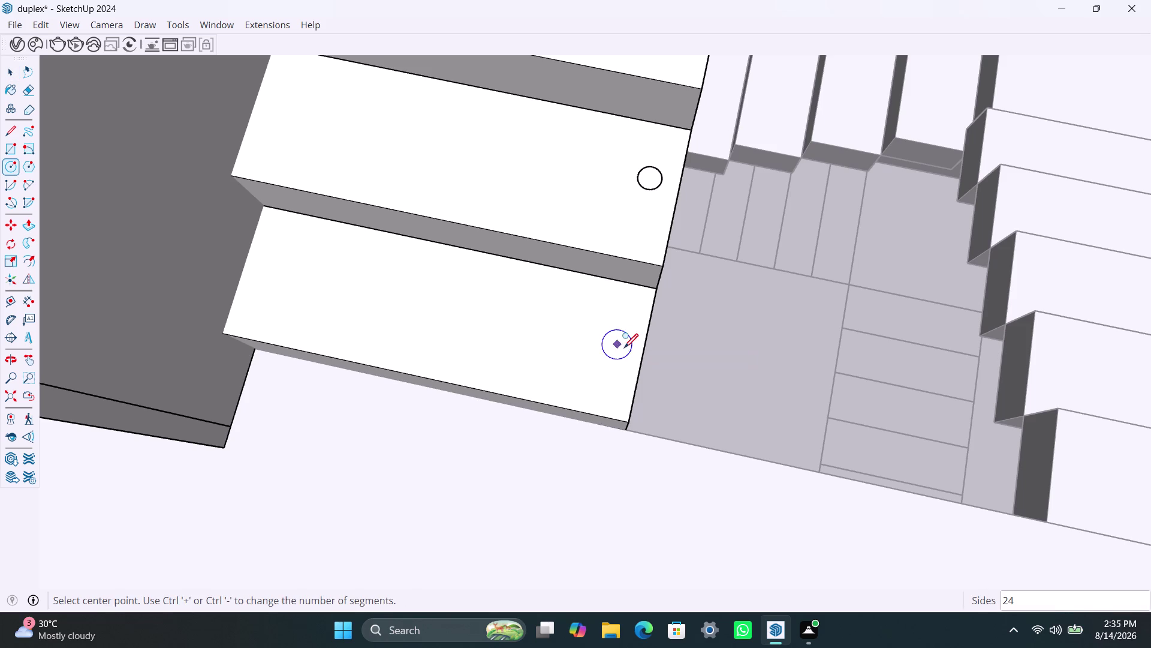
click(630, 349)
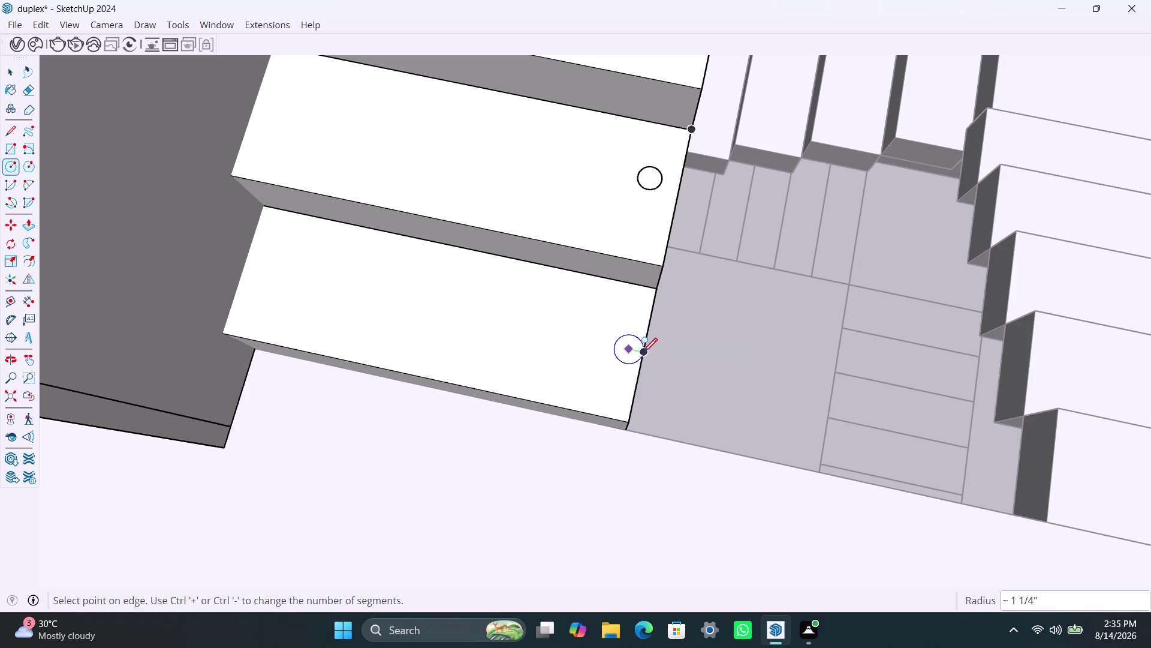
text(1")
key(Return)
key(space)
Replace the upper-tread circle with a new 1" circle.
click(650, 192)
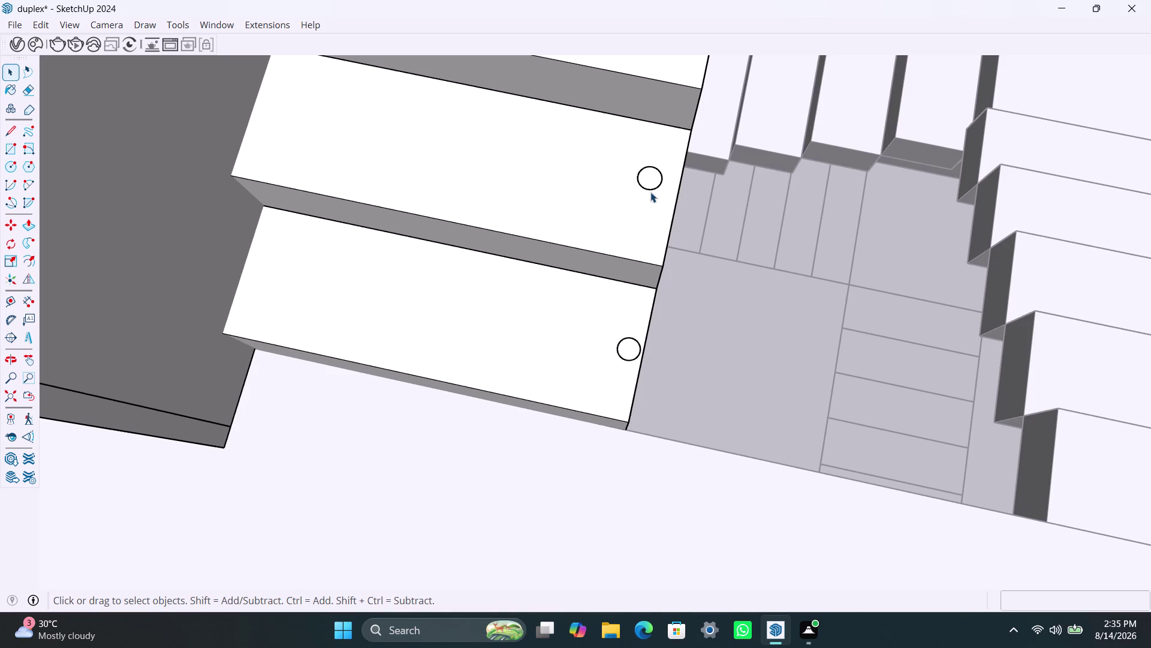
key(Delete)
key(c)
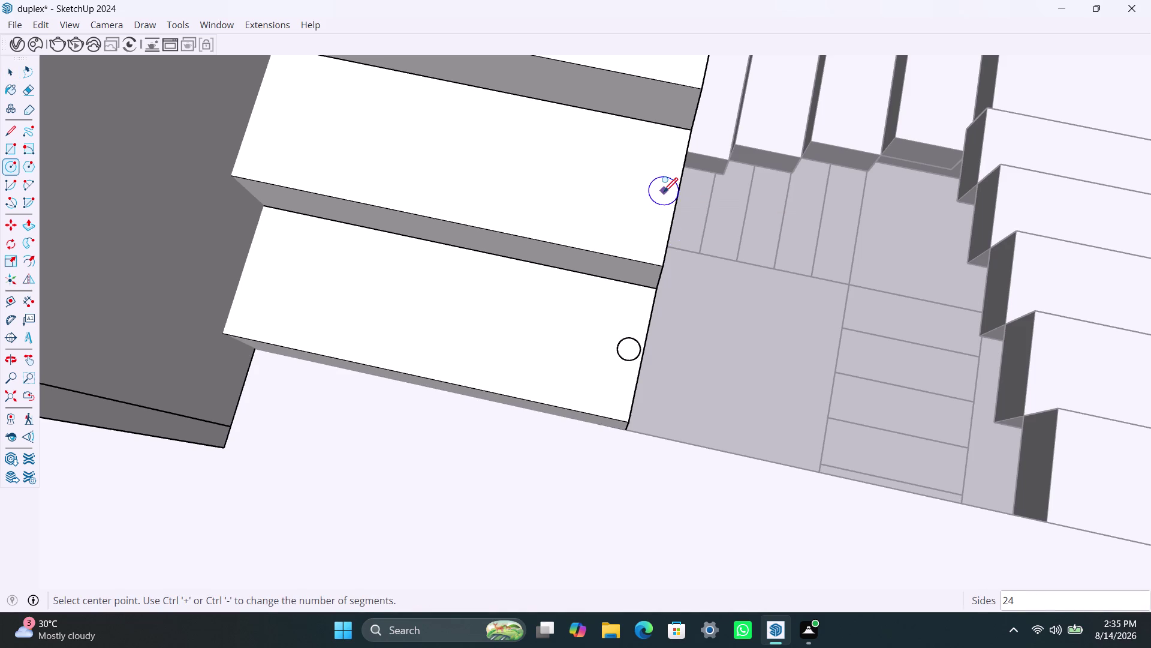
click(665, 190)
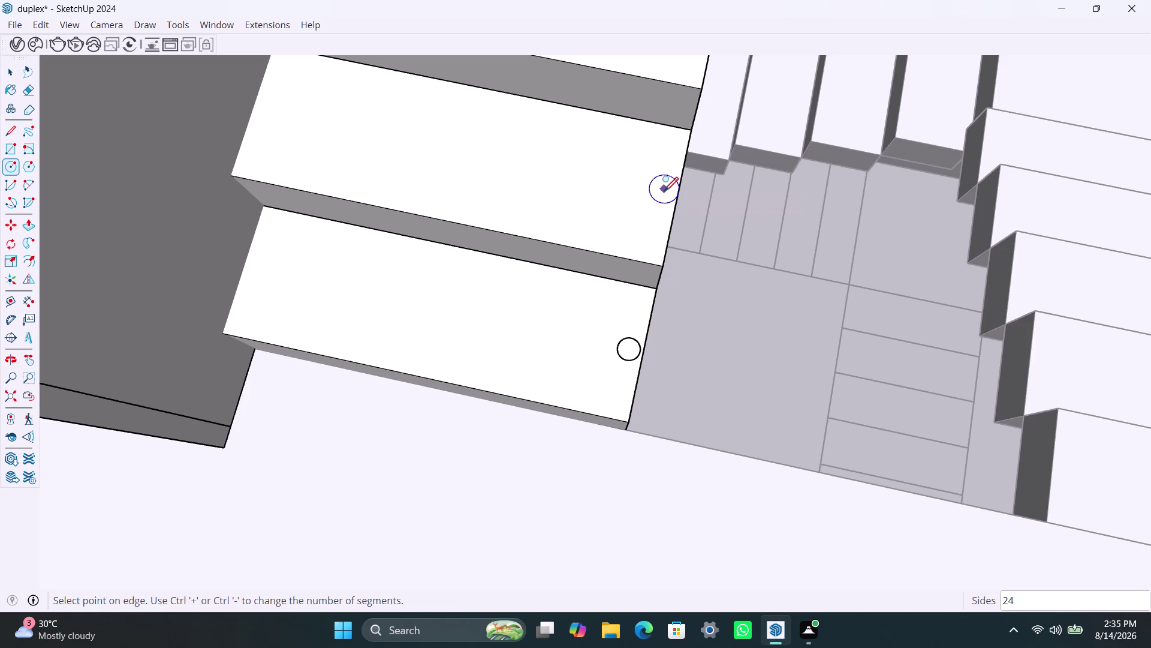
text(1)
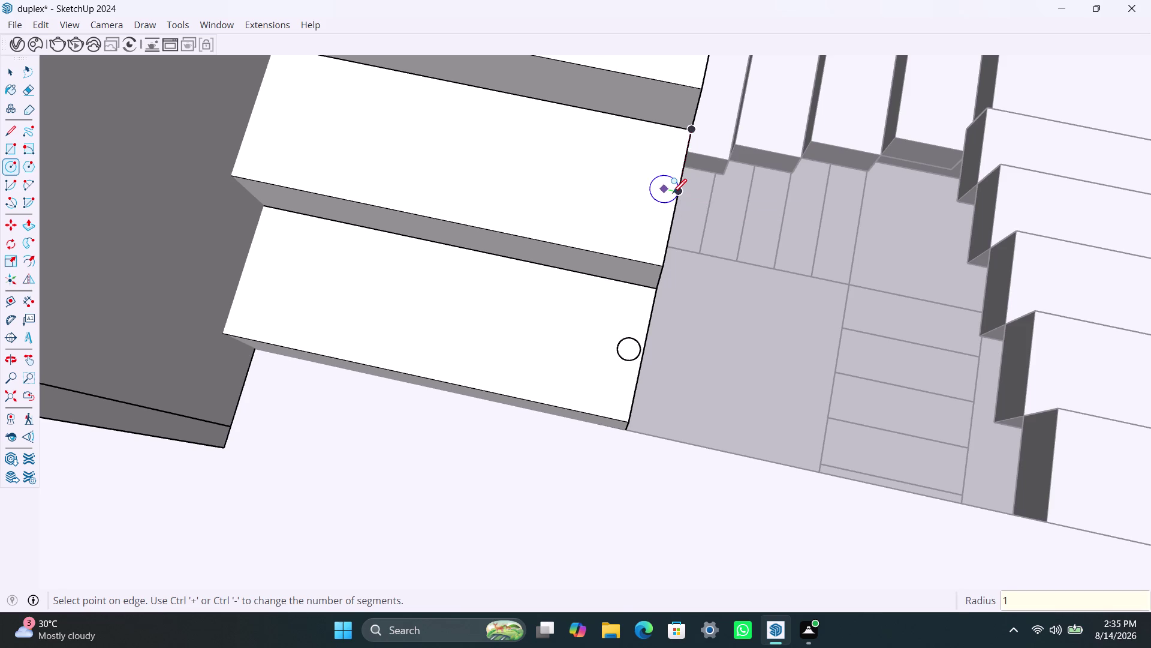
text(")
key(Return)
key(space)
Orbit to see more of the treads and select the lower stair tread.
scroll(down, 3)
scroll(down, 3)
middle_drag(644, 198, 604, 281)
scroll(up, 3)
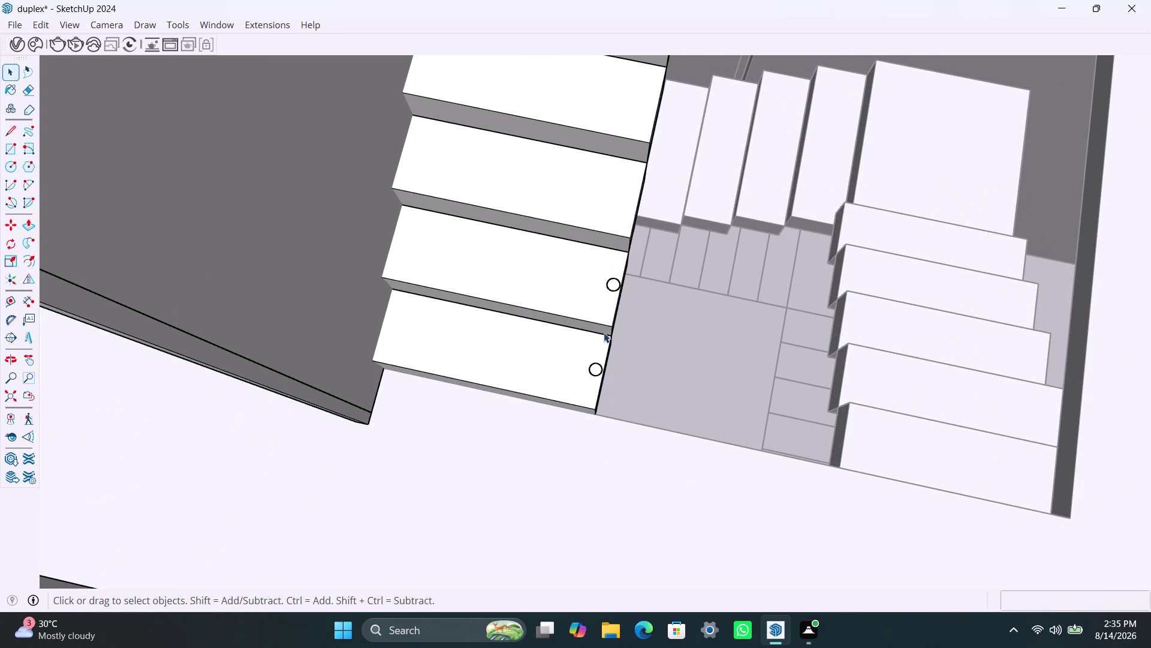
click(593, 370)
click(592, 373)
Open a tread component for editing and select its face from another angle.
double_click(601, 297)
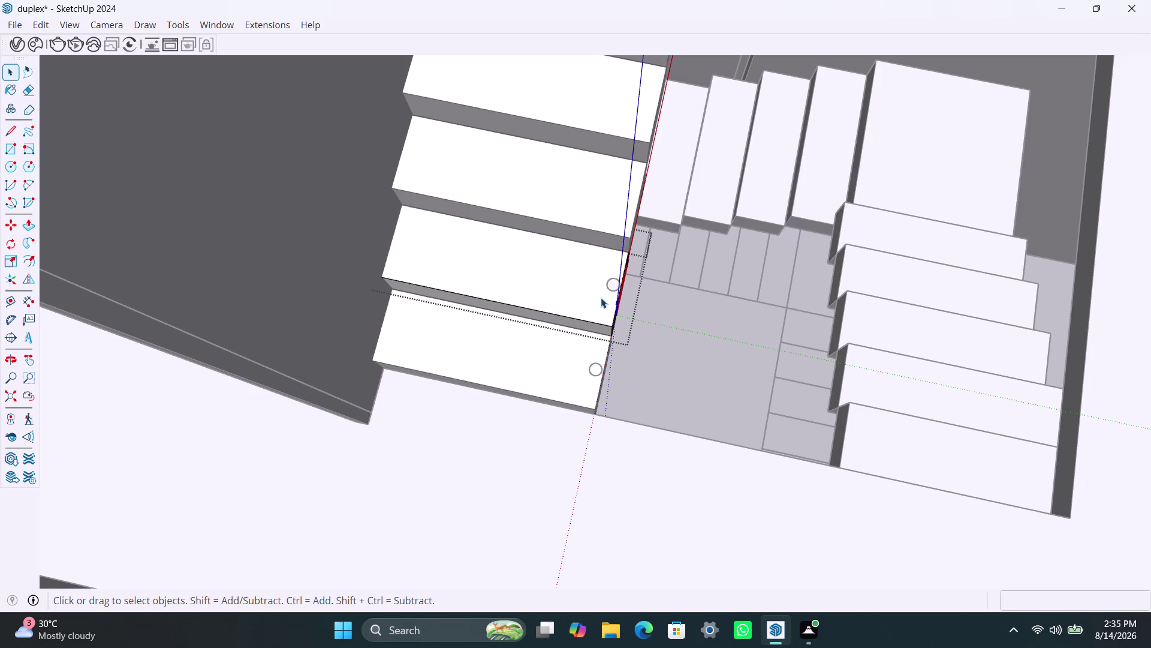
double_click(600, 297)
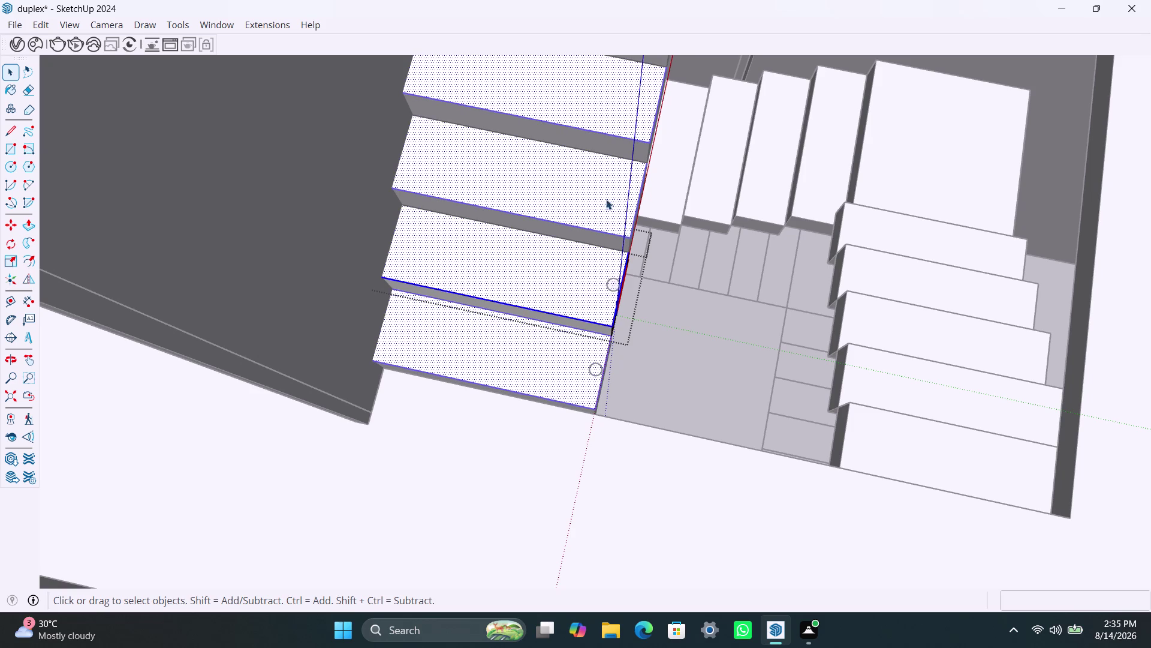
scroll(down, 3)
scroll(down, 3)
middle_drag(591, 212, 566, 280)
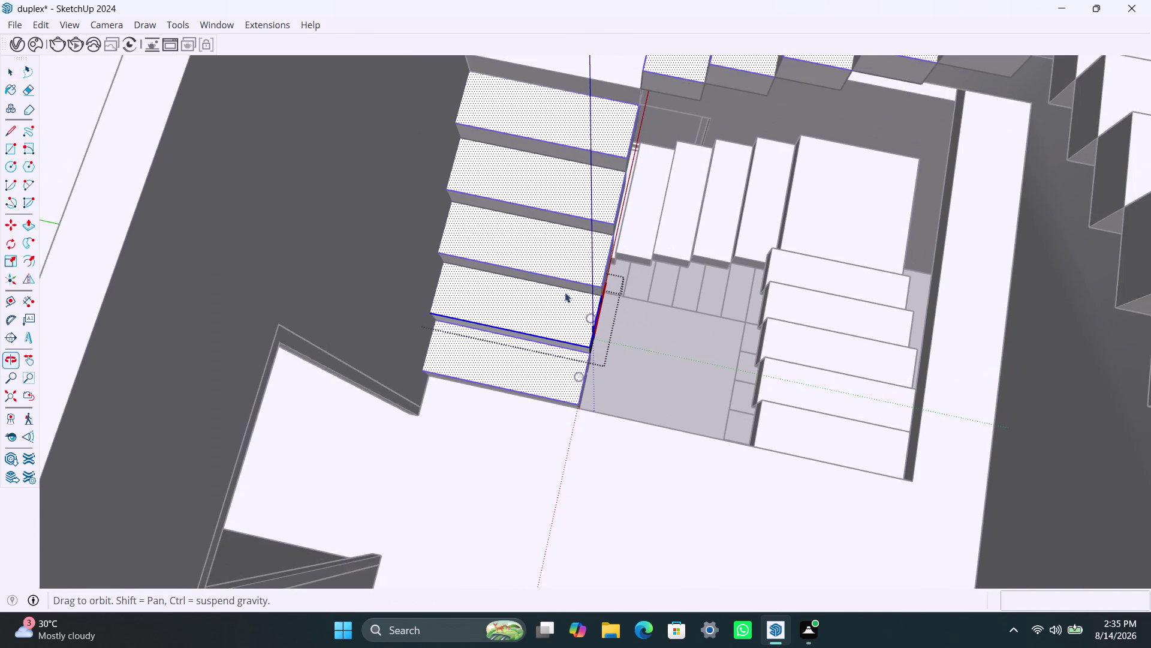
click(550, 481)
scroll(up, 3)
click(598, 259)
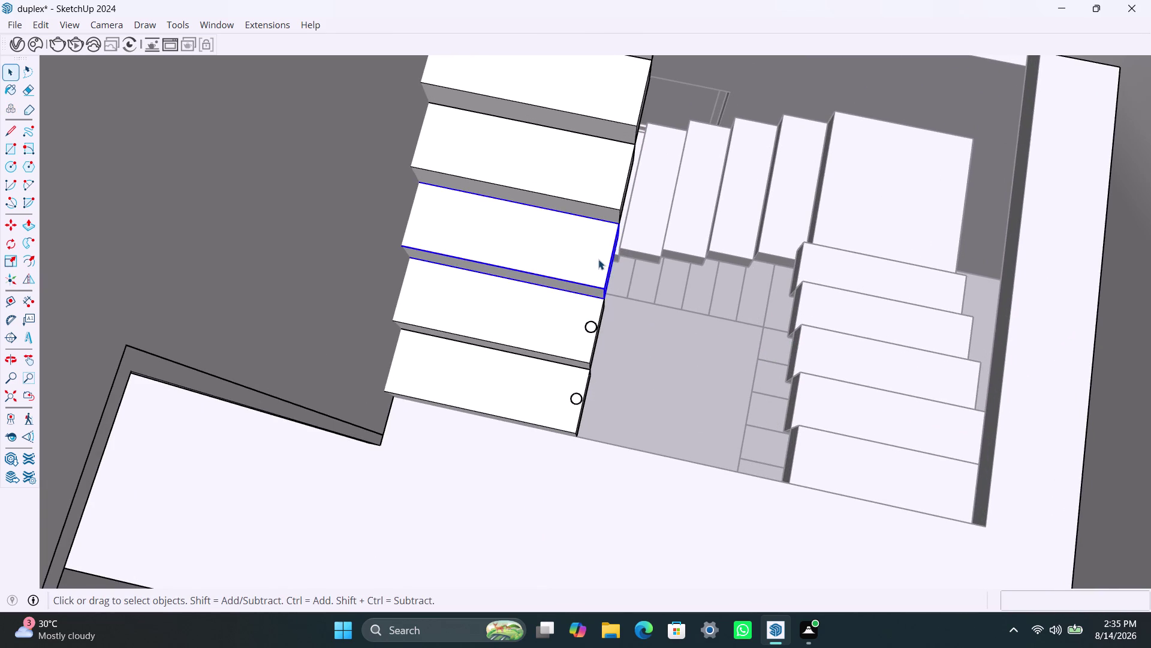
double_click(598, 259)
click(598, 259)
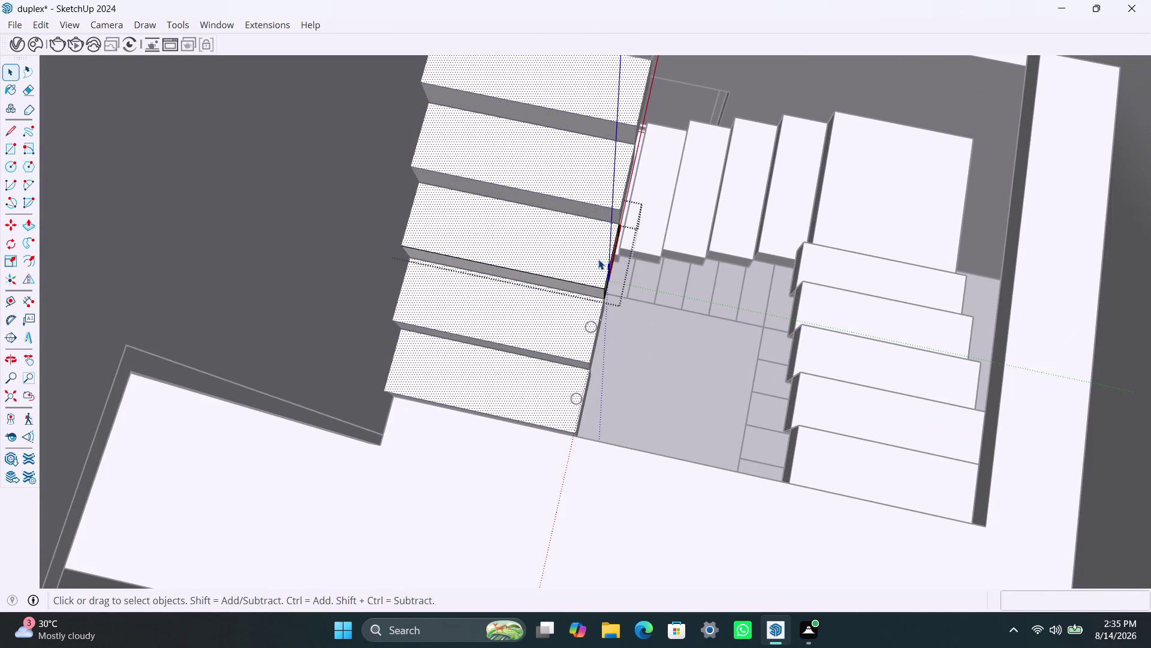
Undo the recent tread edits to back out of the editing context.
key(ctrl+z)
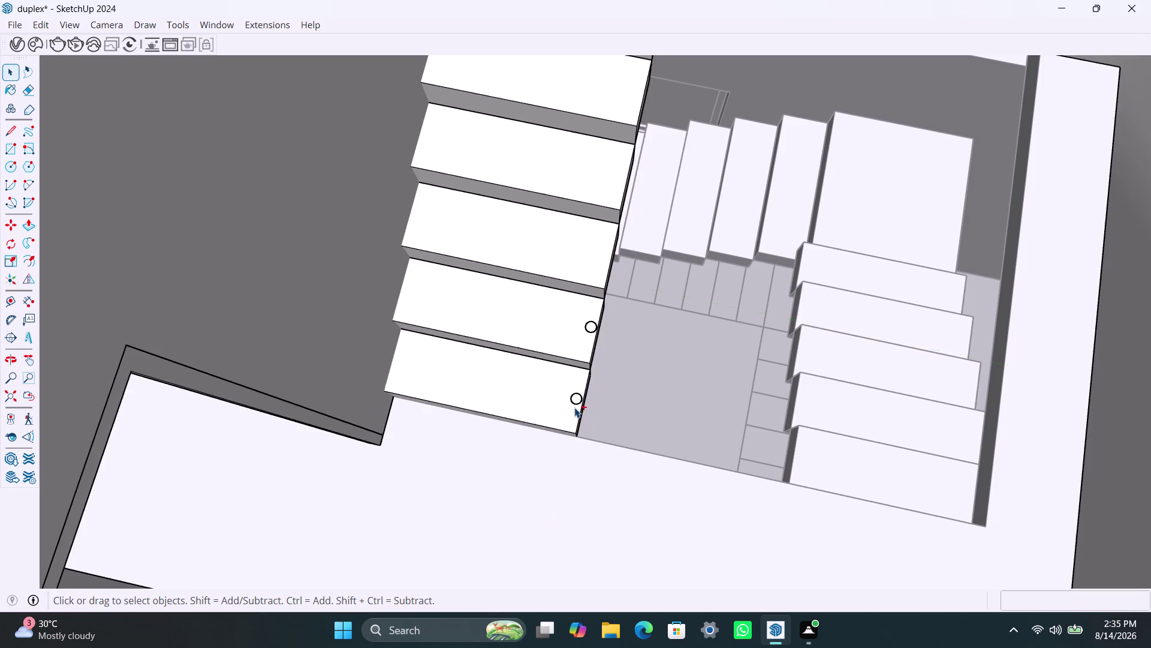
key(ctrl+z)
key(ctrl+z)
key(ctrl+z)
key(ctrl+z)
key(ctrl+z)
key(ctrl+z)
key(ctrl+z)
key(ctrl+z)
key(ctrl+z)
Draw a 2" circle near the lowest tread's inner end and exit the tread.
double_click(558, 396)
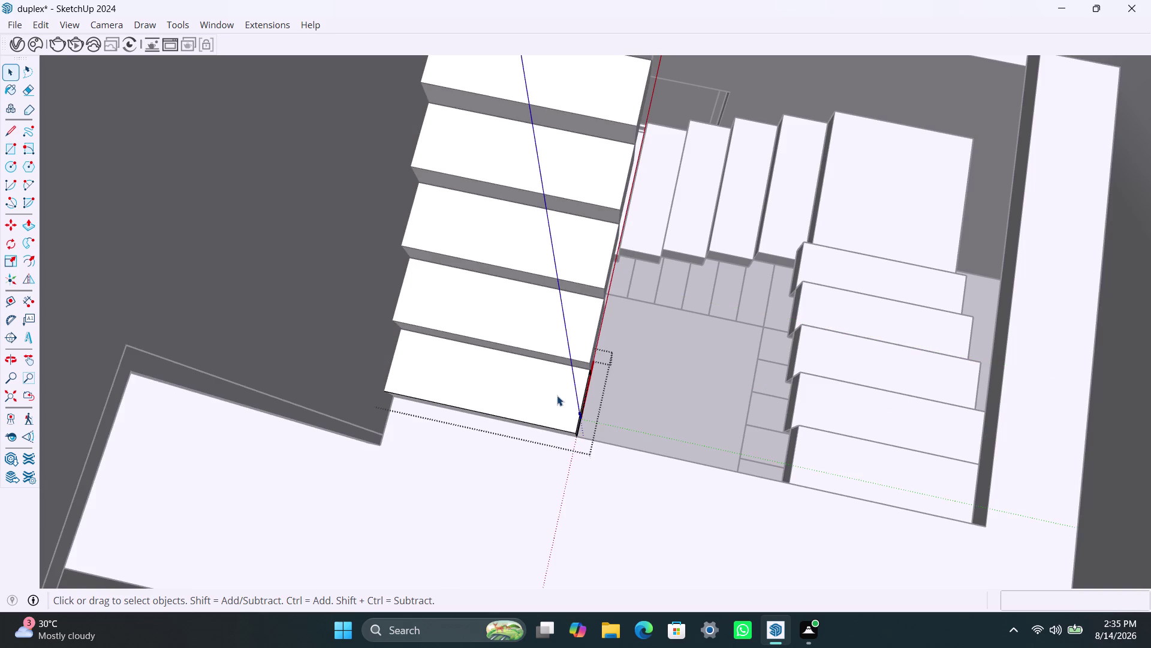
click(557, 395)
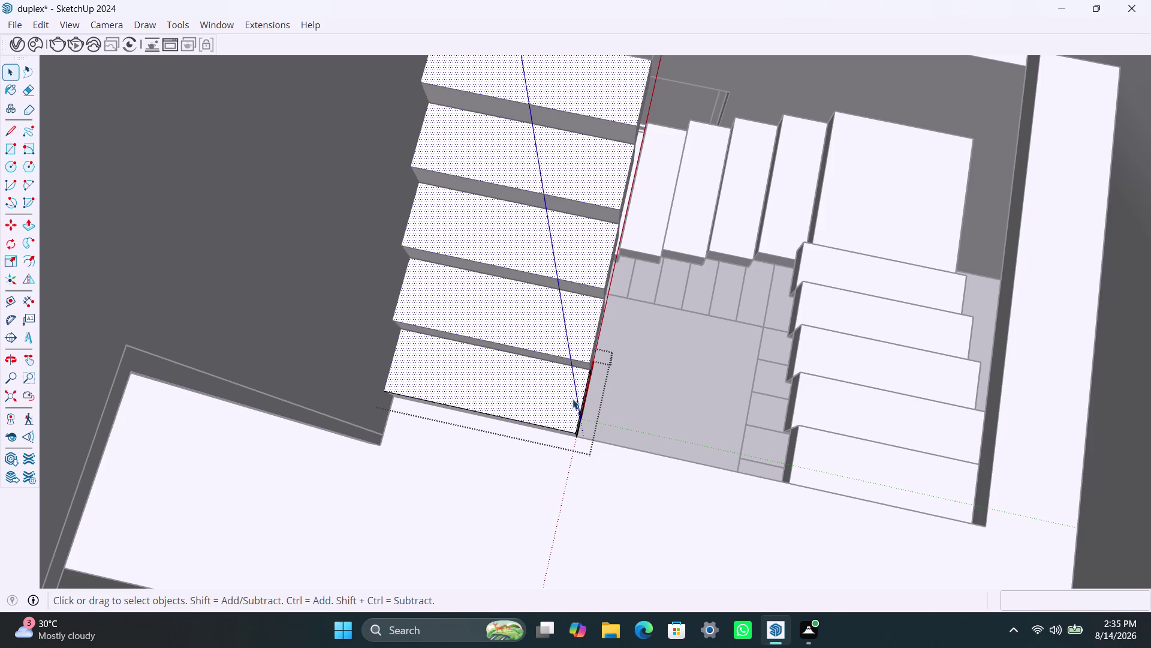
key(c)
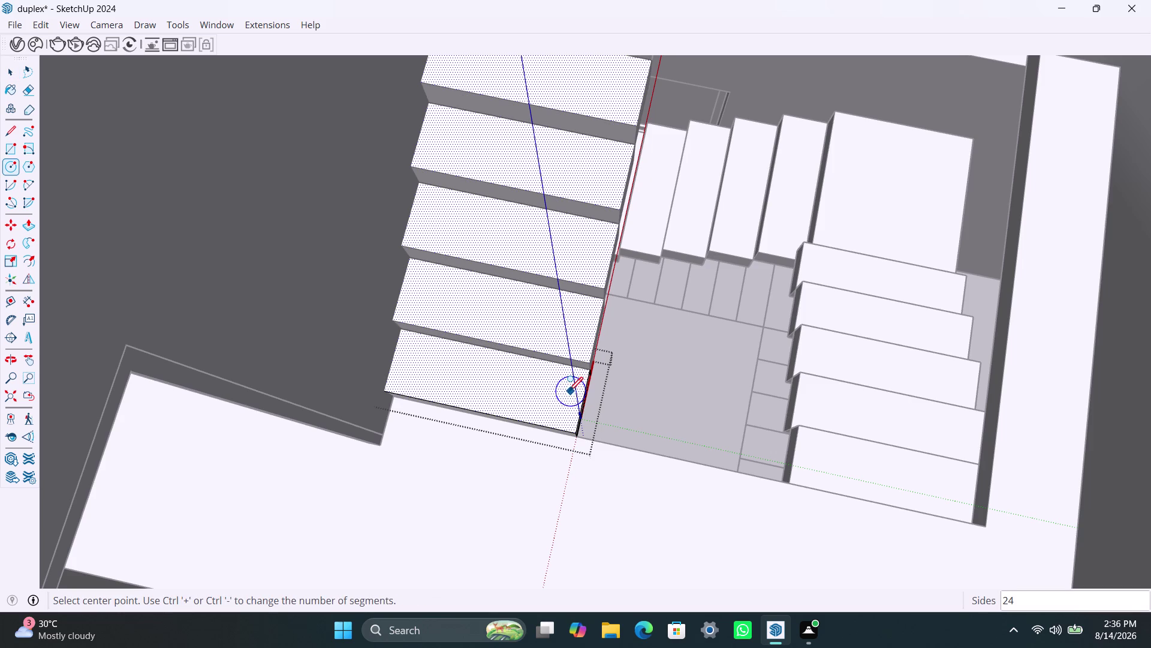
click(562, 394)
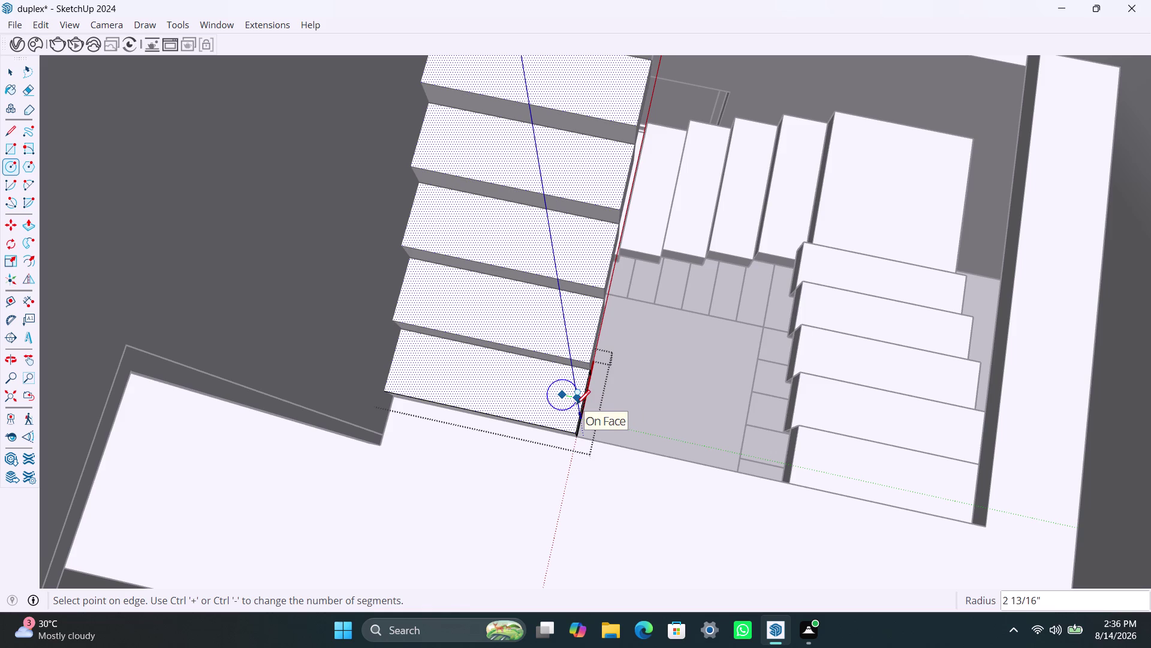
text(2")
key(Return)
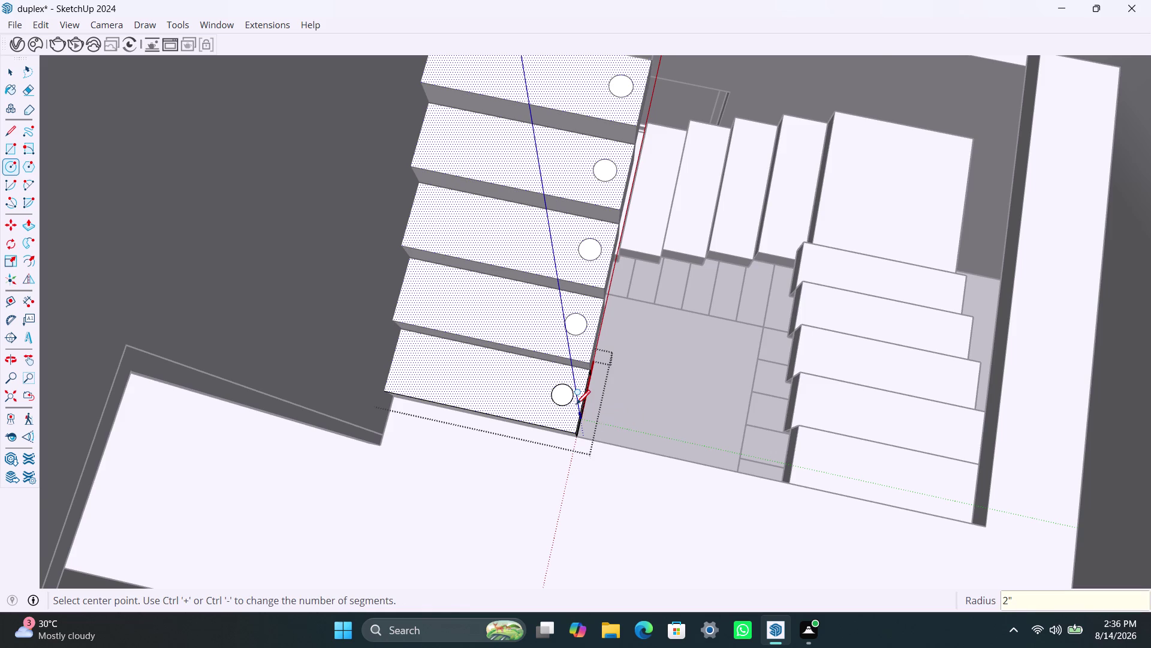
scroll(down, 3)
scroll(down, 3)
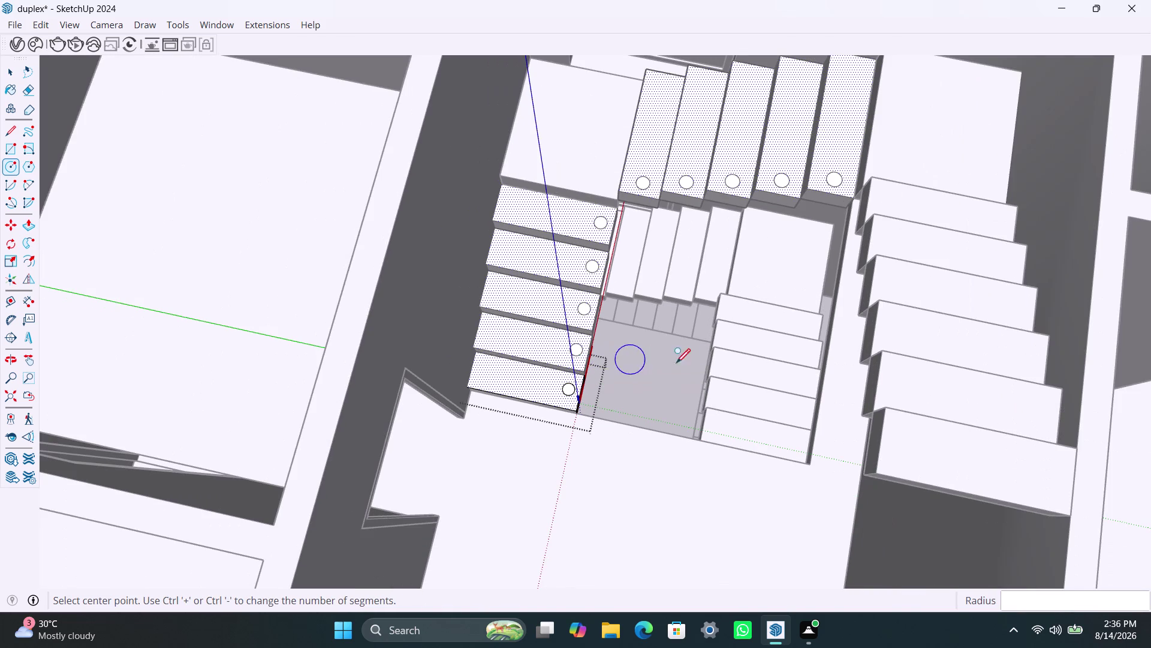
key(space)
click(674, 503)
scroll(down, 3)
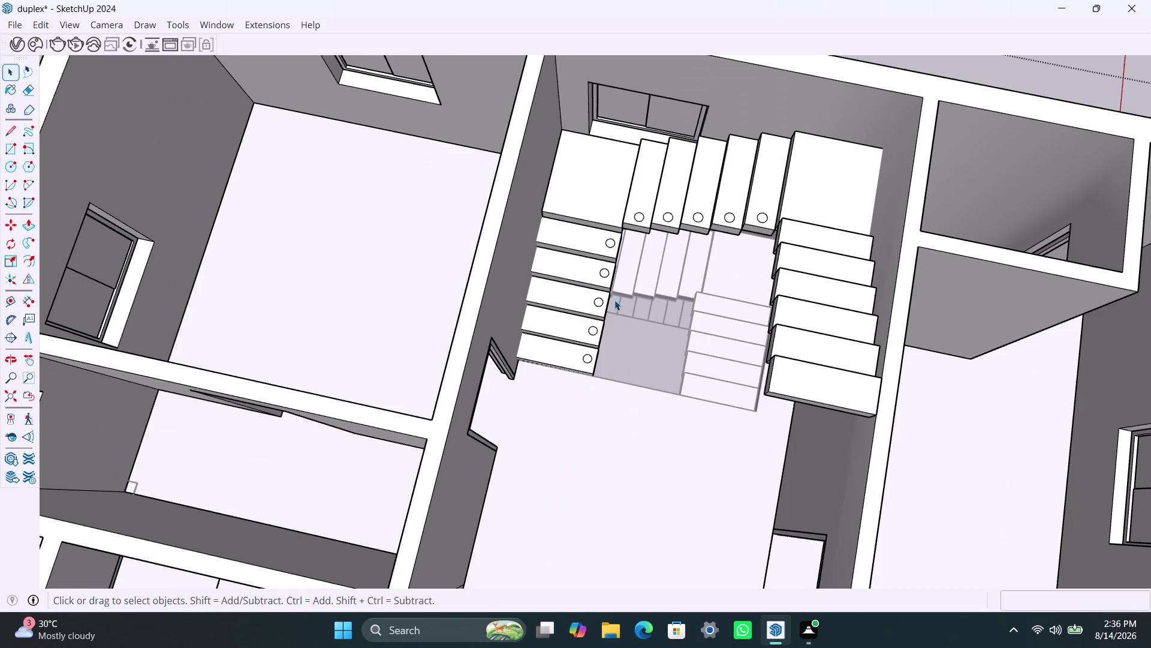
middle_drag(597, 376, 915, 420)
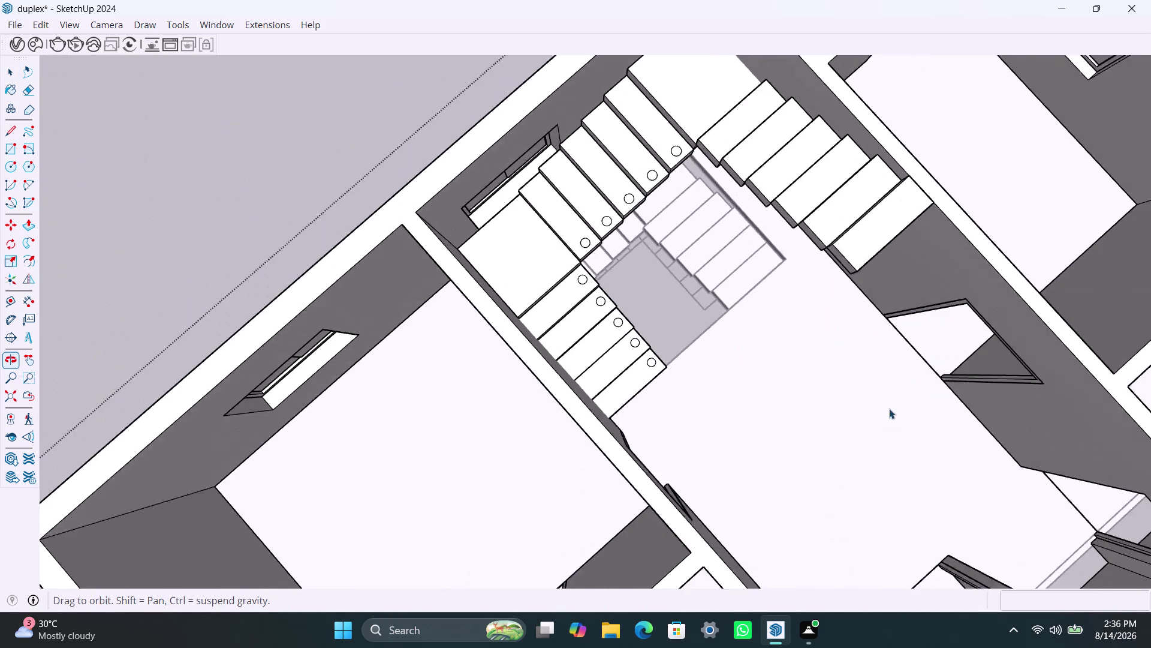
scroll(down, 3)
middle_drag(654, 388, 881, 389)
scroll(up, 3)
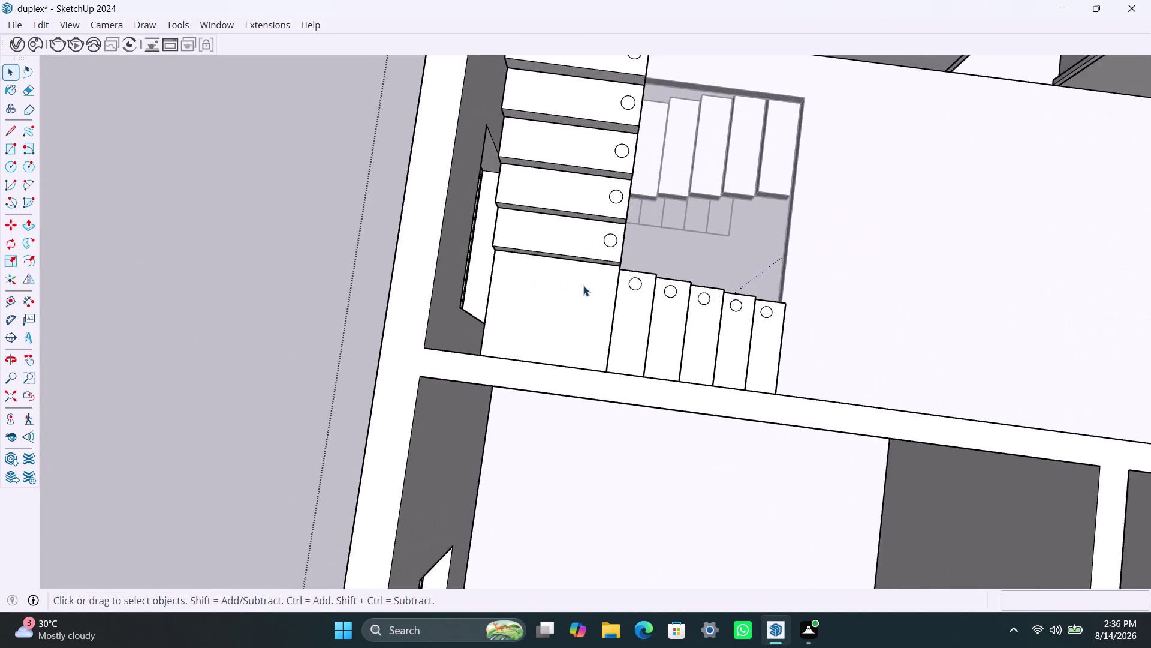
middle_drag(607, 280, 620, 307)
scroll(down, 3)
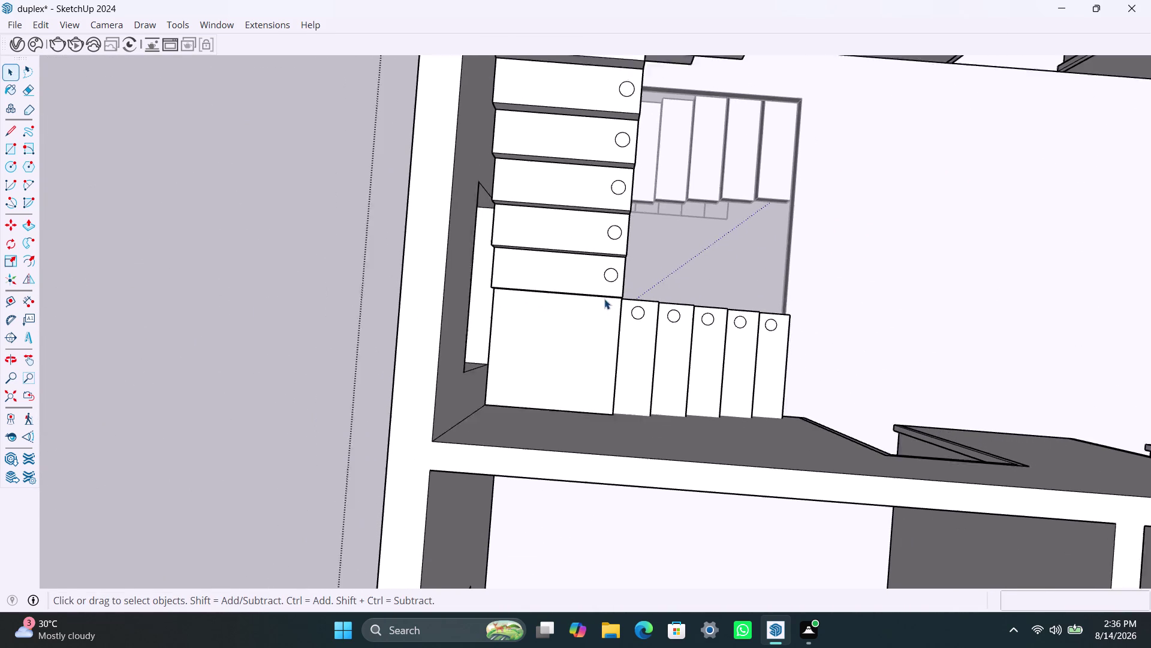
scroll(down, 3)
middle_drag(581, 310, 595, 379)
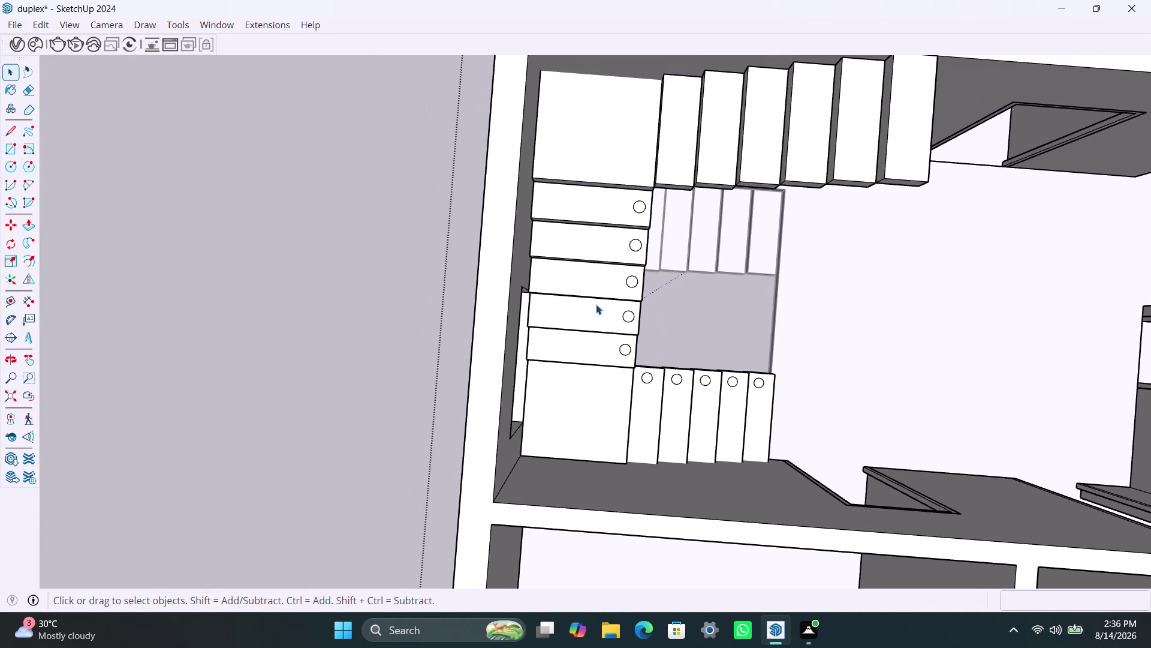
middle_drag(597, 314, 656, 253)
scroll(down, 3)
middle_drag(483, 342, 877, 306)
scroll(down, 3)
middle_drag(523, 216, 603, 250)
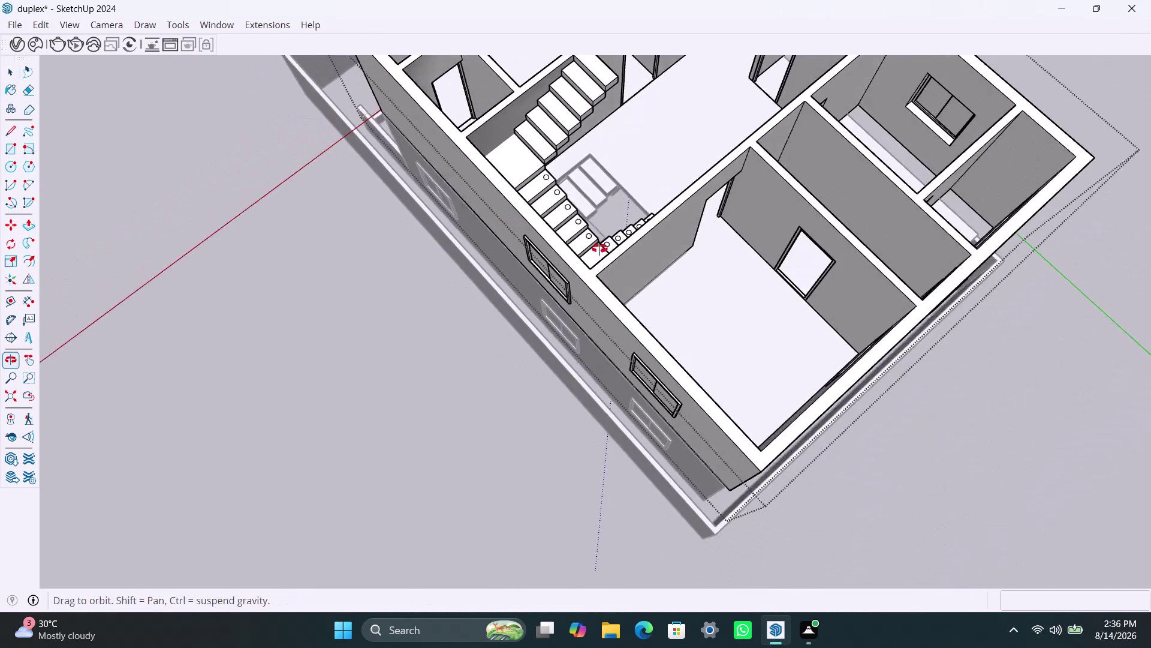
middle_drag(603, 250, 835, 267)
scroll(up, 3)
Draw a 2-inch-radius circle on the bottom tread of the remaining stair flight.
click(463, 256)
double_click(463, 266)
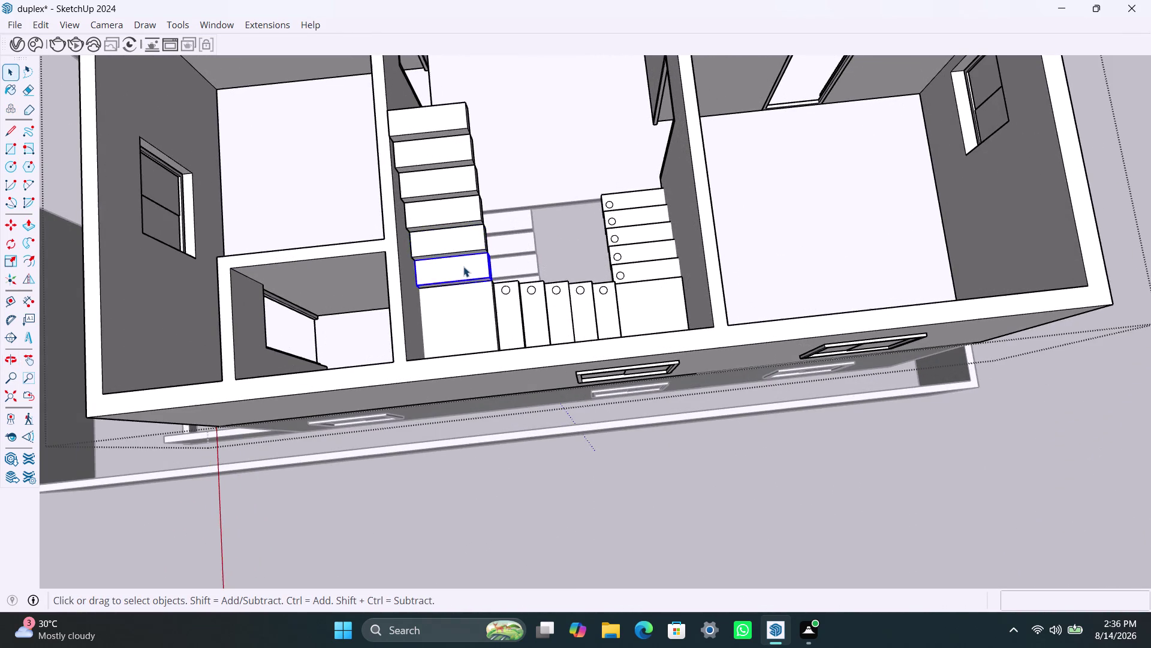
click(464, 266)
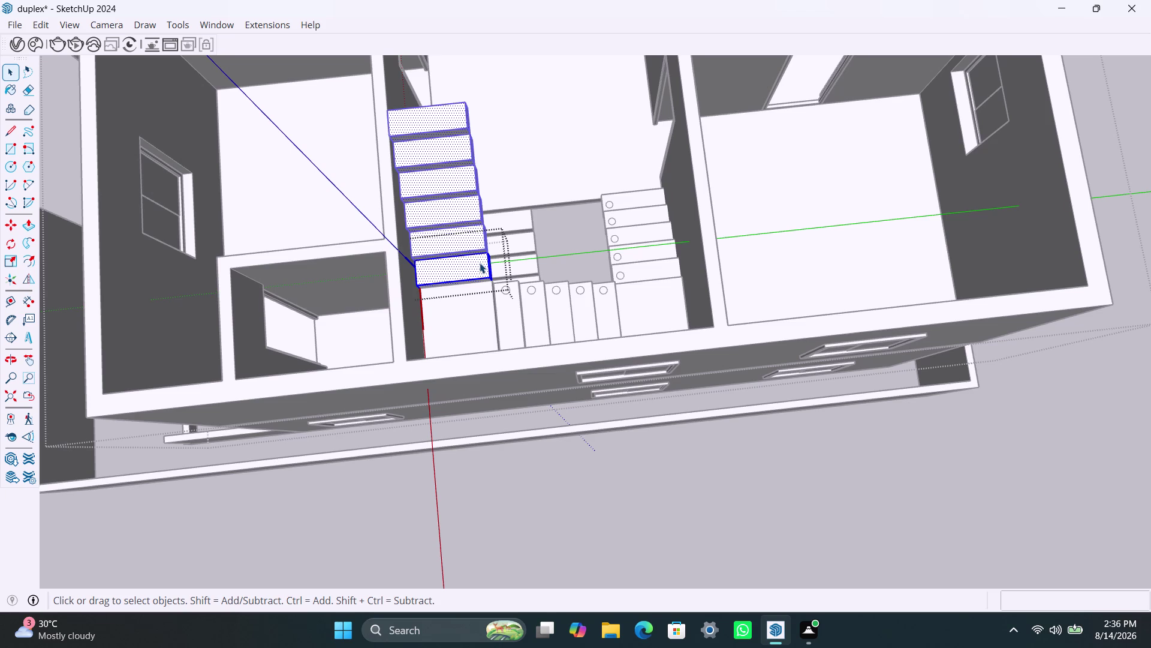
key(c)
click(476, 267)
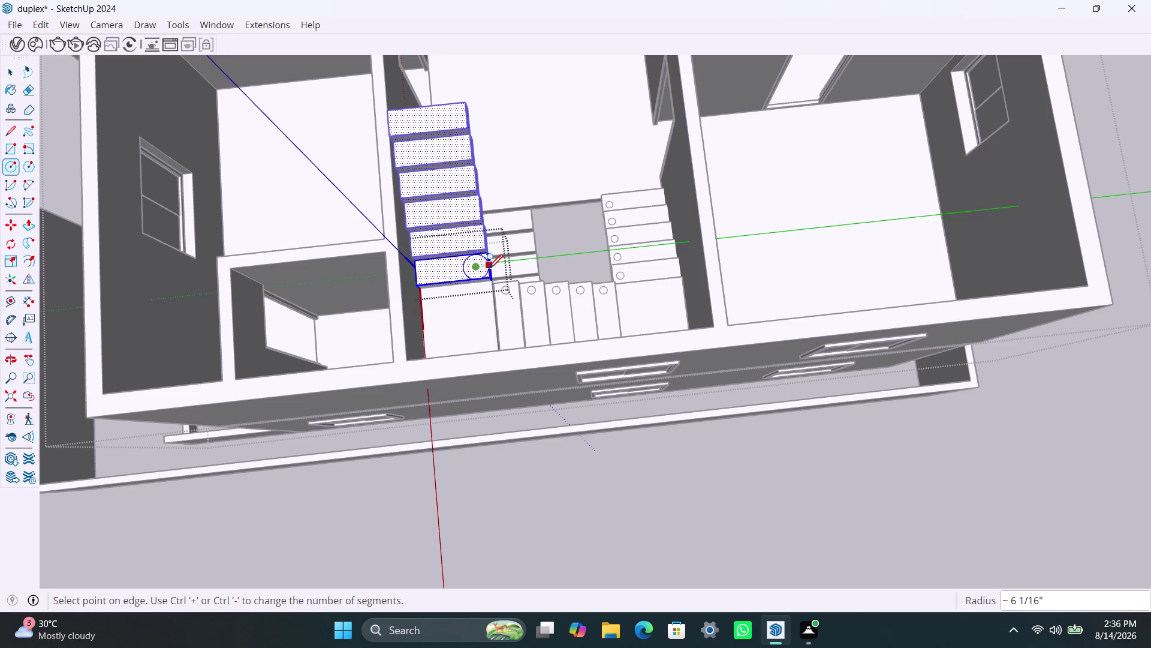
text(2)
text(")
key(Return)
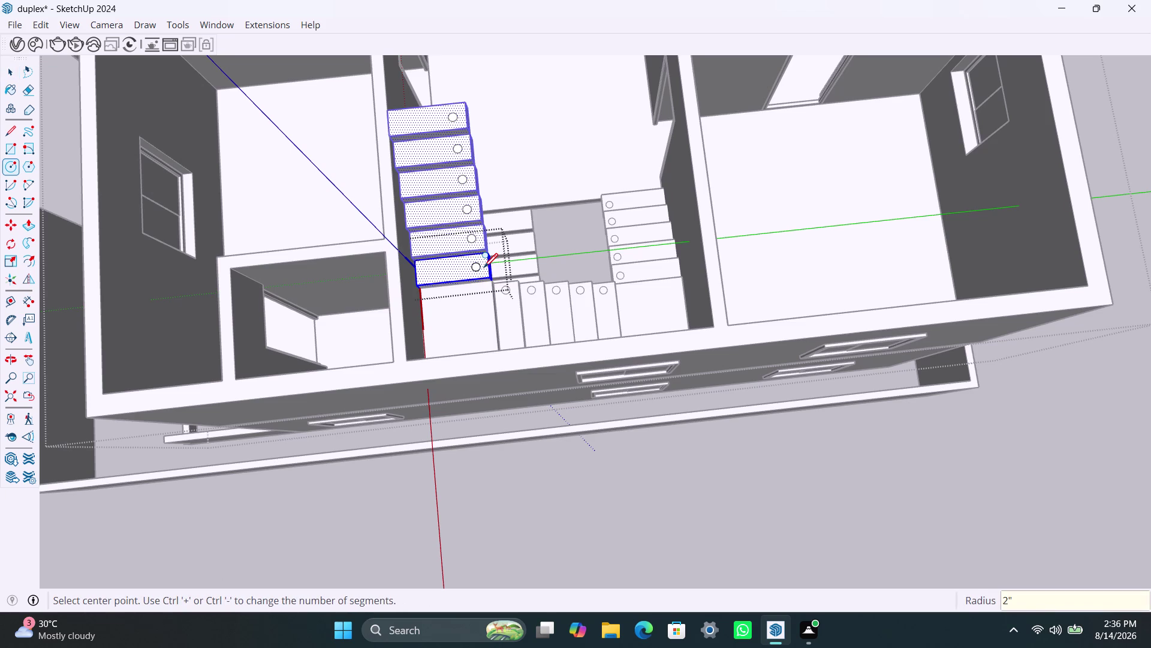
key(space)
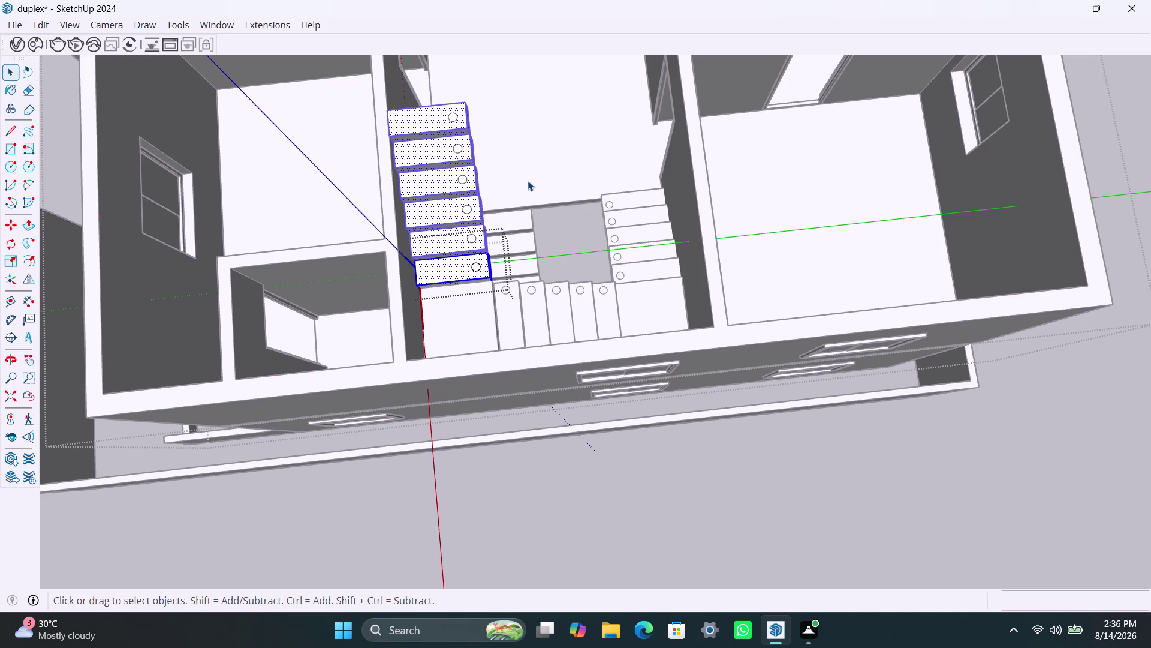
click(528, 180)
scroll(down, 3)
middle_drag(598, 260, 131, 189)
scroll(up, 3)
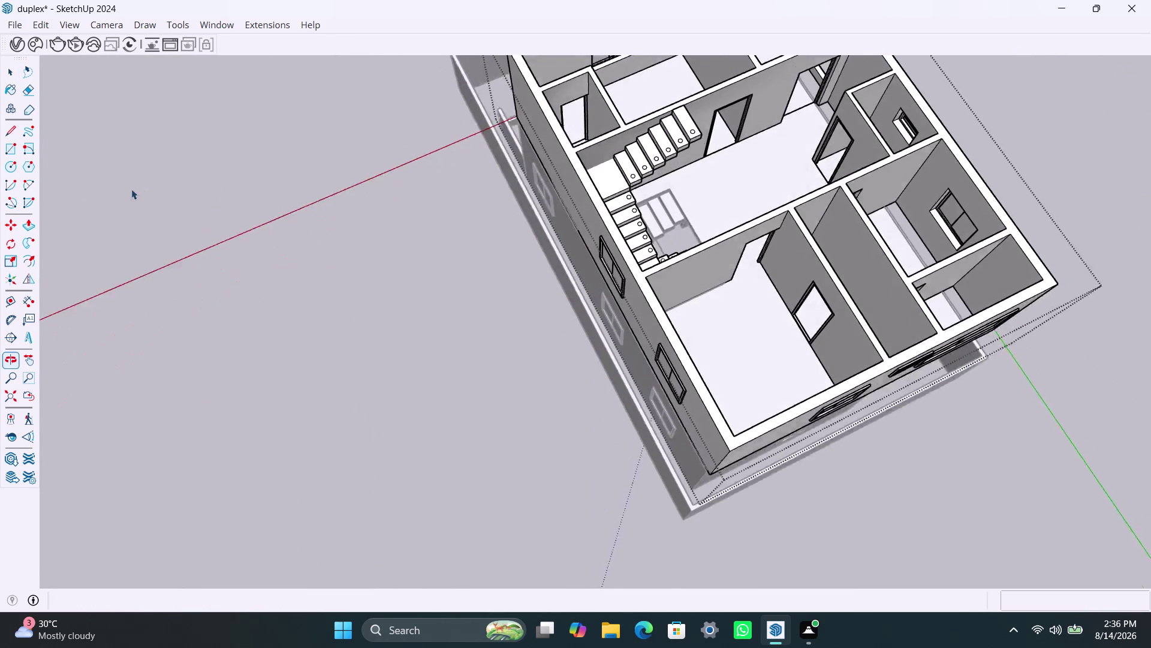
Zoom in on the stairwell and select the circle on the bottom tread.
scroll(up, 3)
middle_drag(679, 225, 295, 175)
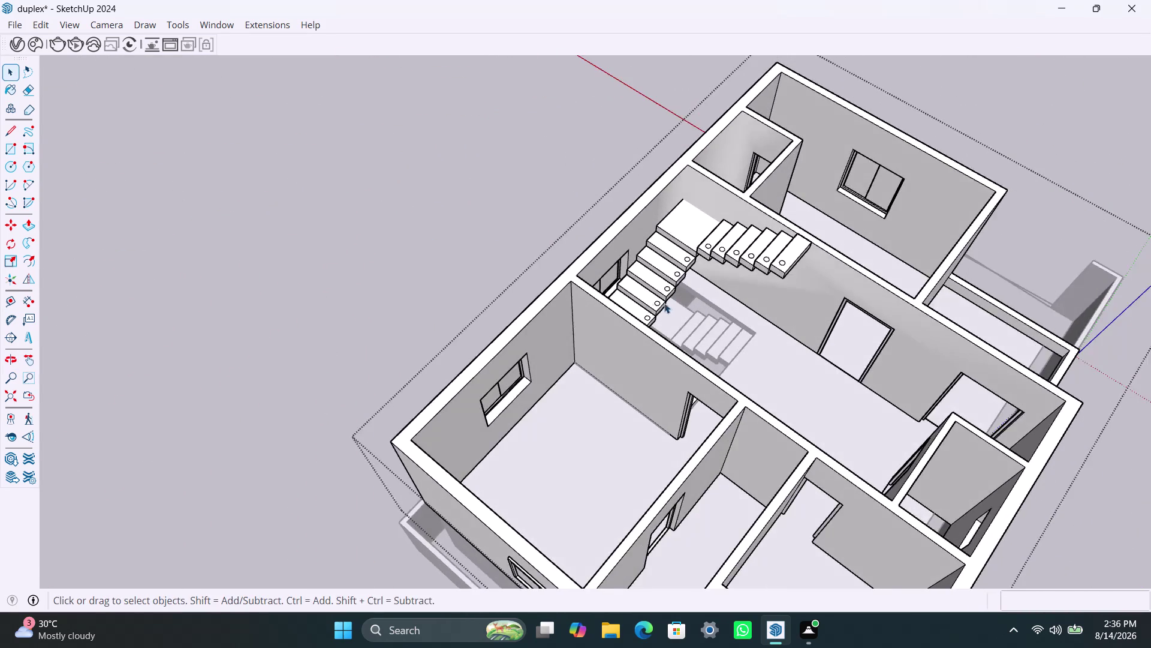
scroll(up, 3)
middle_drag(751, 352, 476, 343)
scroll(up, 3)
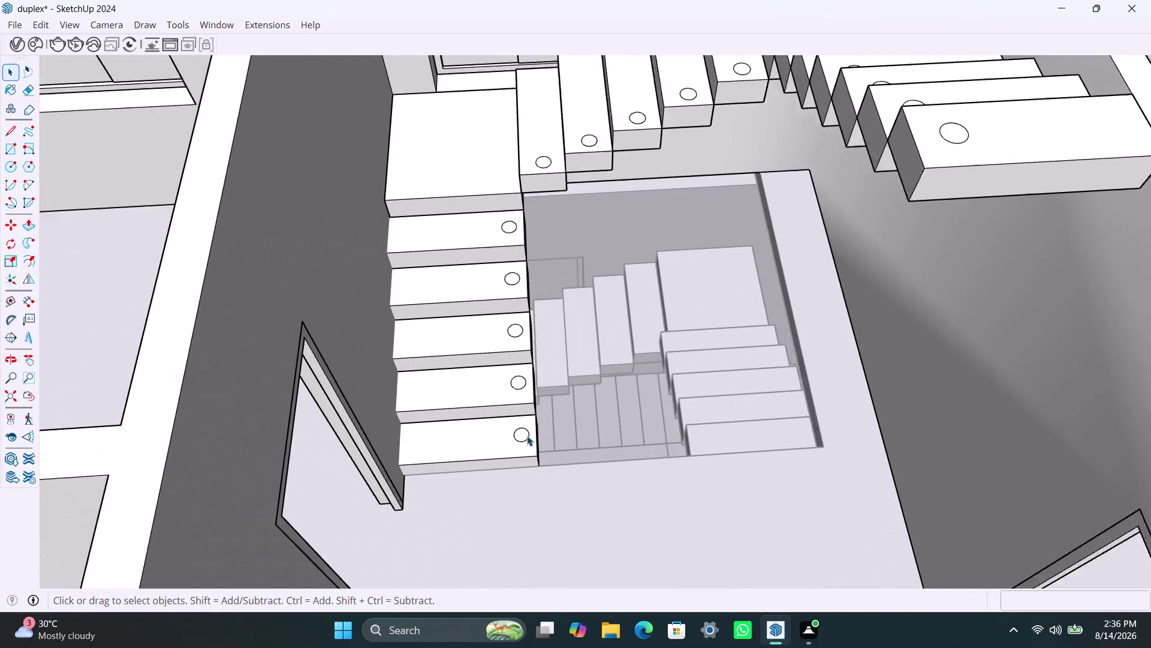
click(523, 434)
double_click(522, 435)
click(523, 437)
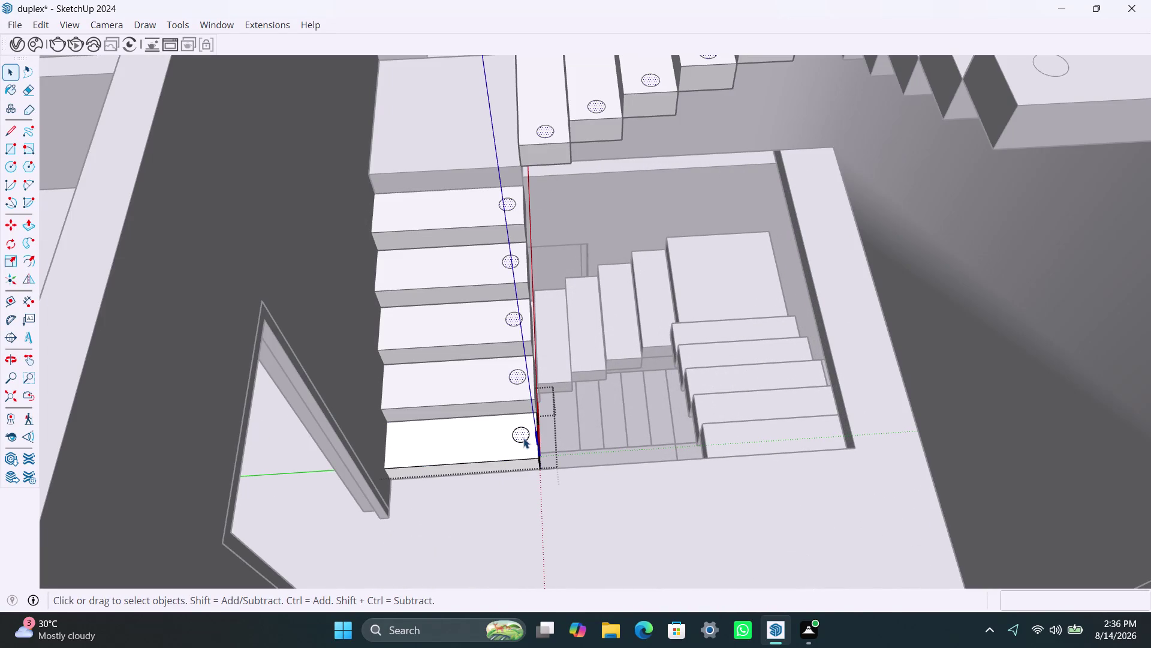
scroll(up, 3)
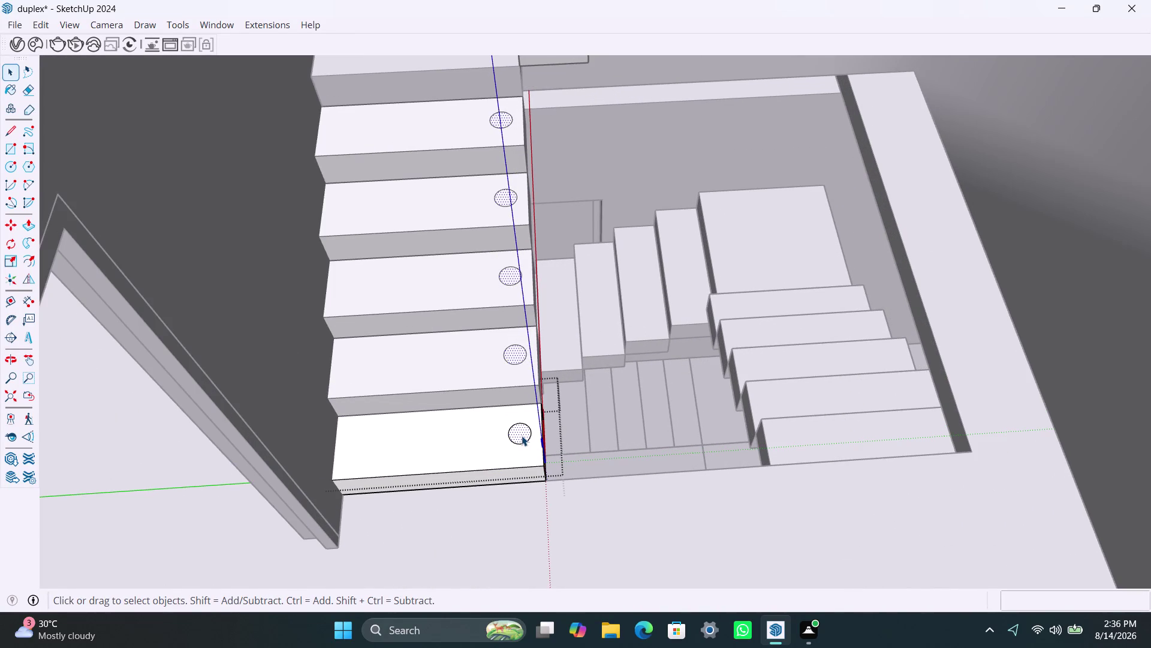
Pull the bottom-tread circle up into a 3-foot baluster post.
key(p)
click(522, 435)
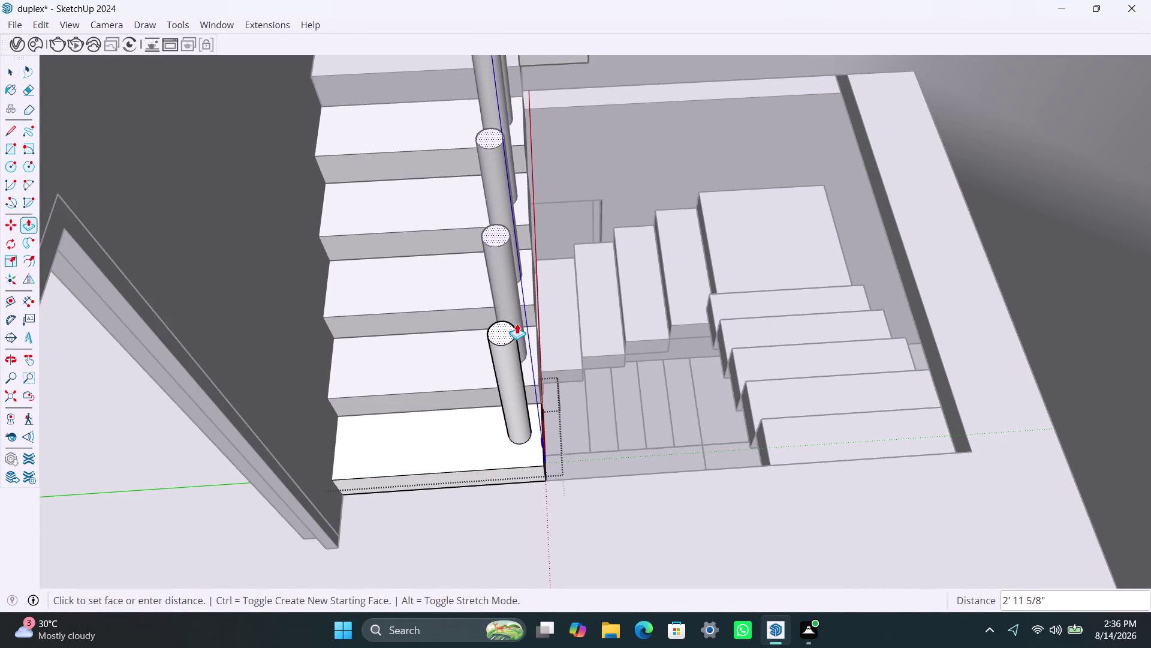
scroll(down, 3)
scroll(down, 3)
scroll(down, 3)
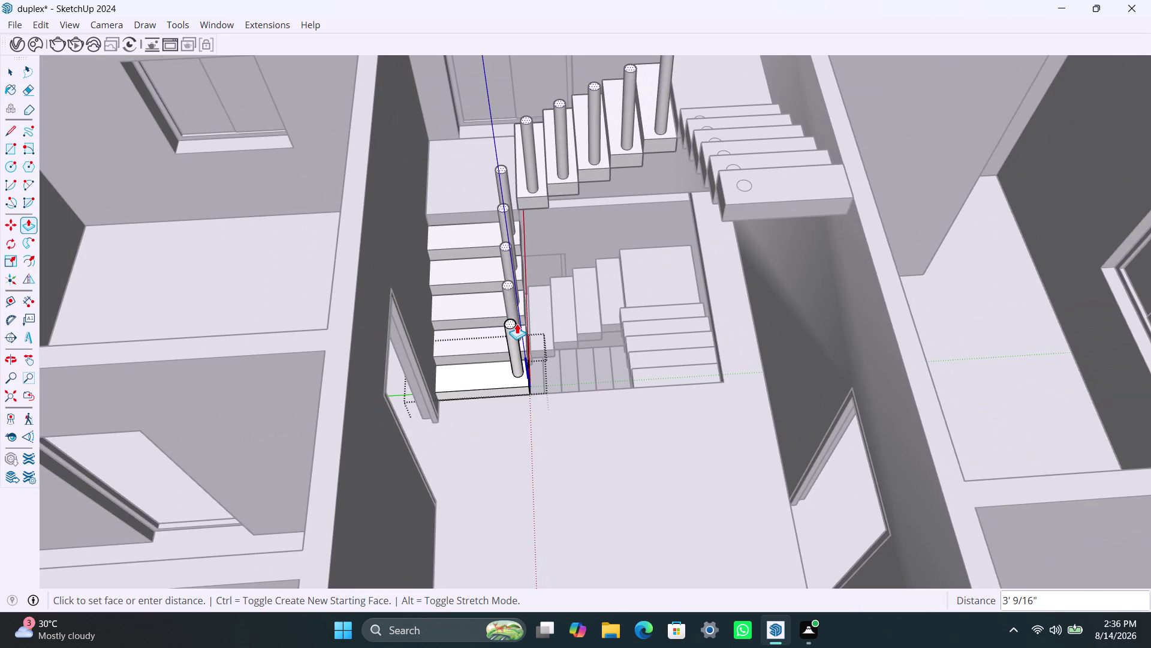
scroll(down, 3)
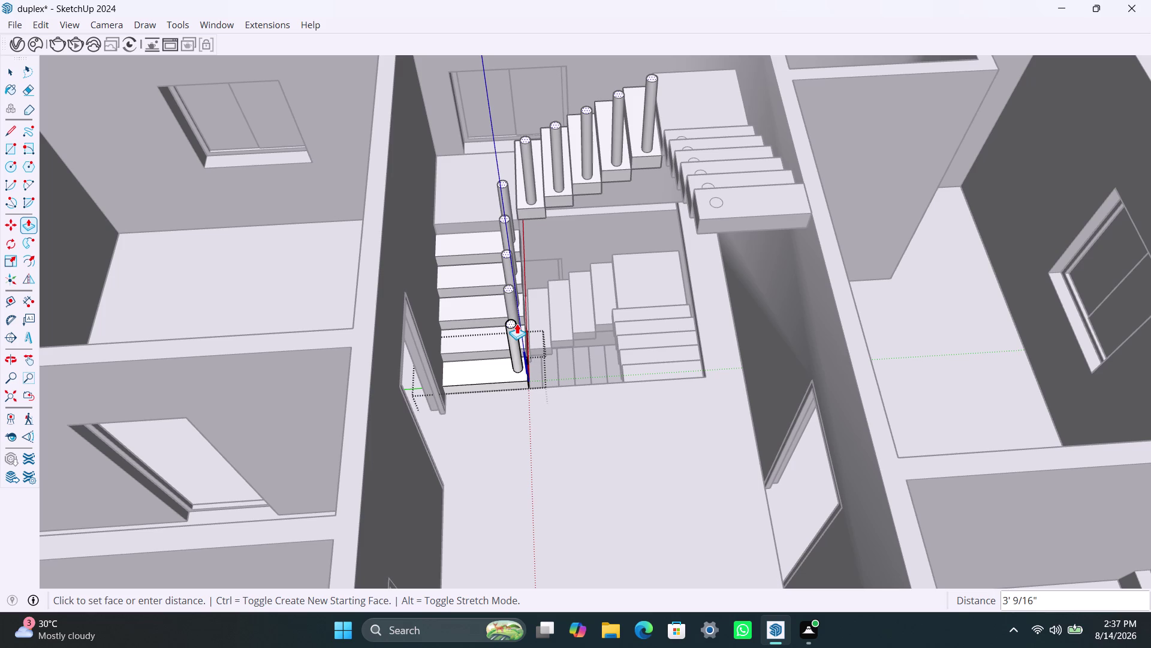
key(3)
key(apostrophe)
key(Return)
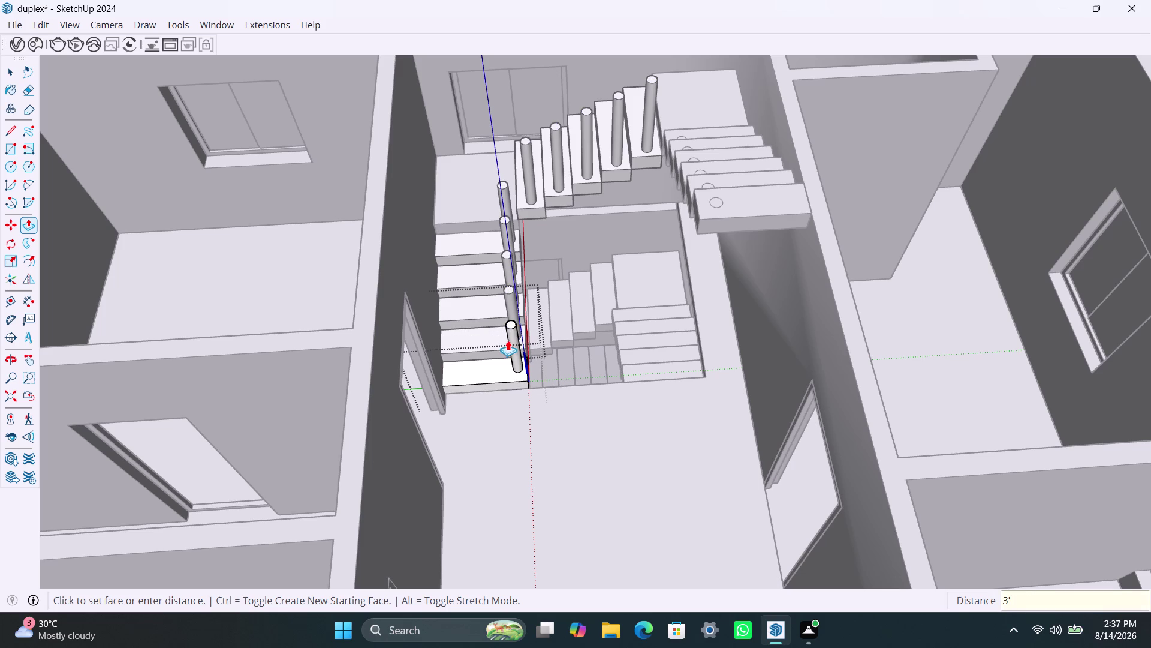
key(space)
scroll(down, 3)
Orbit the model to bring the other stair flight into view.
scroll(down, 3)
middle_drag(477, 334, 480, 337)
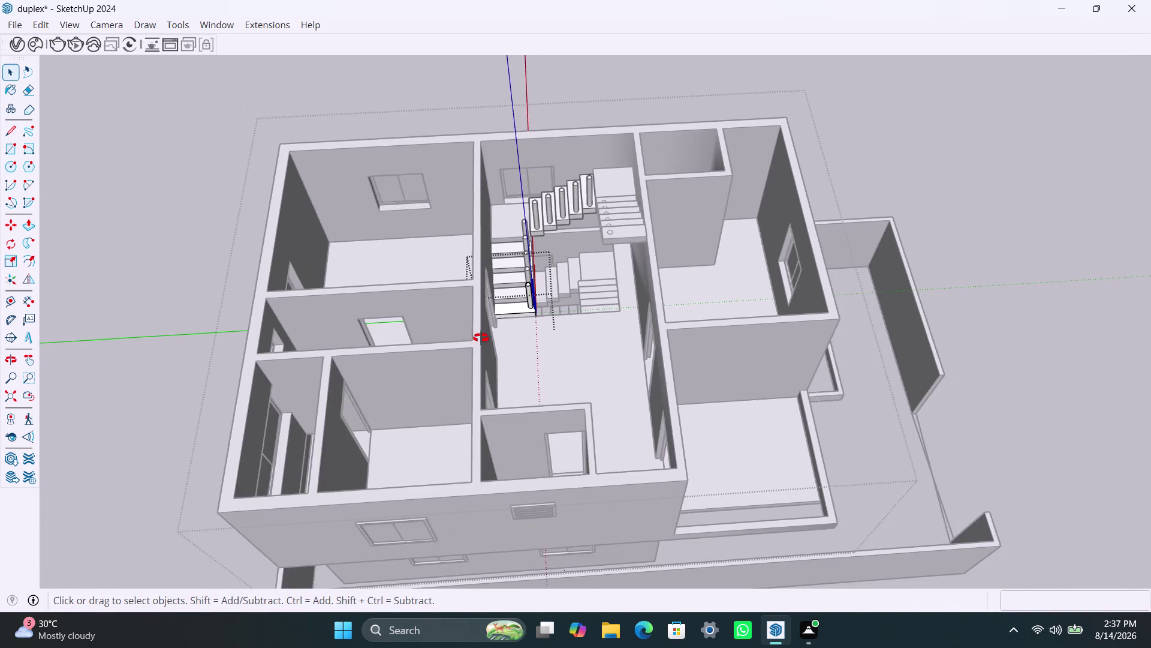
middle_drag(480, 336, 876, 320)
middle_drag(500, 302, 713, 334)
click(458, 288)
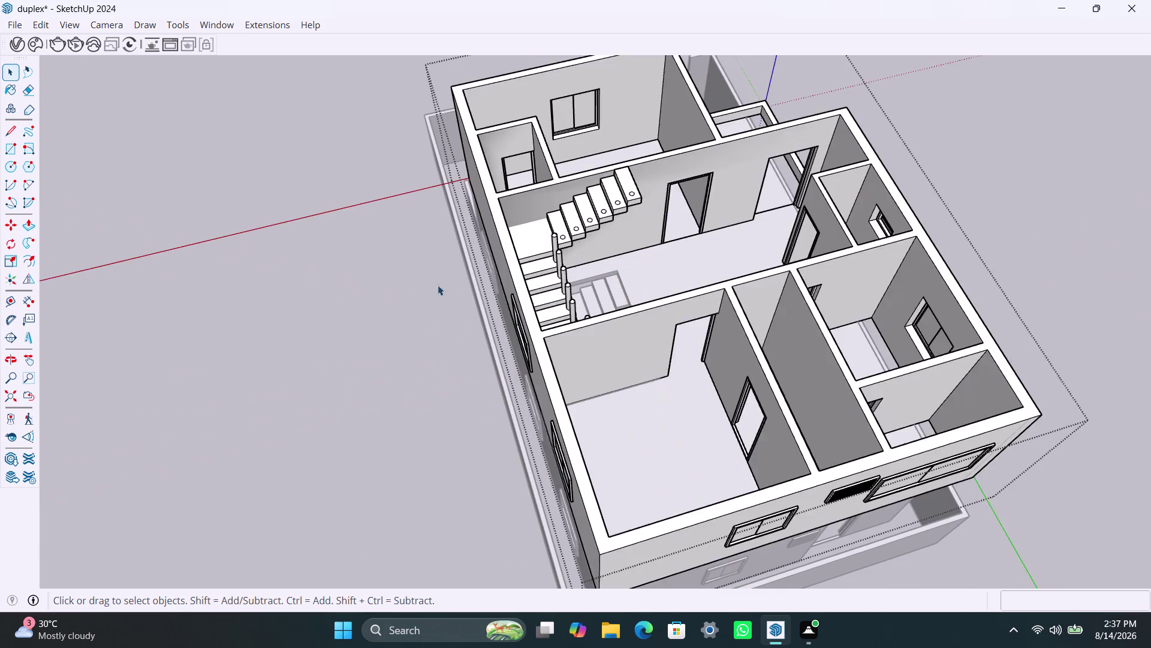
scroll(up, 3)
middle_drag(359, 270, 570, 371)
scroll(up, 3)
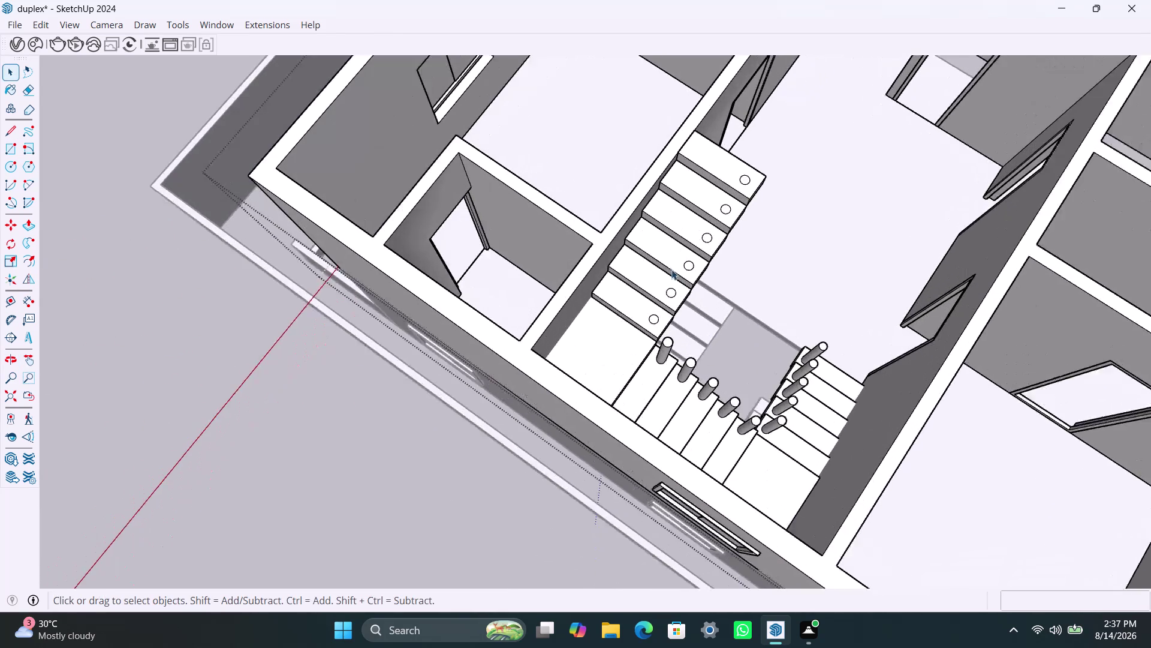
scroll(up, 3)
Select the other flight's bottom-tread circle and begin a Push/Pull on it.
click(649, 335)
double_click(649, 336)
click(649, 335)
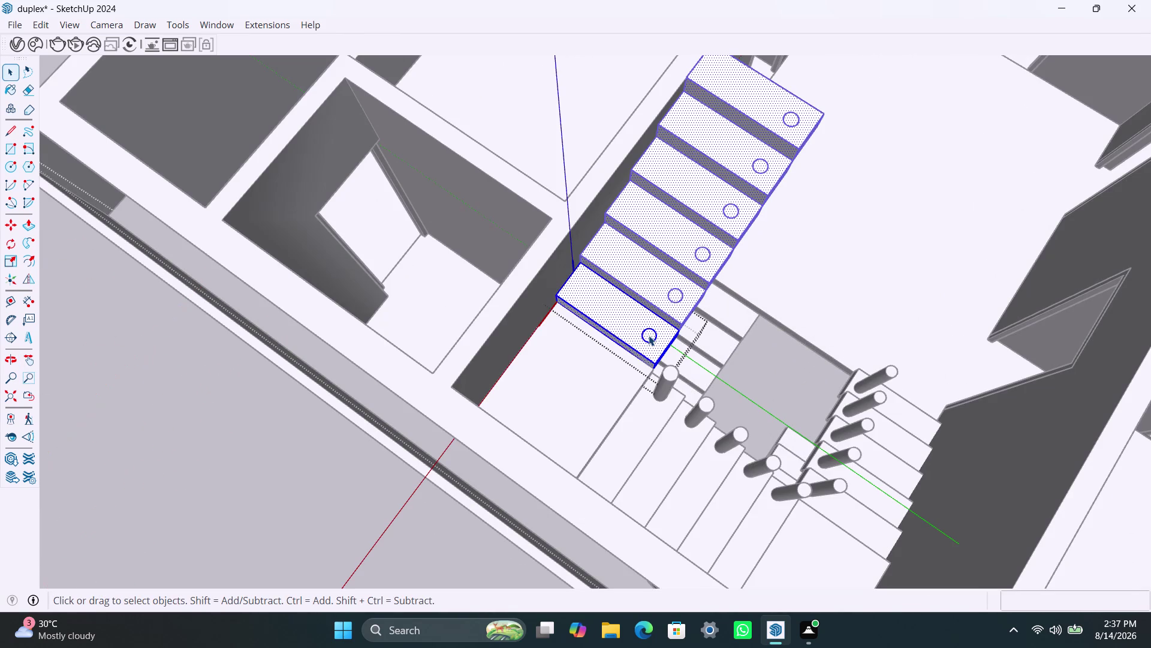
triple_click(649, 335)
click(649, 337)
scroll(up, 3)
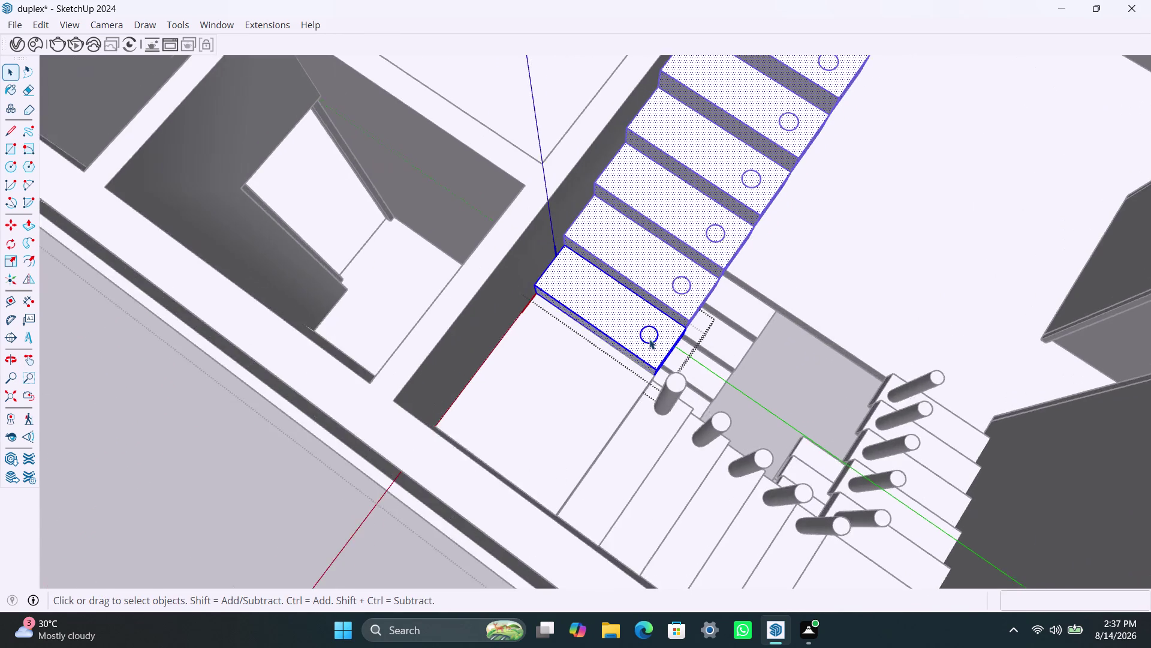
scroll(up, 3)
click(649, 338)
key(p)
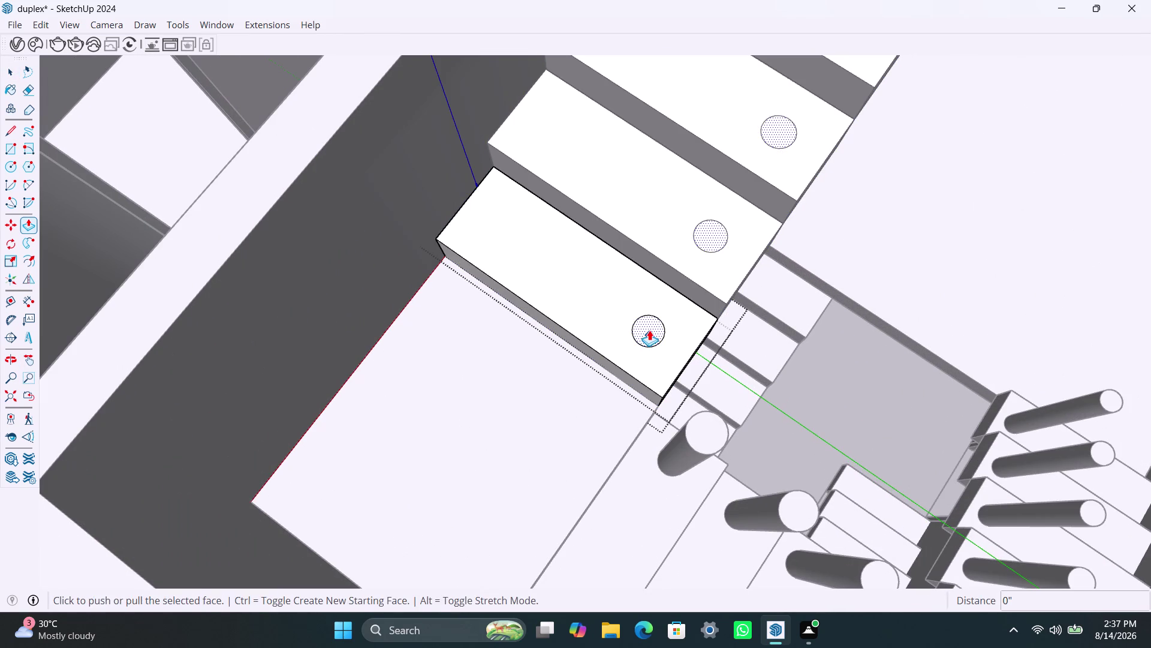
click(650, 329)
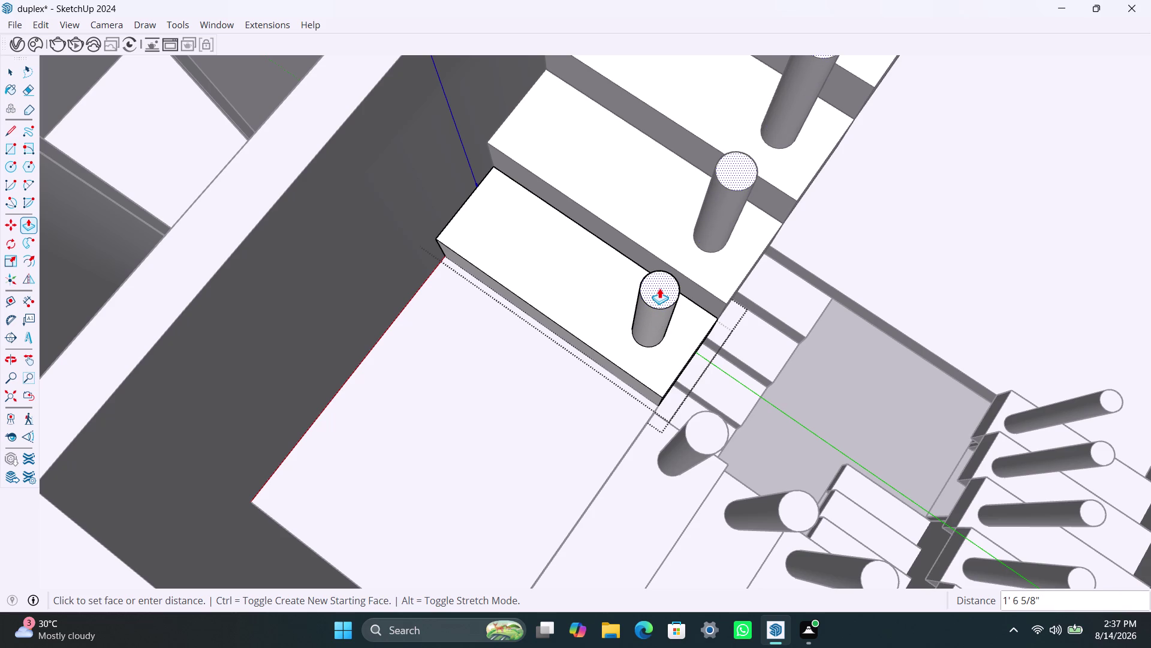
Undo the unfinished post, the earlier baluster posts, and the tread circles.
key(ctrl+z)
key(ctrl+z)
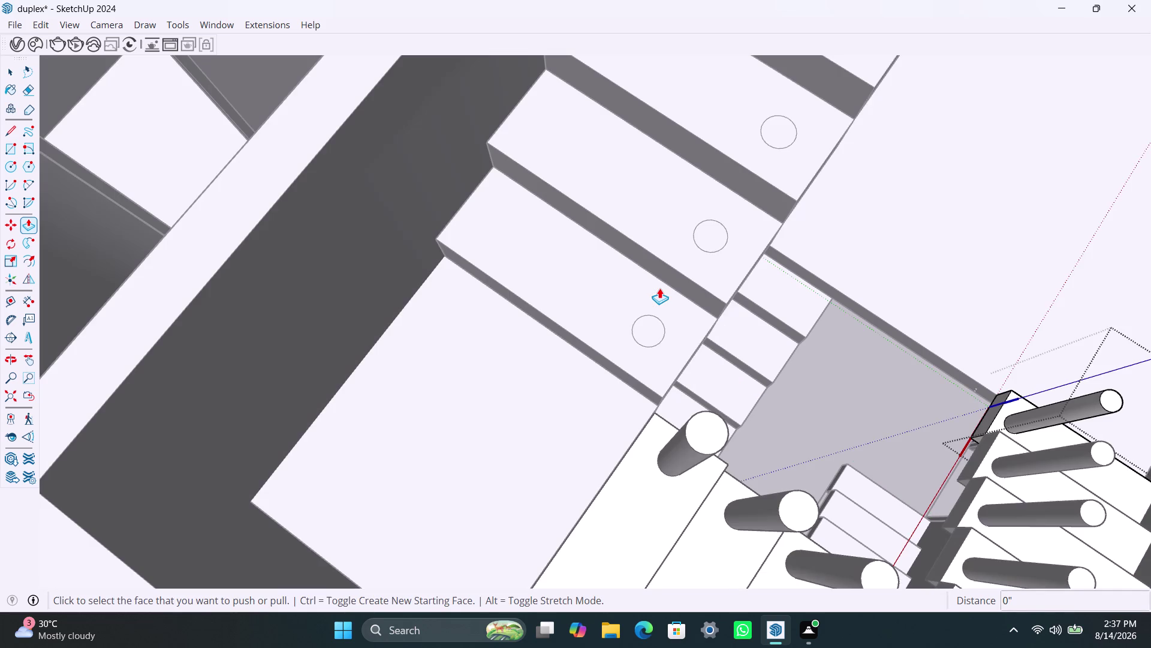
key(ctrl+z)
key(ctrl+z)
key(ctrl+z)
key(ctrl+z)
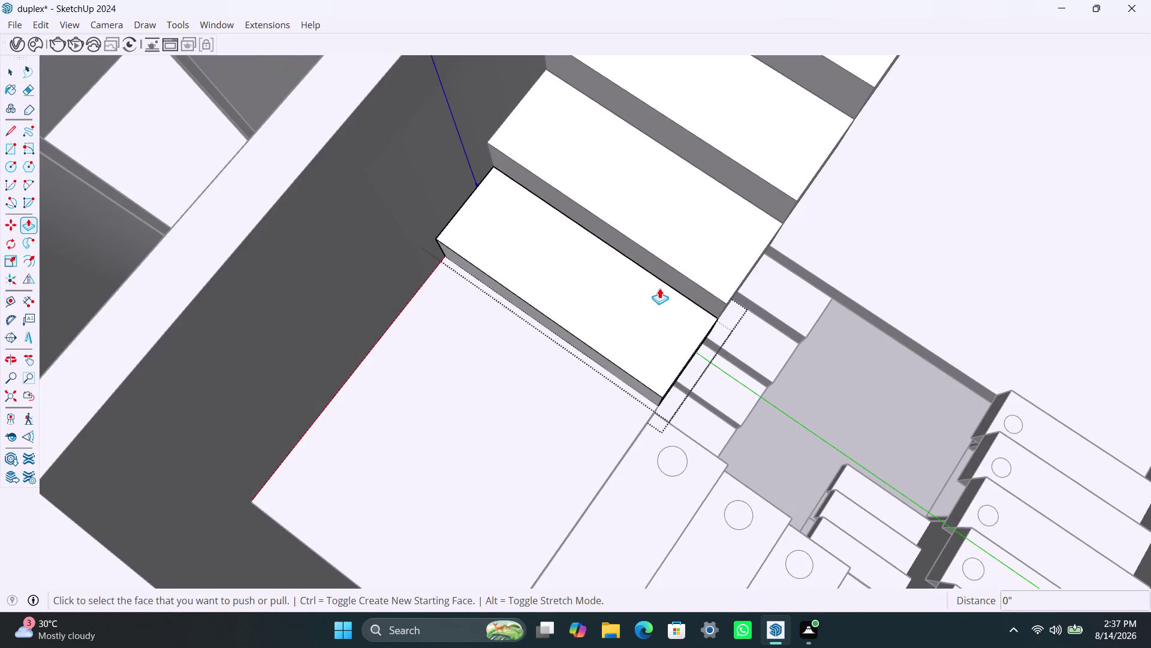
key(ctrl+z)
key(ctrl+z)
key(ctrl+z)
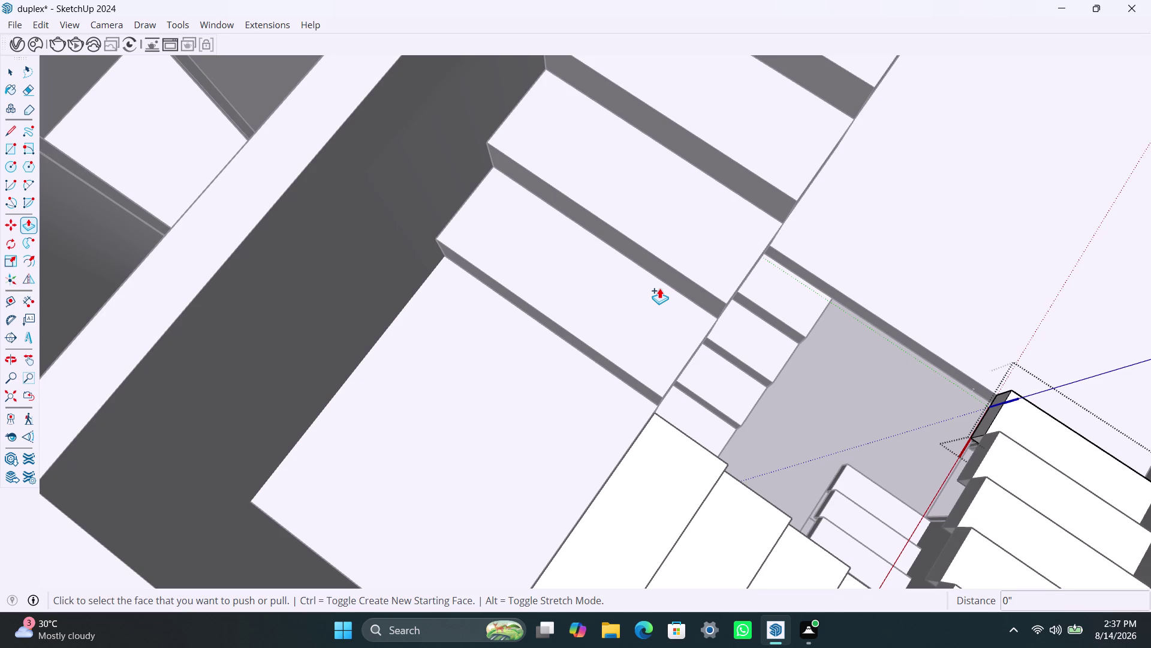
scroll(down, 3)
key(space)
scroll(down, 3)
middle_drag(768, 383, 717, 398)
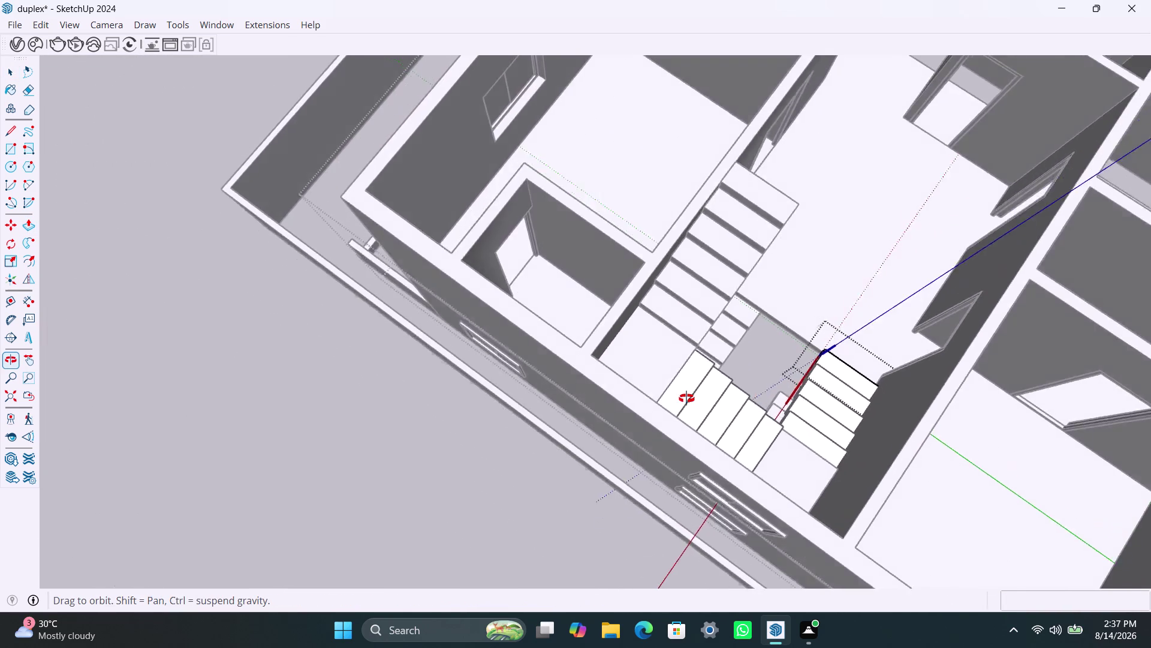
Zoom in on the upper stair flight and select its treads.
middle_drag(717, 398, 75, 257)
scroll(up, 3)
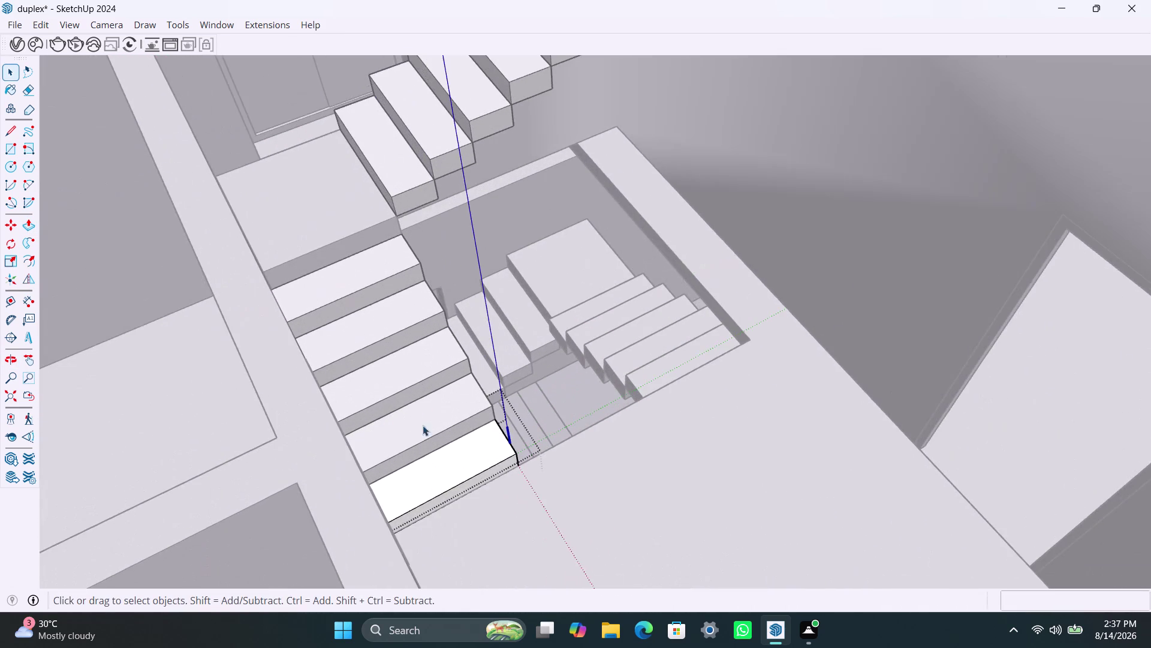
middle_drag(436, 445, 302, 456)
click(483, 510)
key(space)
scroll(up, 3)
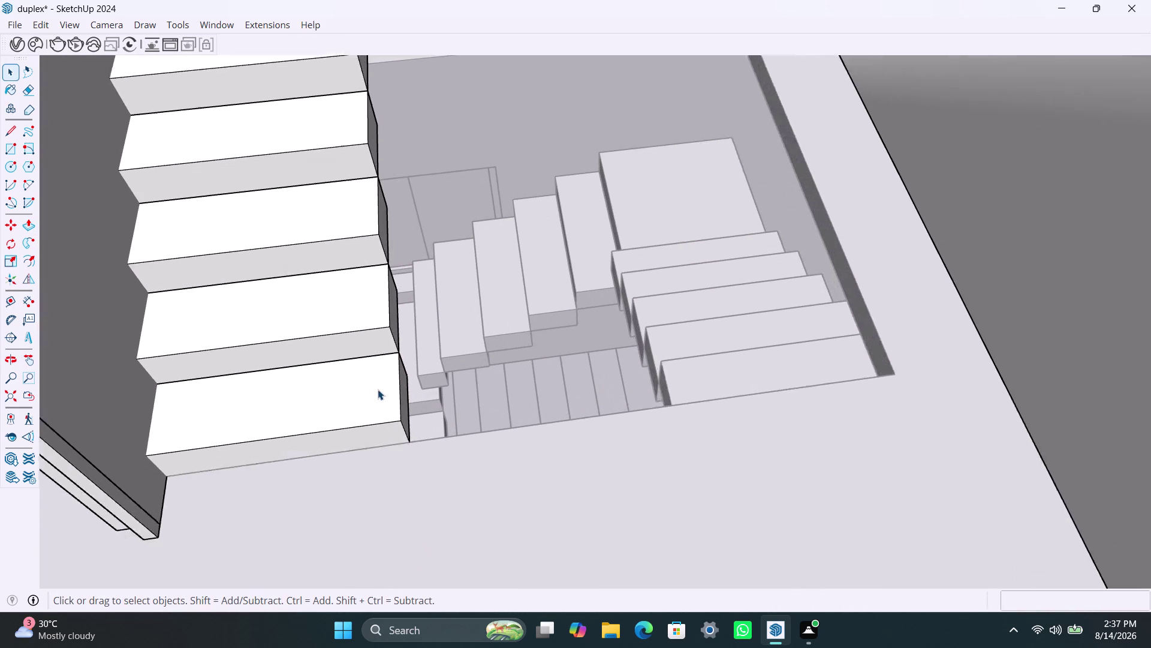
triple_click(378, 398)
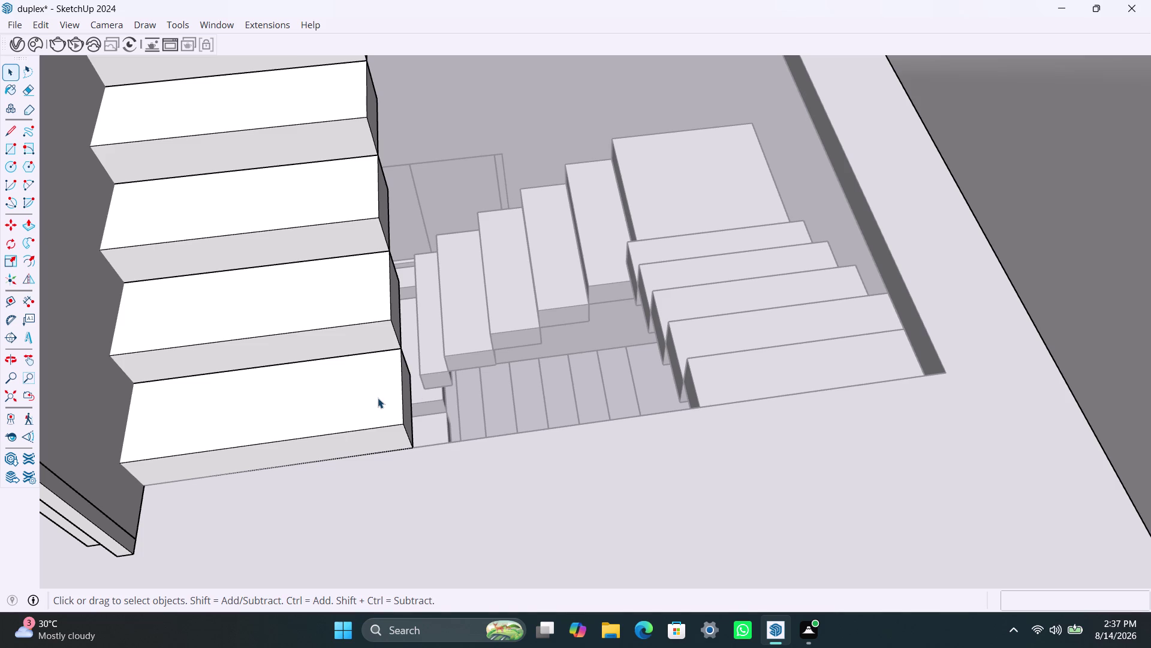
click(378, 398)
Draw a 1-inch-radius circle near the edge of a stair tread.
key(c)
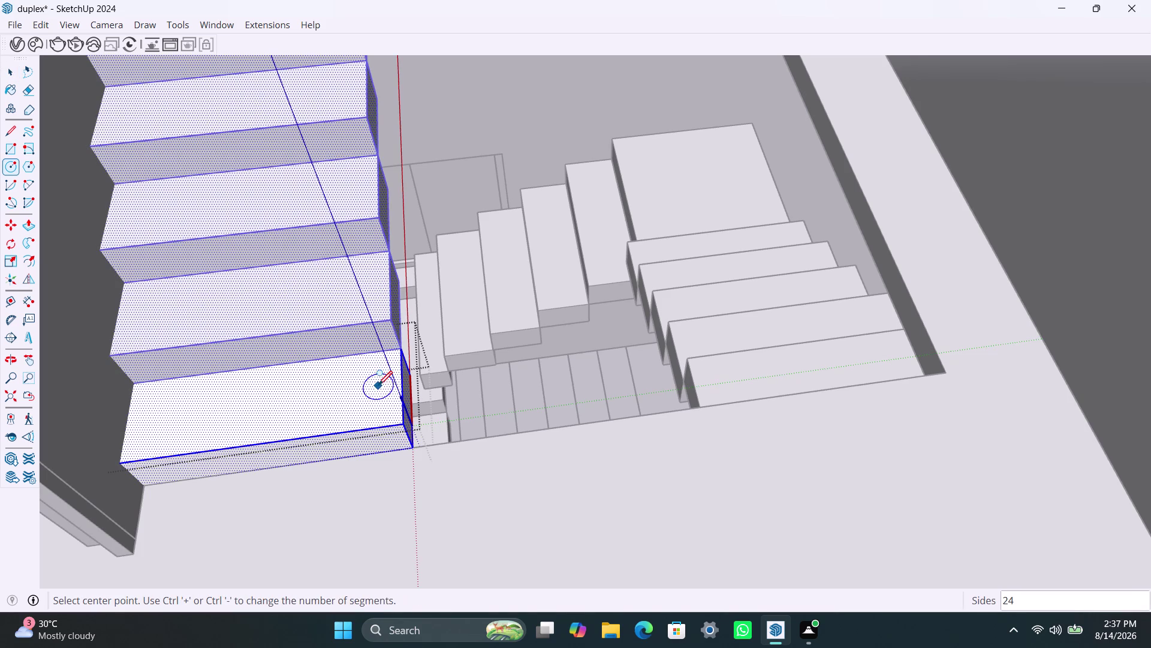
click(380, 383)
text(1)
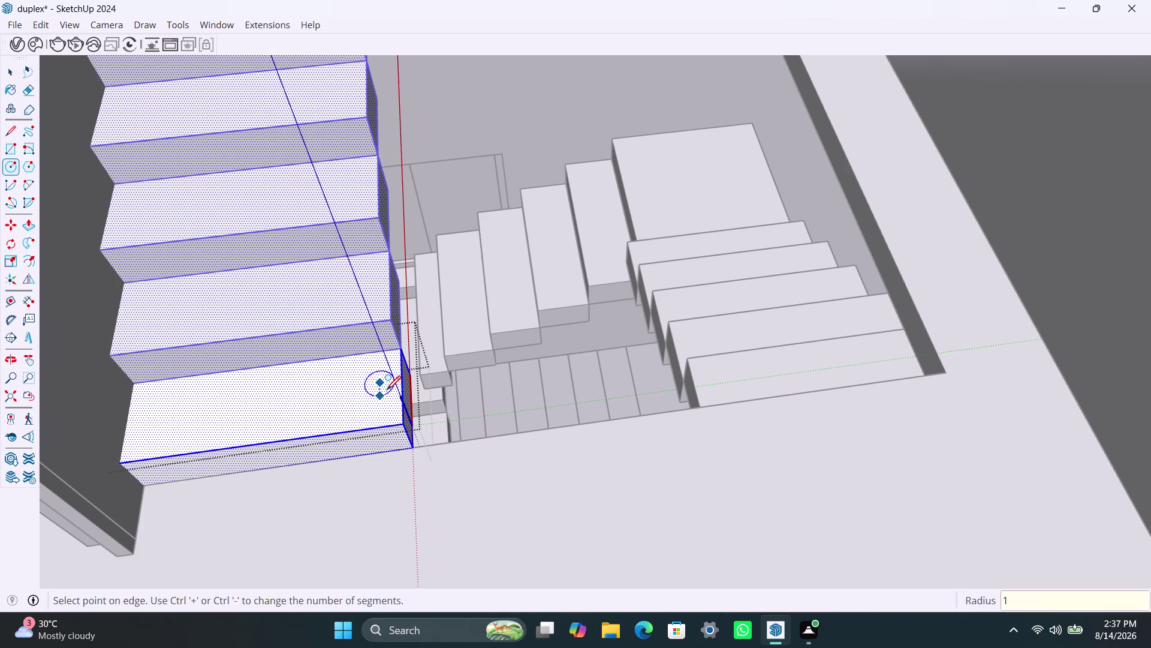
text(")
key(Return)
scroll(down, 3)
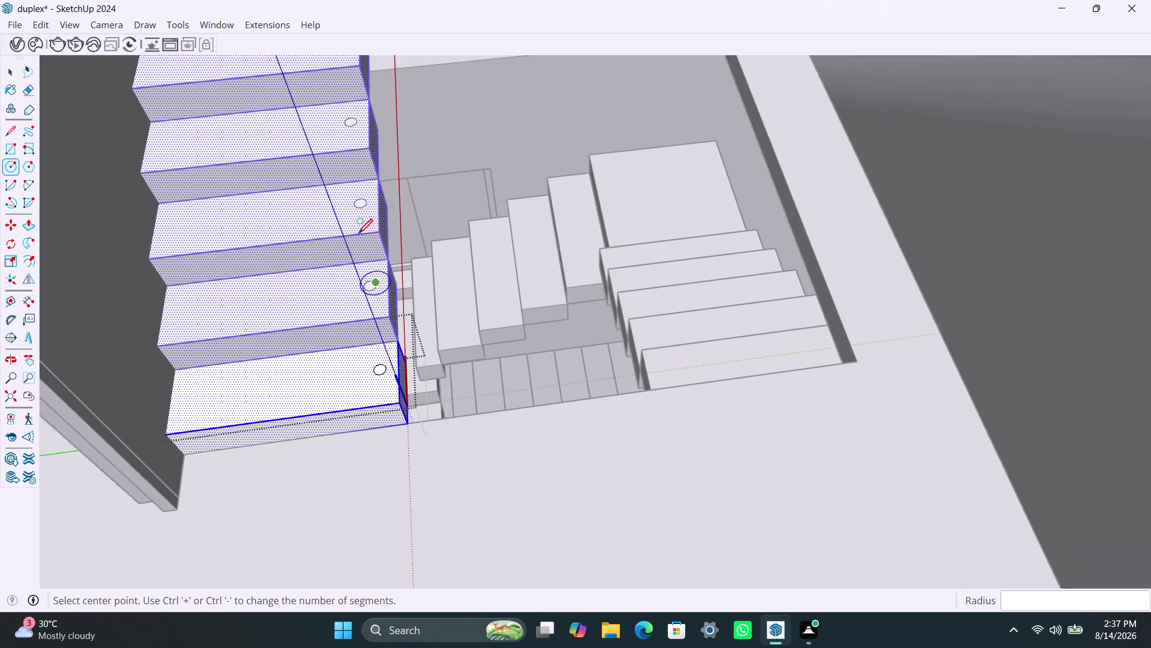
scroll(down, 3)
scroll(down, 3)
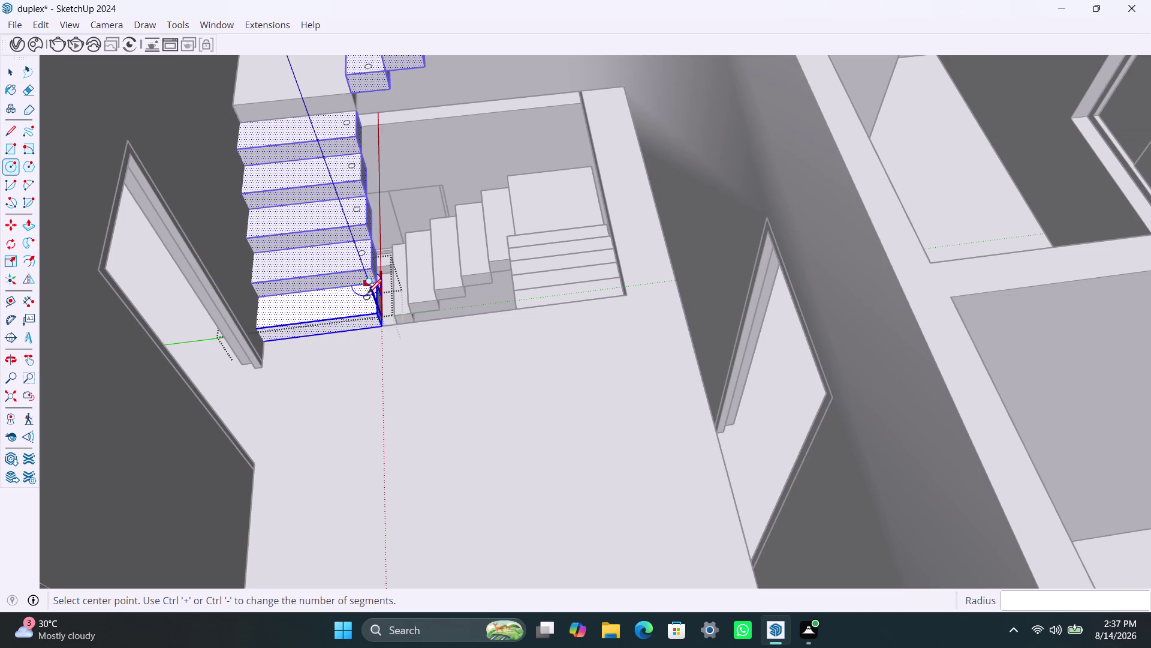
scroll(down, 3)
scroll(down, 3)
Orbit around the staircase to face the bottom tread beside the landing.
middle_drag(349, 303, 517, 336)
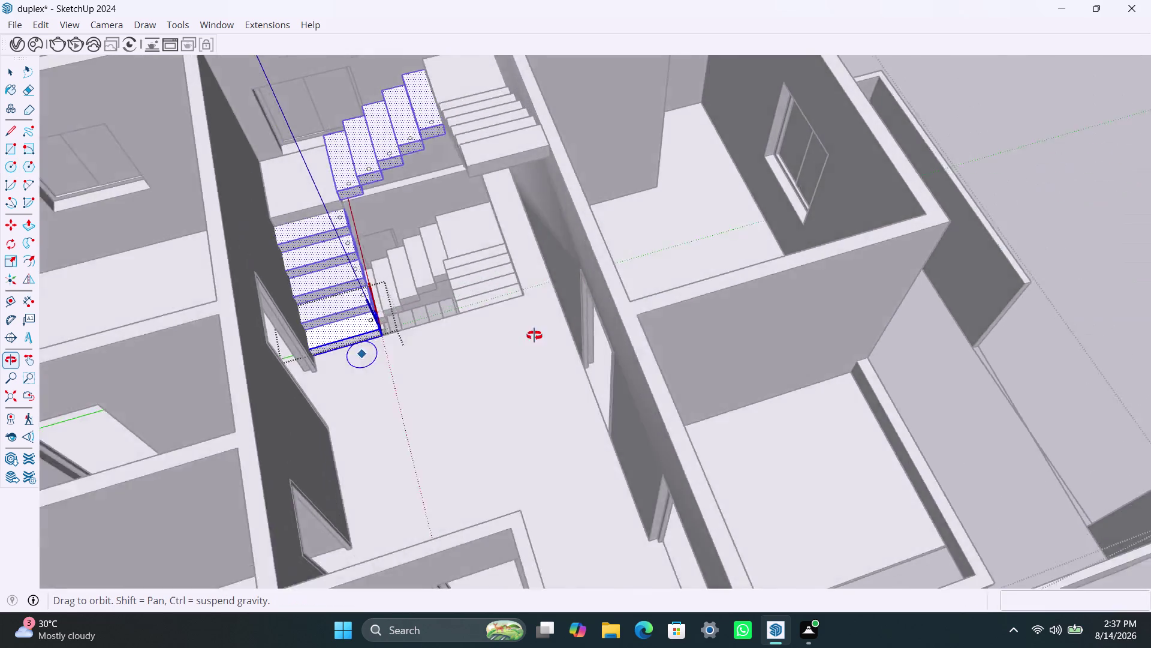
middle_drag(517, 335, 790, 301)
scroll(up, 3)
middle_drag(470, 227, 739, 295)
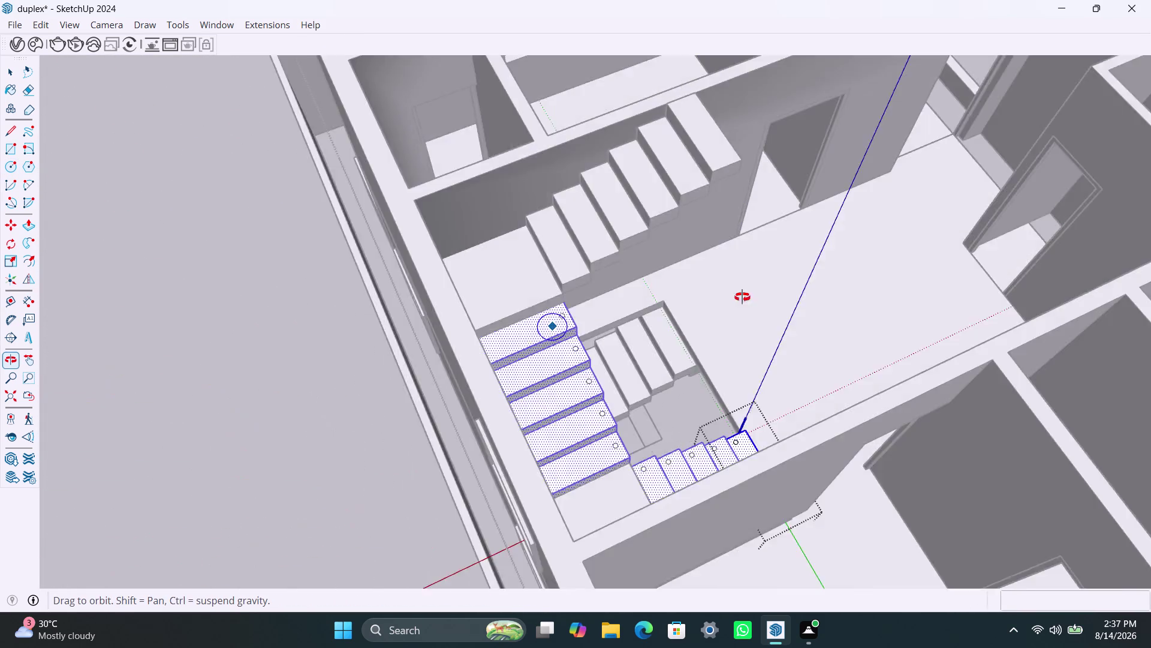
middle_drag(738, 295, 846, 319)
scroll(up, 3)
middle_drag(595, 337, 732, 359)
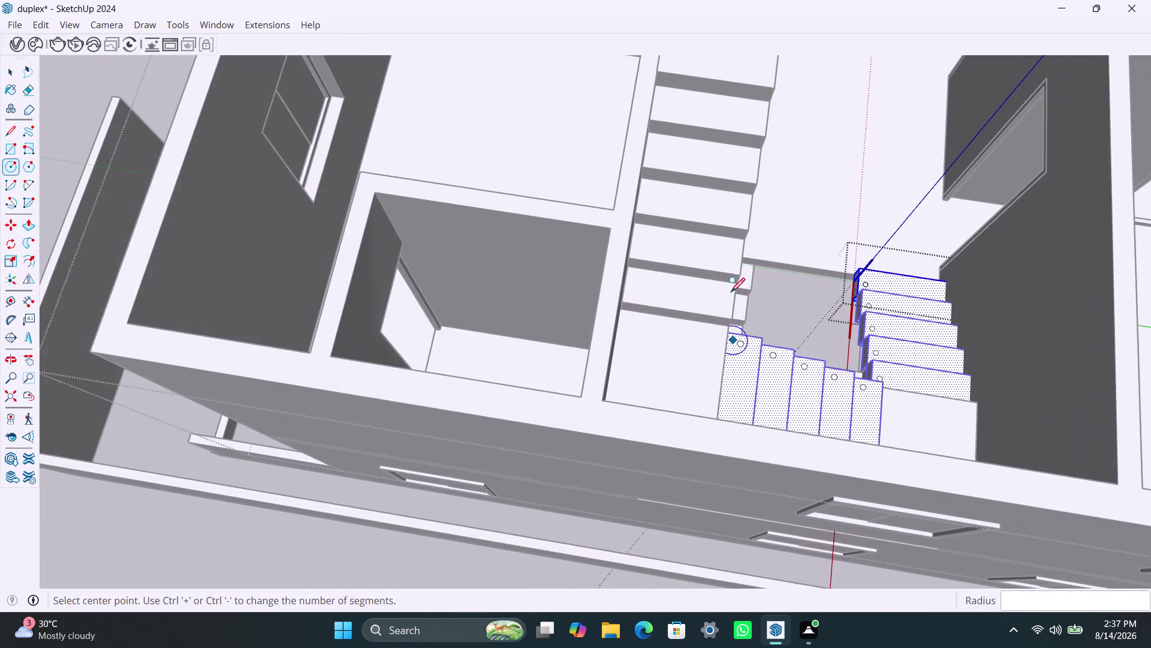
key(space)
triple_click(710, 299)
click(714, 304)
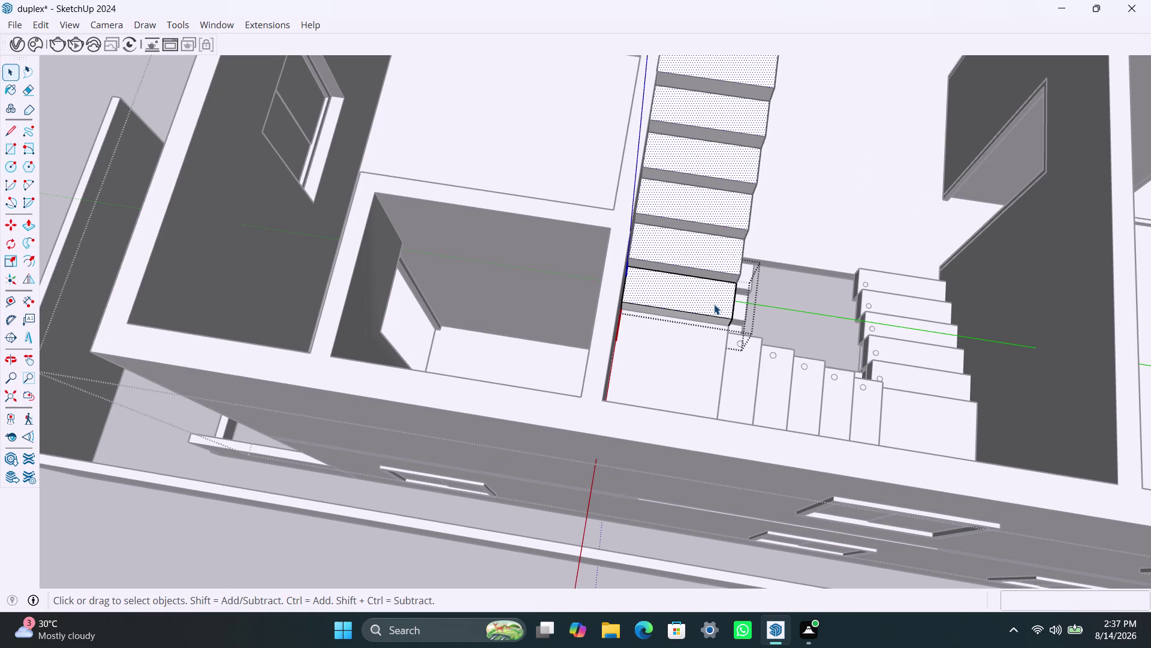
Draw a 1-inch-radius circle on the bottom tread beside the landing.
key(c)
click(722, 295)
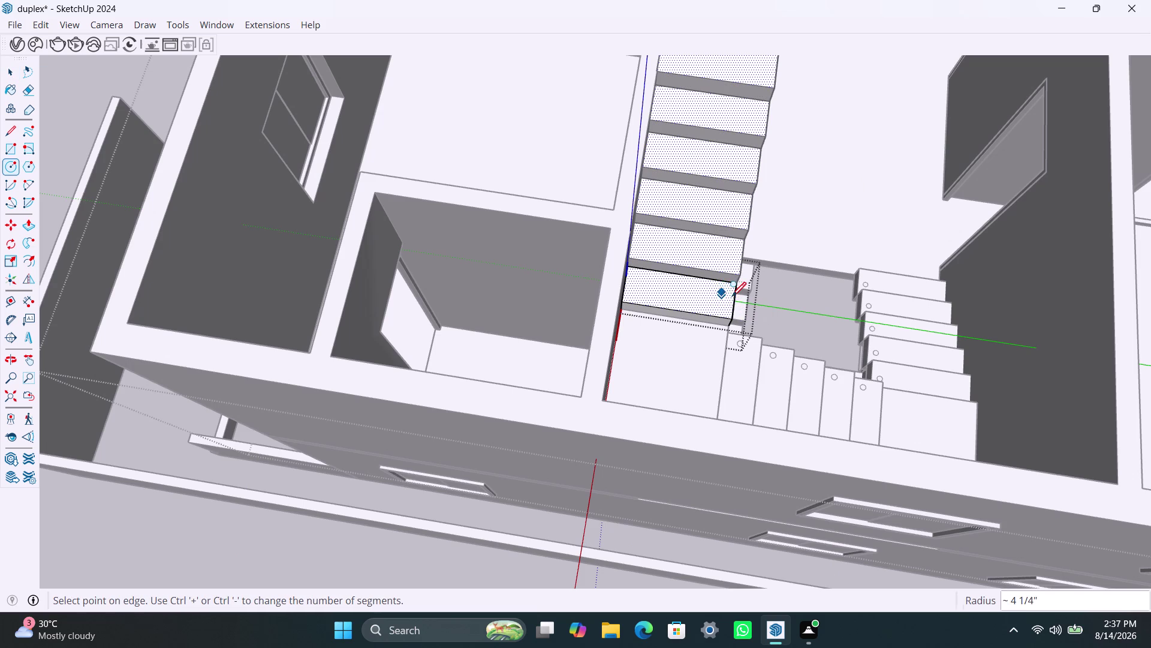
key(space)
click(728, 298)
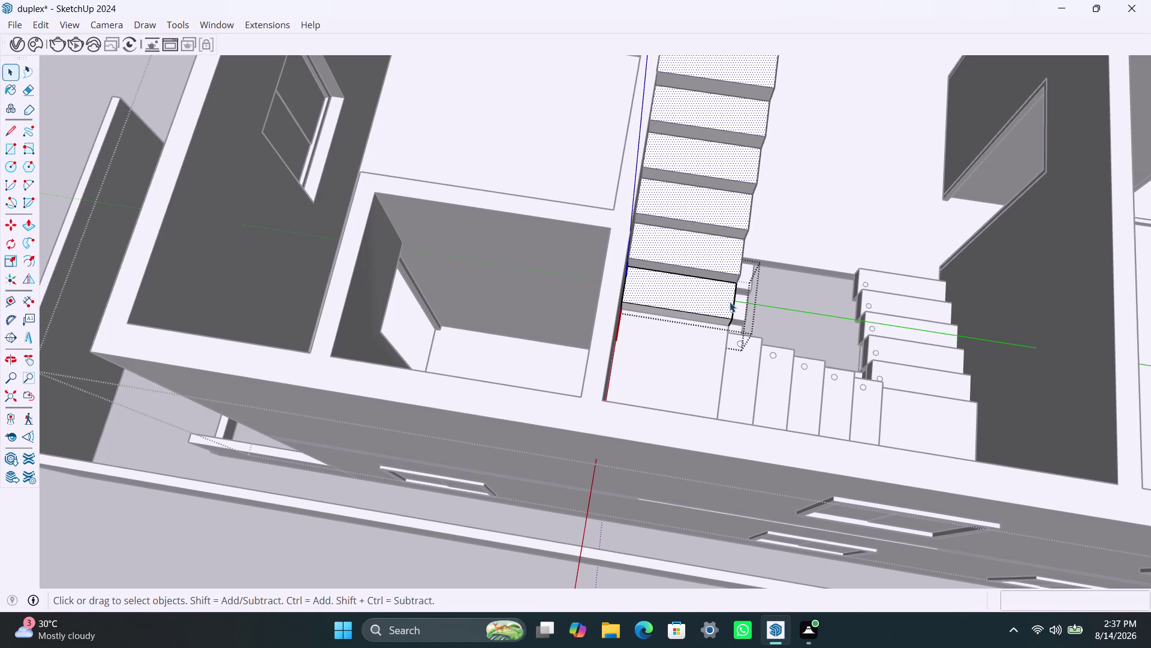
key(c)
click(725, 301)
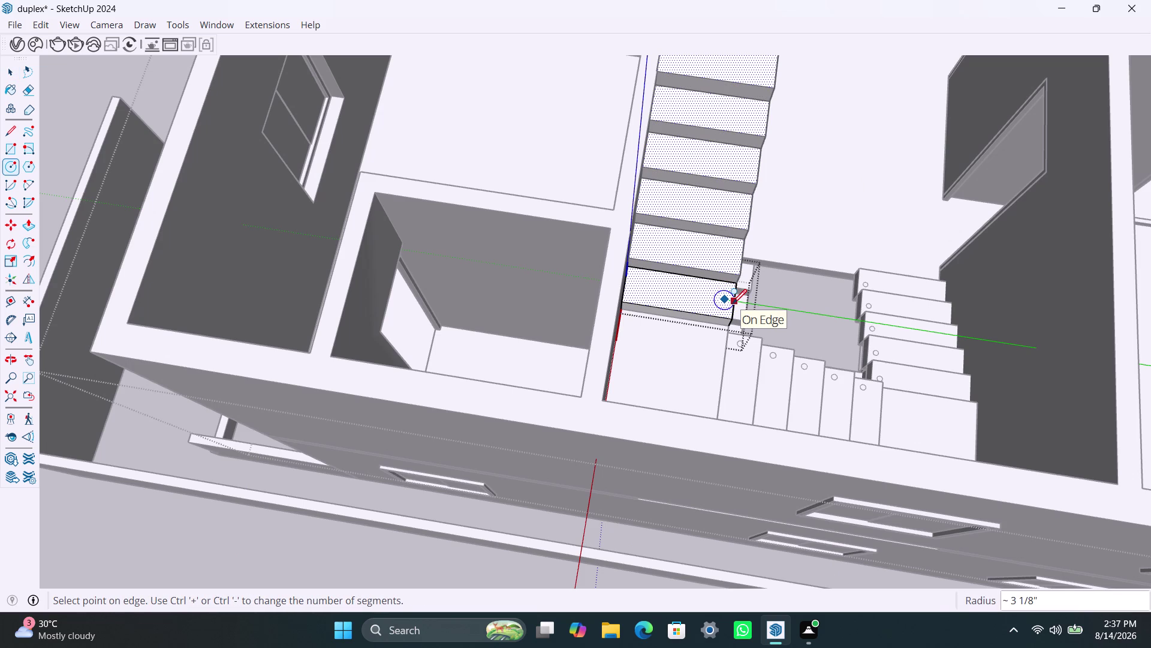
text(1")
key(Return)
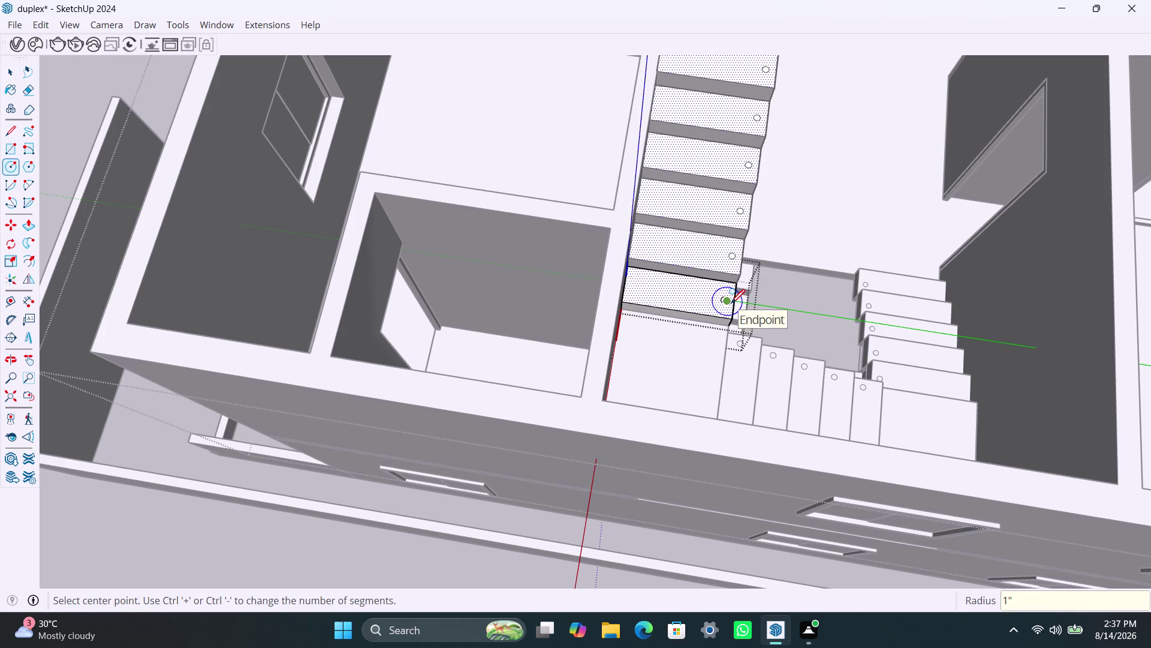
key(space)
scroll(down, 3)
middle_drag(804, 211, 630, 244)
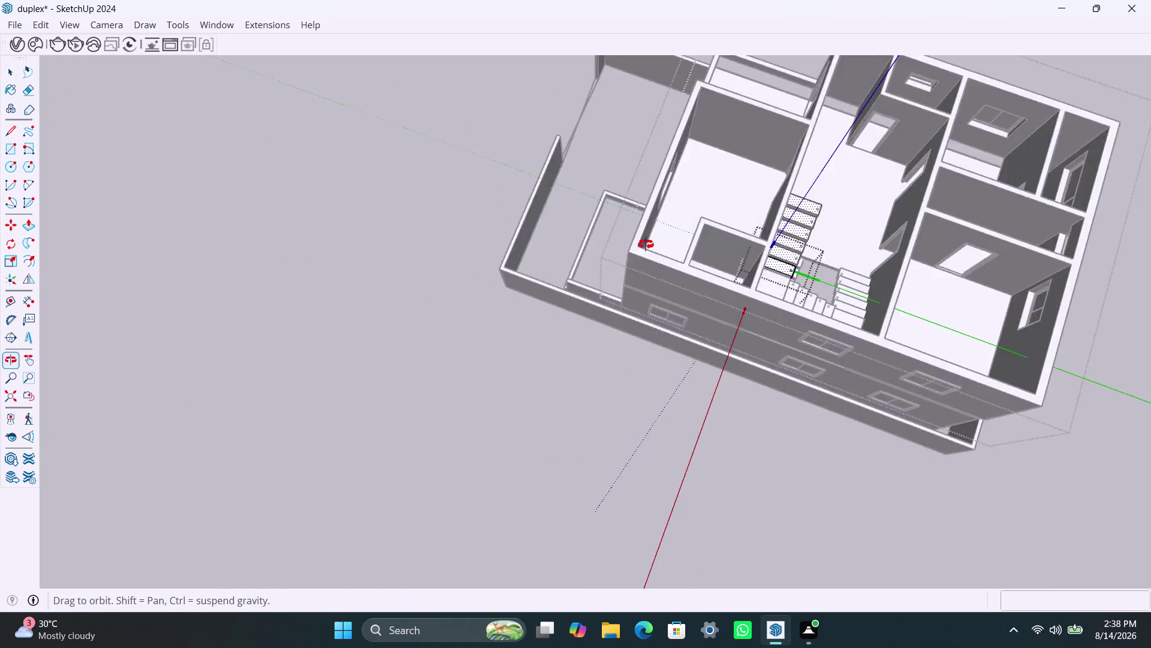
Orbit and zoom the house model toward the staircase.
middle_drag(629, 244, 366, 229)
scroll(down, 3)
middle_drag(687, 422, 394, 356)
click(327, 306)
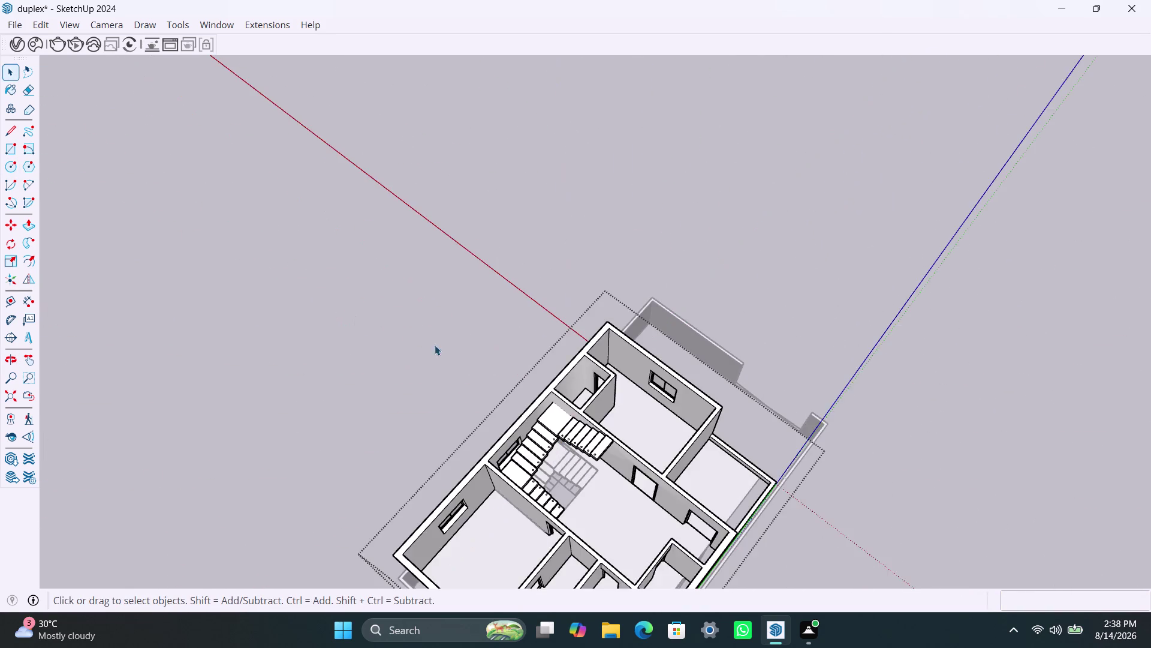
scroll(down, 3)
middle_drag(550, 476, 283, 429)
scroll(up, 3)
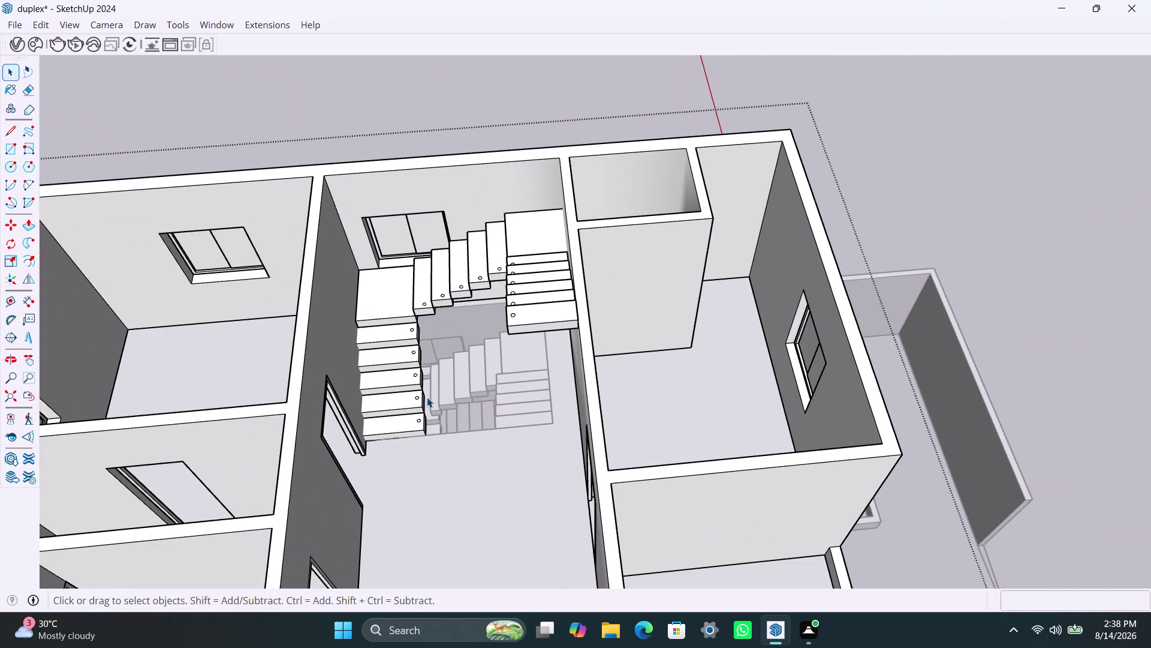
key(space)
drag(459, 123, 462, 117)
double_click(461, 113)
scroll(up, 3)
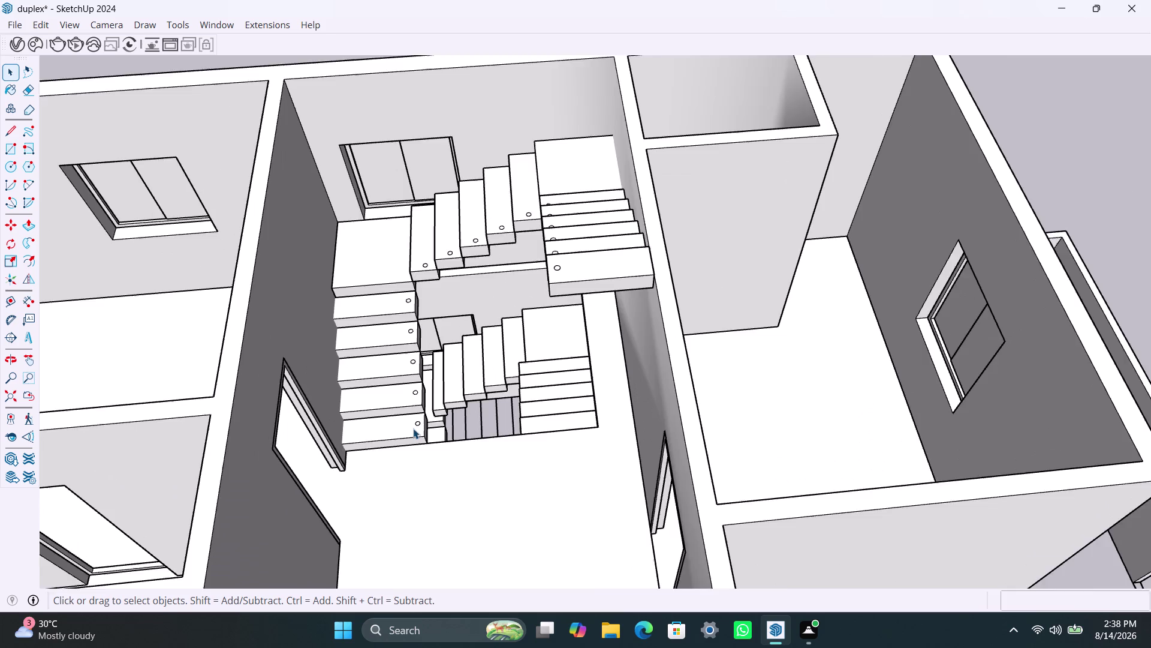
scroll(up, 3)
click(420, 420)
scroll(up, 3)
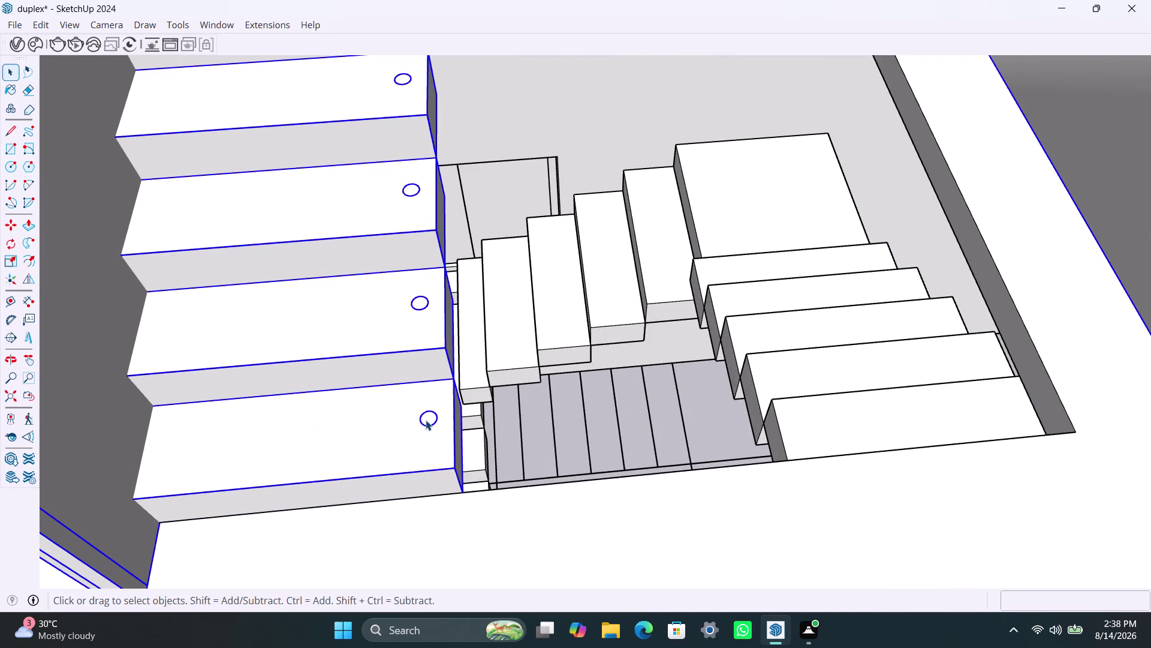
Extrude the tread circles 3 feet upward into slender round posts.
triple_click(425, 420)
double_click(428, 419)
scroll(up, 3)
click(428, 419)
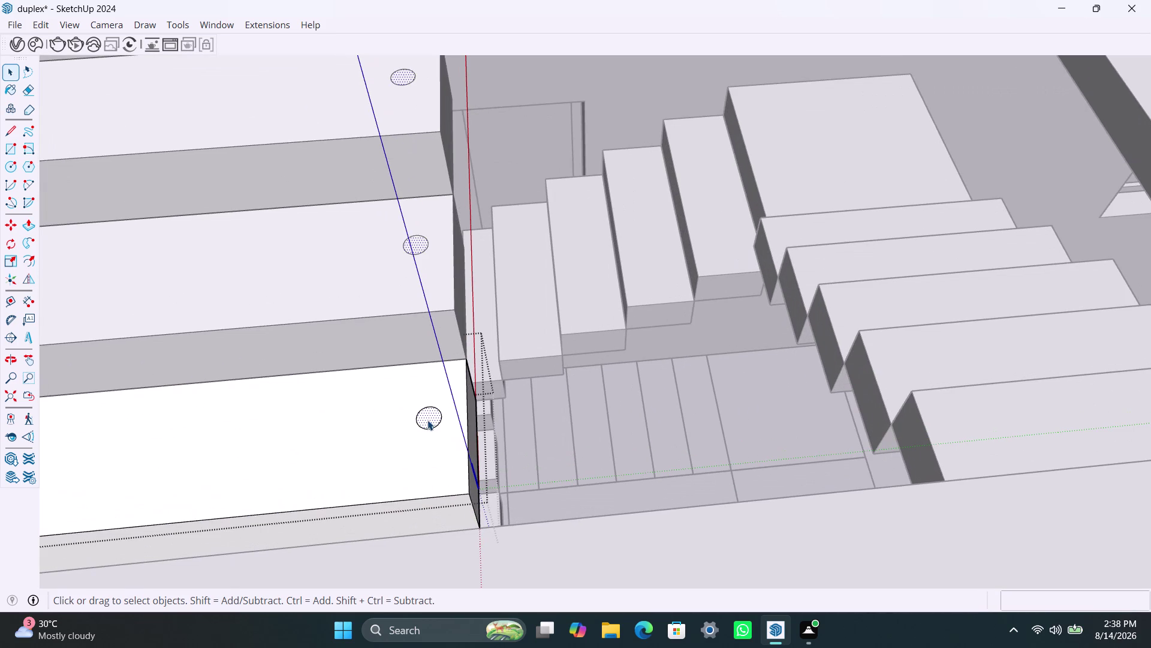
key(p)
click(428, 421)
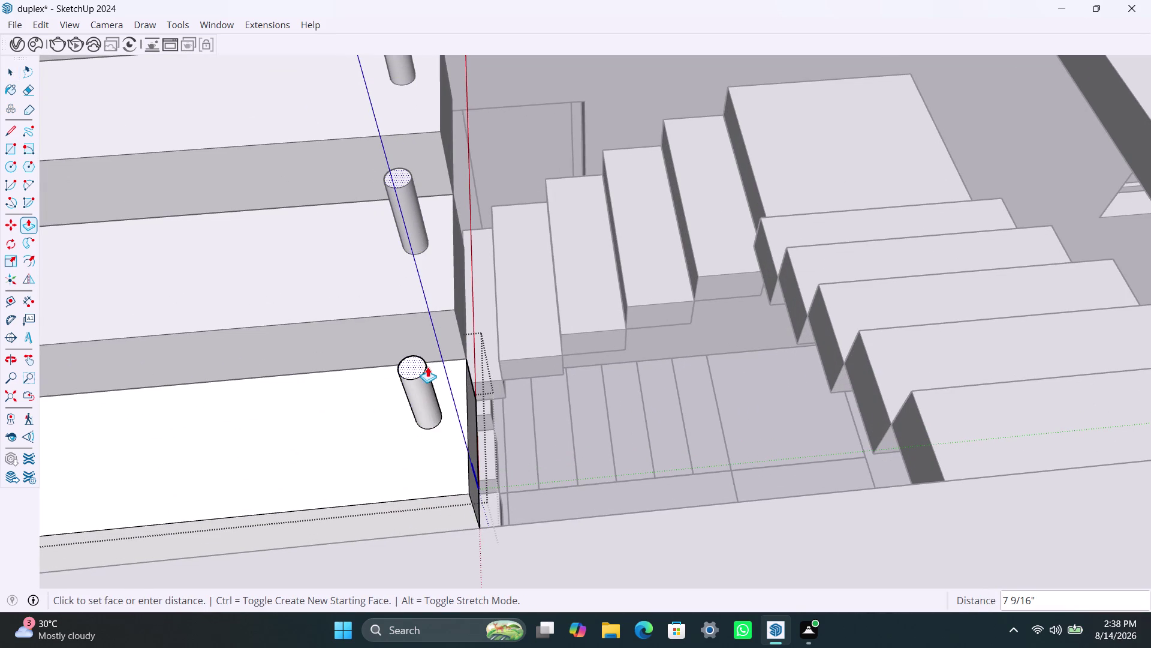
text(3')
key(Return)
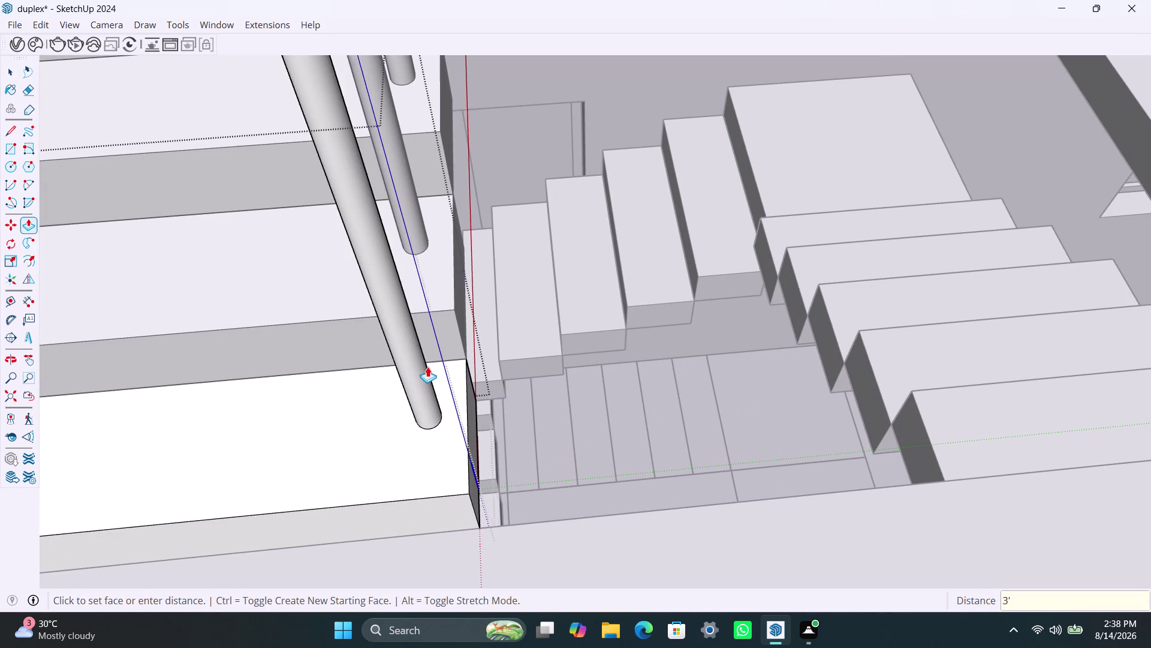
Orbit around the staircase to inspect the new 3-foot posts.
scroll(down, 3)
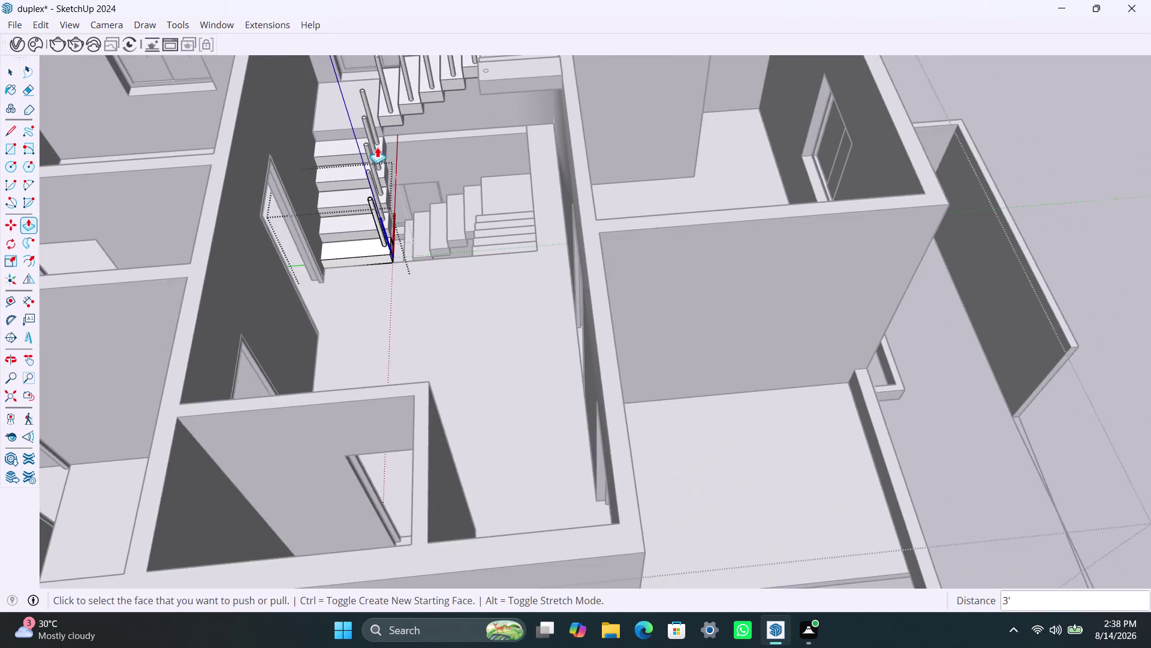
scroll(down, 3)
middle_drag(351, 148, 819, 173)
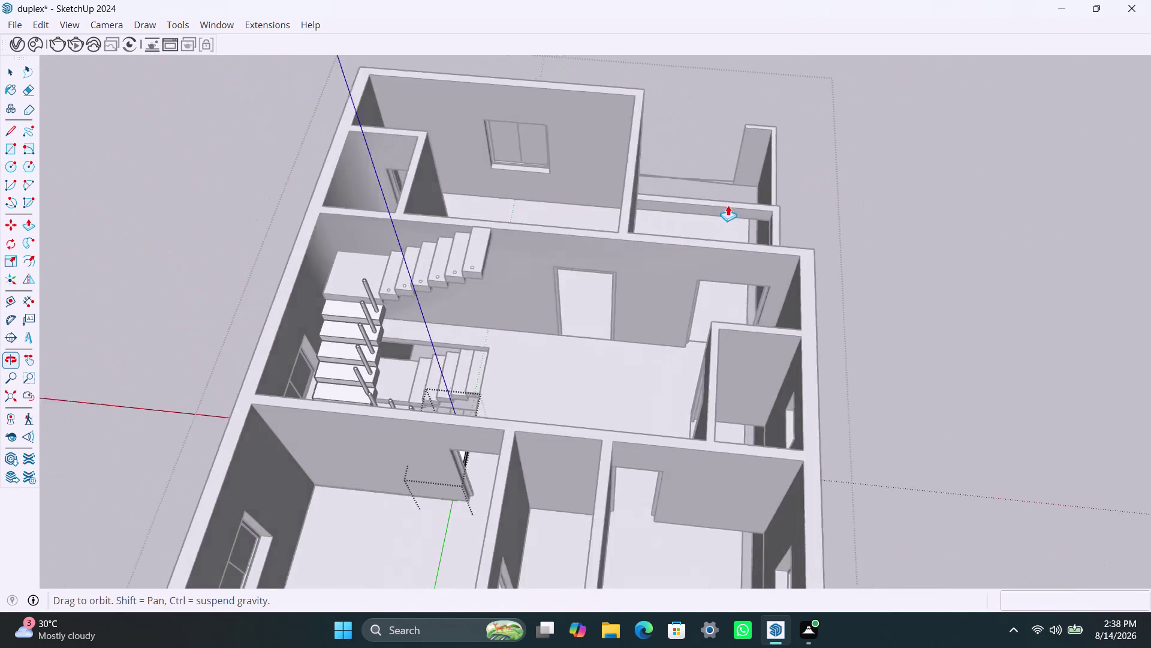
scroll(down, 3)
middle_drag(363, 308, 633, 323)
scroll(up, 3)
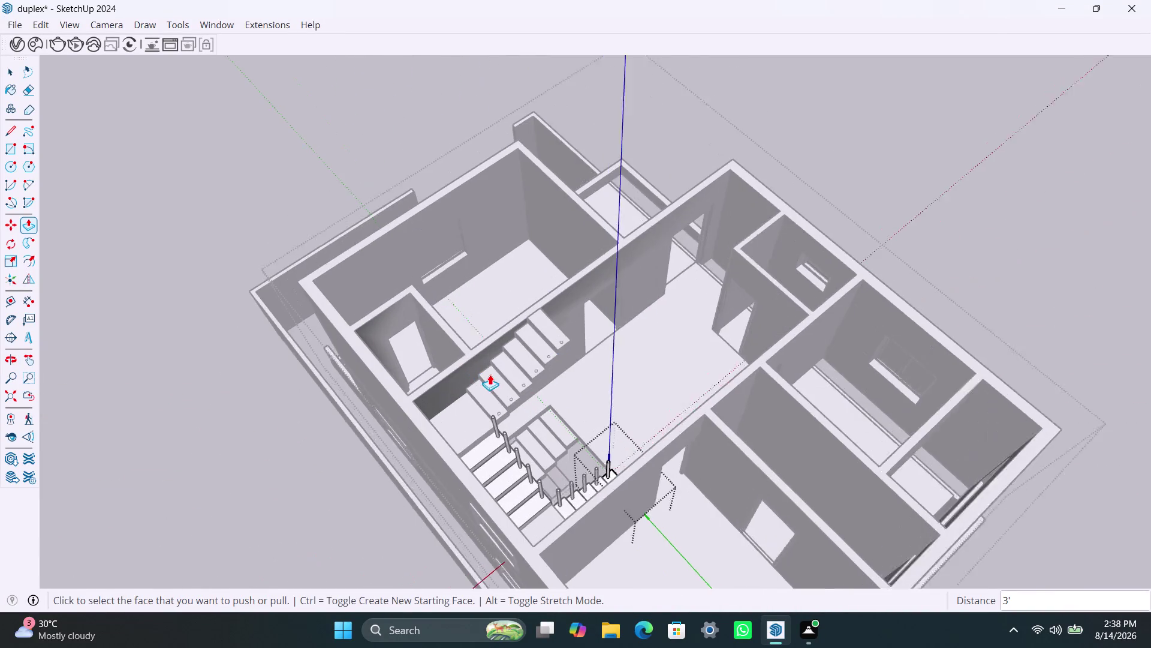
Select the circle on the bottom tread of the lower stair flight.
key(space)
click(500, 418)
scroll(up, 3)
middle_drag(437, 454, 579, 479)
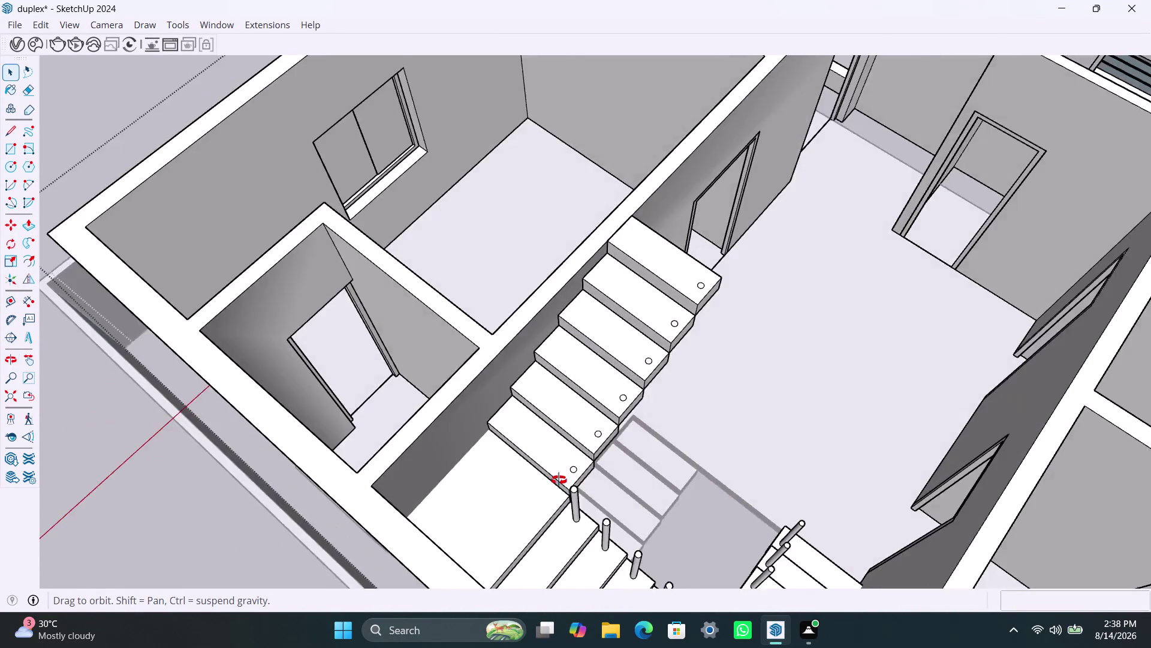
middle_drag(579, 480, 598, 479)
scroll(up, 3)
triple_click(697, 469)
click(696, 469)
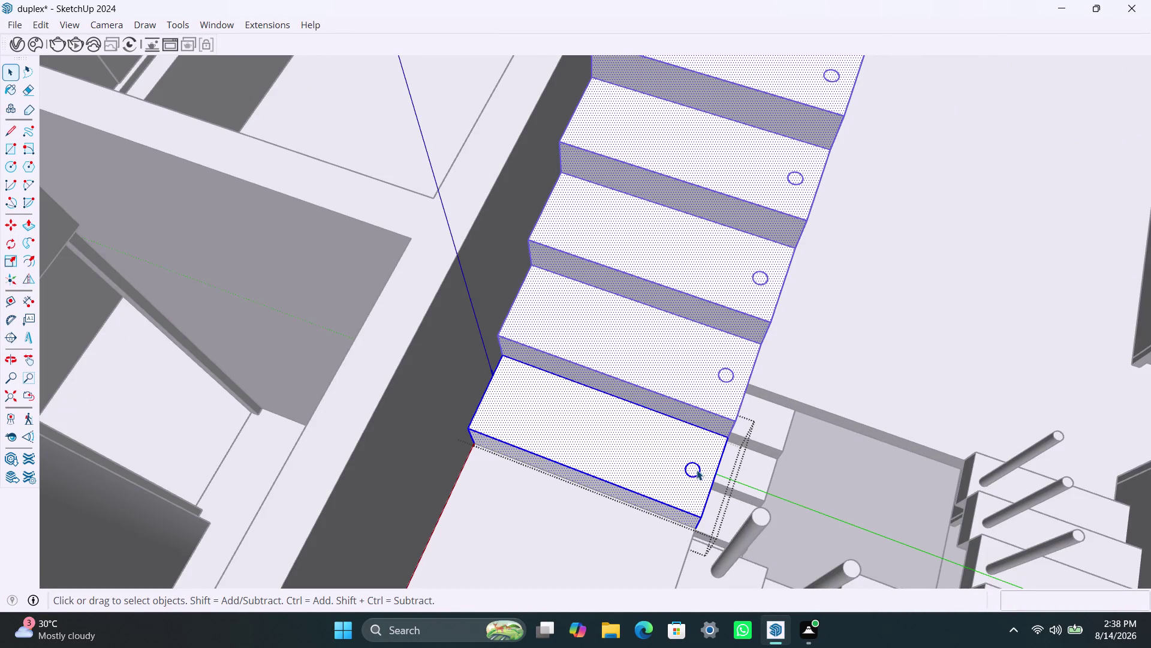
click(695, 471)
click(694, 474)
click(693, 474)
click(692, 472)
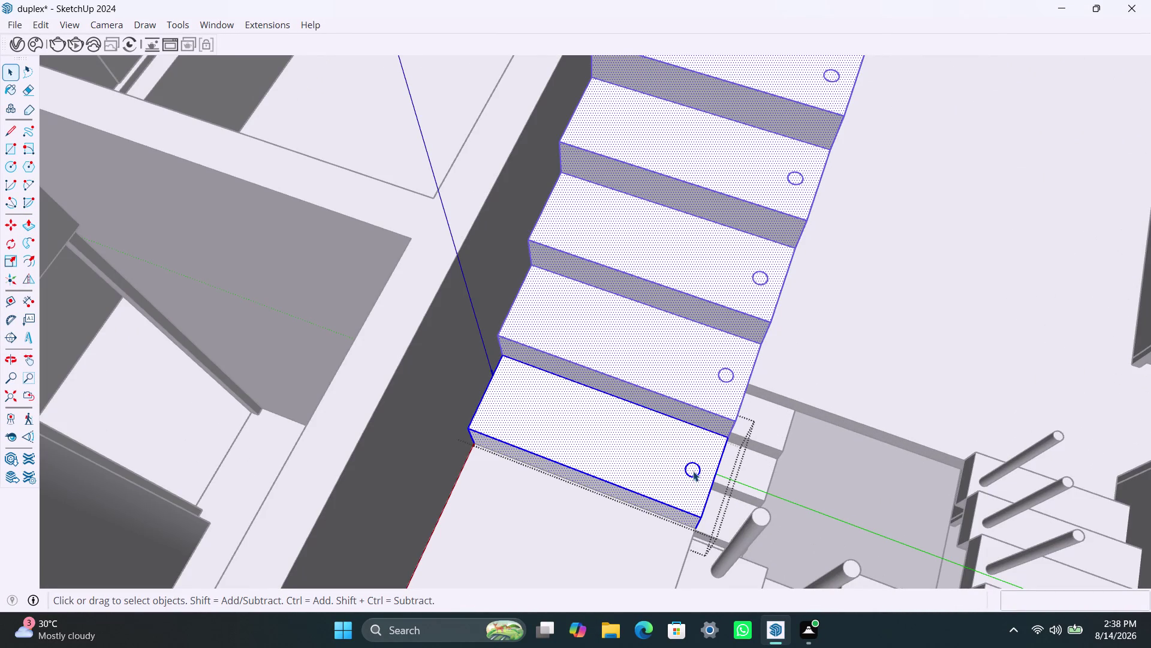
click(693, 471)
scroll(up, 3)
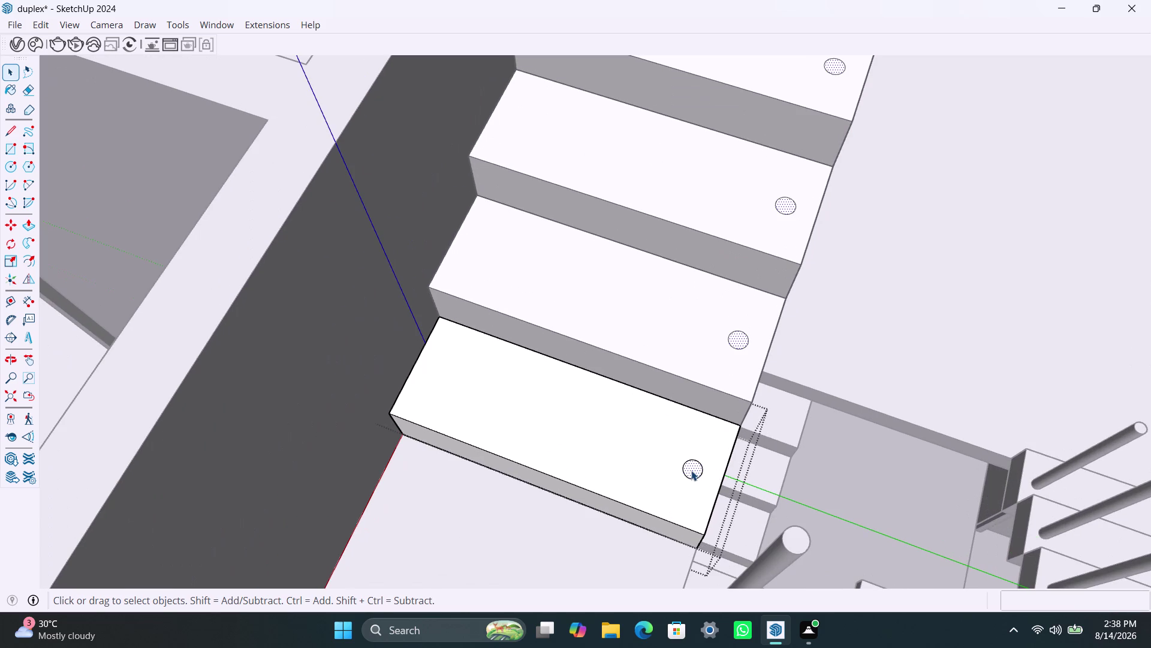
Push the bottom tread circle up 3 feet into a baluster post.
key(p)
click(691, 471)
key(3)
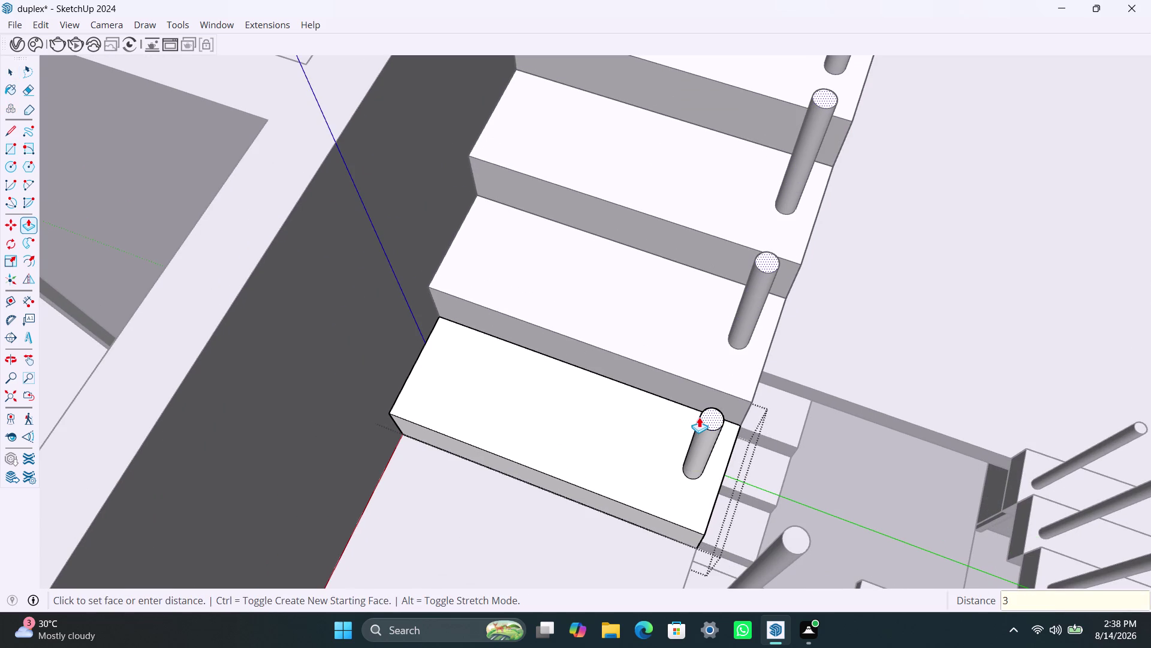
key(apostrophe)
key(Return)
key(space)
scroll(down, 3)
scroll(down, 3)
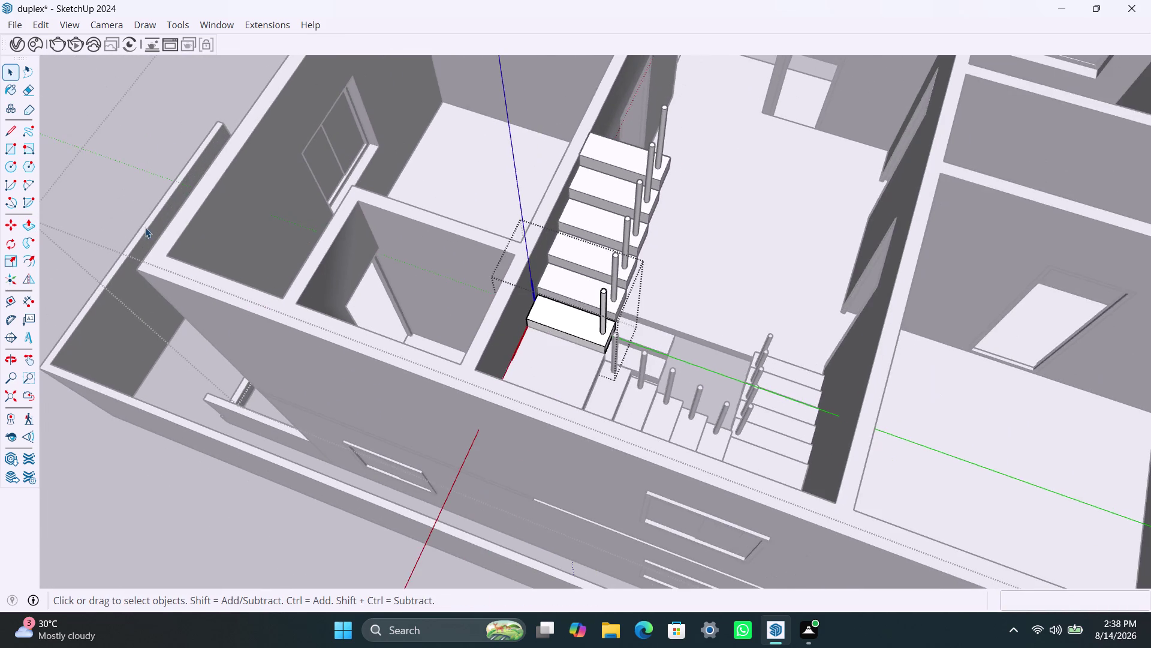
Orbit around the staircase to inspect the posts on all flights.
click(114, 160)
scroll(down, 3)
middle_drag(667, 282, 358, 283)
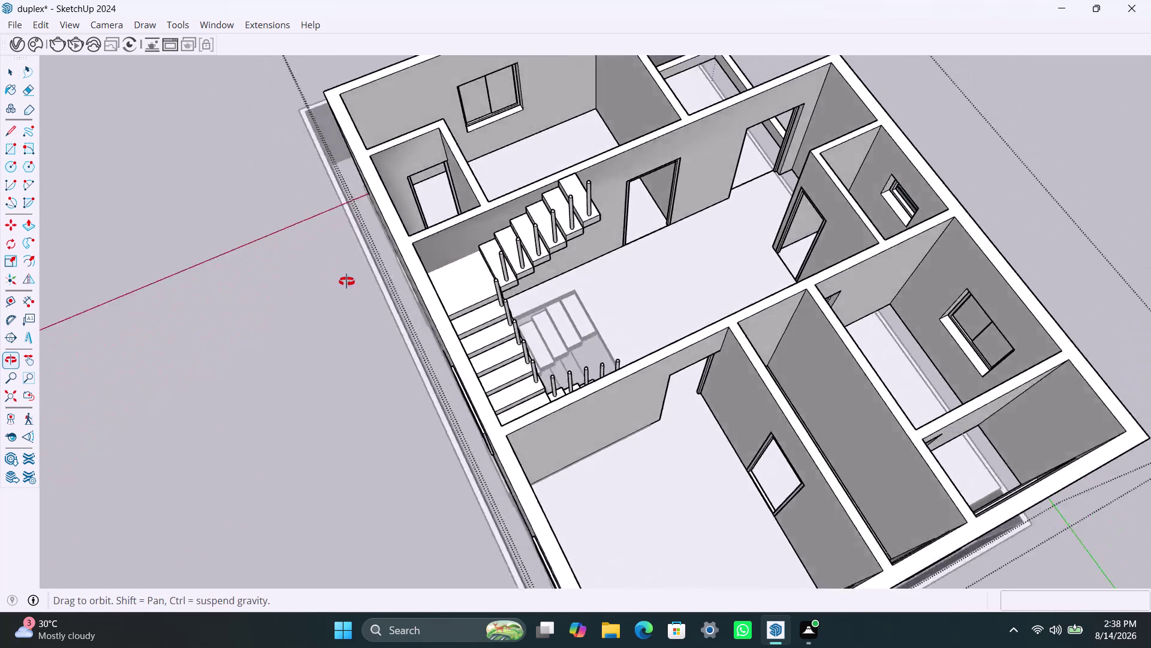
middle_drag(358, 283, 347, 281)
scroll(up, 3)
scroll(up, 3)
scroll(down, 3)
middle_drag(517, 241, 684, 259)
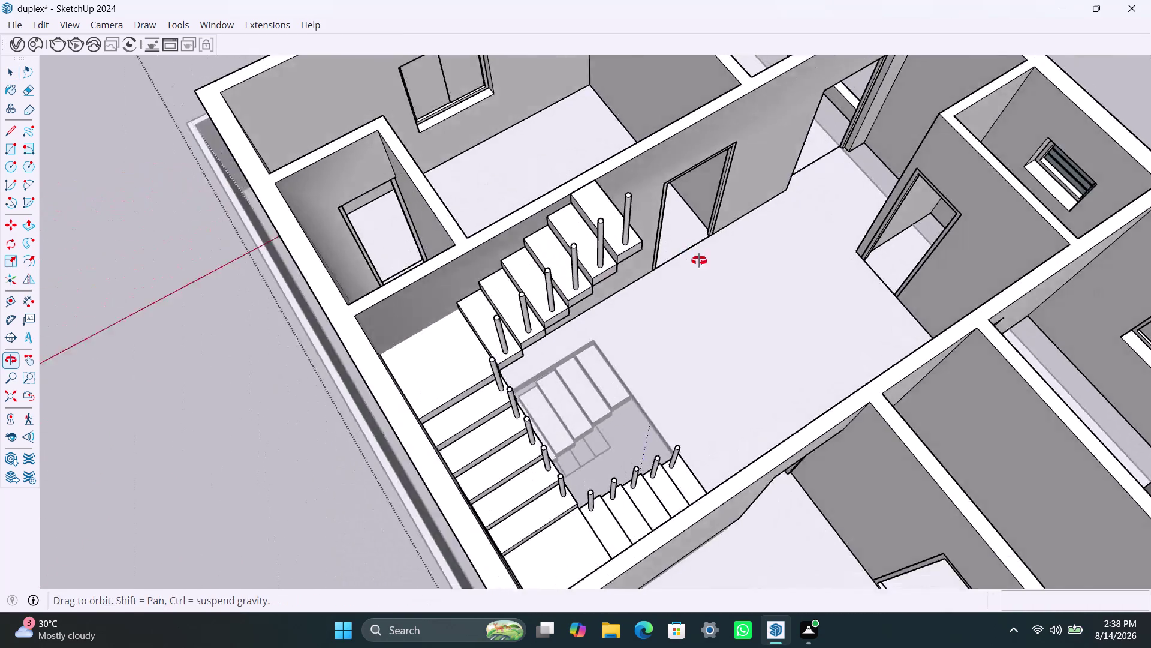
middle_drag(684, 260, 790, 256)
scroll(up, 3)
middle_drag(583, 266, 730, 302)
scroll(up, 3)
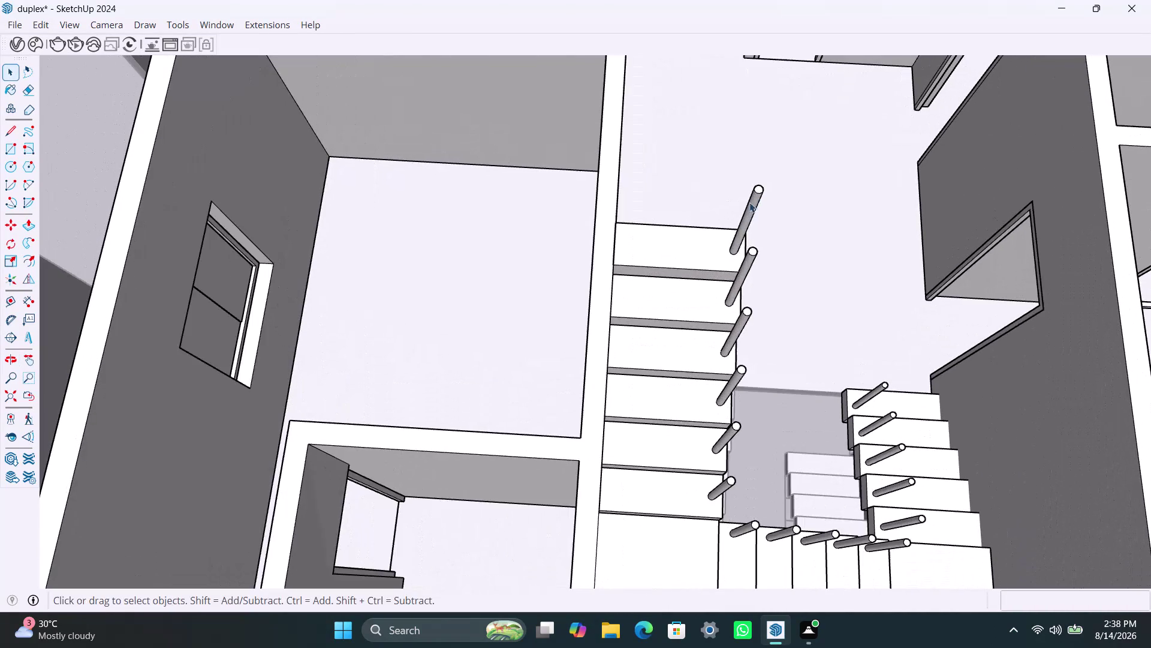
middle_drag(737, 230, 718, 229)
scroll(up, 3)
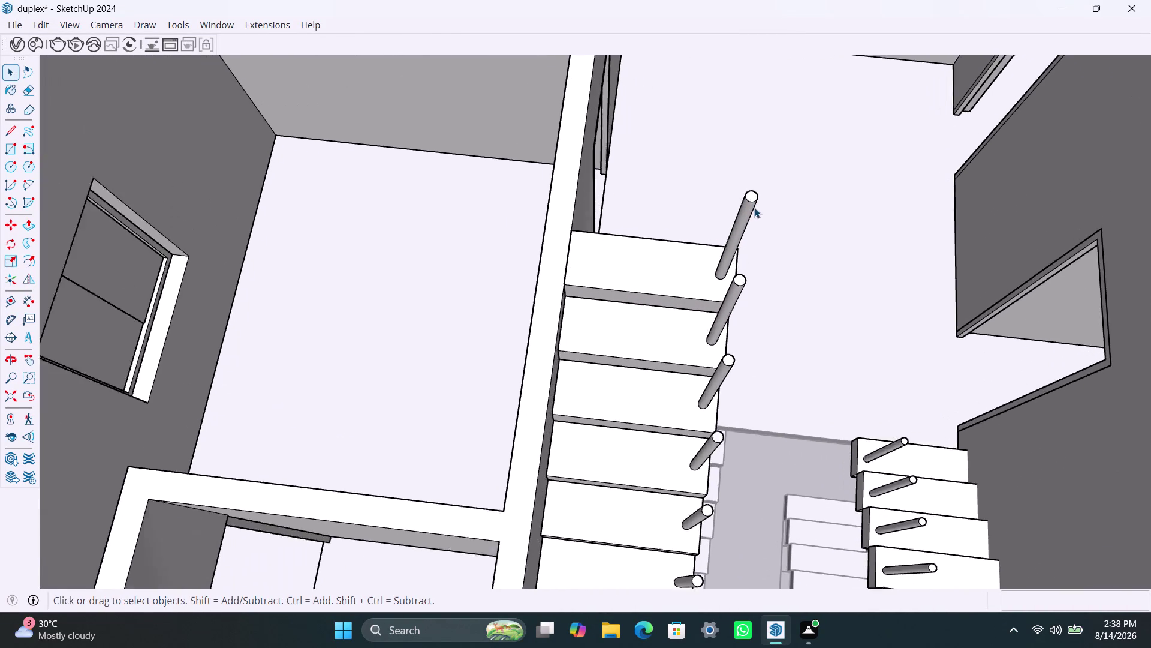
Open the topmost stair tread group with its baluster for editing.
click(750, 191)
triple_click(753, 193)
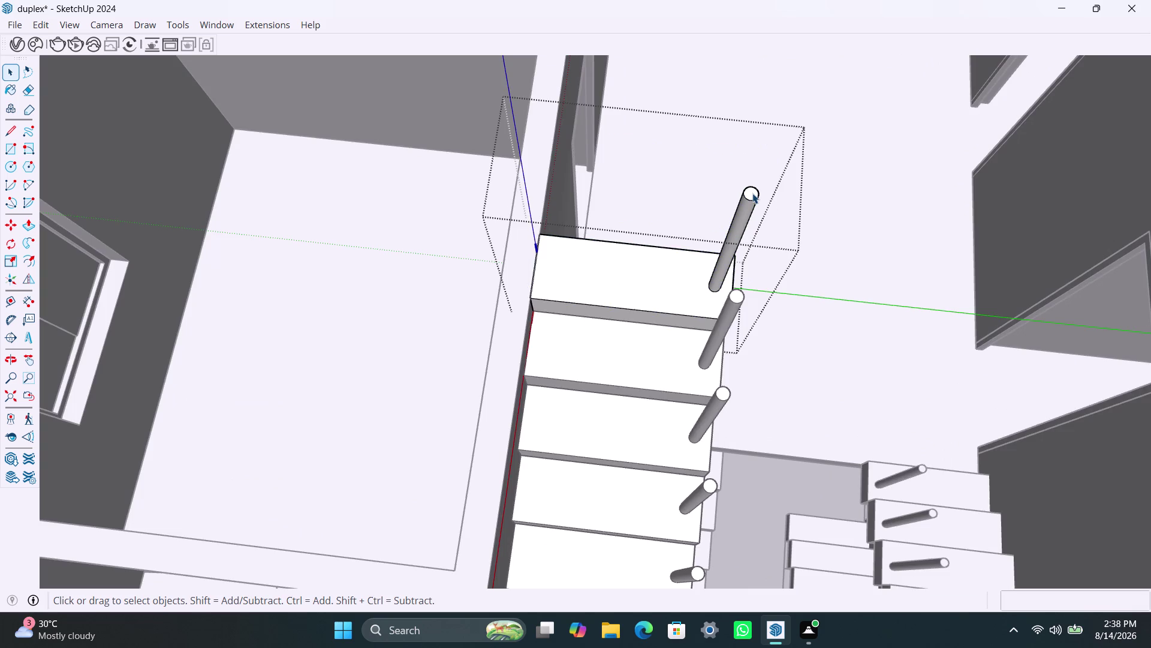
click(753, 193)
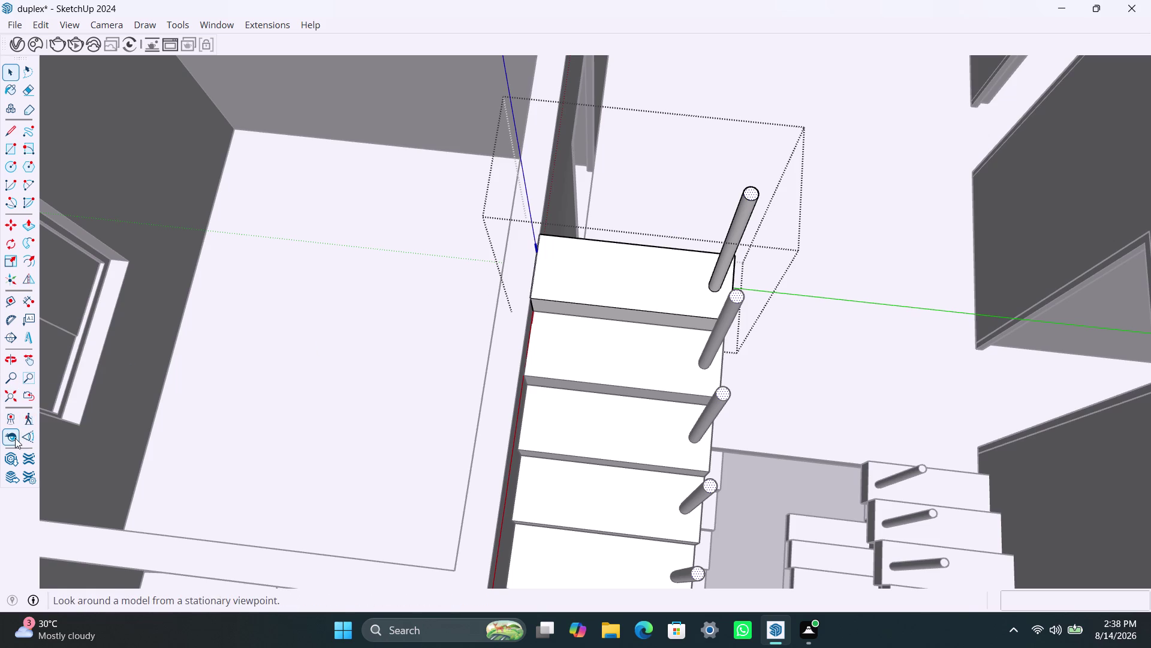
click(12, 168)
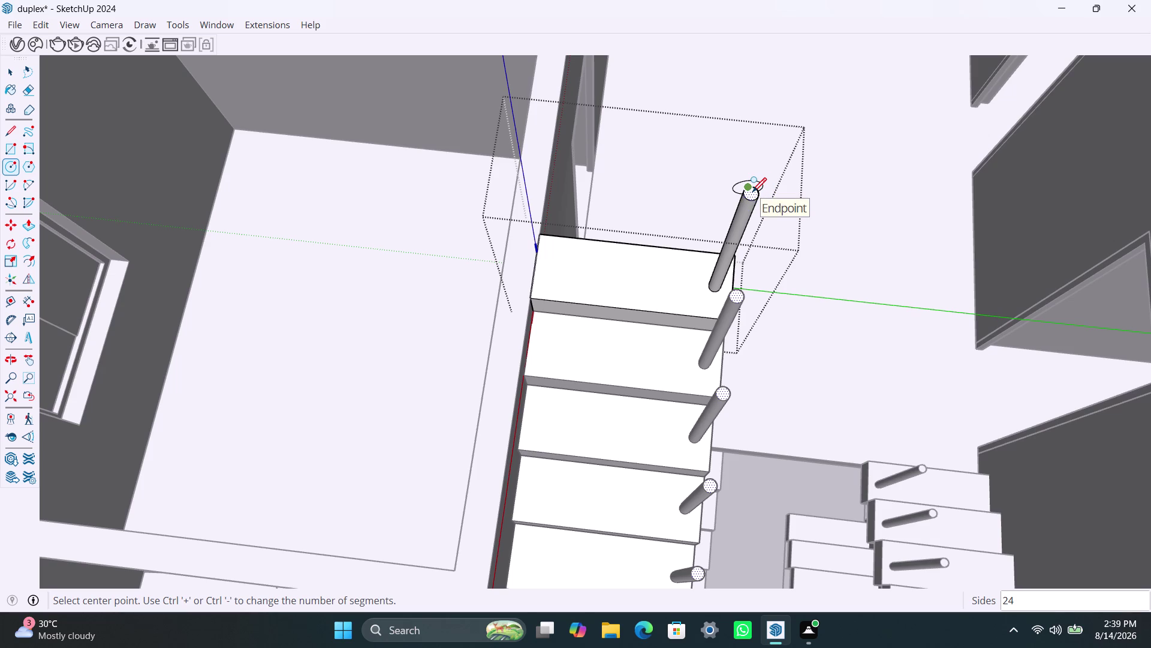
Draw a circle cap centred on the top baluster's end.
click(754, 192)
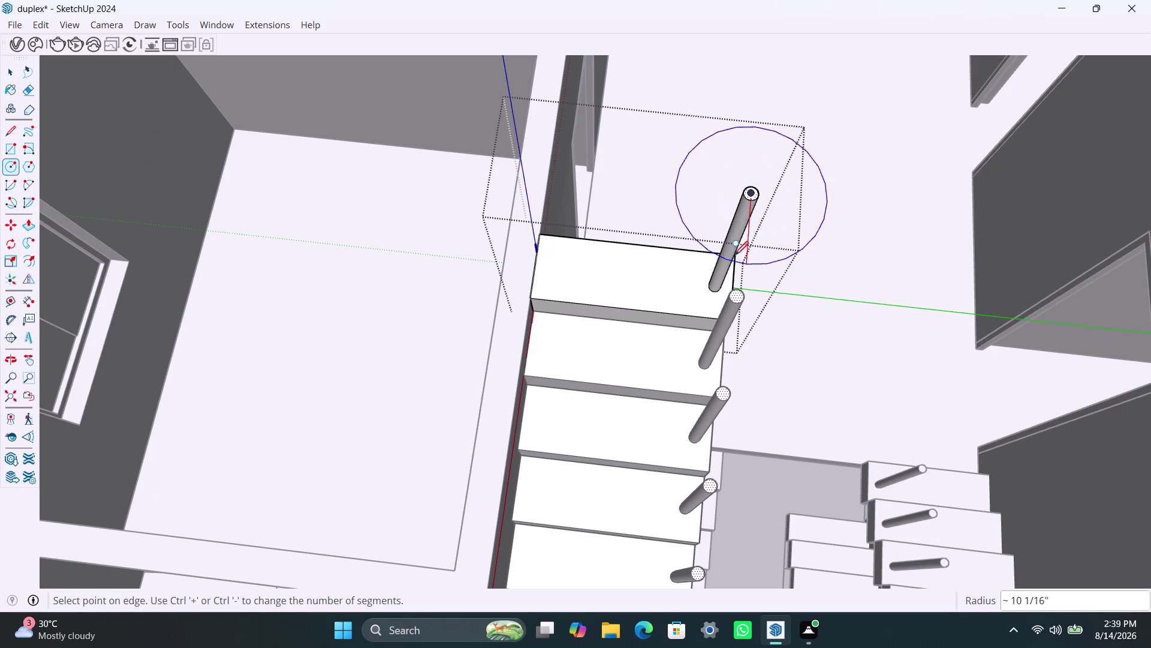
click(748, 209)
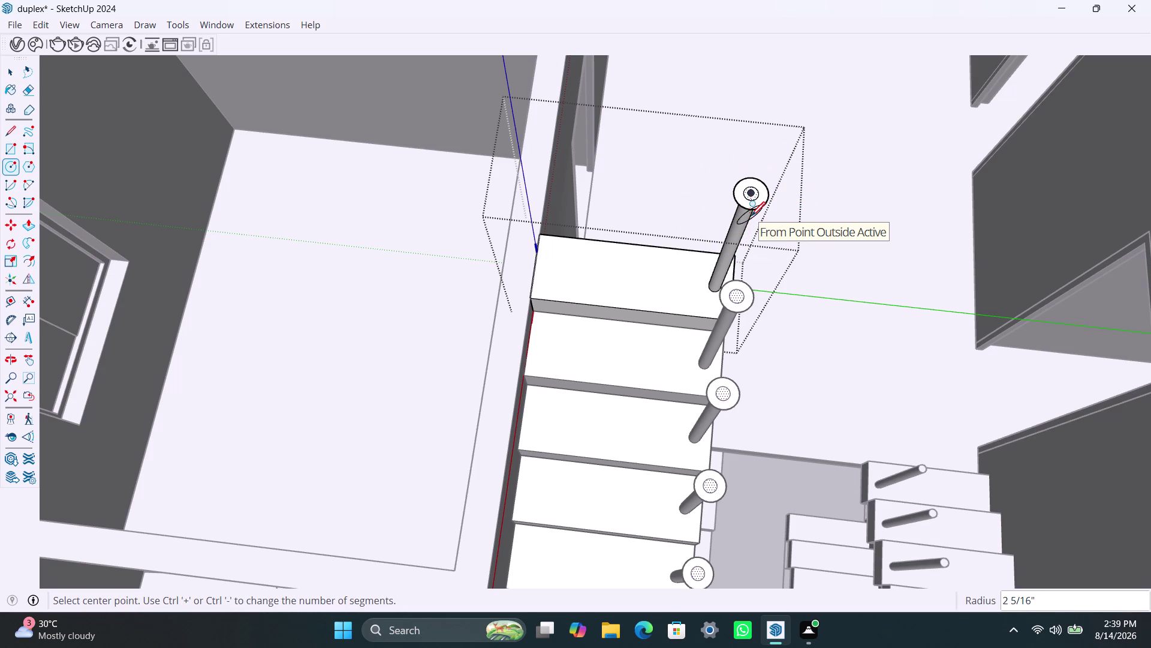
scroll(down, 3)
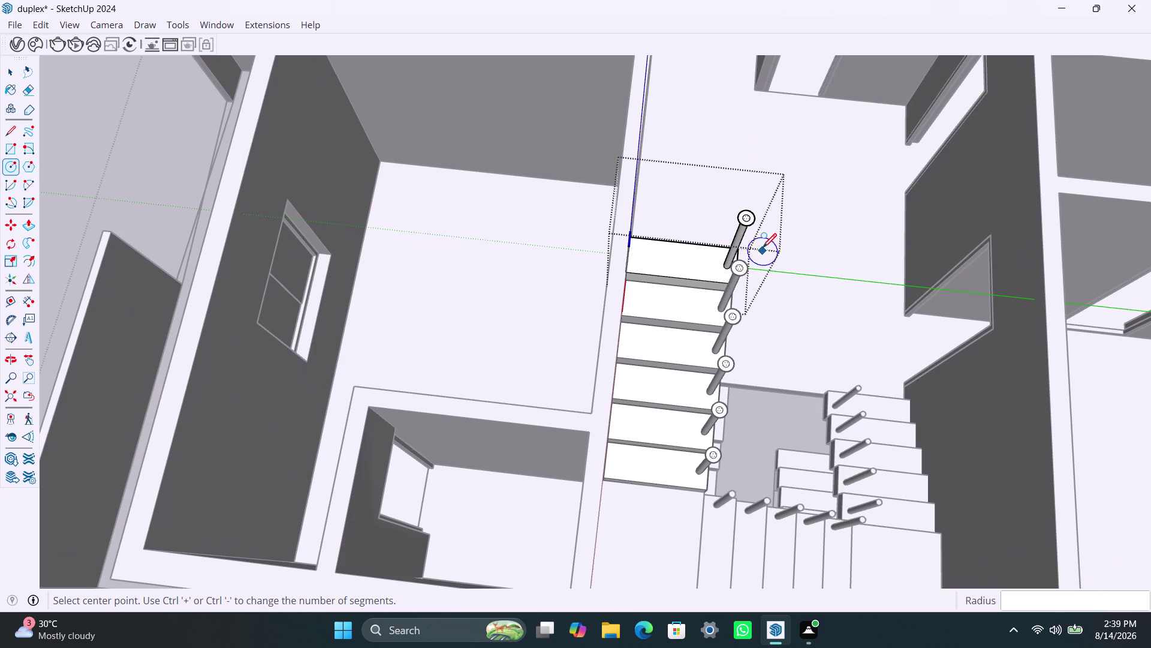
key(space)
scroll(up, 3)
middle_drag(744, 248, 691, 202)
middle_drag(709, 132, 733, 175)
Draw a line through three baluster centres, then undo it.
key(l)
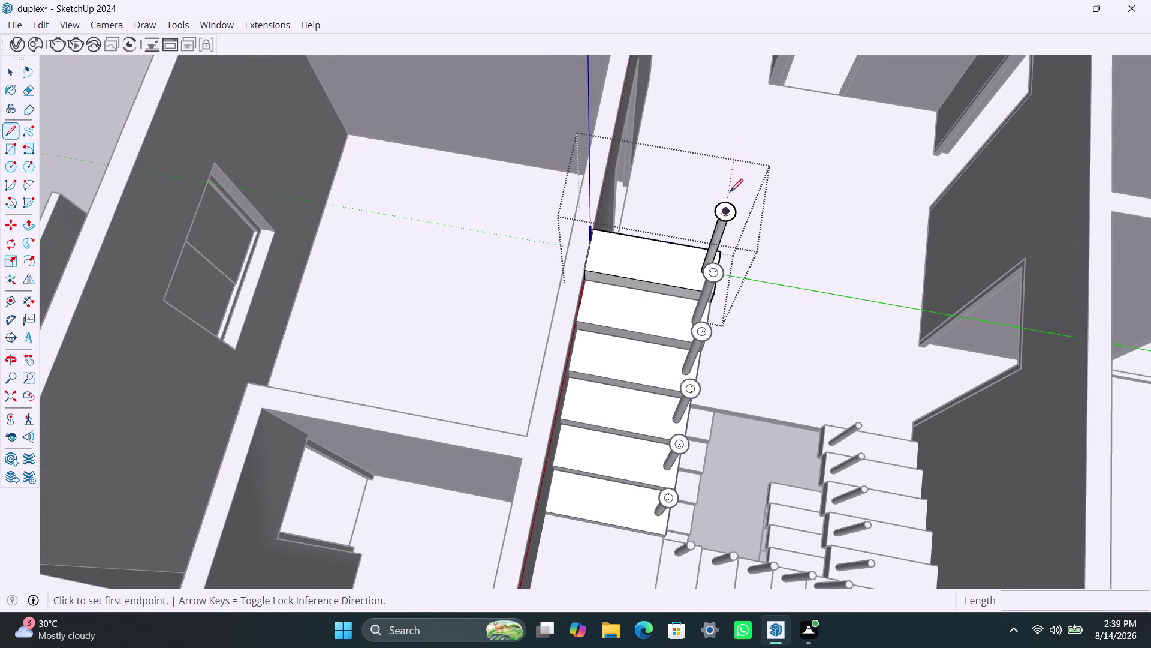
click(729, 209)
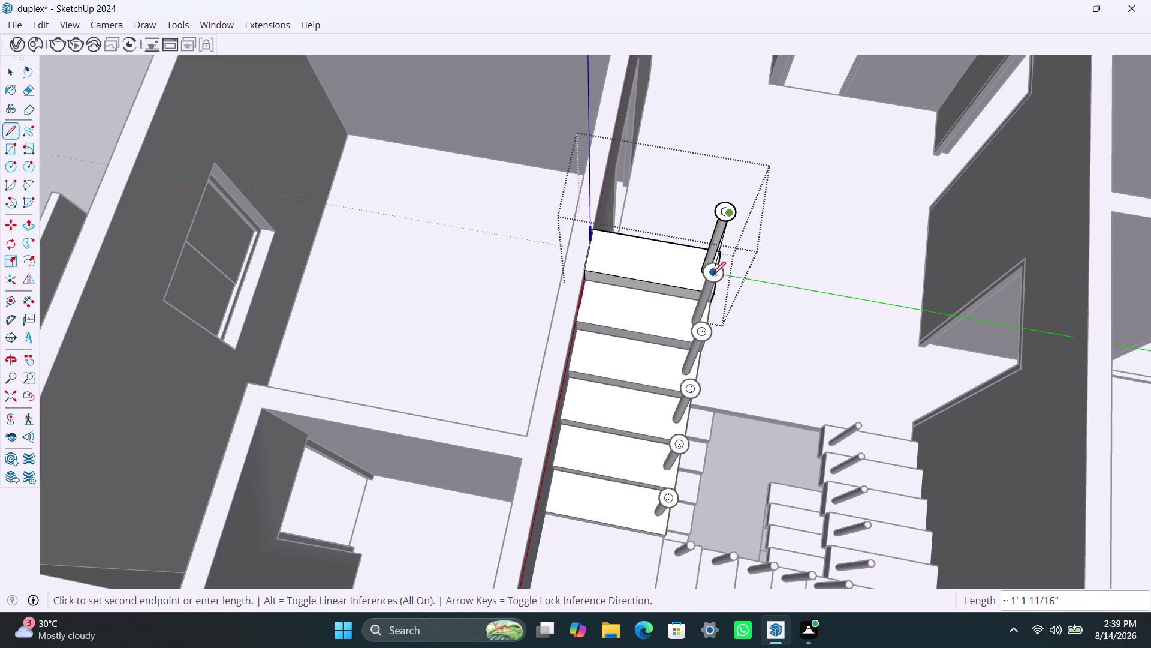
click(713, 274)
click(706, 329)
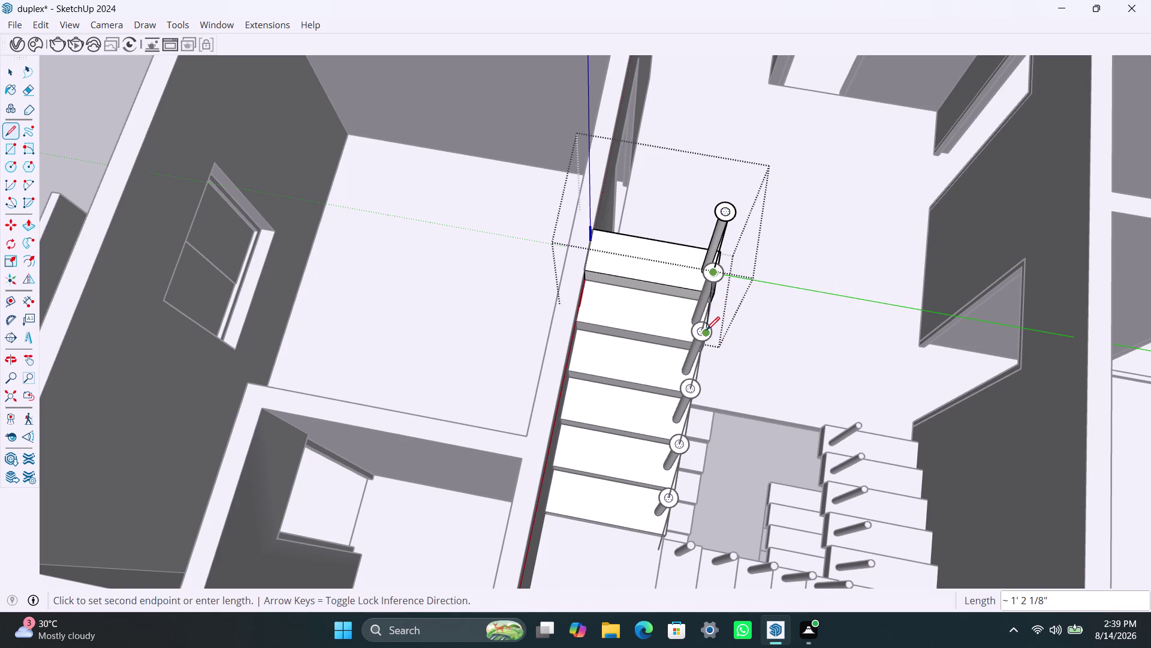
key(ctrl+z)
key(ctrl+z)
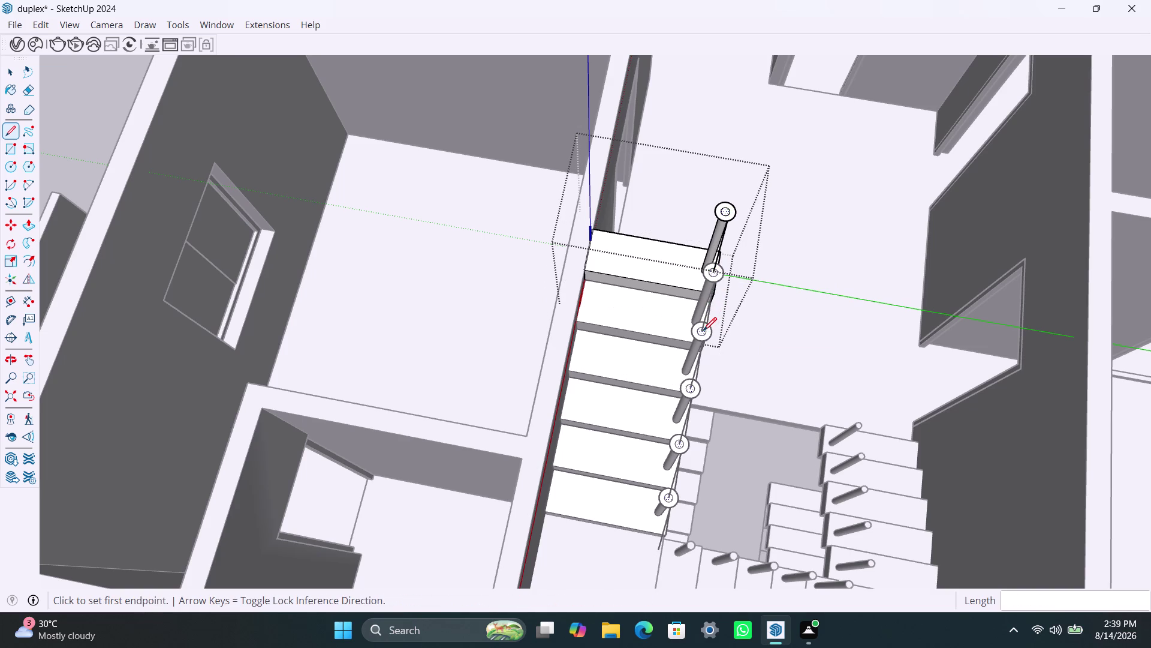
key(ctrl+z)
Draw a handrail line from the top baluster centre to the second baluster centre.
click(729, 212)
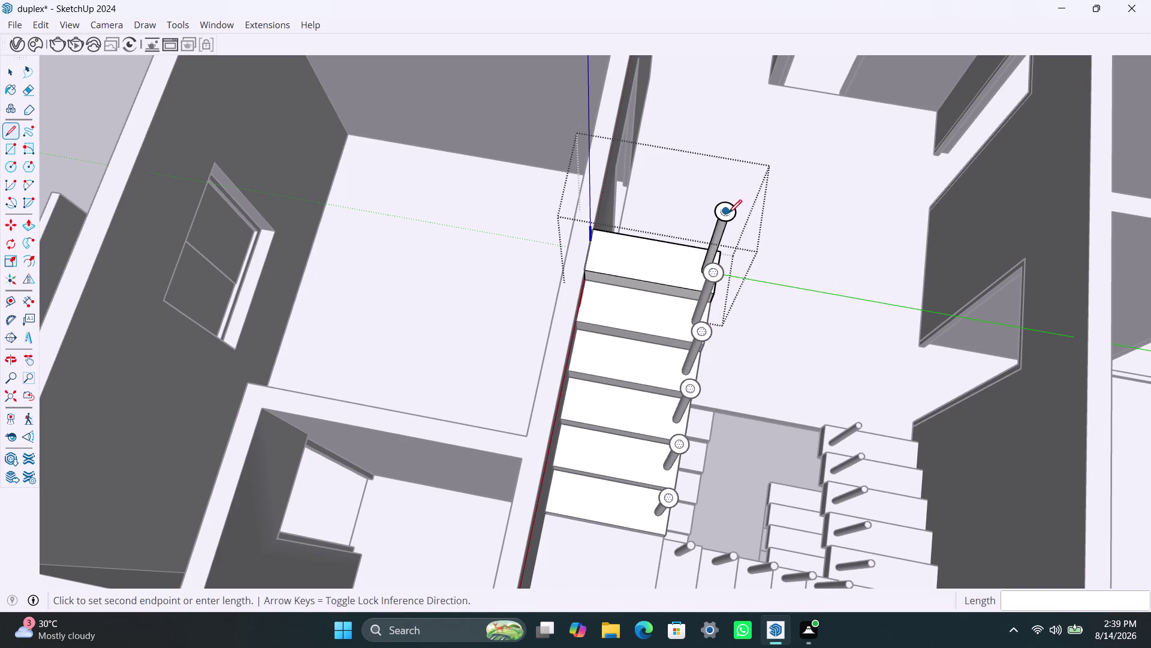
click(716, 271)
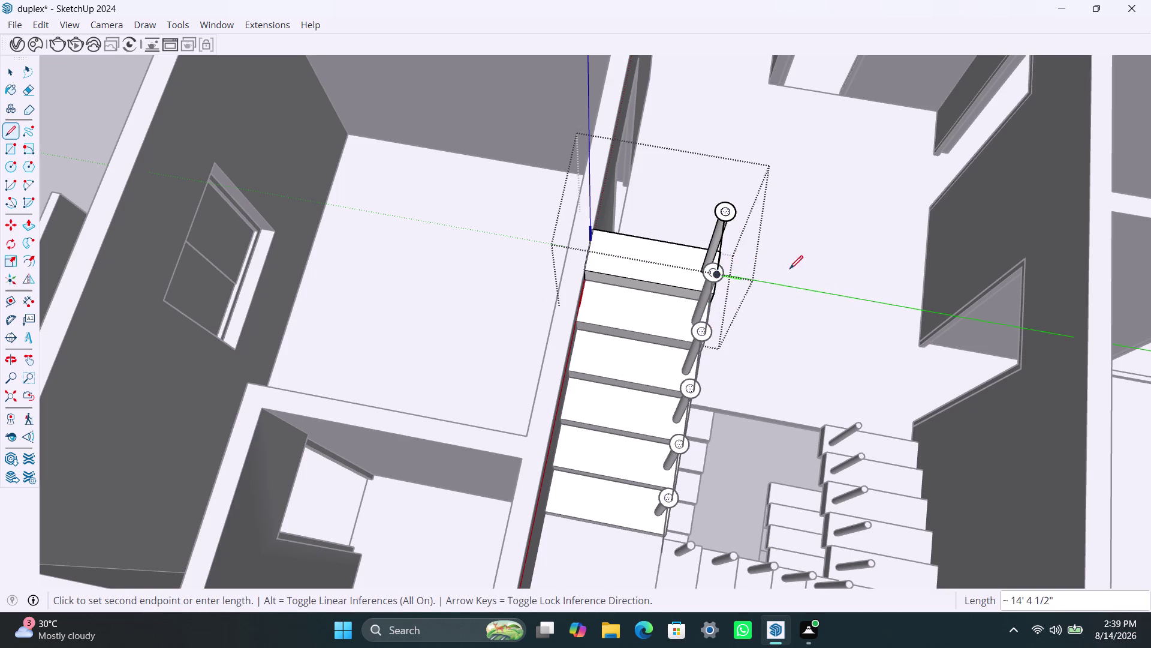
key(space)
scroll(down, 3)
scroll(down, 3)
middle_drag(805, 291, 645, 260)
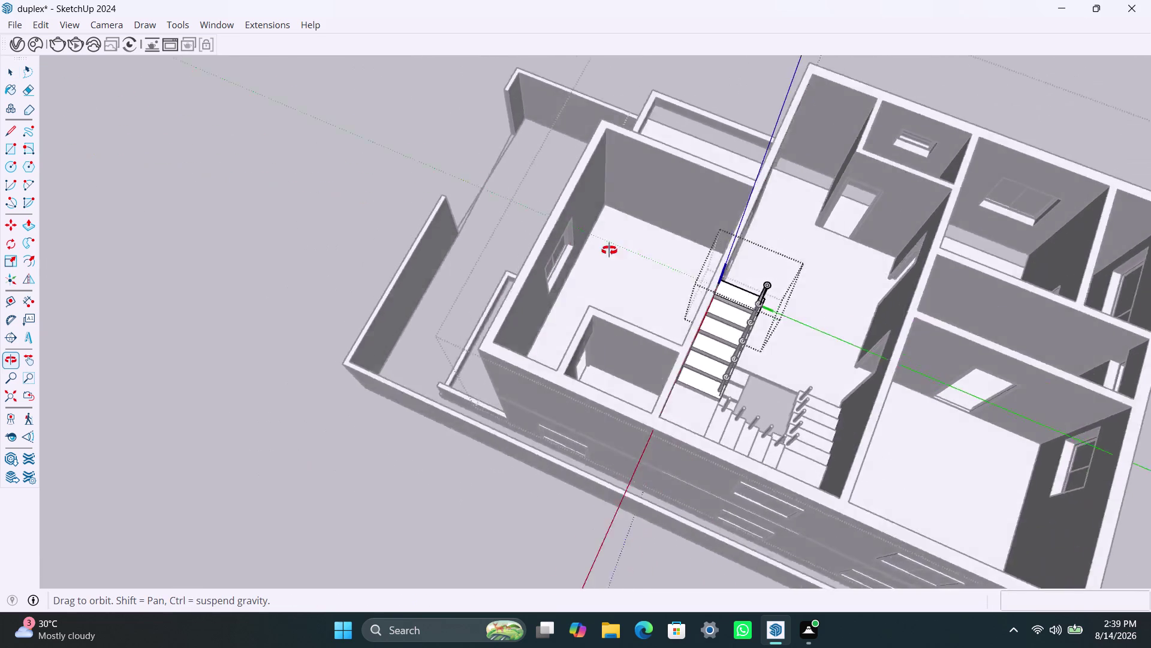
middle_drag(645, 261, 403, 180)
scroll(up, 3)
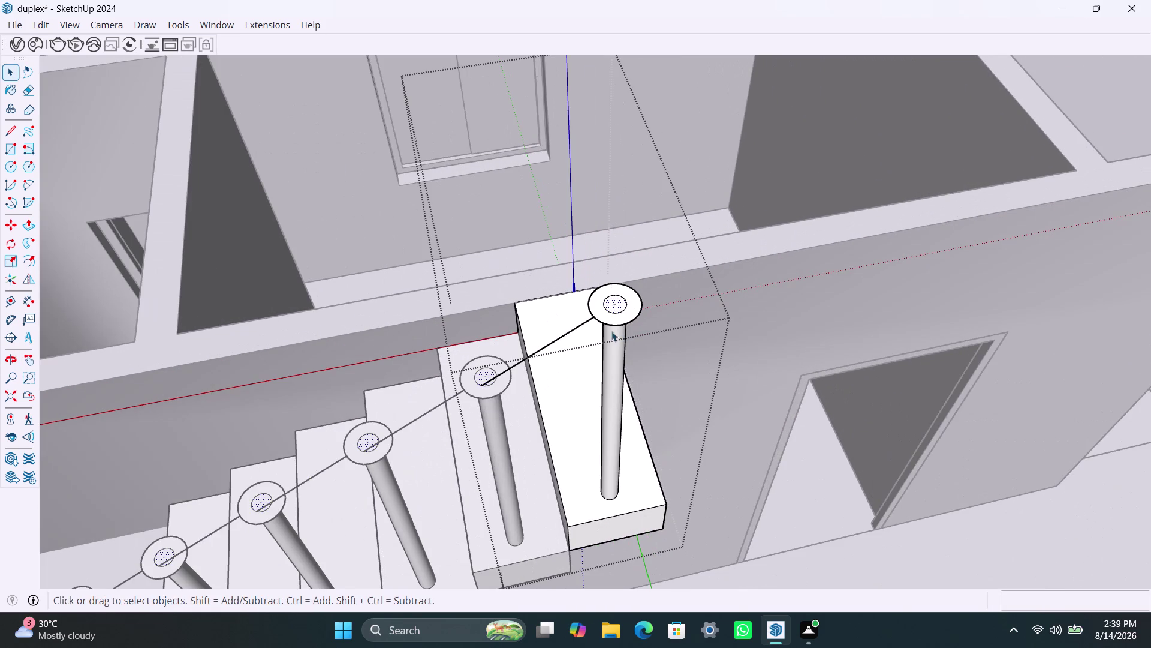
scroll(down, 3)
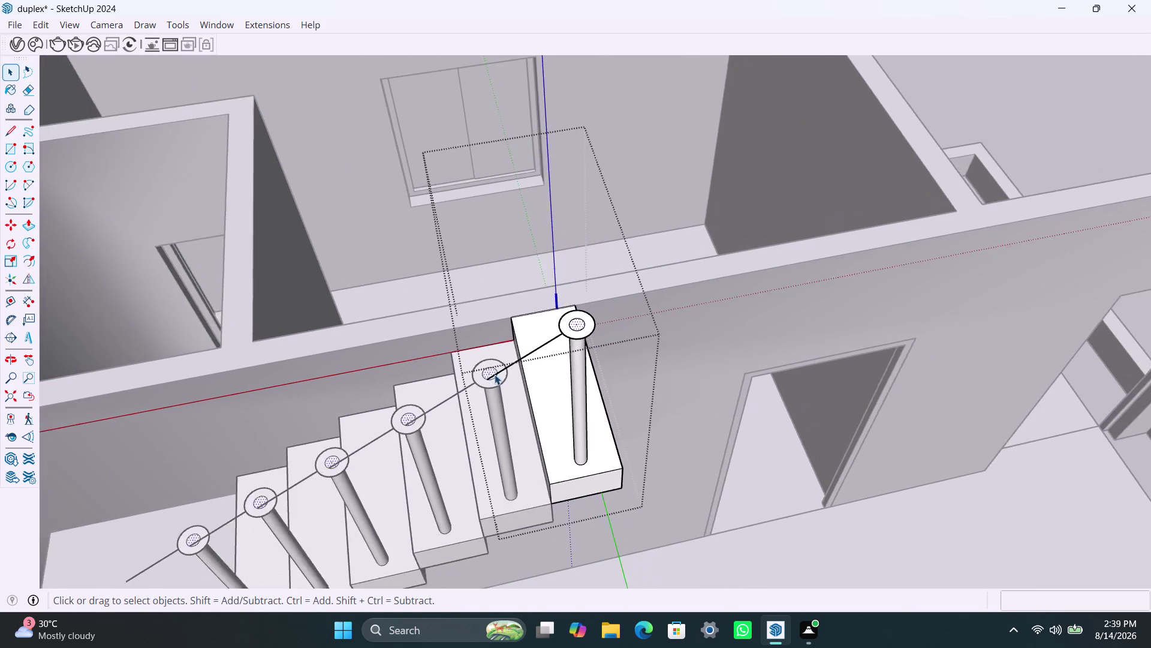
scroll(down, 3)
scroll(down, 3)
middle_drag(423, 409, 436, 343)
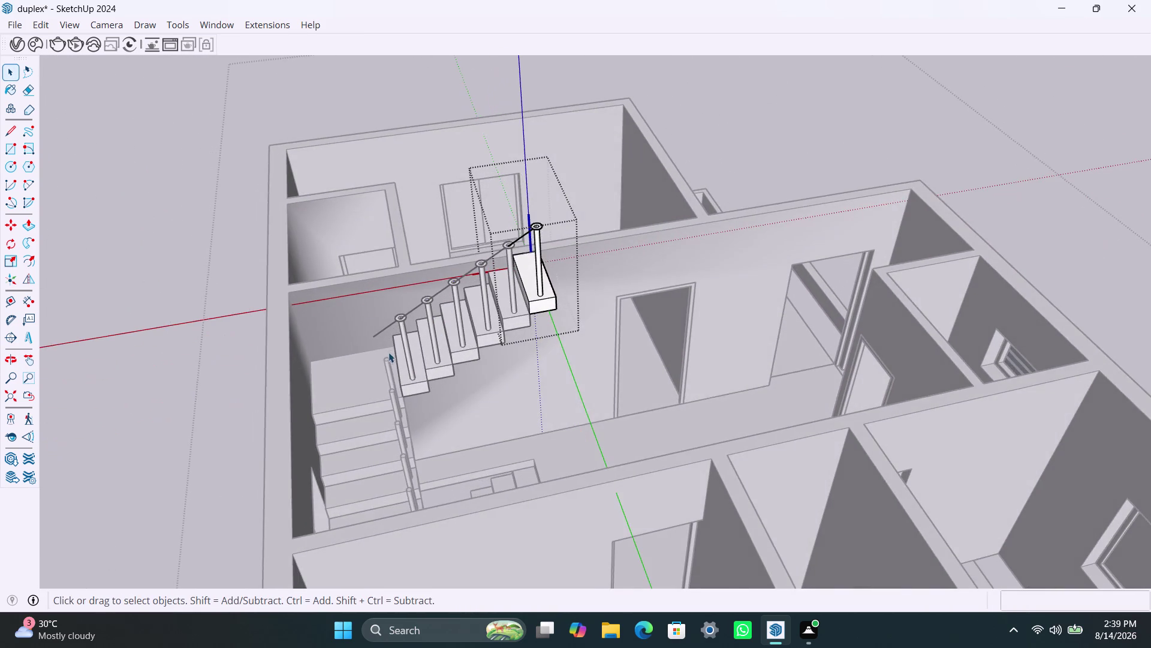
scroll(up, 3)
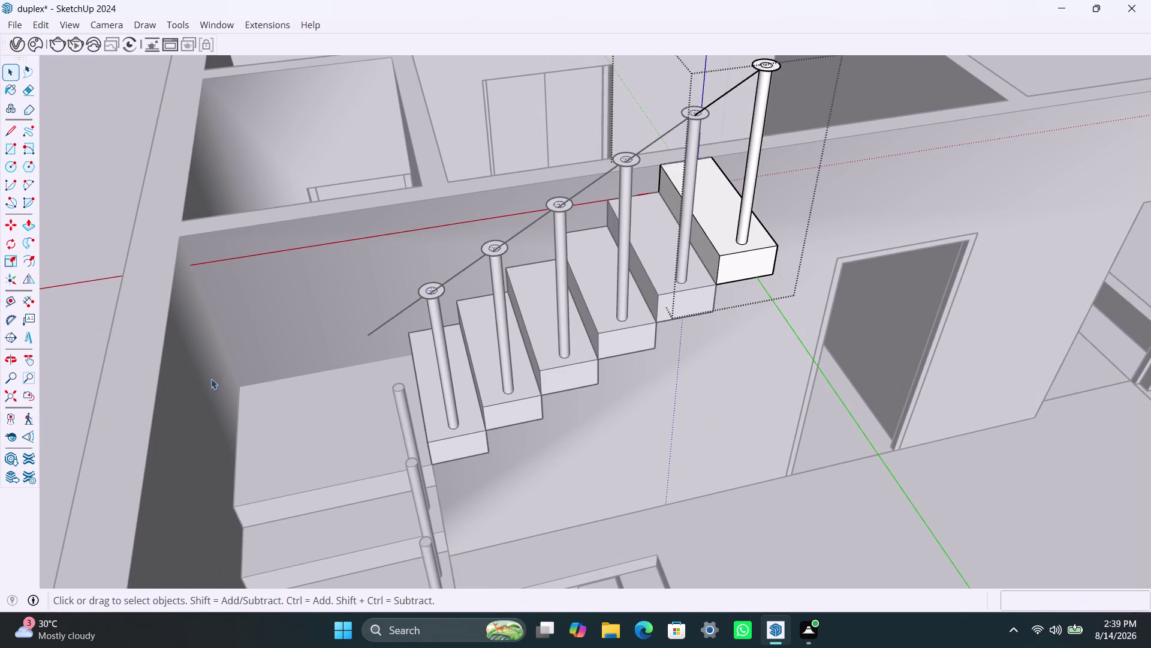
click(389, 321)
click(390, 321)
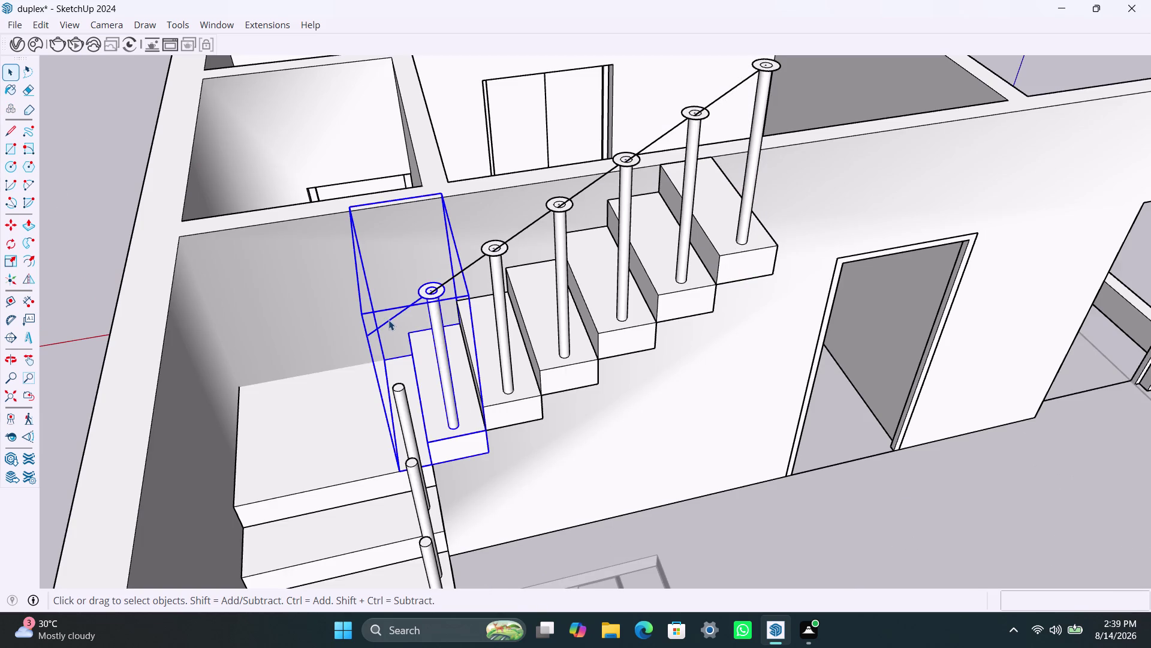
triple_click(457, 275)
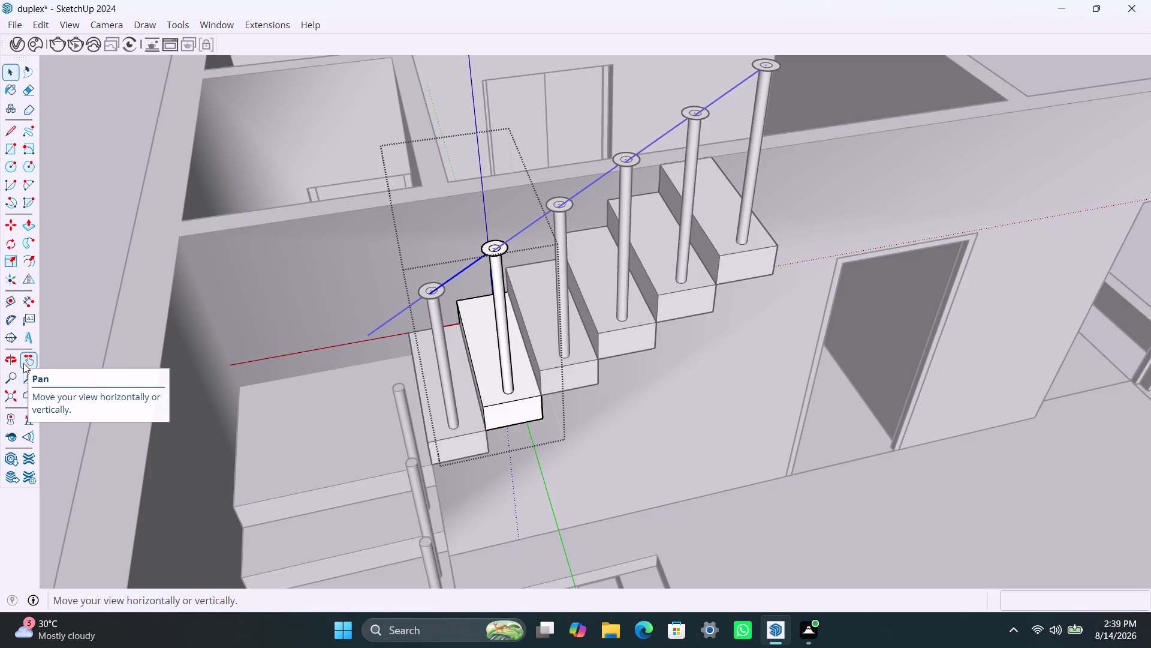
click(30, 246)
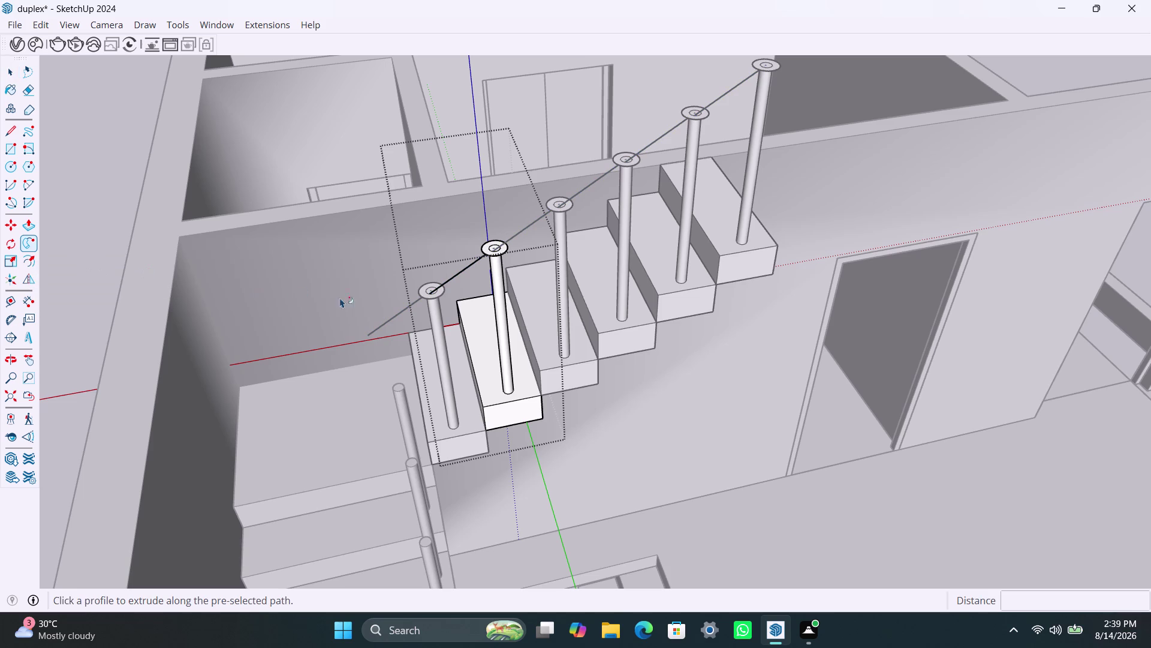
click(451, 279)
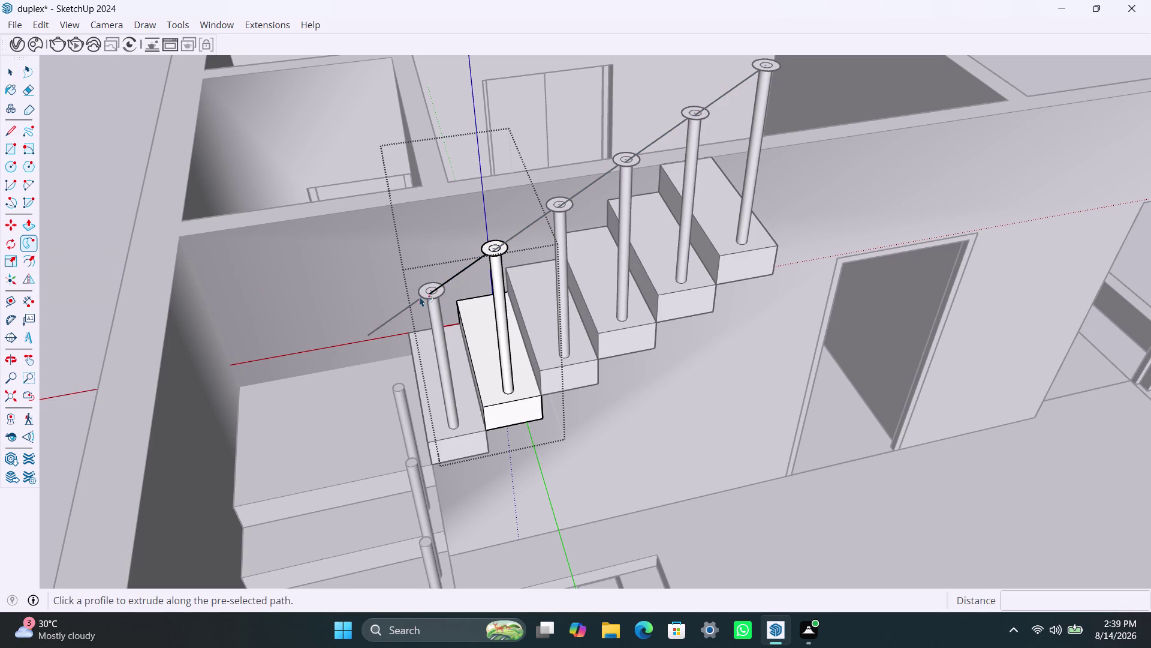
click(379, 324)
click(434, 304)
click(409, 302)
click(424, 291)
click(398, 314)
click(454, 275)
click(517, 233)
click(483, 267)
key(Return)
click(650, 487)
key(space)
key(space)
key(space)
key(space)
key(Escape)
key(Escape)
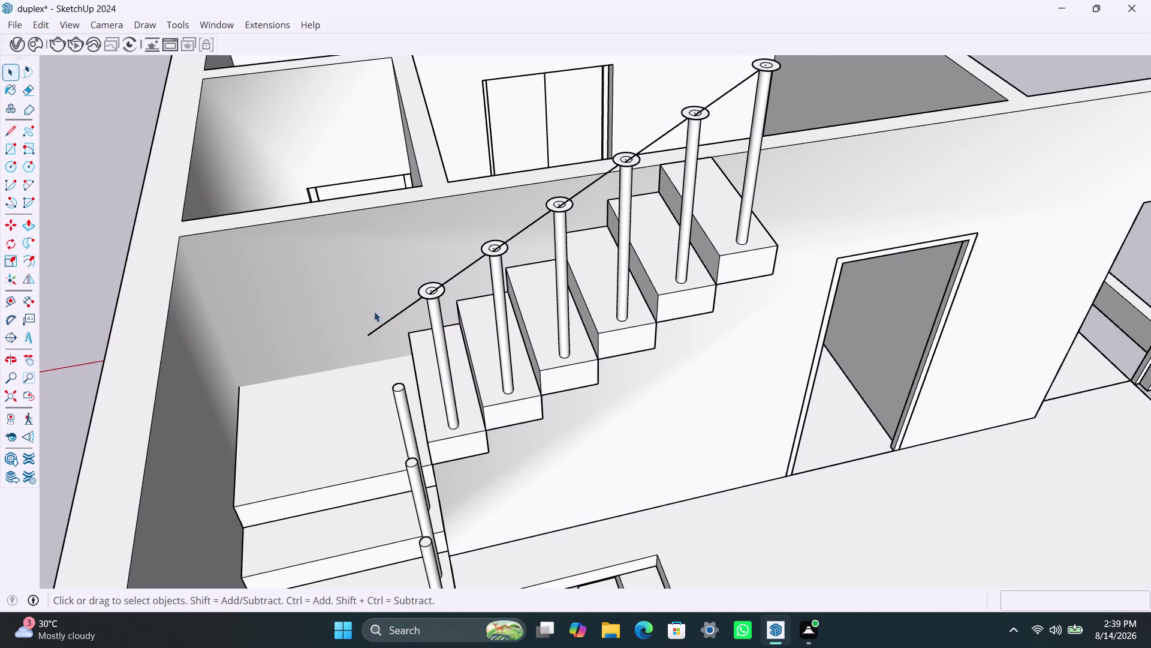
scroll(up, 3)
middle_drag(358, 346, 482, 397)
scroll(down, 3)
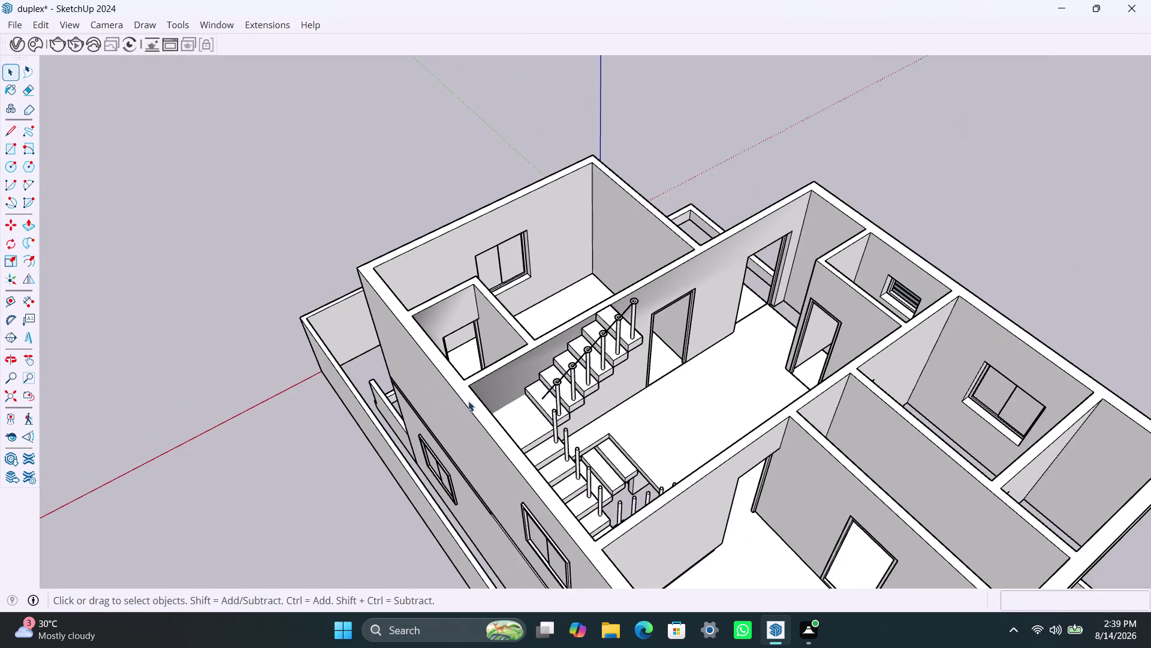
middle_drag(474, 403, 617, 449)
scroll(up, 3)
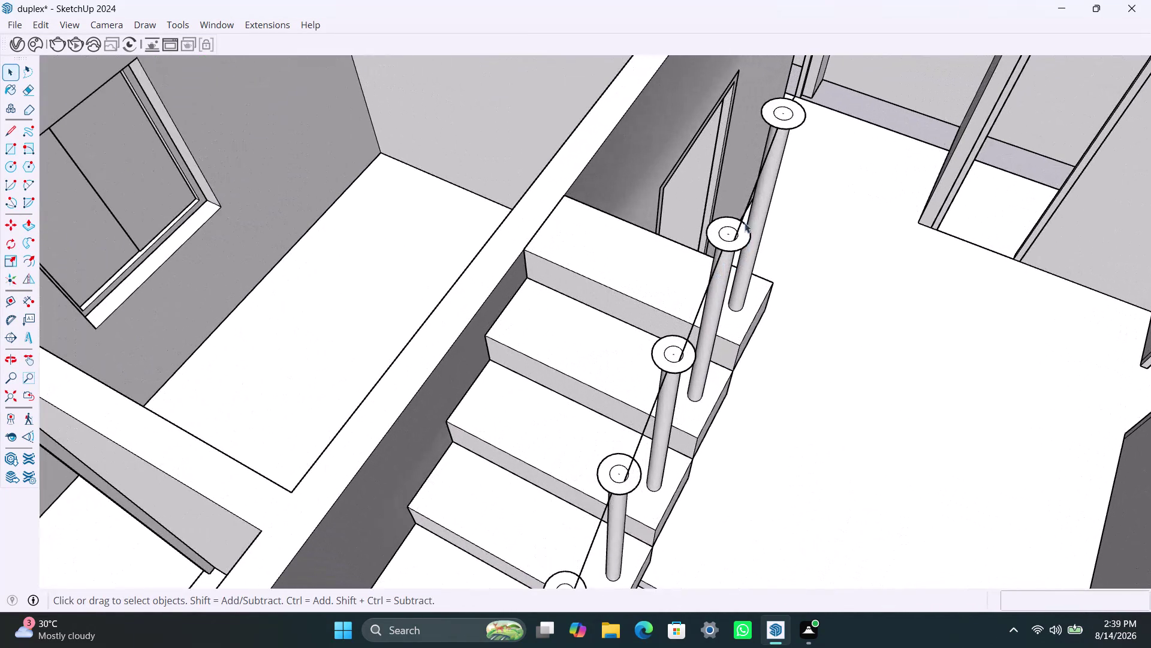
click(755, 183)
click(755, 183)
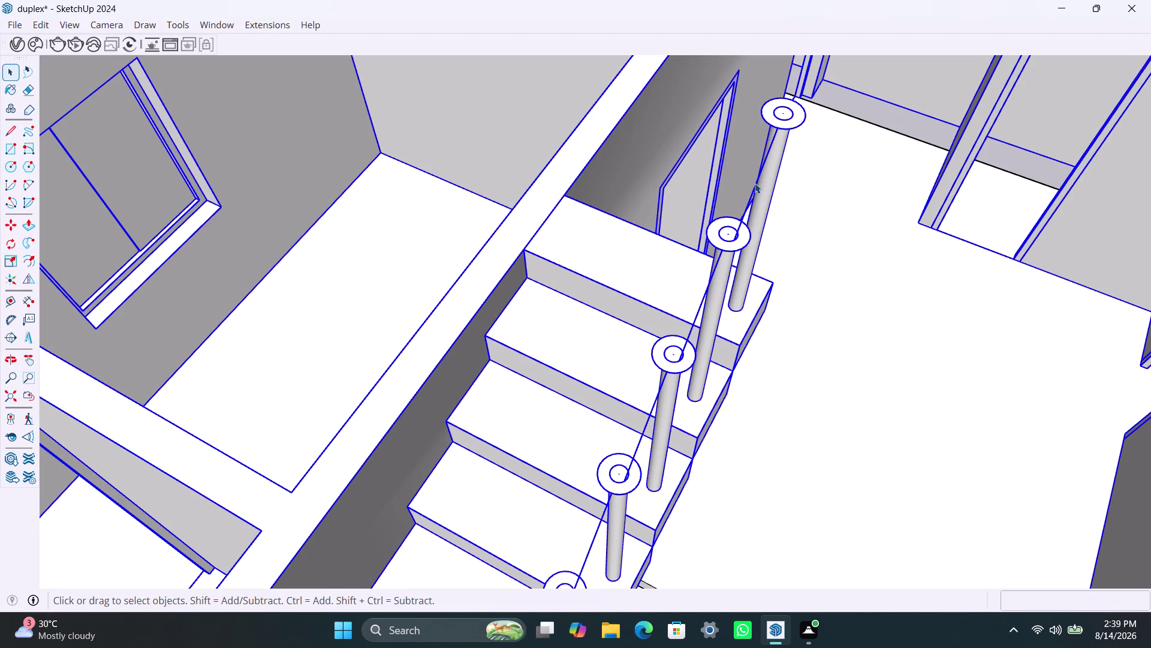
double_click(755, 184)
key(ctrl+z)
key(ctrl+z)
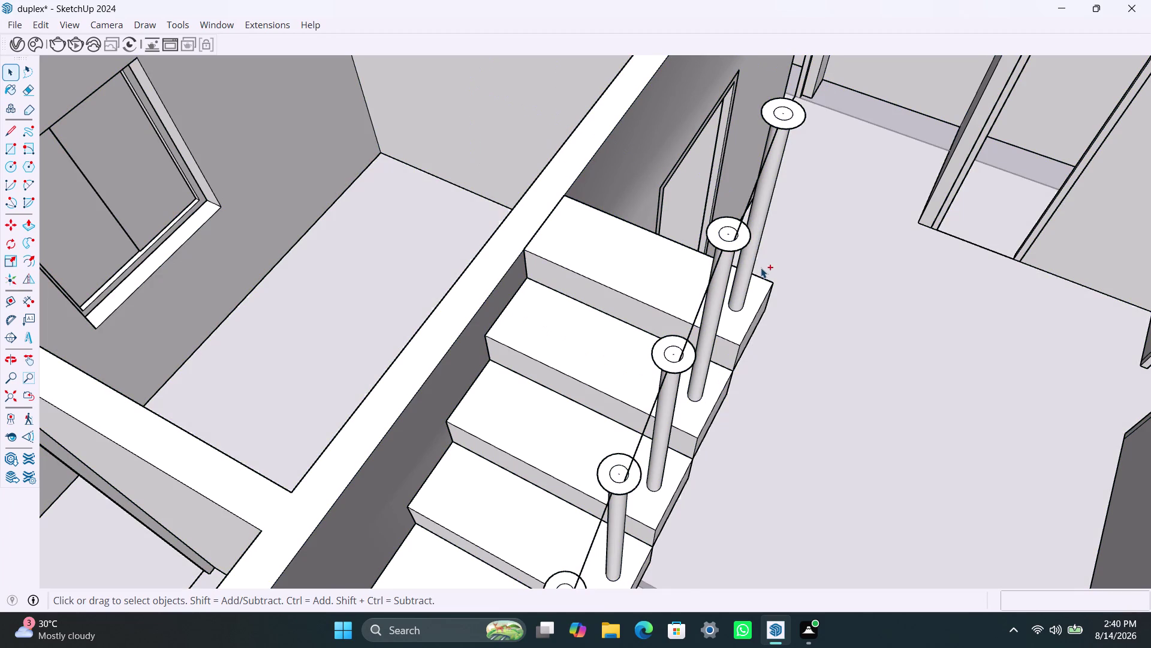
key(ctrl+z)
key(ctrl+z)
key(ctrl+z)
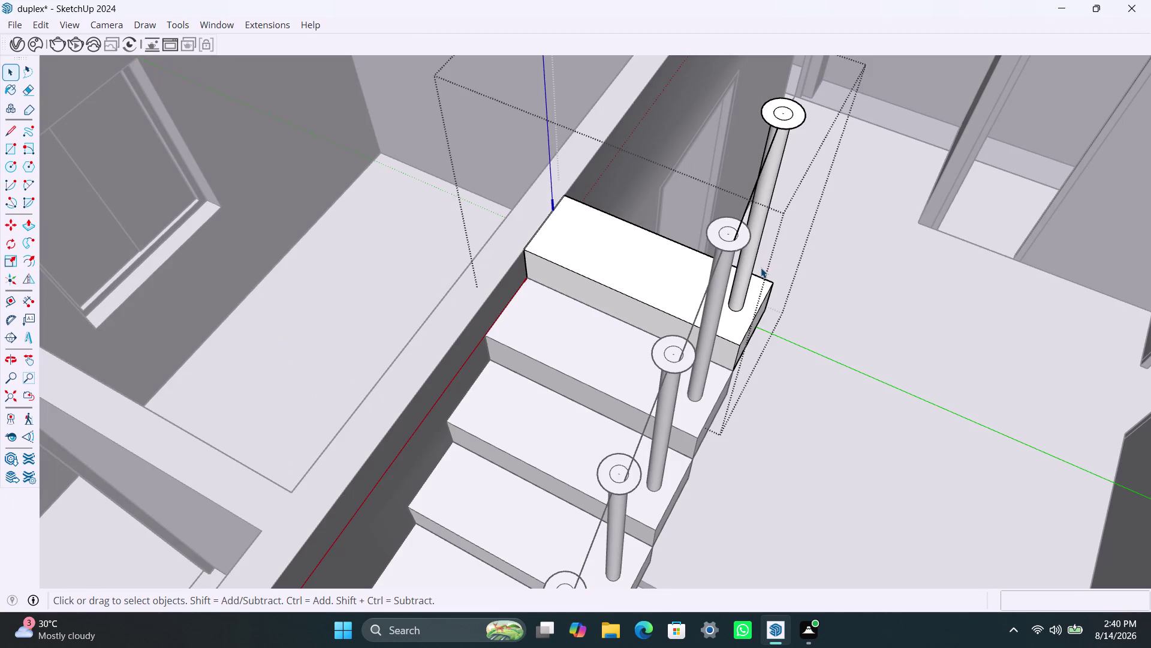
key(ctrl+z)
key(ctrl+z)
scroll(down, 3)
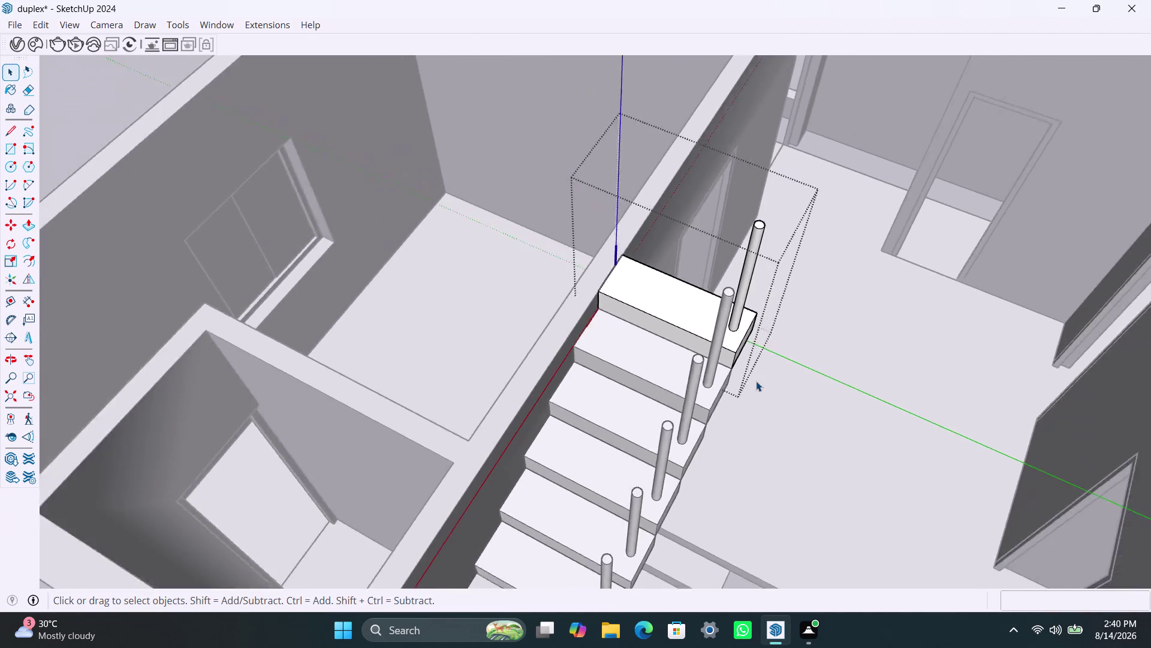
scroll(down, 3)
key(space)
click(805, 402)
scroll(down, 3)
middle_drag(768, 404, 398, 265)
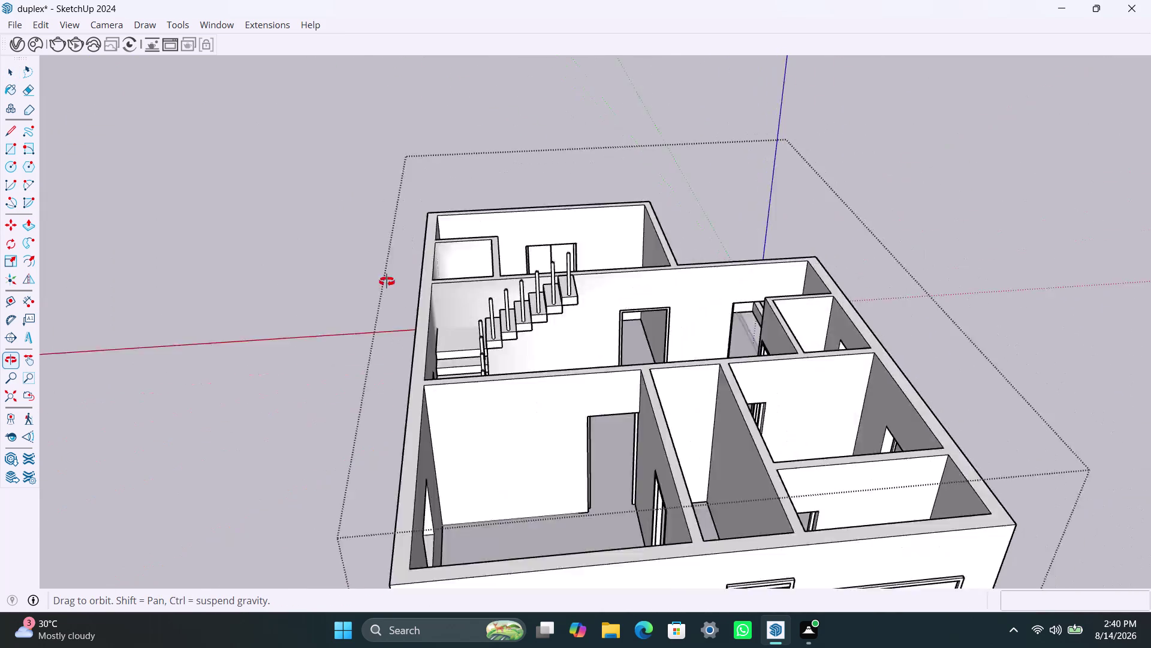
middle_drag(398, 266, 368, 320)
scroll(up, 3)
middle_drag(466, 386, 431, 449)
scroll(down, 3)
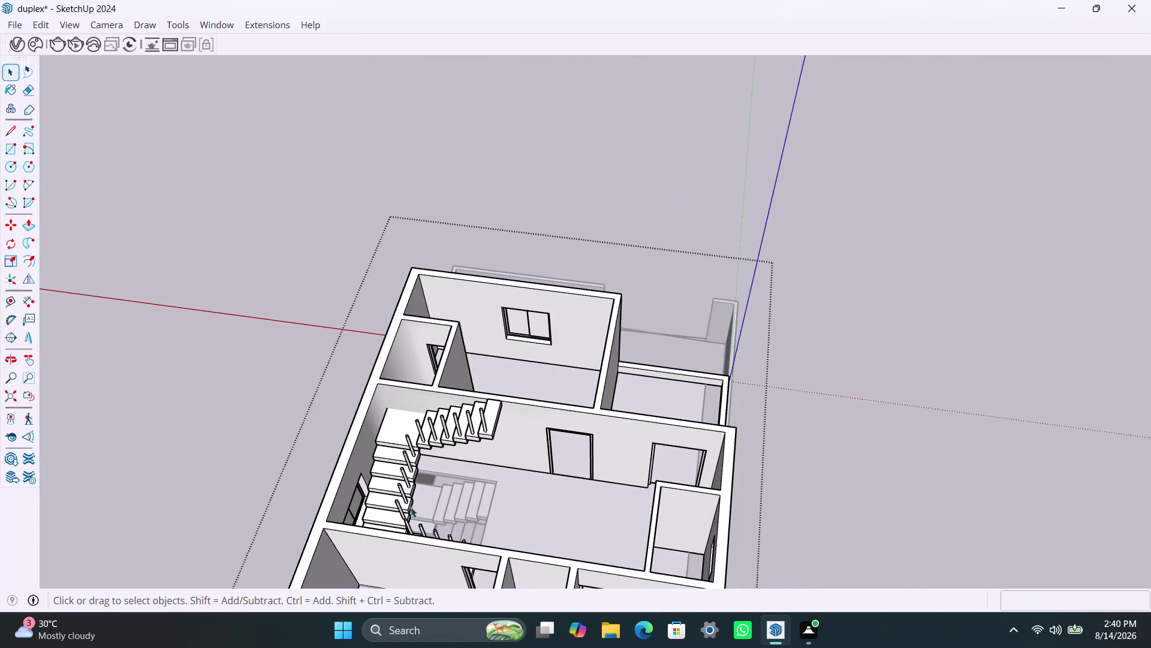
middle_drag(411, 506, 375, 443)
scroll(up, 3)
middle_drag(457, 447, 411, 543)
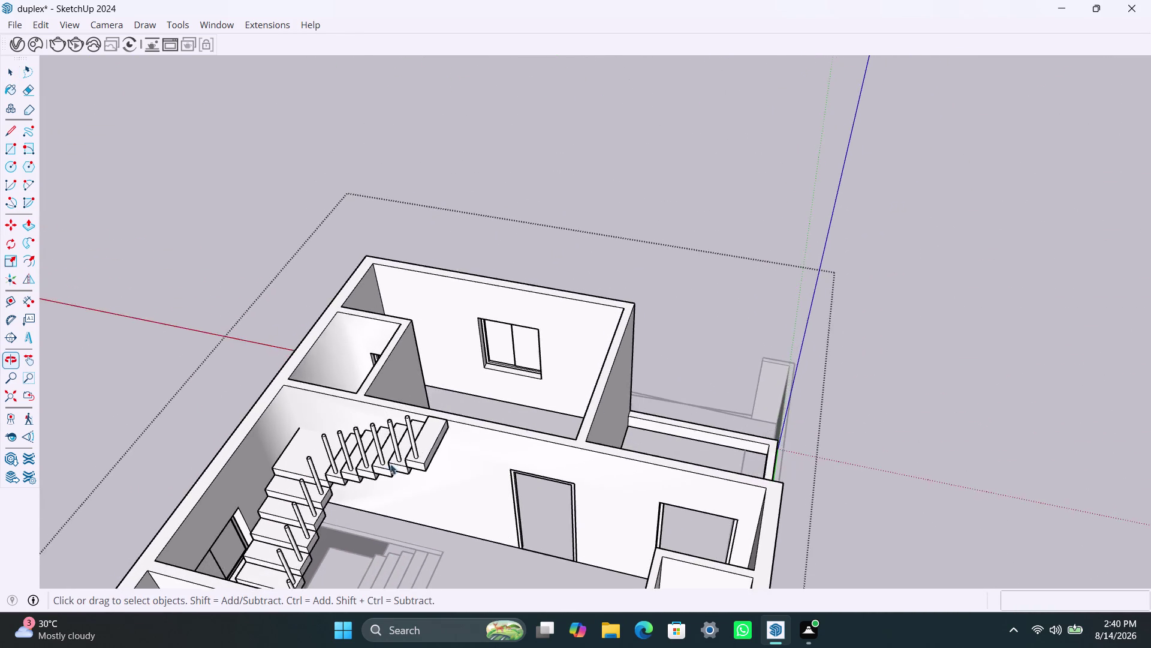
scroll(down, 3)
scroll(up, 3)
scroll(down, 3)
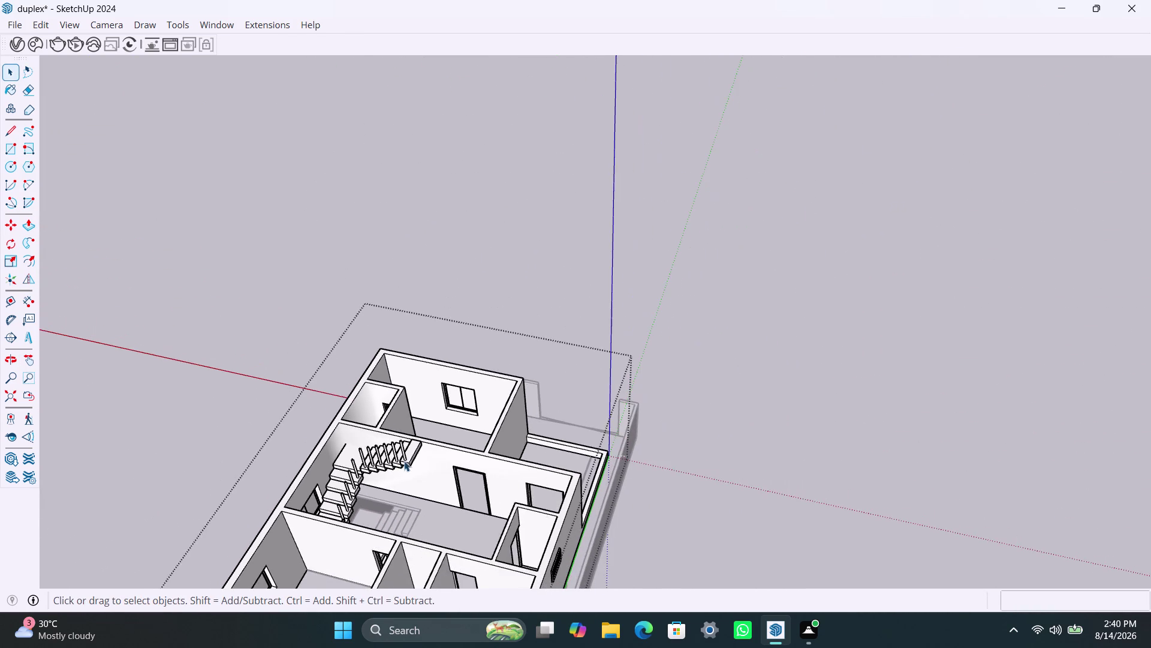
middle_drag(406, 459, 439, 315)
scroll(up, 3)
middle_drag(424, 371, 387, 488)
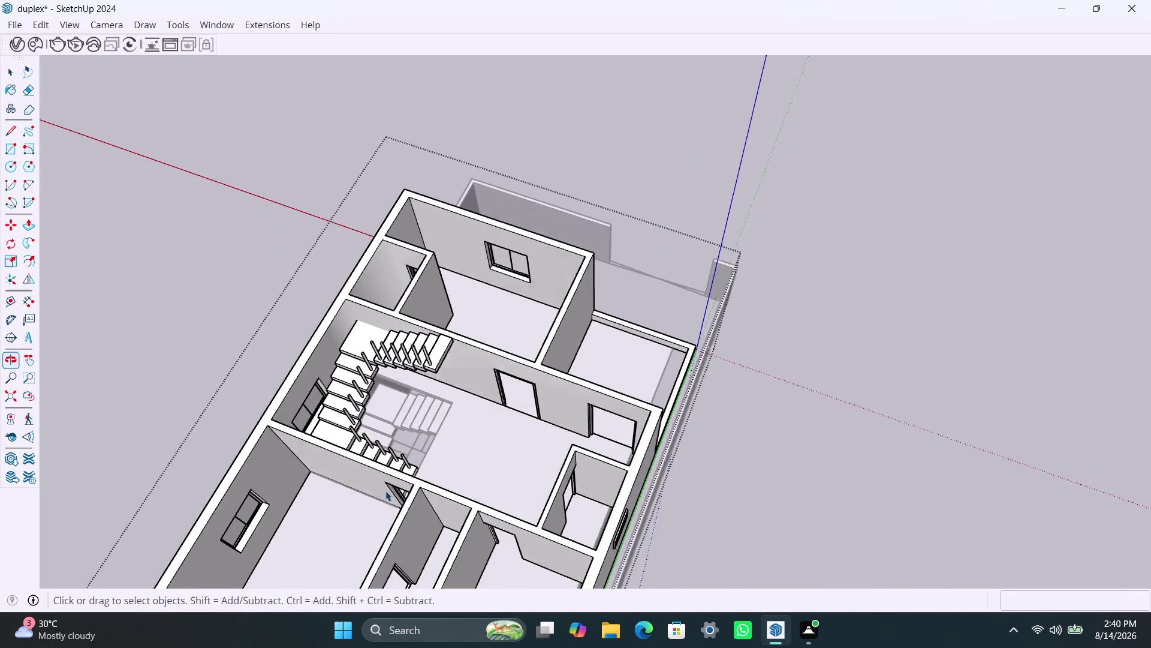
scroll(up, 3)
middle_drag(482, 452, 372, 479)
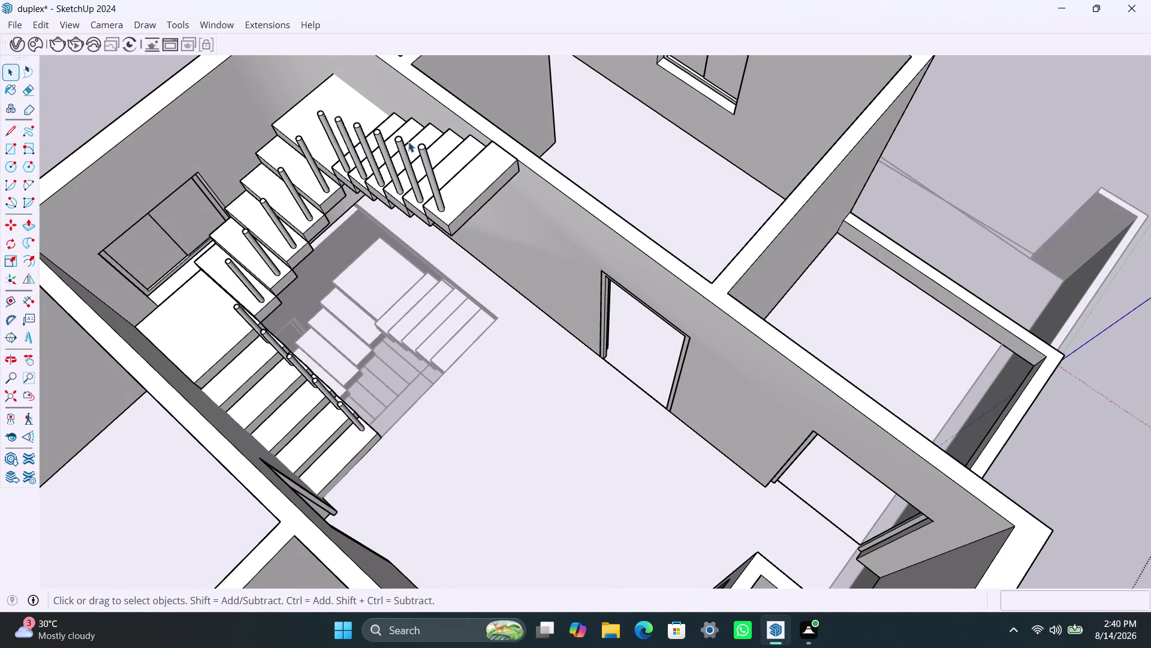
scroll(up, 3)
middle_drag(413, 173, 434, 185)
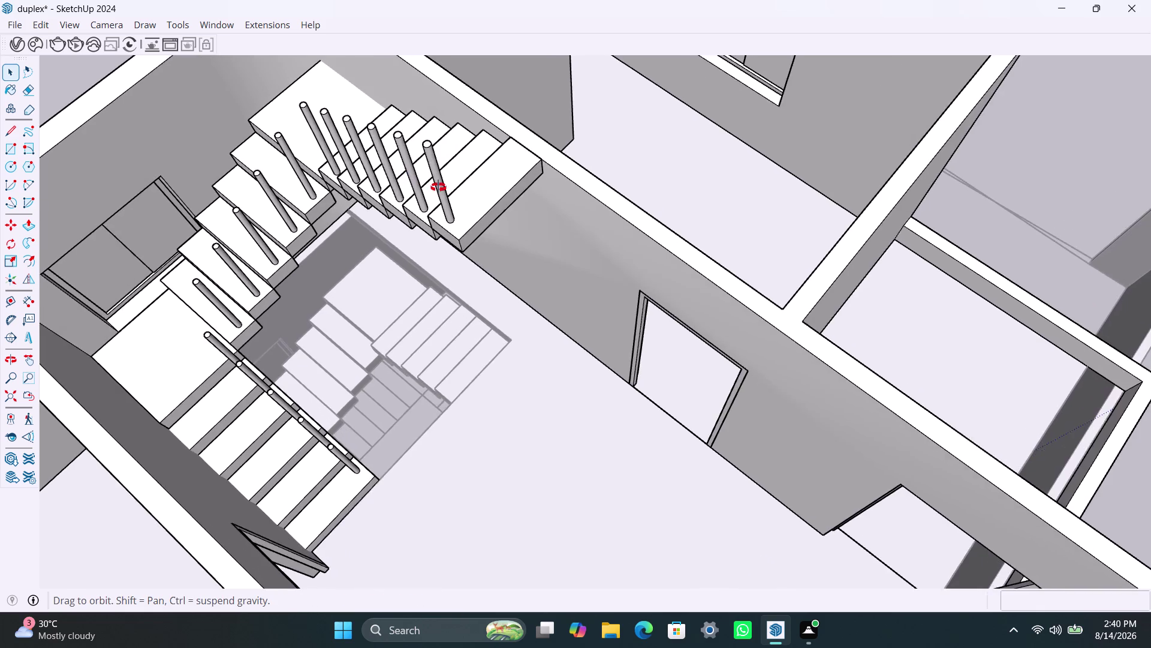
middle_drag(434, 185, 823, 190)
scroll(up, 3)
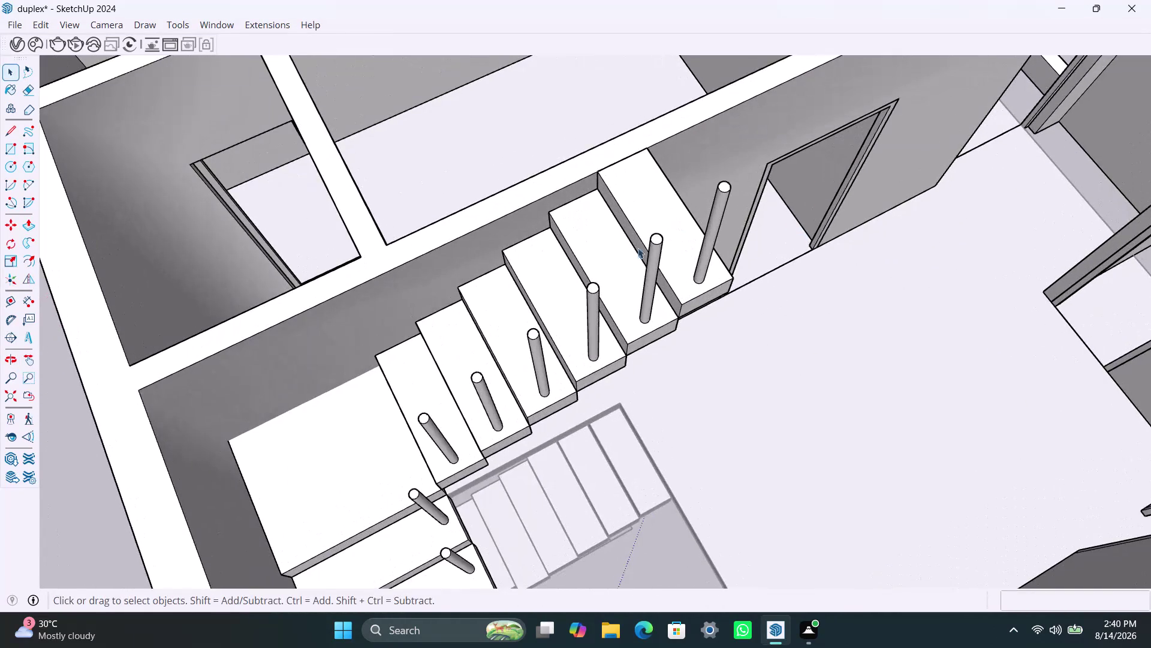
middle_drag(634, 253, 755, 265)
scroll(up, 3)
scroll(up, 3)
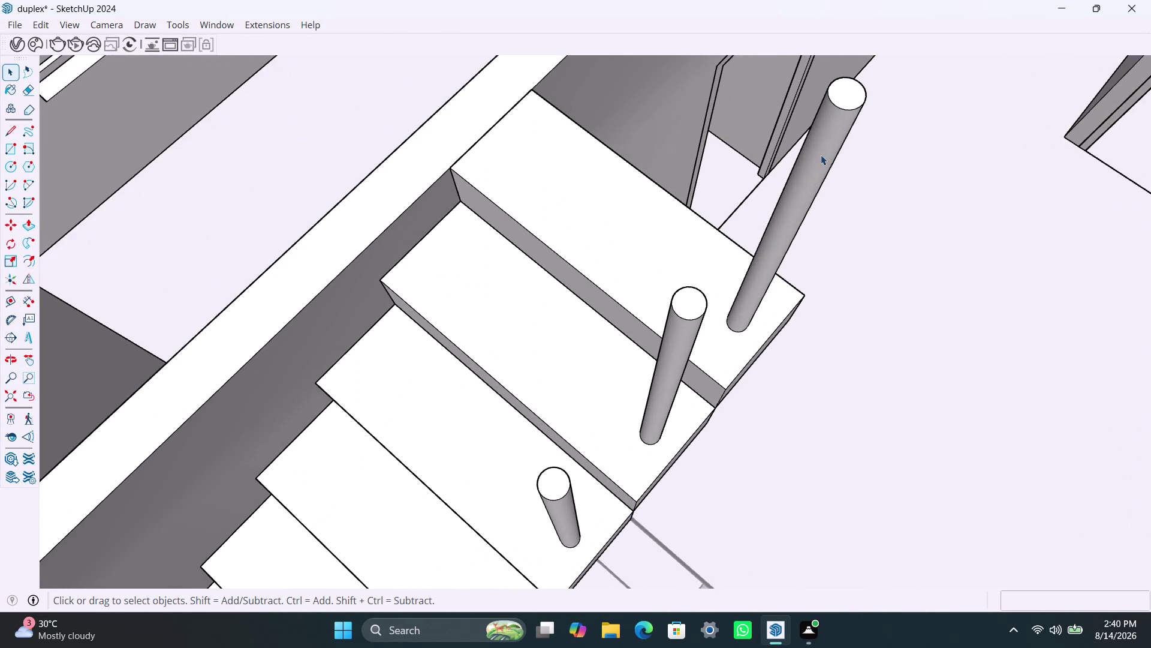
click(821, 154)
double_click(821, 155)
click(821, 150)
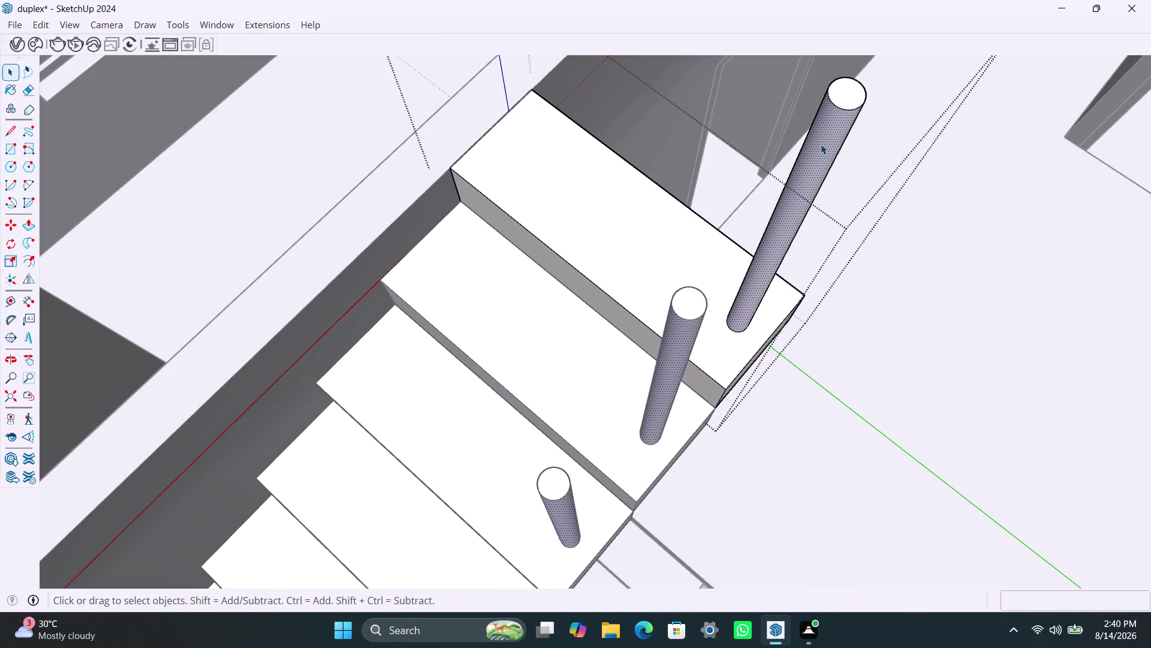
key(l)
click(821, 144)
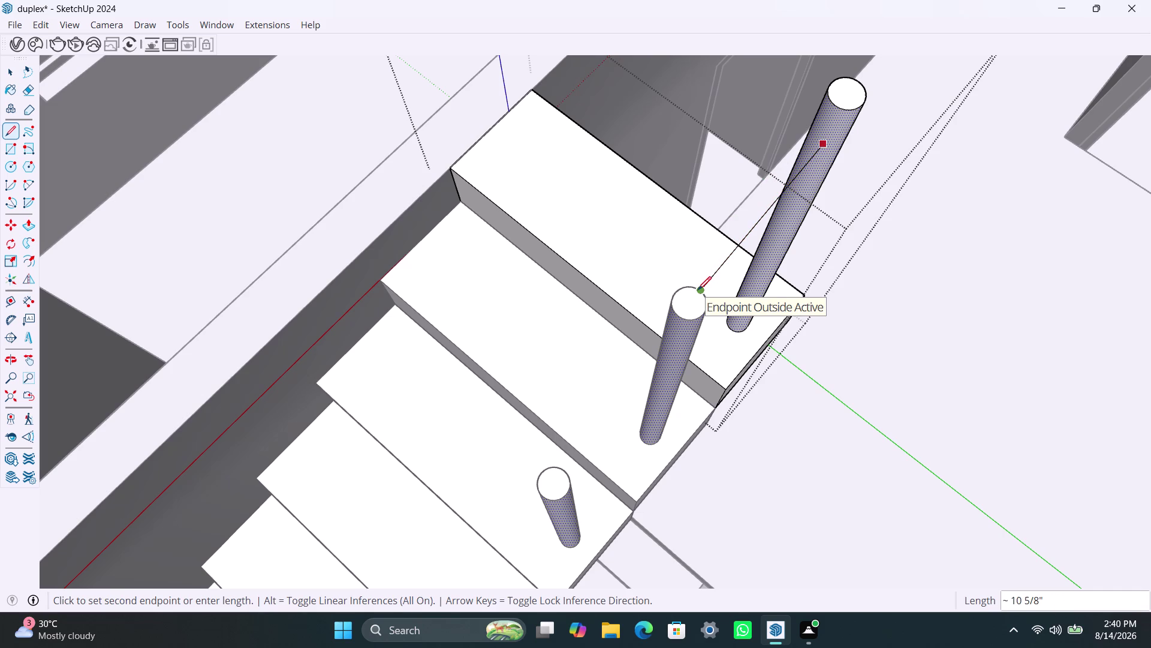
scroll(down, 3)
scroll(down, 3)
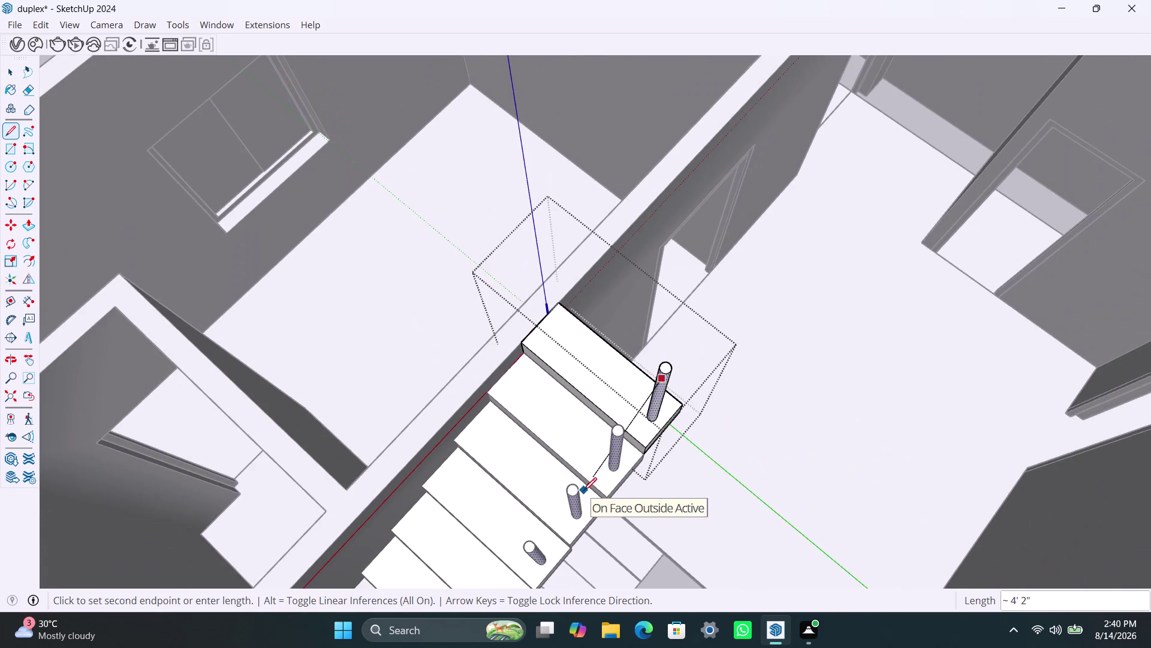
middle_drag(584, 491, 712, 270)
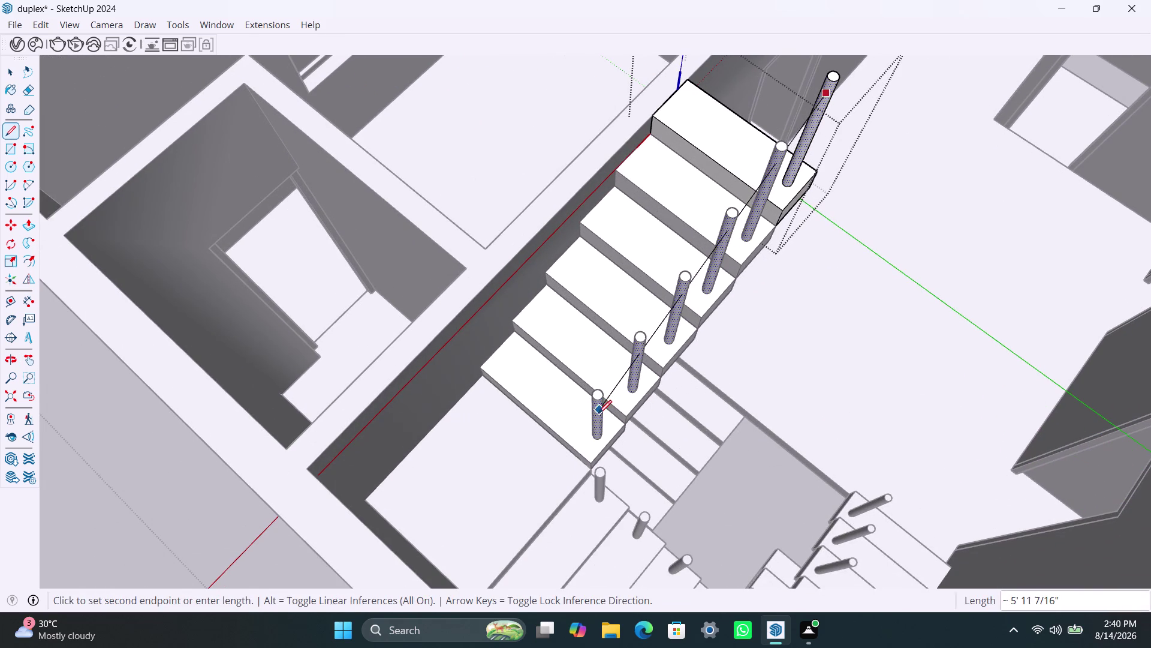
click(598, 411)
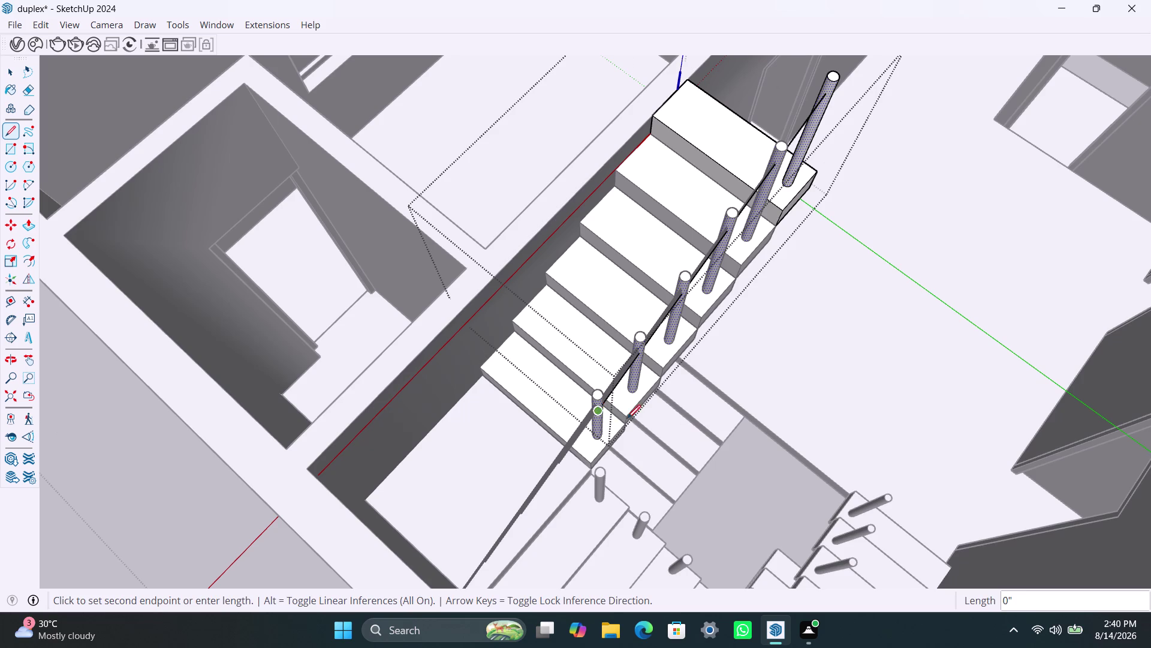
key(space)
click(817, 300)
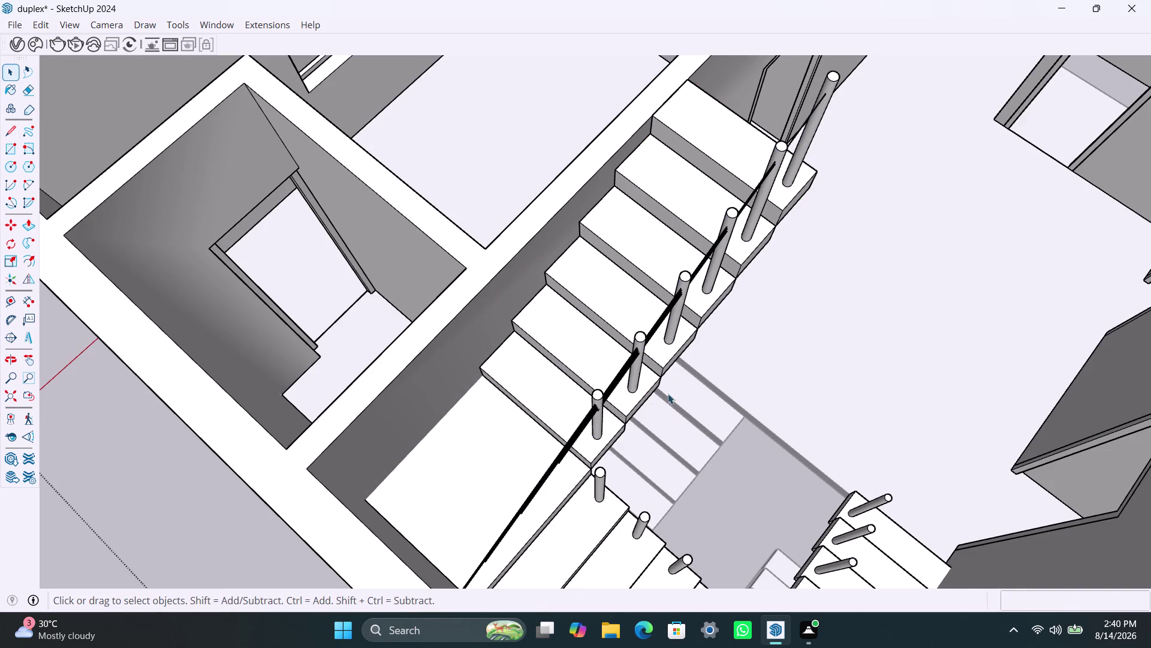
scroll(up, 3)
middle_drag(539, 464, 528, 436)
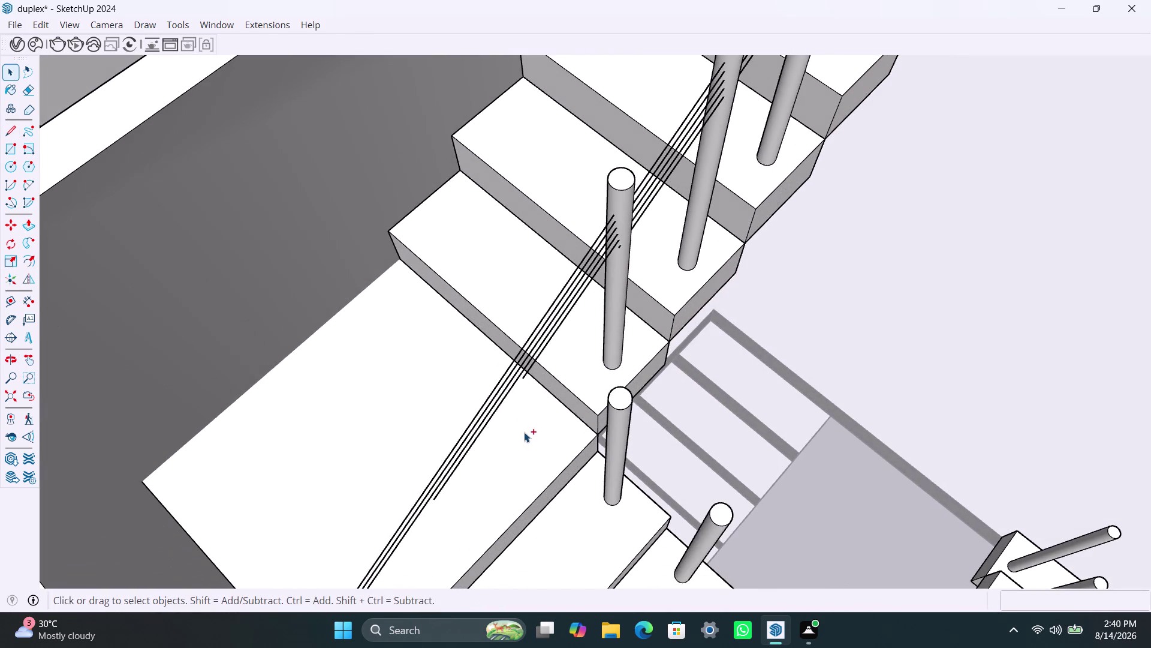
key(ctrl+z)
key(ctrl+z)
scroll(down, 3)
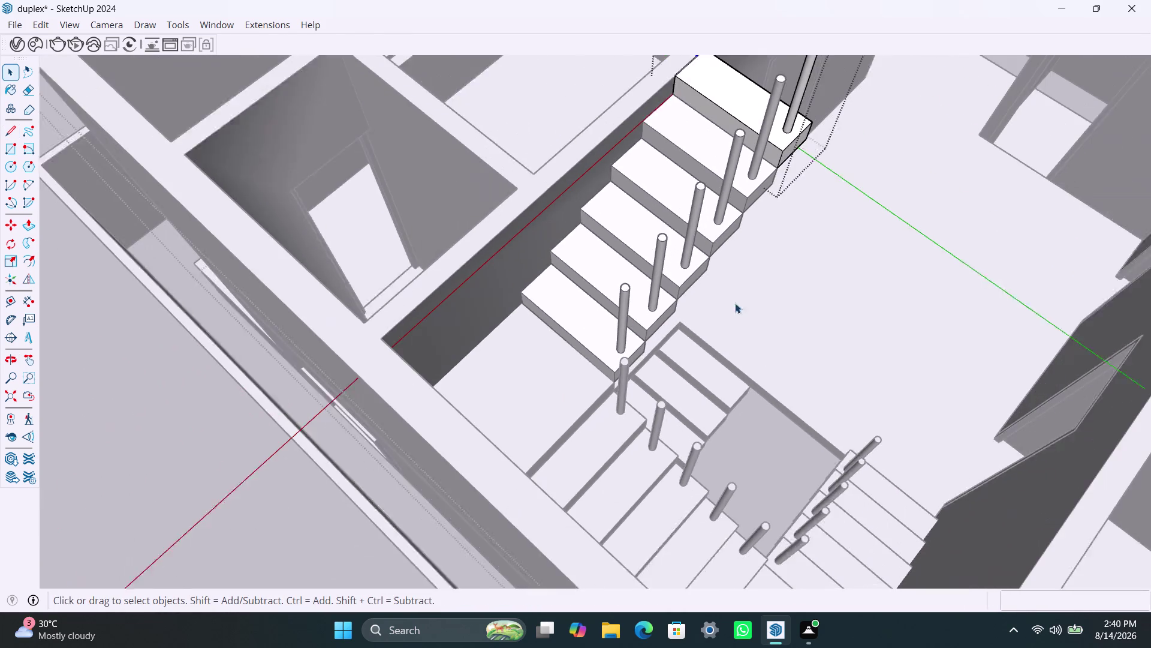
key(space)
triple_click(270, 445)
scroll(down, 3)
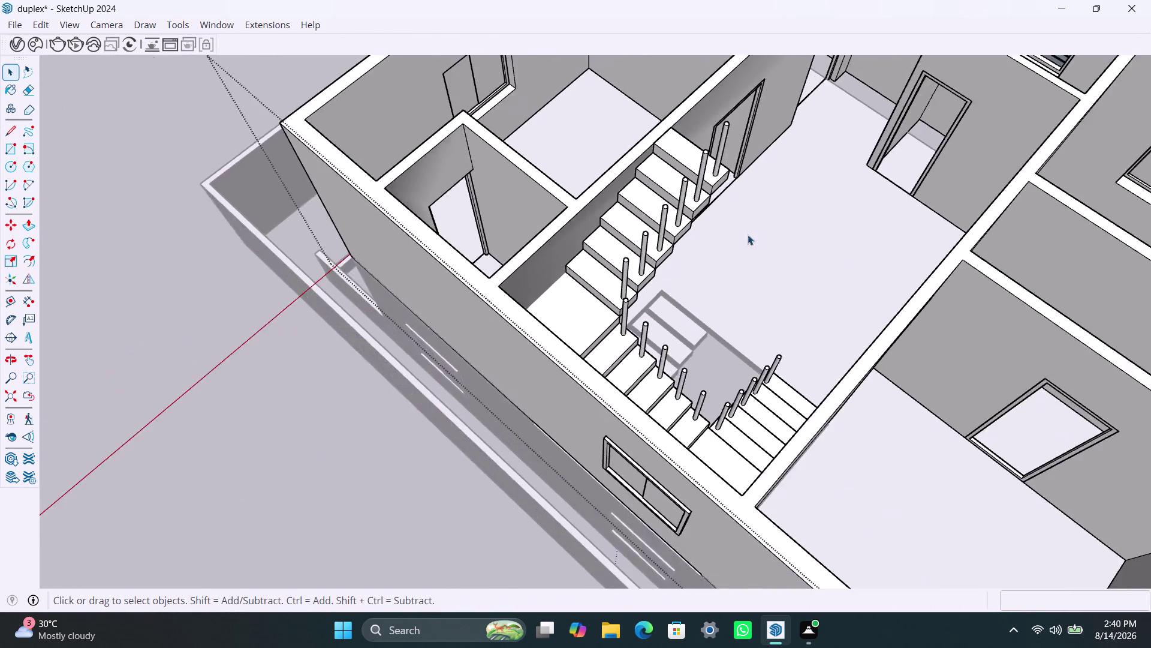
scroll(down, 3)
middle_drag(729, 286, 11, 252)
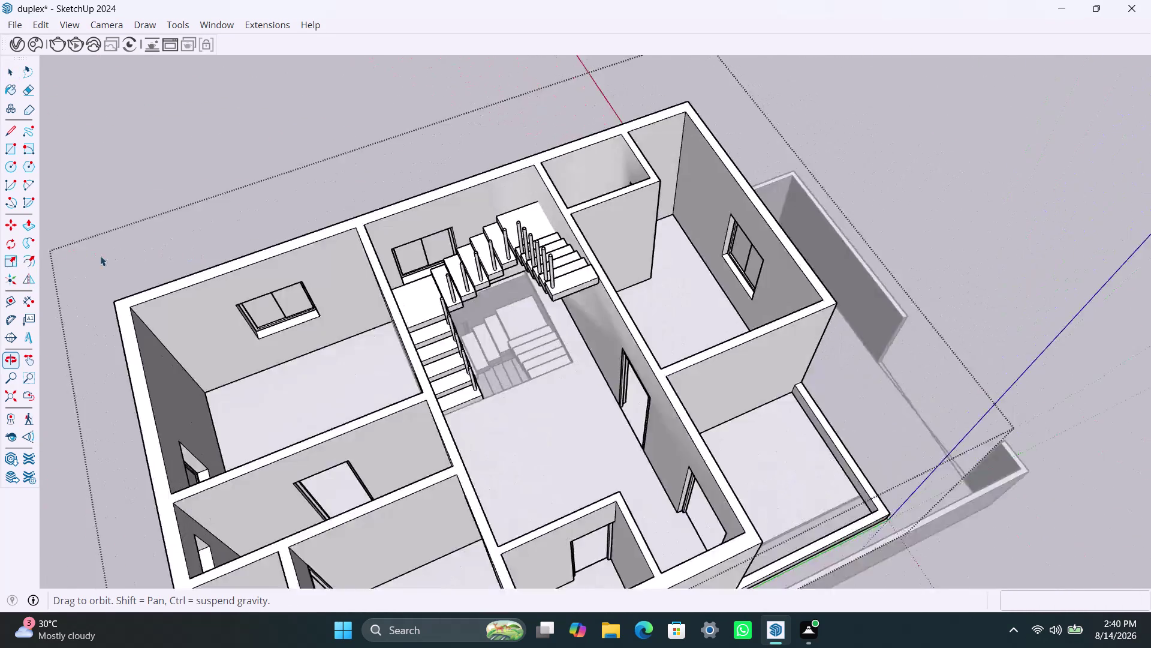
scroll(up, 3)
scroll(up, 3)
scroll(up, 3)
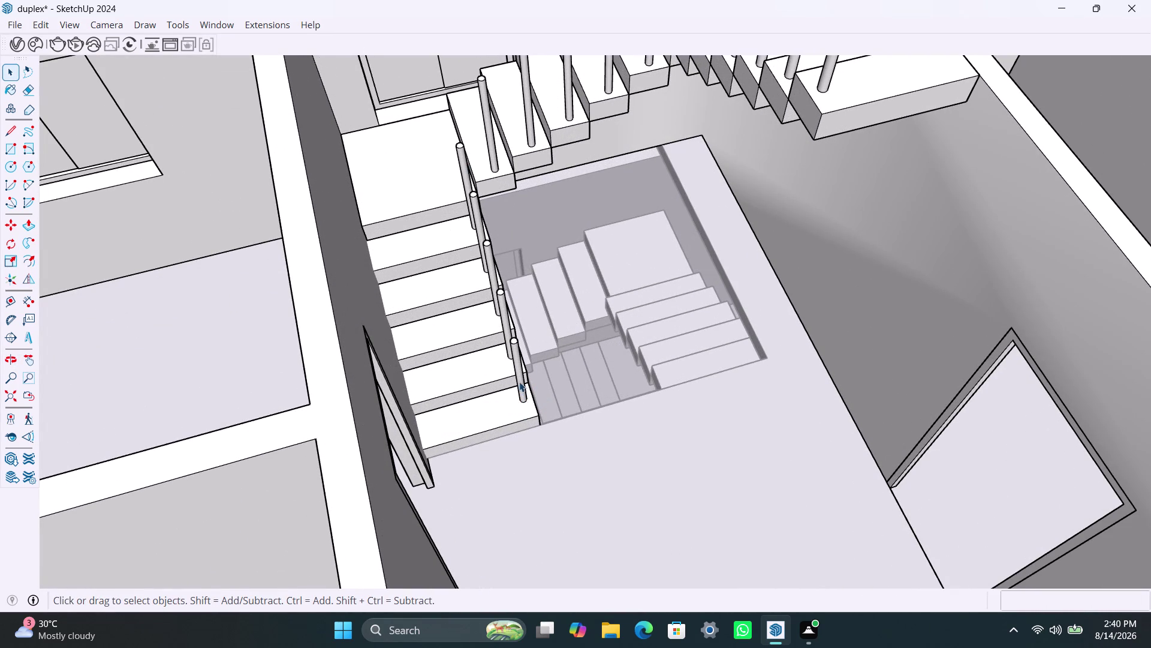
key(ctrl+z)
key(ctrl+z)
key(ctrl+z)
key(ctrl+z)
key(ctrl+z)
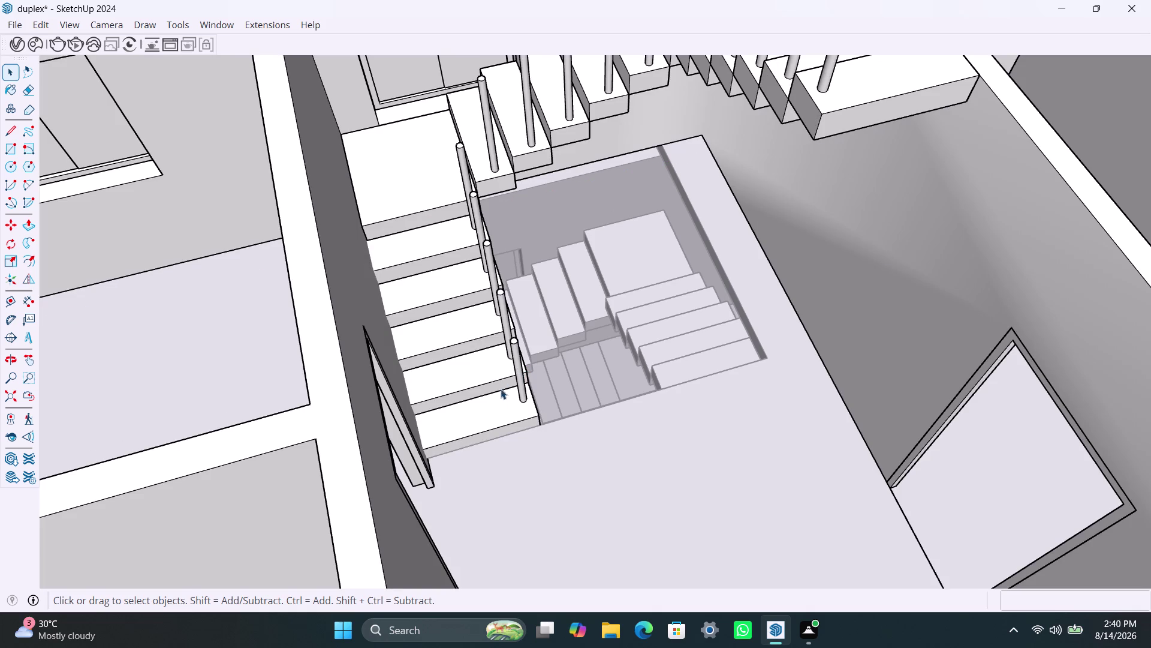
click(500, 397)
triple_click(502, 398)
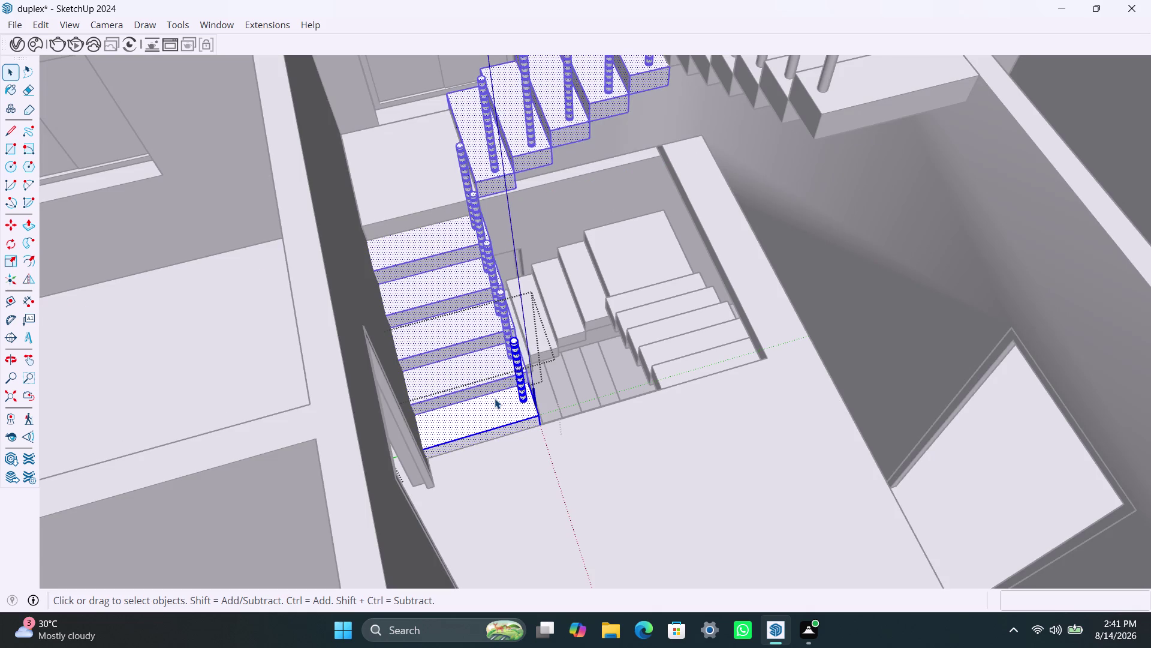
Draw a thin rectangle along the lower flight's baluster posts.
key(r)
click(510, 405)
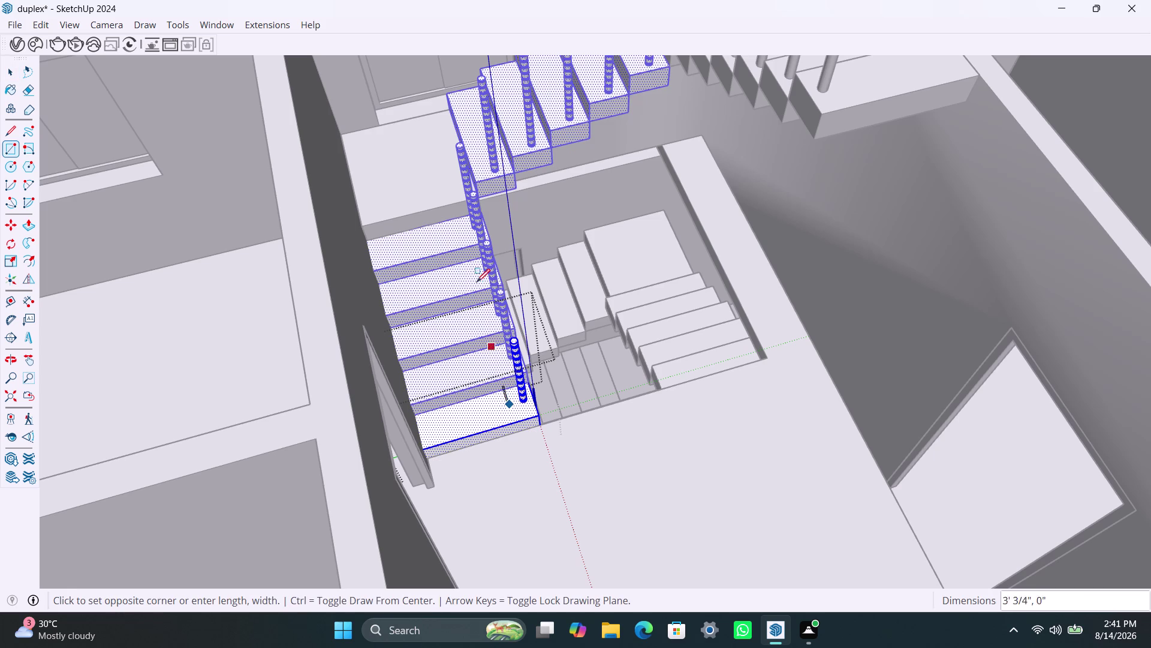
click(458, 200)
key(space)
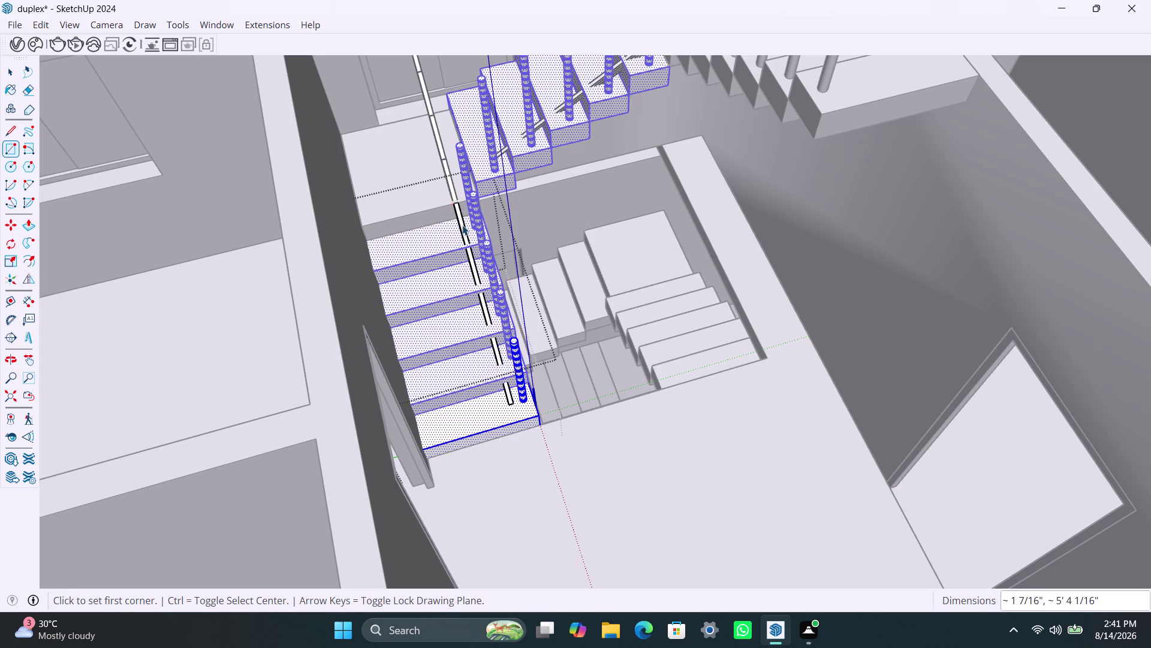
scroll(down, 3)
middle_drag(417, 208, 625, 305)
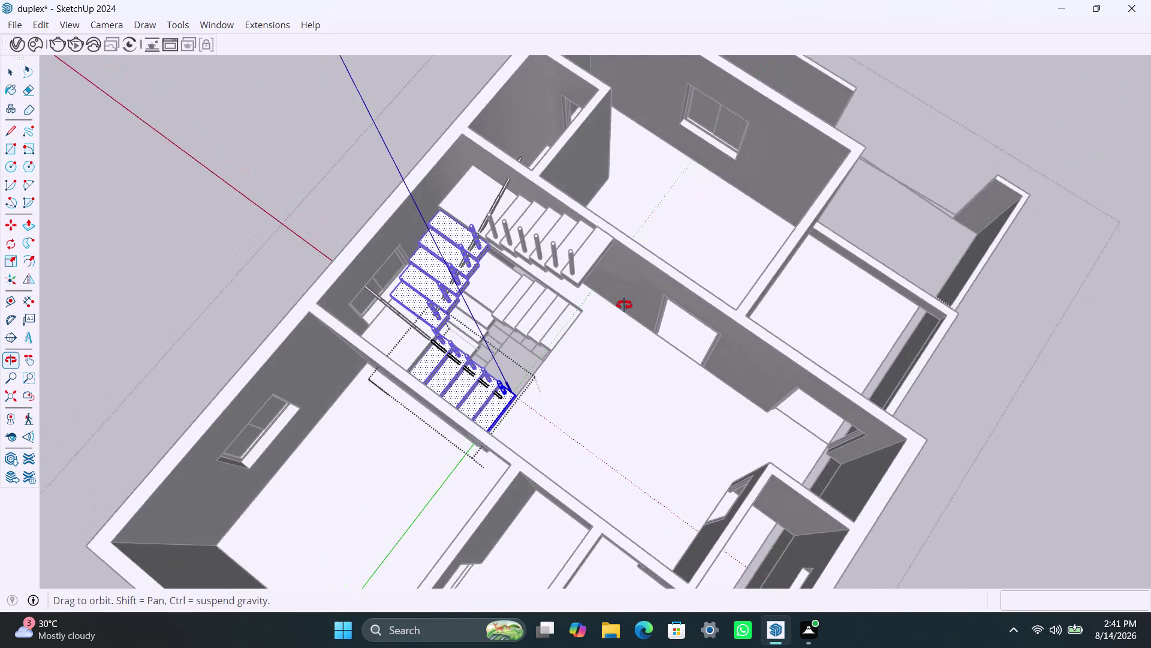
middle_drag(625, 305, 646, 305)
scroll(up, 3)
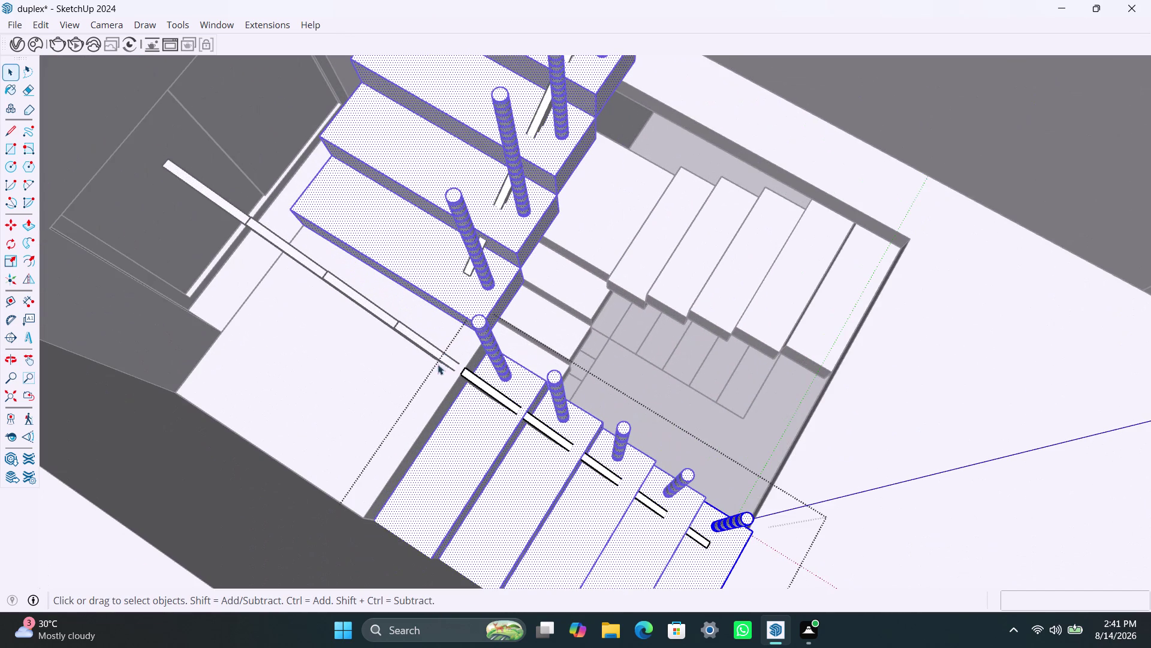
Inside the lower stair group, extrude the thin strip upward into a tall panel.
key(space)
click(411, 372)
click(484, 382)
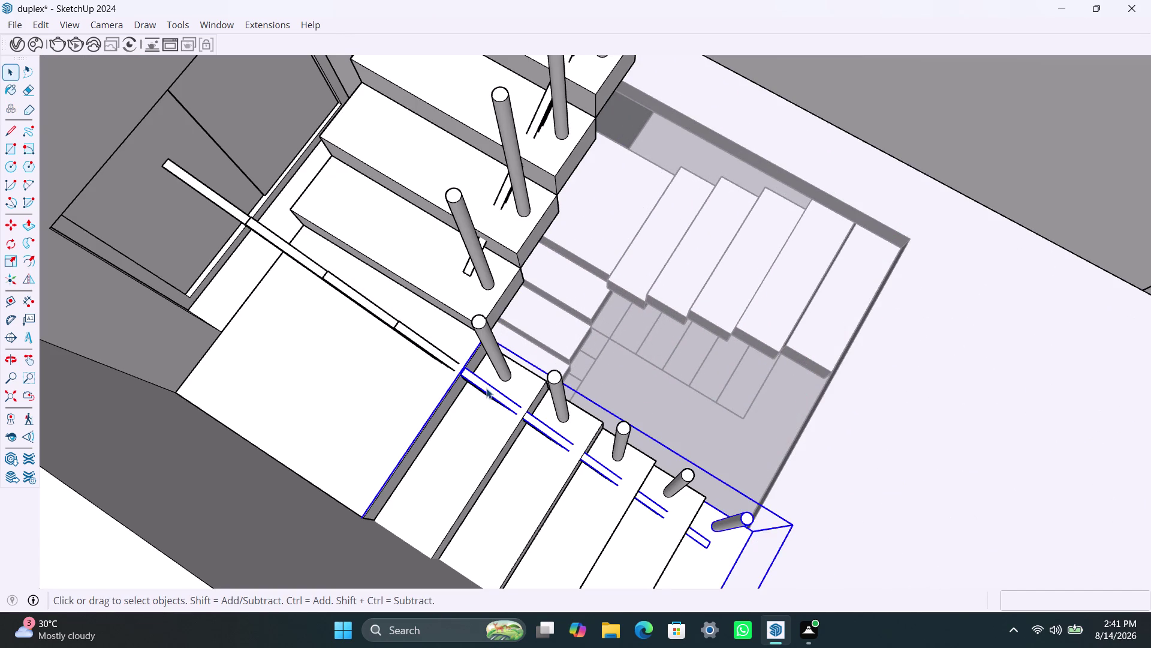
double_click(486, 387)
click(489, 394)
double_click(492, 394)
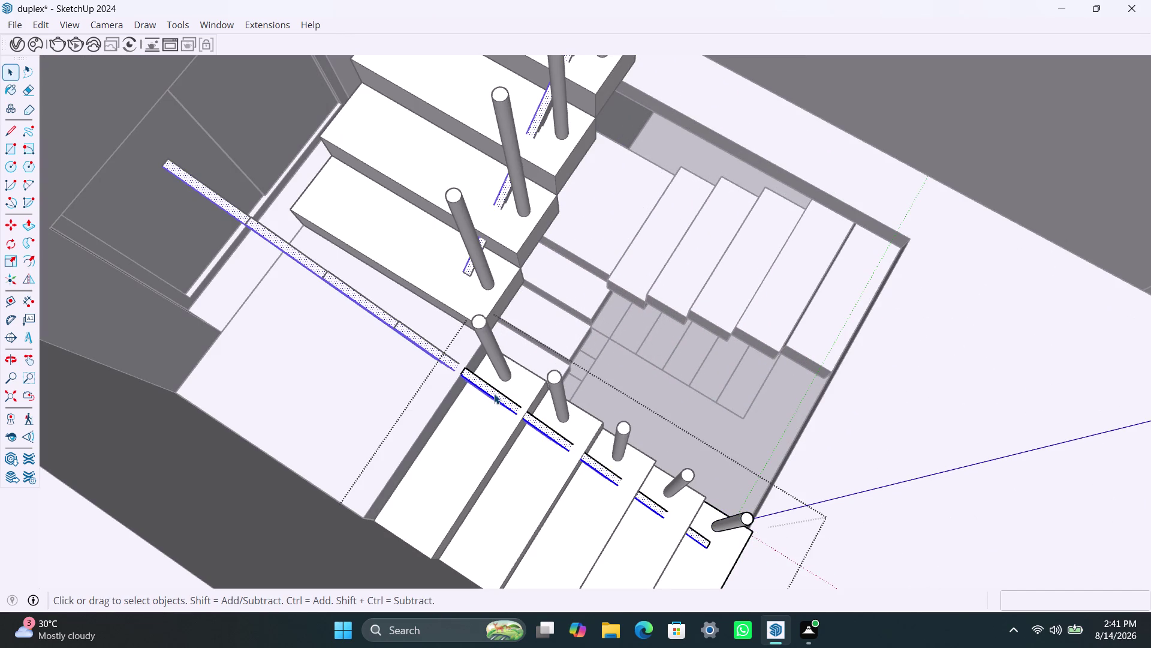
key(p)
click(497, 393)
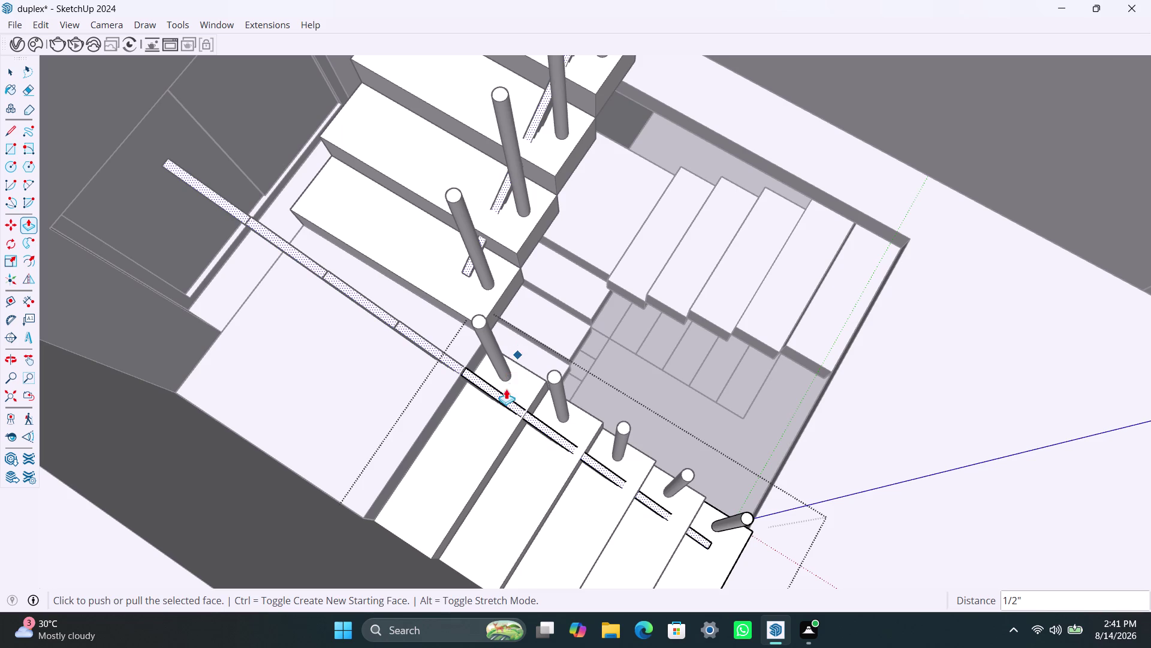
click(503, 393)
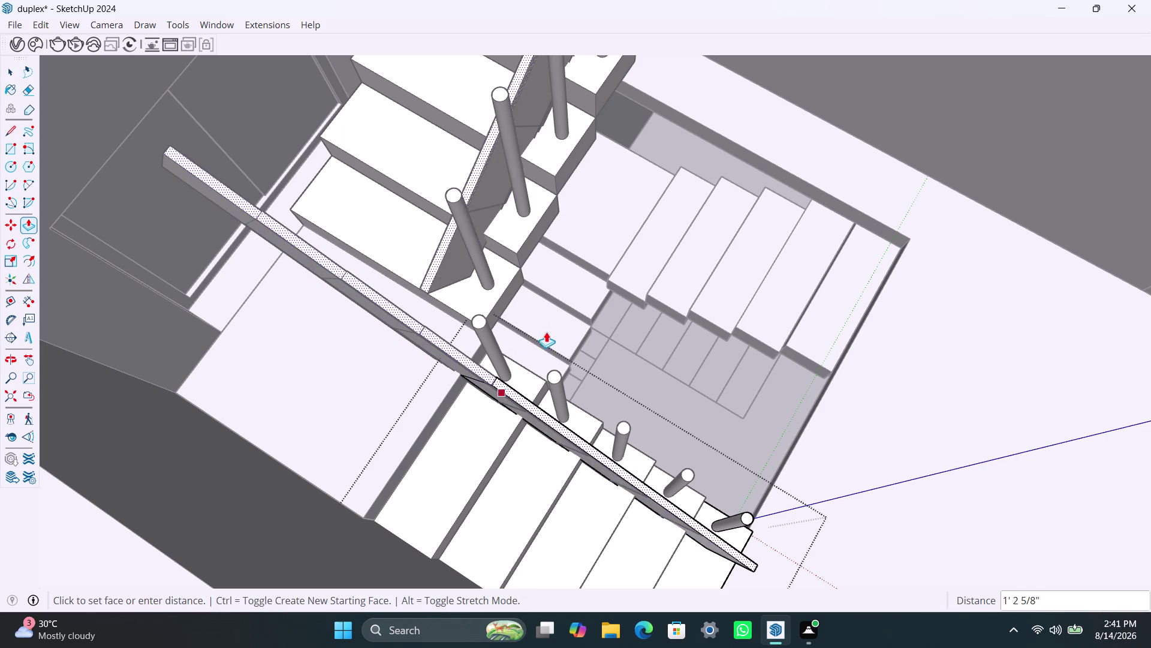
click(558, 373)
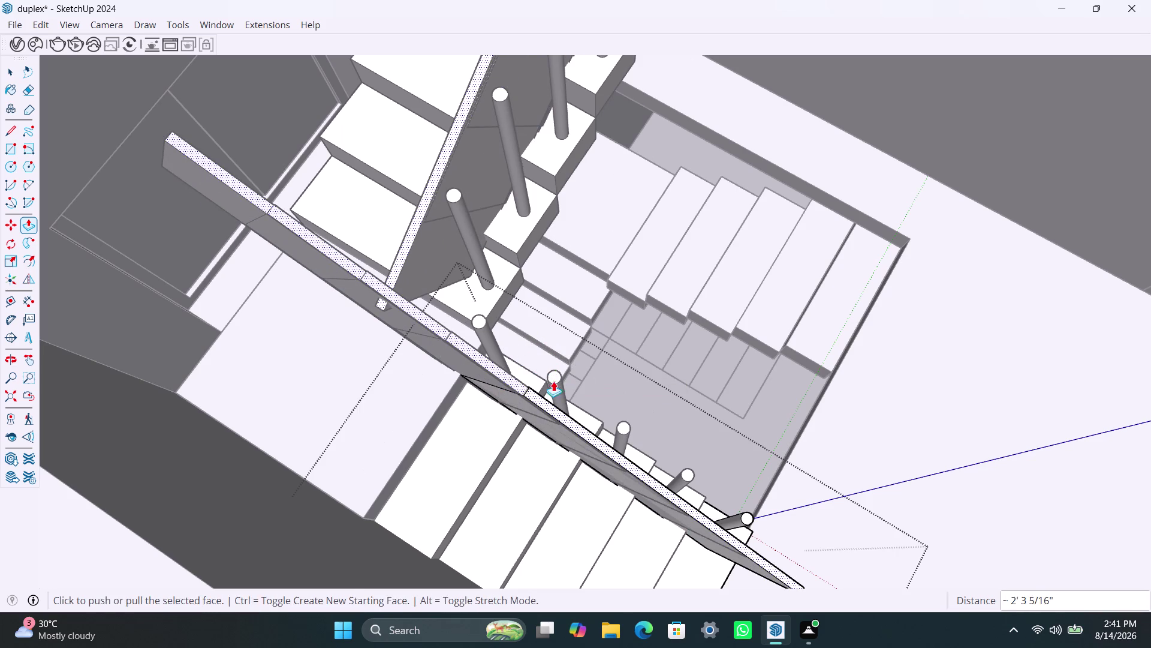
key(space)
click(395, 412)
Orbit in close to the railing, lower flight and stepped landing.
scroll(down, 3)
middle_drag(435, 425, 117, 319)
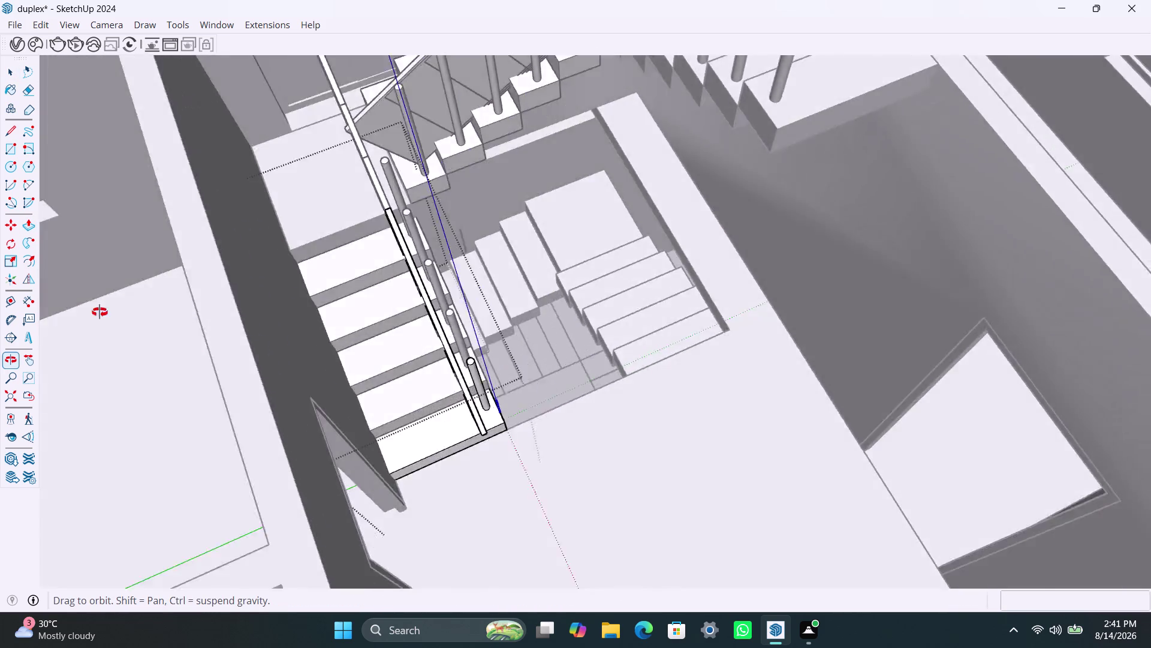
middle_drag(117, 319, 76, 306)
scroll(up, 3)
scroll(down, 3)
middle_drag(409, 357, 415, 383)
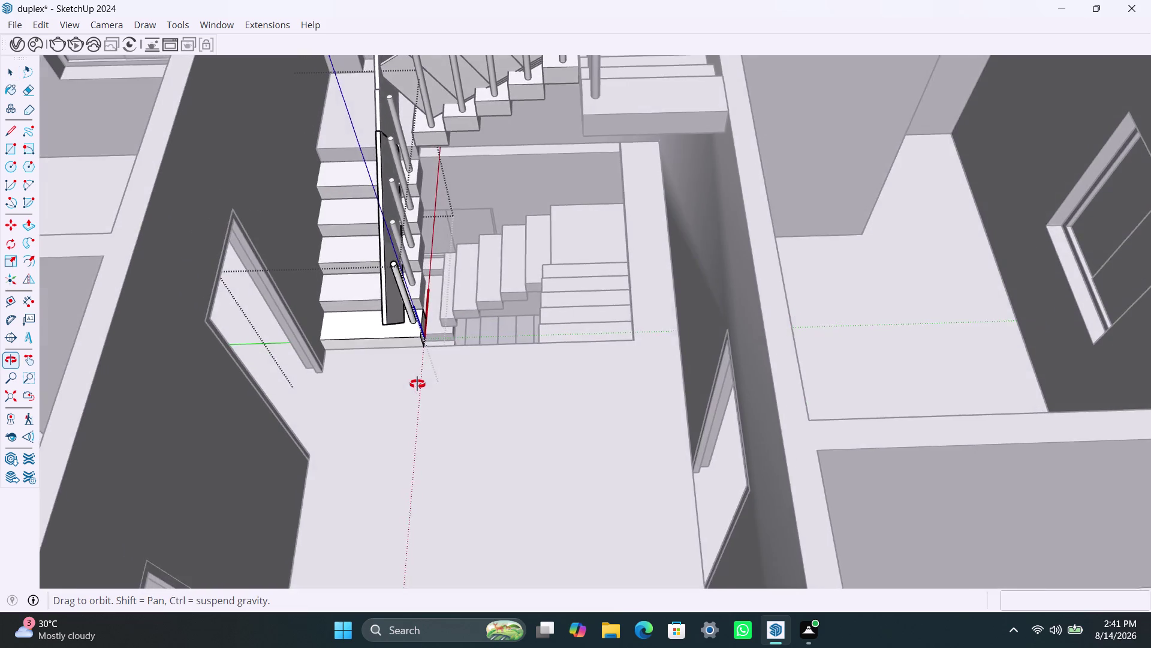
middle_drag(415, 383, 445, 376)
scroll(up, 3)
middle_drag(417, 361, 376, 353)
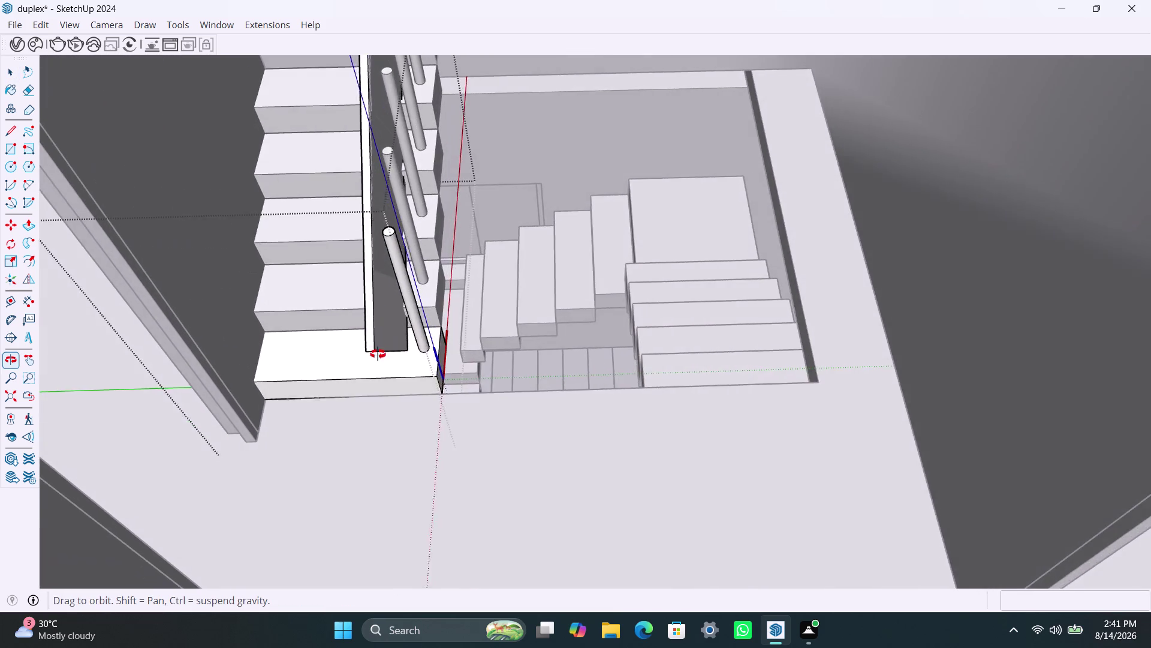
middle_drag(377, 354, 306, 378)
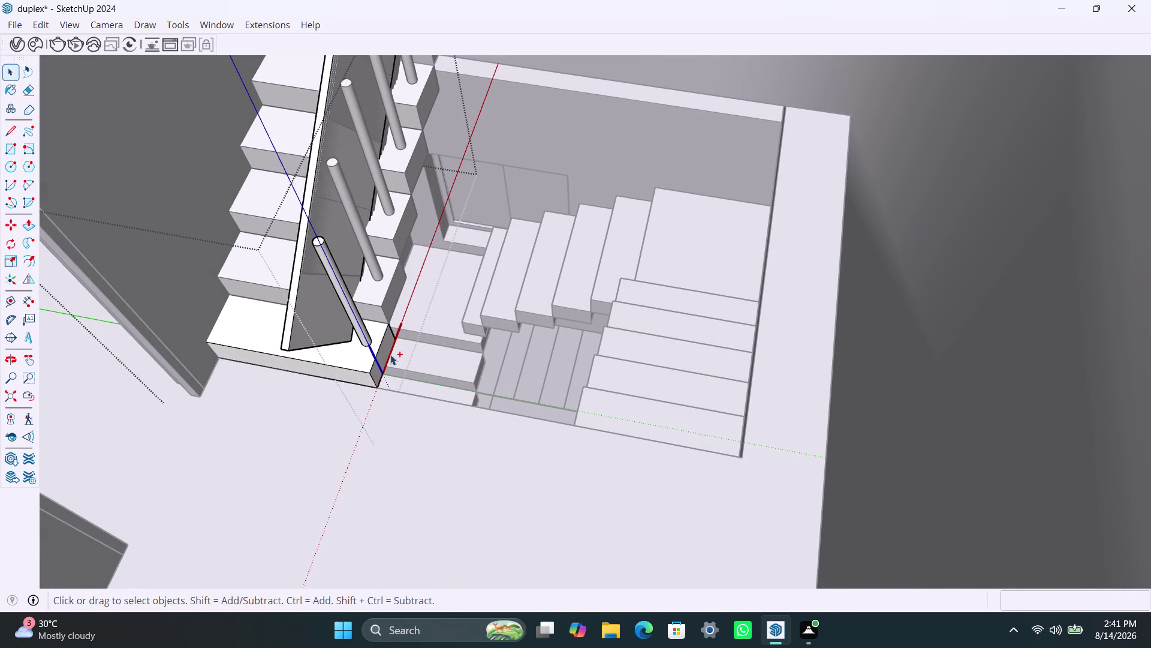
Undo back past the handrail, baluster posts and post circles on the lower flight.
key(ctrl+z)
key(ctrl+z)
key(ctrl+z)
key(ctrl+z)
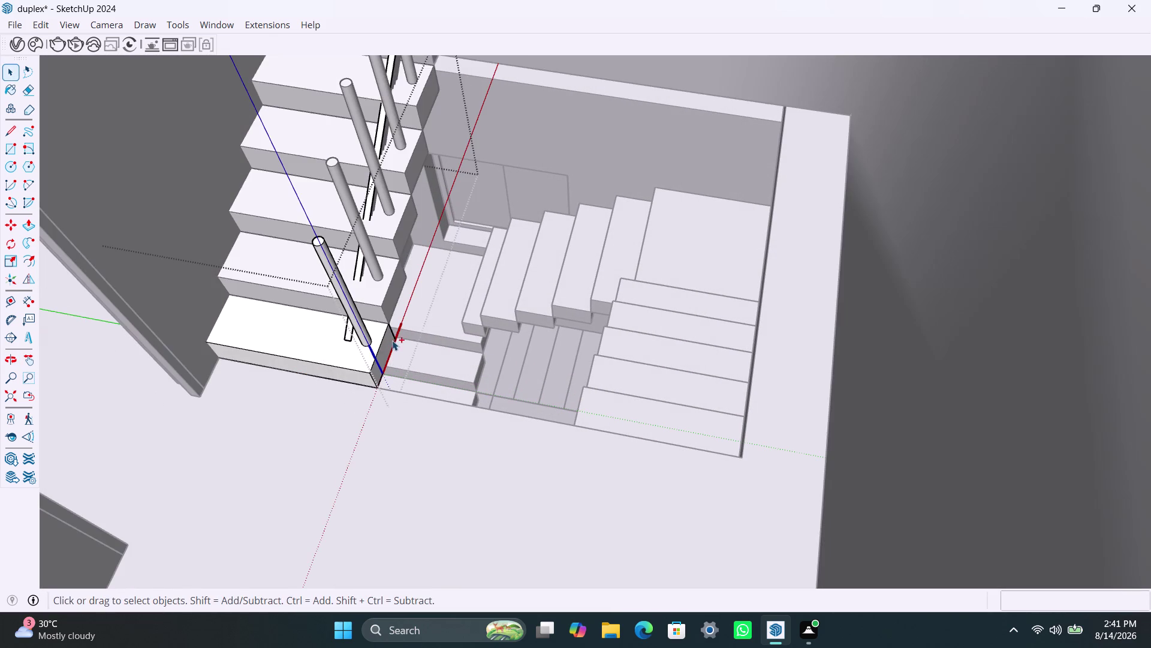
key(ctrl+z)
key(ctrl+z)
key(ctrl+z)
key(ctrl+z)
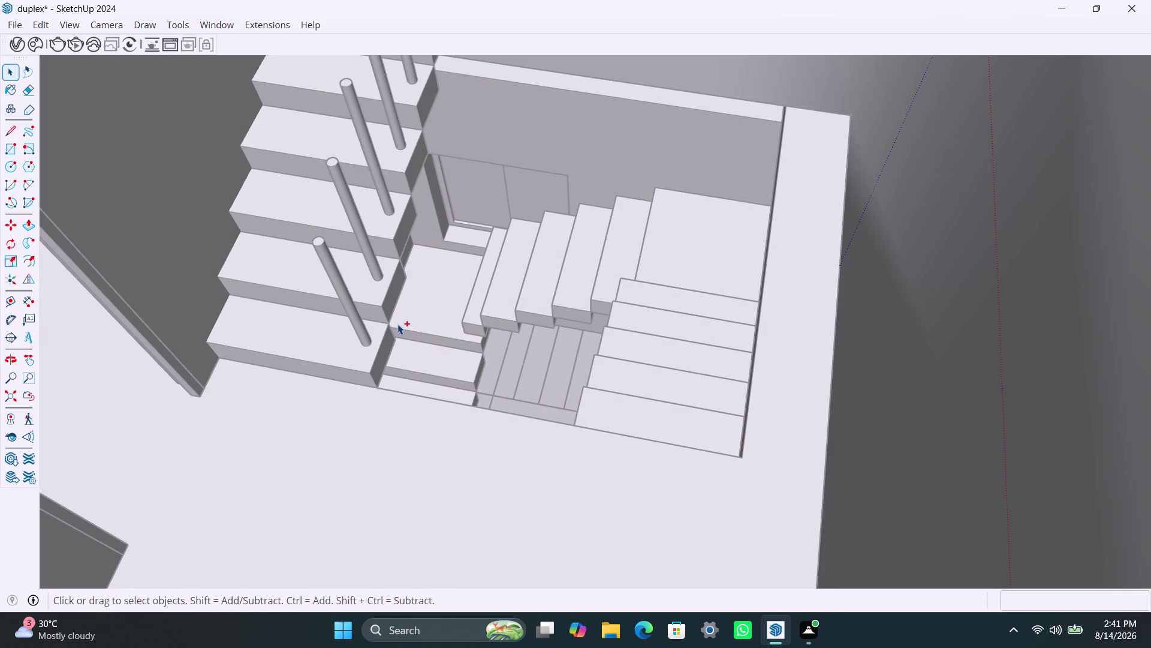
key(ctrl+z)
key(ctrl+z)
key(ctrl+z)
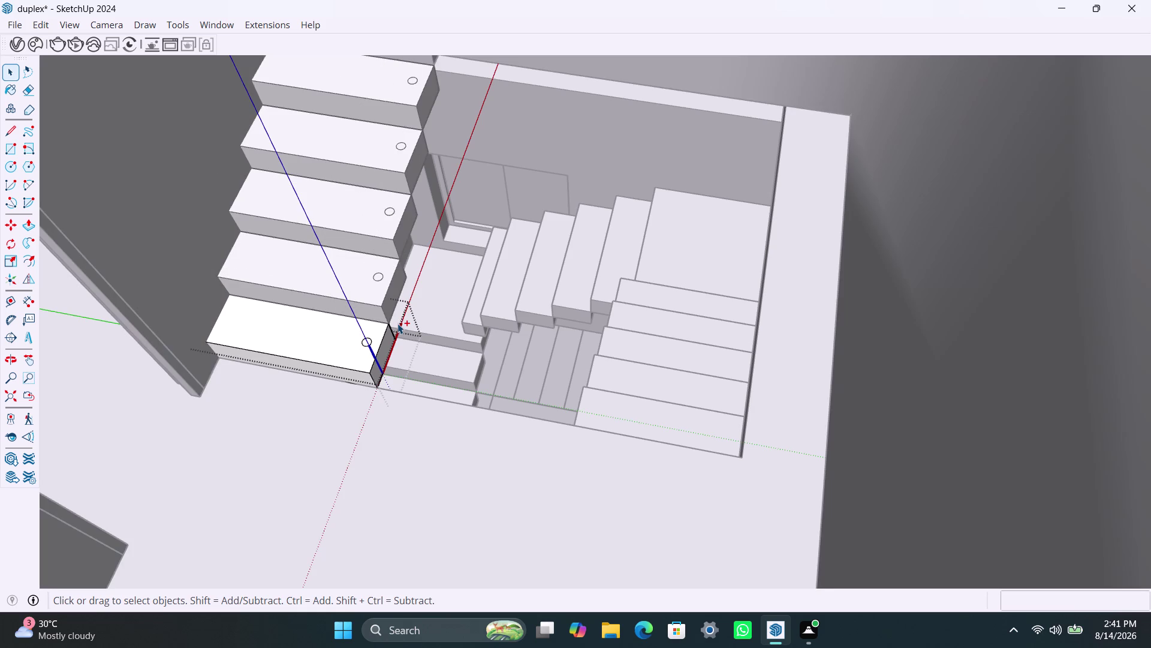
key(ctrl+z)
key(ctrl+z)
key(ctrl+z)
key(ctrl+z)
key(ctrl+z)
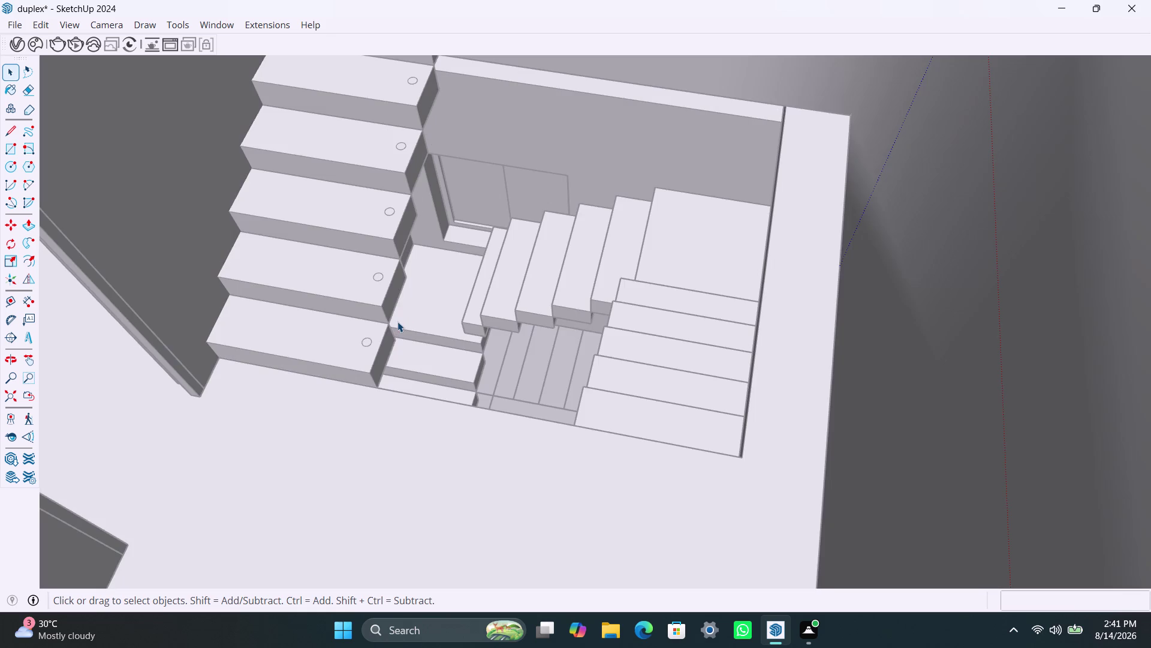
key(ctrl+z)
key(ctrl+z)
Select the bottom stair block and orbit to look down on the stair opening.
scroll(up, 3)
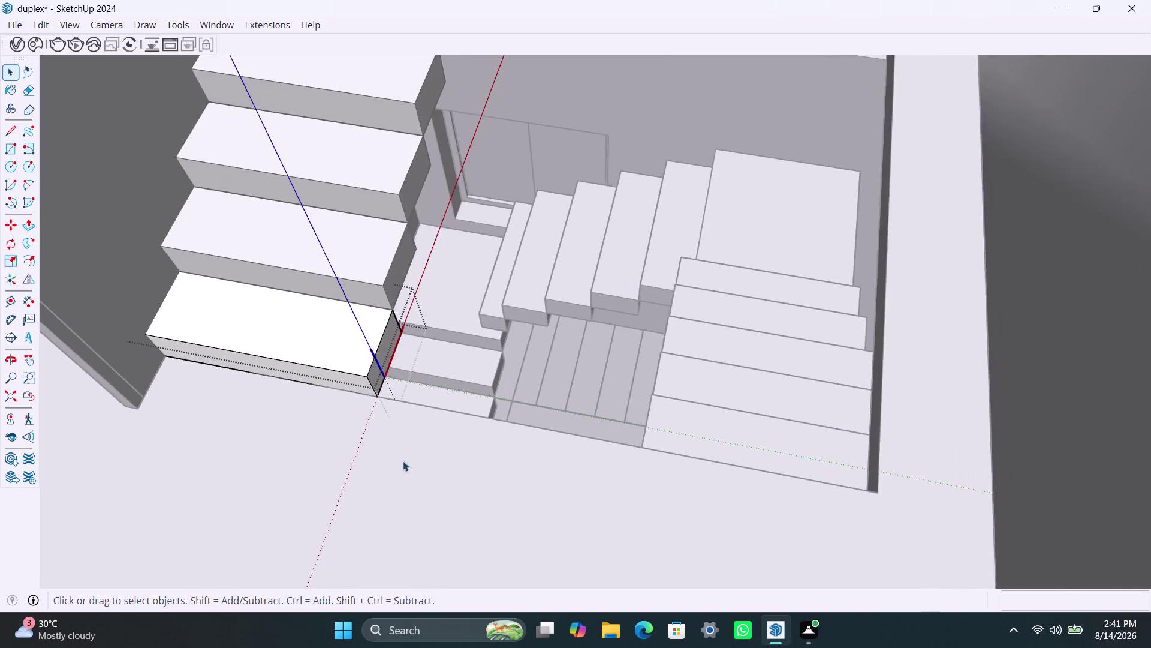
middle_drag(403, 460, 306, 467)
key(space)
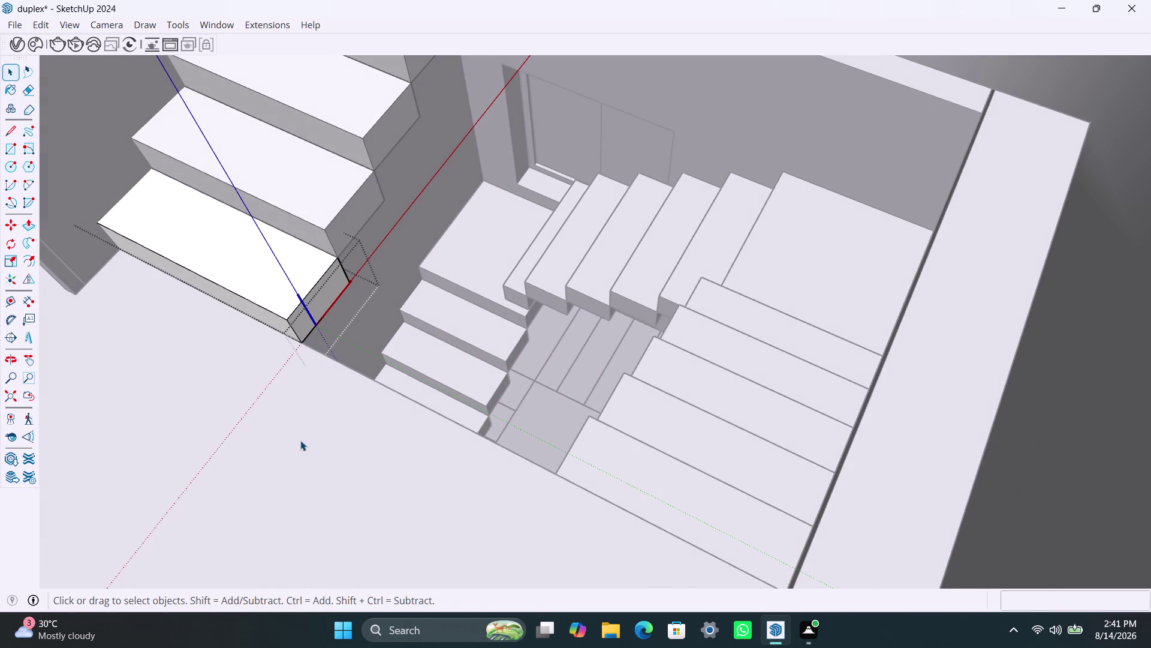
triple_click(300, 441)
triple_click(301, 442)
scroll(down, 3)
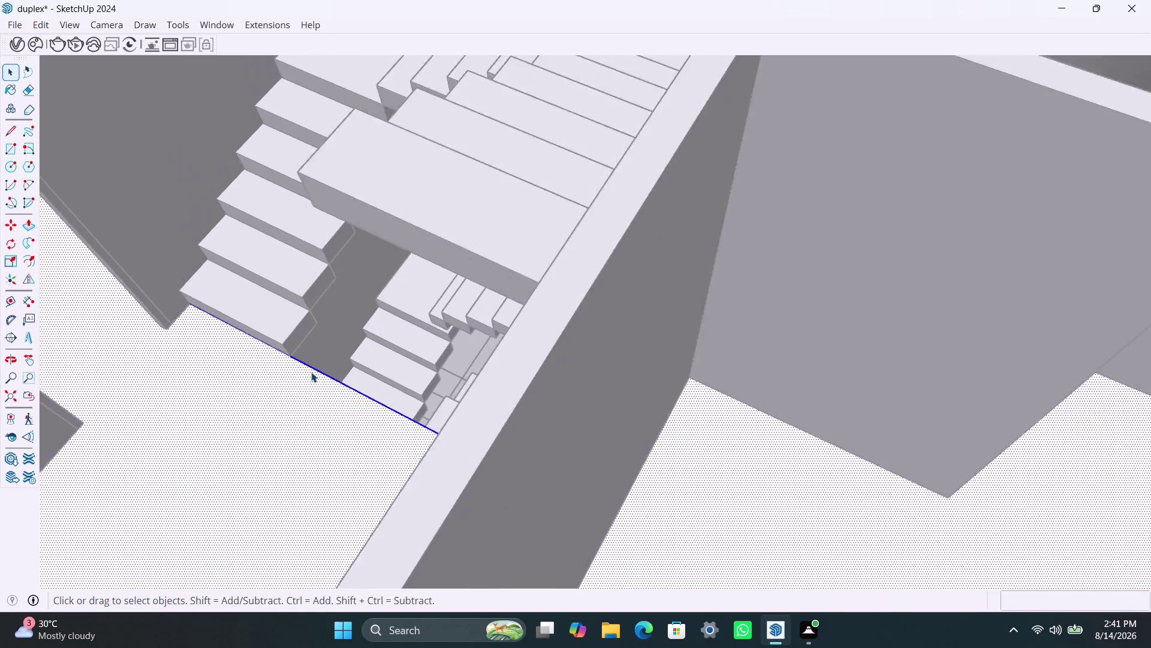
scroll(down, 3)
click(705, 157)
scroll(up, 3)
middle_drag(283, 386, 290, 386)
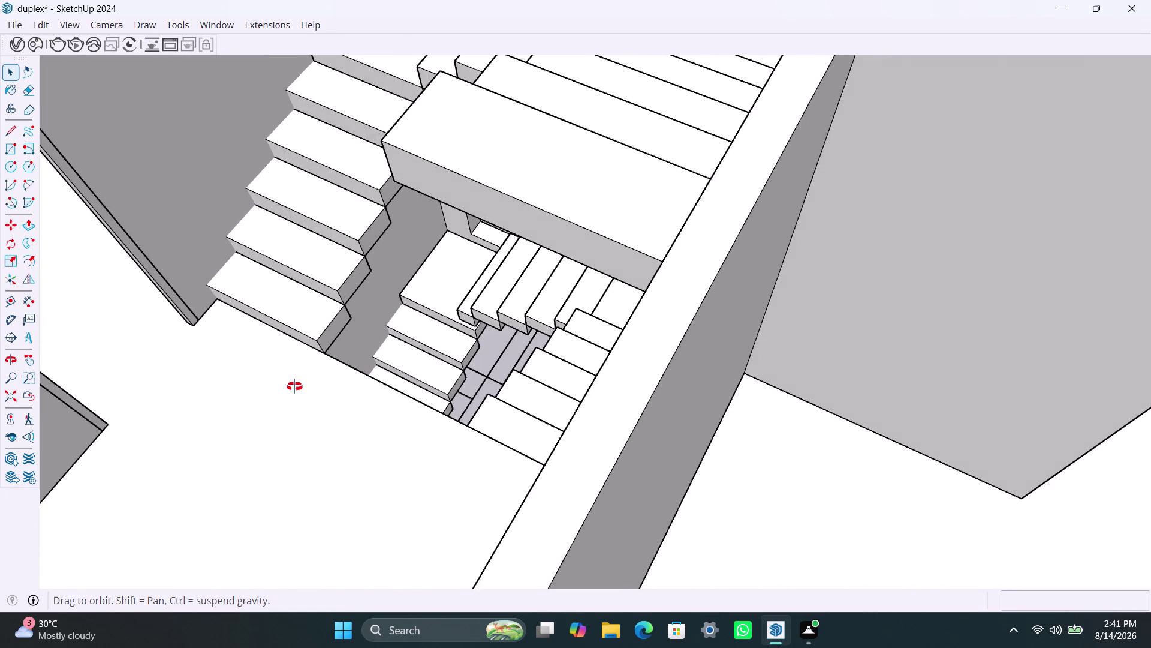
Trace the lower stair profile along the wall with the Line tool, from the foot of the stairs.
middle_drag(290, 386, 319, 381)
key(l)
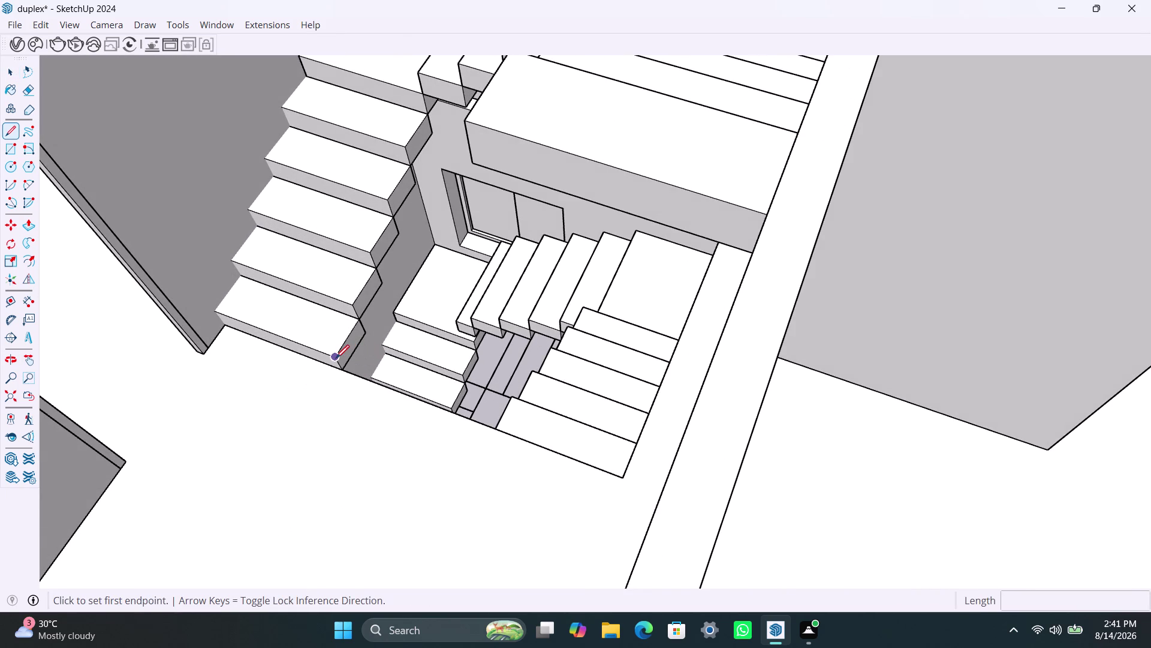
click(335, 358)
click(358, 321)
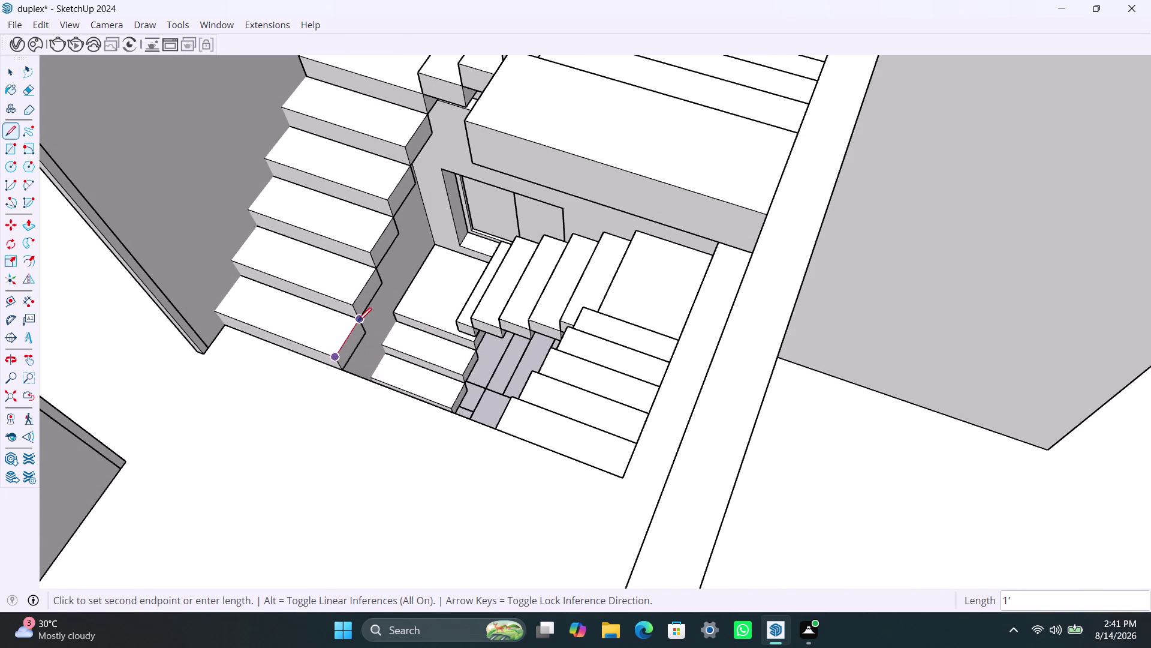
click(352, 305)
click(379, 268)
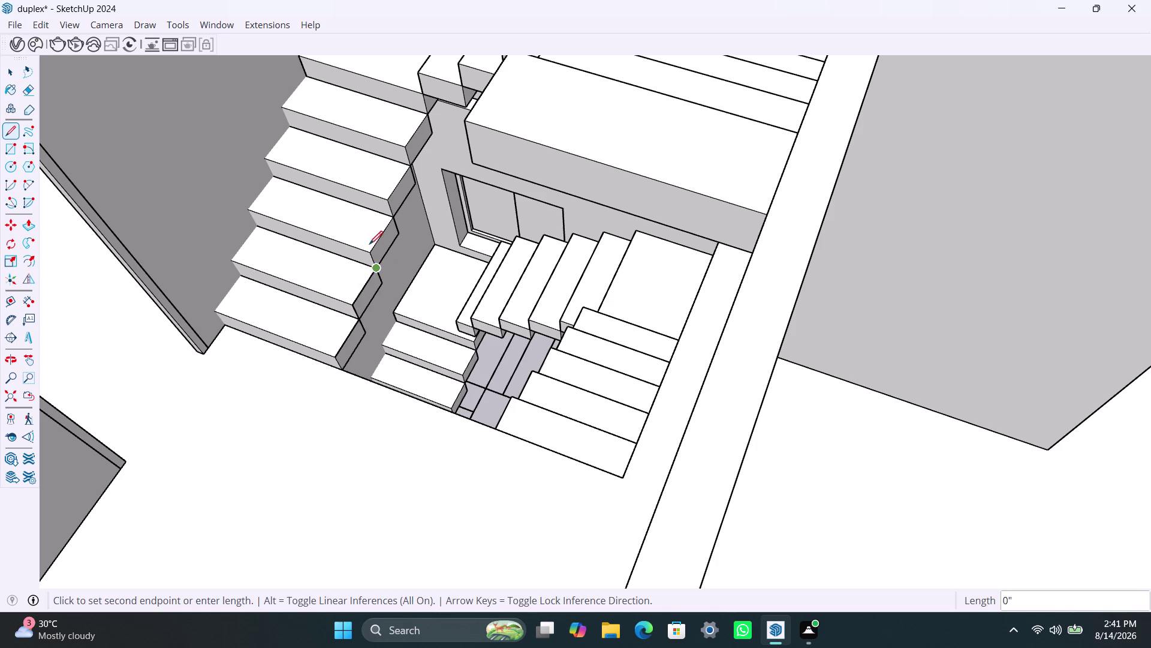
click(373, 248)
click(392, 220)
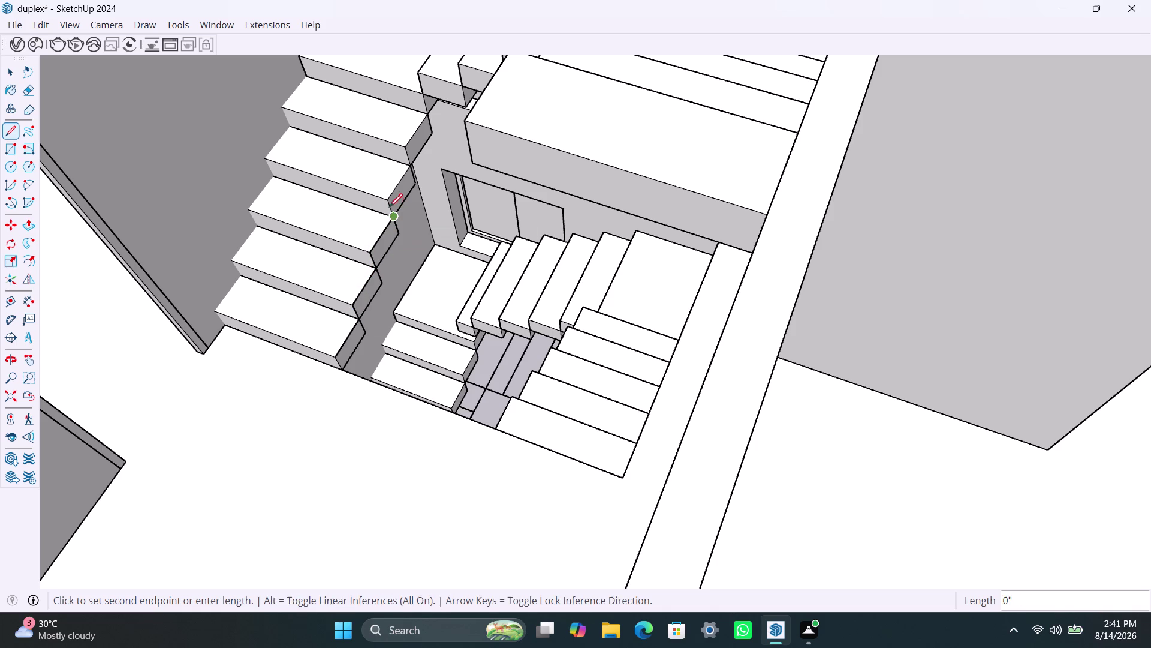
Continue the stair profile edges up to the top step and across it.
click(386, 201)
click(407, 167)
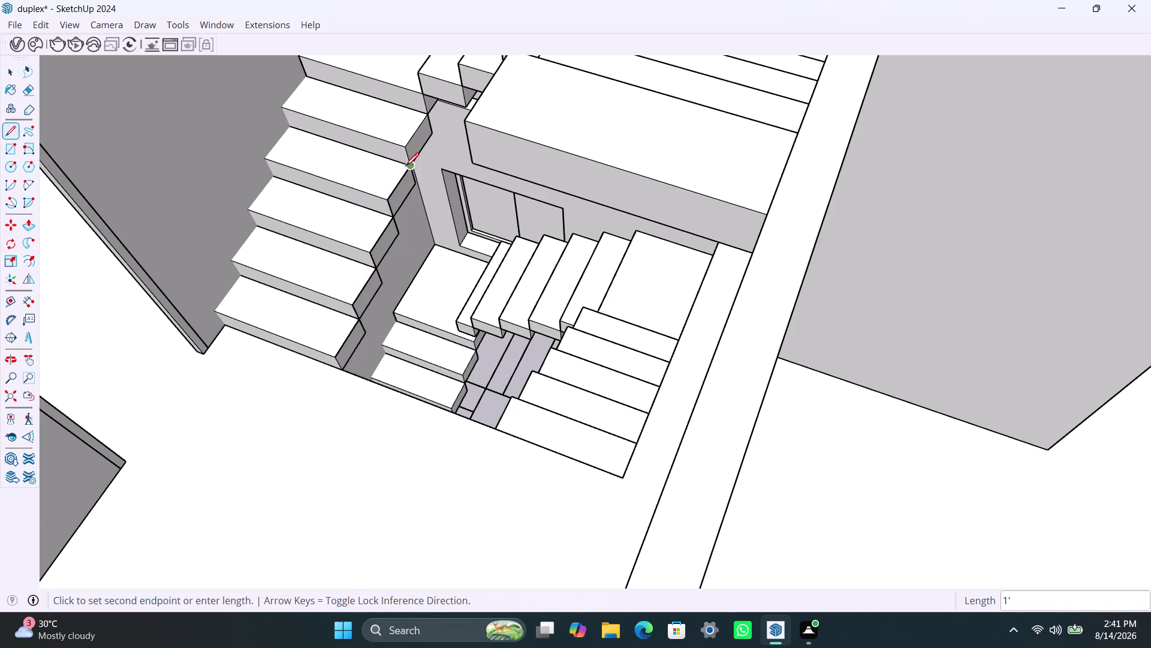
click(407, 149)
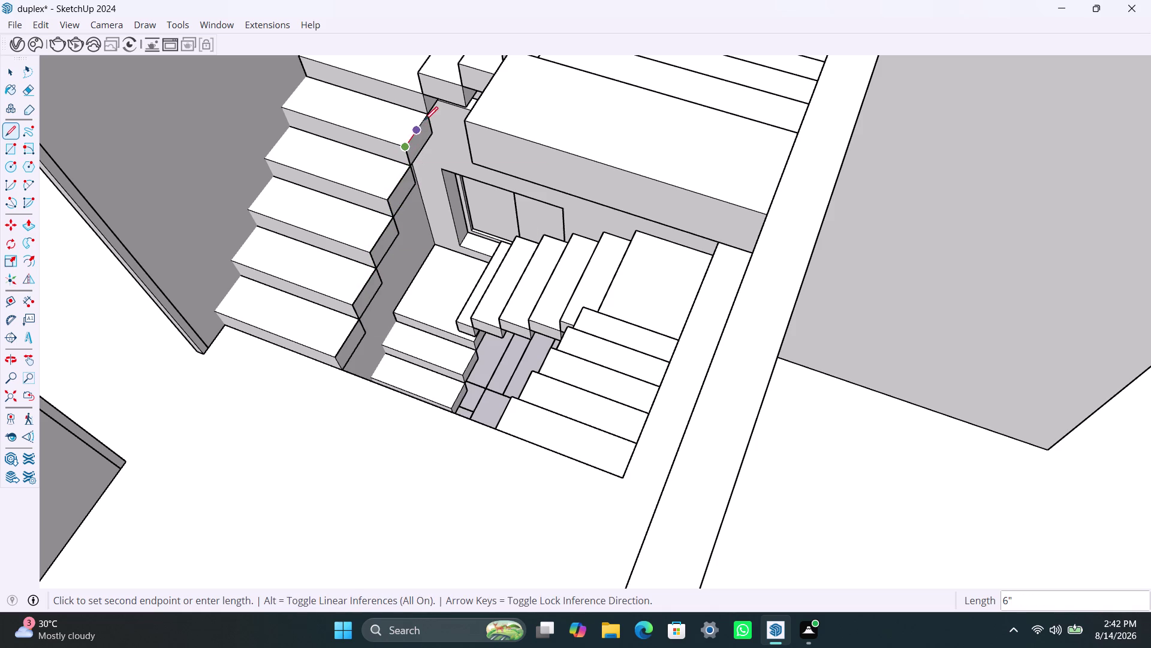
click(426, 117)
click(425, 97)
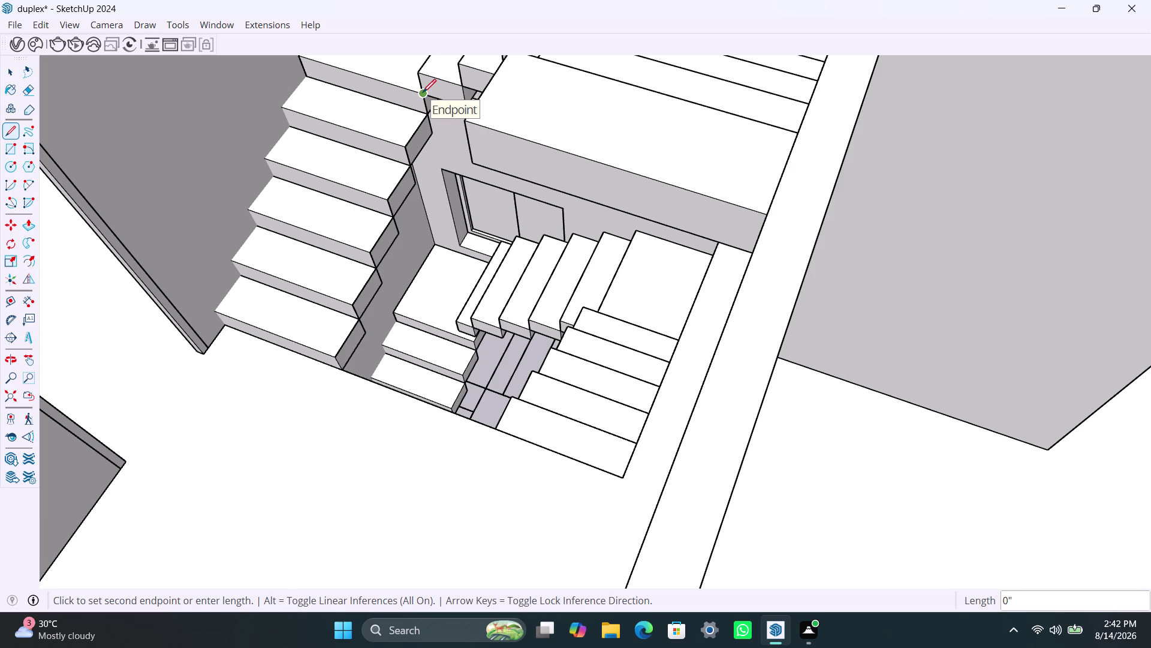
click(419, 76)
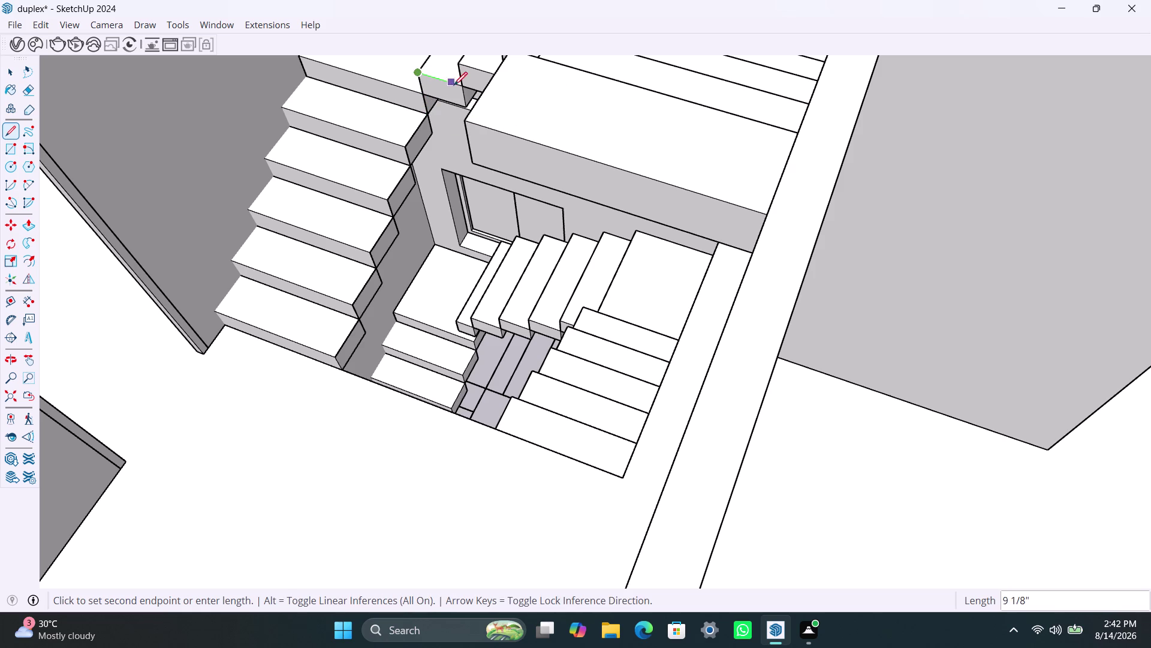
click(460, 85)
click(460, 64)
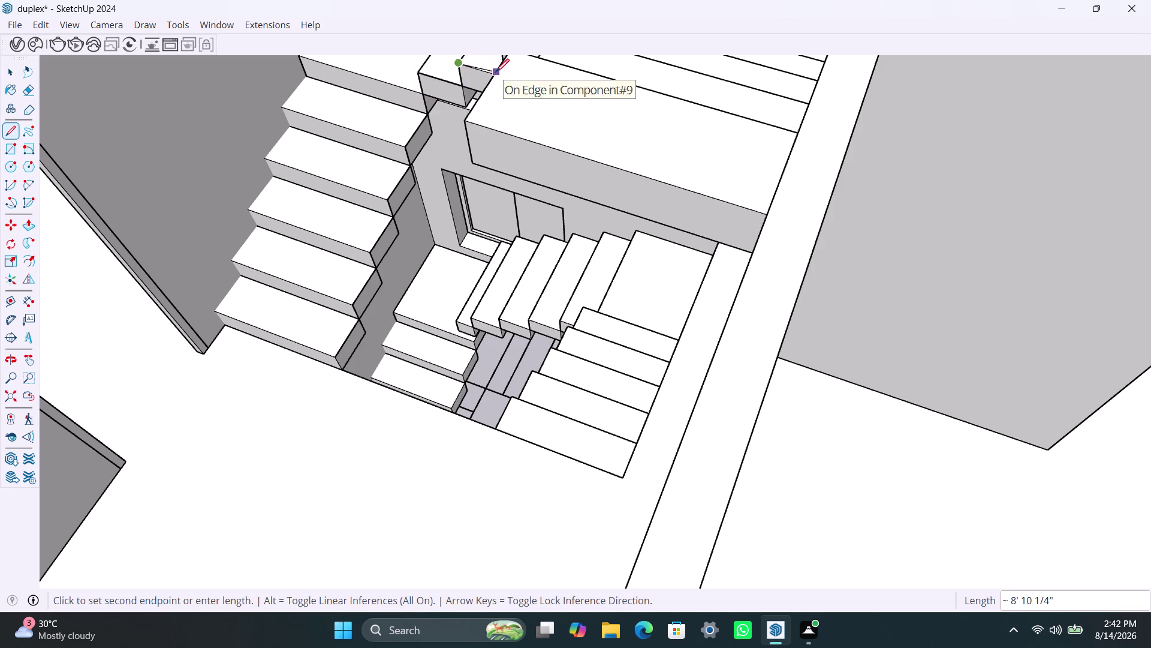
Draw edges along the upper landing step to the landing corner.
scroll(down, 3)
middle_drag(476, 116, 659, 142)
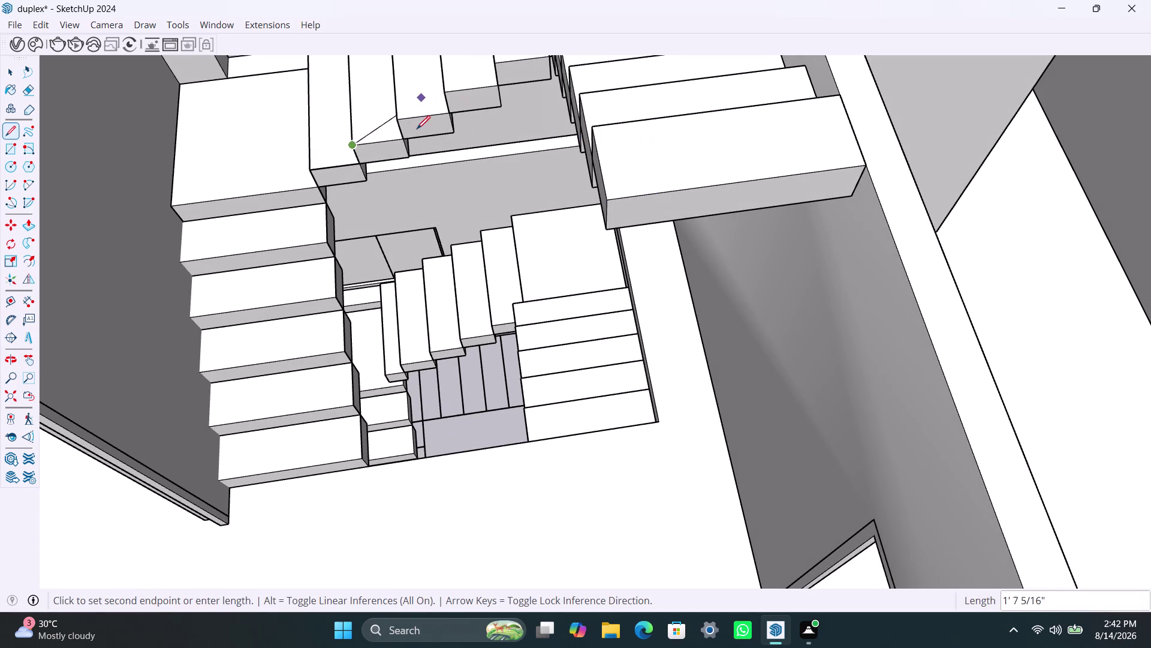
click(403, 135)
click(404, 120)
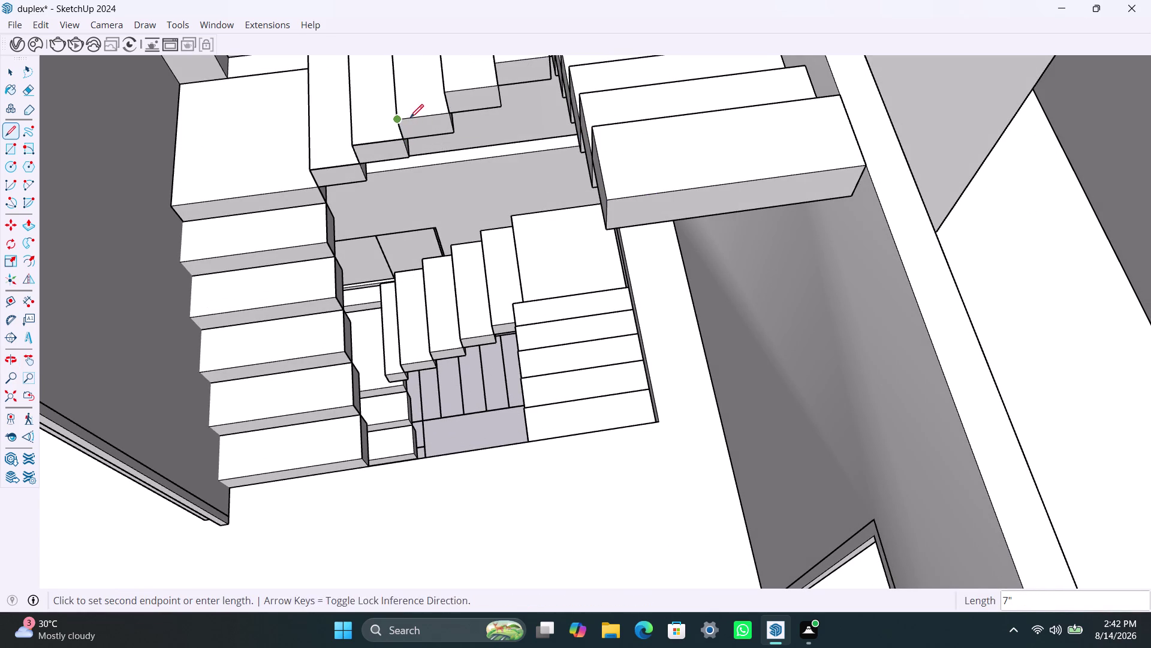
click(449, 115)
click(449, 93)
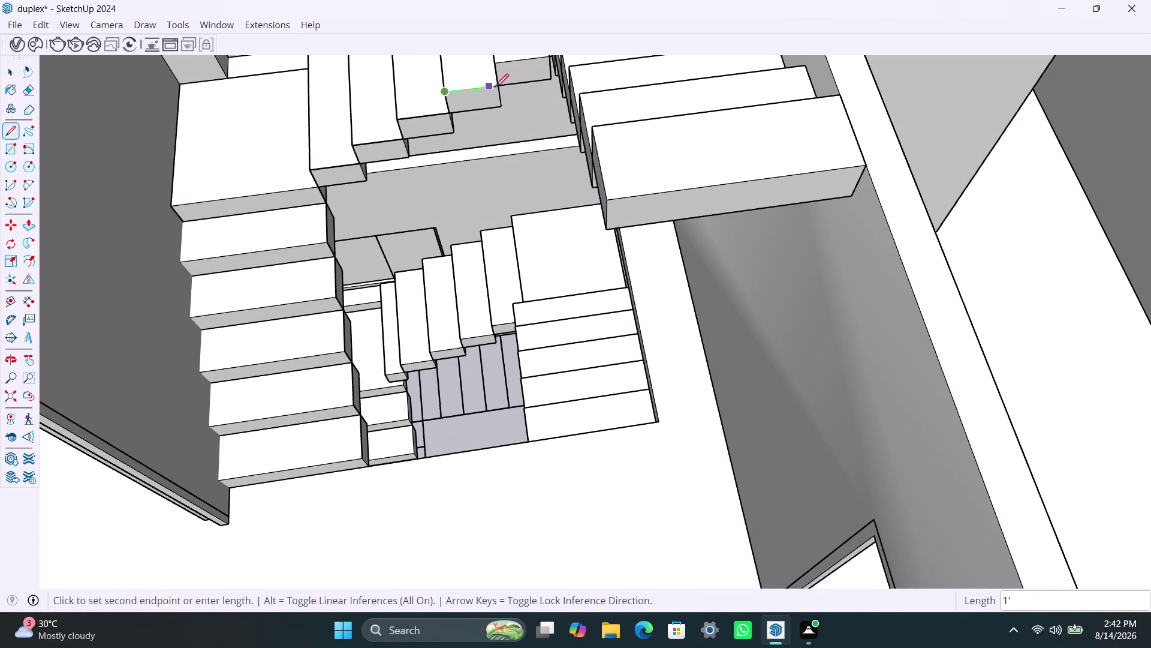
click(497, 84)
Draw a starting edge at the upper stair flight.
scroll(down, 3)
middle_drag(499, 85, 583, 93)
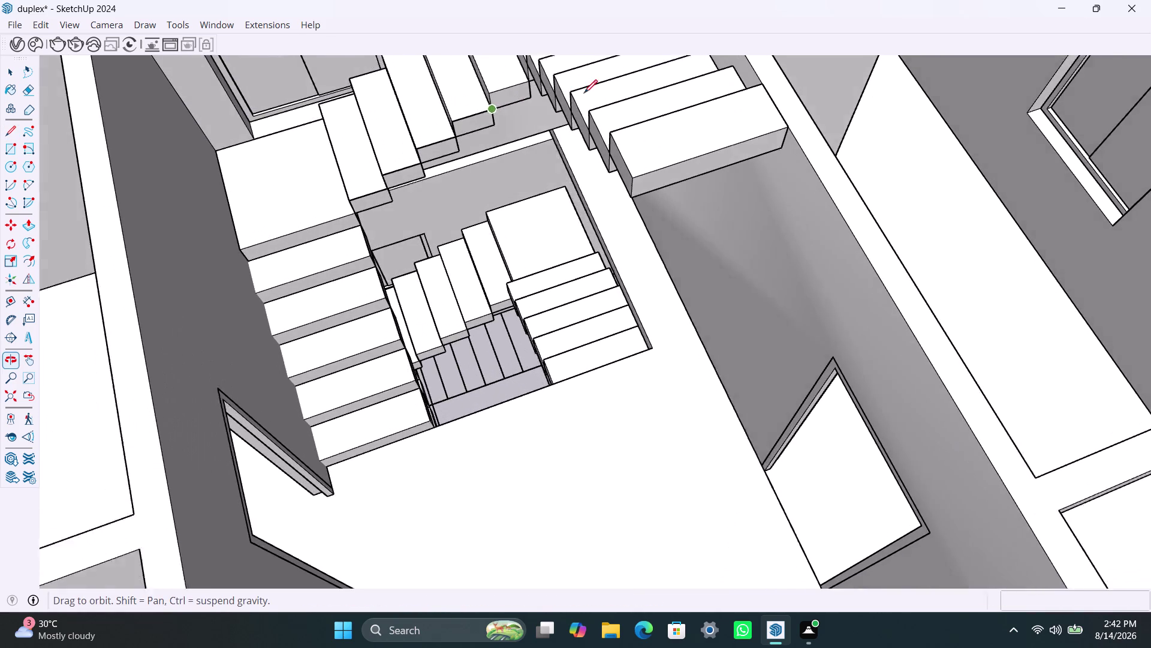
click(490, 99)
click(529, 84)
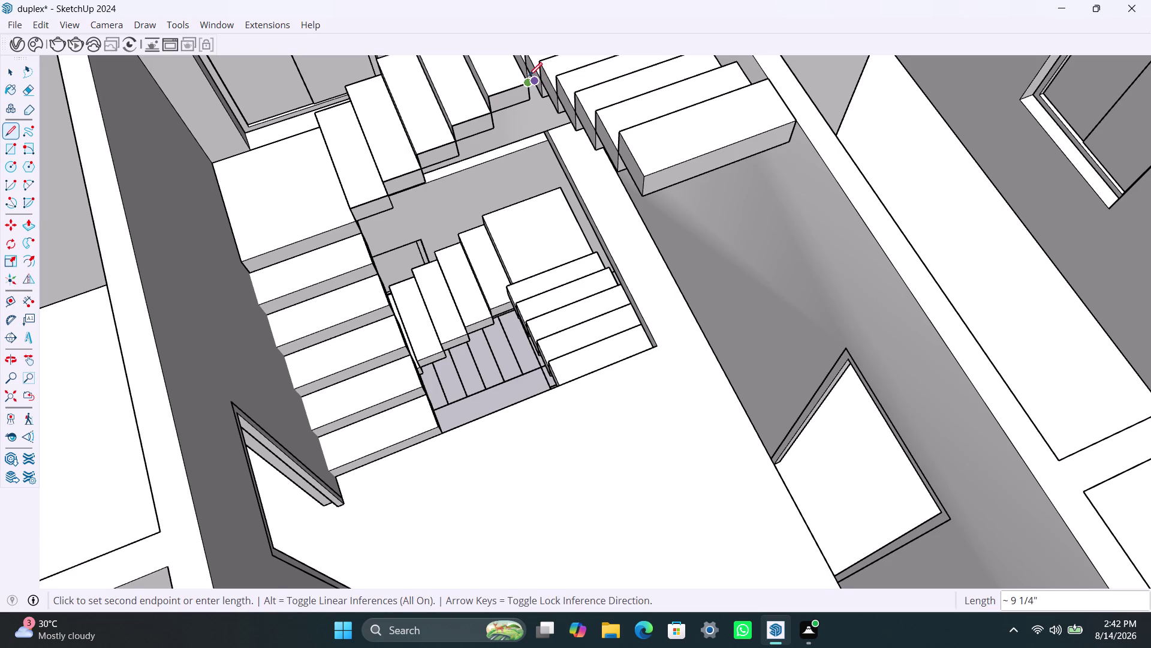
scroll(down, 3)
Draw edges across each upper step, ending at the last upper step.
middle_drag(529, 79, 746, 85)
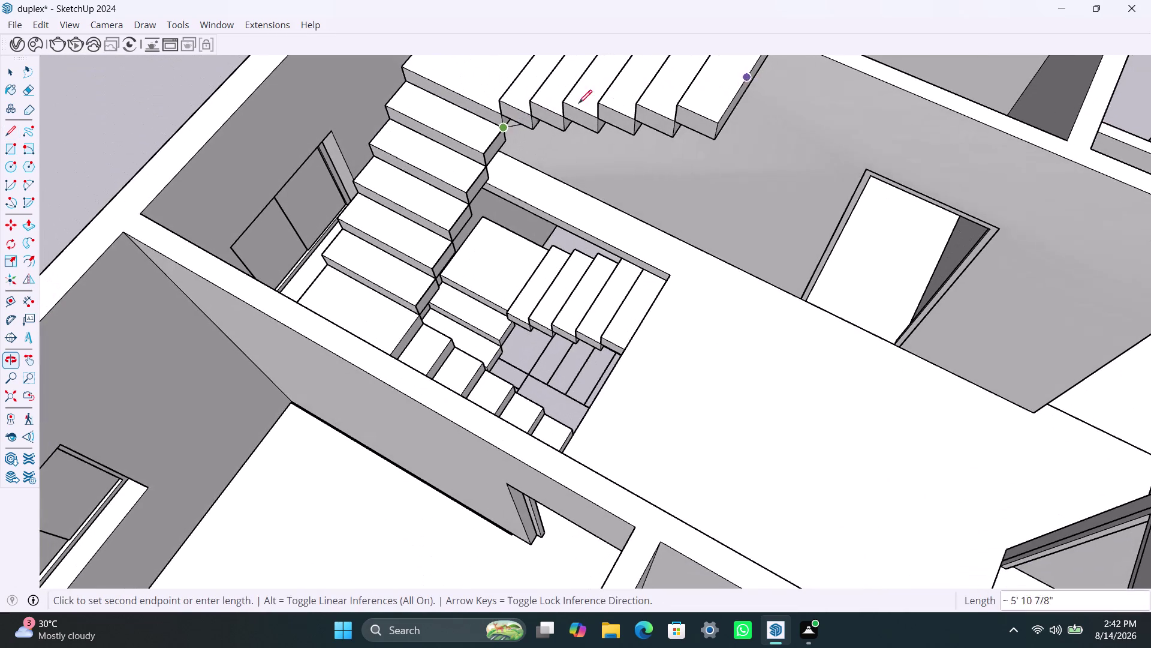
click(501, 103)
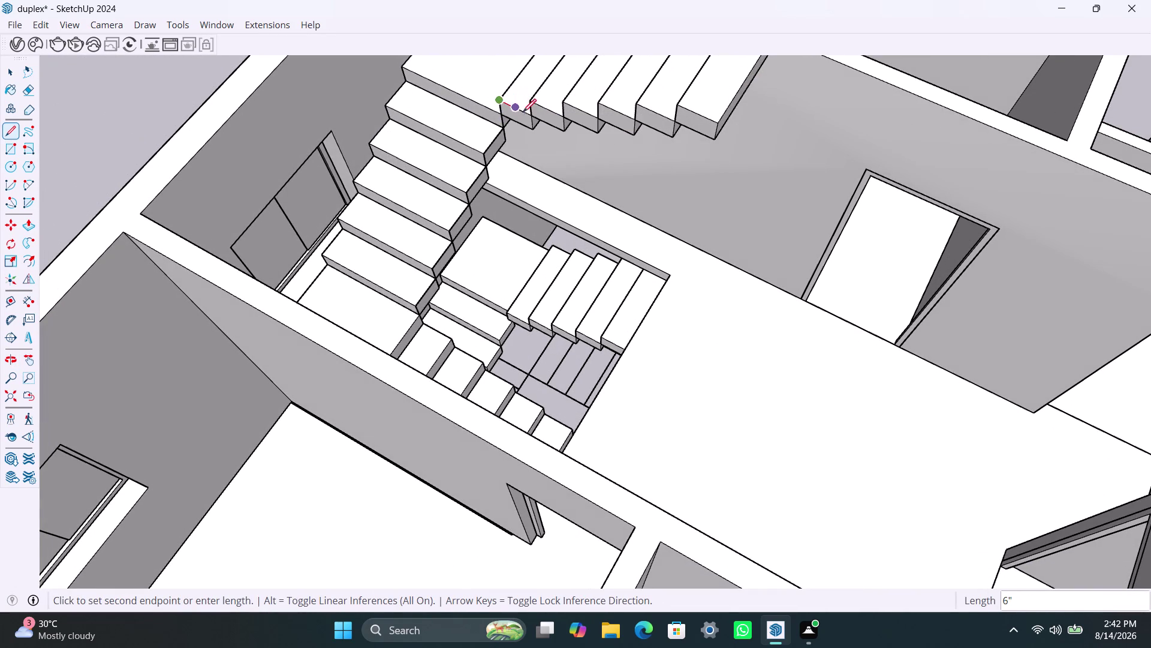
click(529, 115)
click(535, 101)
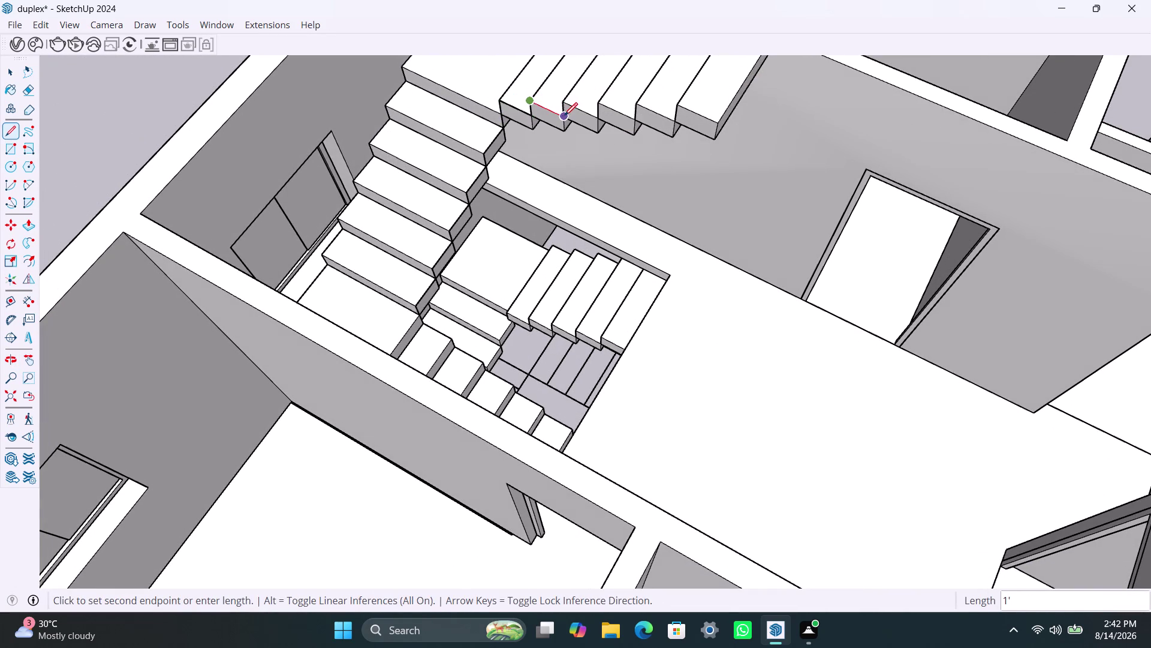
click(564, 116)
click(565, 105)
click(596, 121)
click(599, 106)
click(637, 121)
click(639, 105)
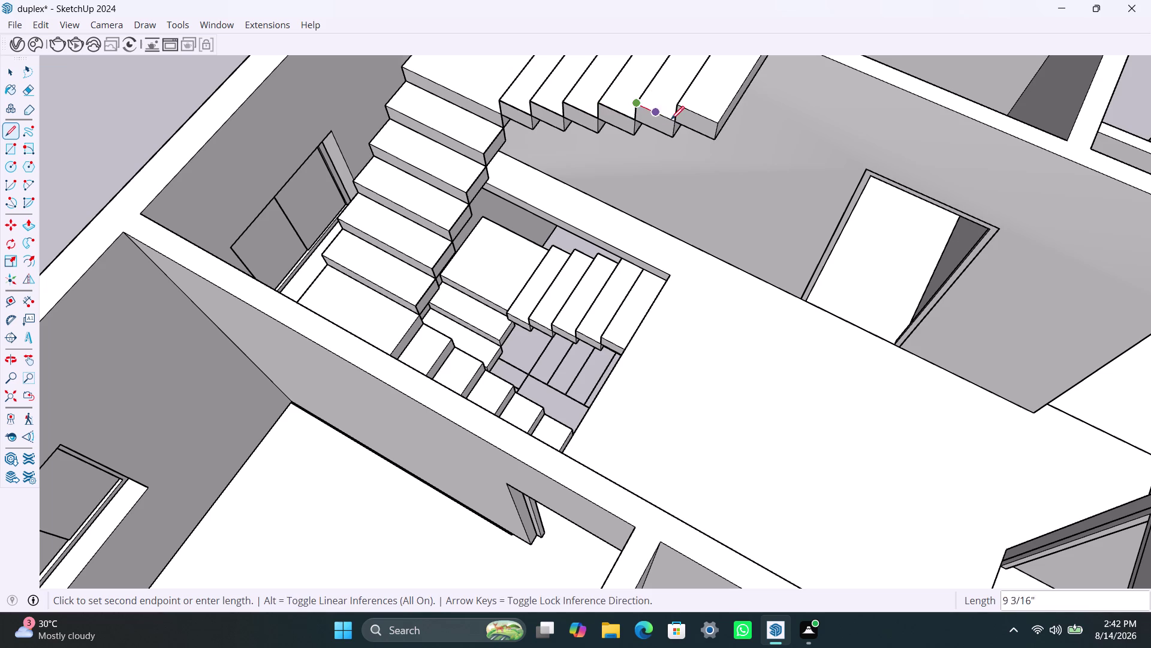
click(675, 121)
click(678, 105)
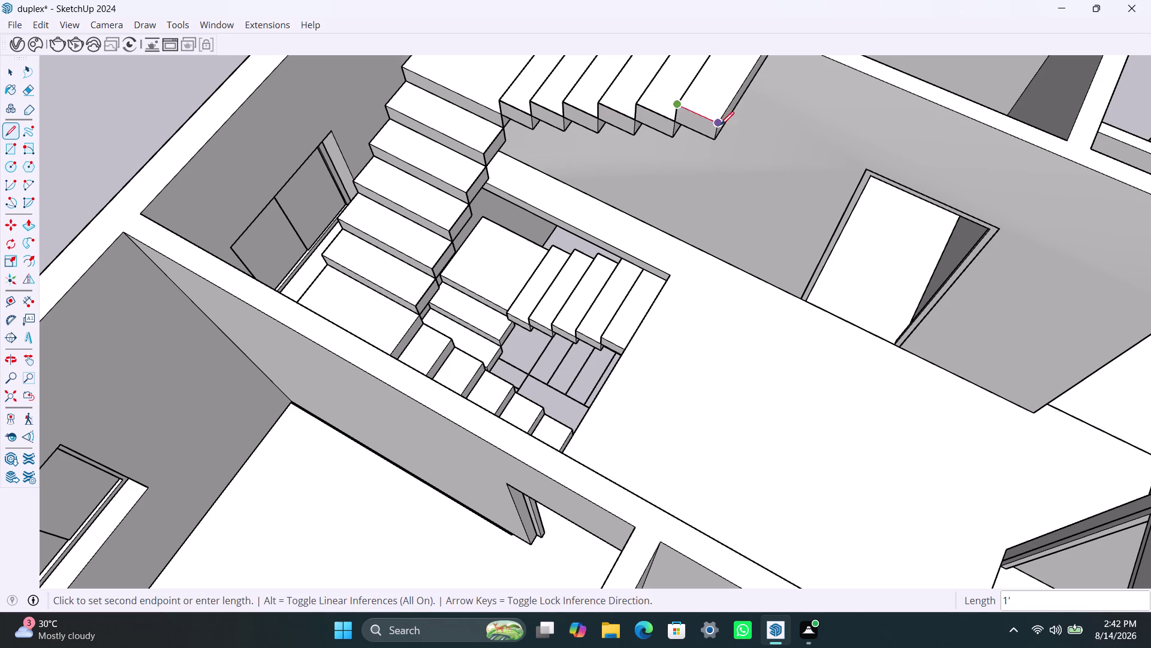
click(721, 124)
Draw the vertical edge down the stair block corner beside the landing.
scroll(up, 3)
scroll(up, 3)
middle_drag(728, 127, 497, 148)
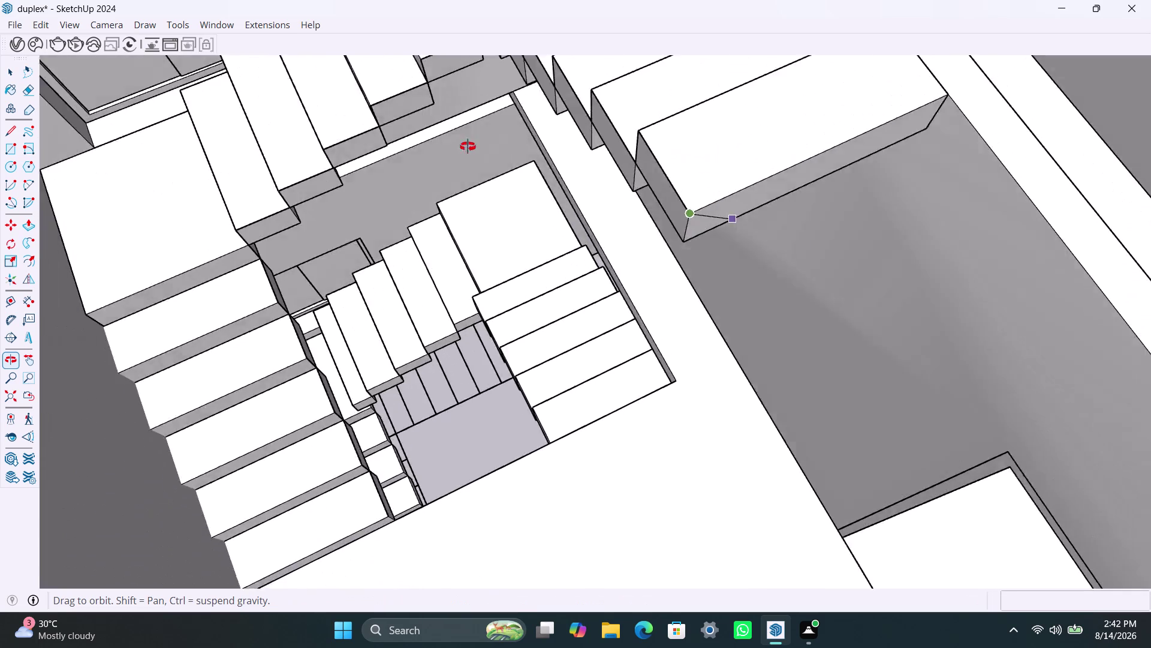
middle_drag(498, 148, 357, 133)
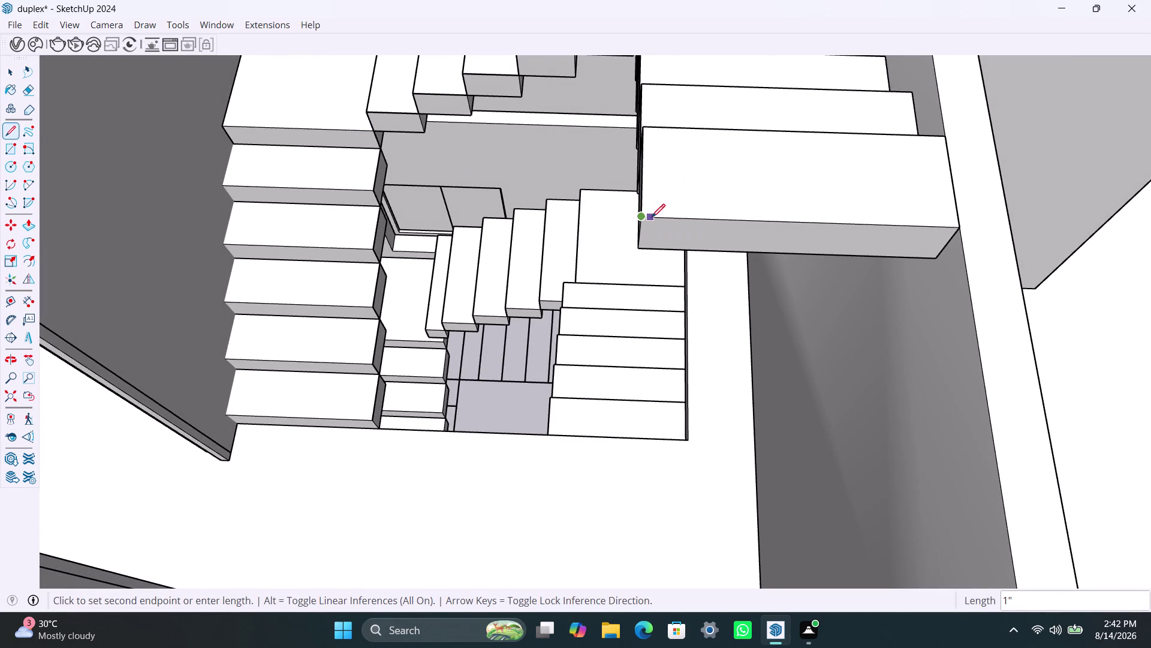
click(652, 217)
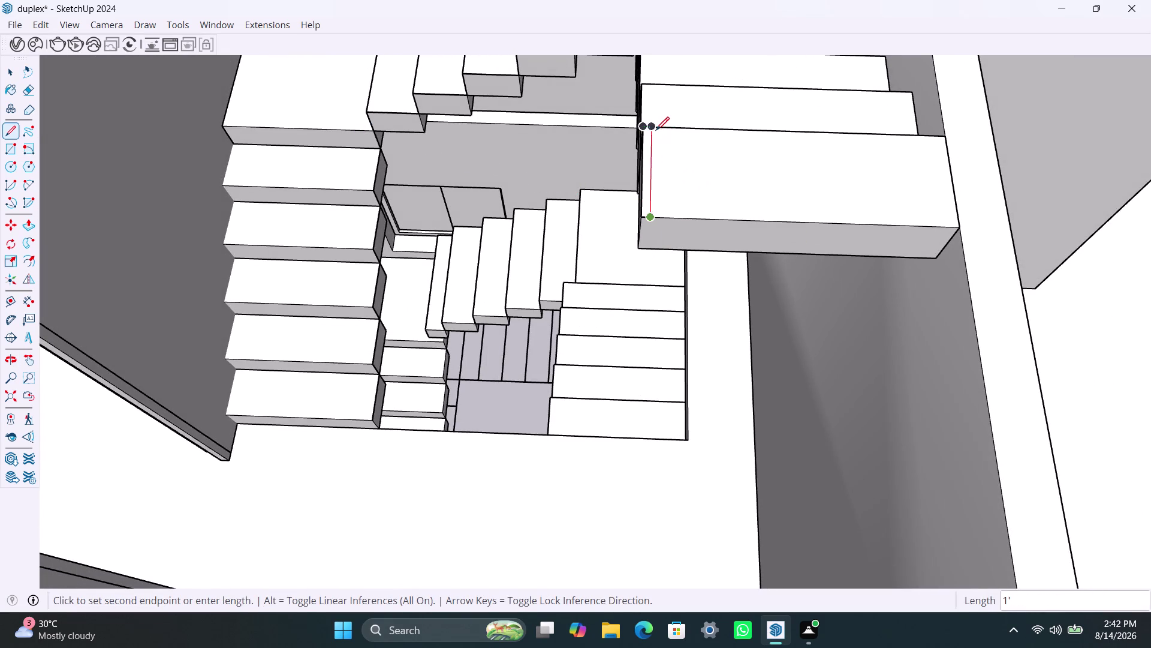
click(656, 128)
Orbit around the staircase to check the new edge and the stair treads.
scroll(down, 3)
middle_drag(673, 131, 484, 266)
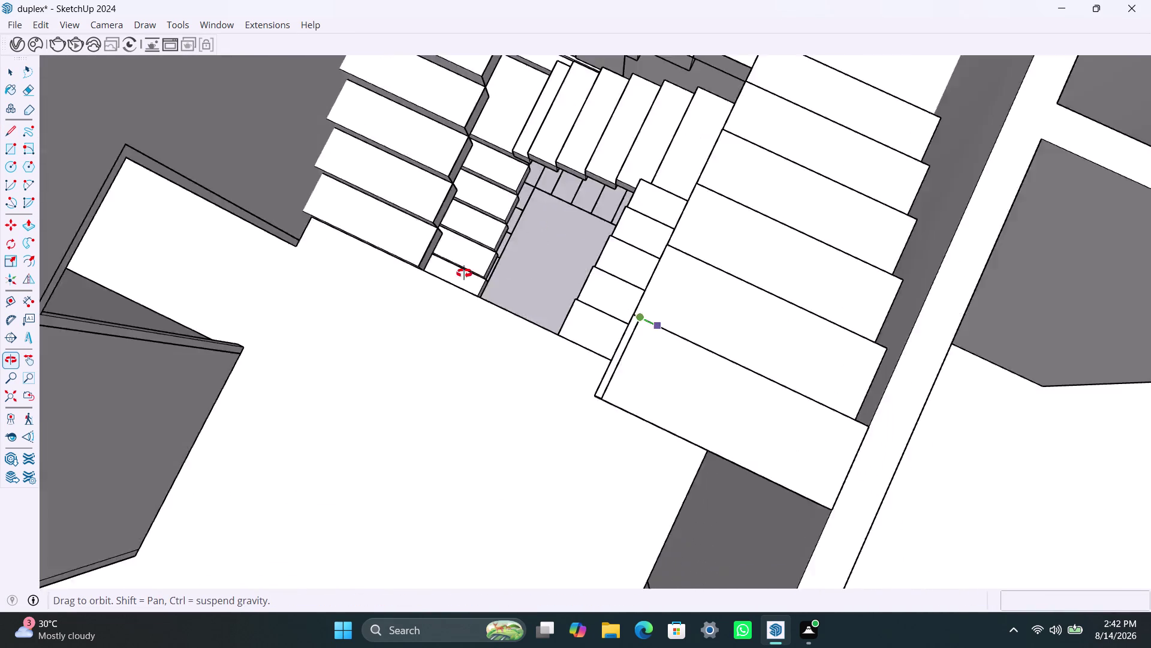
middle_drag(485, 267, 359, 280)
scroll(down, 3)
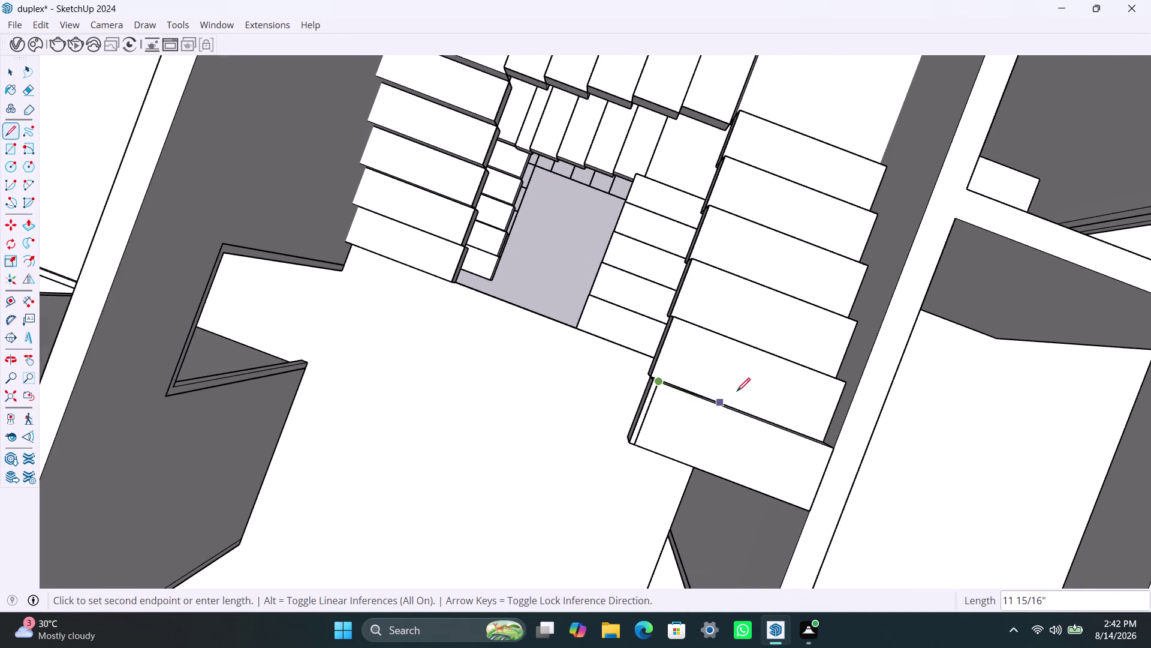
scroll(down, 3)
scroll(up, 3)
scroll(up, 3)
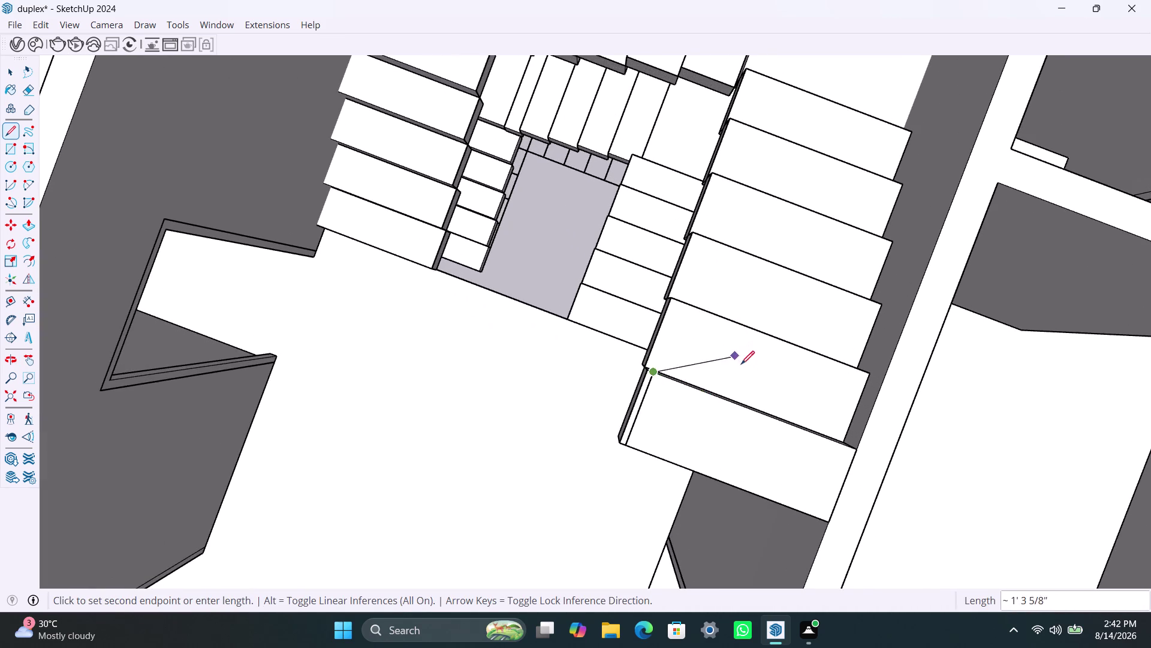
middle_drag(741, 365, 716, 244)
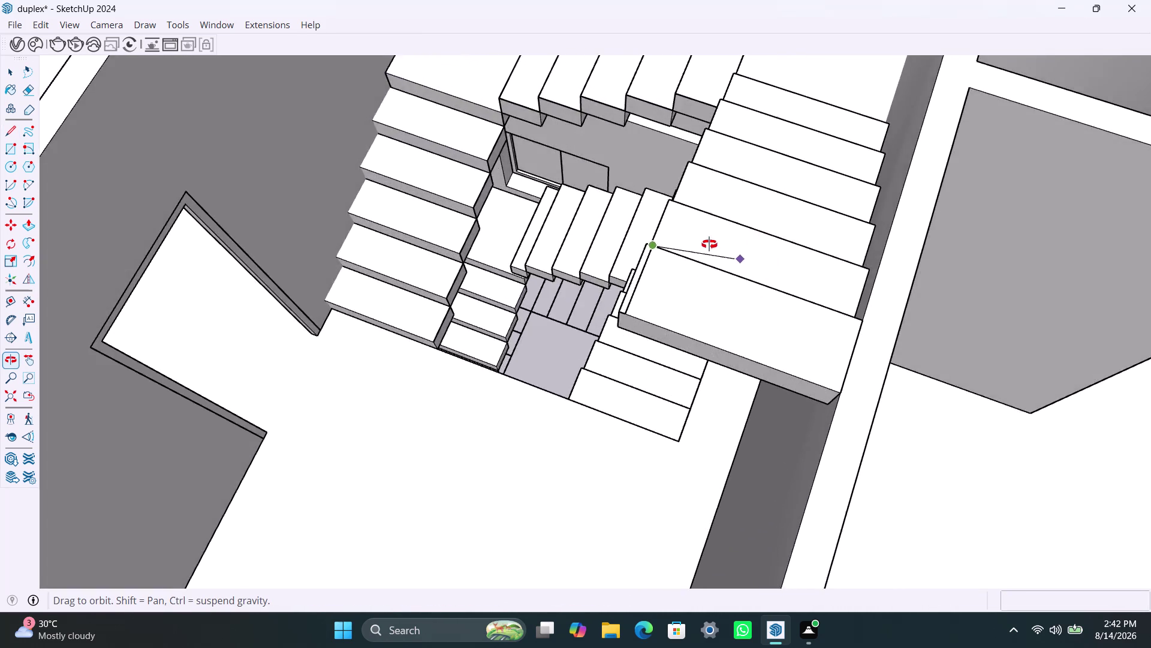
middle_drag(716, 244, 38, 209)
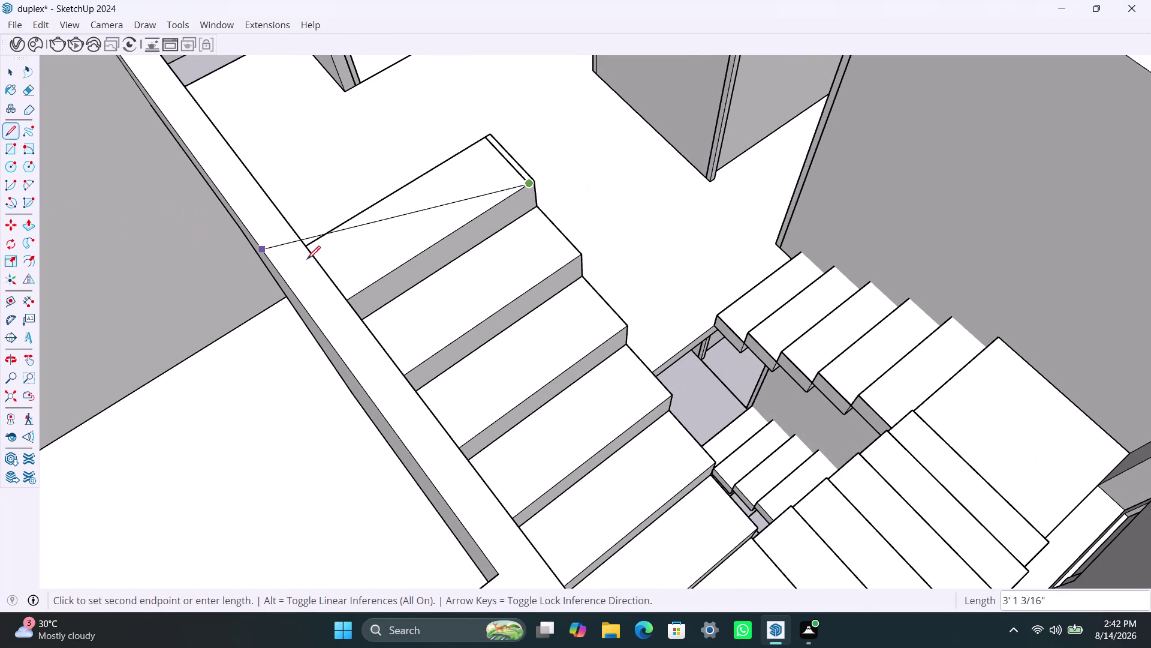
Undo the stray long edge, then trace the top risers and treads.
click(529, 213)
key(ctrl+z)
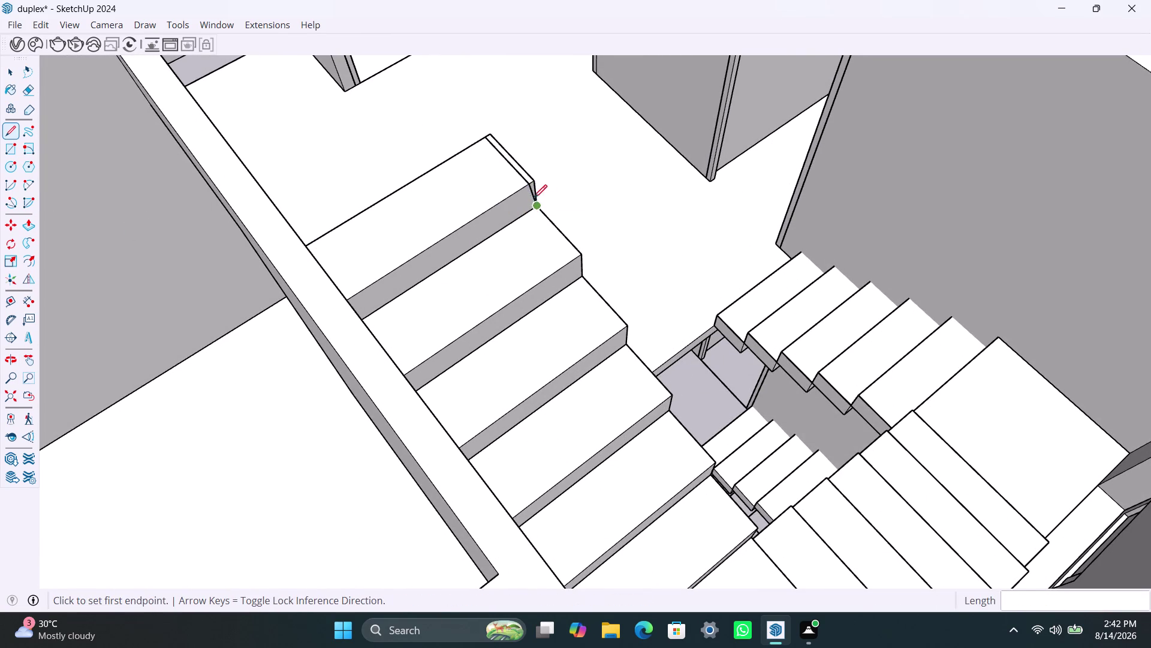
key(ctrl+z)
click(526, 212)
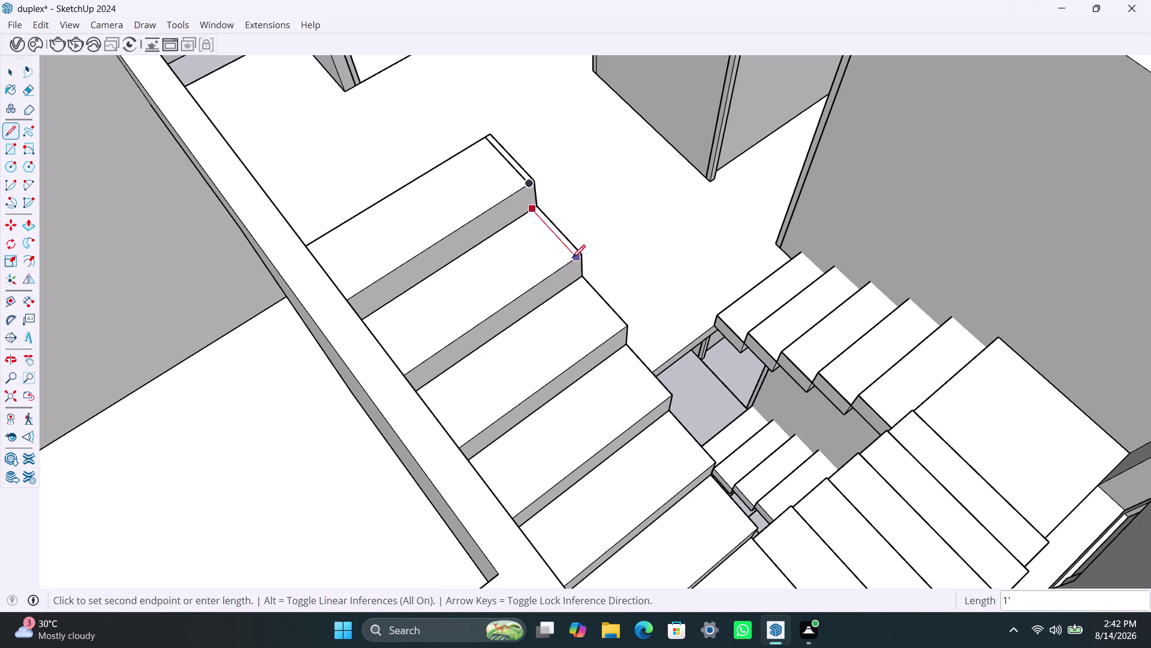
click(572, 258)
click(579, 277)
click(620, 333)
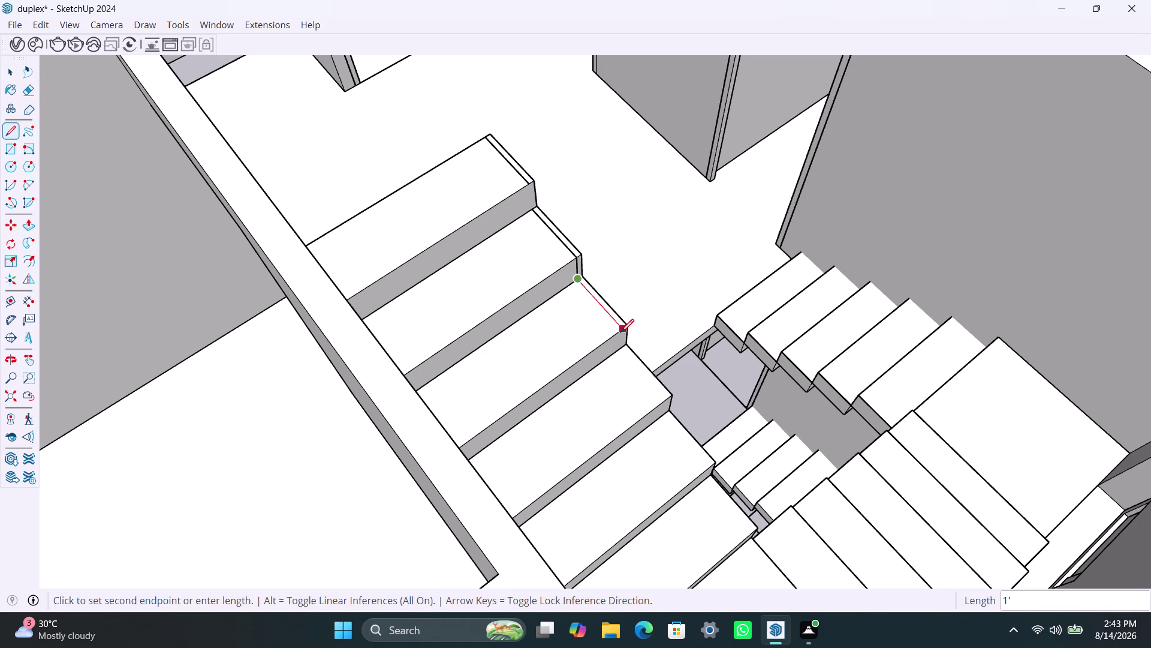
click(623, 354)
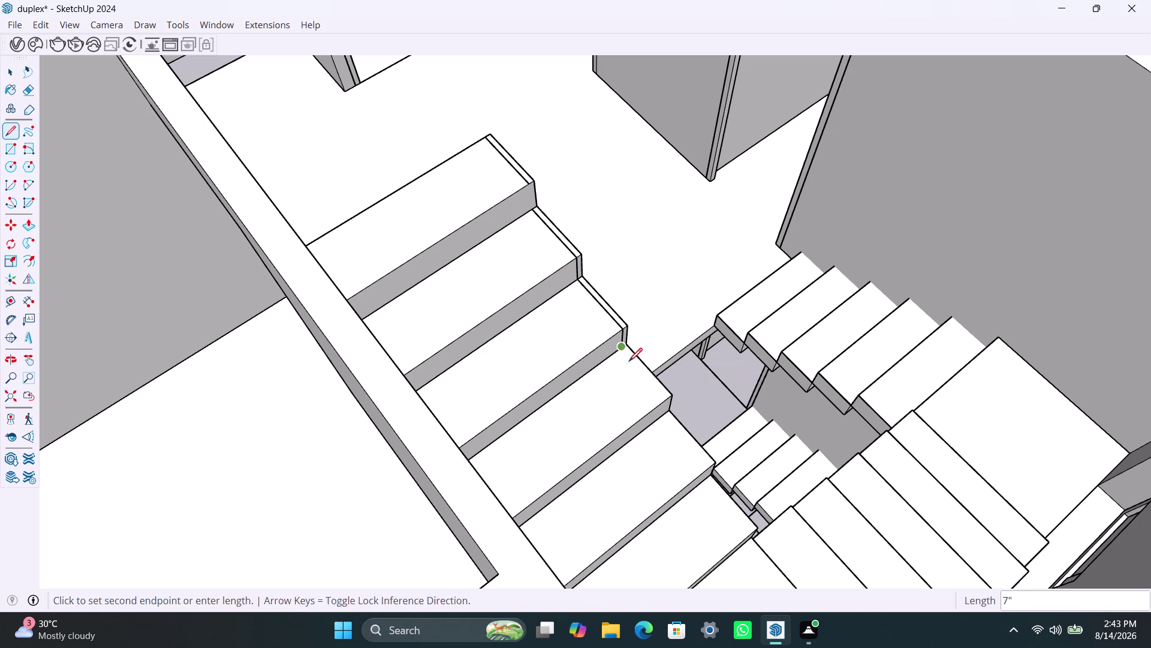
click(662, 405)
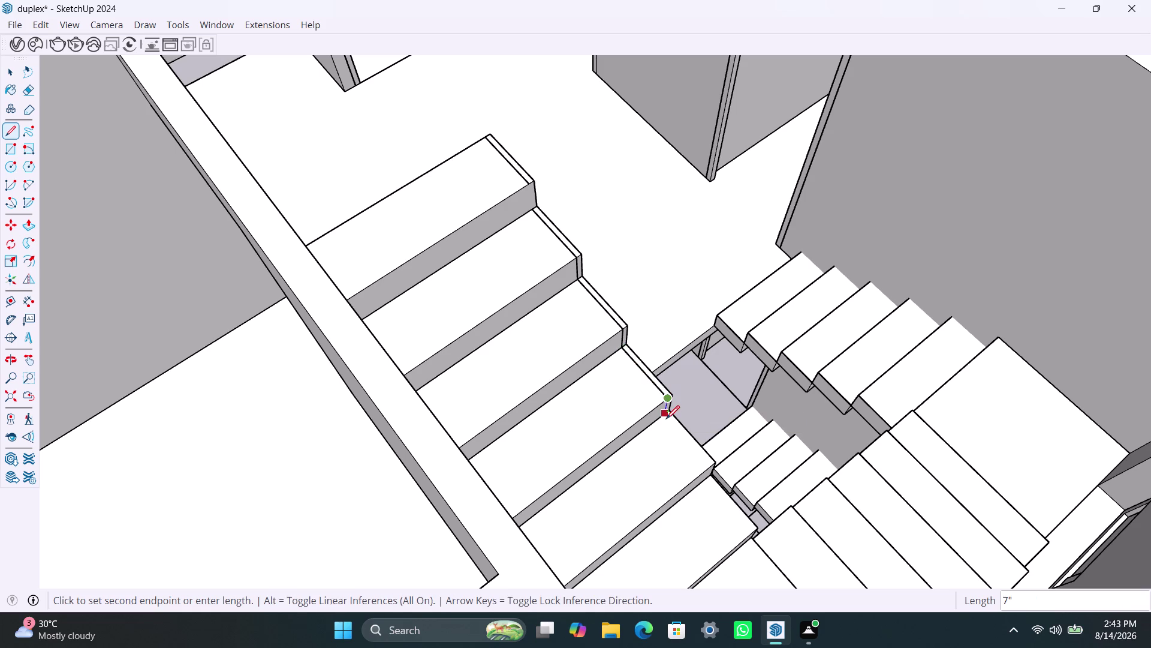
Continue the stepped outline down the lower treads to the bottom riser.
scroll(up, 3)
middle_drag(662, 413, 597, 324)
click(633, 360)
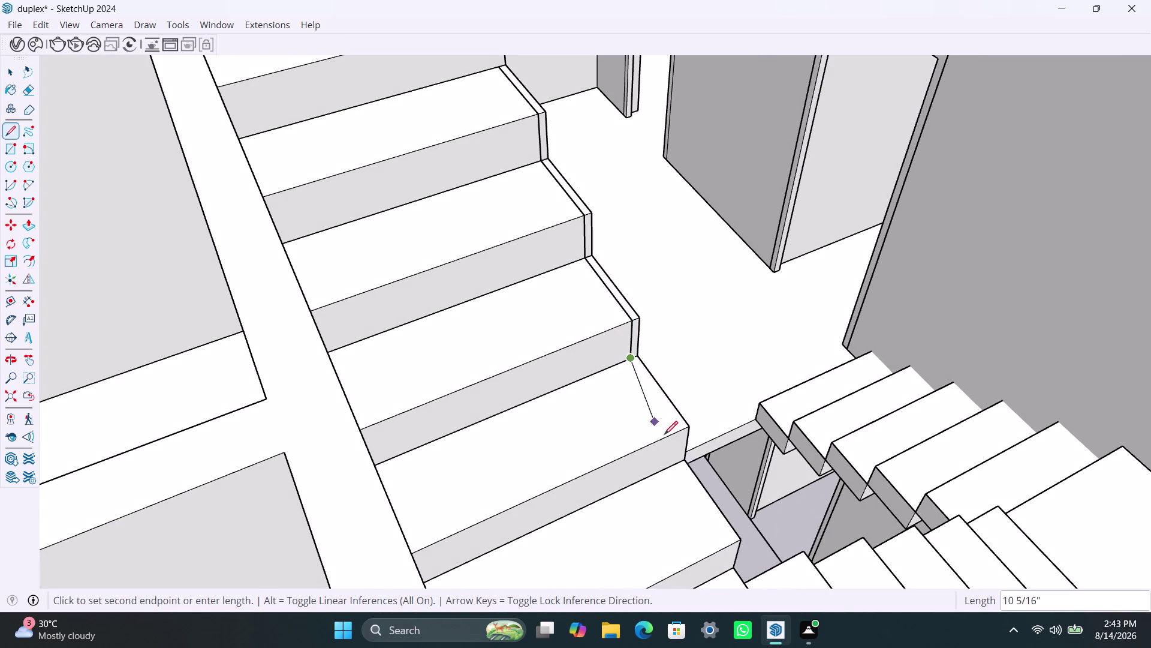
click(677, 433)
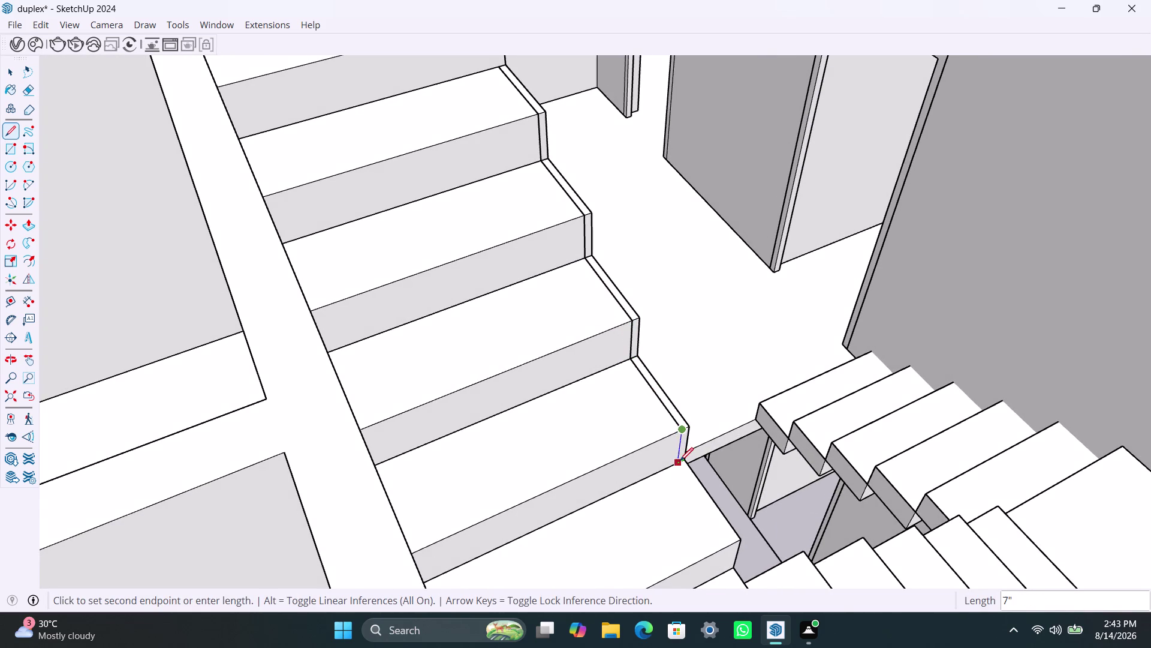
click(679, 461)
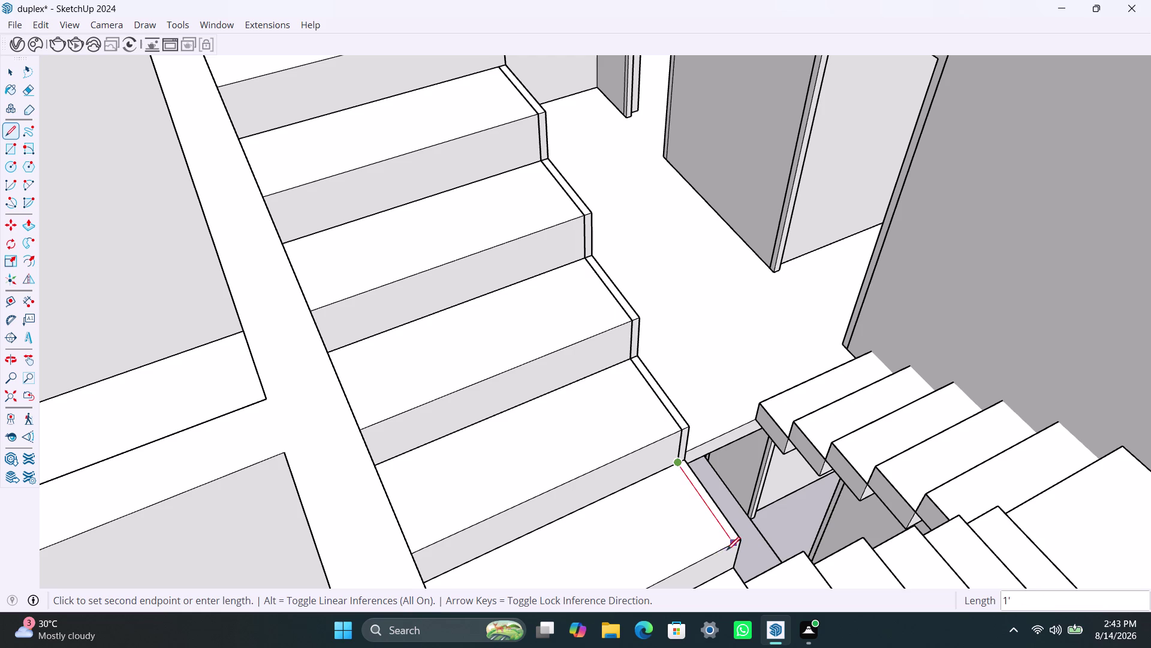
click(729, 546)
scroll(down, 3)
middle_drag(685, 517, 648, 408)
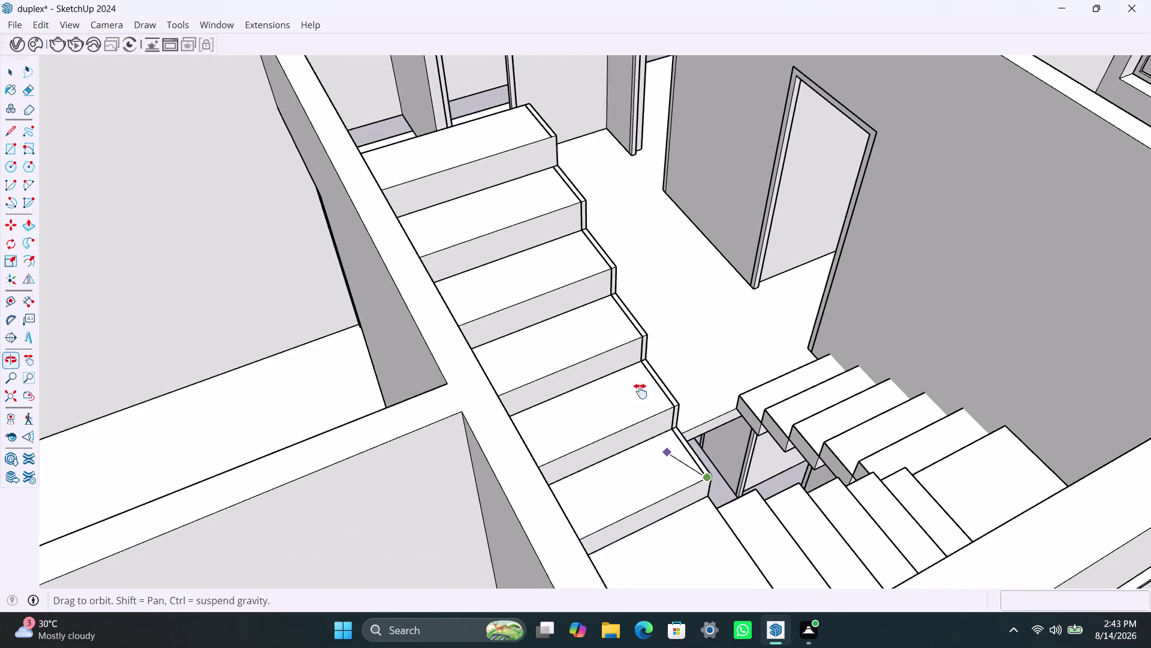
middle_drag(647, 409, 567, 329)
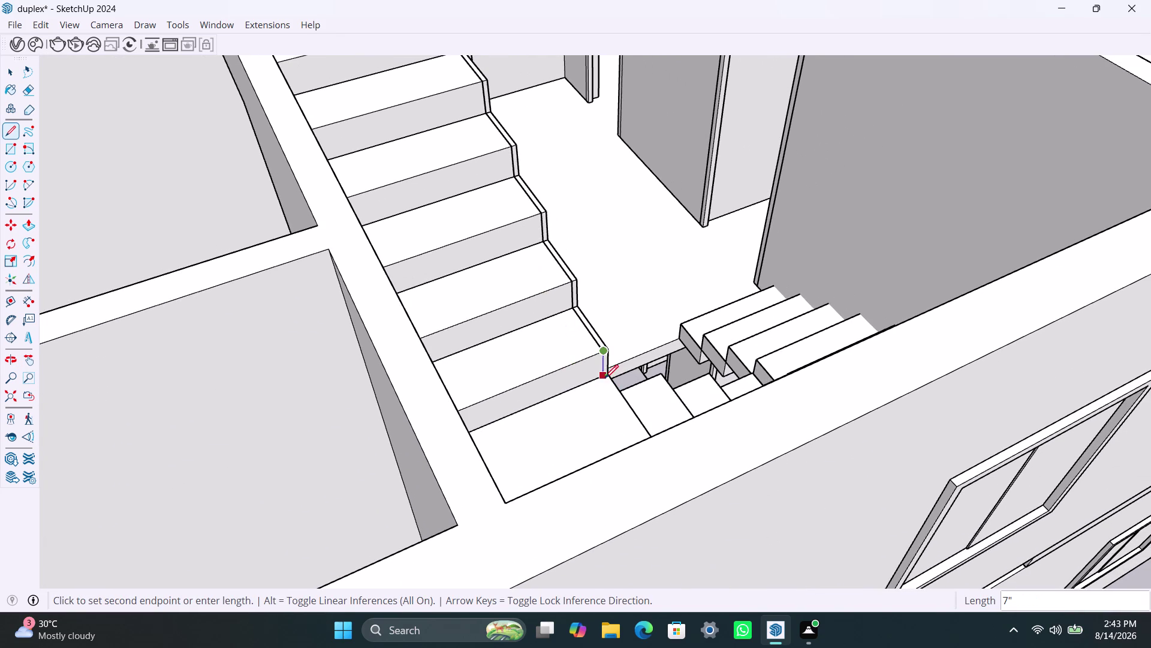
click(605, 377)
Draw the stair-foot edge to the floor corner and a vertical edge to floor level.
scroll(up, 3)
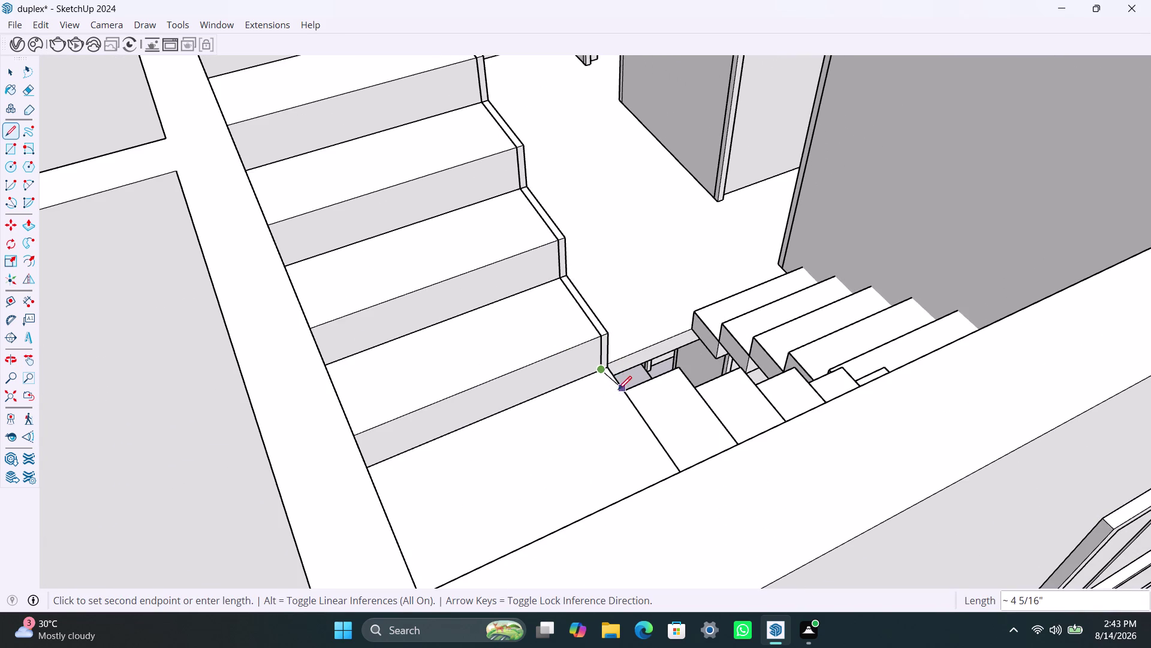
scroll(up, 3)
middle_drag(610, 389, 461, 425)
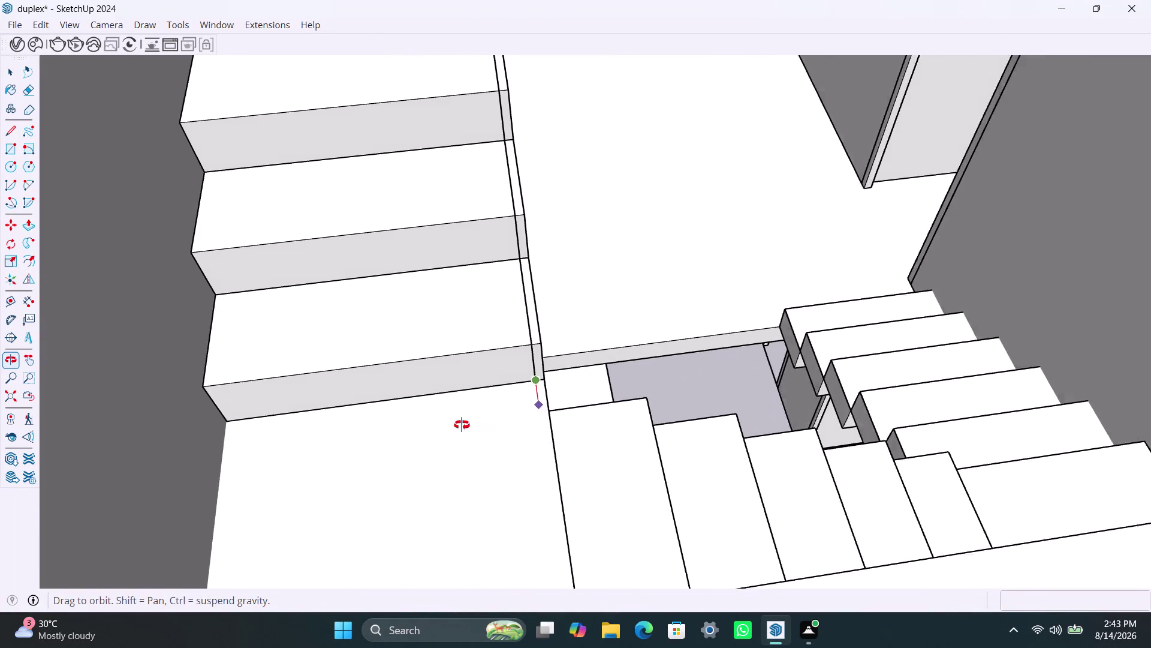
middle_drag(461, 425, 403, 422)
scroll(up, 3)
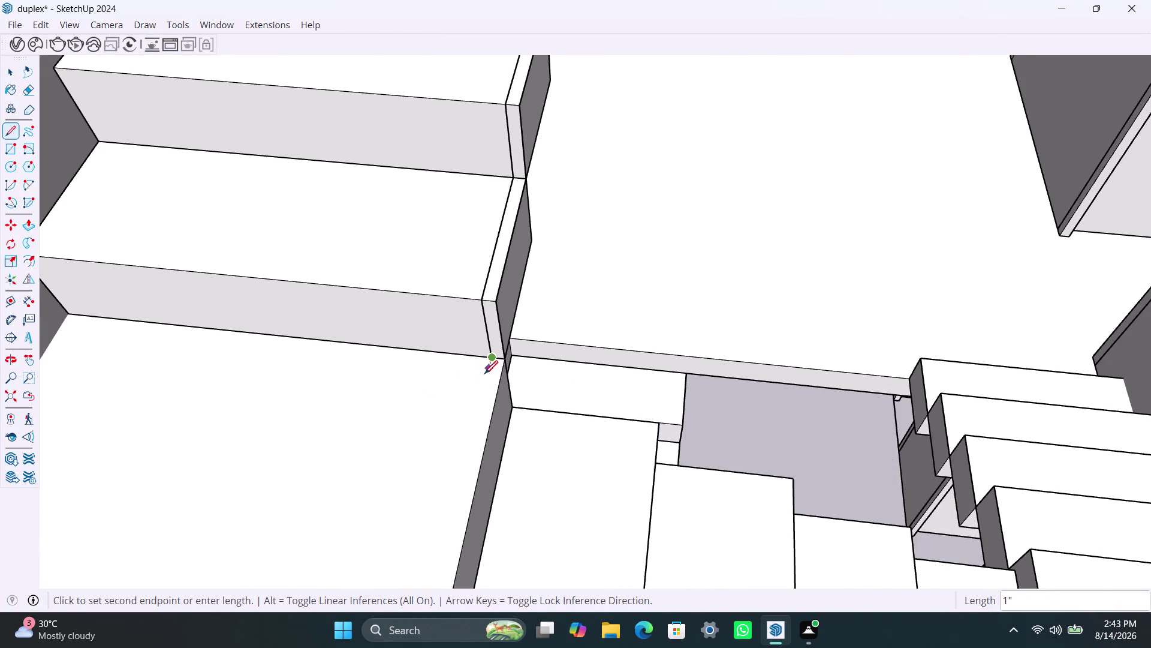
scroll(up, 3)
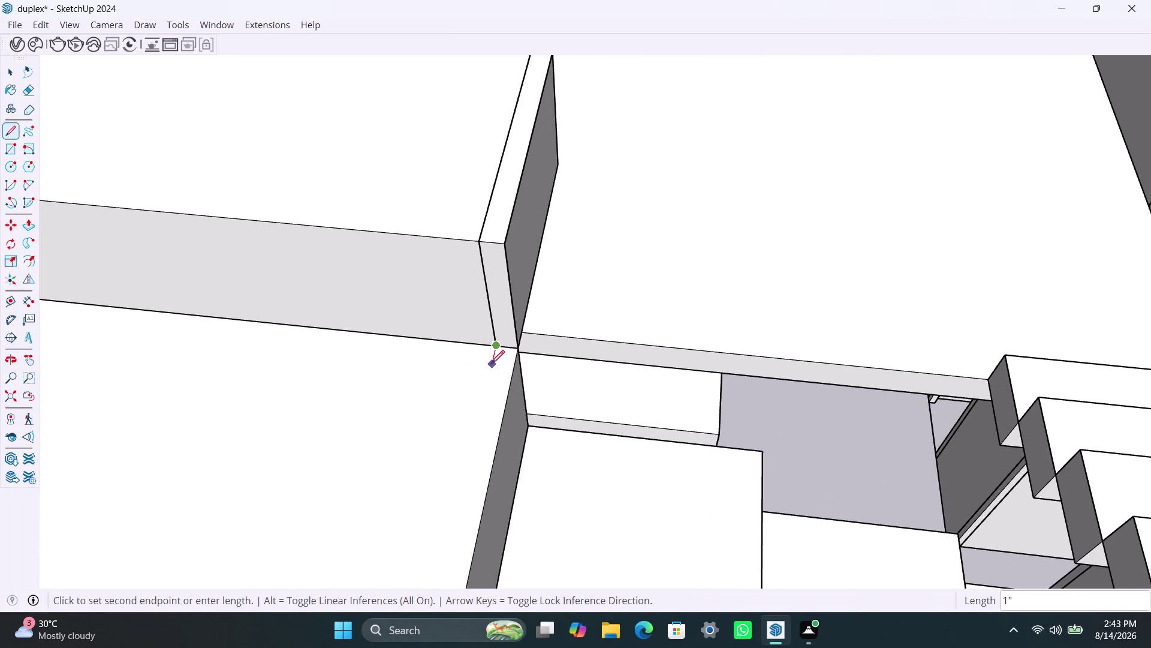
scroll(up, 3)
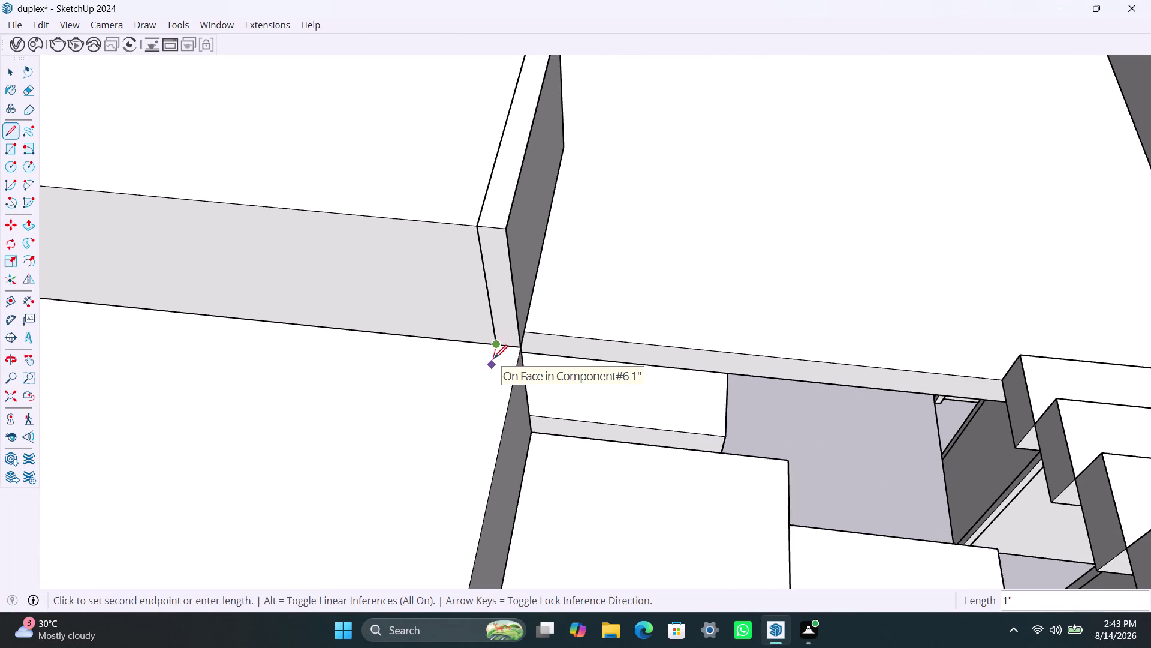
scroll(up, 3)
click(496, 356)
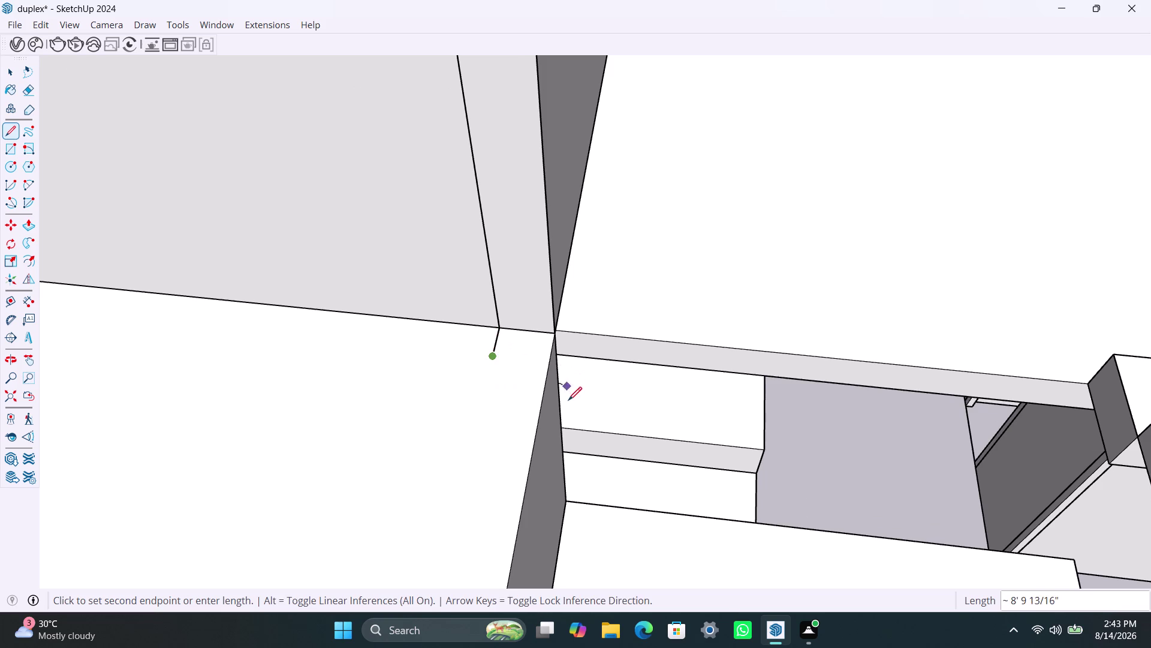
click(550, 364)
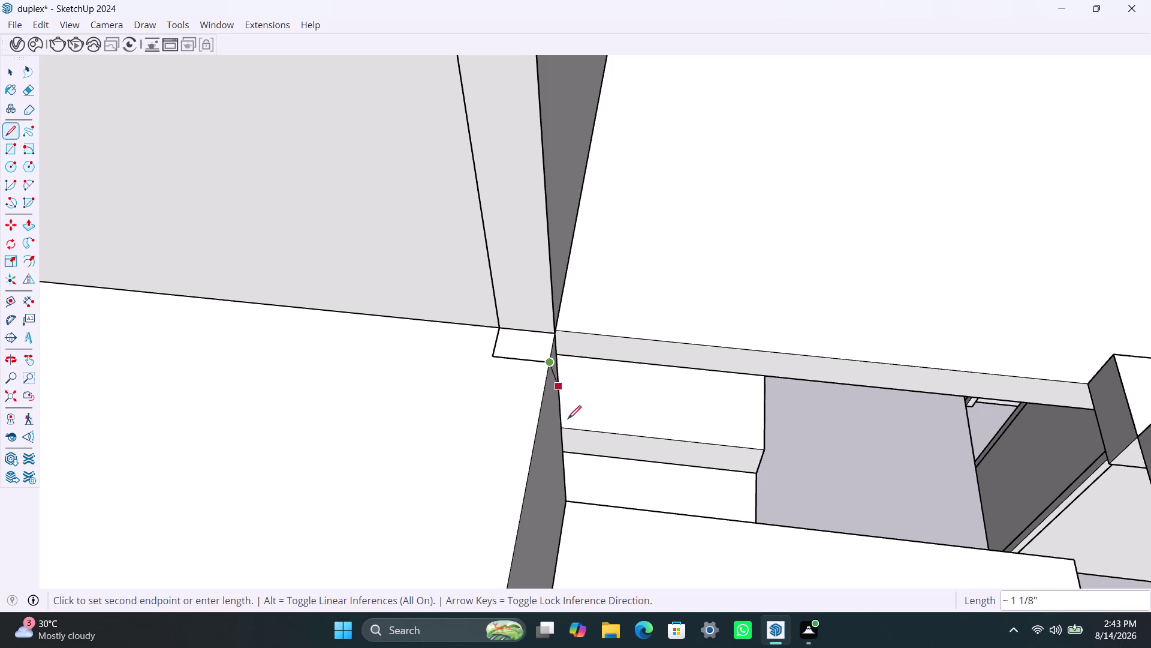
scroll(down, 3)
middle_drag(566, 491, 285, 433)
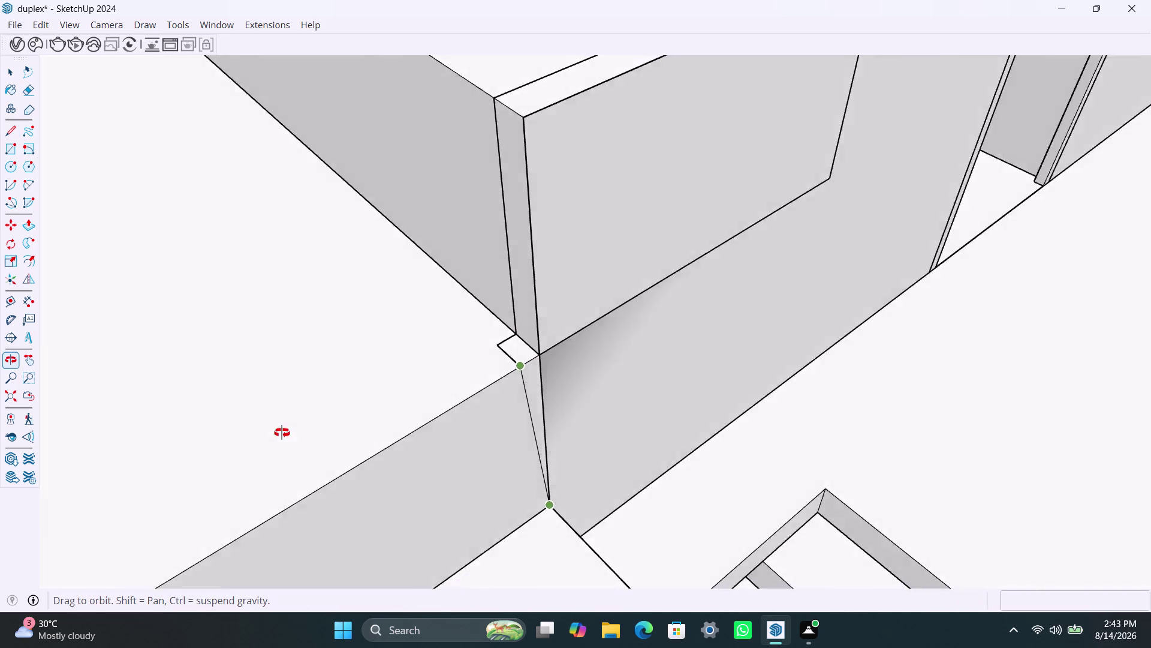
middle_drag(285, 433, 210, 402)
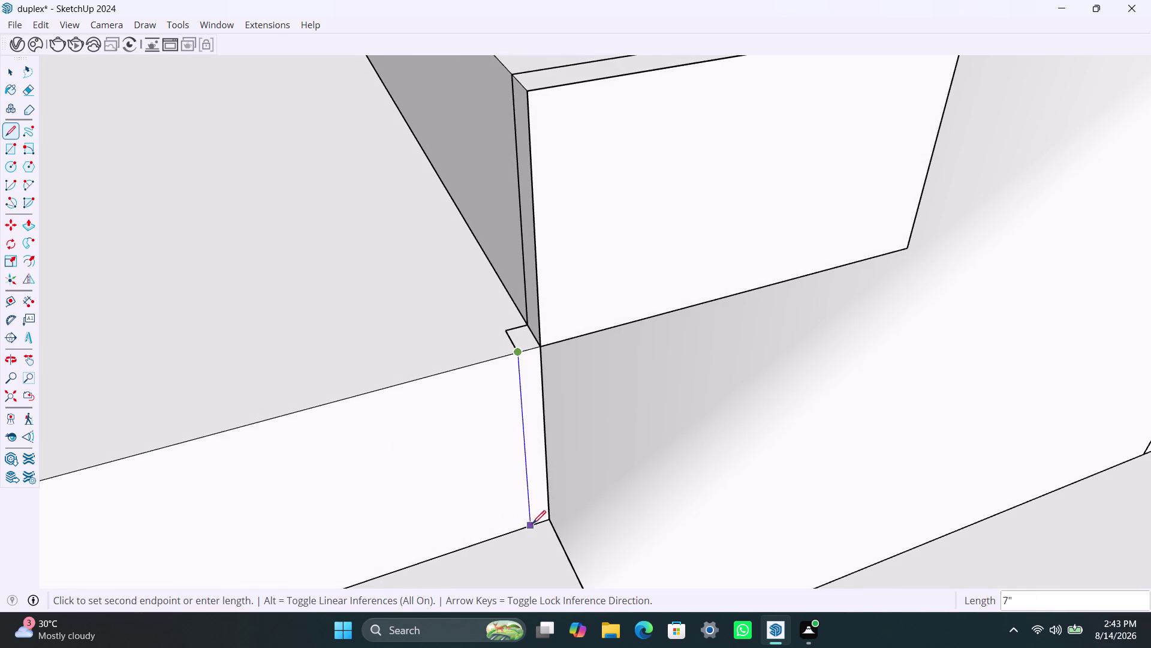
click(531, 524)
Trace the sloped edge, riser and lower tread edge under the steps.
scroll(down, 3)
middle_drag(505, 533, 498, 475)
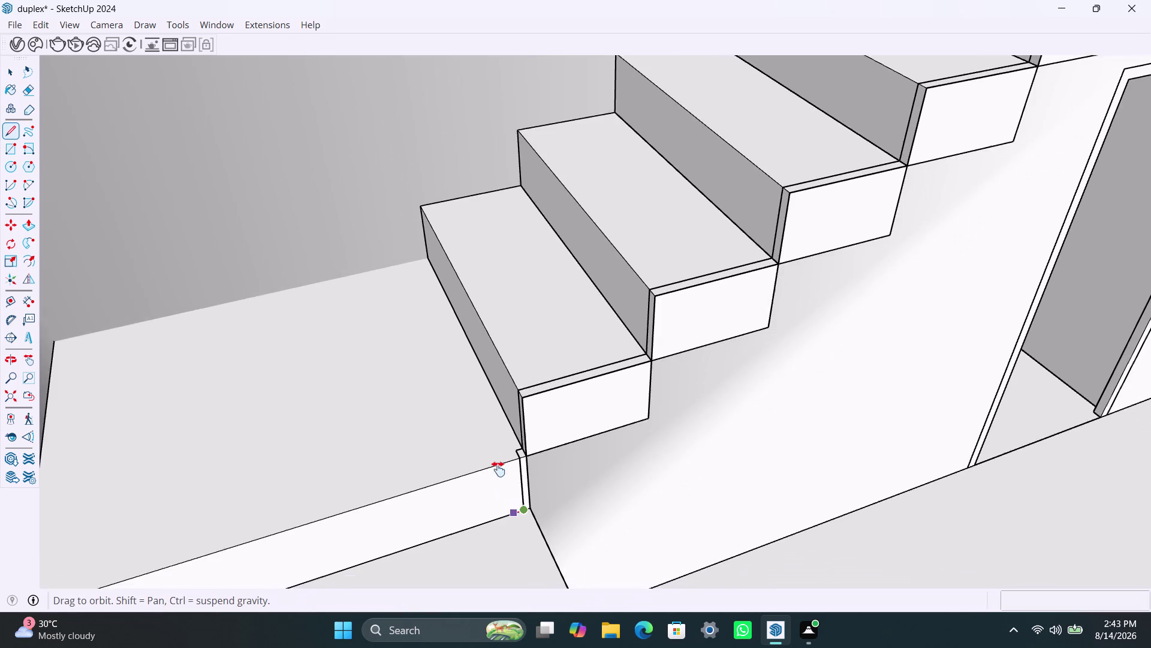
middle_drag(498, 475, 477, 322)
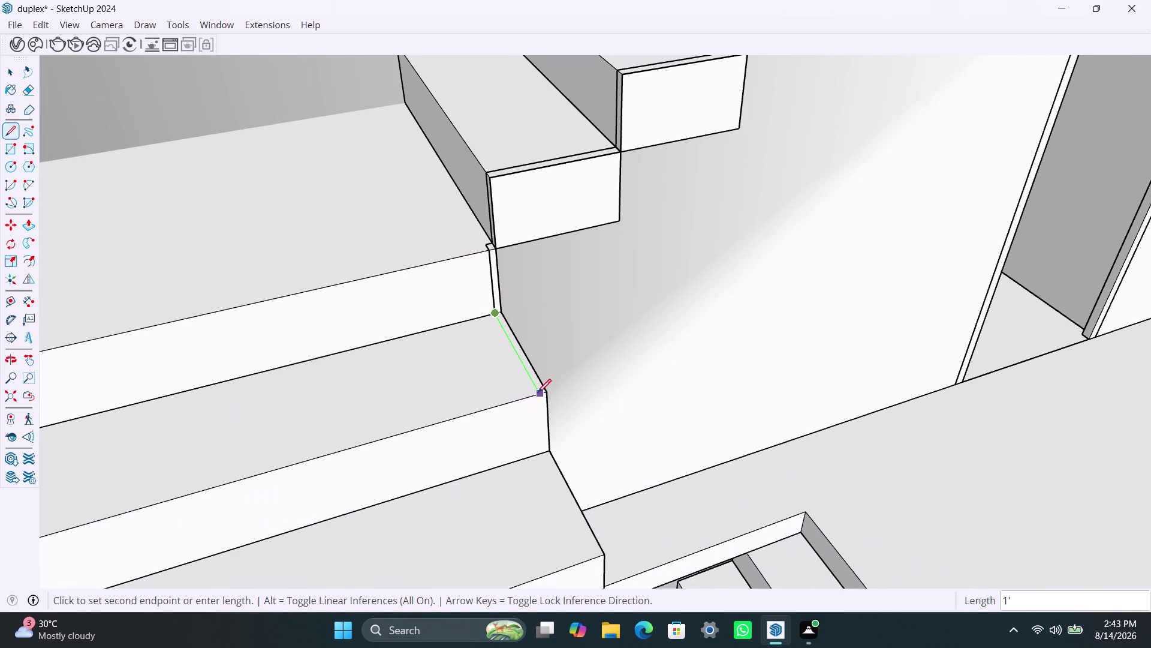
click(537, 391)
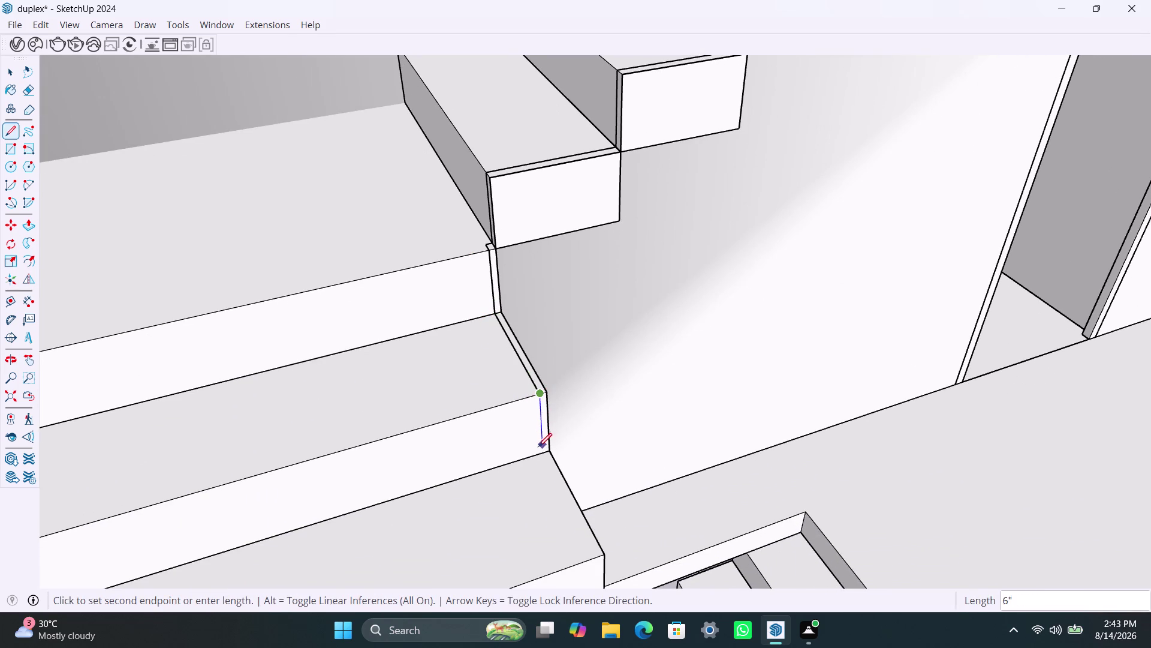
click(539, 454)
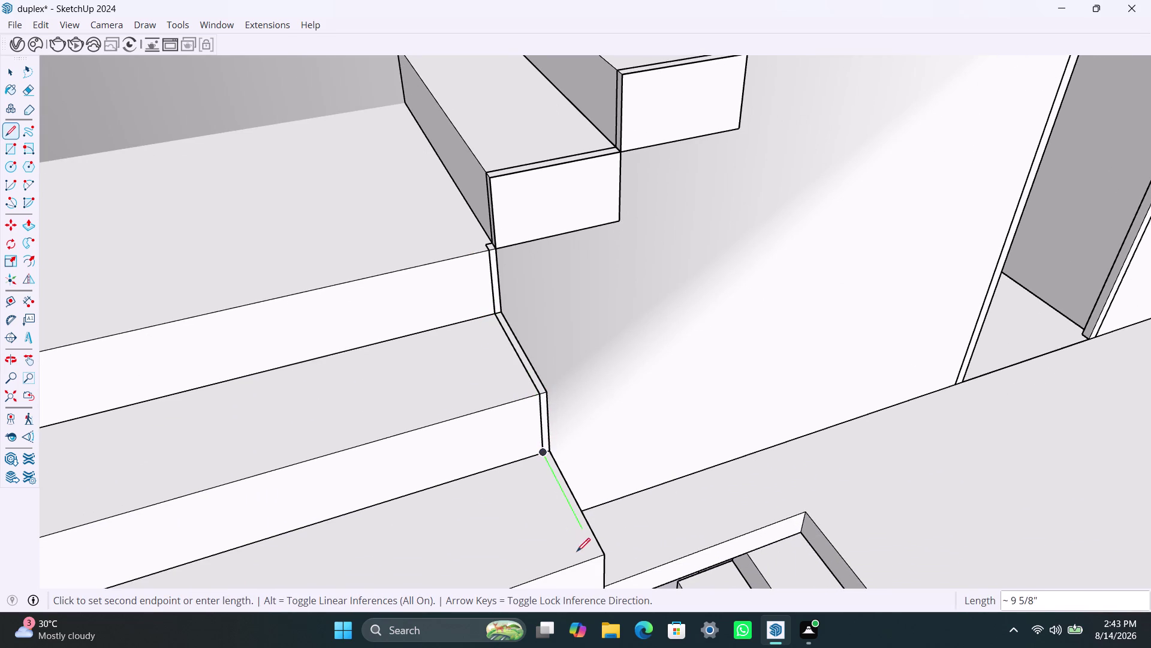
click(596, 562)
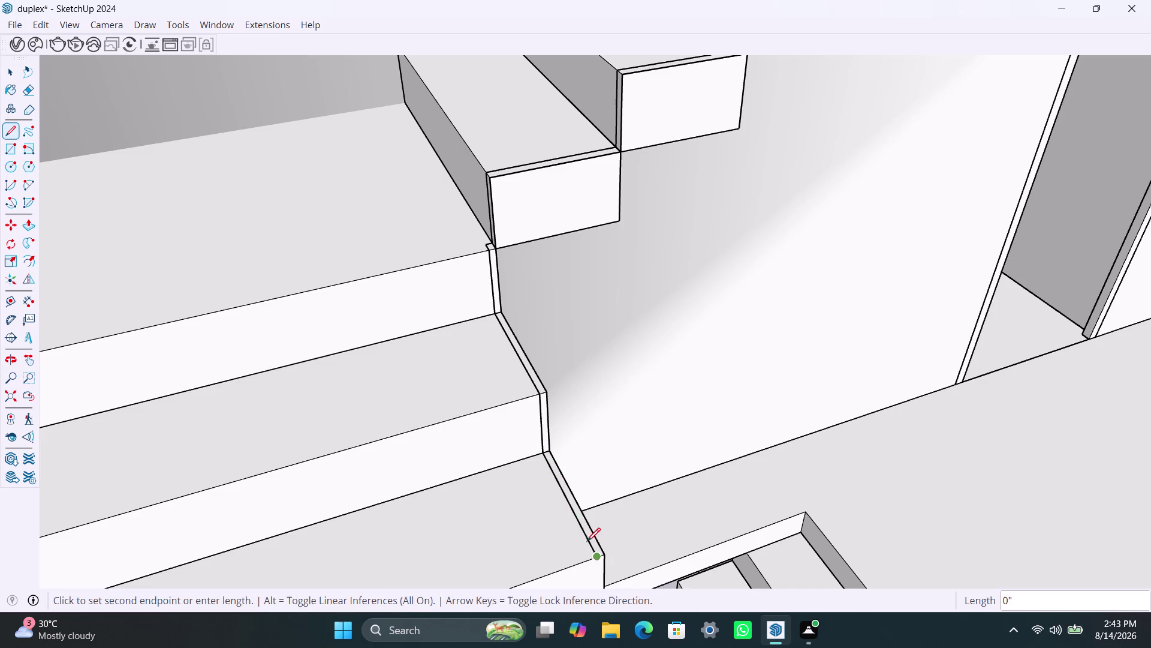
scroll(down, 3)
middle_drag(570, 523, 488, 221)
scroll(down, 3)
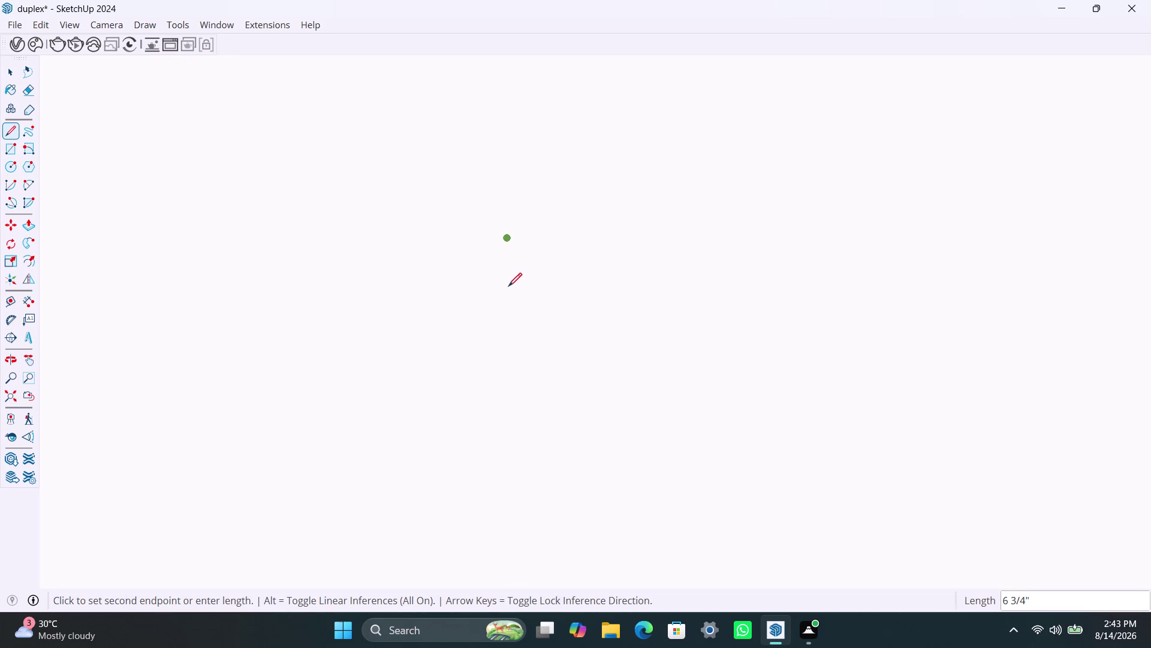
Recentre the house, then zoom and orbit close to where the two stair flights meet.
click(14, 389)
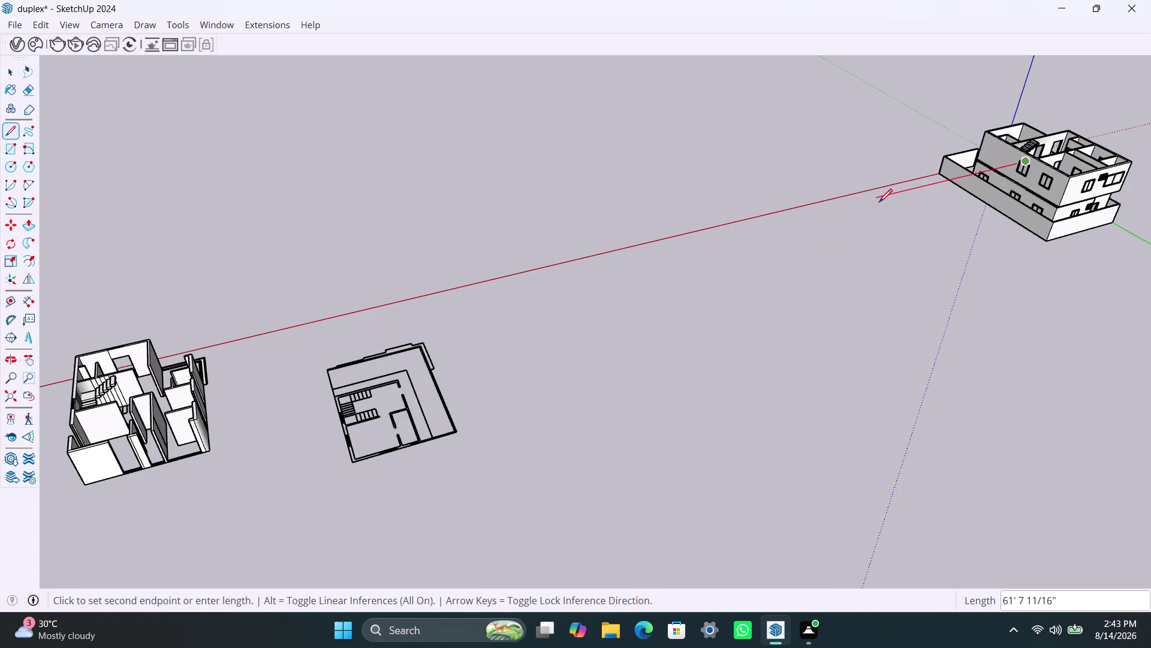
scroll(down, 3)
middle_drag(833, 212, 384, 388)
scroll(up, 3)
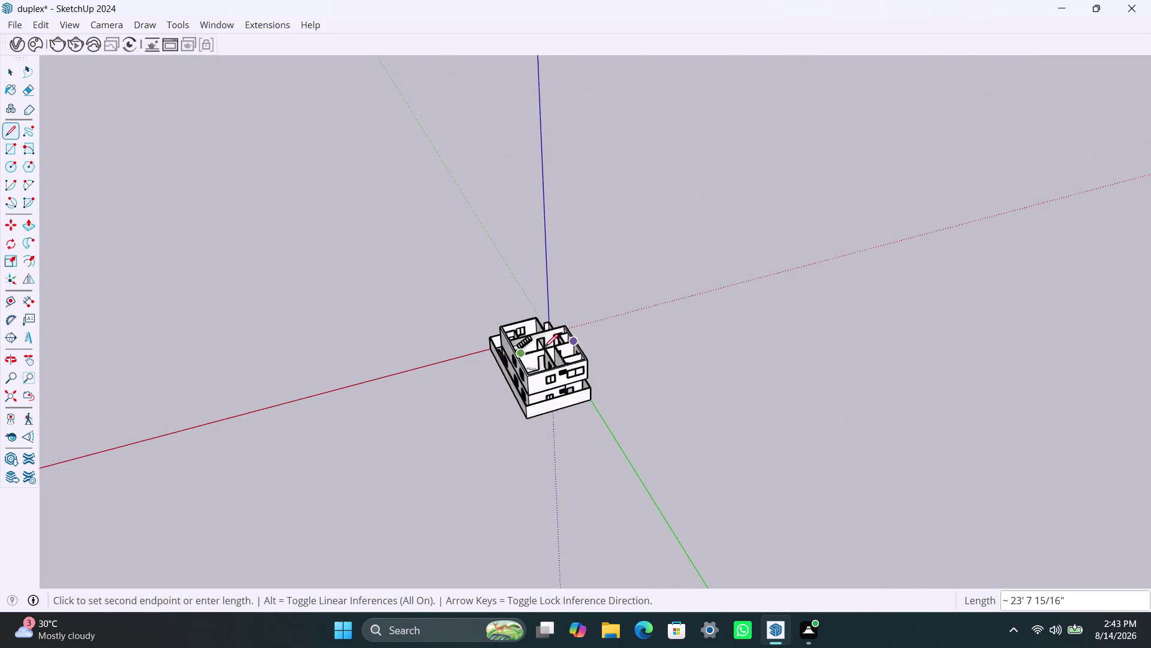
scroll(up, 3)
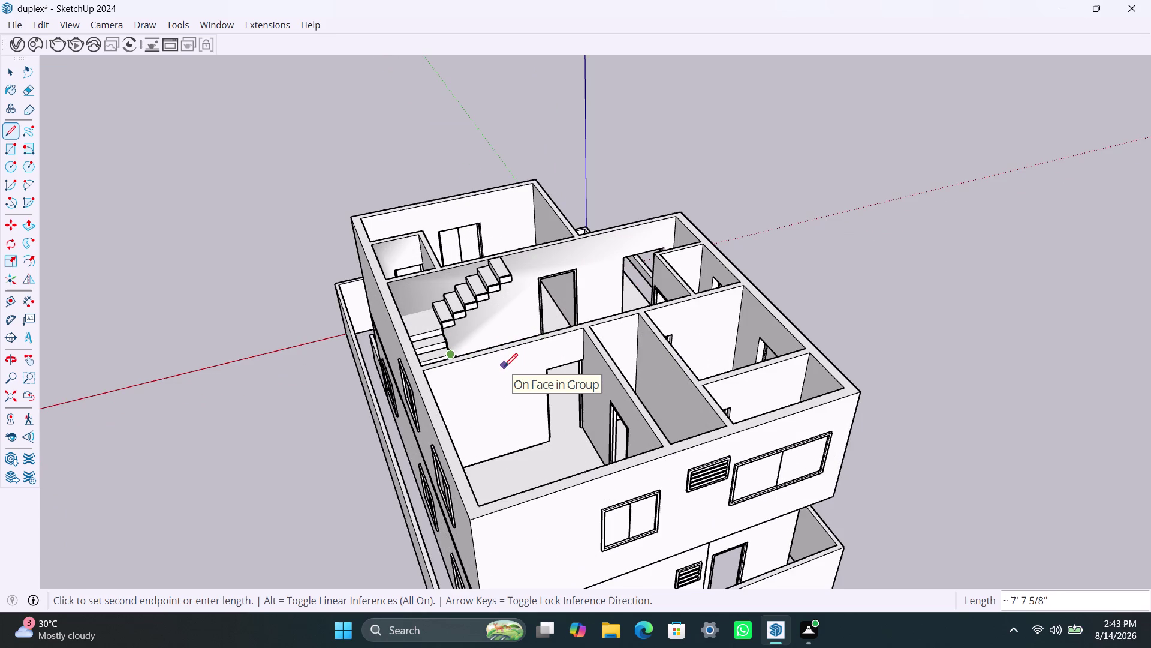
scroll(up, 3)
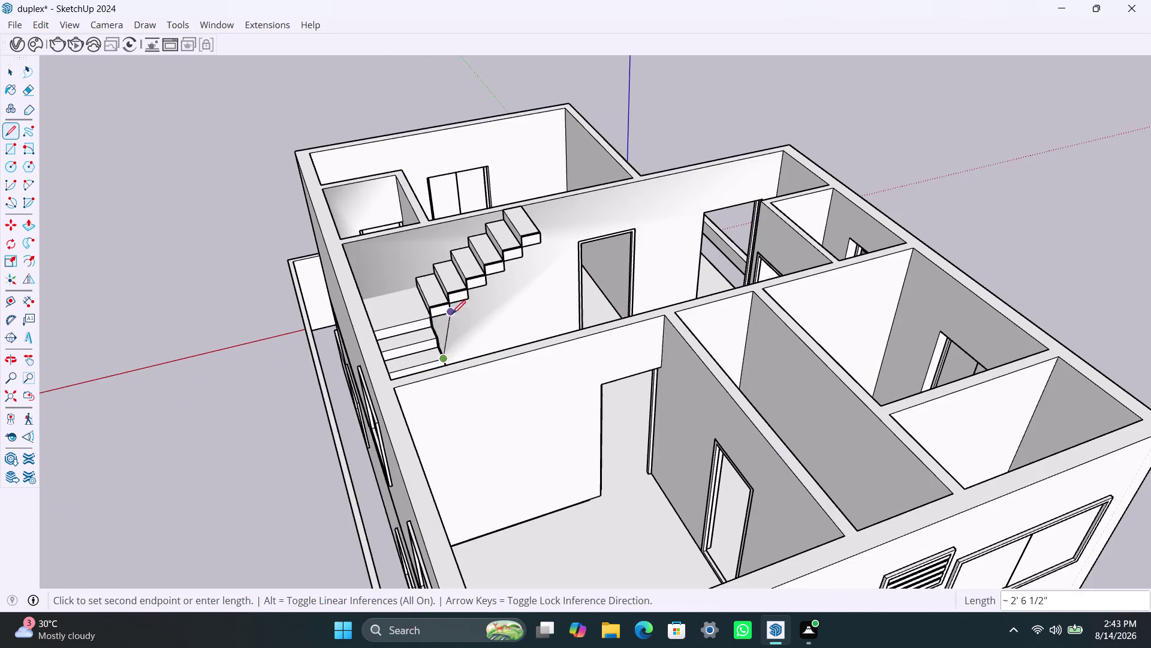
middle_drag(452, 315, 421, 425)
scroll(up, 3)
scroll(up, 3)
scroll(down, 3)
scroll(down, 3)
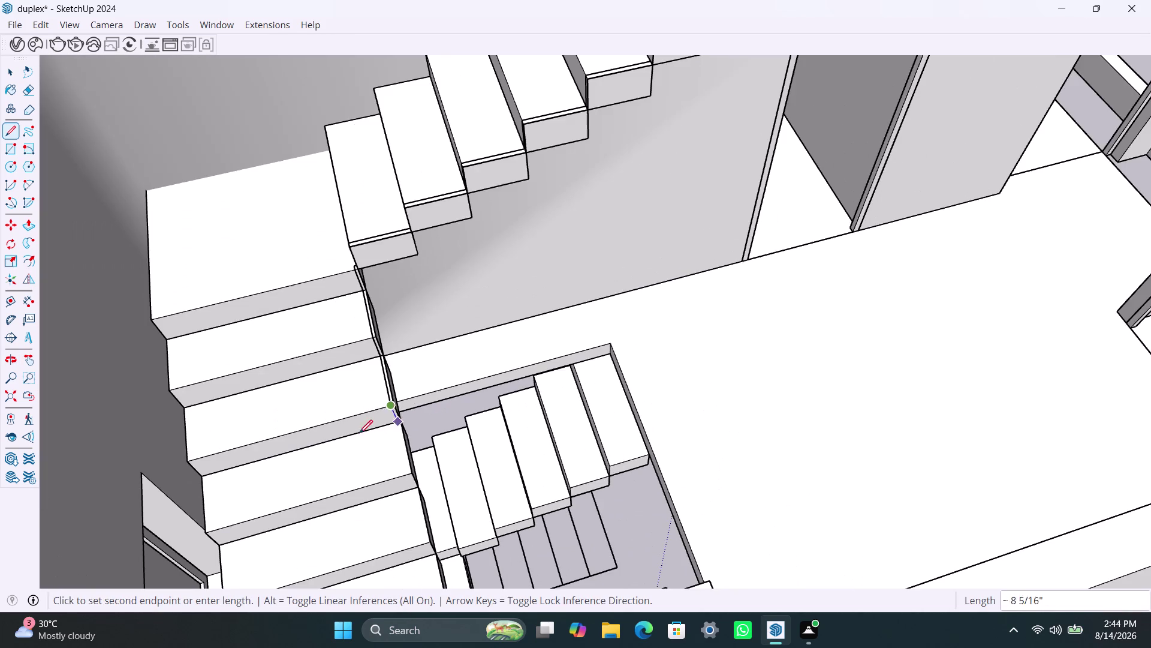
Draw short edges down the upper risers, starting from the stair-slab corner.
scroll(up, 3)
click(395, 420)
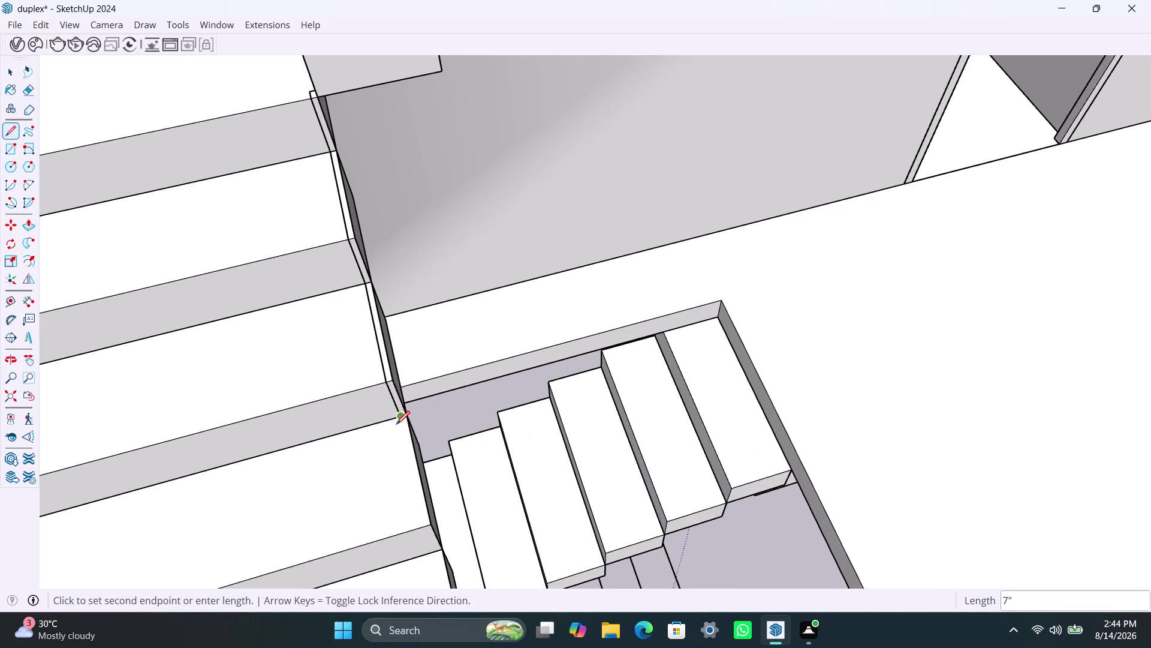
click(421, 531)
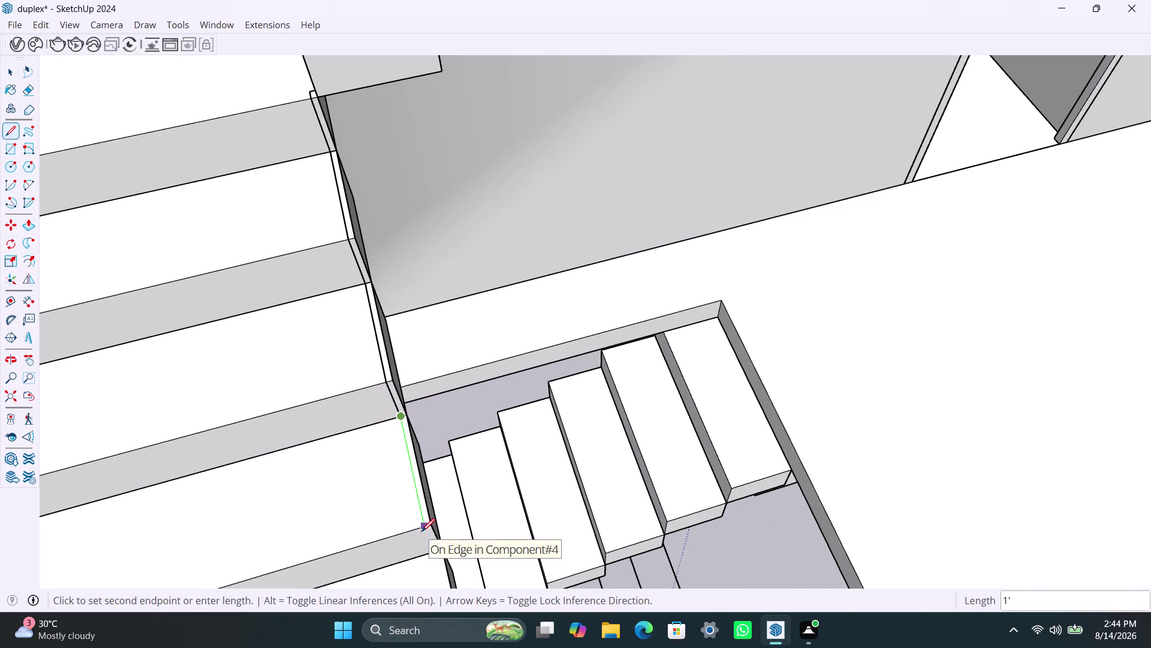
click(435, 552)
scroll(down, 3)
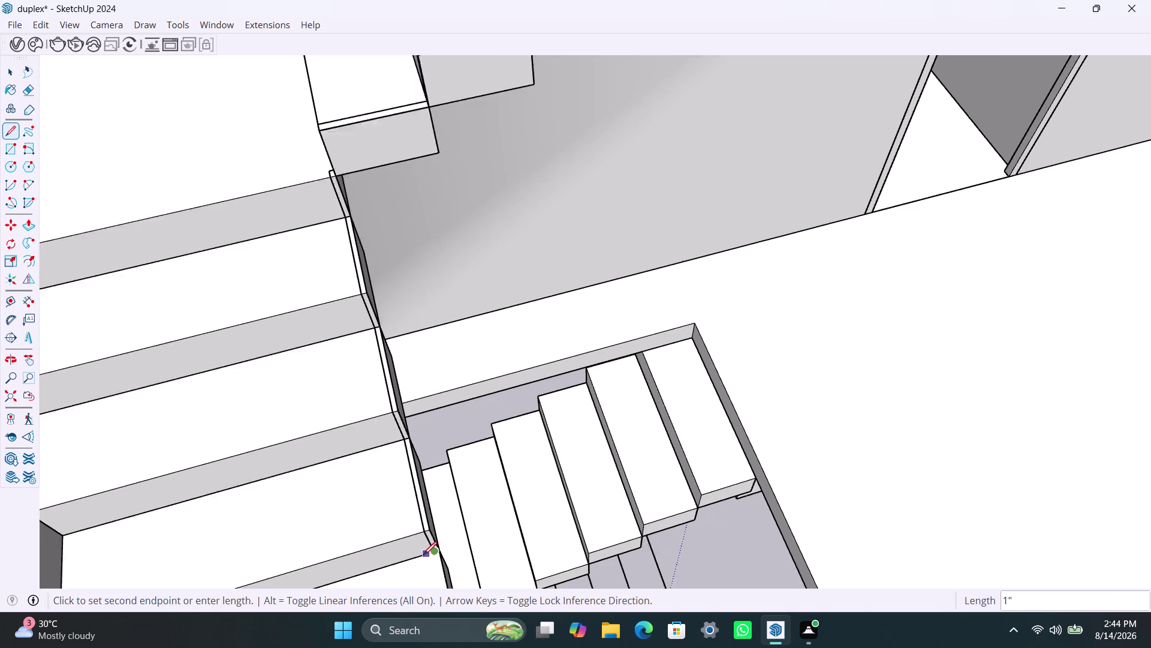
middle_drag(425, 553, 466, 331)
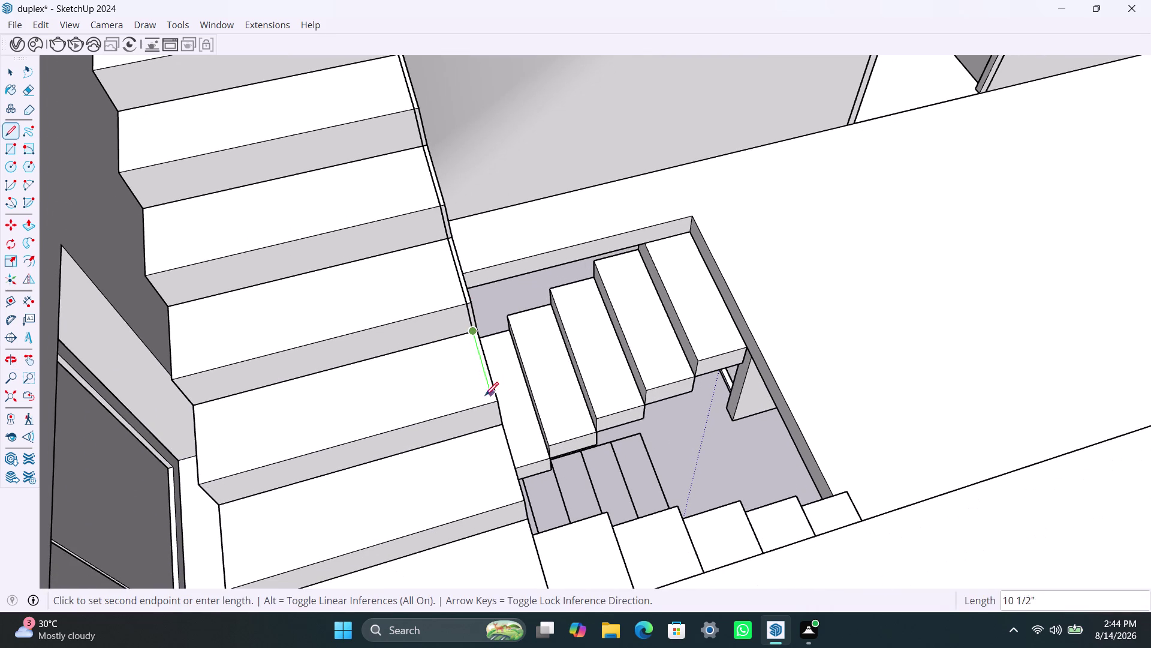
click(488, 406)
click(495, 427)
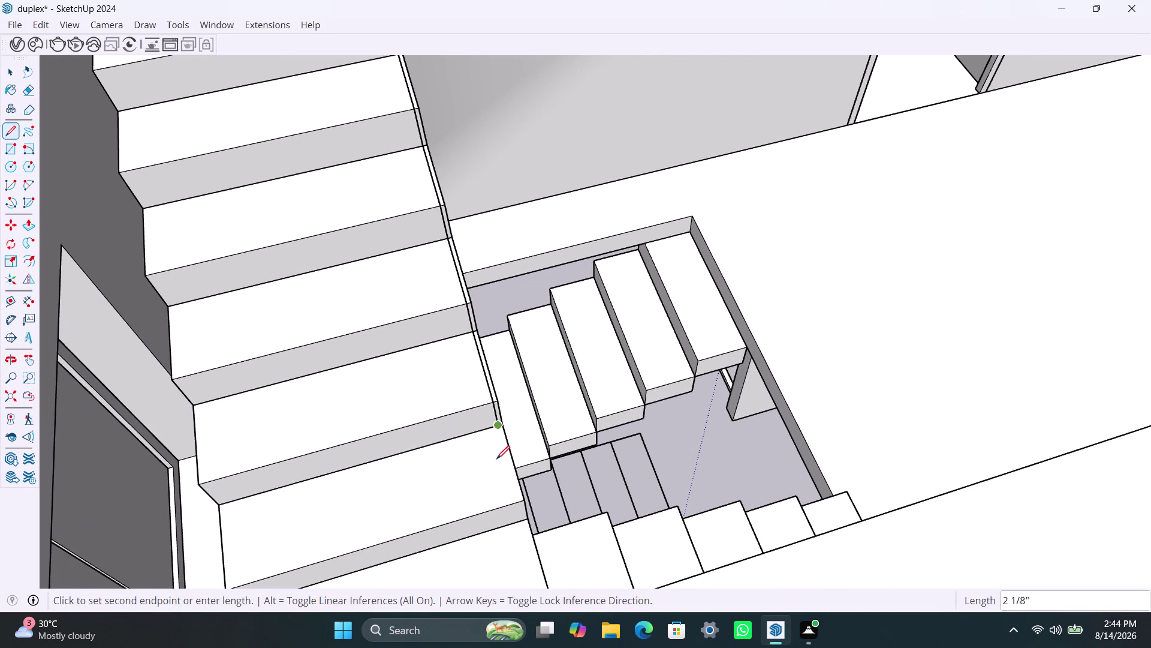
click(514, 508)
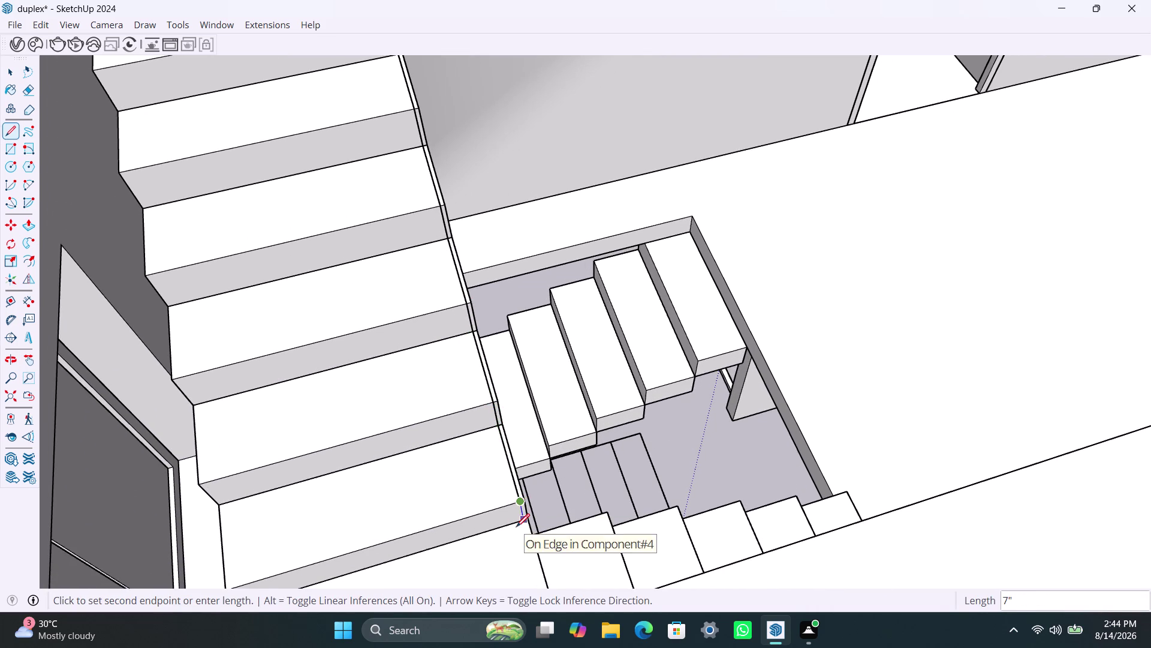
scroll(up, 3)
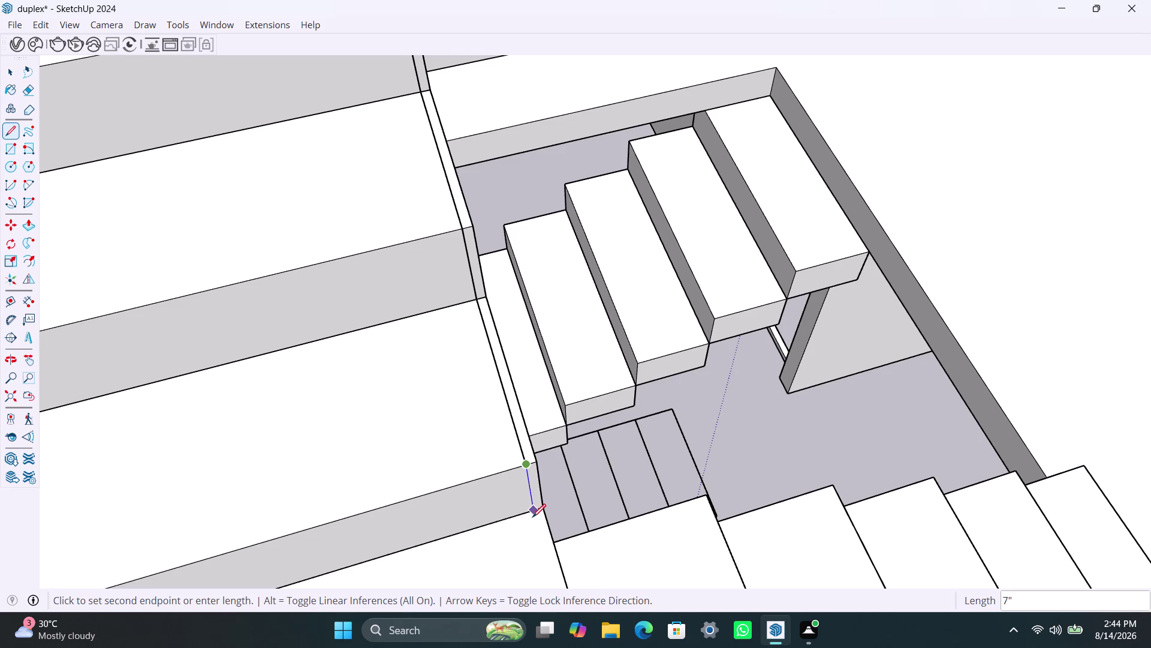
click(533, 517)
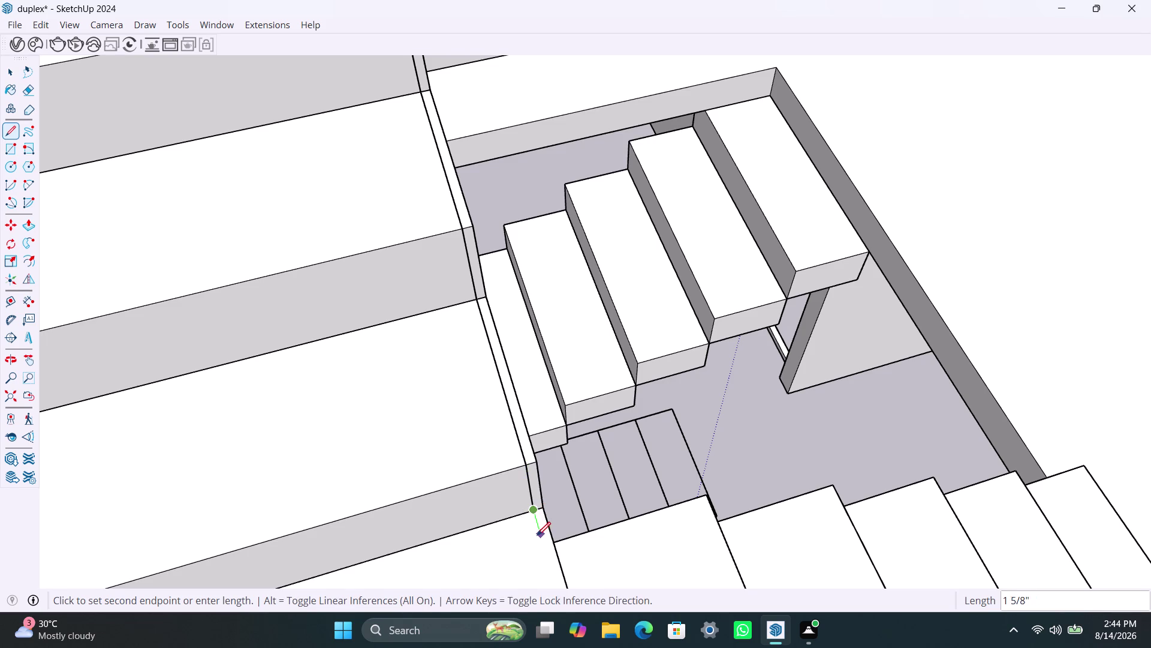
click(538, 531)
Trace the middle treads and risers where the stair side meets the wall.
scroll(down, 3)
middle_drag(556, 549, 413, 507)
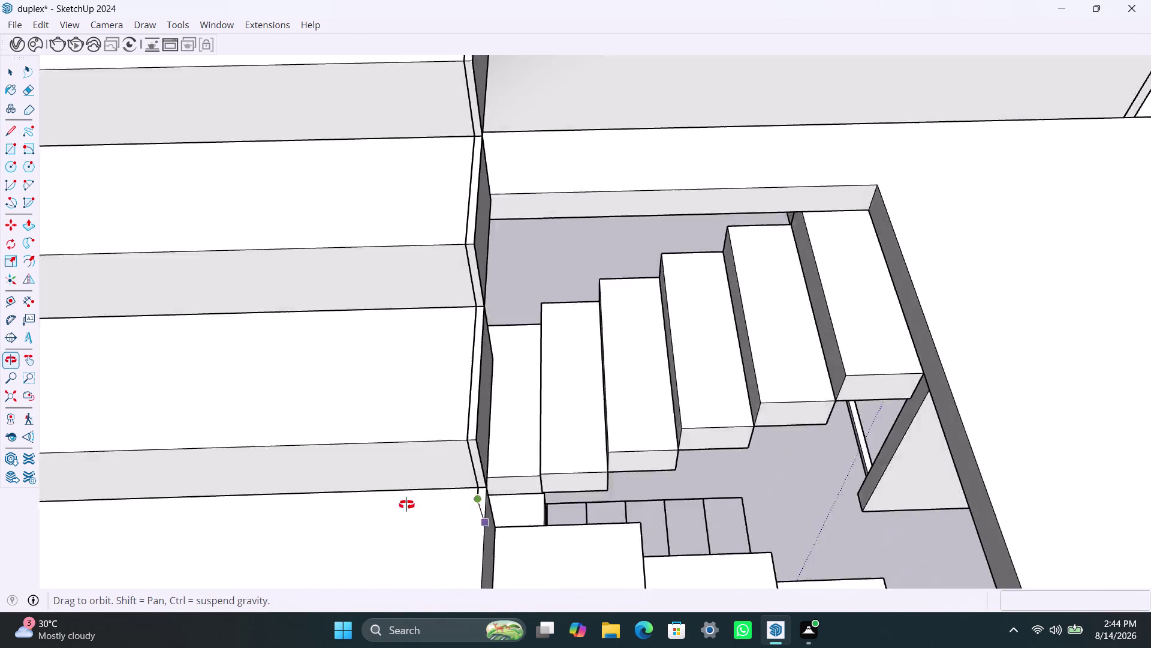
middle_drag(413, 507, 134, 420)
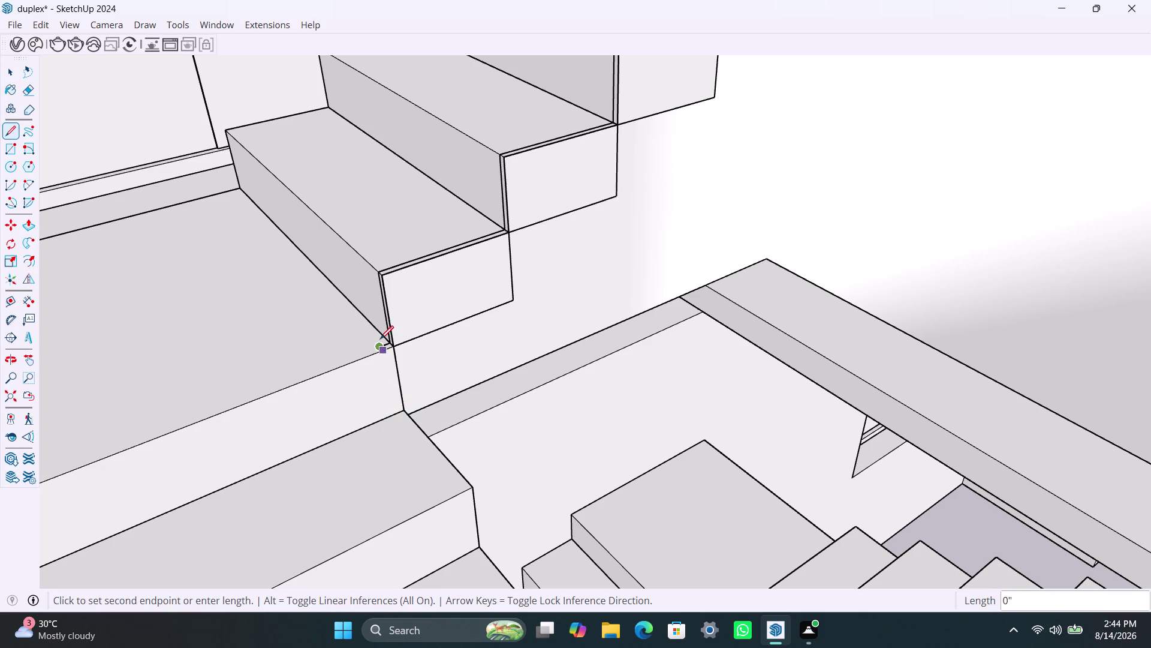
scroll(up, 3)
click(386, 355)
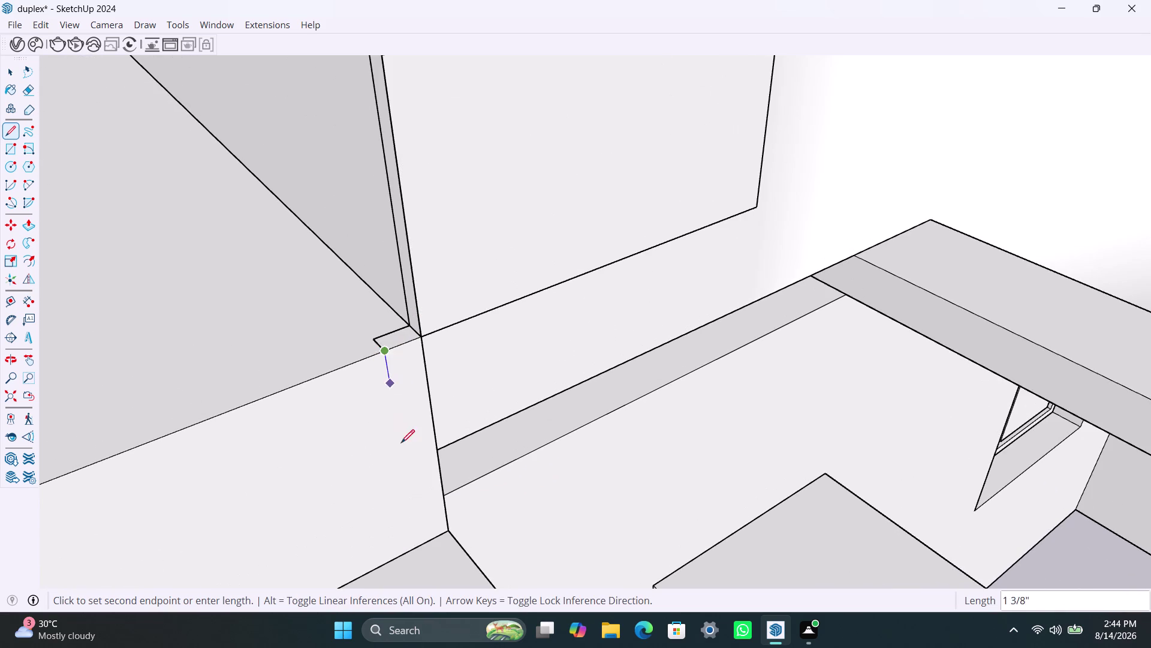
click(423, 541)
scroll(down, 3)
middle_drag(423, 549, 370, 441)
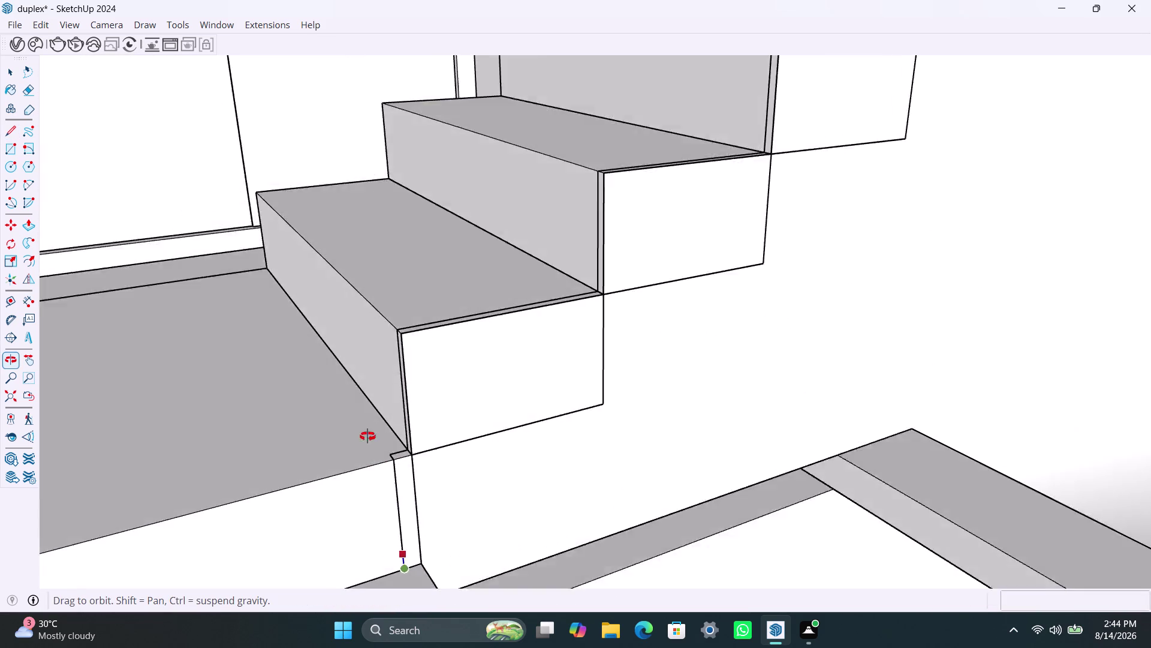
middle_drag(371, 442, 357, 478)
scroll(down, 3)
scroll(down, 3)
middle_drag(390, 531, 391, 530)
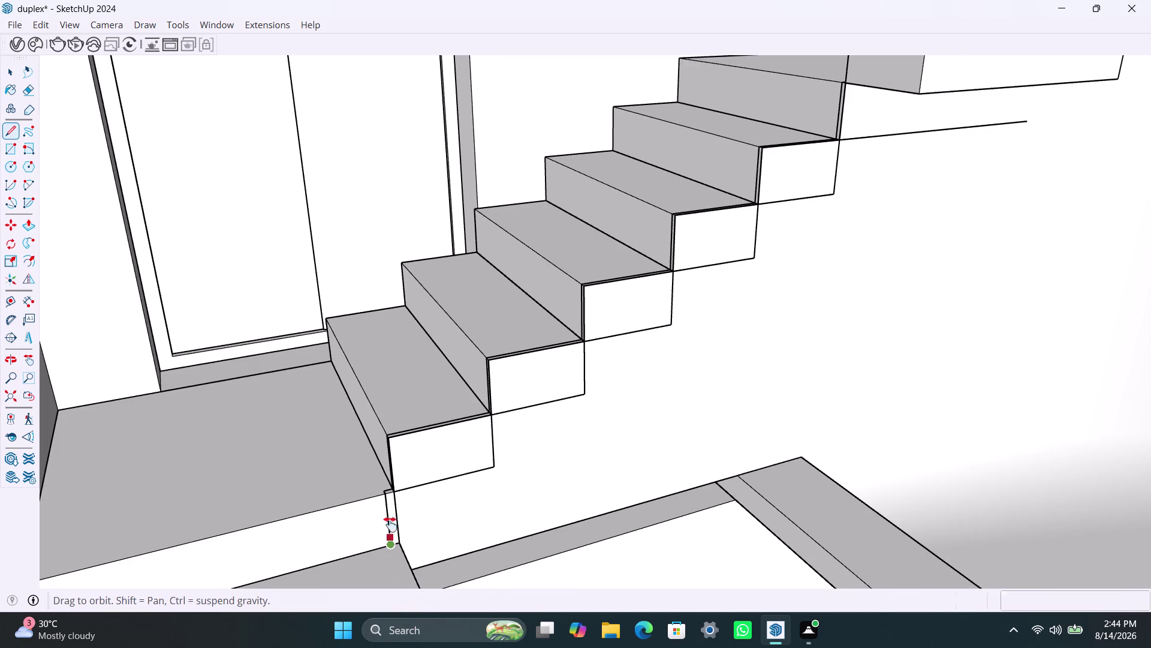
middle_drag(390, 530, 383, 253)
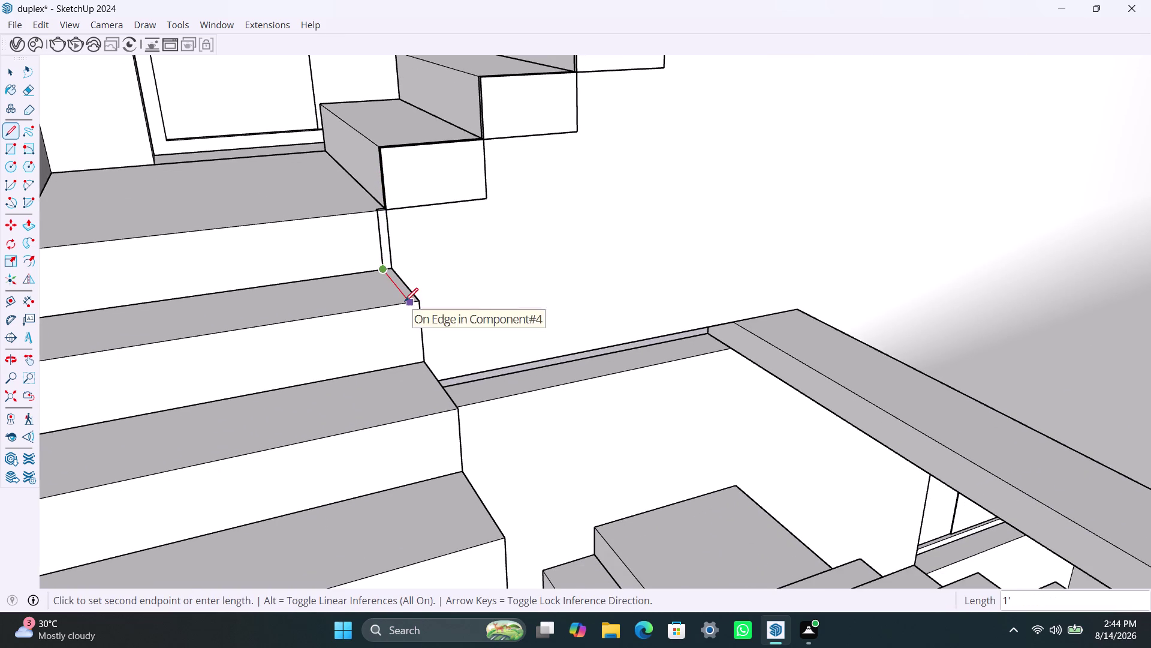
click(404, 301)
click(409, 362)
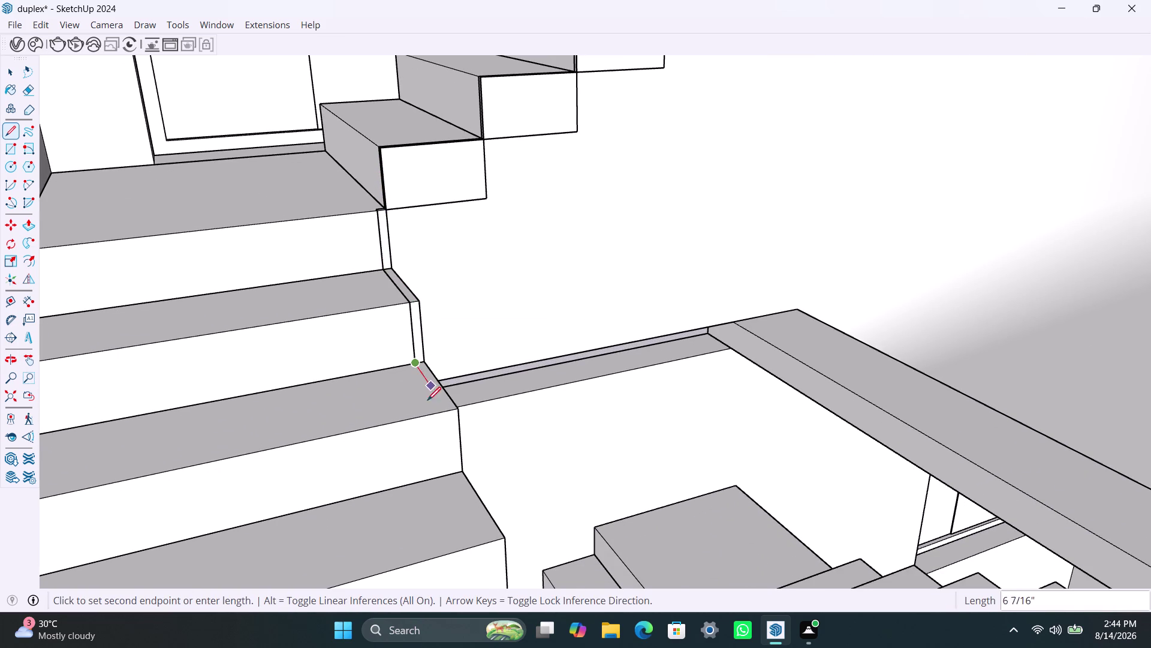
click(440, 419)
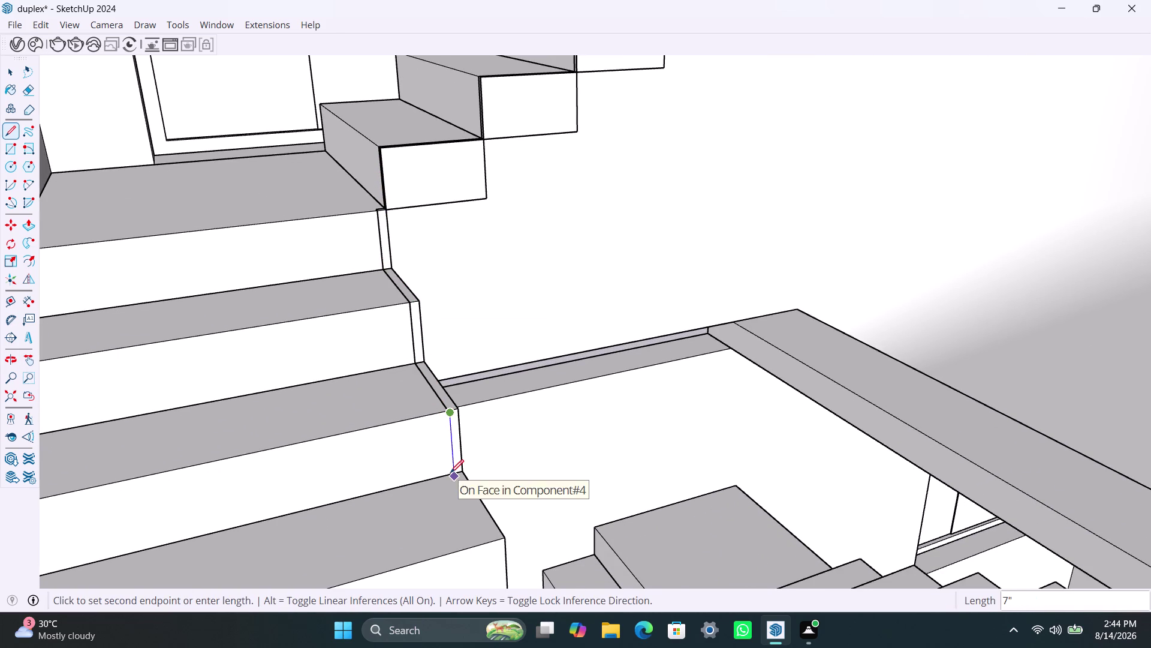
click(451, 473)
click(490, 550)
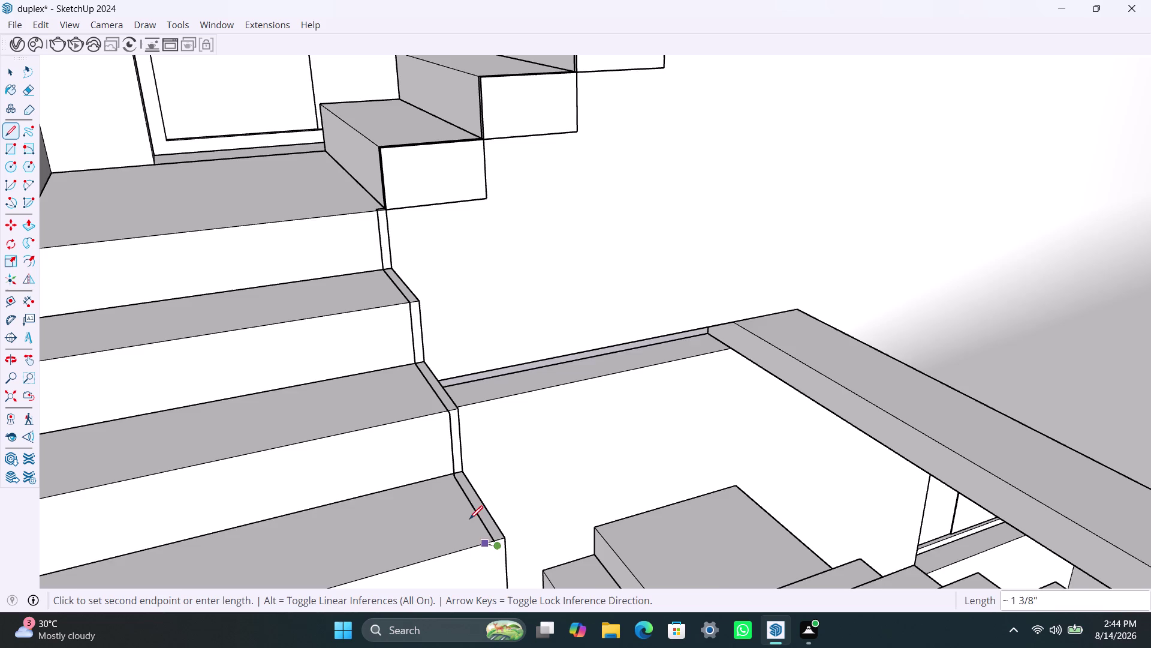
Trace the lowest treads and last riser down to the floor, then return to Select.
scroll(down, 3)
middle_drag(467, 519, 422, 316)
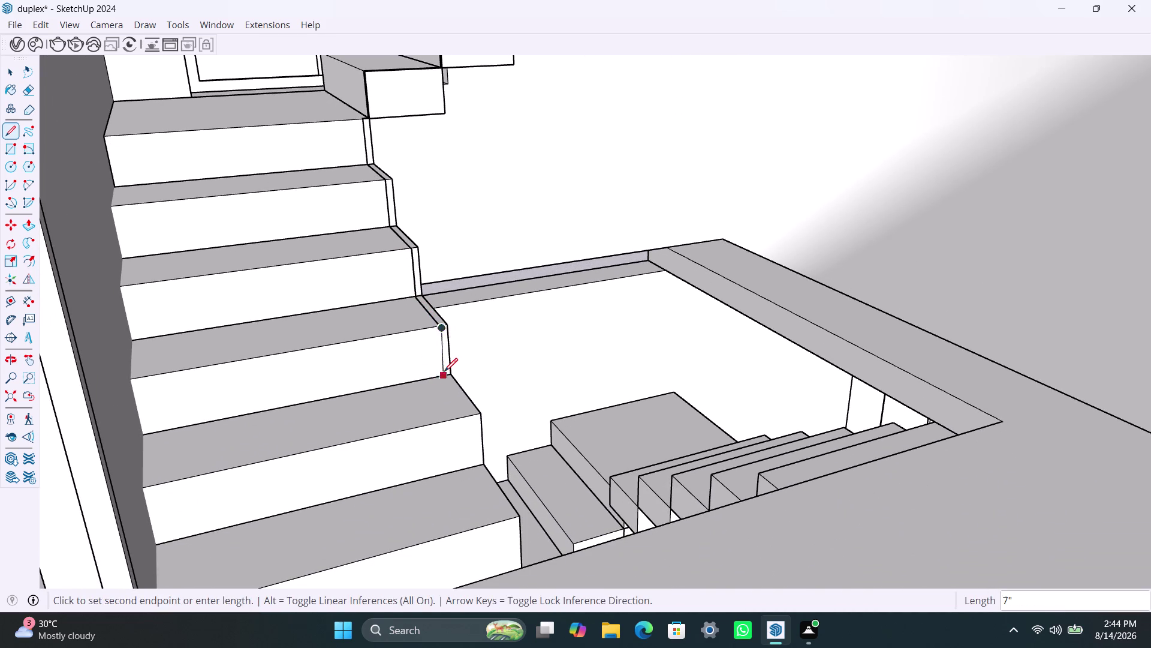
click(445, 371)
click(469, 420)
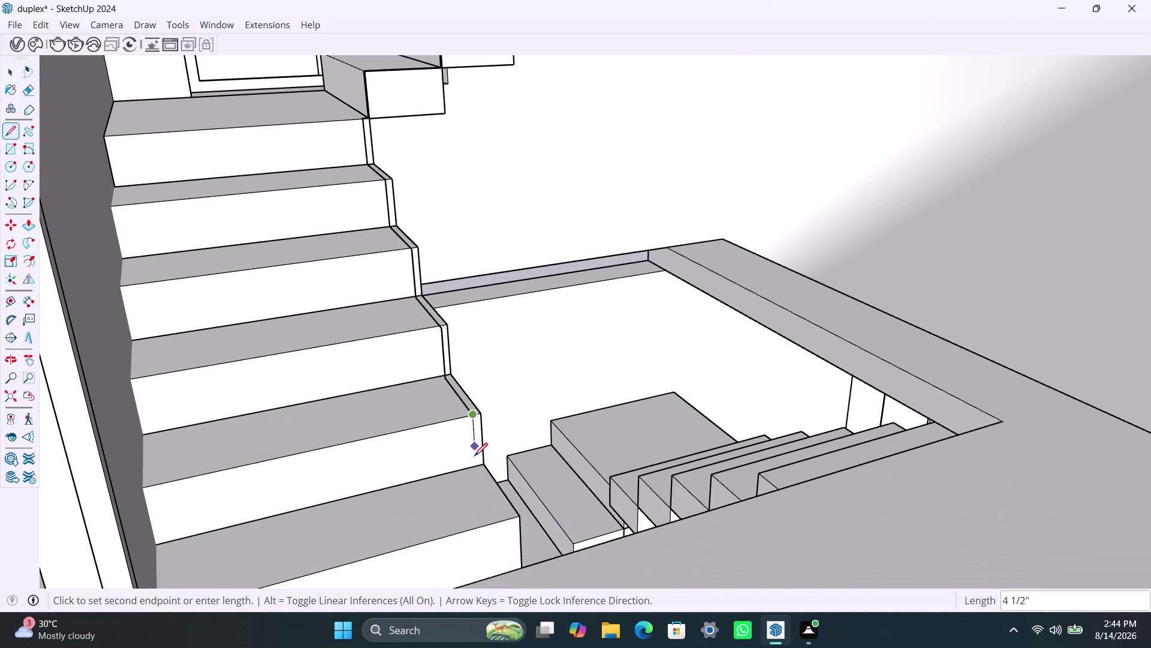
click(474, 467)
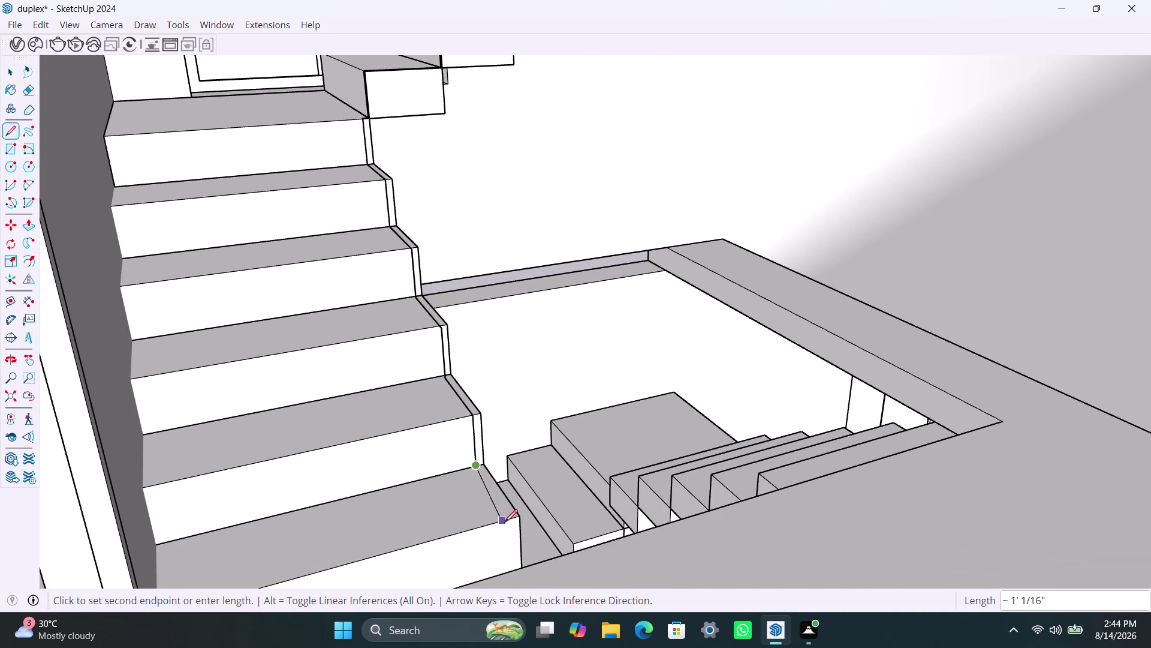
click(508, 521)
scroll(down, 3)
middle_drag(504, 528, 489, 470)
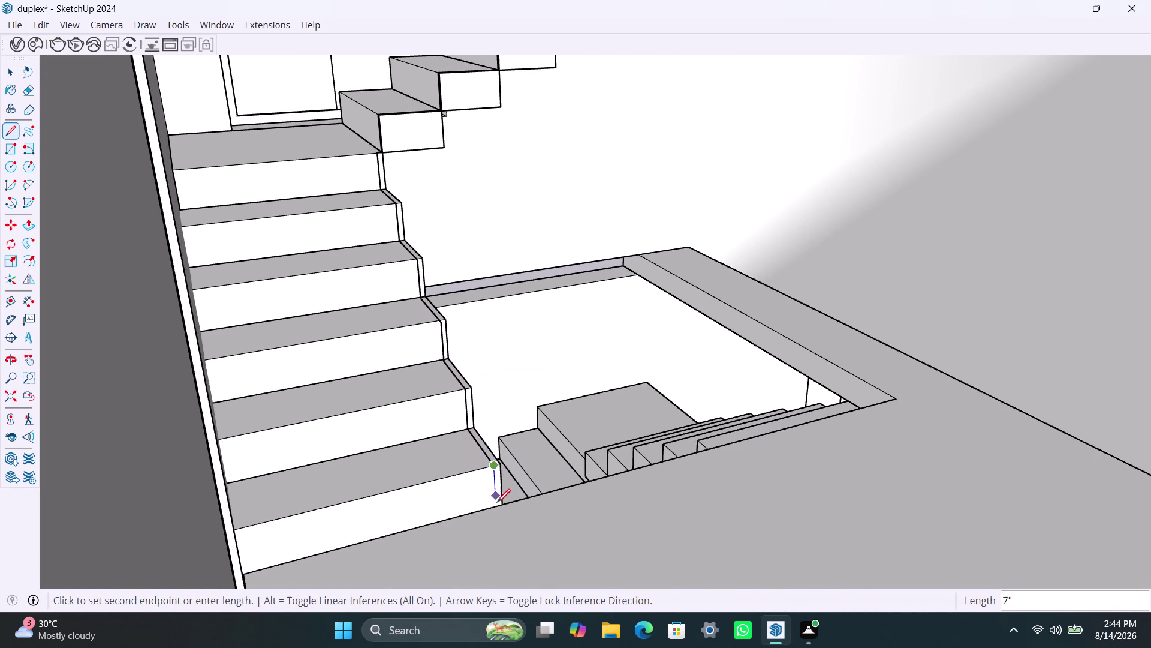
click(499, 508)
scroll(up, 3)
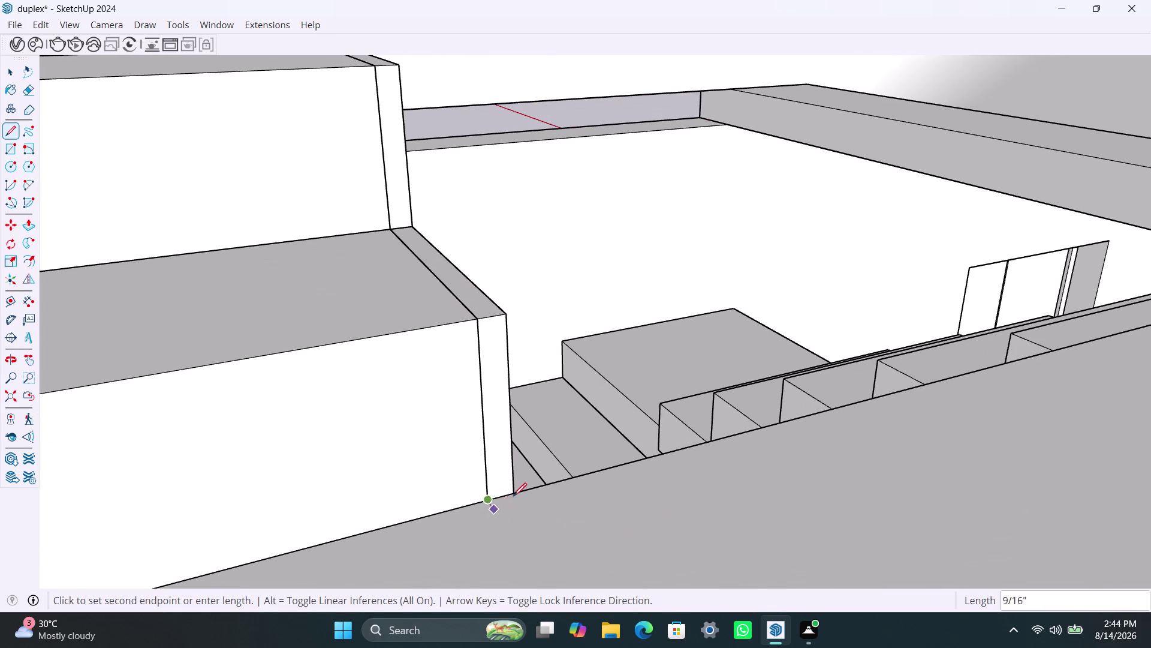
click(515, 495)
key(space)
Select the stair side faces, the stair component and the floor slab below it.
click(501, 450)
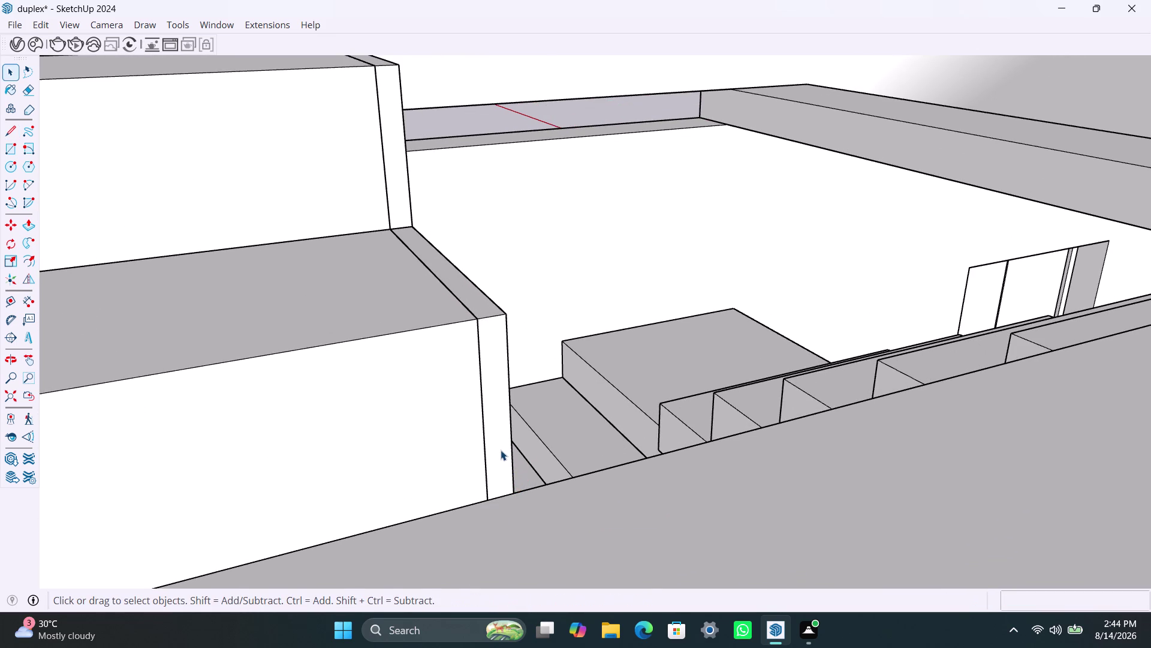
double_click(496, 426)
click(496, 419)
double_click(494, 407)
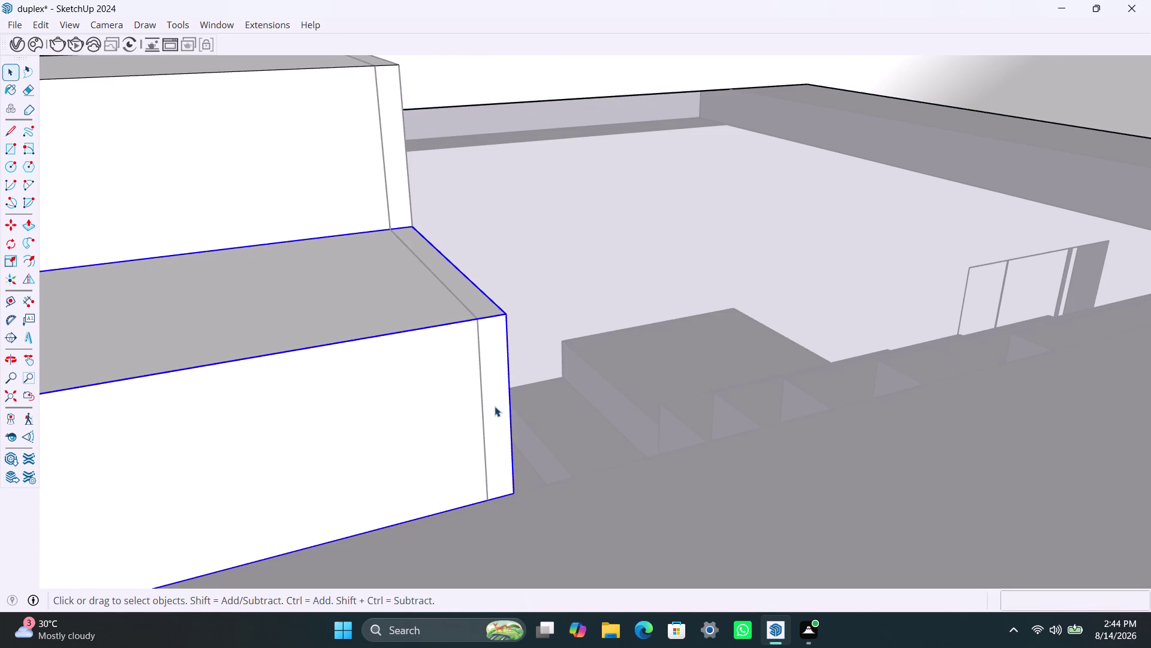
triple_click(495, 406)
click(495, 406)
drag(603, 560, 606, 554)
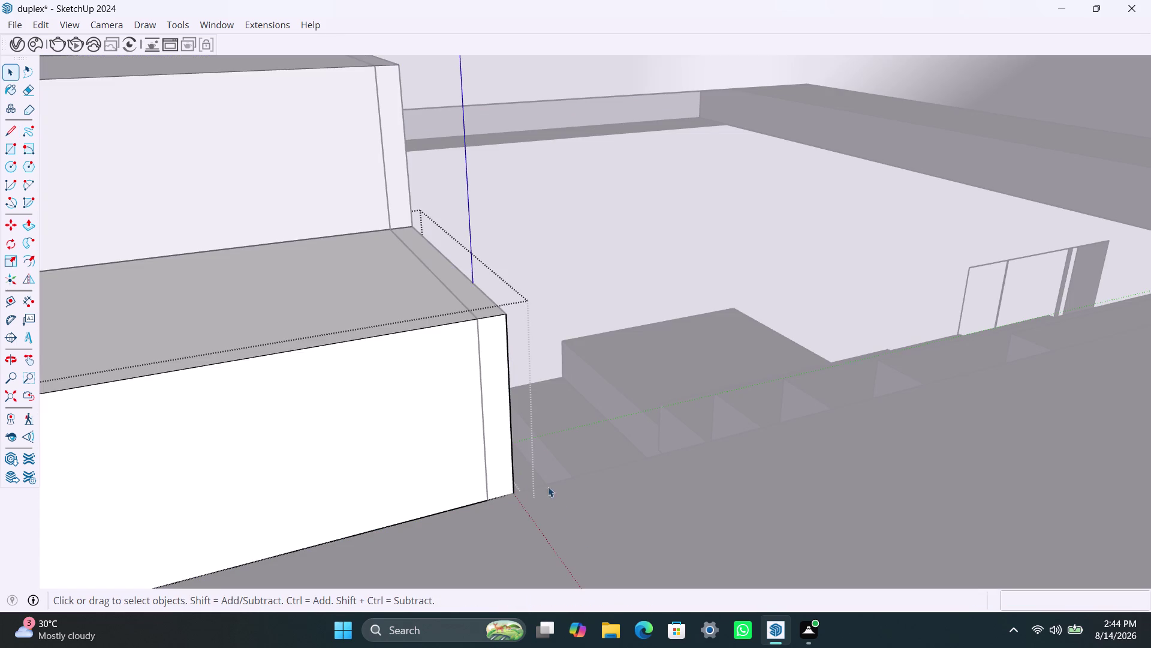
triple_click(607, 515)
triple_click(608, 516)
Zoom and orbit the view down toward the stair-hall doorway.
scroll(down, 3)
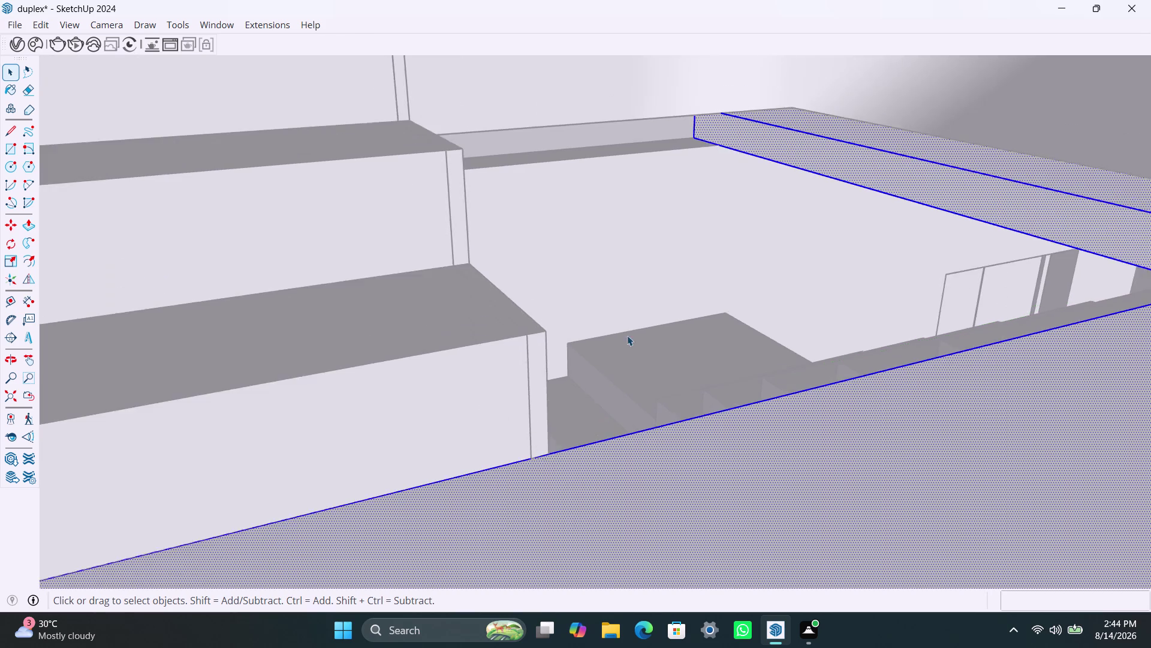
scroll(down, 3)
click(60, 419)
scroll(down, 3)
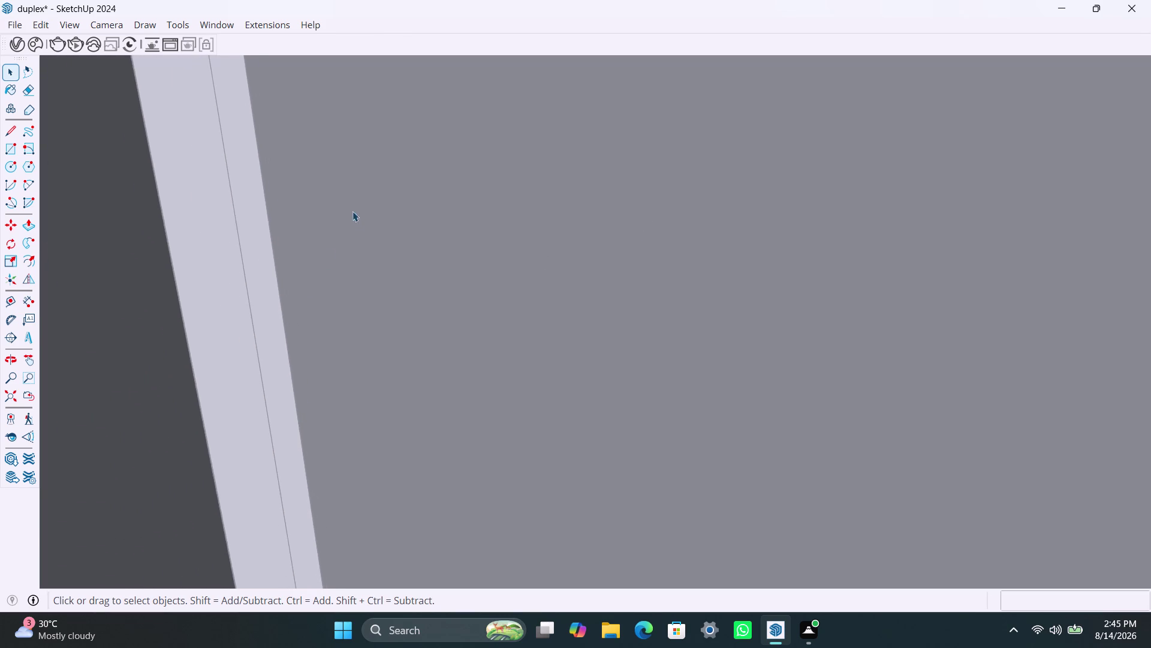
scroll(down, 3)
scroll(down, 3)
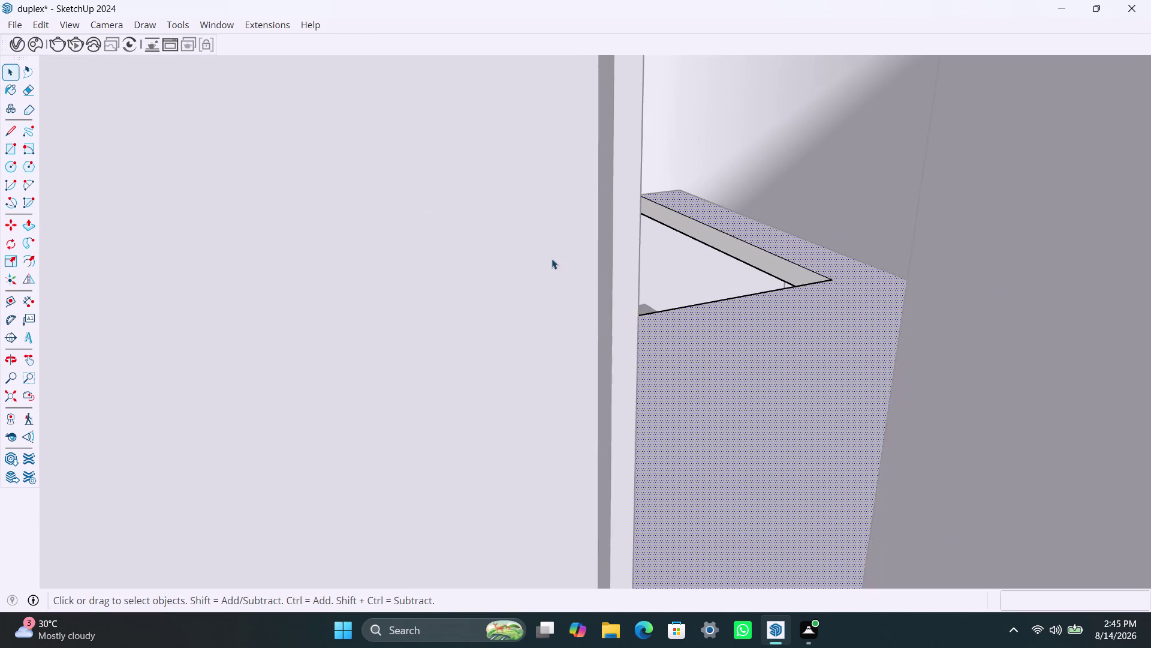
scroll(down, 3)
click(17, 399)
click(473, 94)
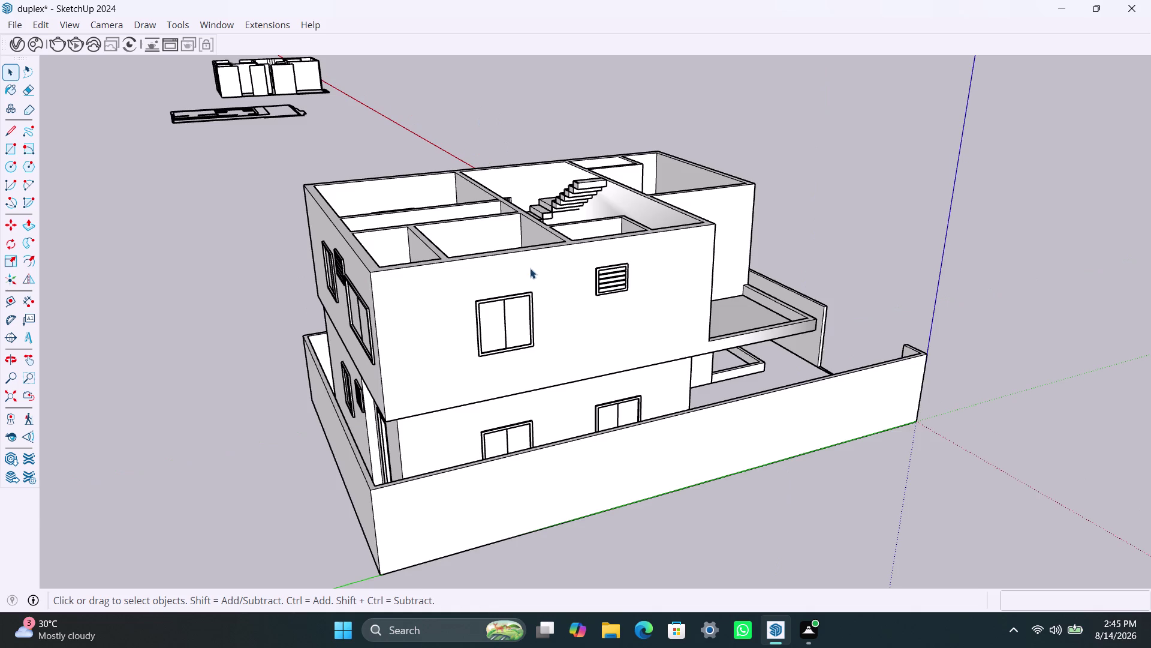
scroll(up, 3)
middle_drag(579, 196, 558, 406)
scroll(up, 3)
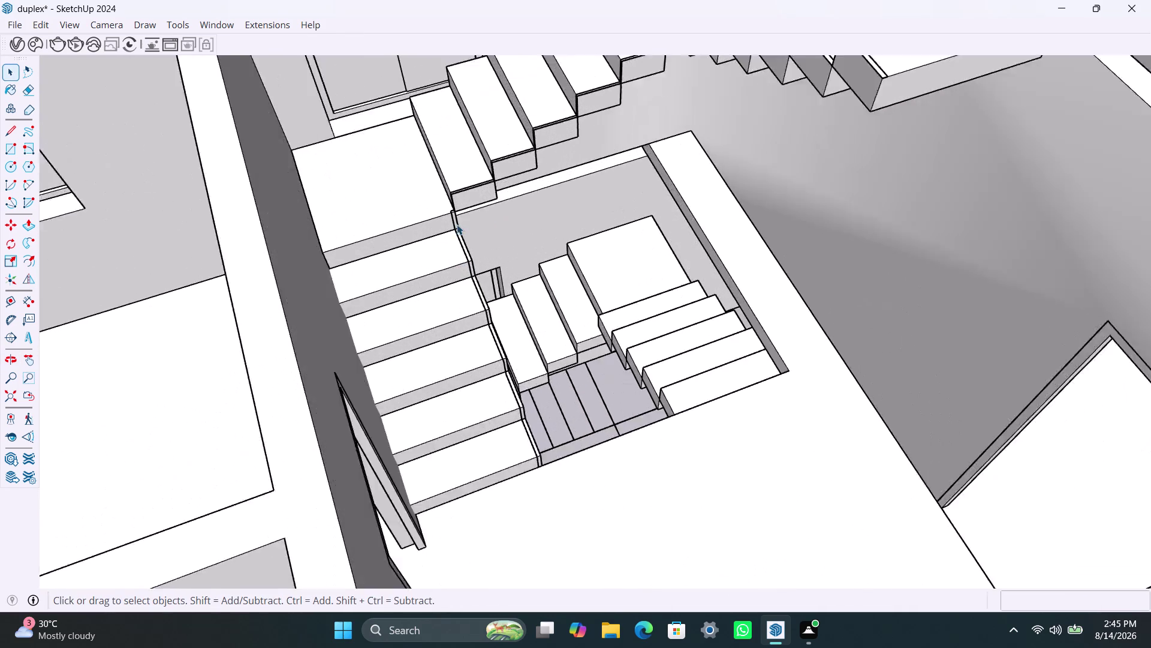
scroll(up, 3)
Pick the stray floor strip along the wall and bring up its context menu.
click(441, 191)
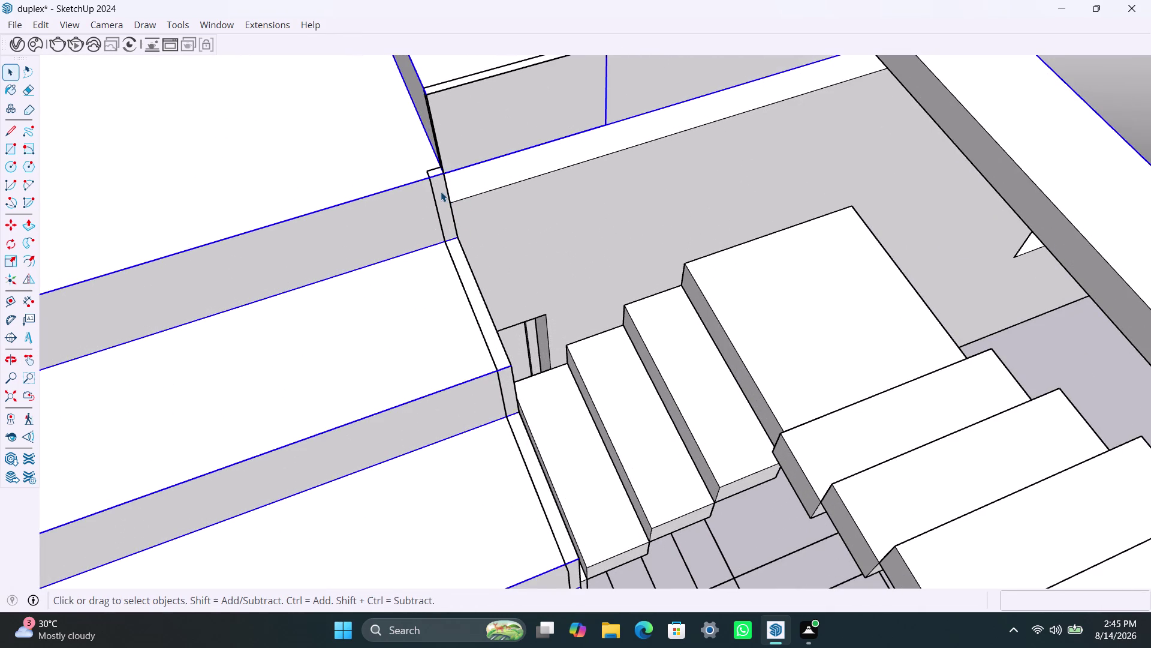
click(433, 168)
triple_click(435, 167)
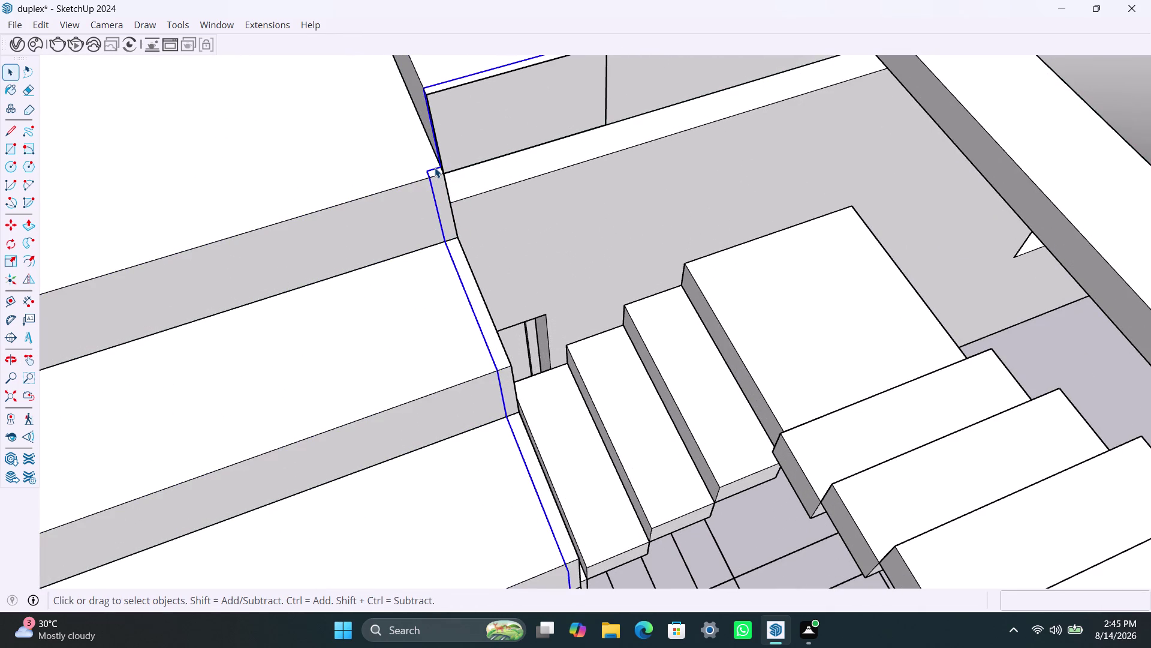
triple_click(435, 168)
click(434, 167)
scroll(up, 3)
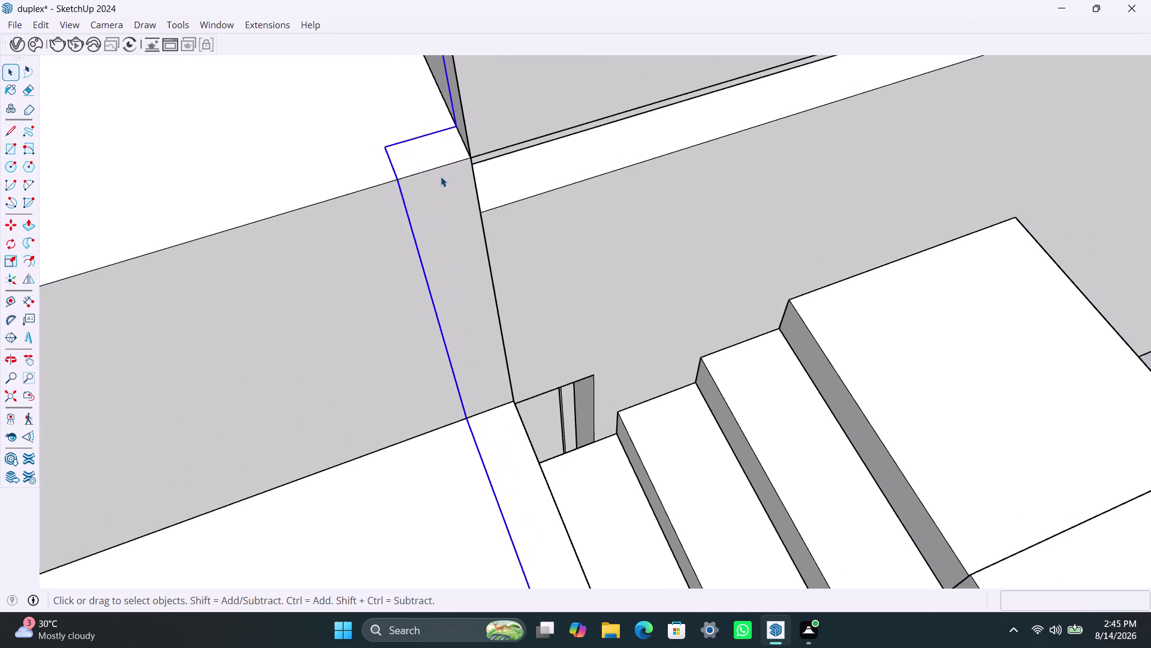
scroll(up, 3)
scroll(down, 3)
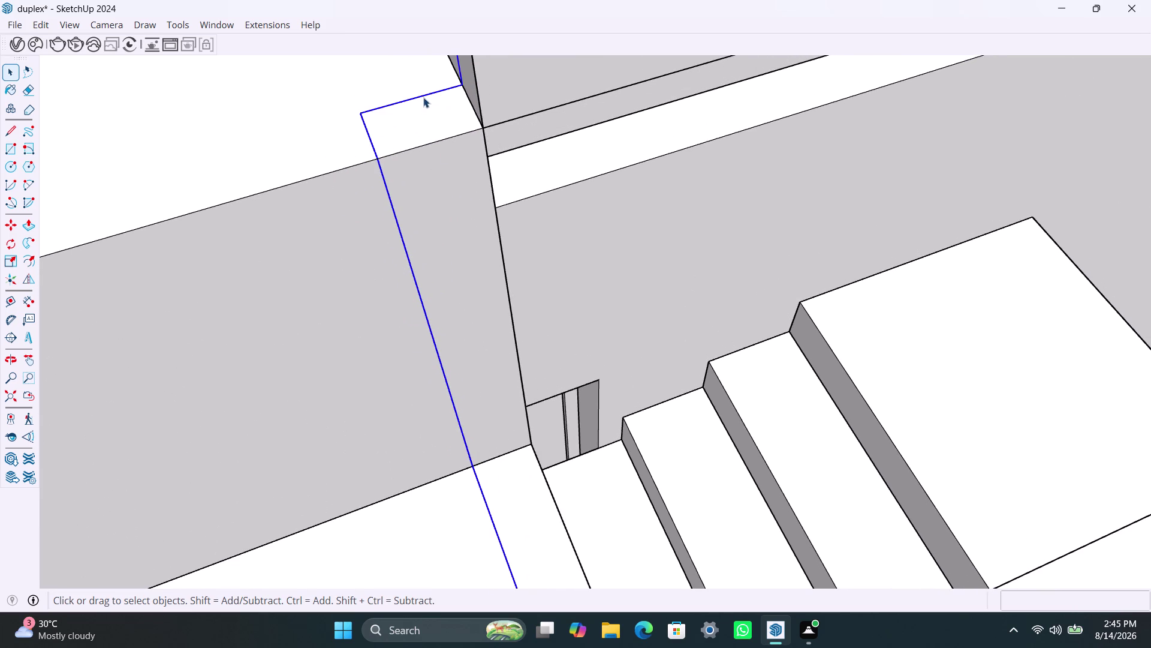
right_click(423, 97)
click(454, 237)
double_click(436, 136)
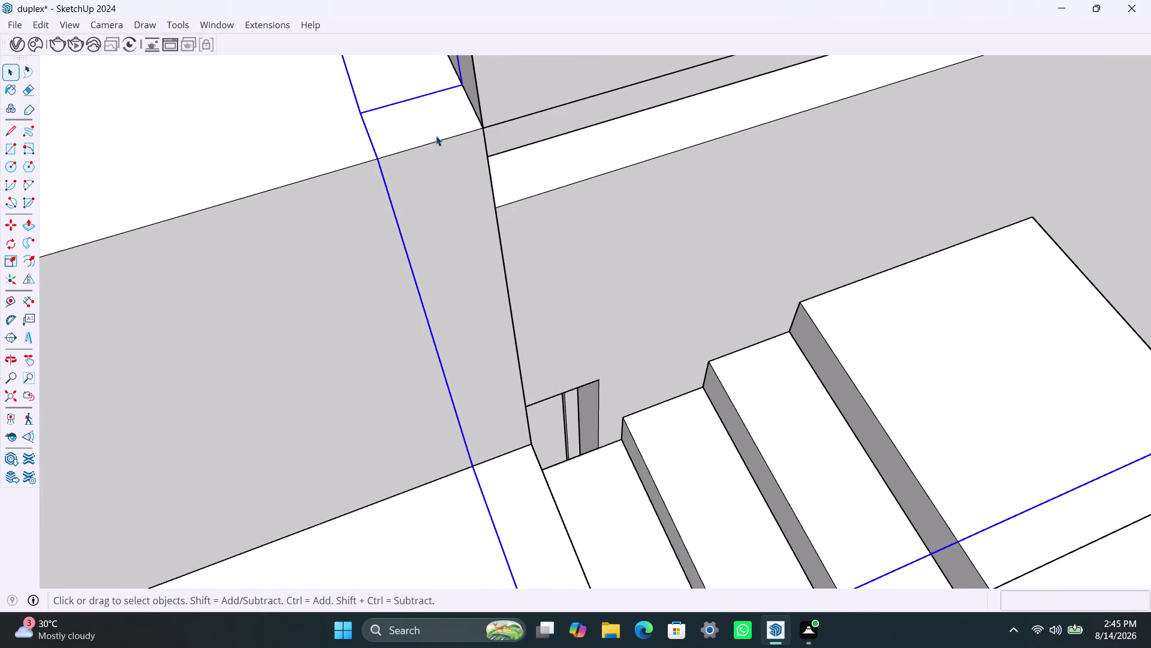
triple_click(429, 119)
Open the floor group and select the stray strip's faces, edges and adjoining faces.
double_click(430, 118)
double_click(433, 127)
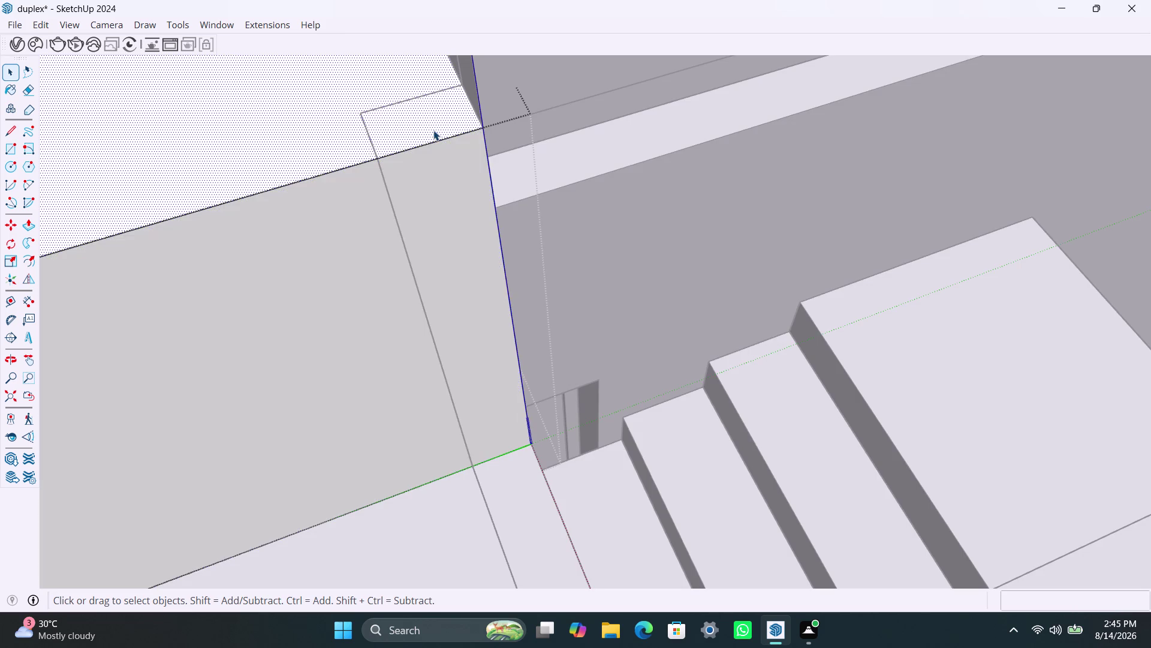
double_click(433, 130)
click(418, 172)
drag(418, 175, 410, 190)
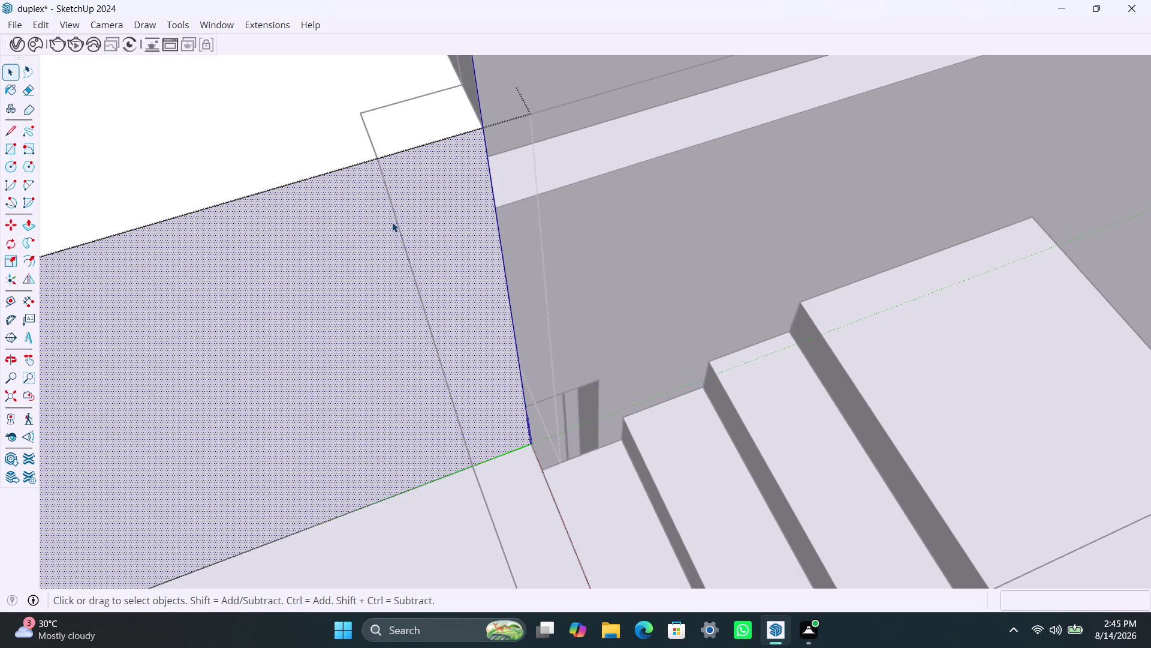
triple_click(393, 219)
double_click(394, 216)
double_click(414, 106)
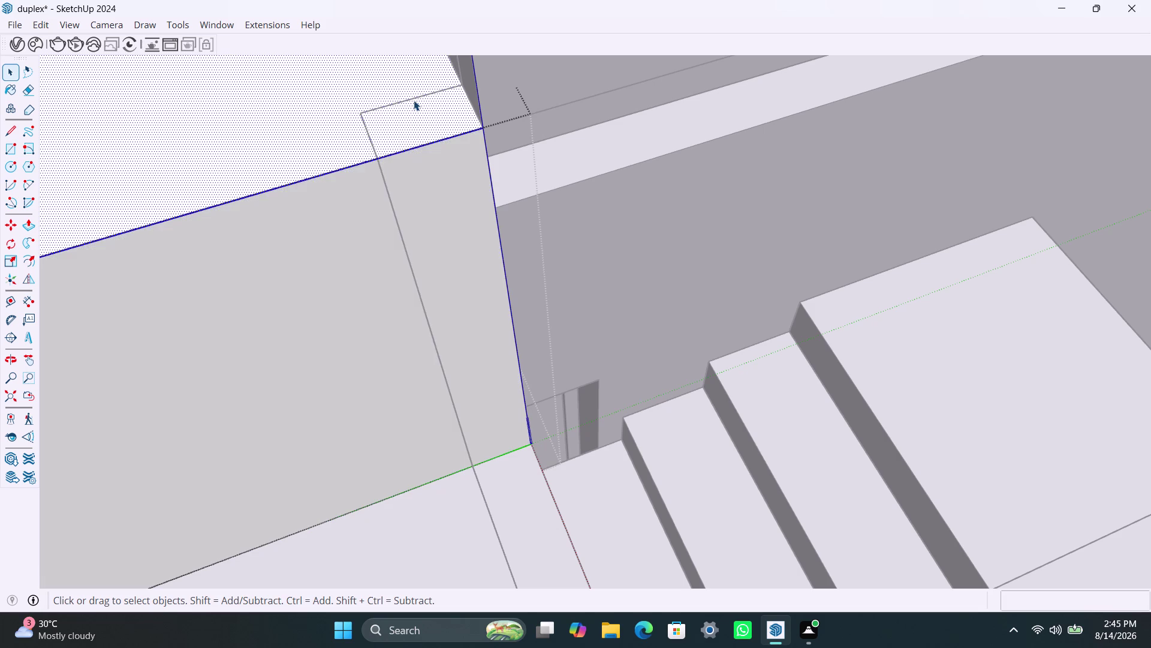
triple_click(413, 100)
triple_click(414, 100)
scroll(down, 3)
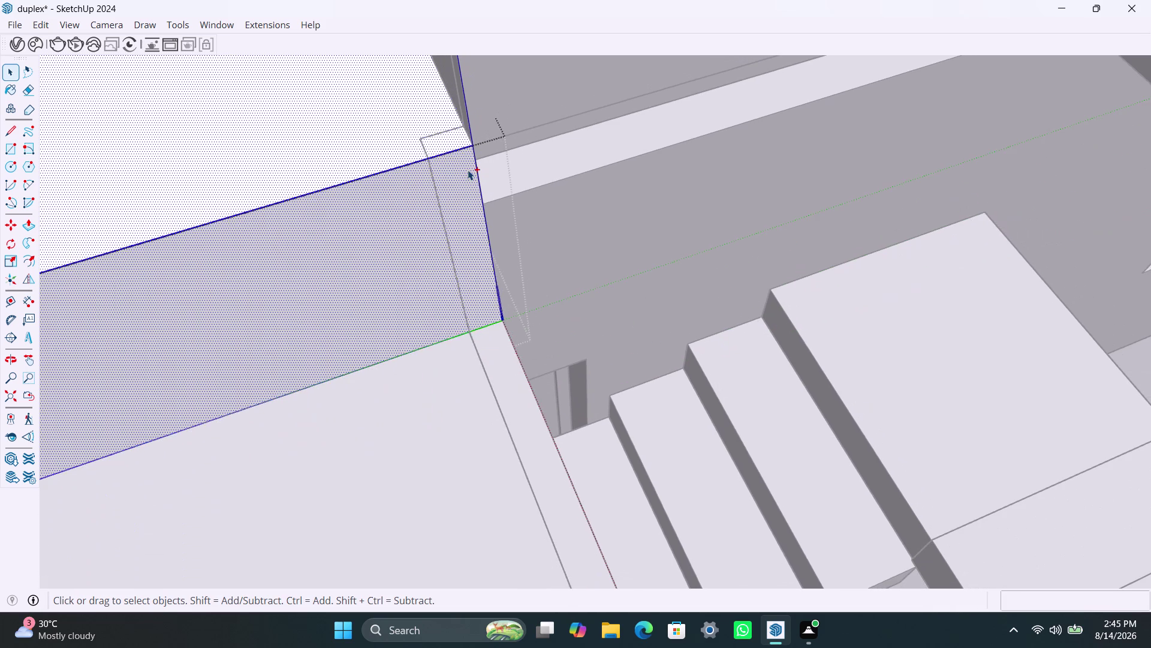
Repeatedly undo (Ctrl+Z) to clear the stray strip geometry beside the wall at the stair landing.
key(ctrl+z)
key(ctrl+z)
key(ctrl+z)
key(ctrl+z)
key(ctrl+z)
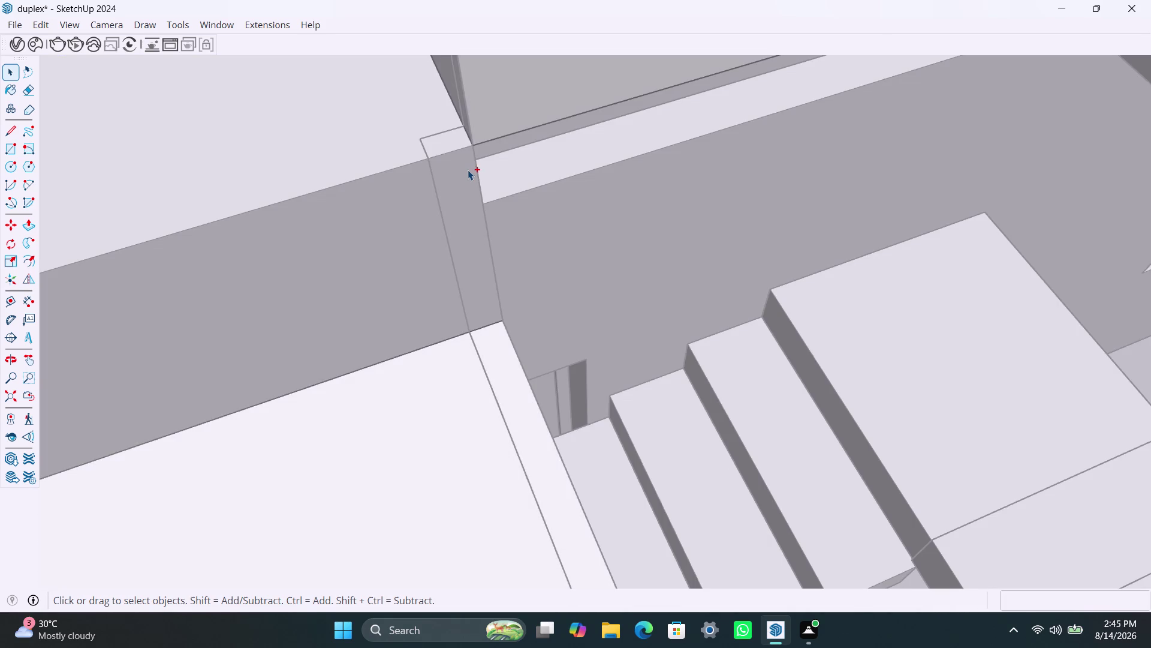
key(ctrl+z)
key(ctrl+z)
key(ctrl+z)
key(ctrl+z)
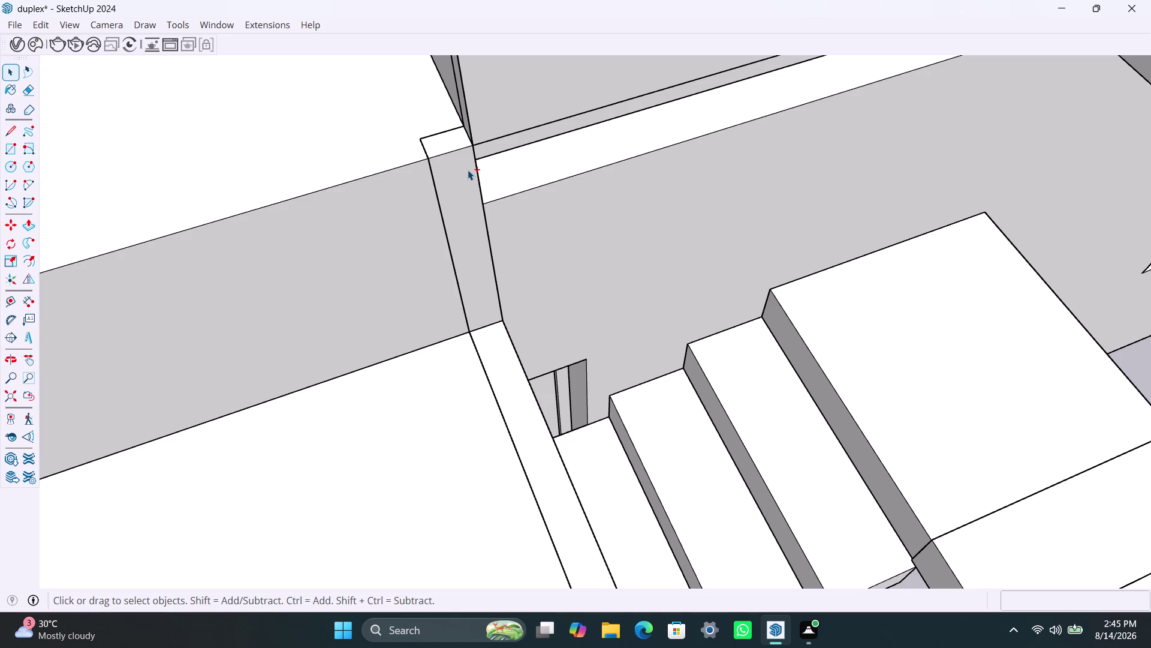
key(ctrl+z)
key(ctrl+z)
key(ctrl+z)
key(ctrl+z)
key(ctrl+z)
key(ctrl+z)
key(ctrl+z)
key(ctrl+z)
key(ctrl+z)
key(ctrl+z)
key(ctrl+z)
key(ctrl+z)
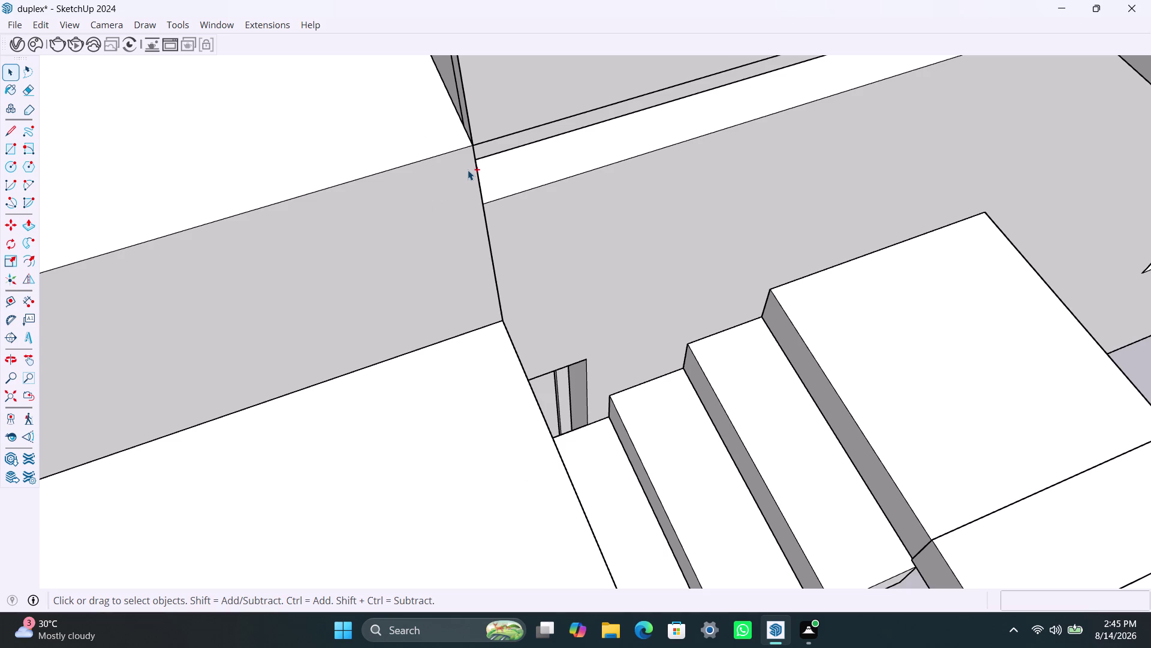
key(ctrl+z)
key(ctrl+z)
key(ctrl+z)
key(ctrl+z)
key(ctrl+z)
key(ctrl+z)
scroll(down, 3)
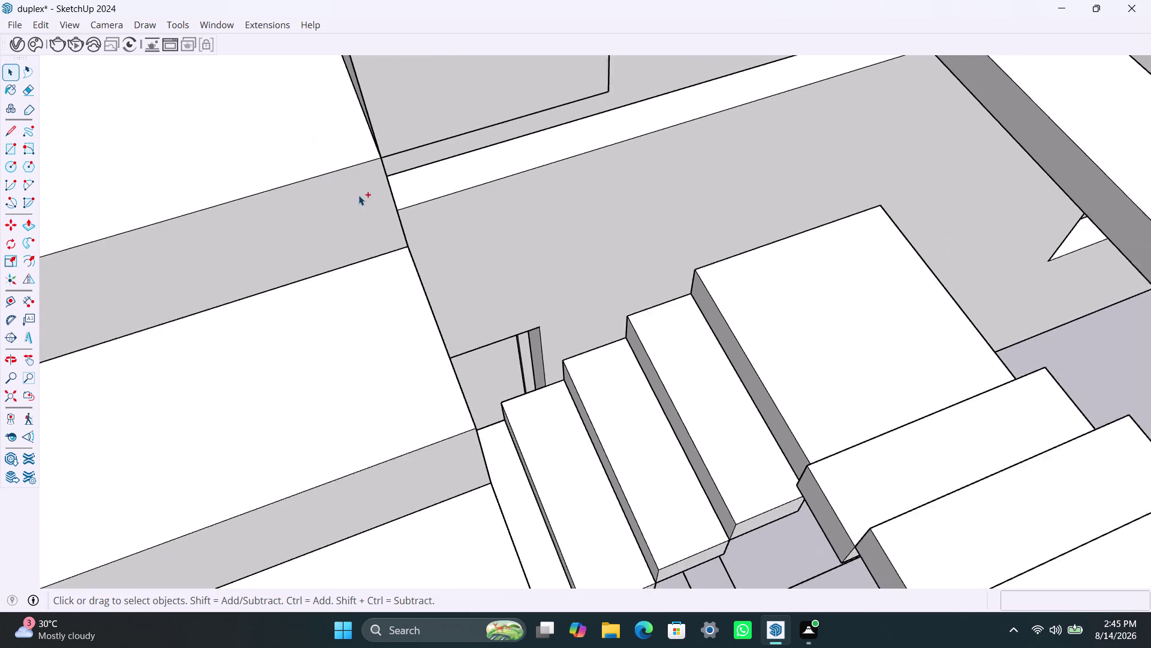
scroll(down, 3)
scroll(up, 3)
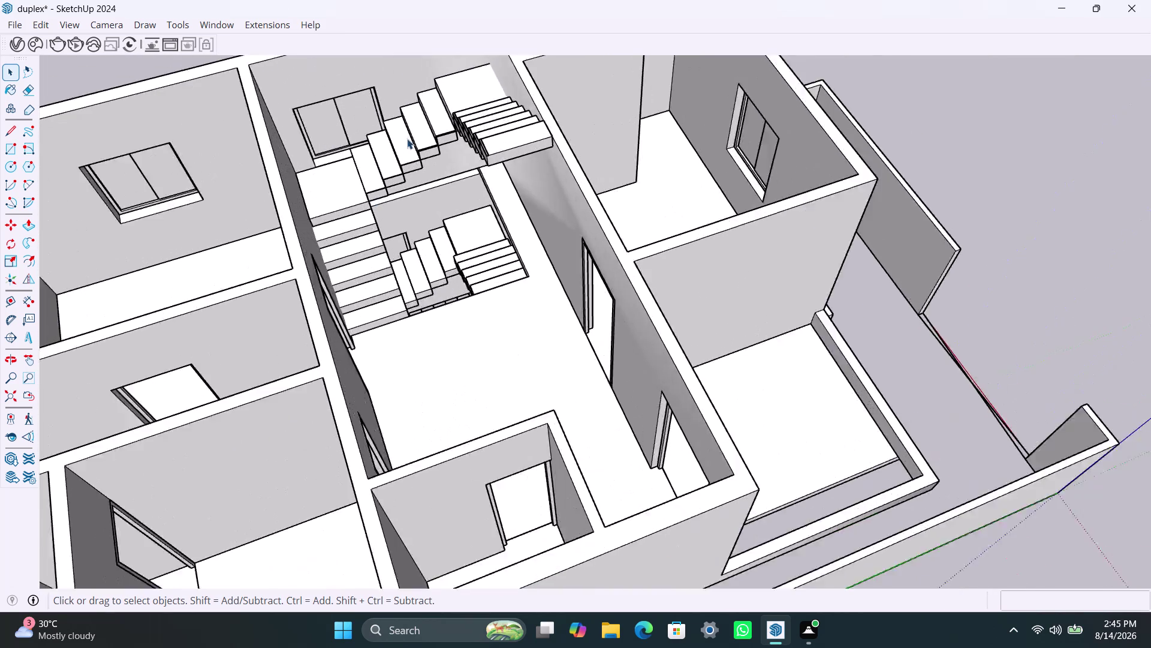
scroll(up, 3)
scroll(down, 3)
scroll(down, 3)
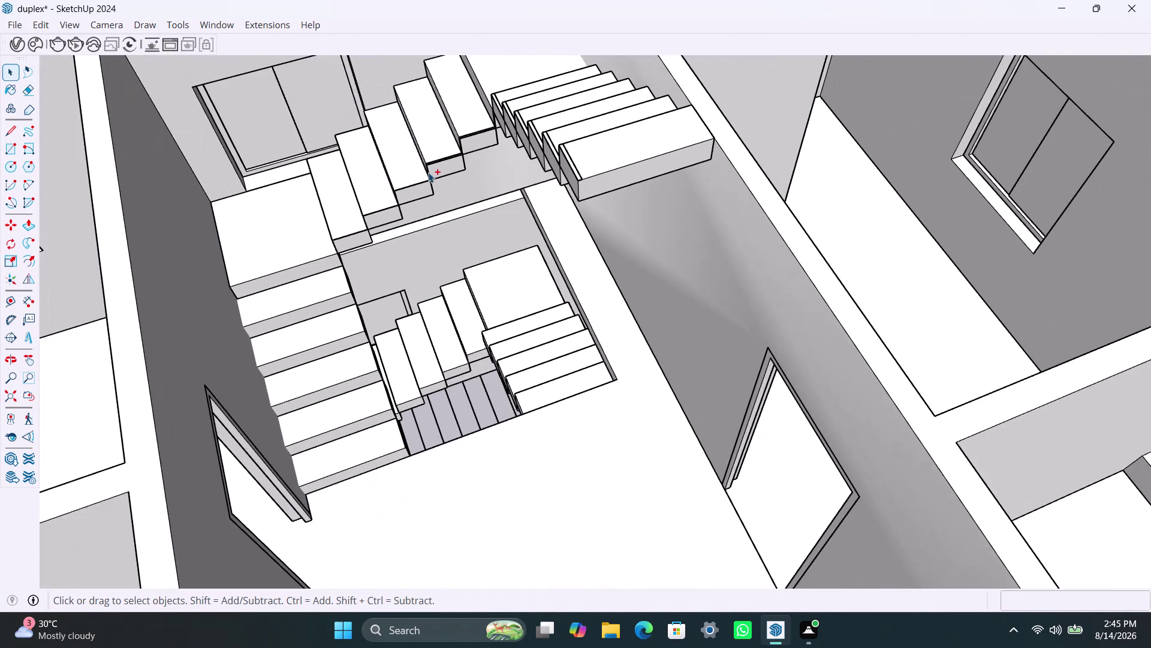
key(ctrl+z)
key(ctrl+z)
key(ctrl+z)
key(ctrl+z)
key(ctrl+z)
key(ctrl+z)
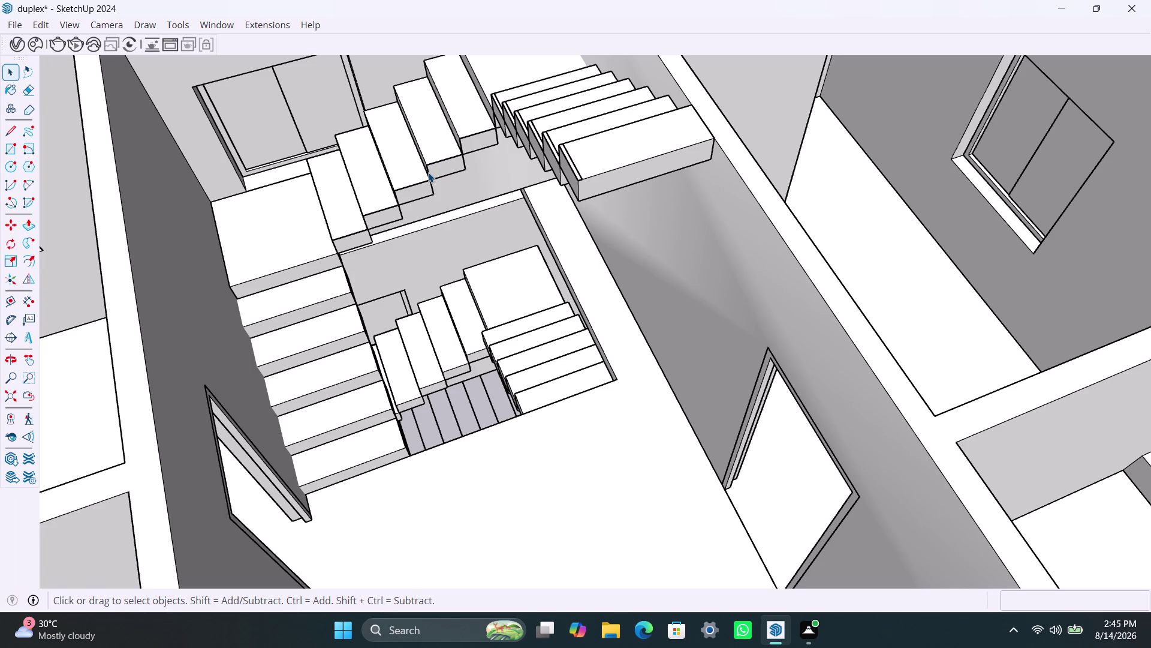
key(ctrl+z)
key(ctrl+z)
key(ctrl+z)
key(ctrl+z)
key(ctrl+z)
key(ctrl+z)
key(ctrl+z)
key(ctrl+z)
key(ctrl+z)
key(ctrl+z)
key(ctrl+z)
key(ctrl+z)
key(ctrl+z)
key(ctrl+z)
key(ctrl+z)
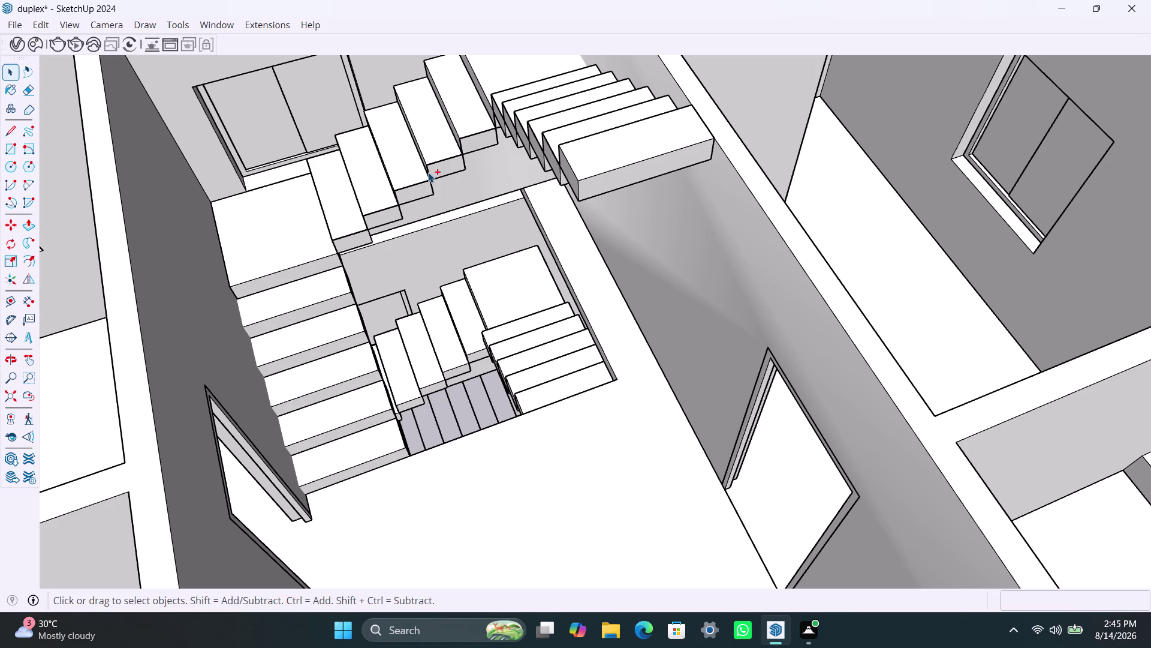
key(ctrl+z)
key(ctrl+z)
key(ctrl+z)
key(ctrl+z)
key(ctrl+z)
key(ctrl+z)
key(ctrl+z)
key(ctrl+x)
key(ctrl+z)
key(ctrl+z)
key(ctrl+z)
key(ctrl+z)
key(ctrl+z)
key(ctrl+z)
key(ctrl+z)
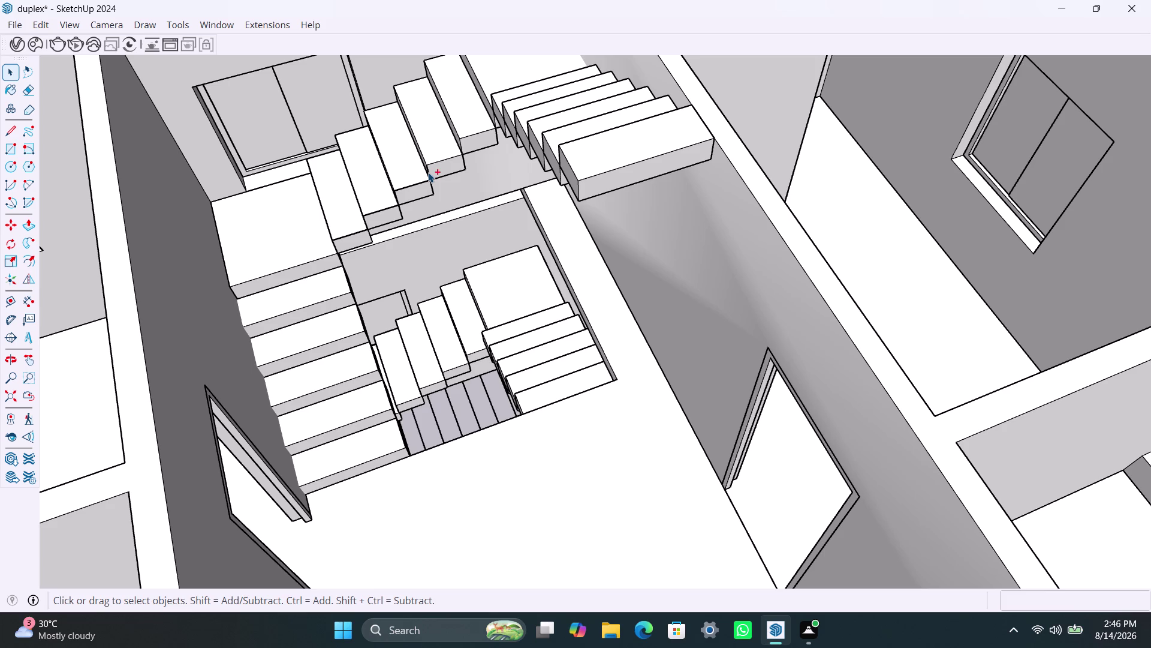
key(ctrl+z)
key(ctrl+z)
scroll(up, 3)
scroll(up, 3)
middle_drag(400, 392, 309, 353)
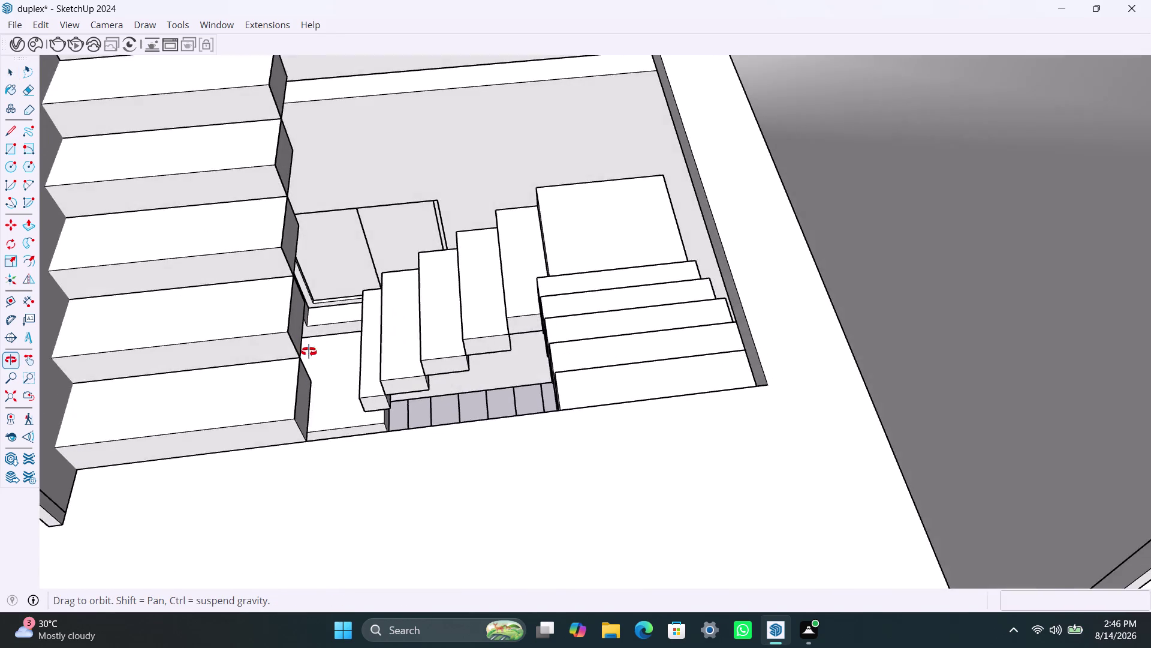
middle_drag(309, 353, 309, 352)
scroll(up, 3)
scroll(down, 3)
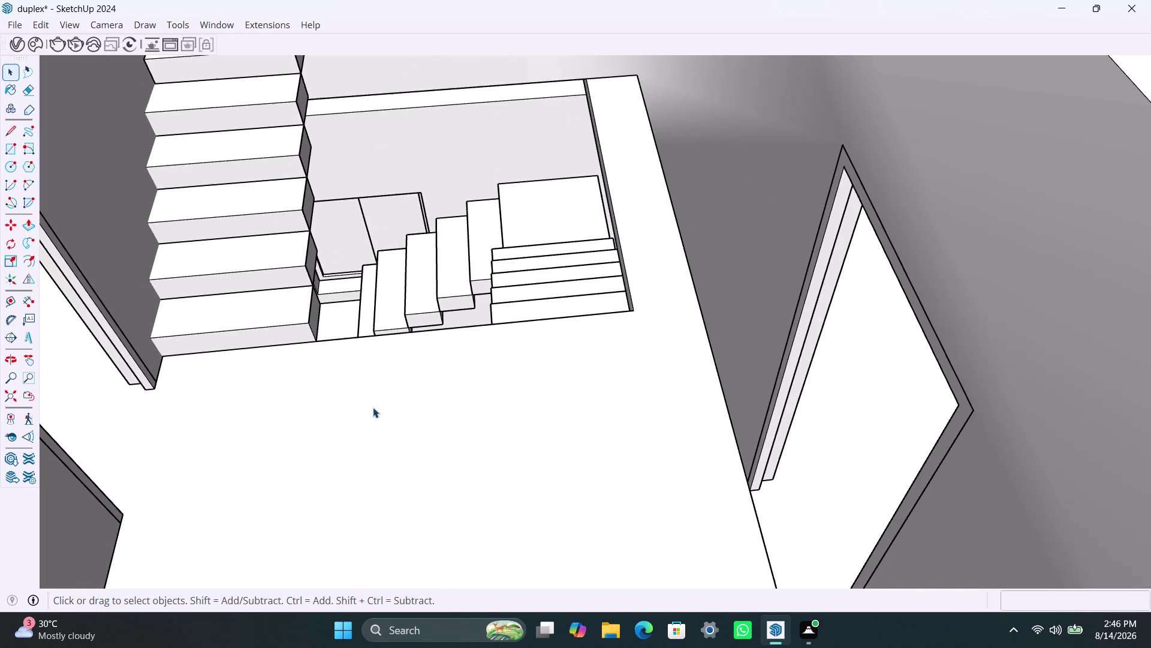
click(385, 428)
scroll(down, 3)
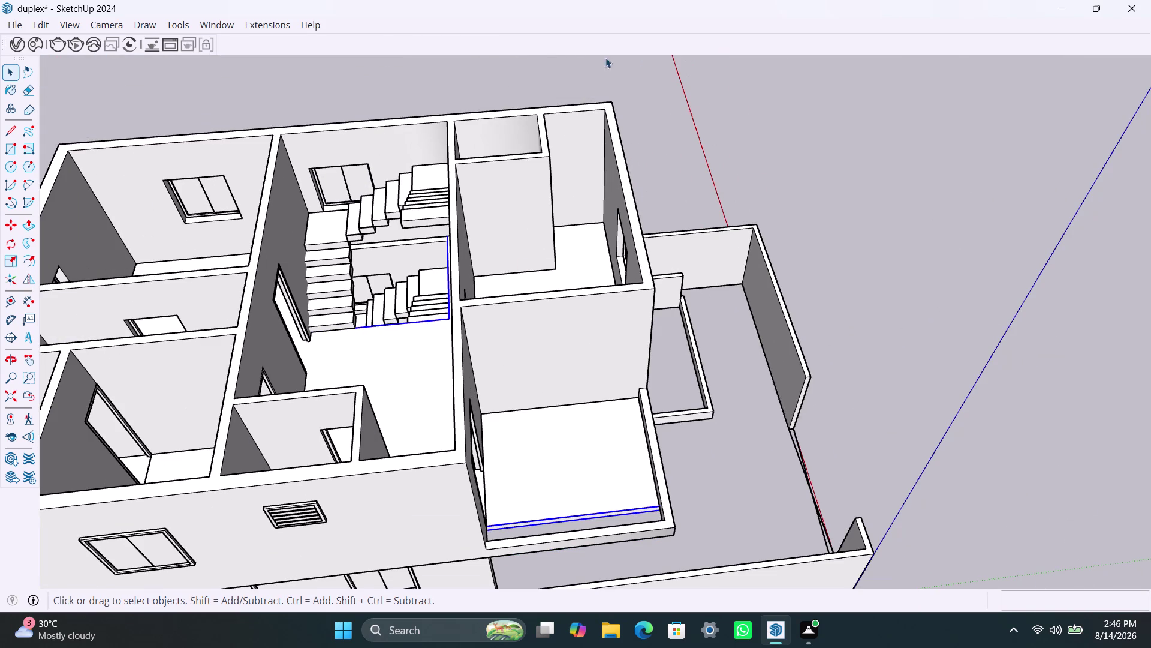
click(492, 78)
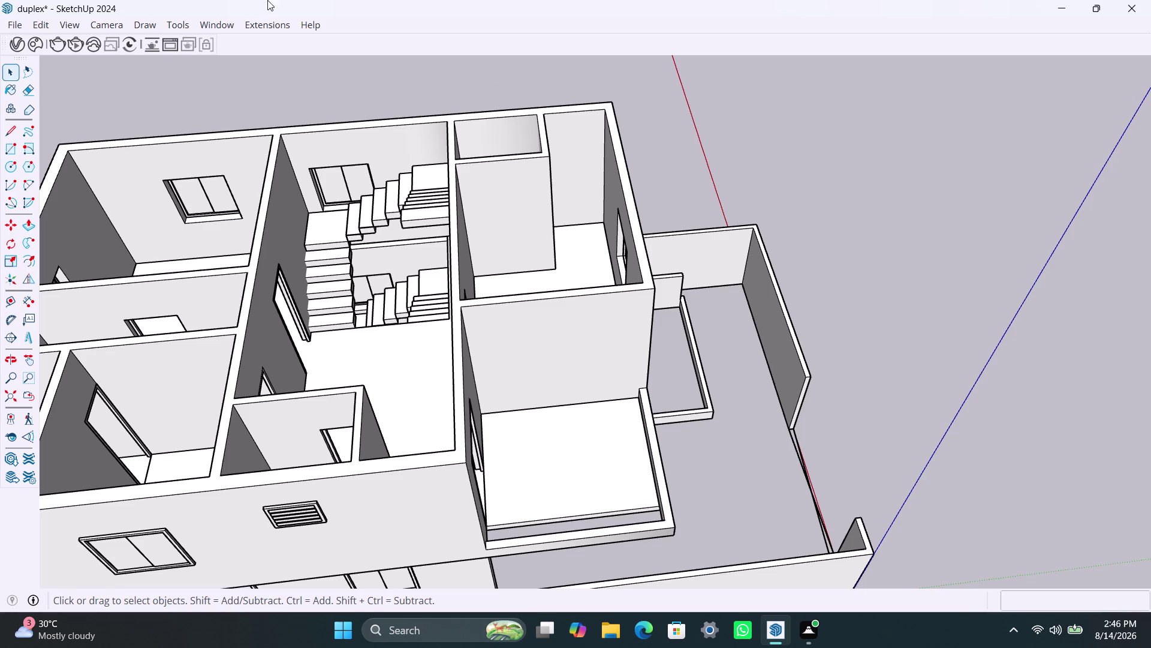
scroll(down, 3)
middle_drag(383, 289, 168, 268)
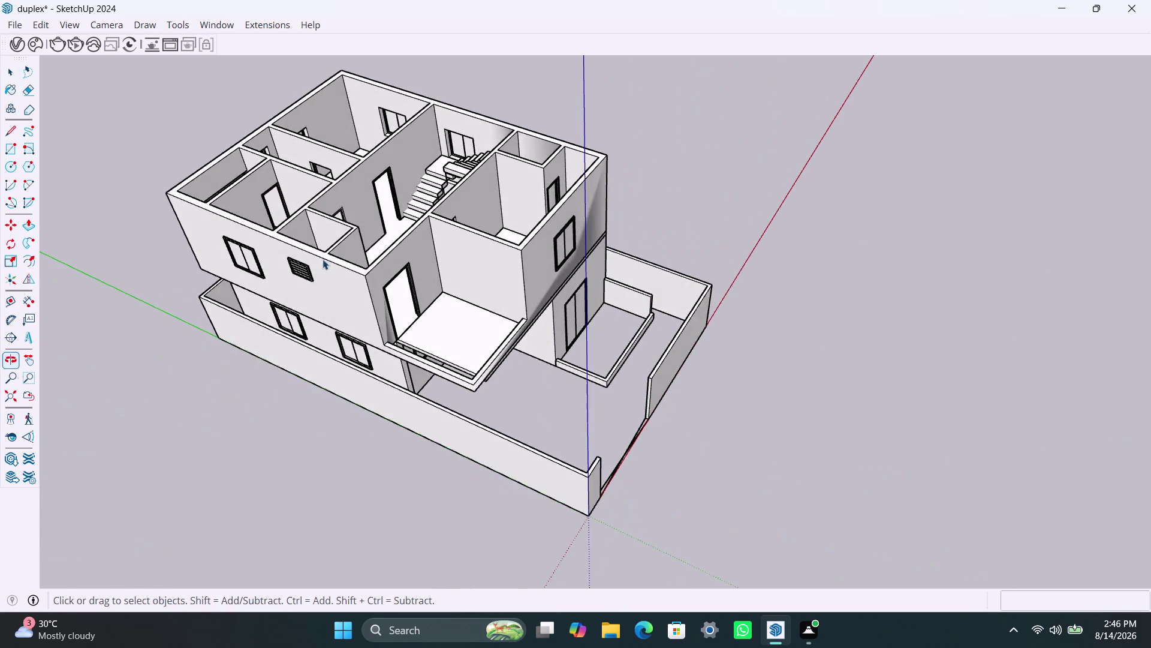
scroll(up, 3)
middle_drag(431, 145, 454, 183)
scroll(up, 3)
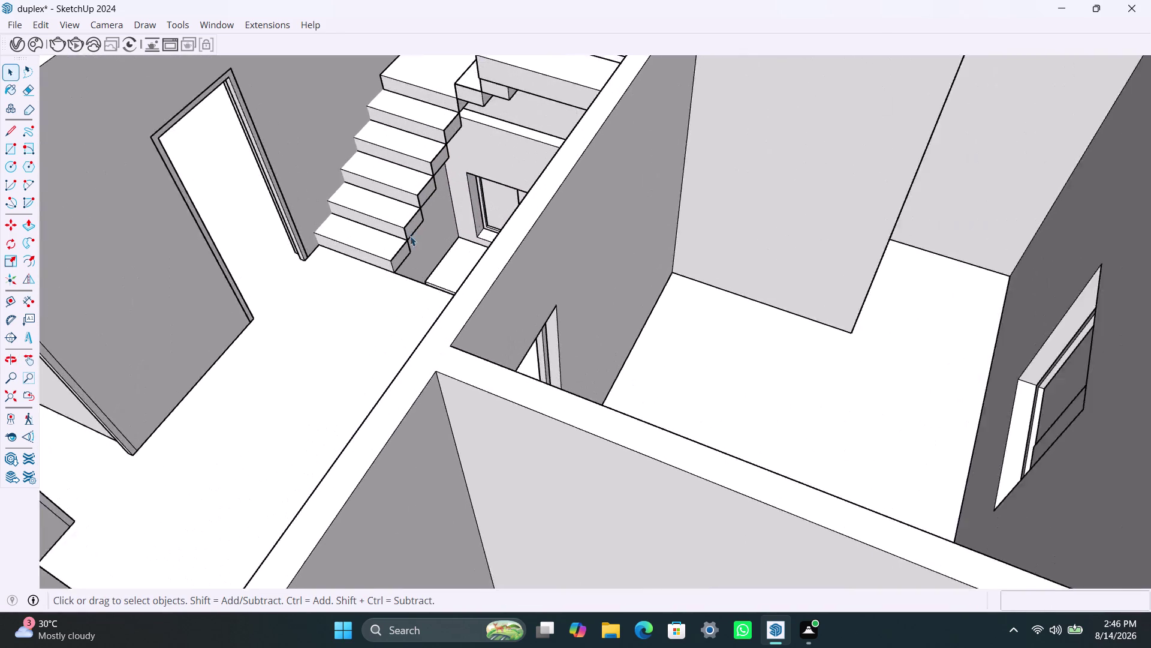
Select the bottom stair step's faces.
scroll(up, 3)
scroll(up, 3)
click(389, 272)
double_click(389, 271)
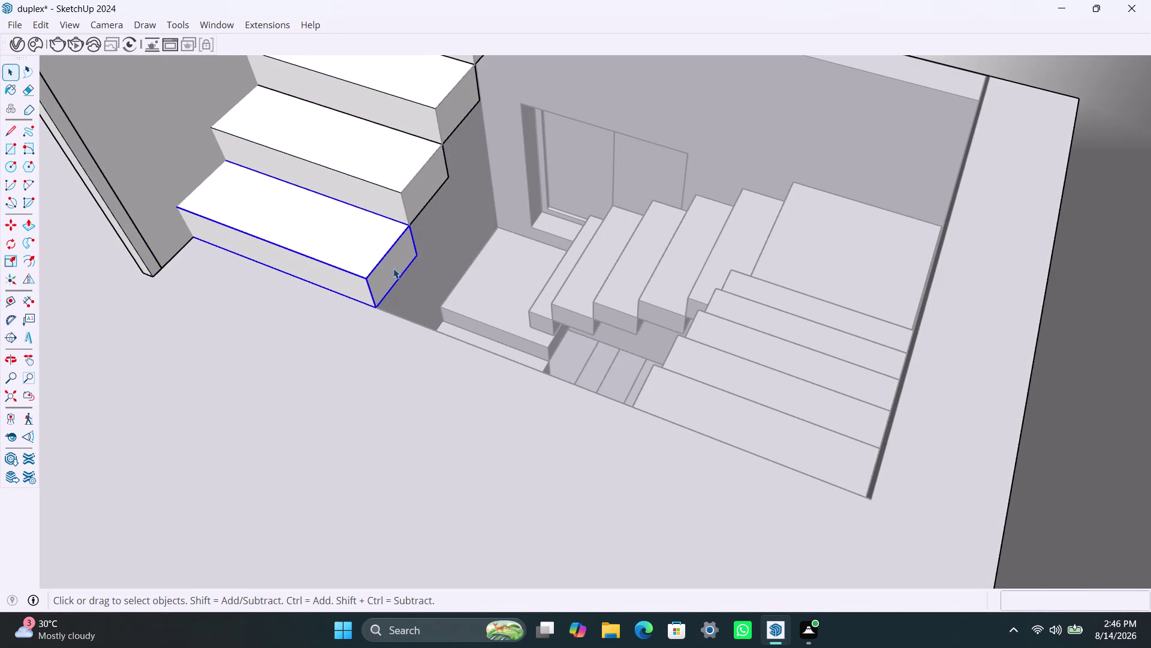
double_click(394, 268)
click(394, 266)
double_click(394, 267)
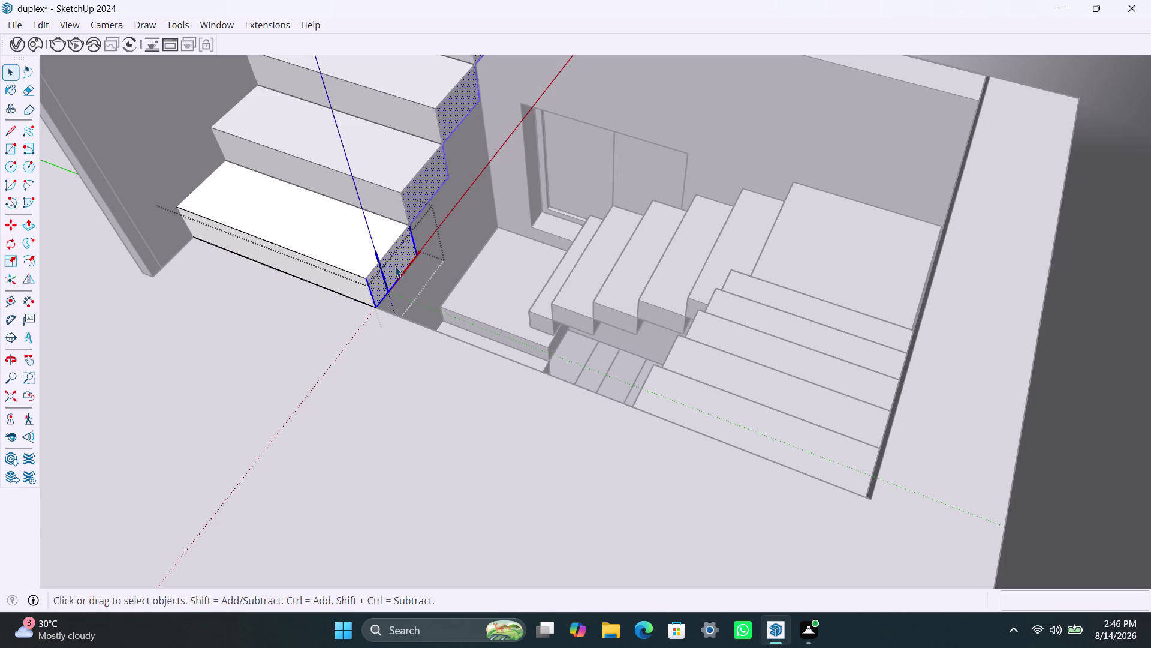
Push/Pull the bottom step's end face out to a new length.
key(p)
click(397, 265)
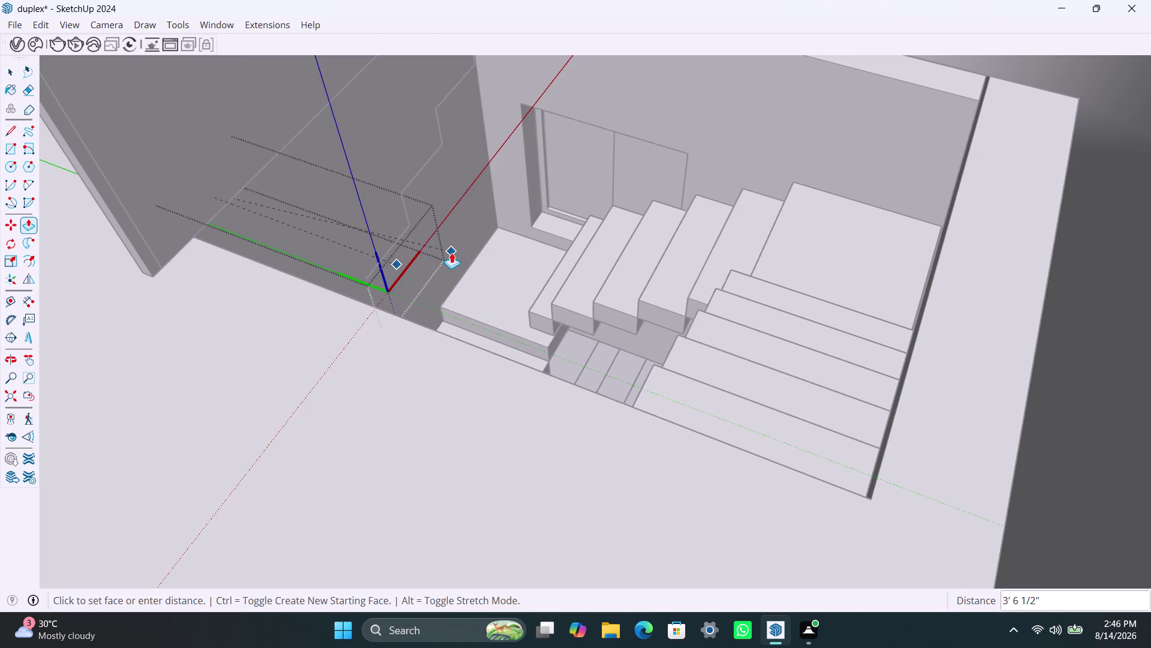
click(413, 257)
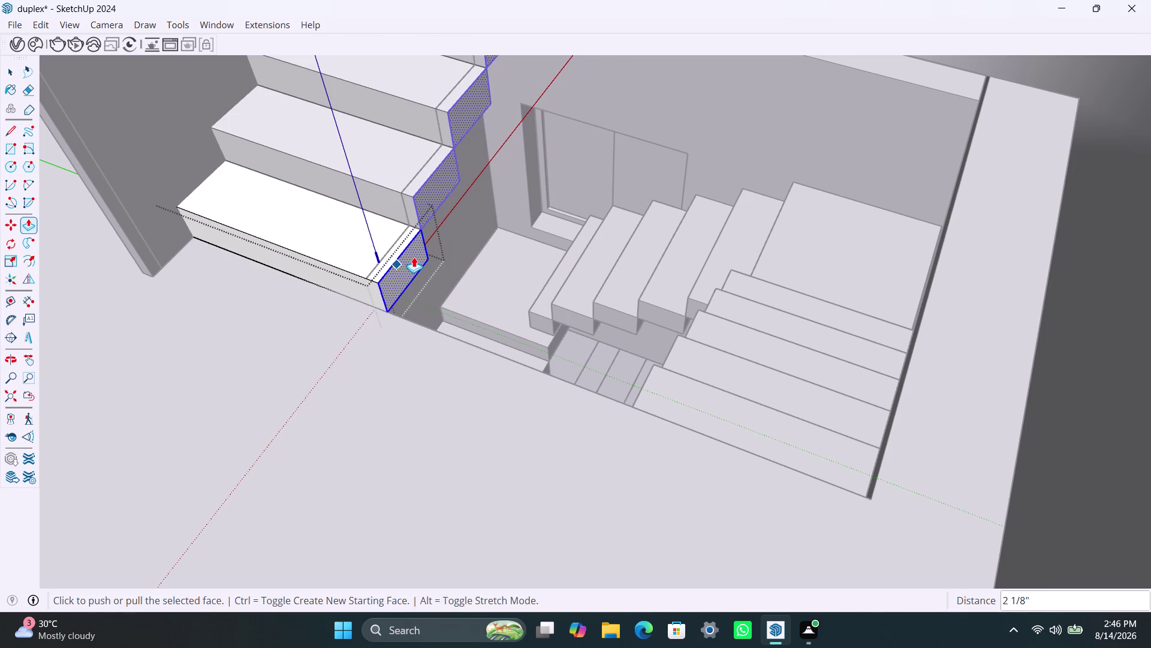
key(space)
click(353, 363)
Select the connected stair geometry, undo three changes, then deselect and orbit away.
triple_click(378, 269)
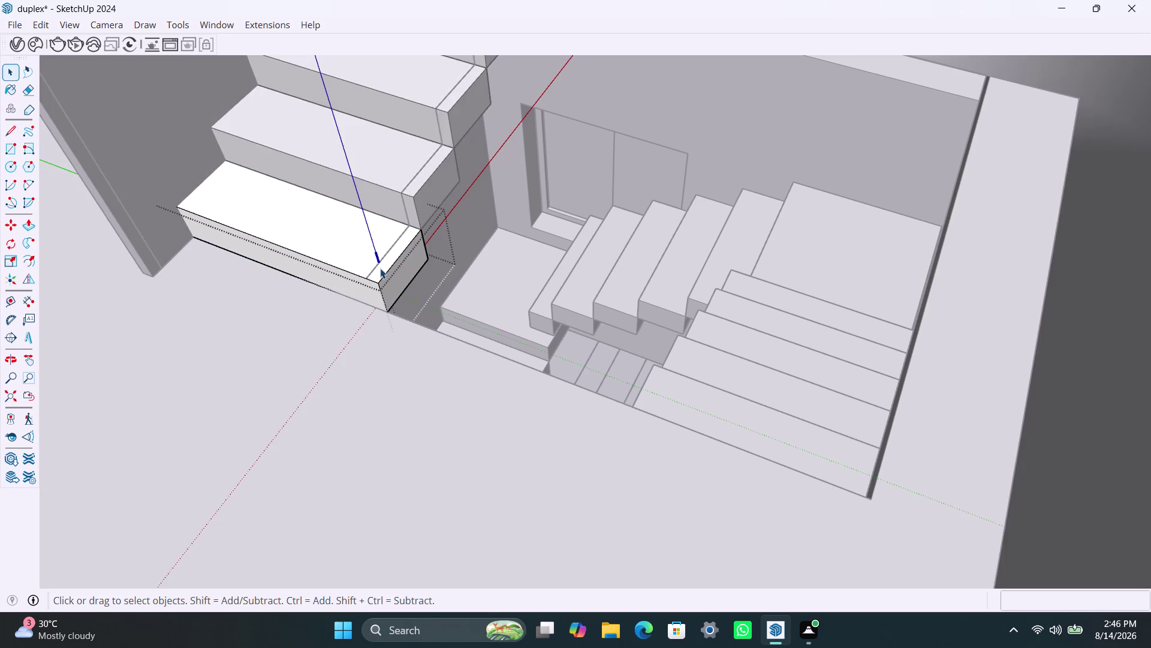
click(381, 268)
triple_click(380, 268)
click(380, 268)
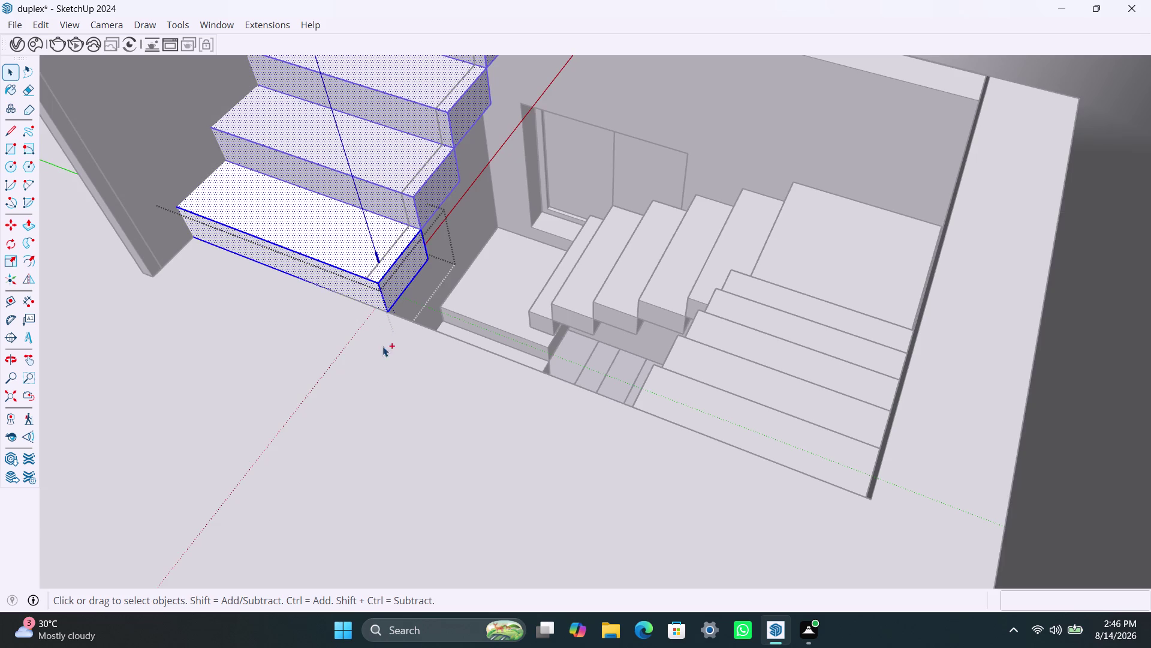
key(ctrl+z)
key(ctrl+z)
key(ctrl+z)
click(367, 427)
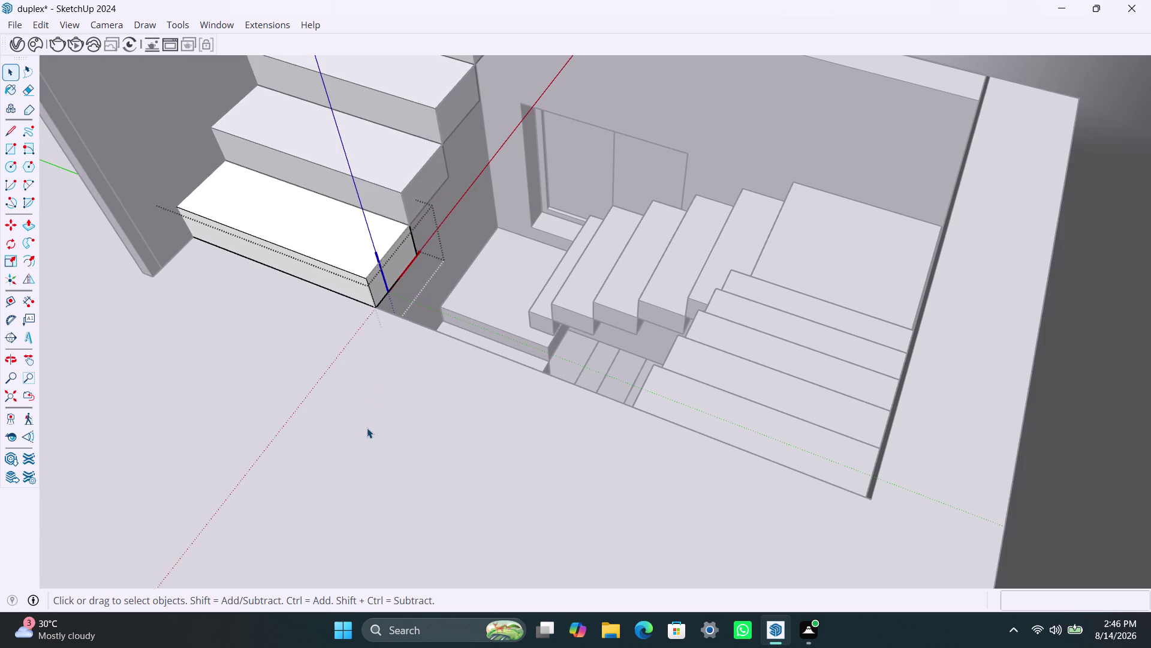
key(space)
scroll(down, 3)
scroll(down, 3)
middle_drag(343, 361, 501, 392)
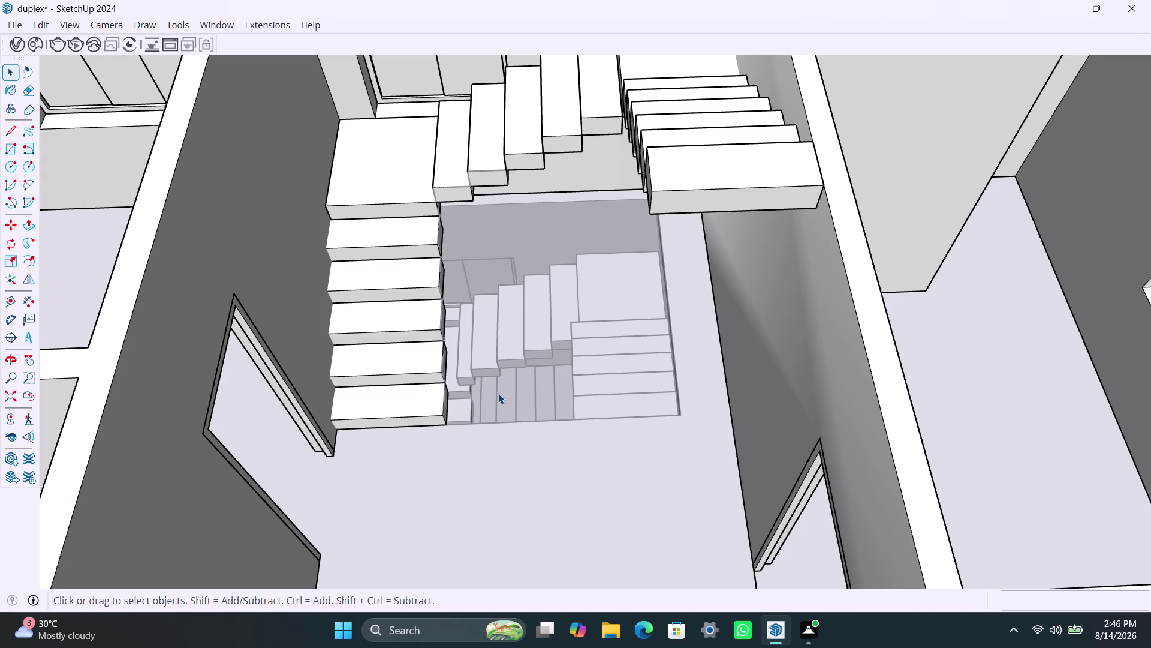
scroll(up, 3)
scroll(down, 3)
scroll(down, 3)
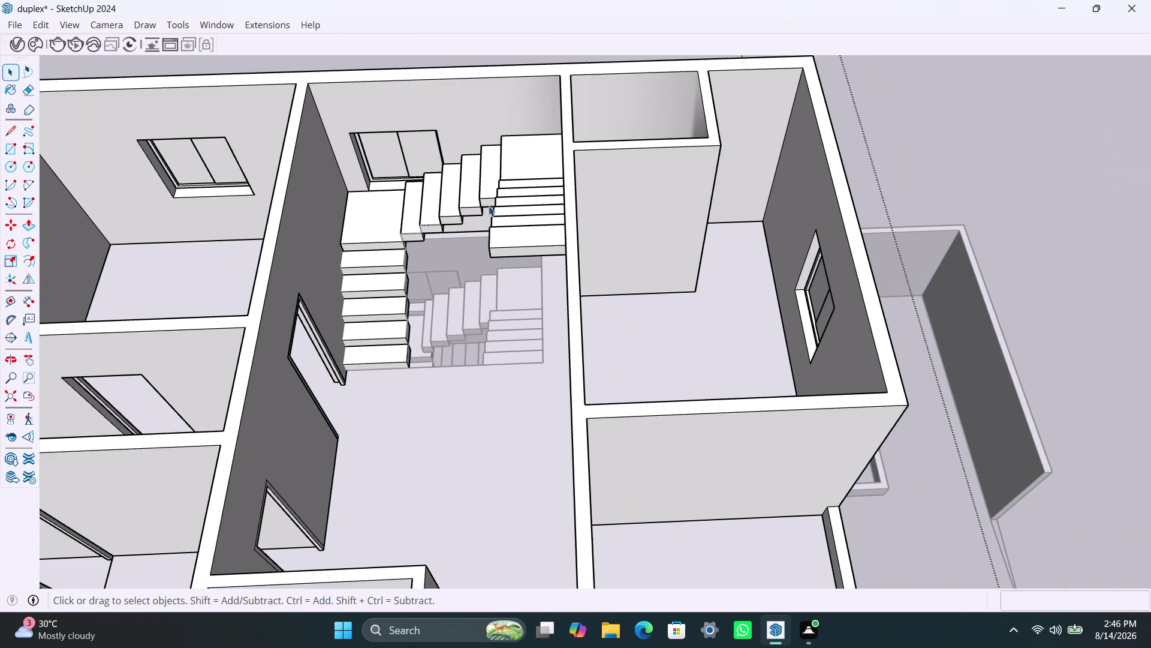
scroll(down, 3)
click(453, 75)
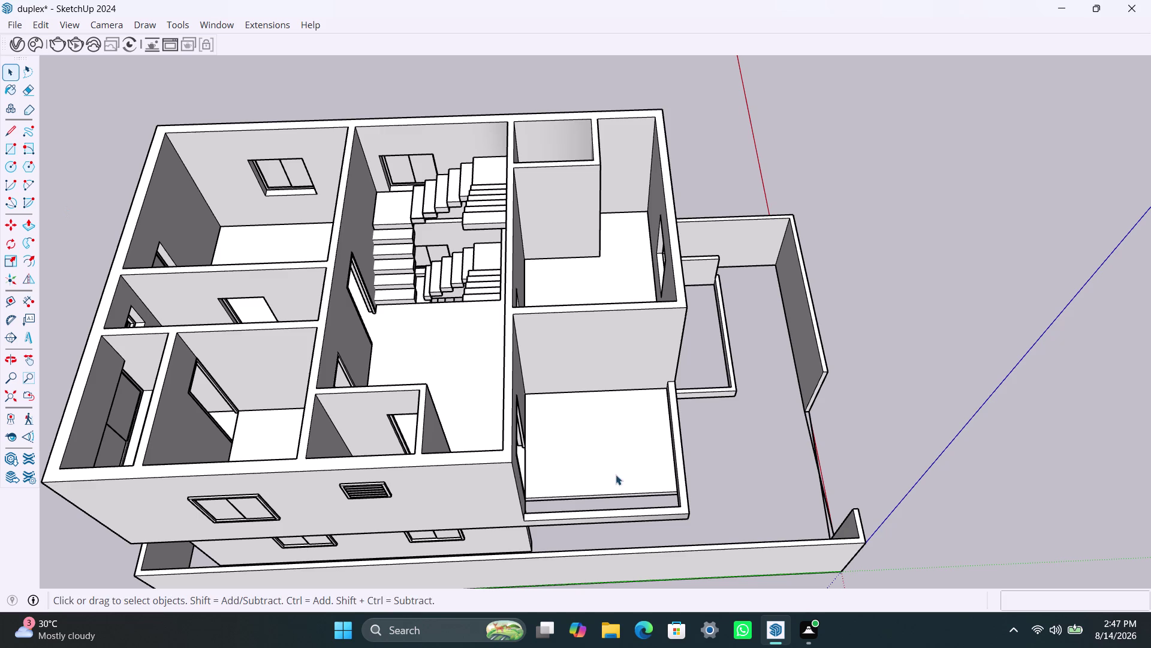
middle_drag(628, 451, 494, 560)
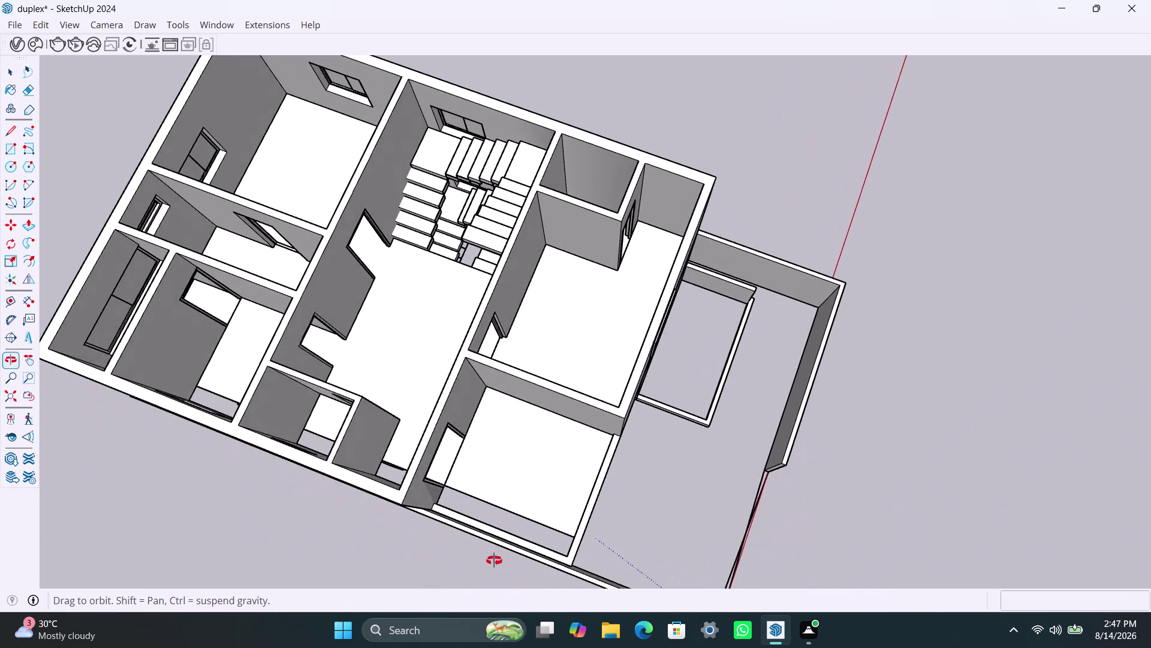
middle_drag(494, 560, 351, 568)
scroll(up, 3)
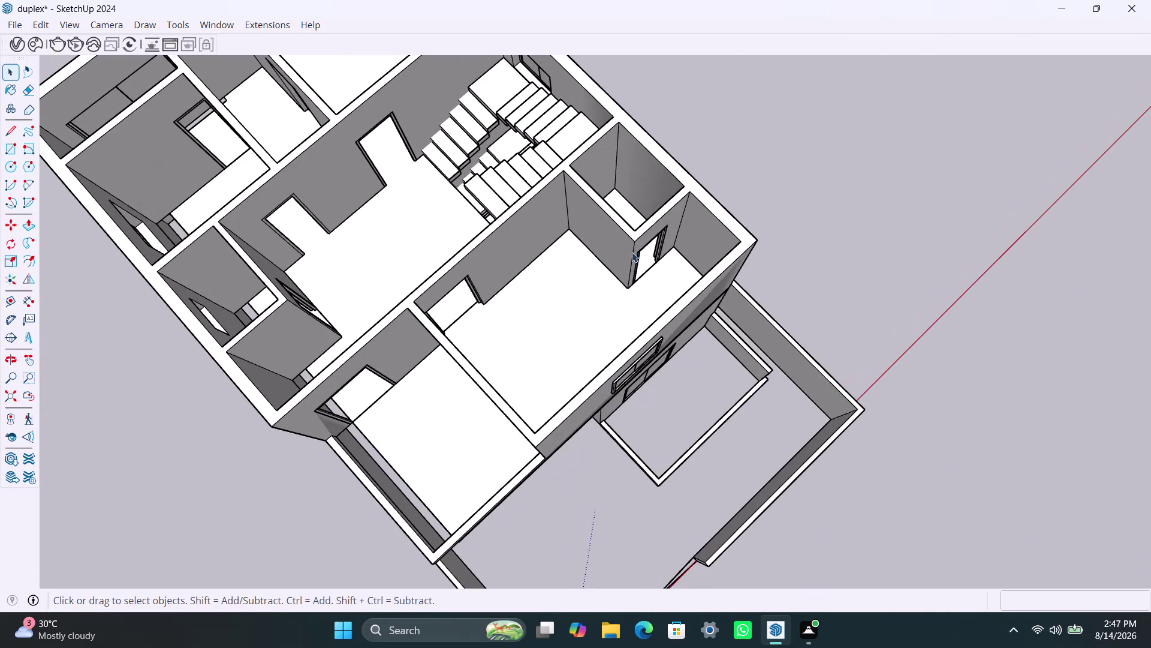
middle_drag(705, 239, 206, 88)
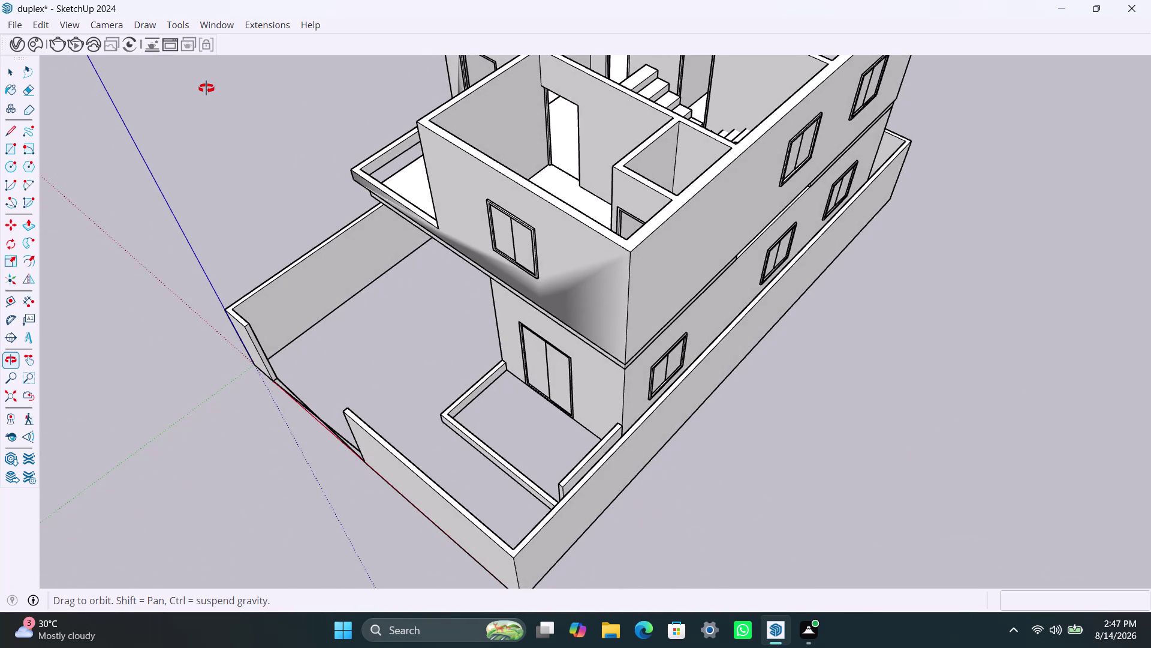
middle_drag(206, 88, 204, 0)
scroll(up, 3)
middle_drag(678, 242, 590, 214)
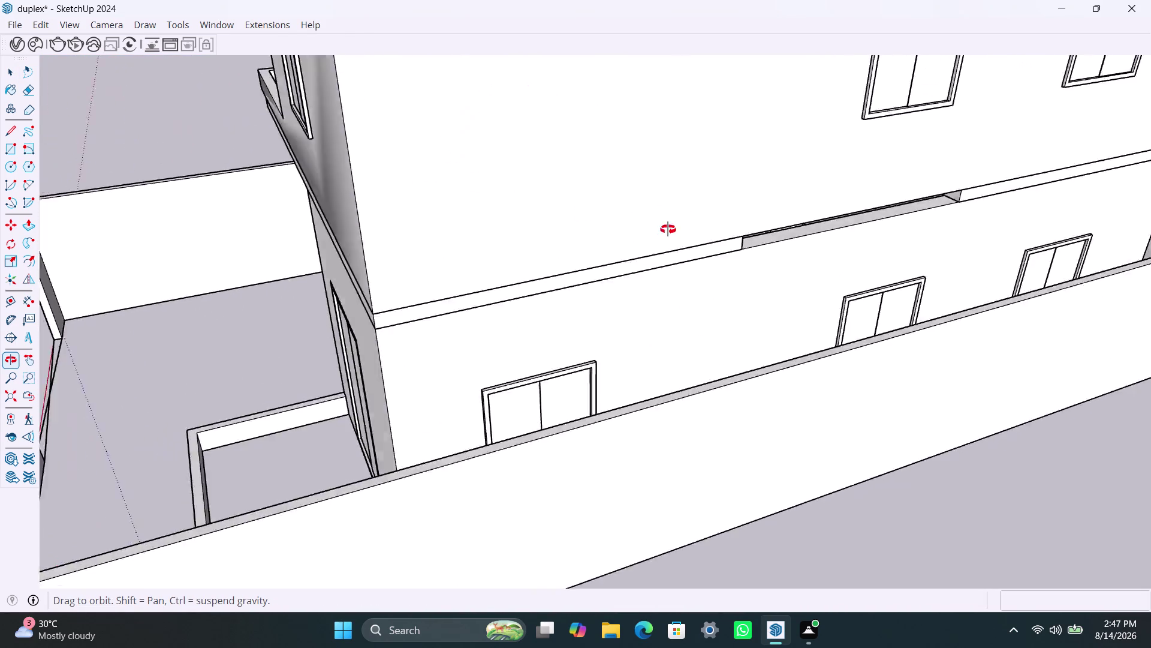
middle_drag(590, 213, 815, 303)
scroll(down, 3)
middle_drag(175, 290, 487, 222)
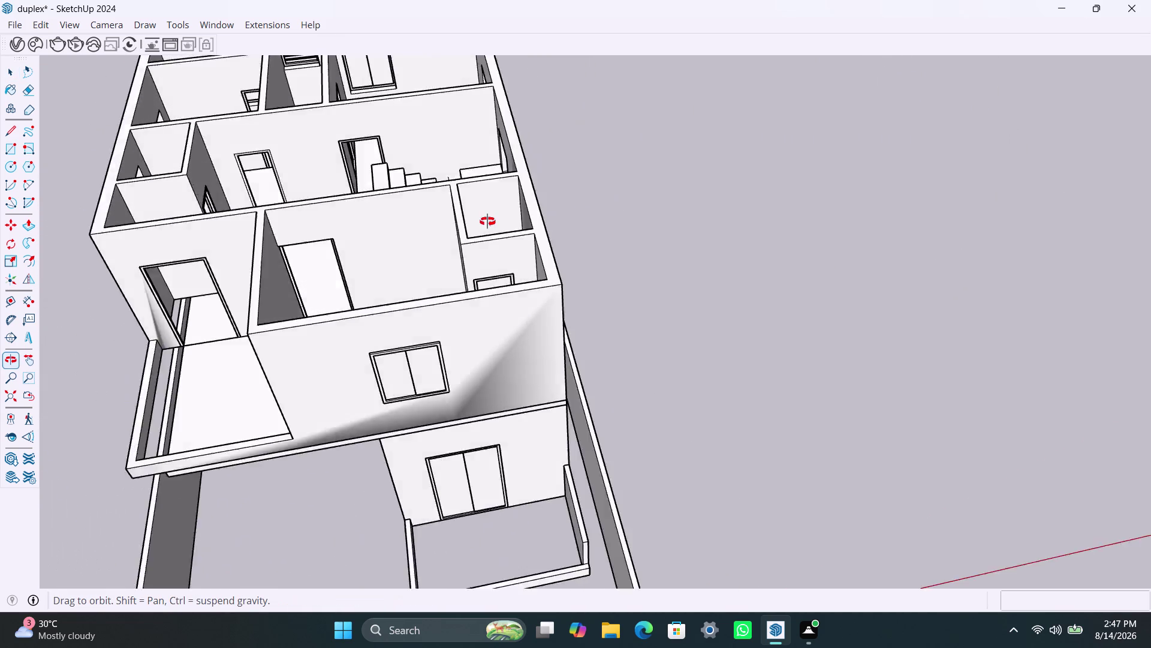
middle_drag(487, 221, 722, 92)
scroll(up, 3)
scroll(up, 3)
middle_drag(444, 244, 523, 160)
scroll(up, 3)
scroll(up, 3)
triple_click(484, 131)
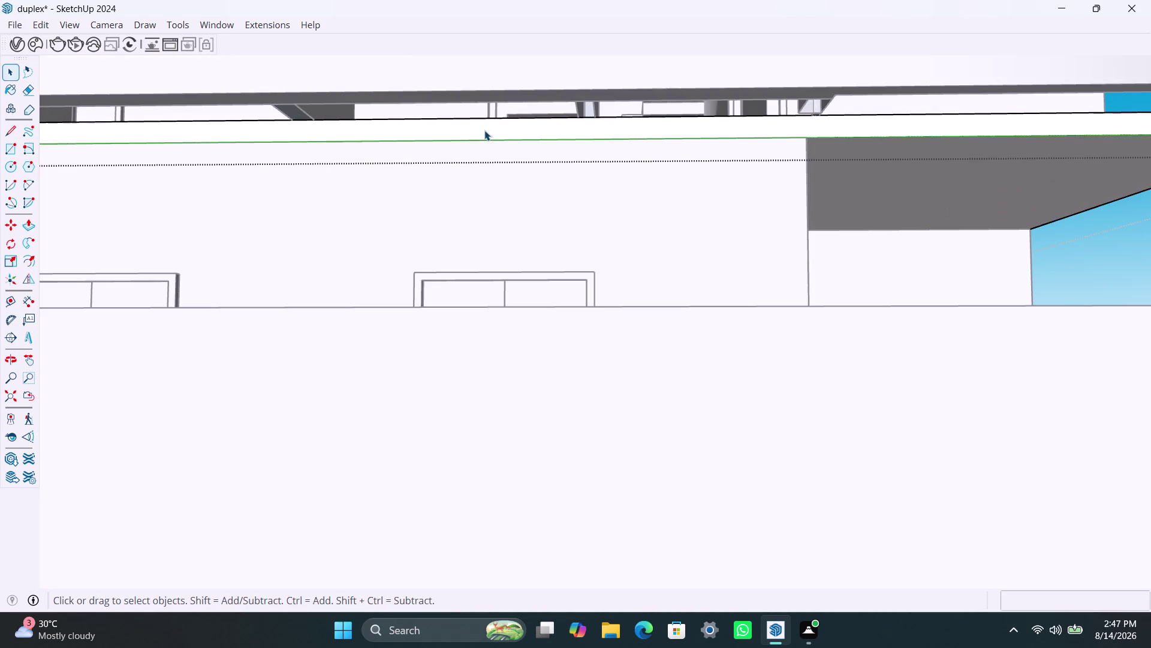
Push/pull the selected sunshade band face upward to thicken it.
click(485, 129)
double_click(490, 130)
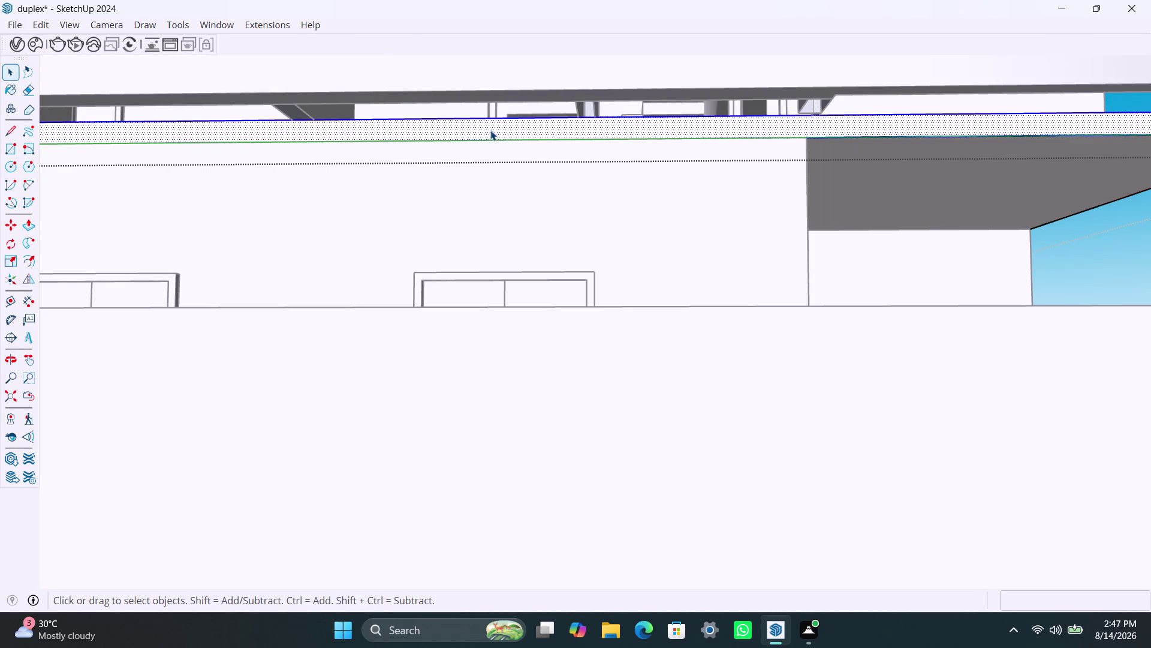
key(p)
click(491, 130)
click(495, 85)
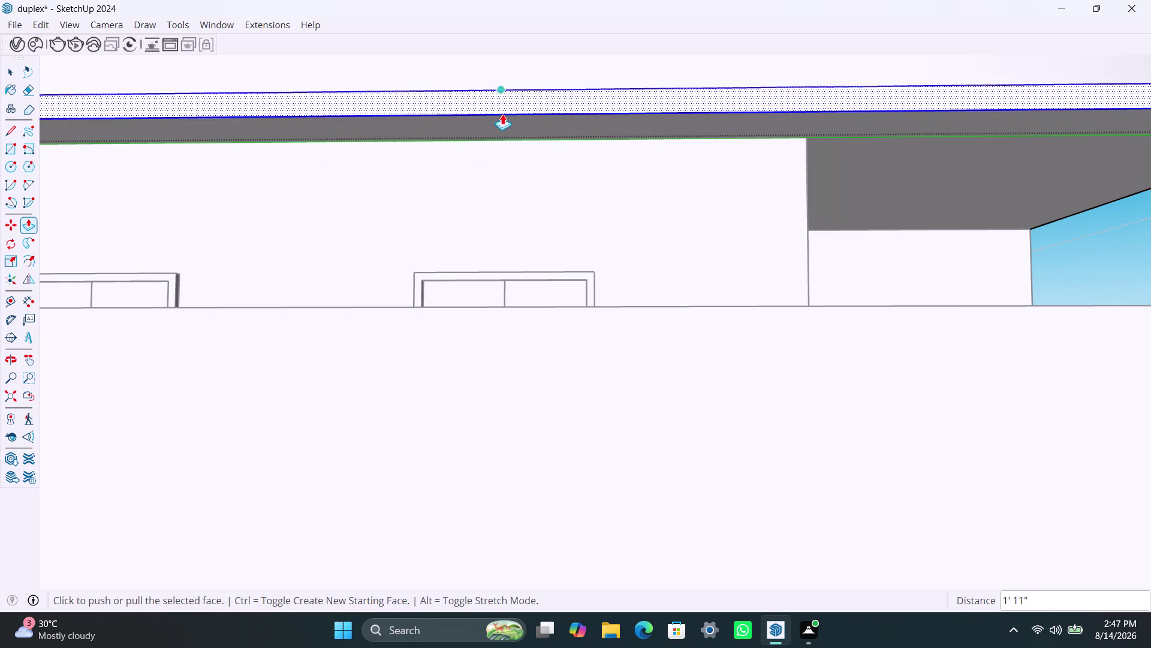
key(space)
Pull the lower band section's top face up to match the adjoining band.
scroll(down, 3)
middle_drag(434, 127, 449, 334)
scroll(up, 3)
middle_drag(176, 262, 608, 113)
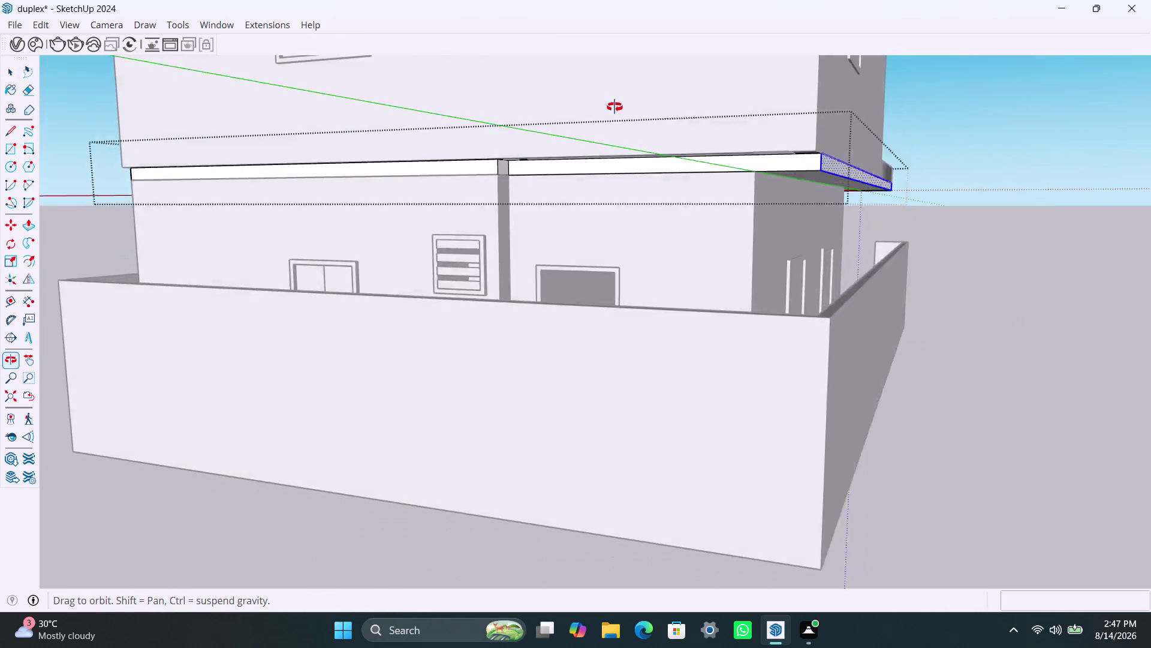
middle_drag(608, 113, 623, 98)
scroll(up, 3)
middle_drag(508, 128, 513, 113)
scroll(up, 3)
double_click(518, 104)
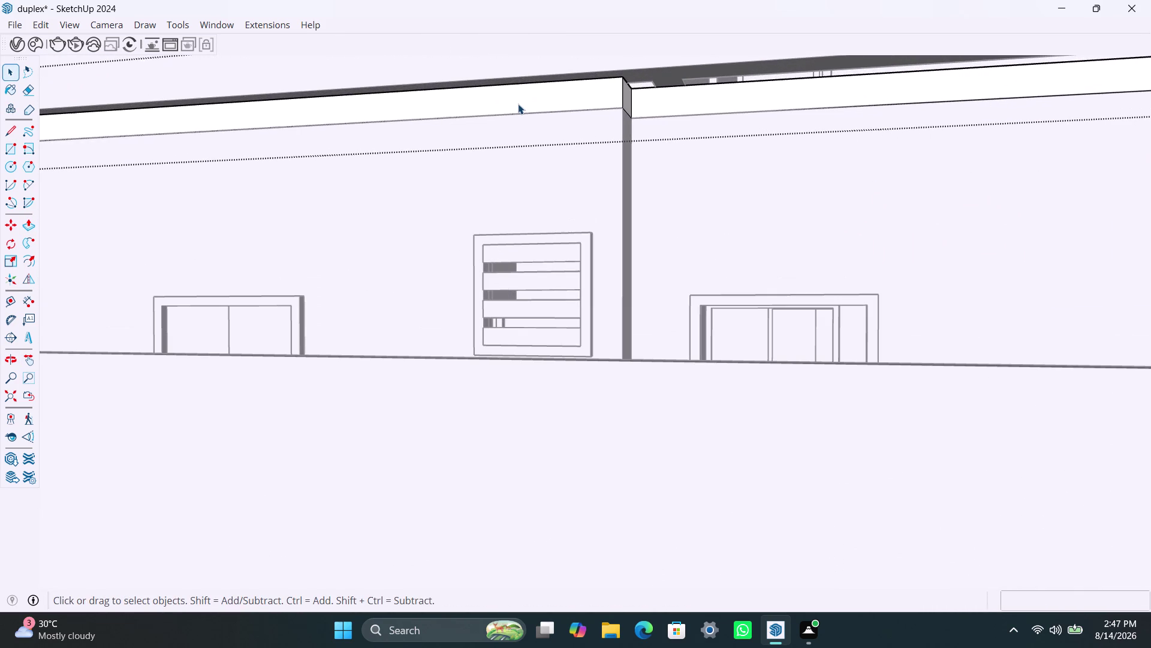
right_click(518, 103)
key(p)
click(518, 104)
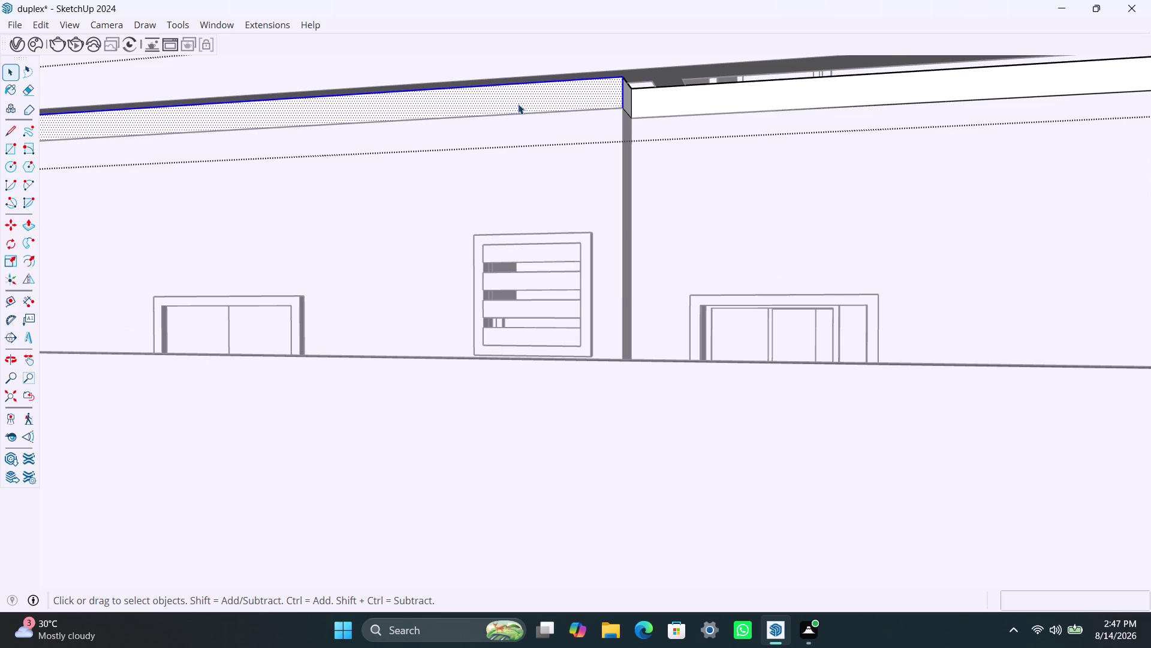
key(p)
click(519, 98)
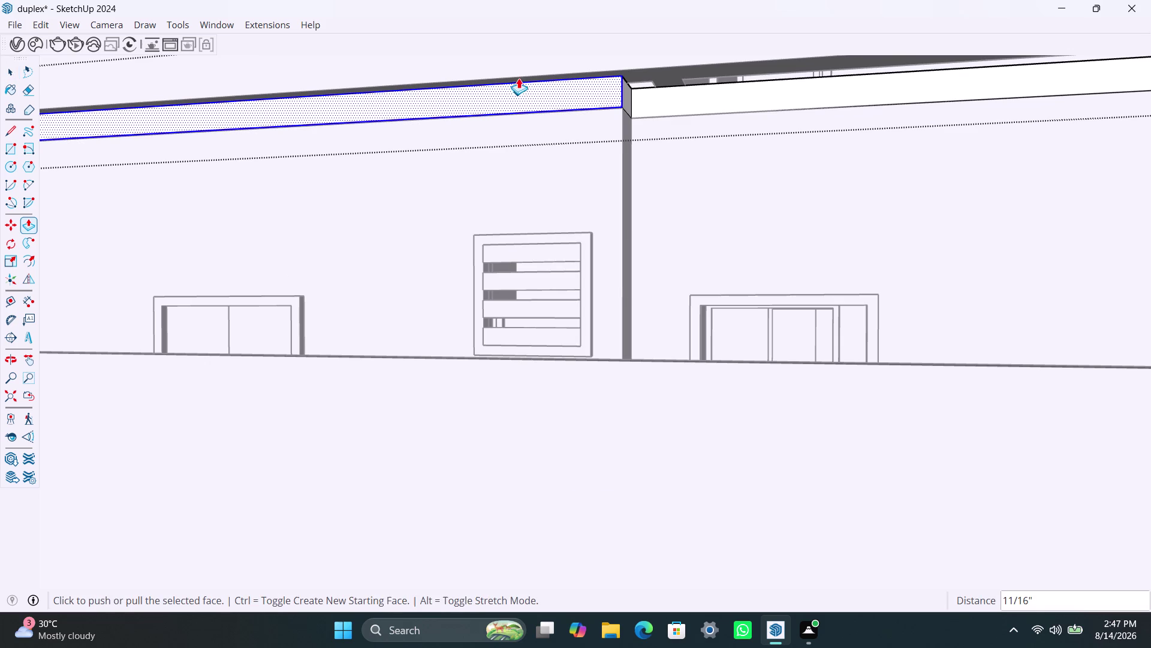
click(523, 66)
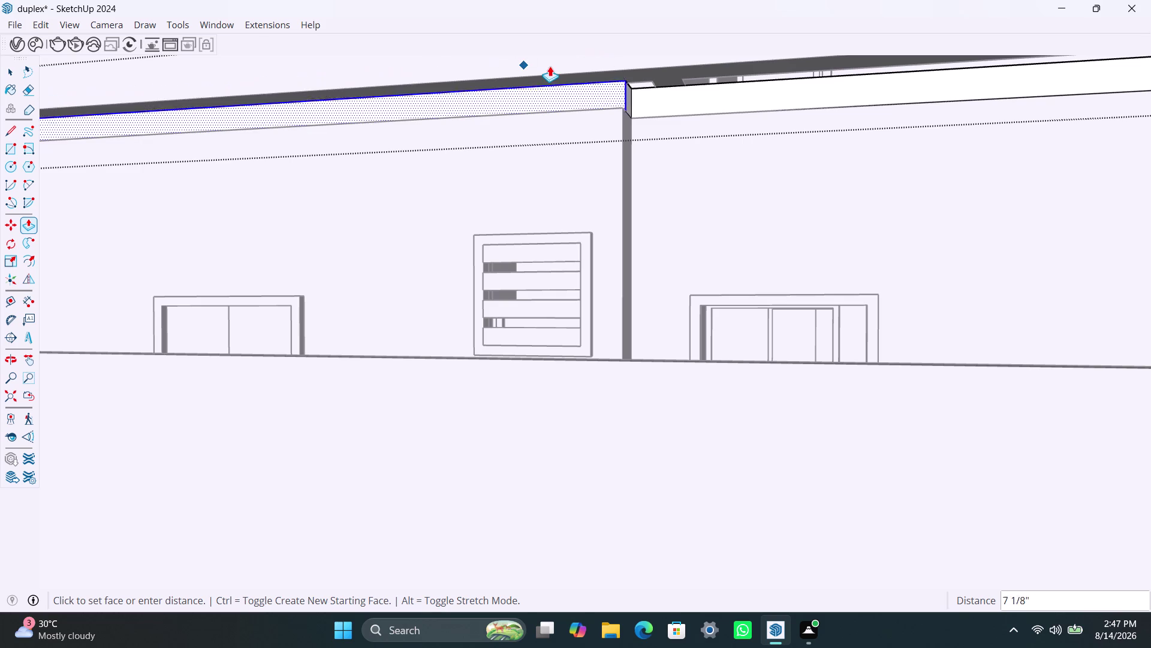
scroll(down, 3)
middle_drag(527, 105, 654, 126)
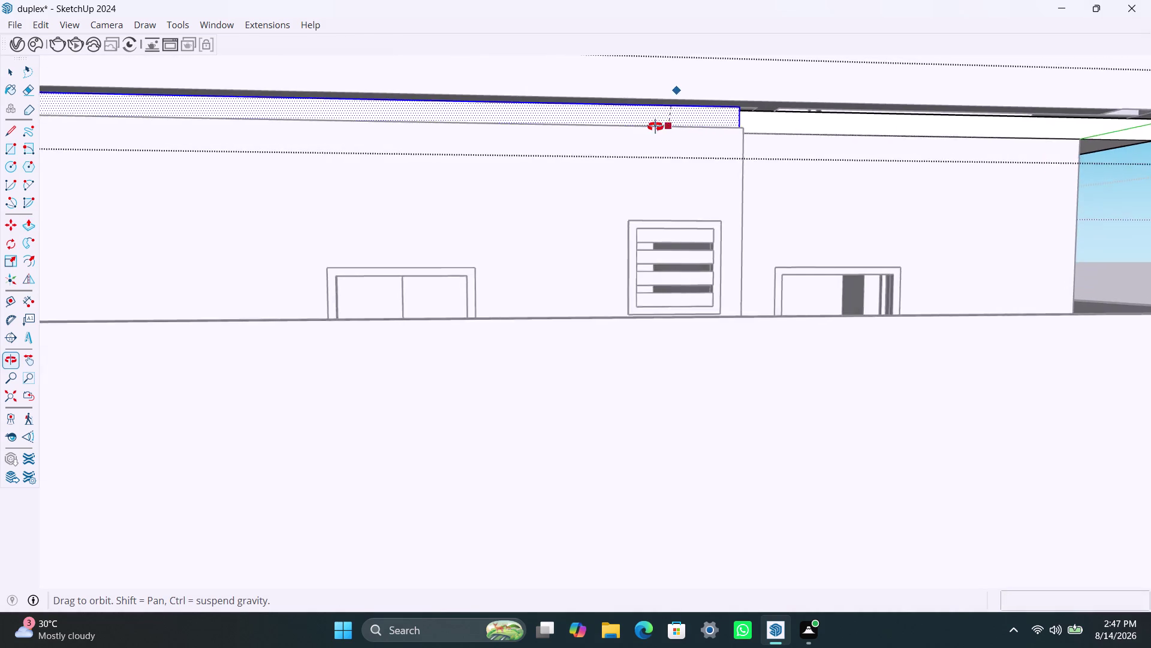
middle_drag(653, 126, 655, 127)
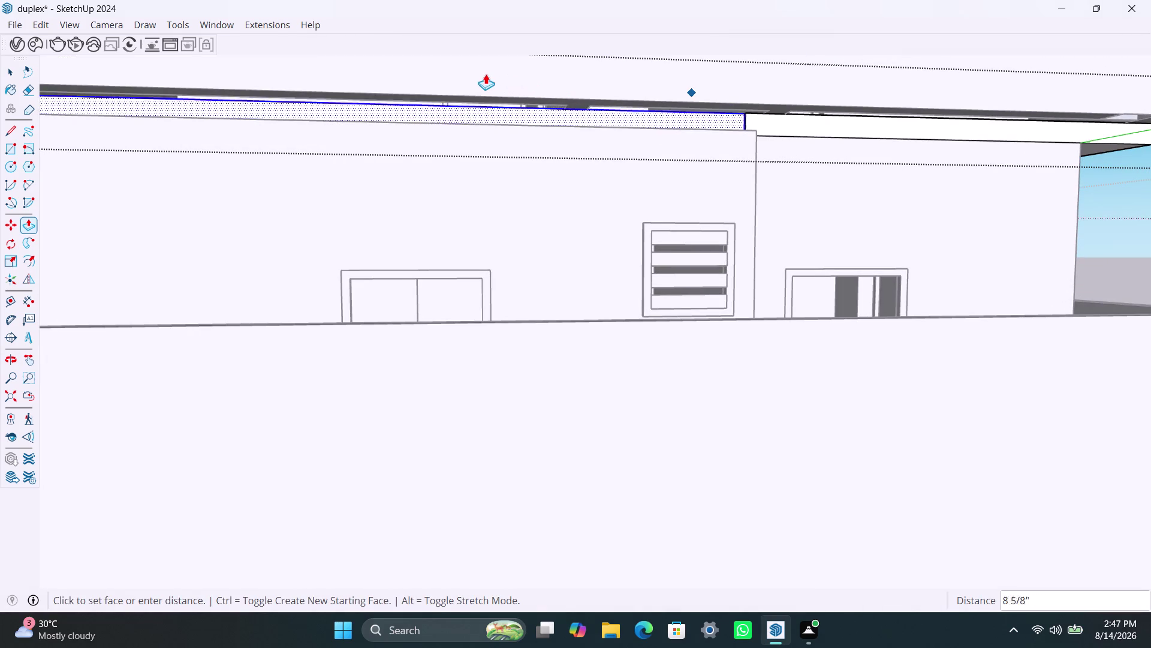
key(Escape)
scroll(down, 3)
middle_drag(464, 207, 537, 267)
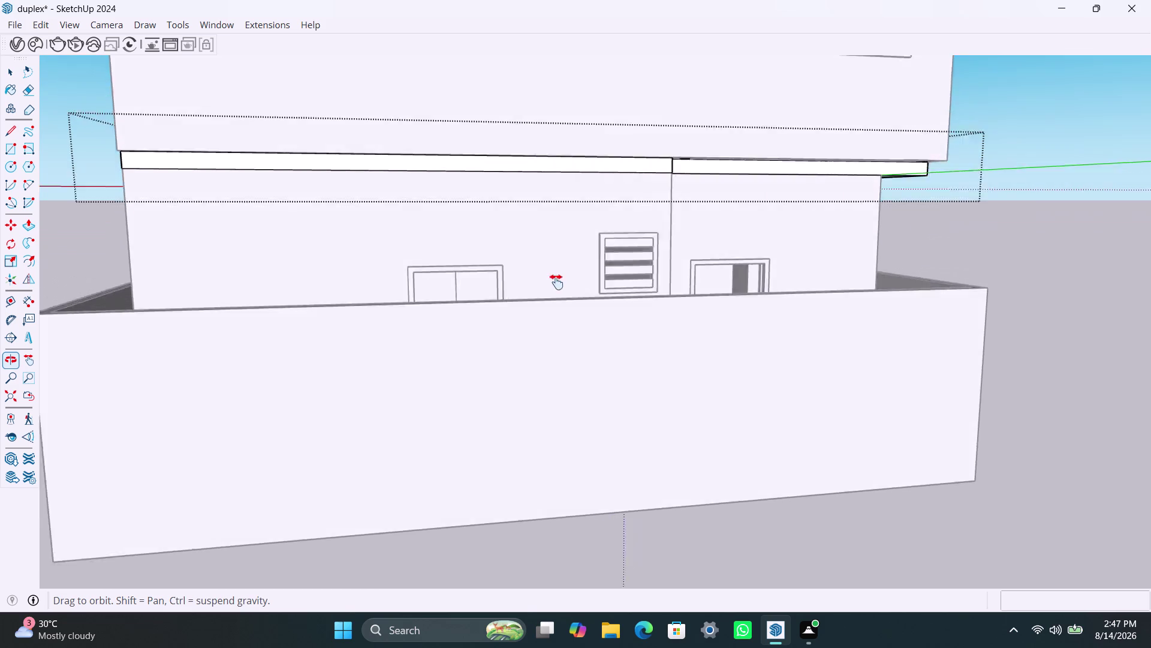
middle_drag(537, 267, 687, 406)
scroll(up, 3)
middle_drag(406, 327, 479, 230)
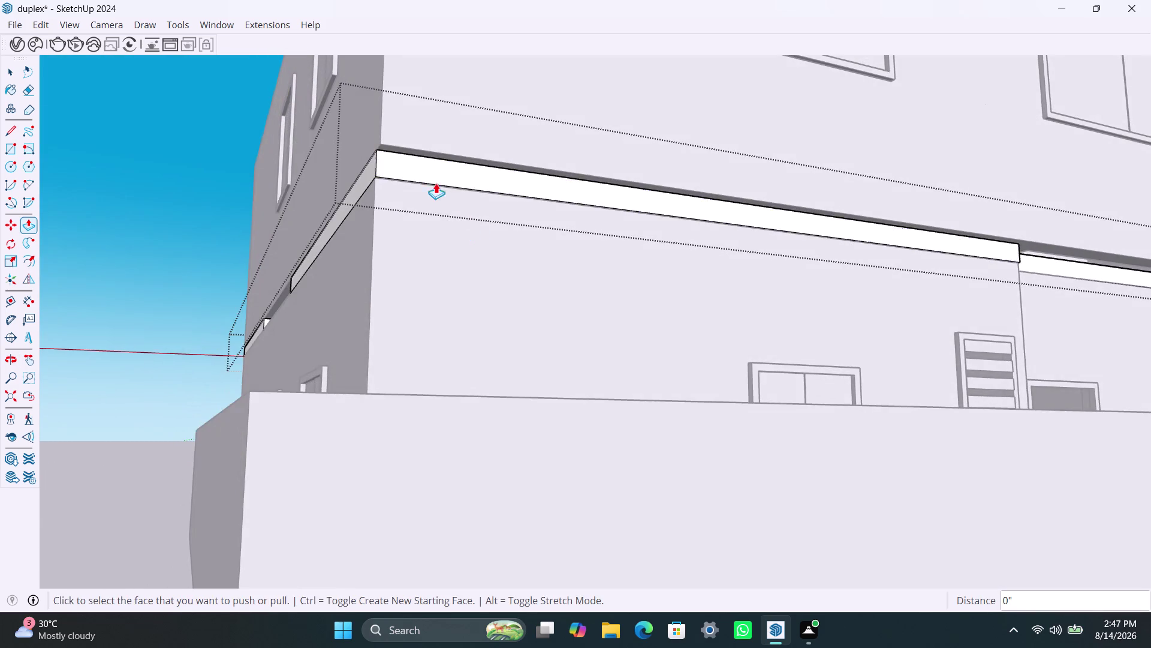
scroll(up, 3)
click(392, 163)
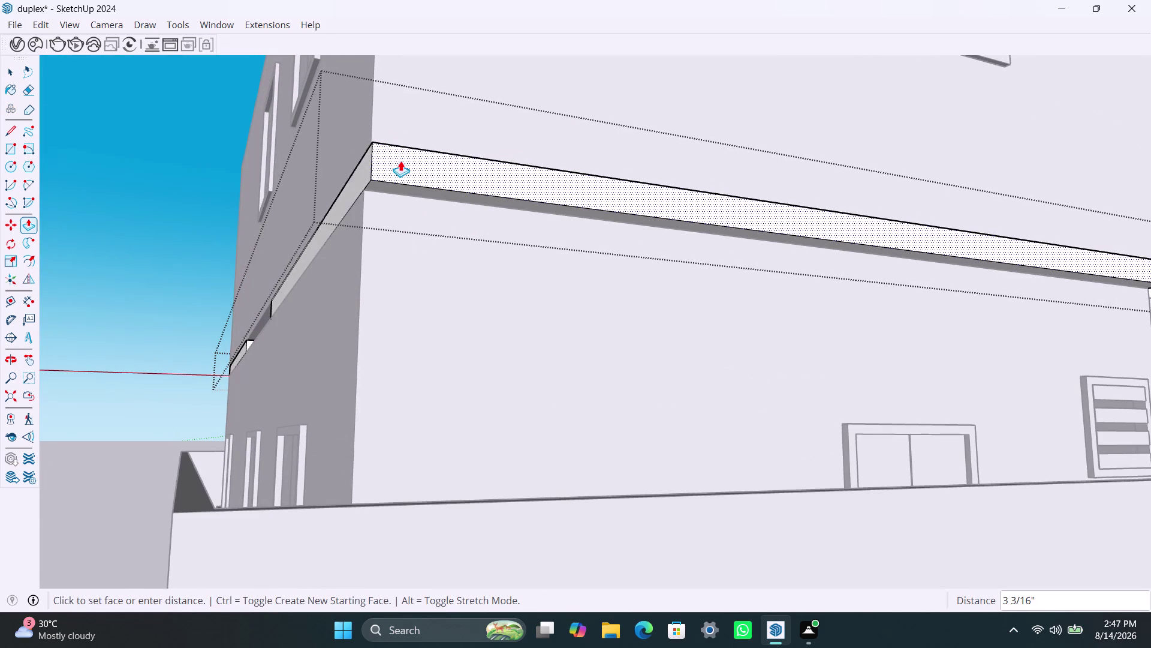
click(476, 159)
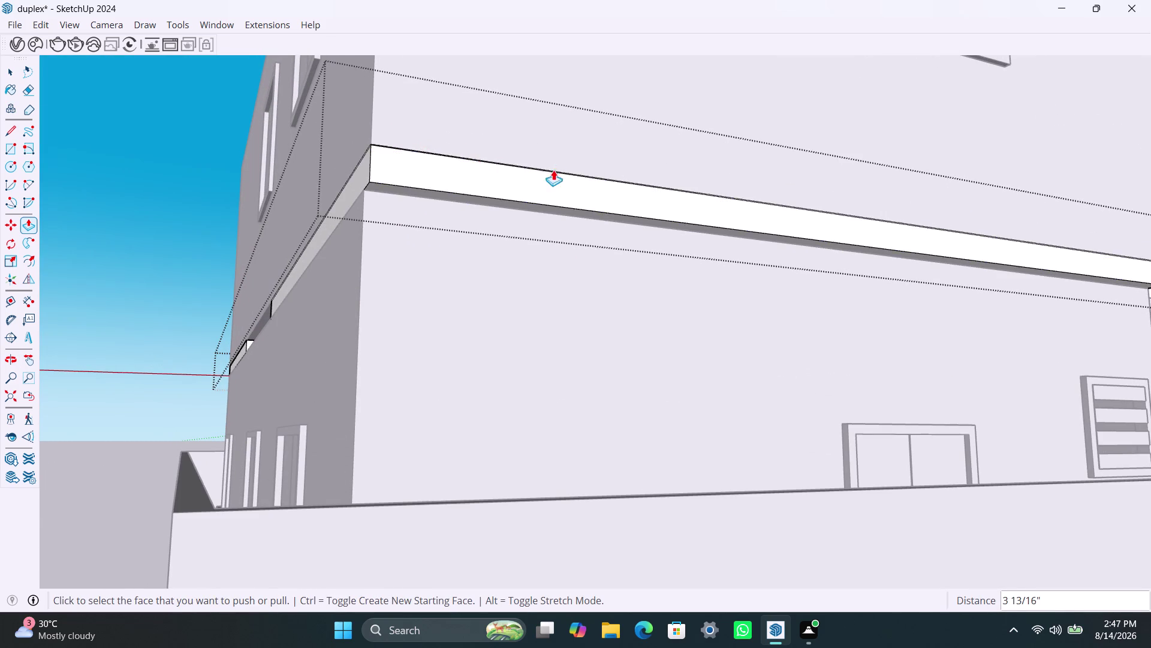
scroll(down, 3)
scroll(up, 3)
scroll(down, 3)
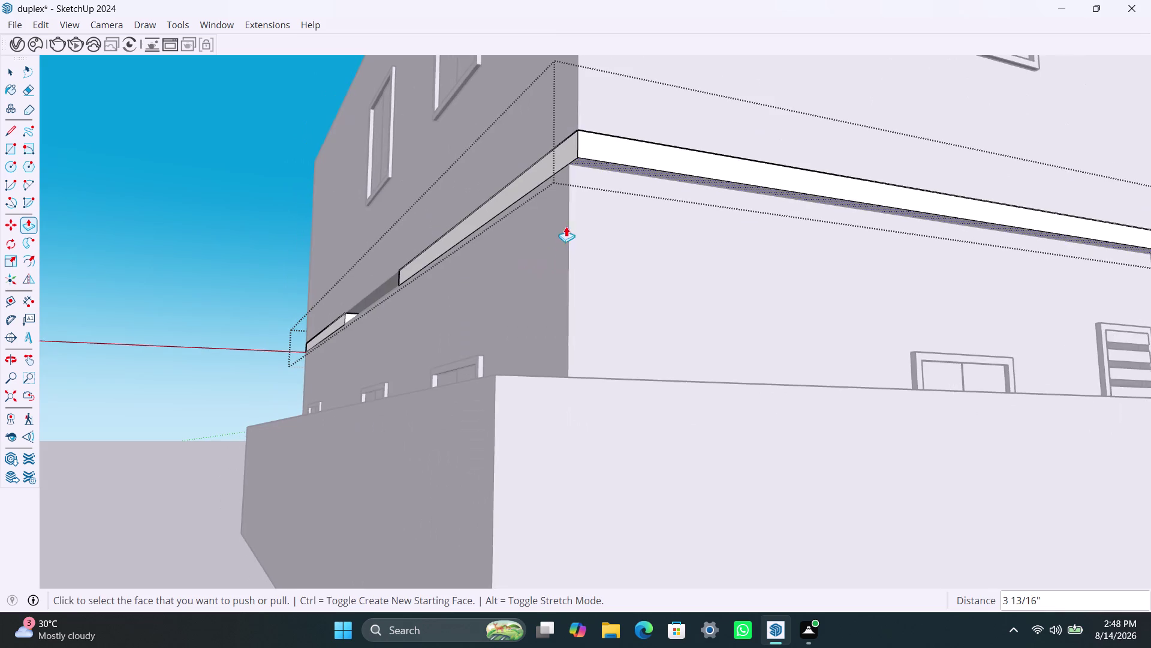
middle_drag(553, 248, 774, 321)
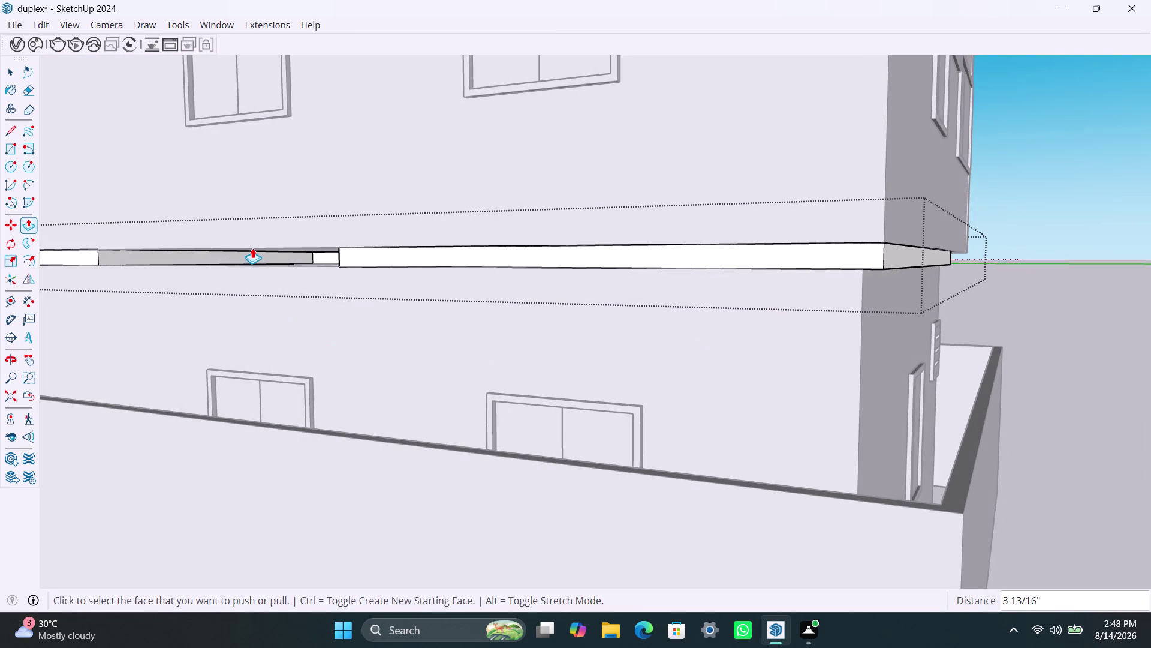
scroll(down, 3)
middle_drag(260, 271, 415, 286)
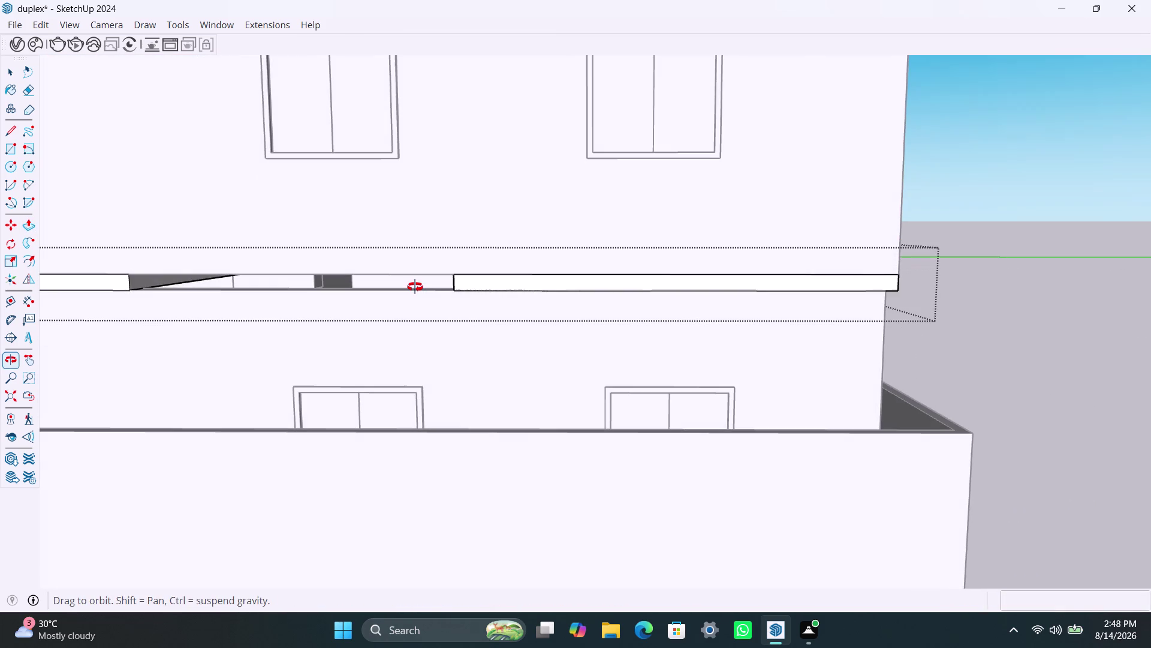
middle_drag(415, 287, 500, 268)
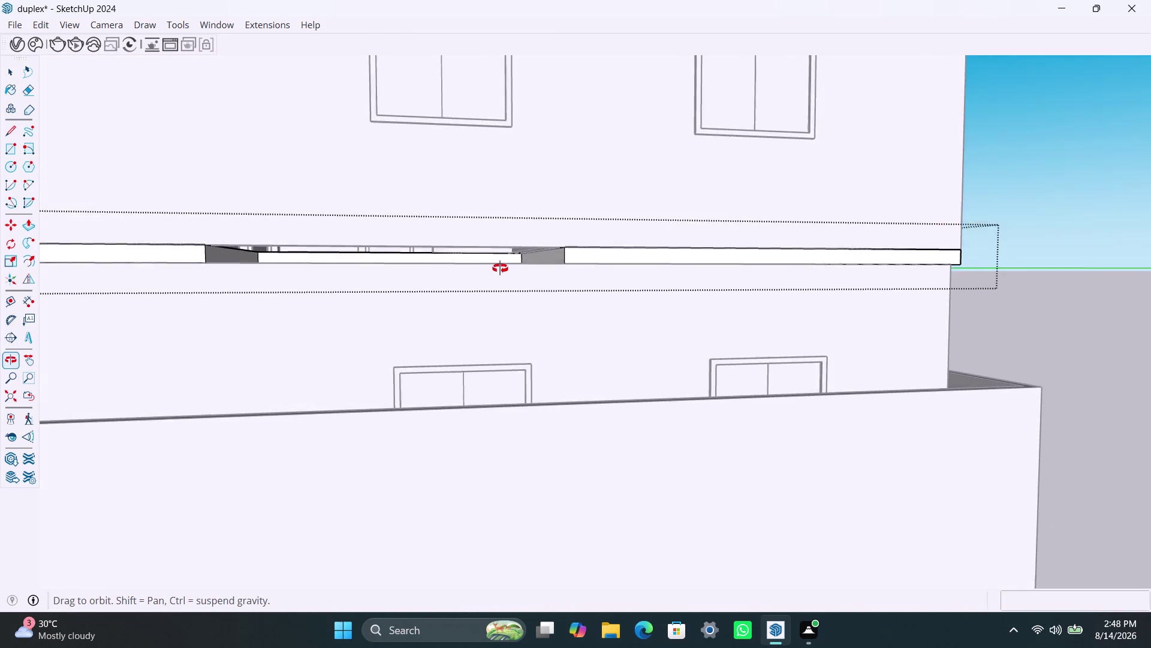
middle_drag(500, 268, 558, 254)
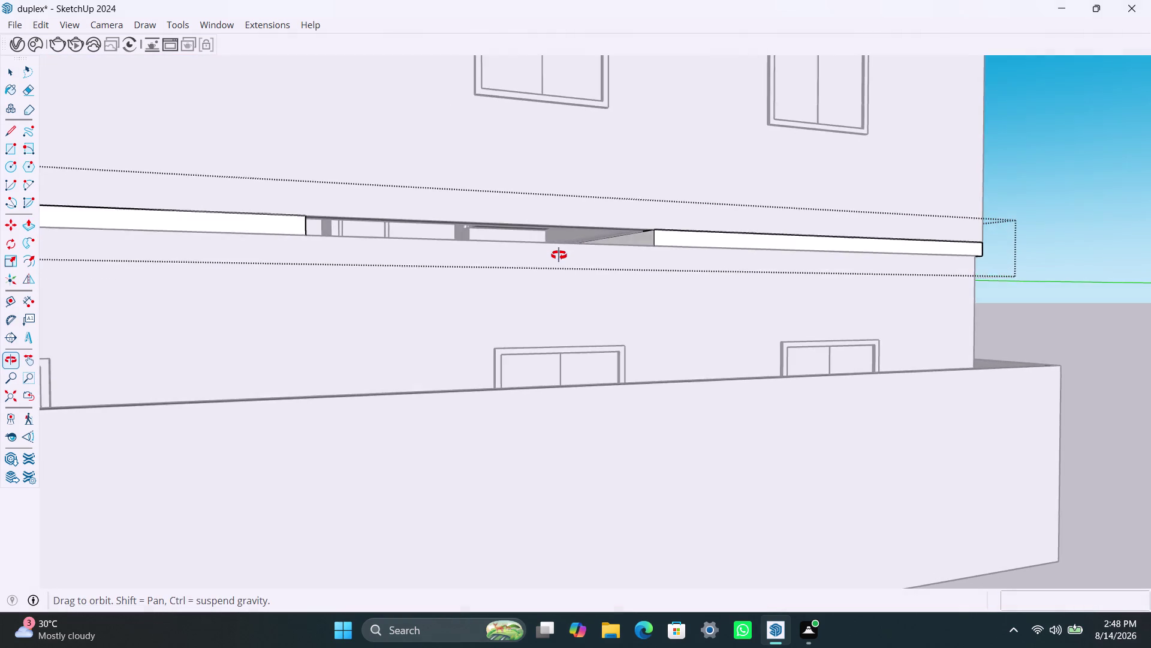
middle_drag(559, 255, 534, 337)
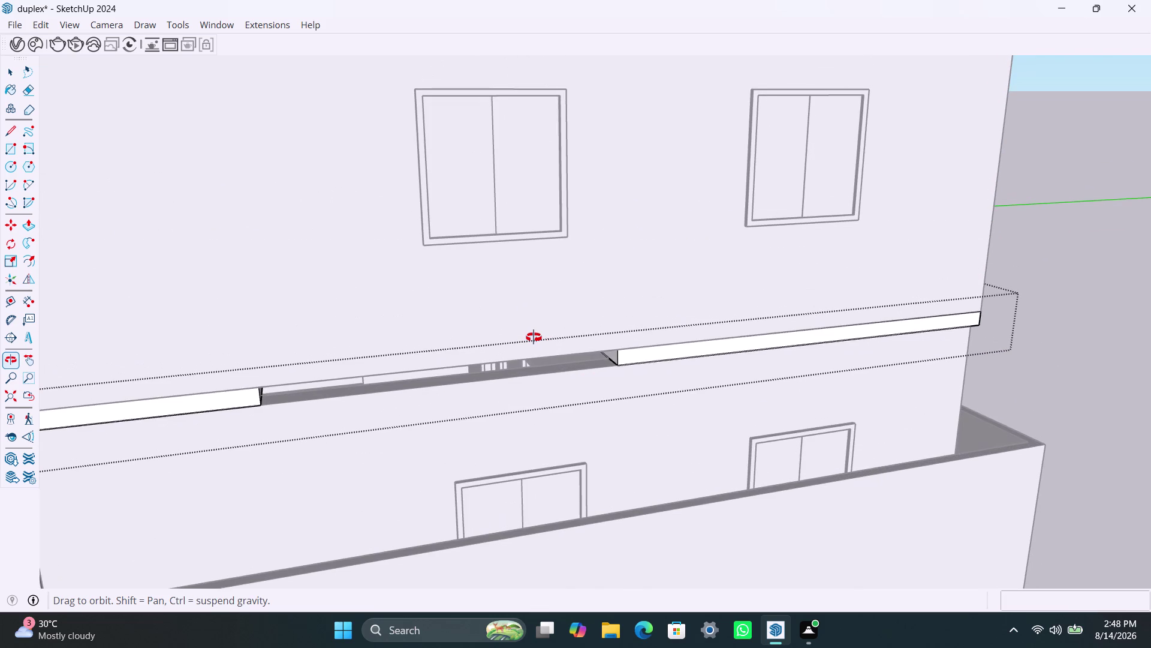
middle_drag(534, 337, 481, 207)
drag(409, 167, 401, 162)
scroll(up, 3)
key(space)
key(space)
key(space)
scroll(up, 3)
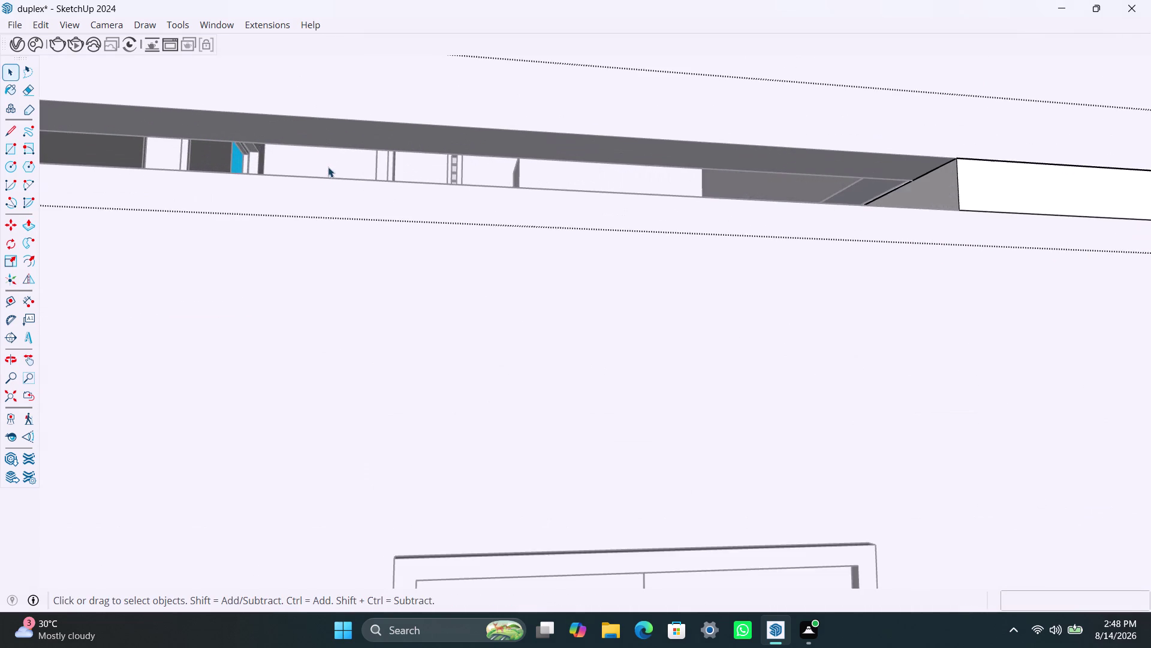
Orbit the model to inspect its interior rooms, top and underside.
scroll(down, 3)
middle_drag(411, 116, 253, 553)
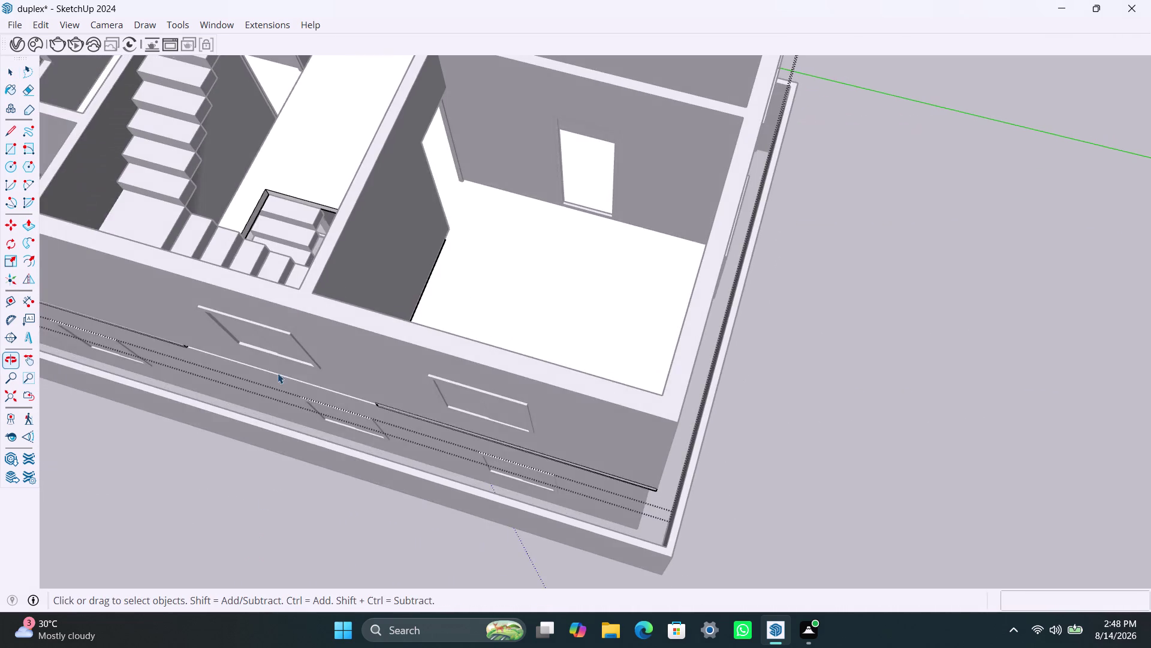
scroll(up, 3)
middle_drag(328, 188, 78, 467)
scroll(up, 3)
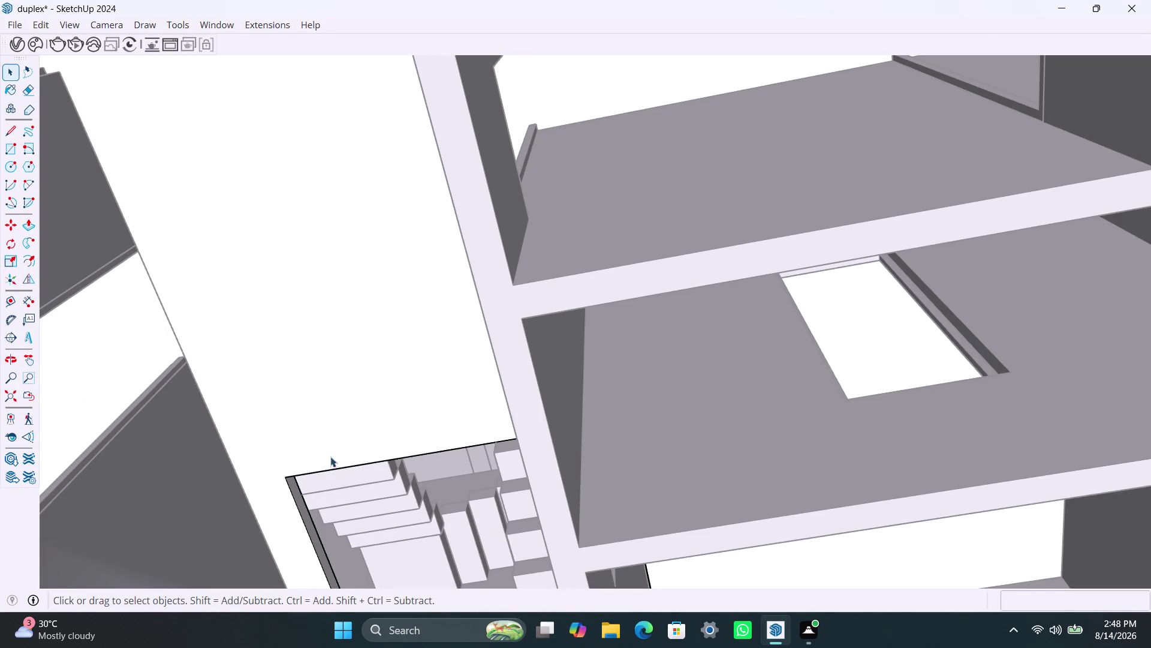
scroll(down, 3)
middle_drag(311, 368, 320, 174)
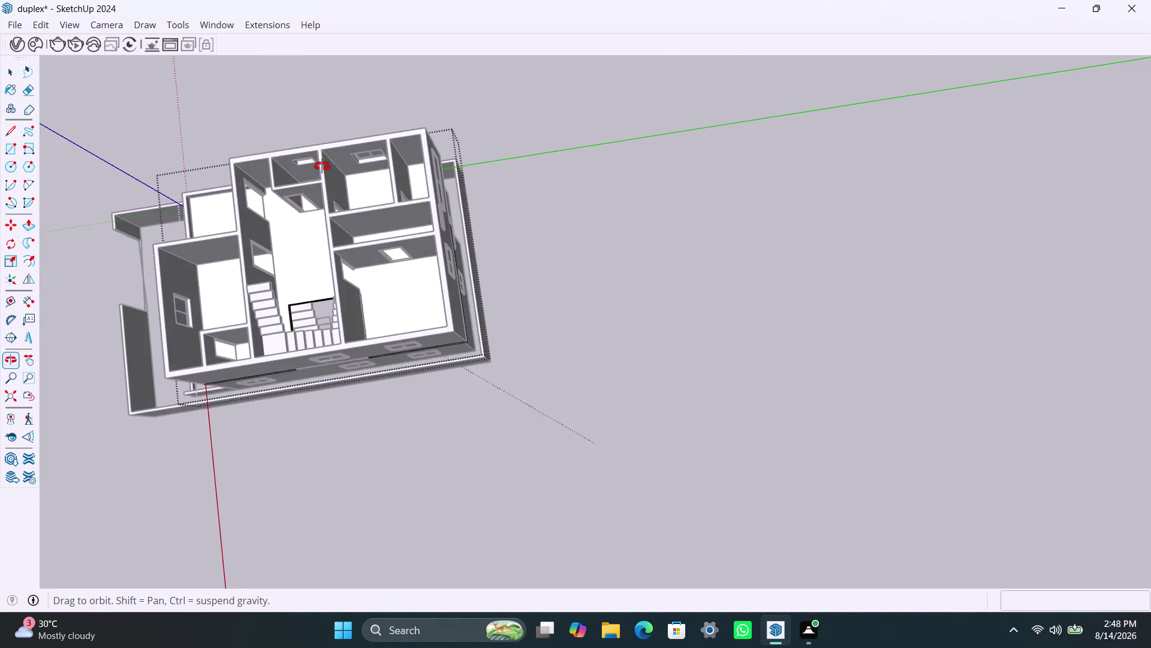
middle_drag(320, 175, 324, 154)
scroll(up, 3)
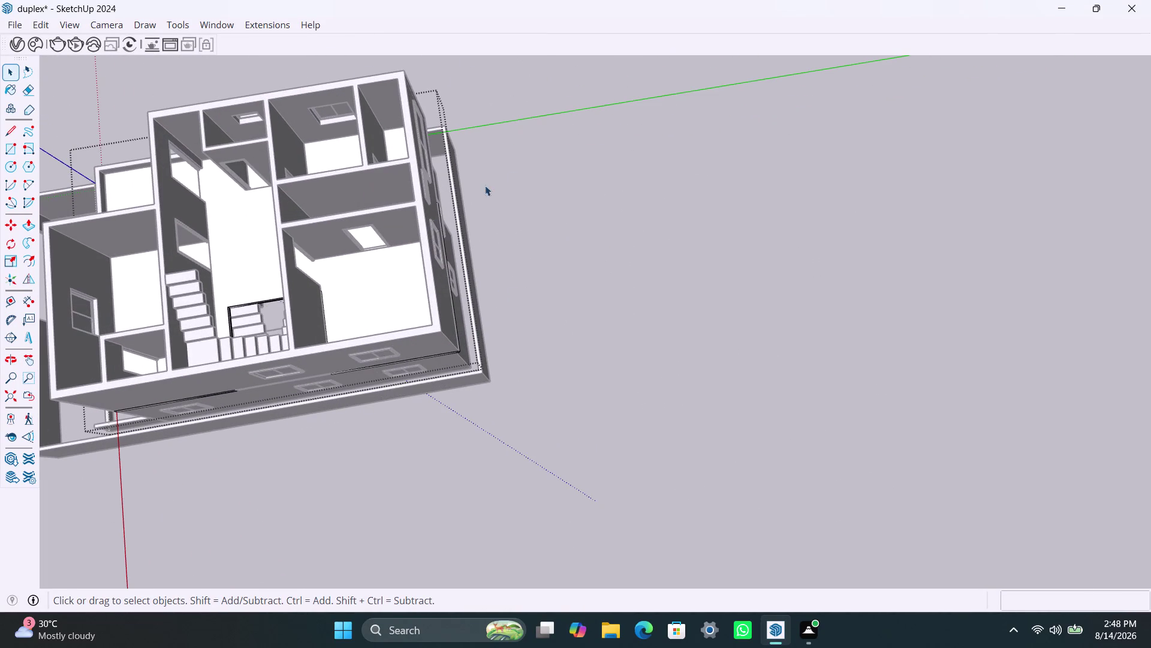
scroll(down, 3)
middle_drag(447, 248, 42, 258)
scroll(up, 3)
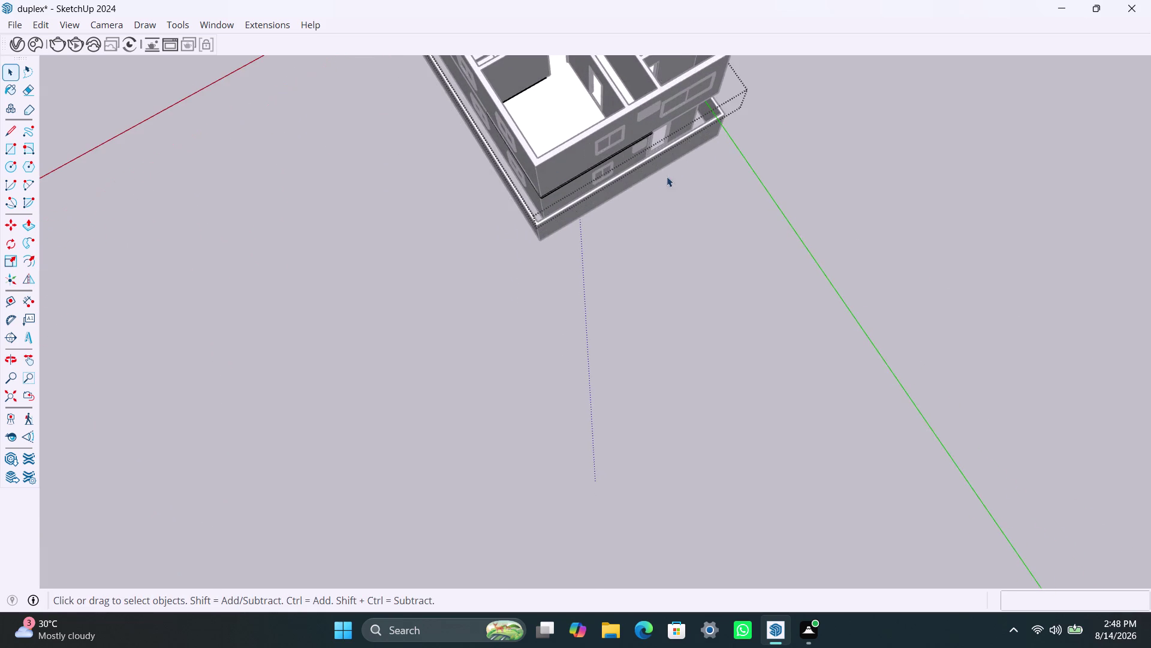
middle_drag(687, 185, 356, 244)
scroll(up, 3)
middle_drag(619, 249, 575, 355)
Orbit around to the lower side wall and the band above the terrace.
double_click(596, 225)
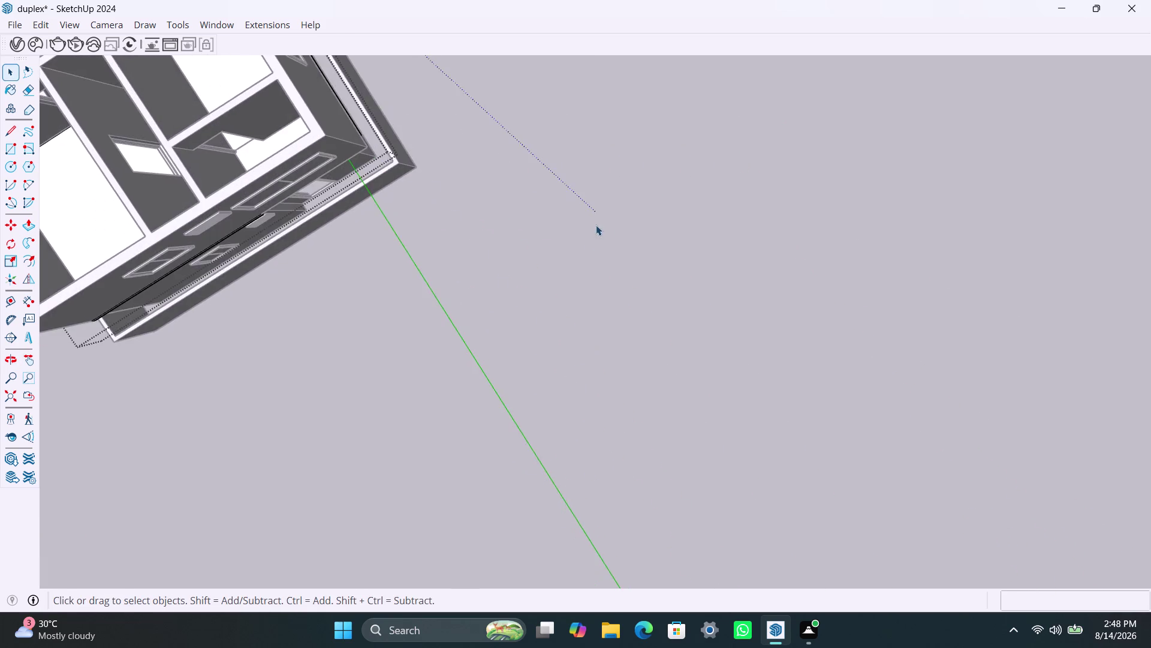
drag(599, 221, 598, 212)
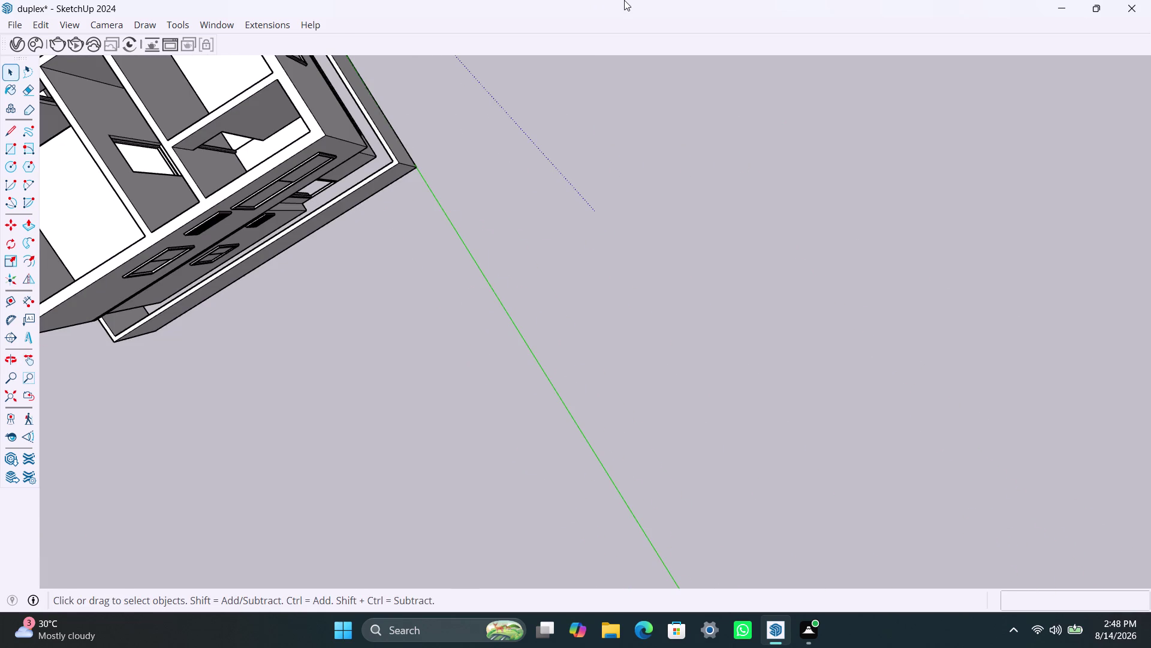
middle_drag(619, 349, 624, 355)
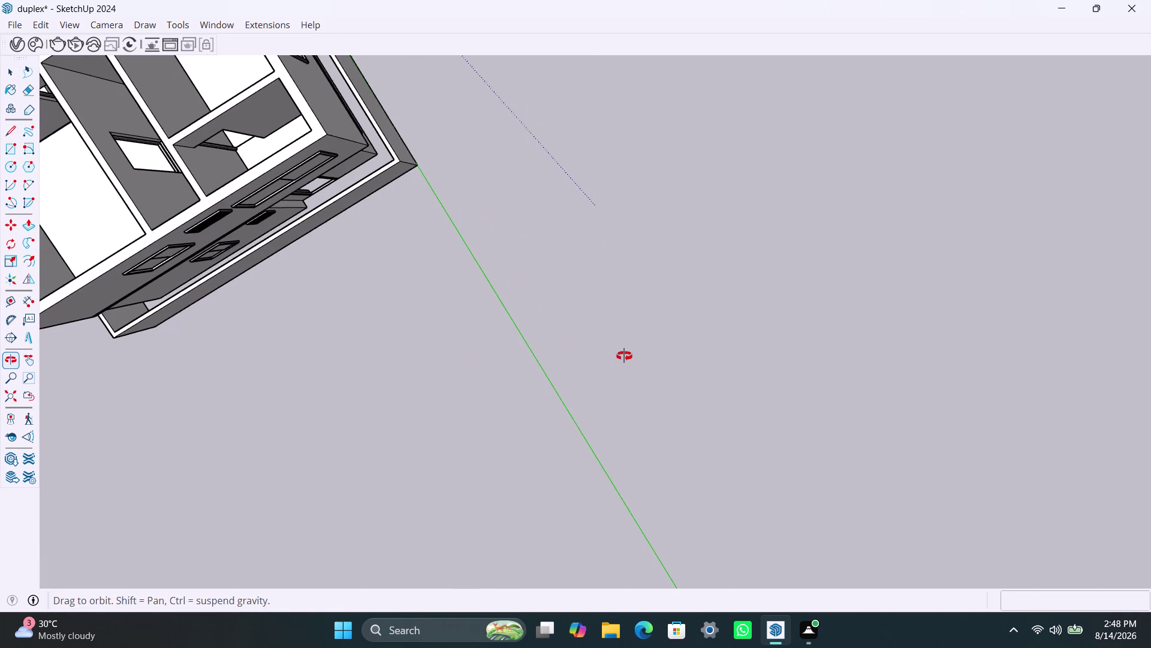
middle_drag(625, 356, 740, 201)
middle_drag(740, 201, 666, 227)
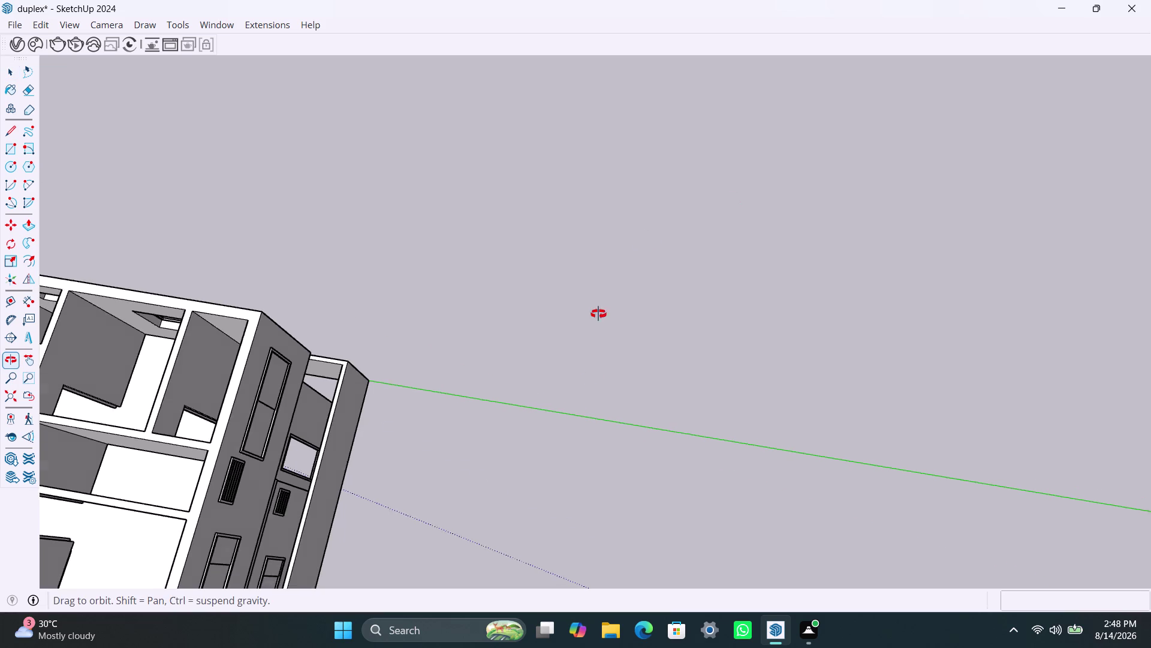
middle_drag(665, 226, 897, 398)
scroll(down, 3)
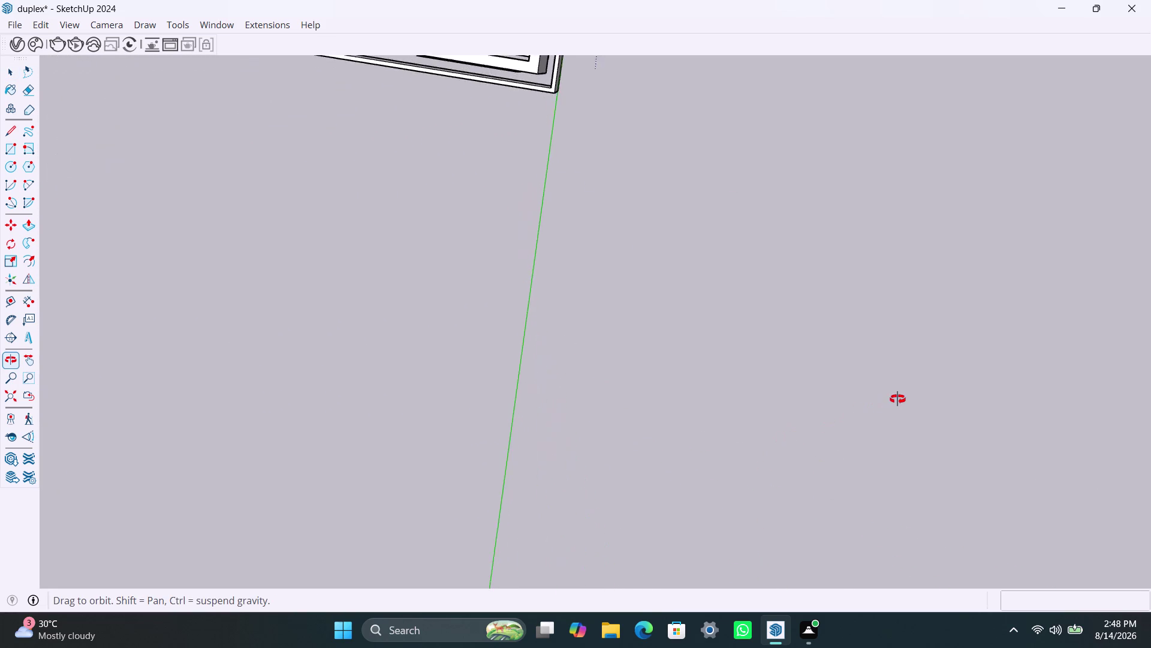
middle_drag(897, 399, 996, 563)
scroll(down, 3)
scroll(down, 3)
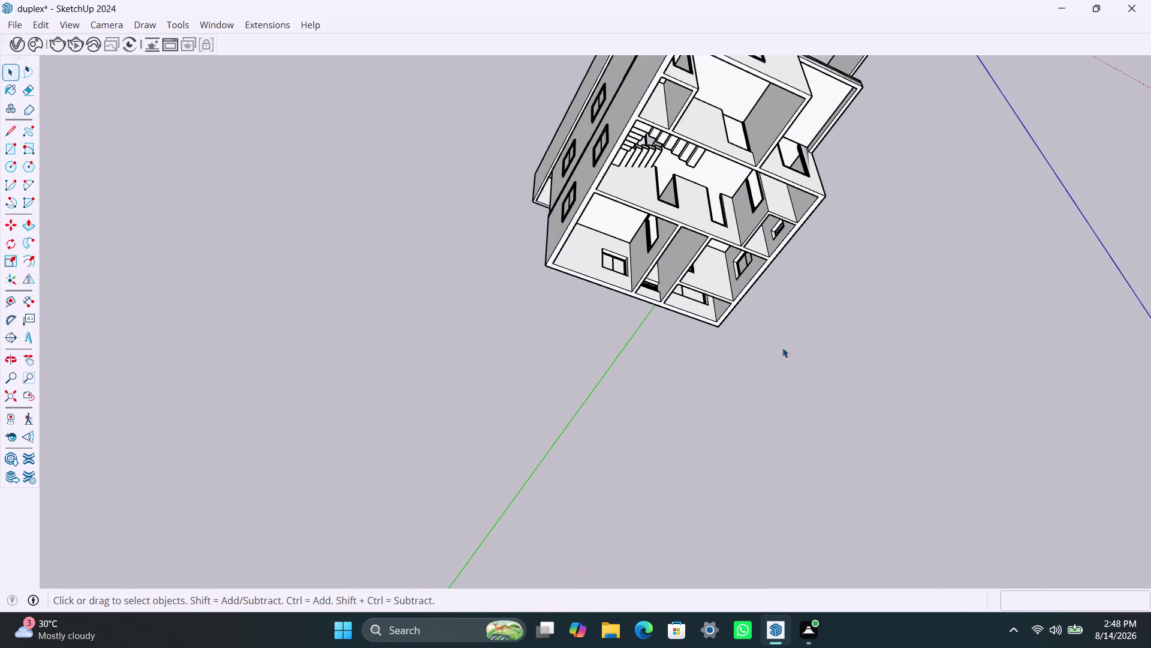
middle_drag(752, 345, 776, 23)
scroll(up, 3)
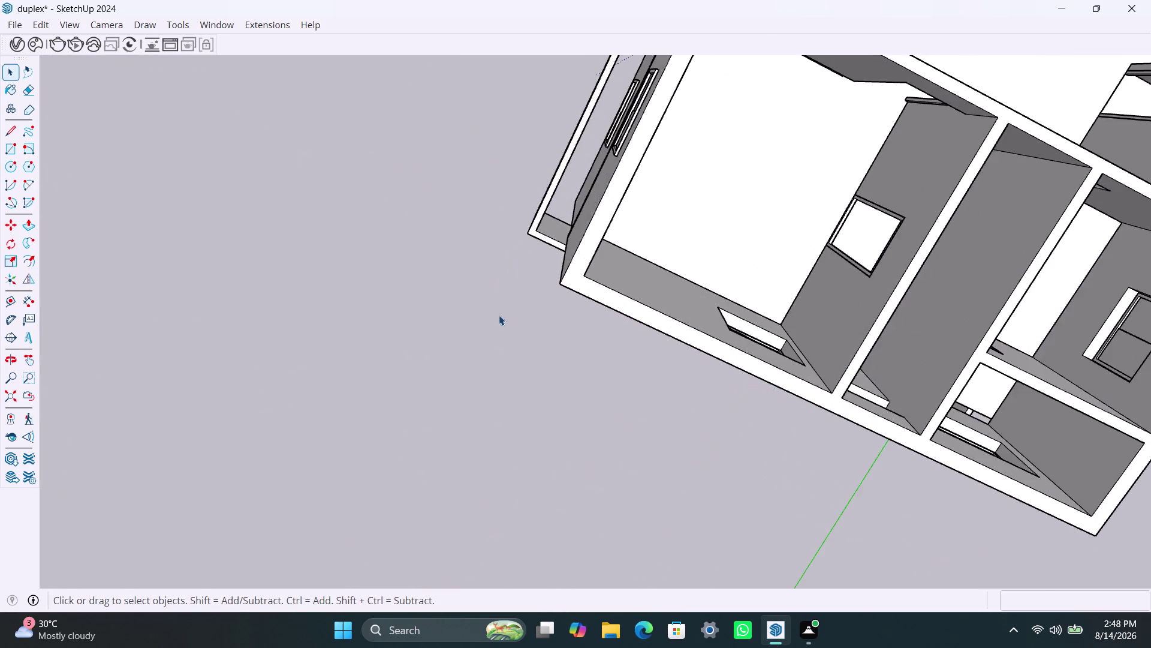
middle_drag(502, 314, 716, 24)
scroll(up, 3)
middle_drag(855, 324, 770, 103)
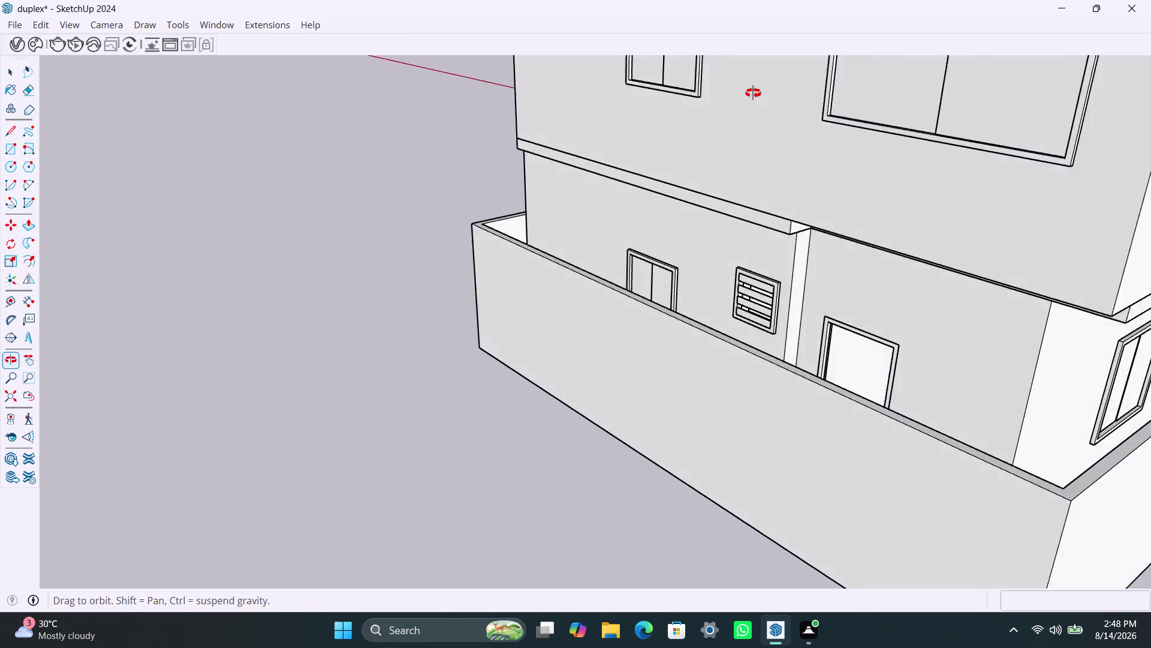
middle_drag(771, 103, 765, 20)
scroll(up, 3)
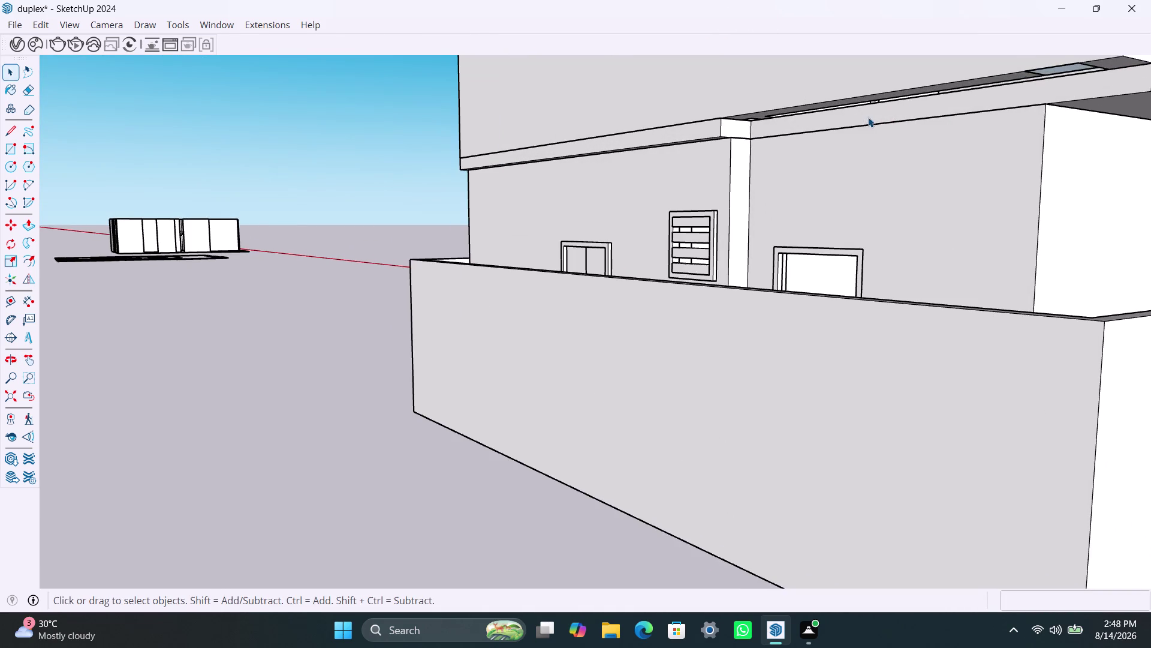
middle_drag(869, 117, 901, 113)
scroll(up, 3)
Enter the sunshade band group and select the section's top face.
double_click(928, 114)
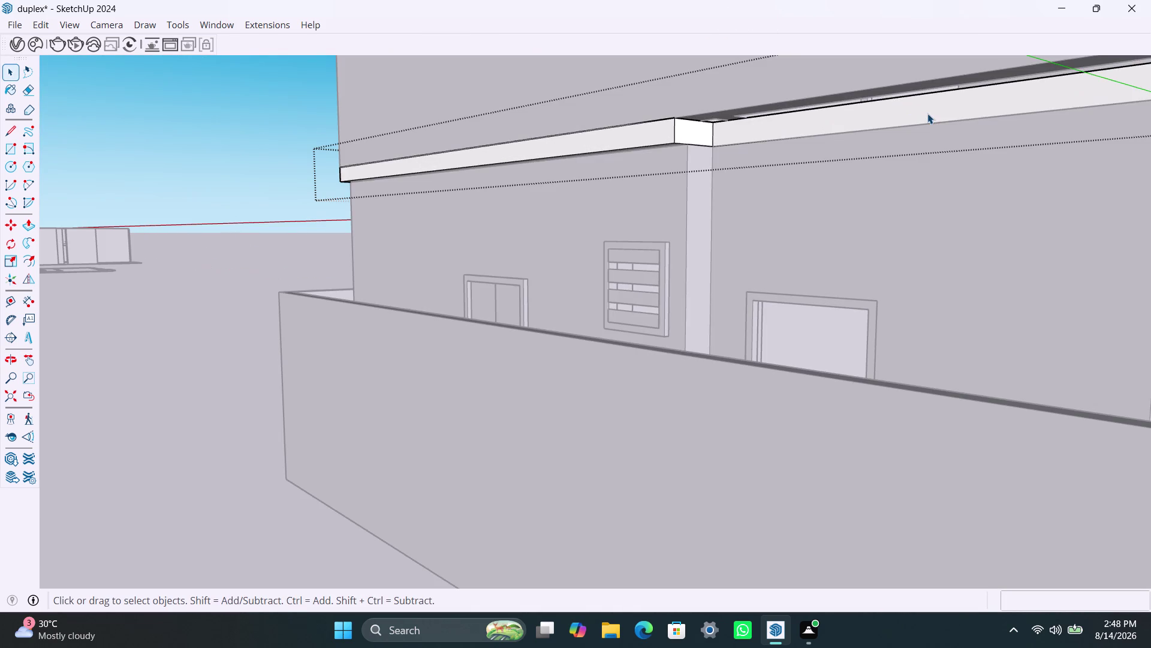
click(928, 113)
double_click(927, 114)
click(922, 112)
click(922, 111)
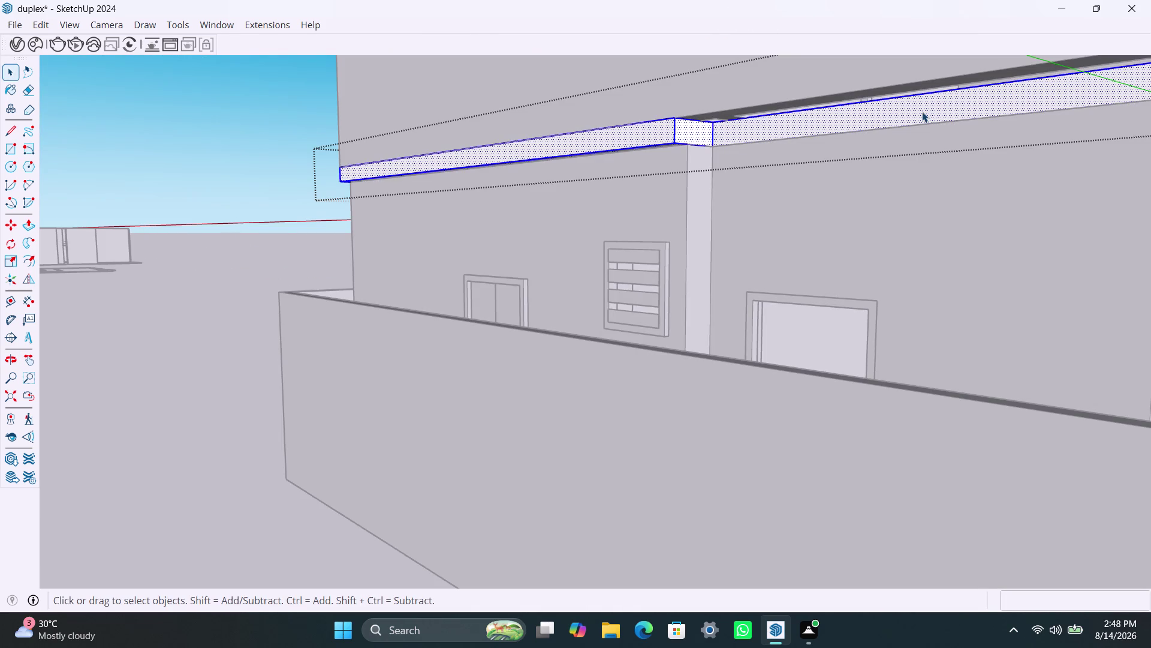
click(927, 119)
Push/pull the band section's top face flush with the adjoining section.
key(p)
click(931, 111)
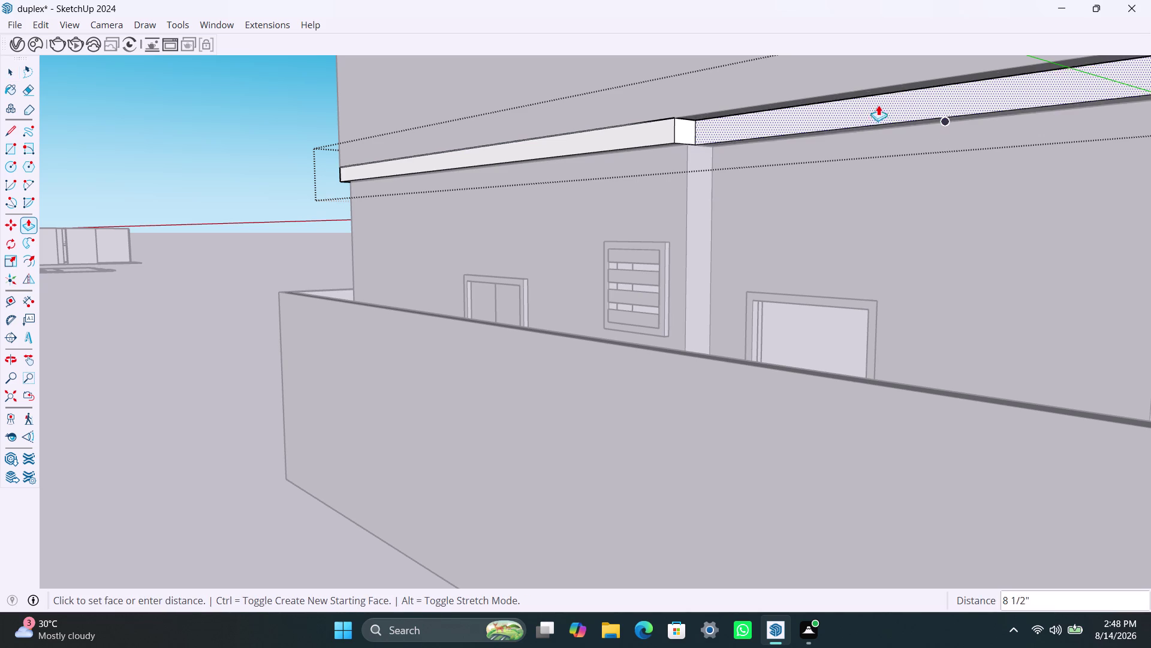
click(935, 69)
key(Print)
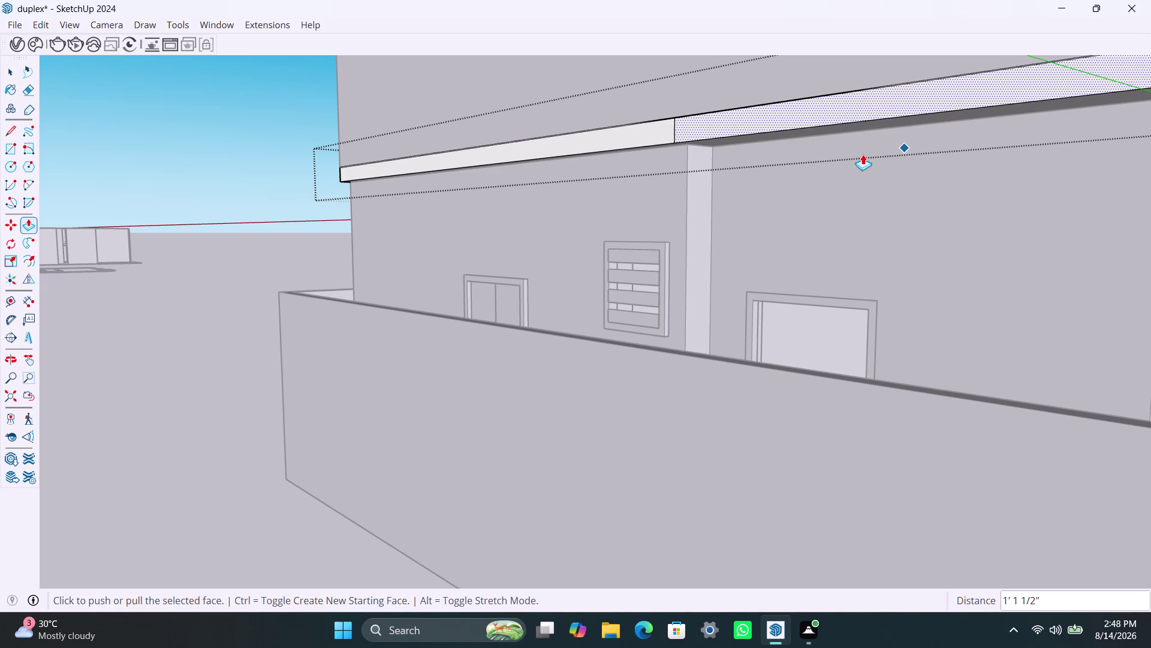
key(space)
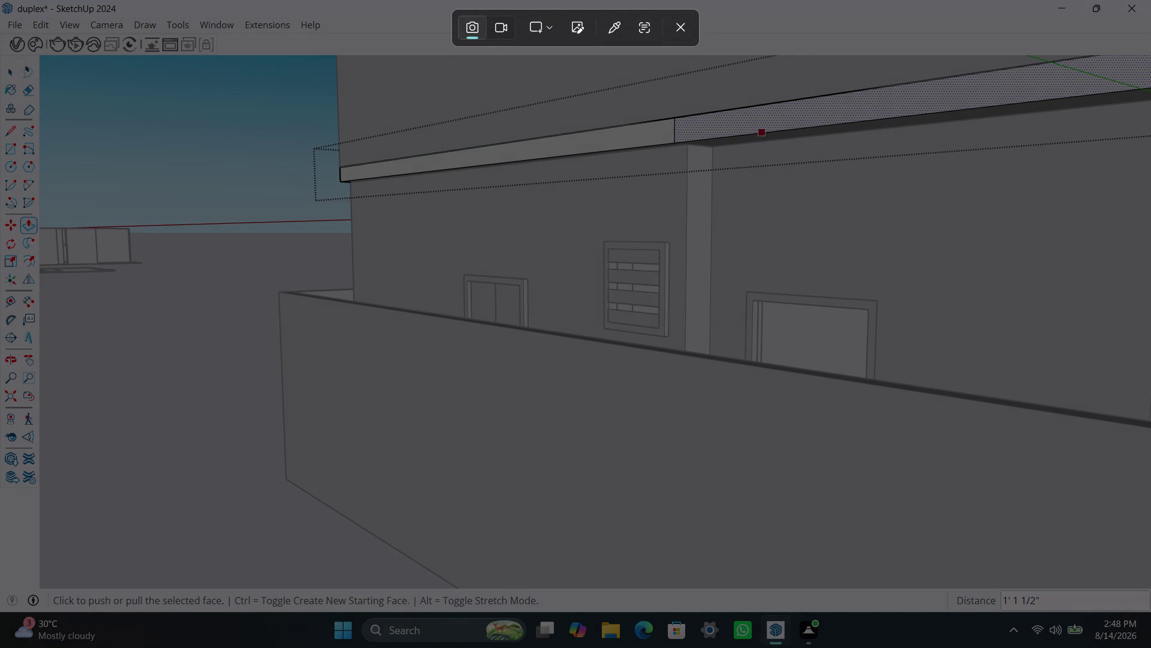
key(Escape)
key(space)
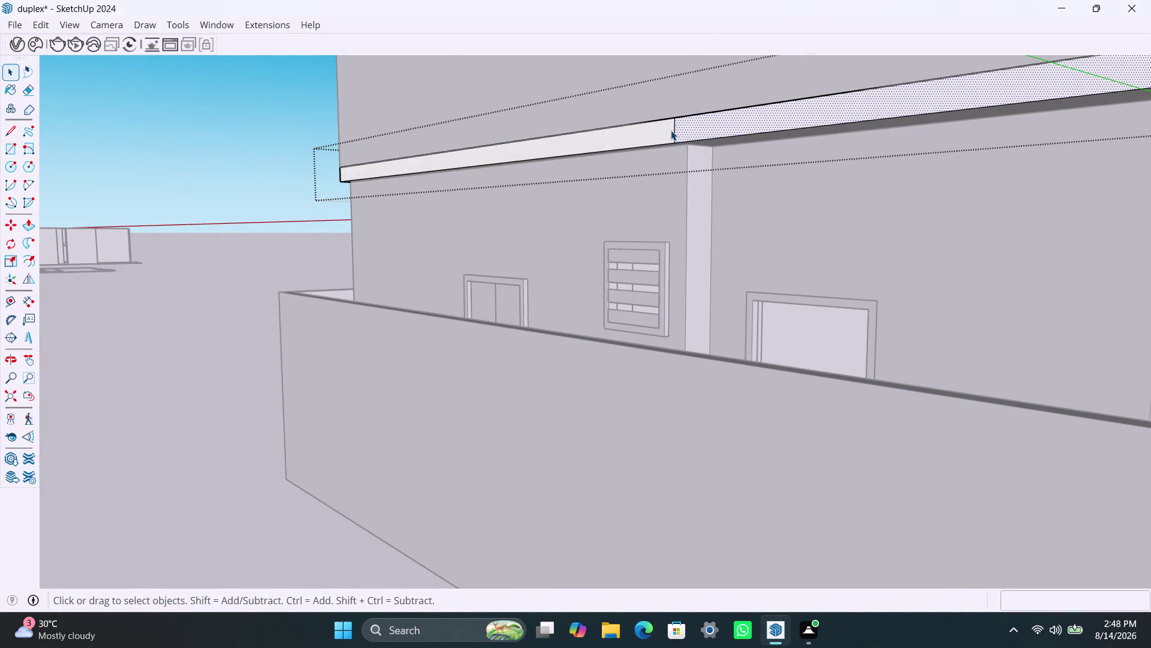
key(space)
Delete the seam edge between the two band sections.
click(675, 132)
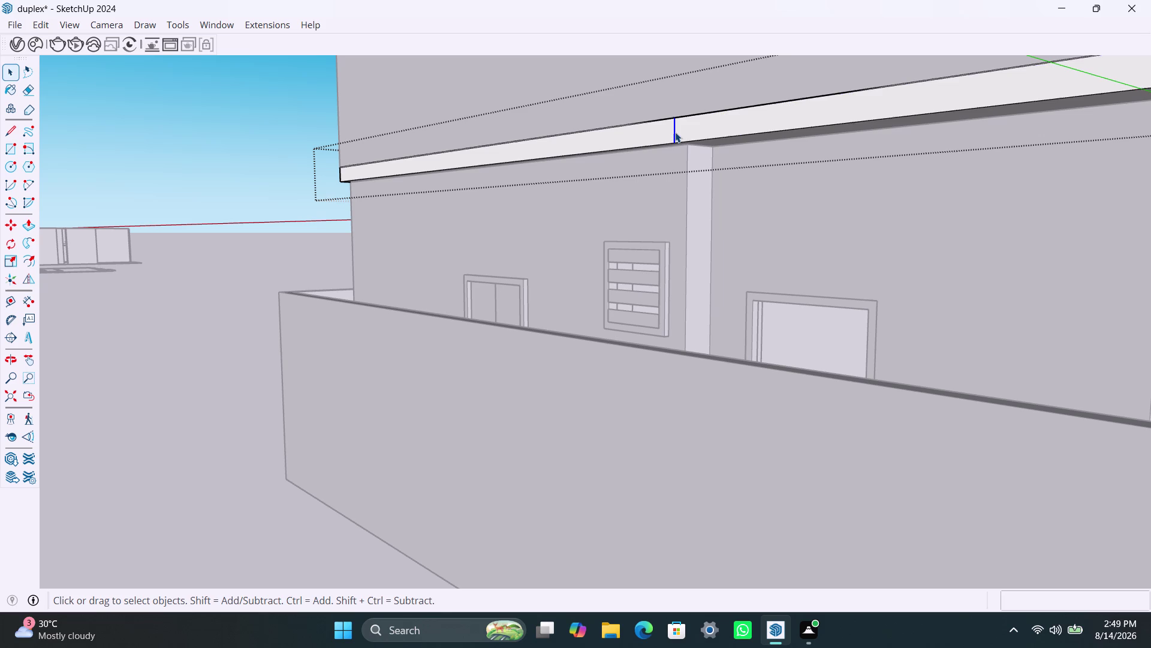
key(Delete)
scroll(down, 3)
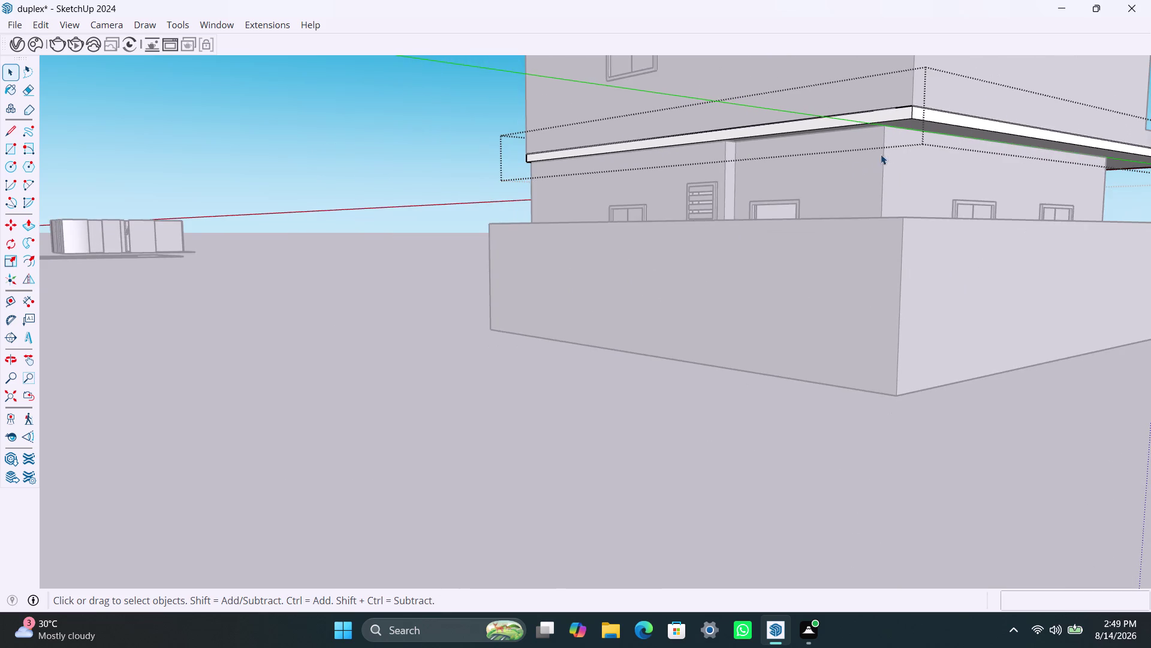
scroll(up, 3)
scroll(up, 3)
Orbit out over the floor plan and exit the band group.
middle_drag(919, 117, 625, 148)
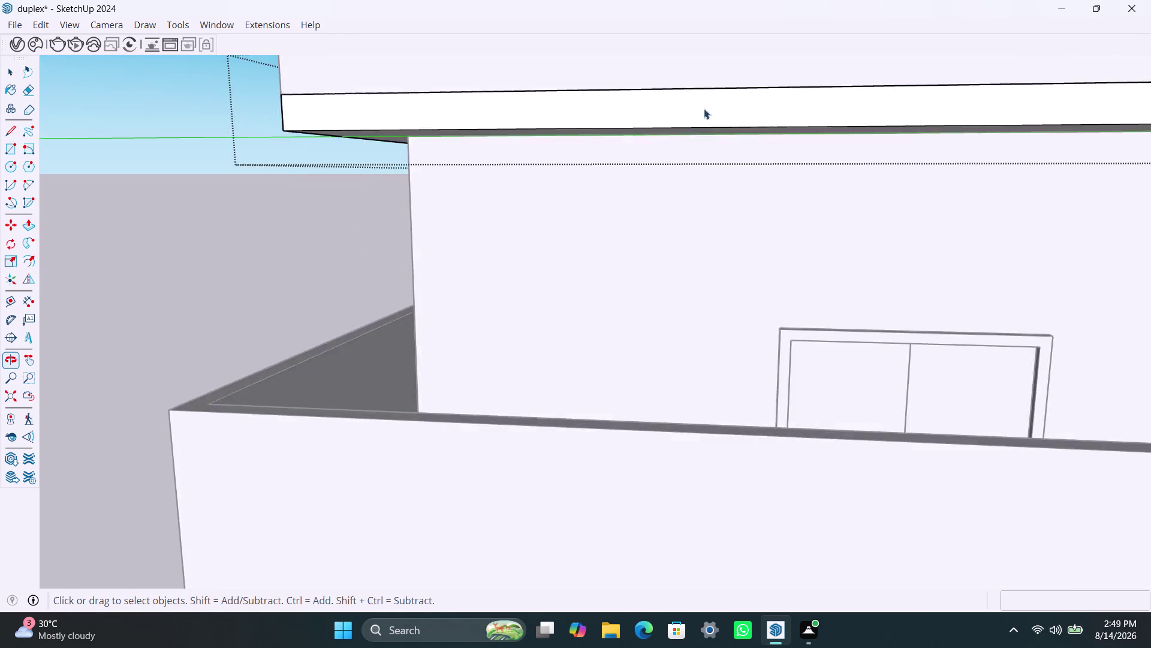
scroll(down, 3)
middle_drag(879, 163, 686, 261)
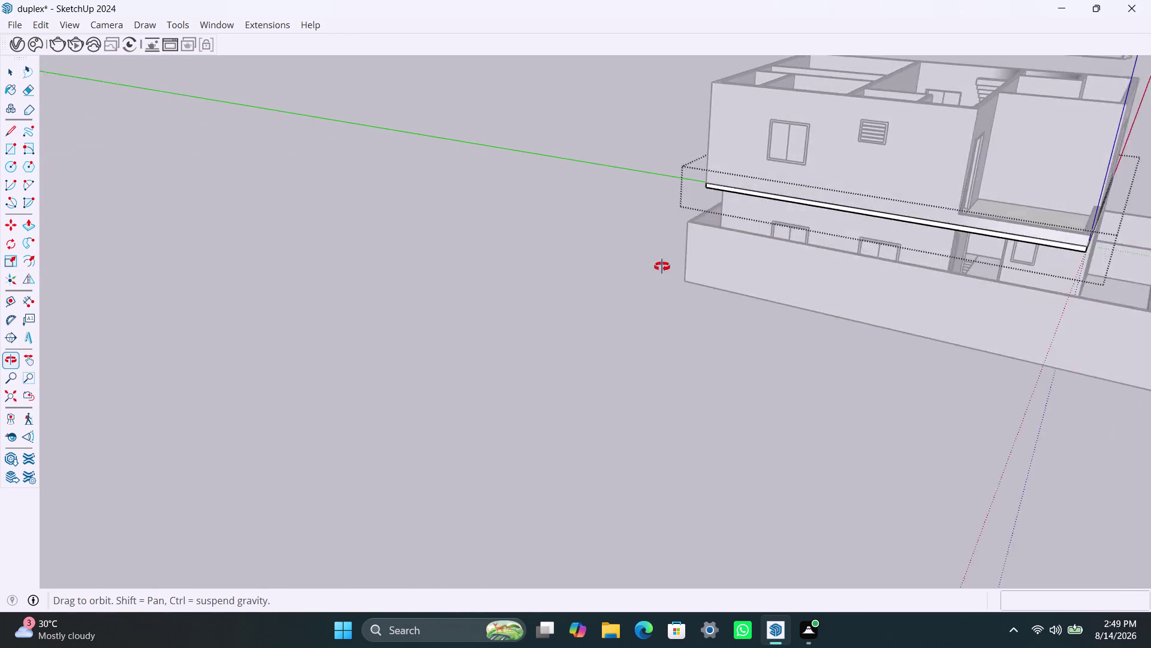
middle_drag(686, 260, 498, 332)
scroll(down, 3)
middle_drag(624, 291, 536, 354)
scroll(up, 3)
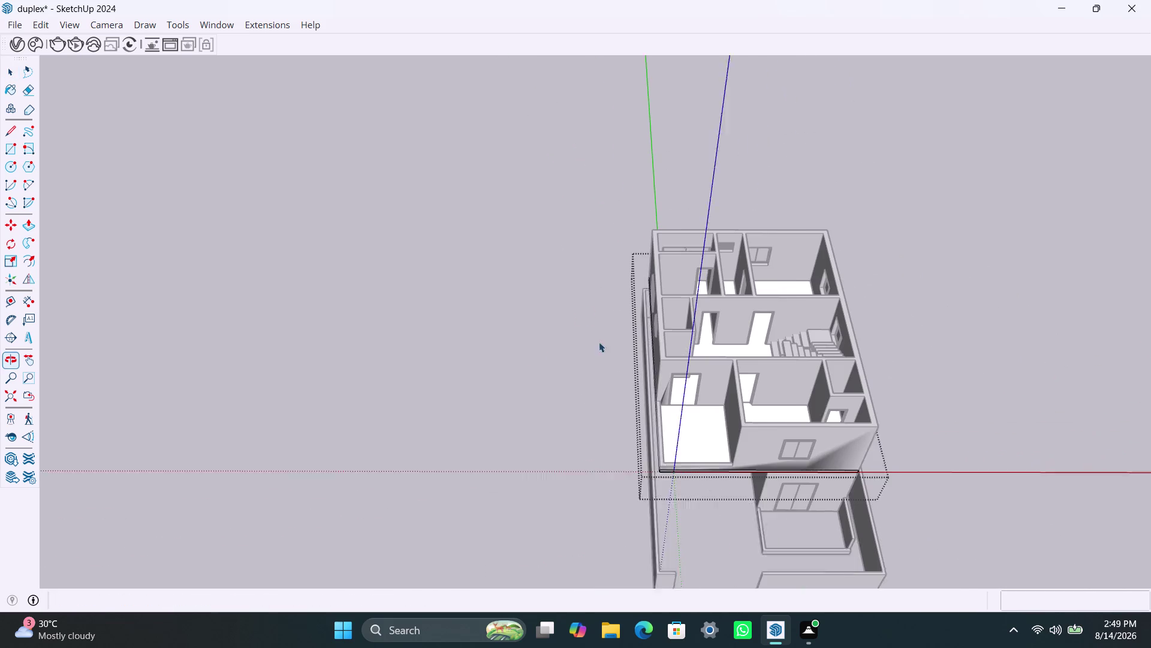
click(973, 397)
Zoom in on the gap in the front-wall sunshade band.
scroll(up, 3)
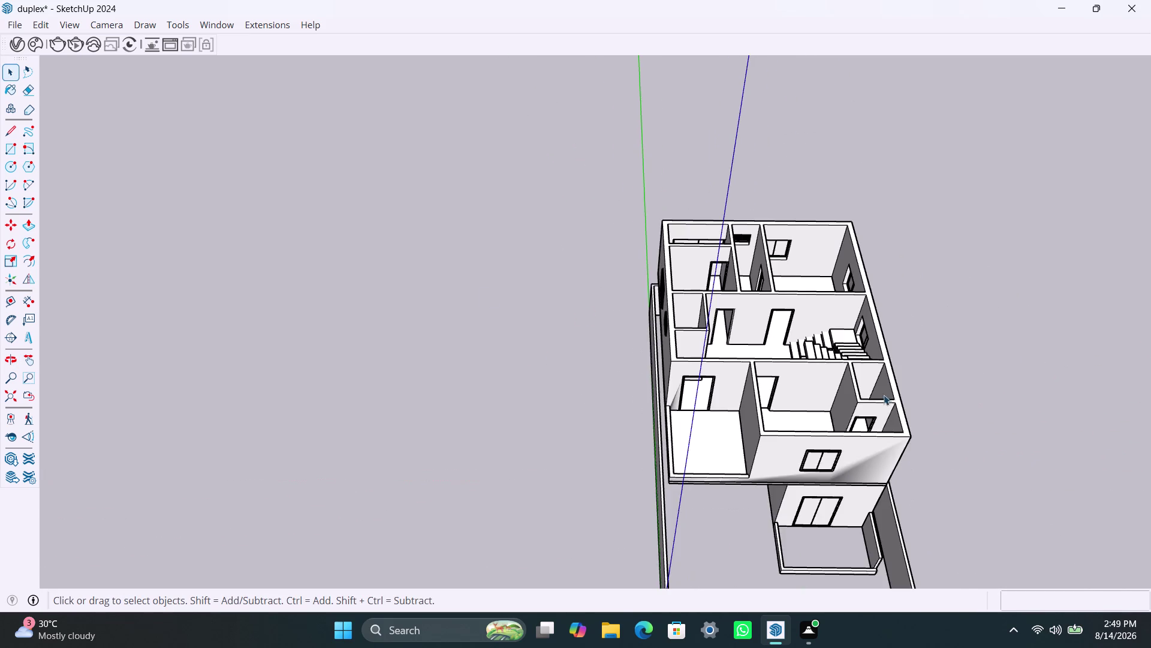
scroll(up, 3)
middle_drag(901, 381, 453, 218)
scroll(up, 3)
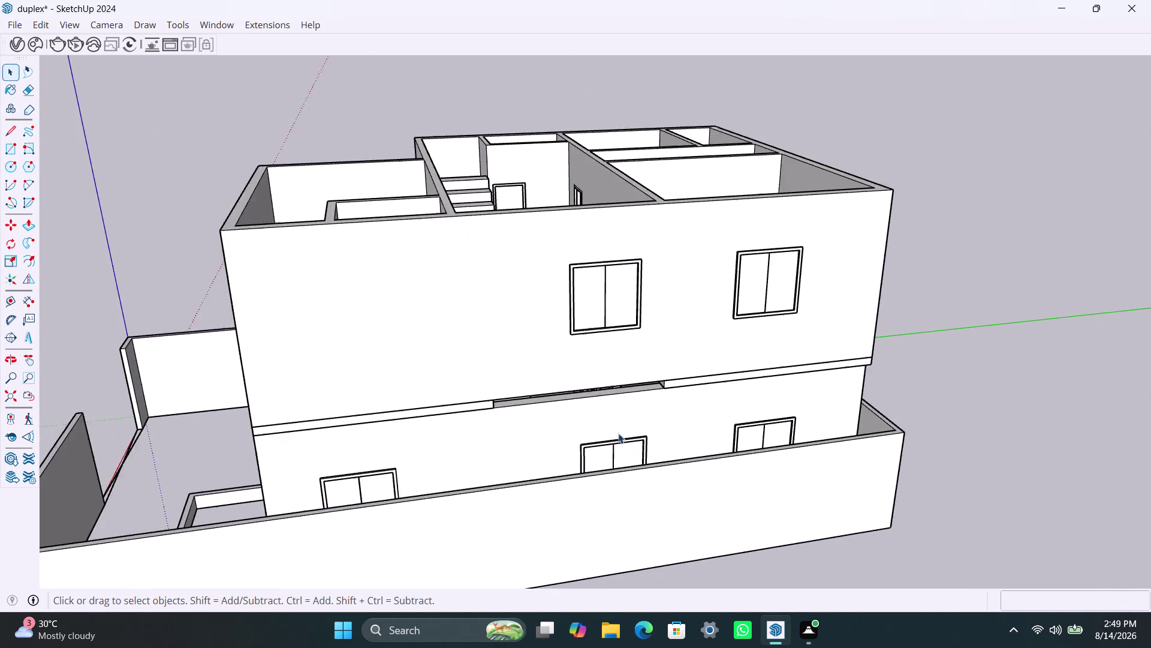
middle_drag(573, 357, 545, 282)
scroll(up, 3)
middle_drag(610, 345, 658, 368)
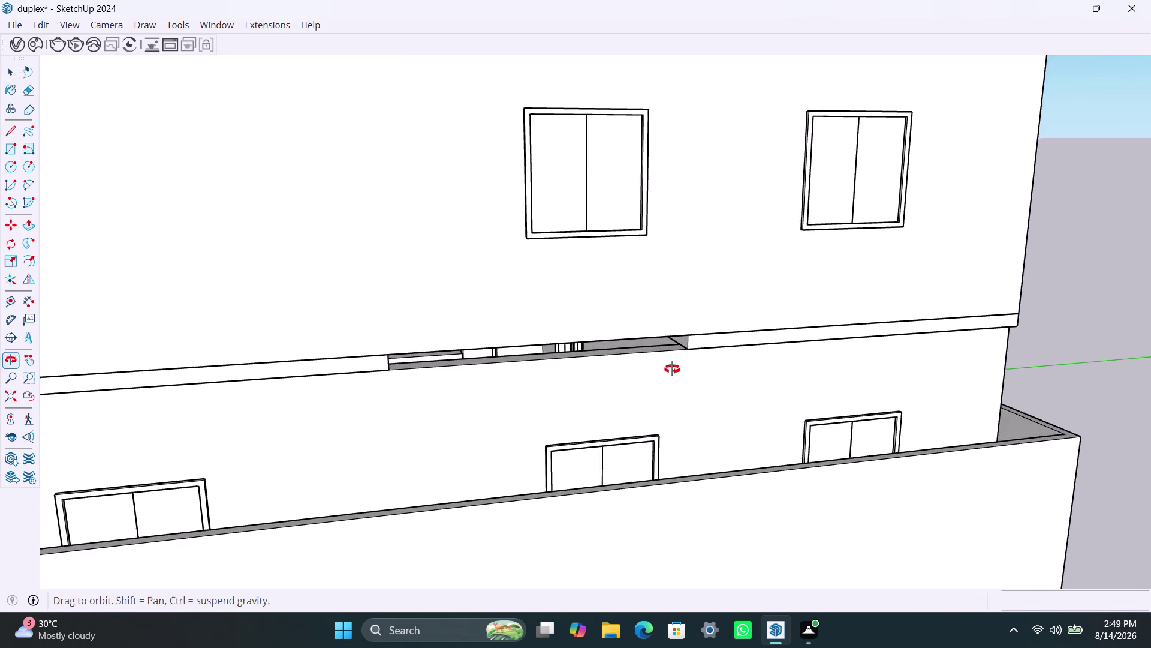
middle_drag(659, 368, 673, 369)
scroll(up, 3)
middle_drag(683, 355, 719, 344)
scroll(up, 3)
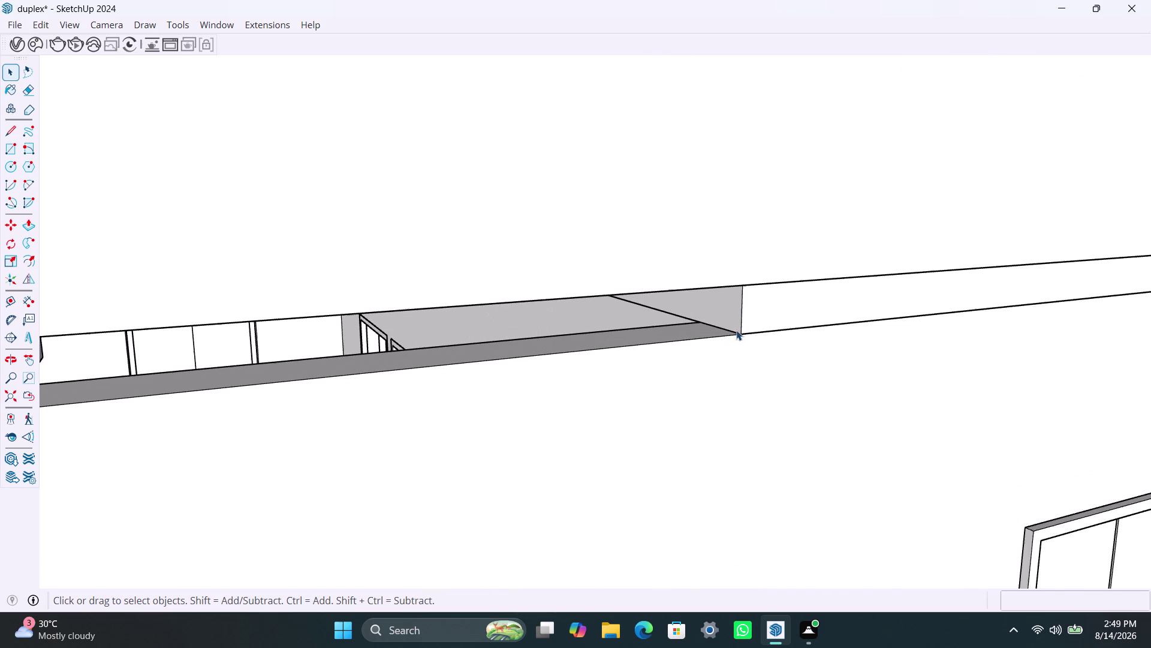
Select the front-wall band piece and move it by its bottom corner.
click(740, 318)
triple_click(742, 318)
click(742, 328)
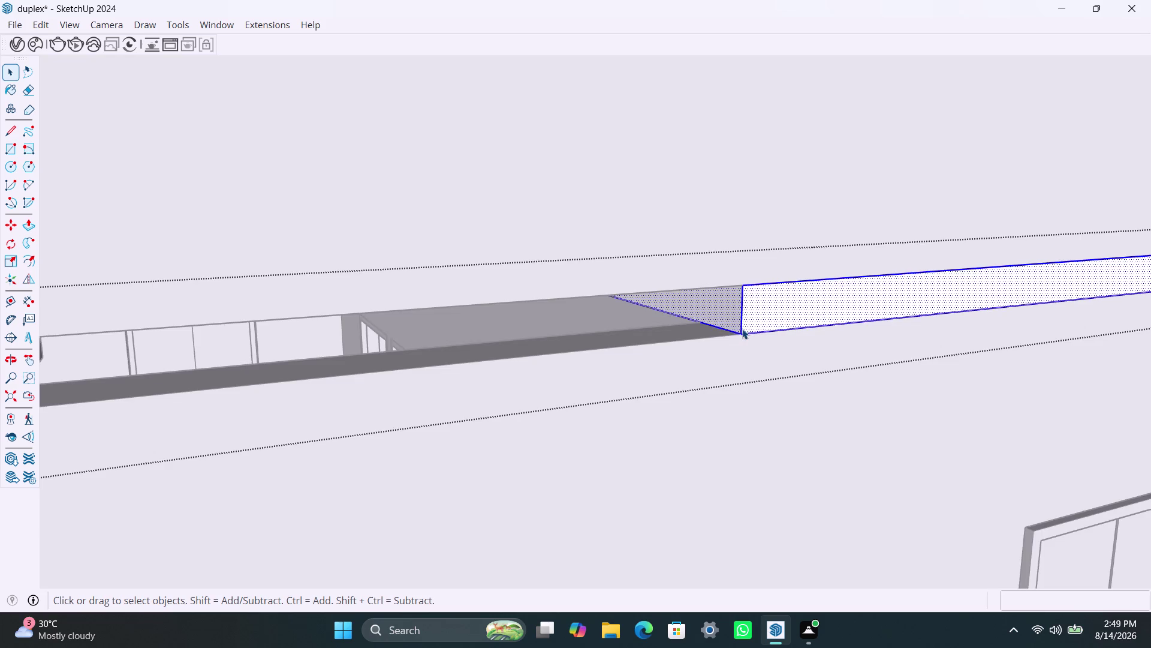
key(m)
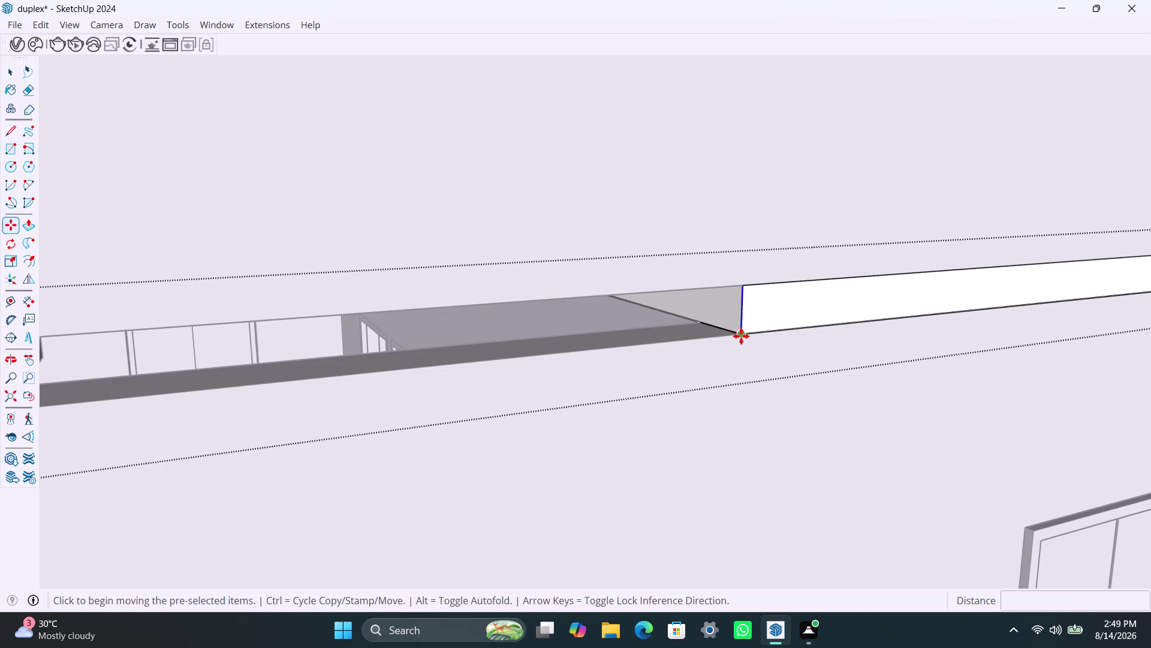
click(742, 336)
click(700, 323)
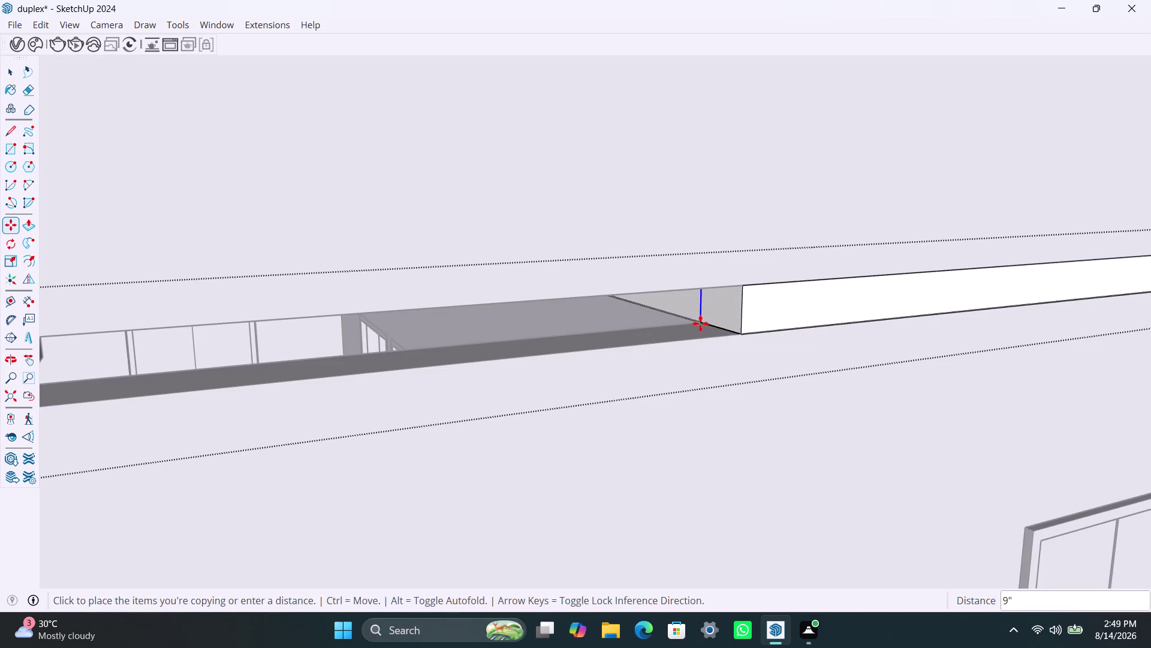
key(space)
click(716, 319)
Push/pull the band piece's end face until it meets the other piece.
key(p)
click(717, 319)
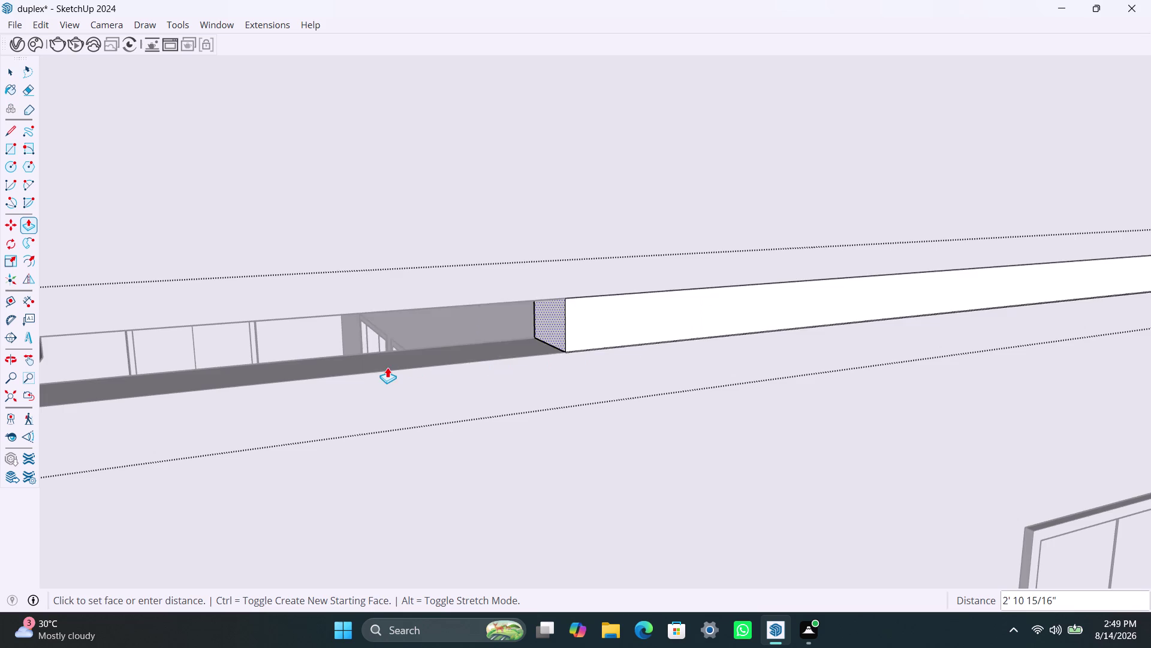
scroll(down, 3)
scroll(down, 3)
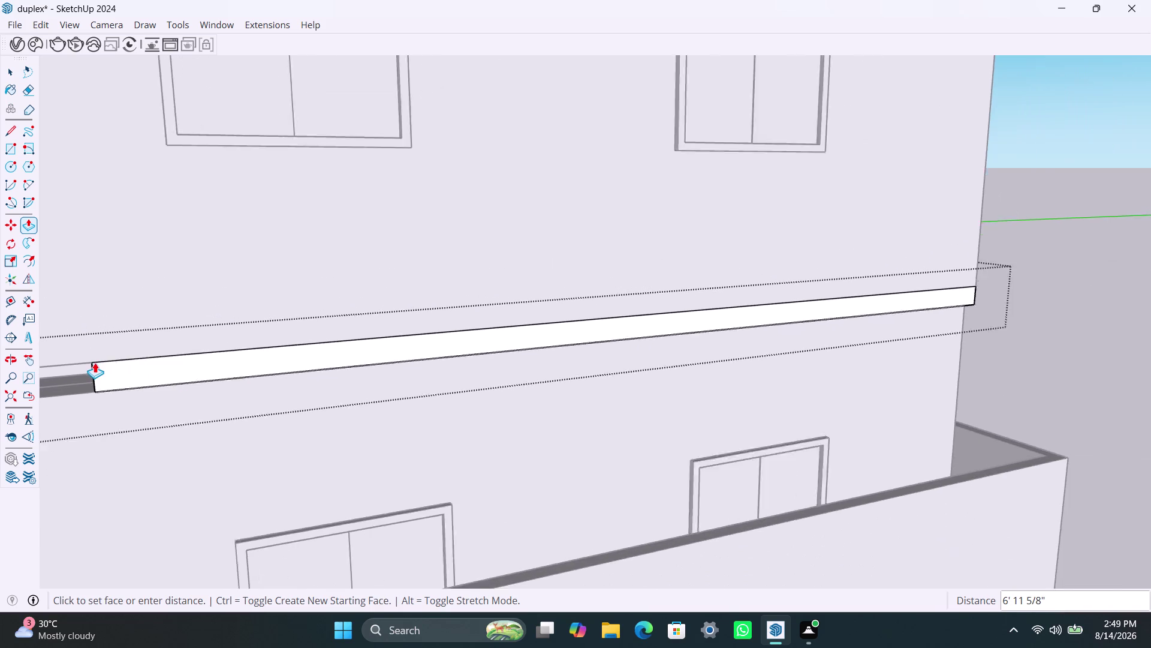
scroll(down, 3)
middle_drag(95, 362, 400, 356)
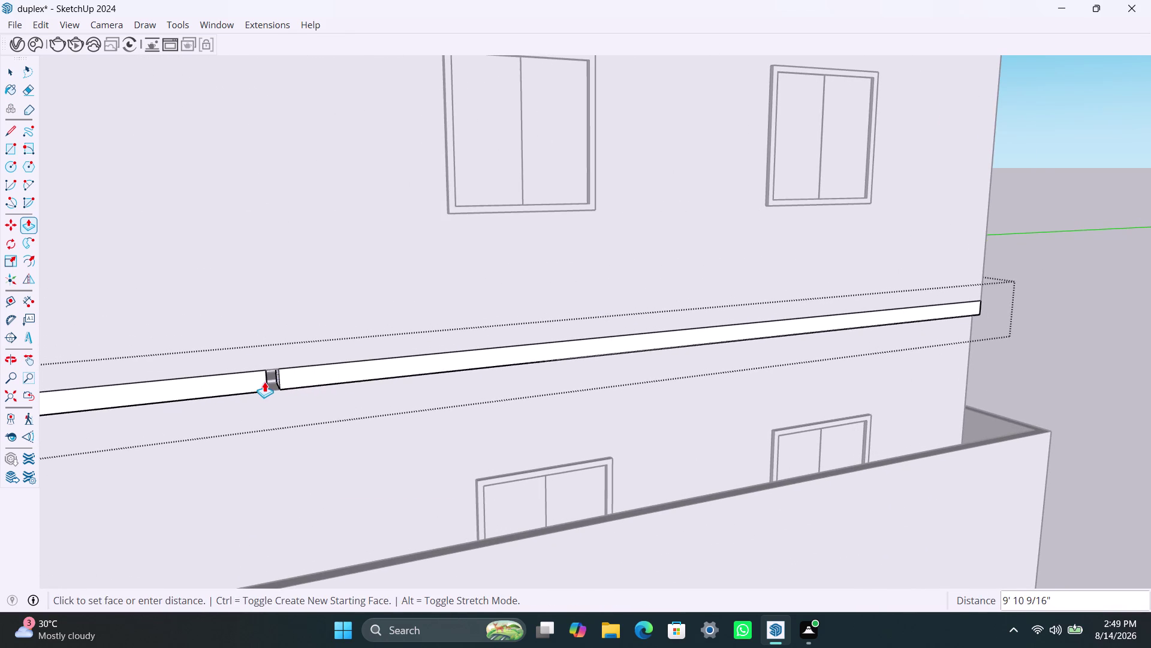
click(261, 383)
key(space)
Delete the leftover seam edge and select the joined sunshade band.
click(295, 407)
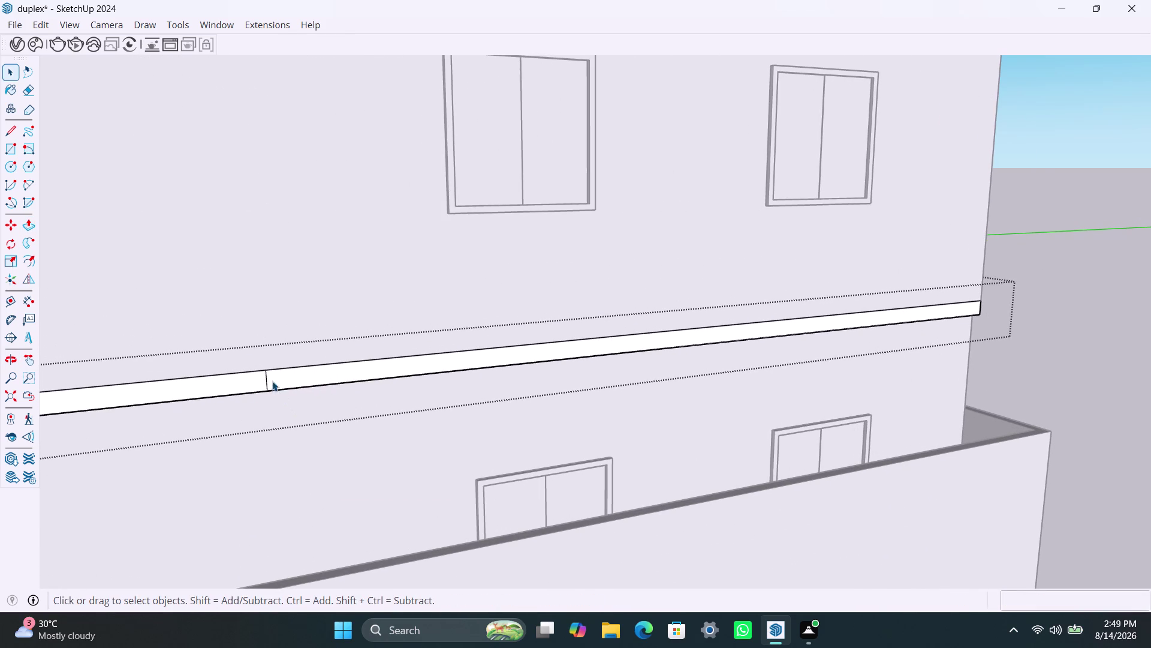
click(267, 379)
key(Delete)
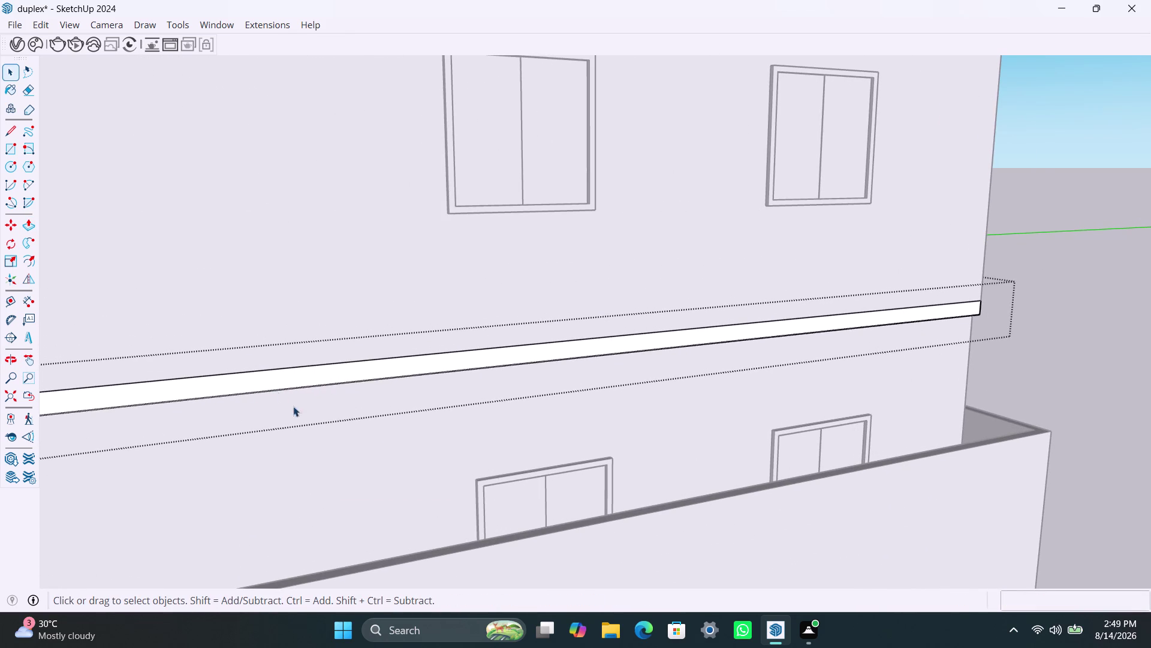
scroll(down, 3)
click(508, 332)
click(798, 276)
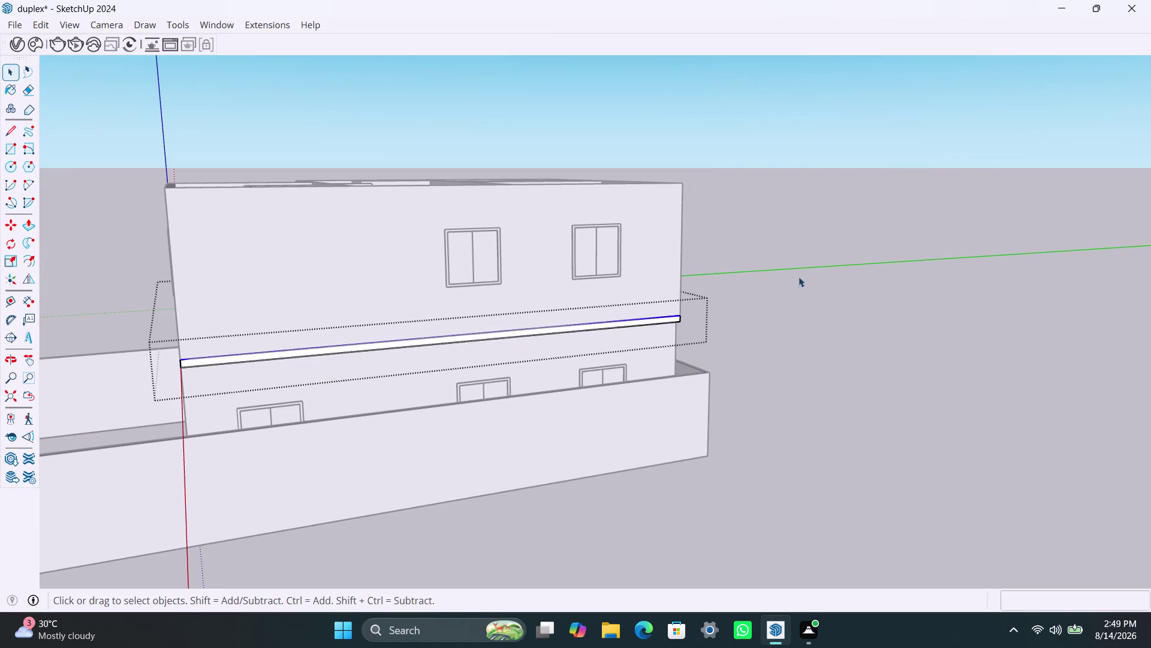
click(647, 322)
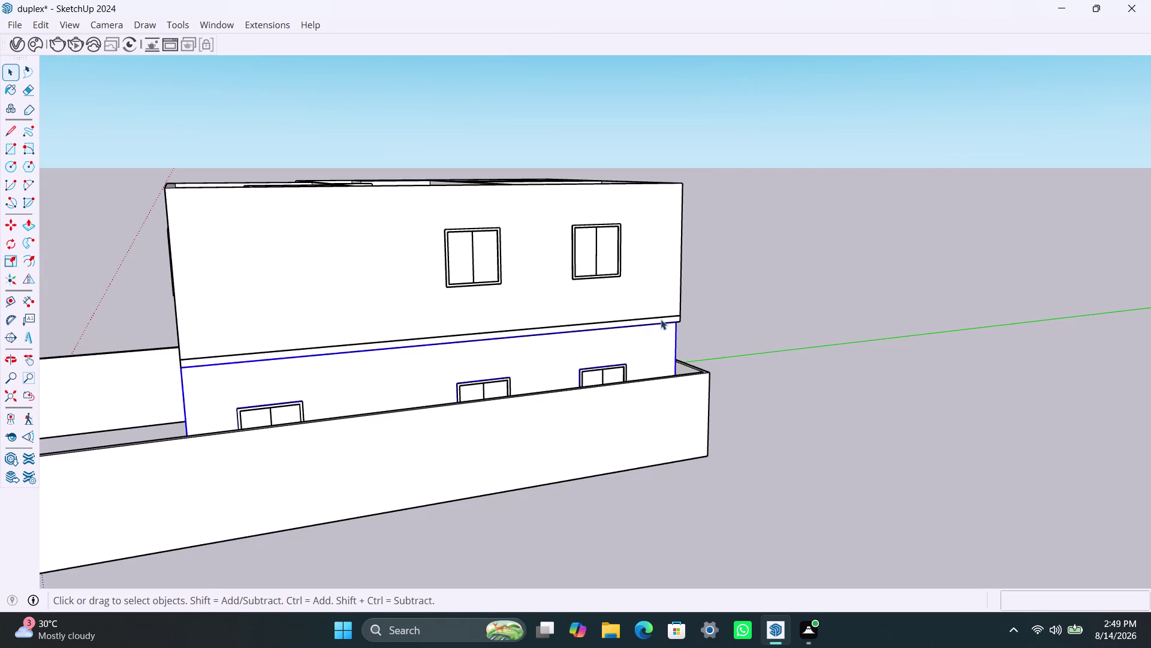
click(656, 318)
scroll(down, 3)
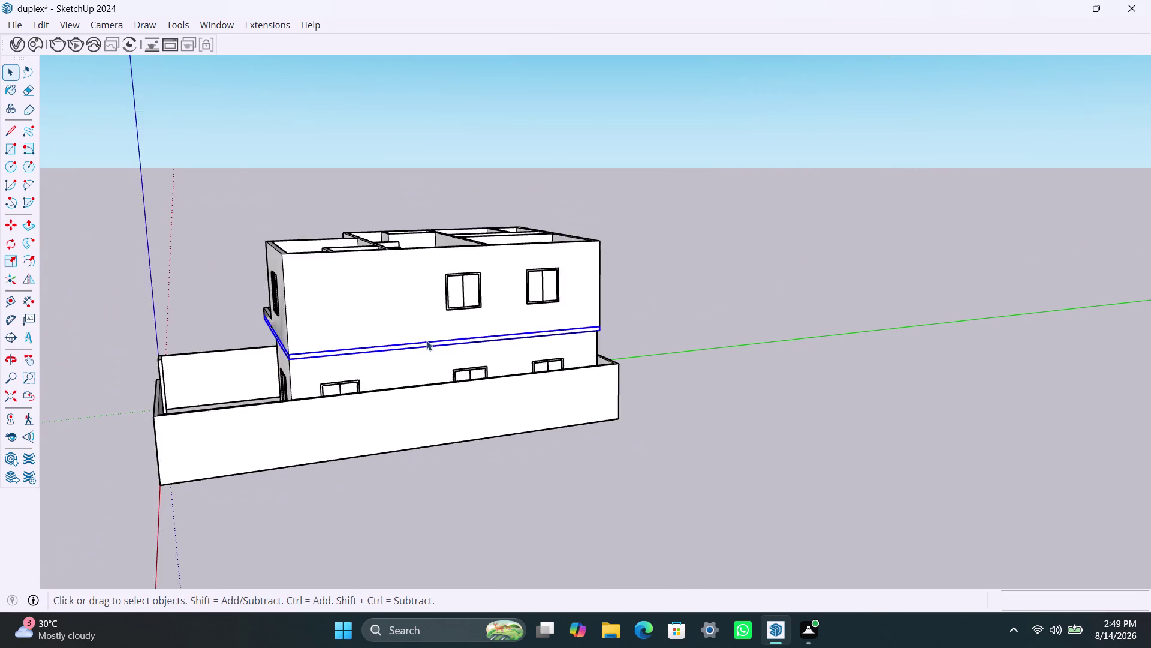
scroll(down, 3)
middle_drag(357, 375, 831, 385)
scroll(up, 3)
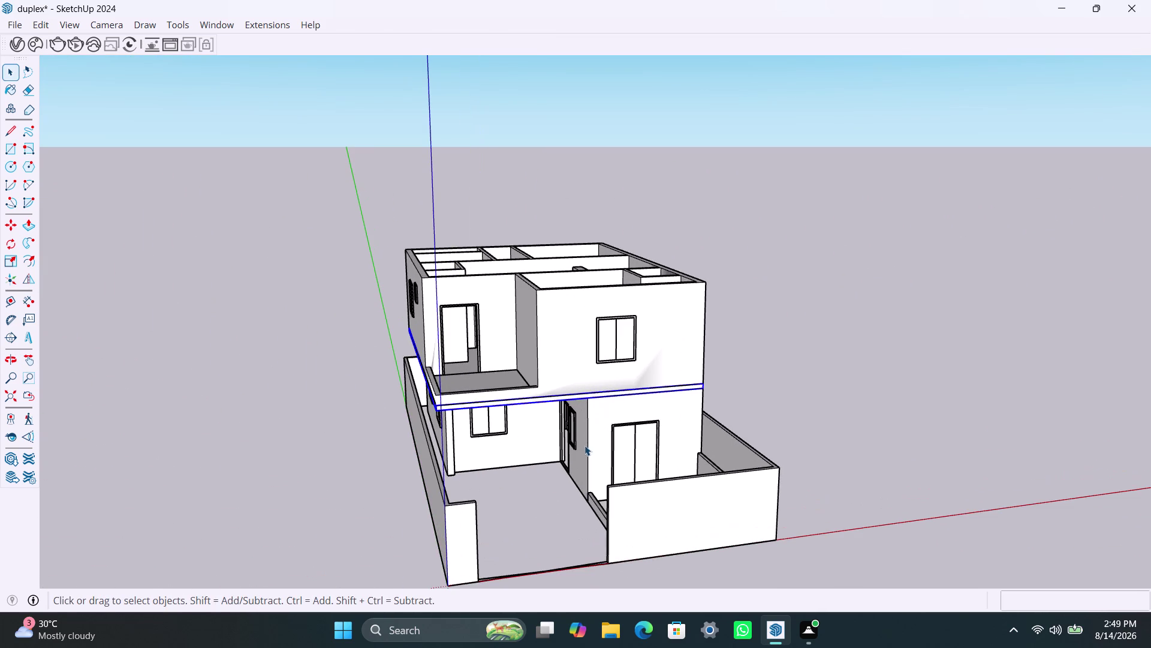
scroll(up, 3)
scroll(up, 3)
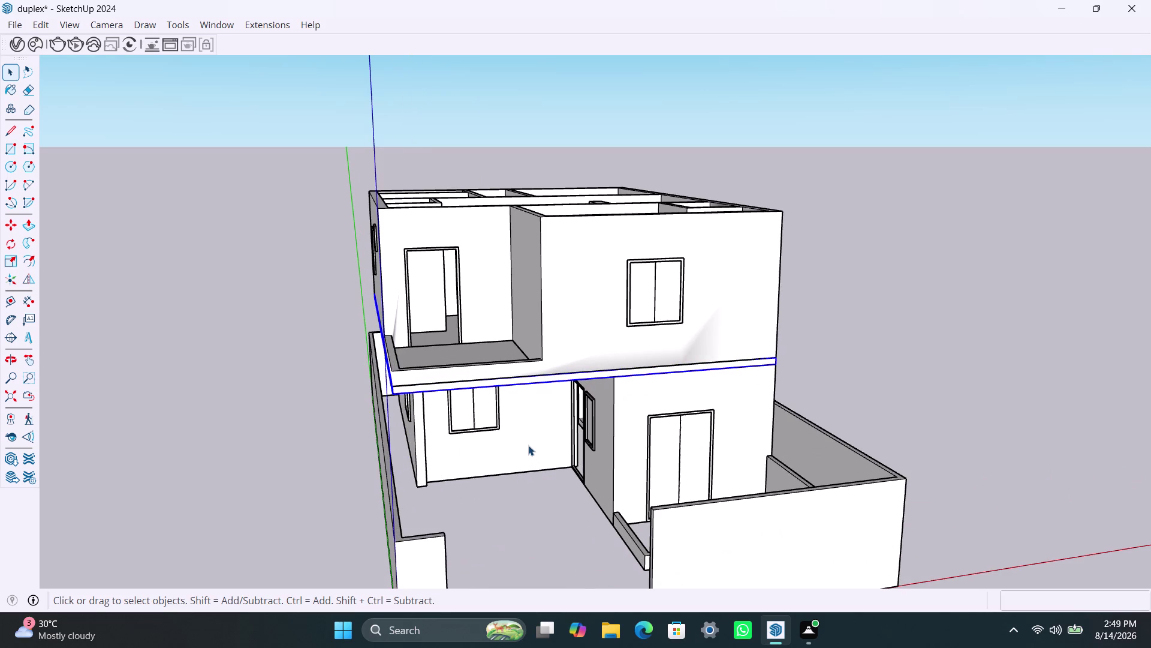
scroll(down, 3)
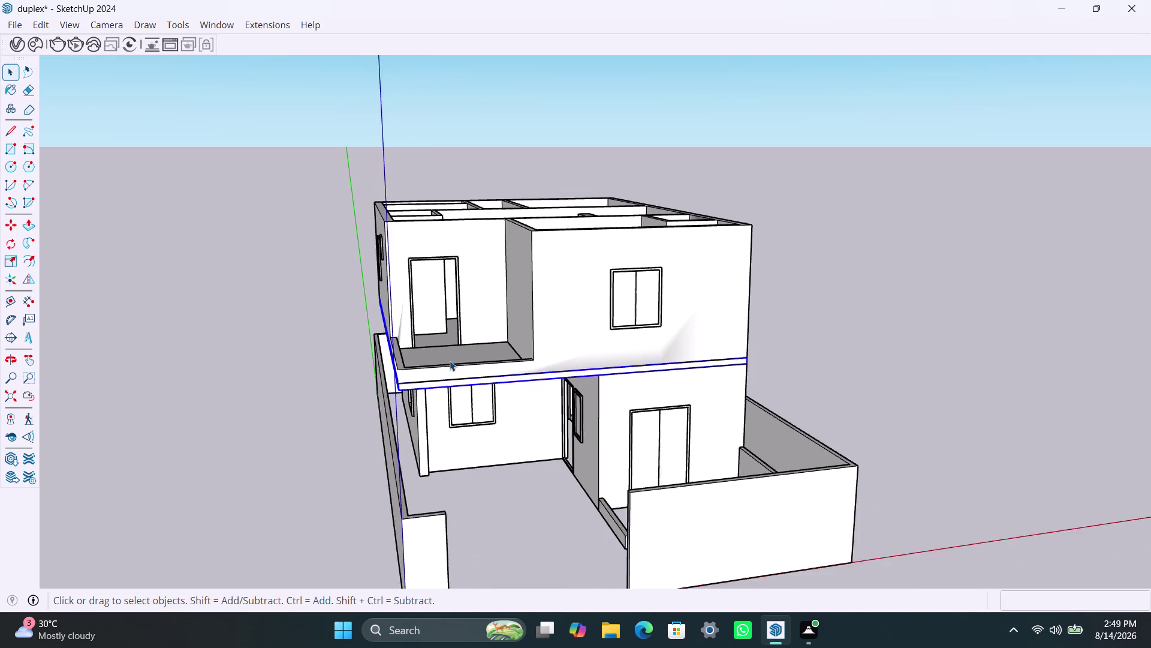
middle_drag(509, 379, 450, 577)
scroll(up, 3)
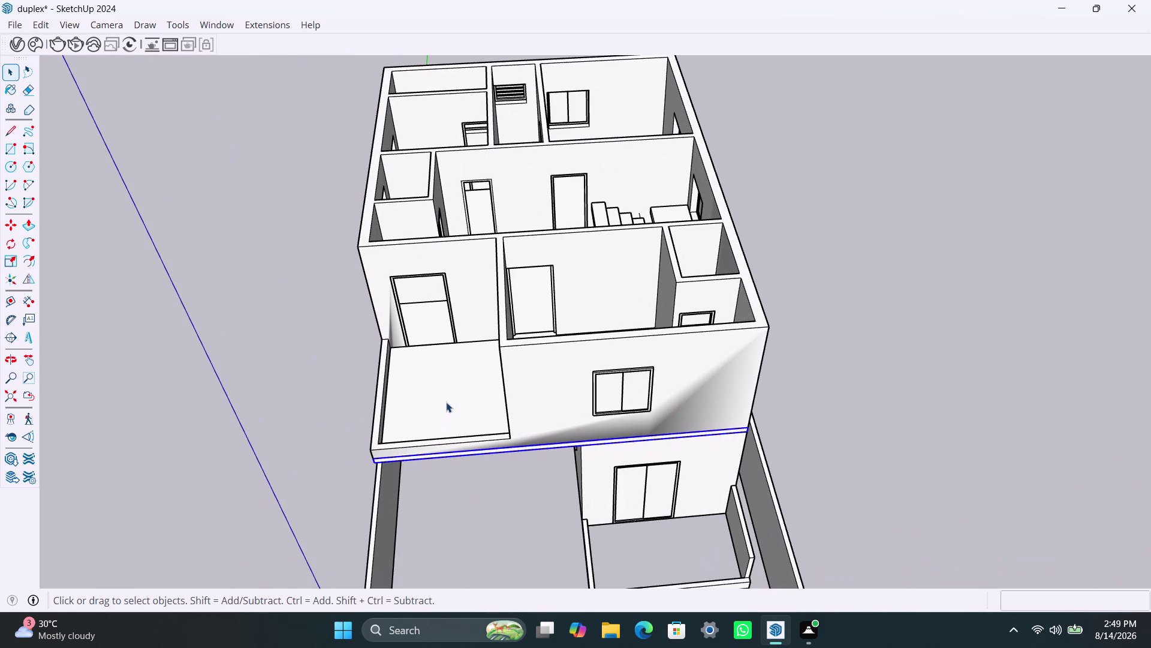
scroll(up, 3)
middle_drag(463, 327, 475, 386)
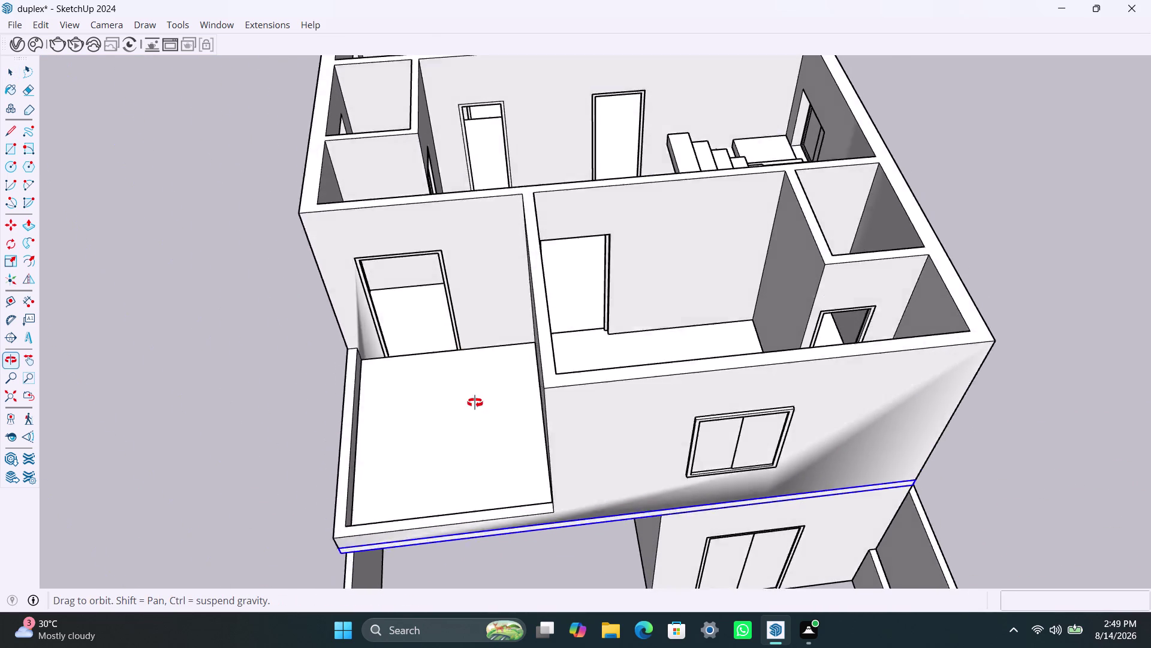
middle_drag(475, 387, 459, 457)
Delete the stray edges crossing the first doorway floor.
key(space)
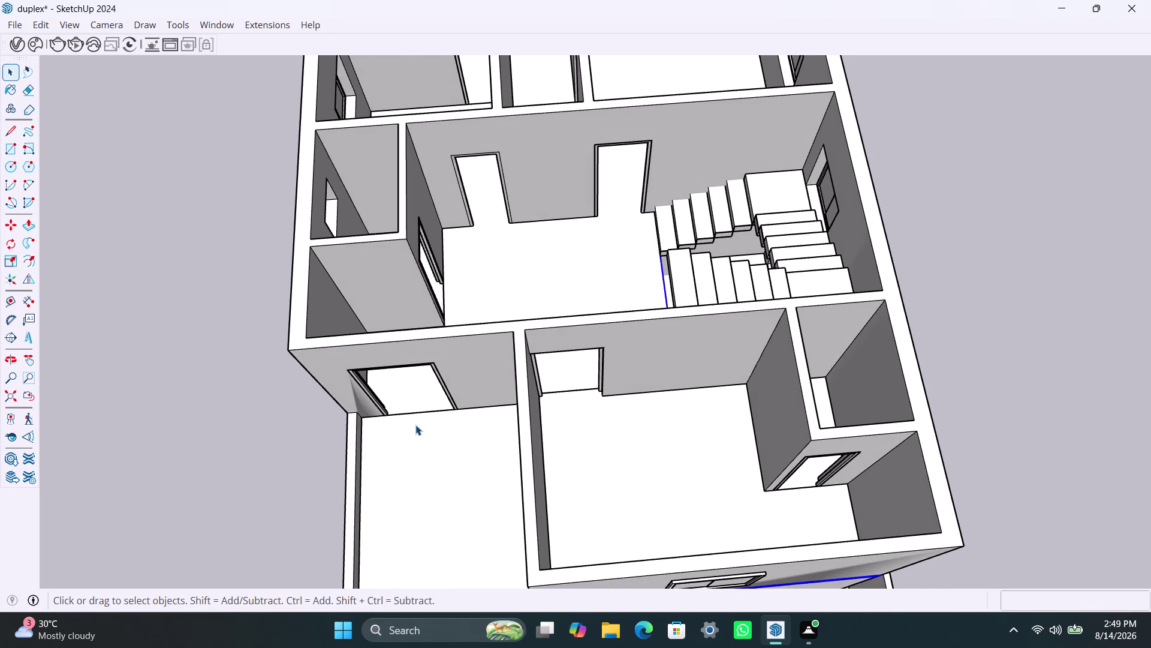
scroll(up, 3)
double_click(403, 408)
triple_click(409, 407)
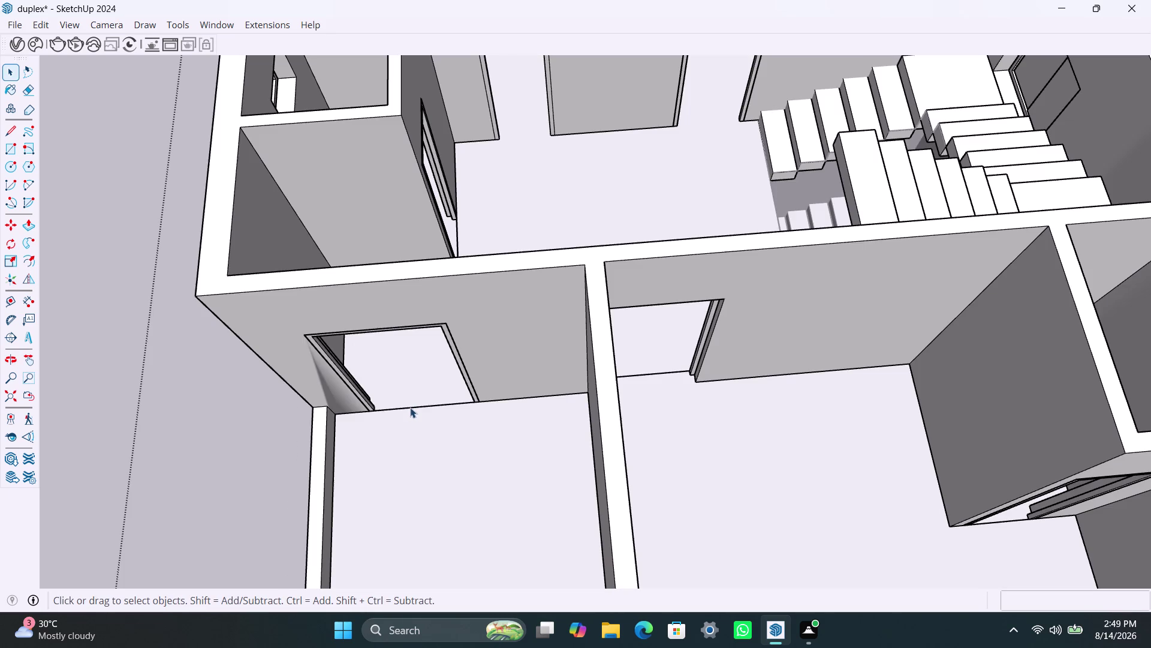
click(412, 407)
click(425, 407)
scroll(up, 3)
double_click(425, 407)
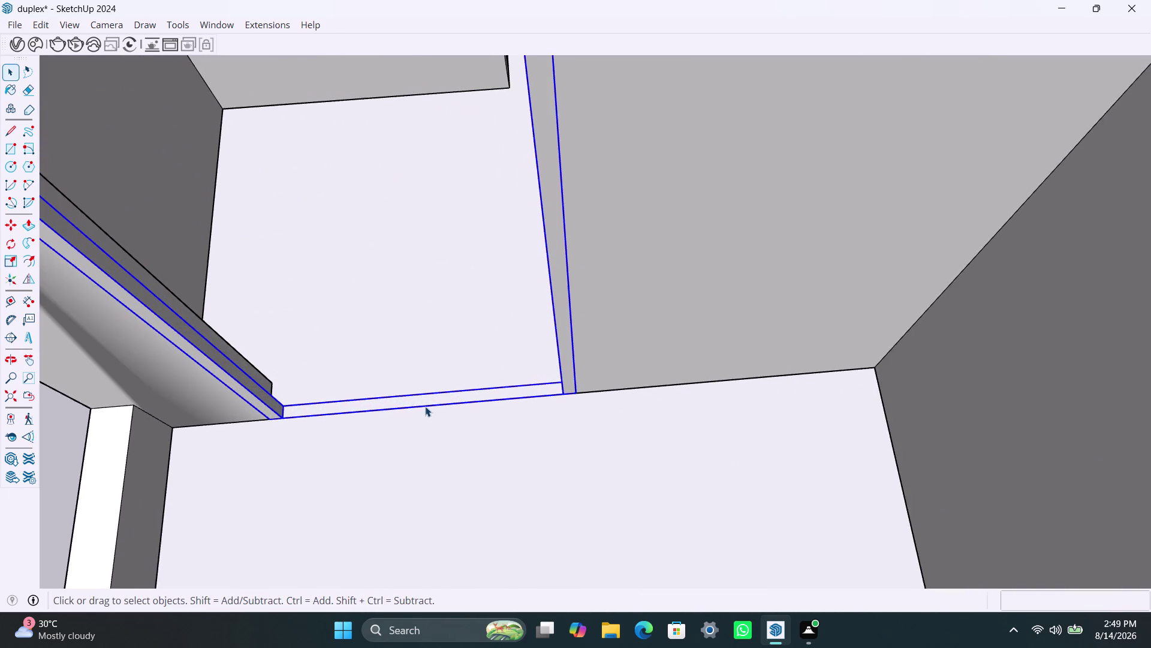
click(447, 405)
key(Delete)
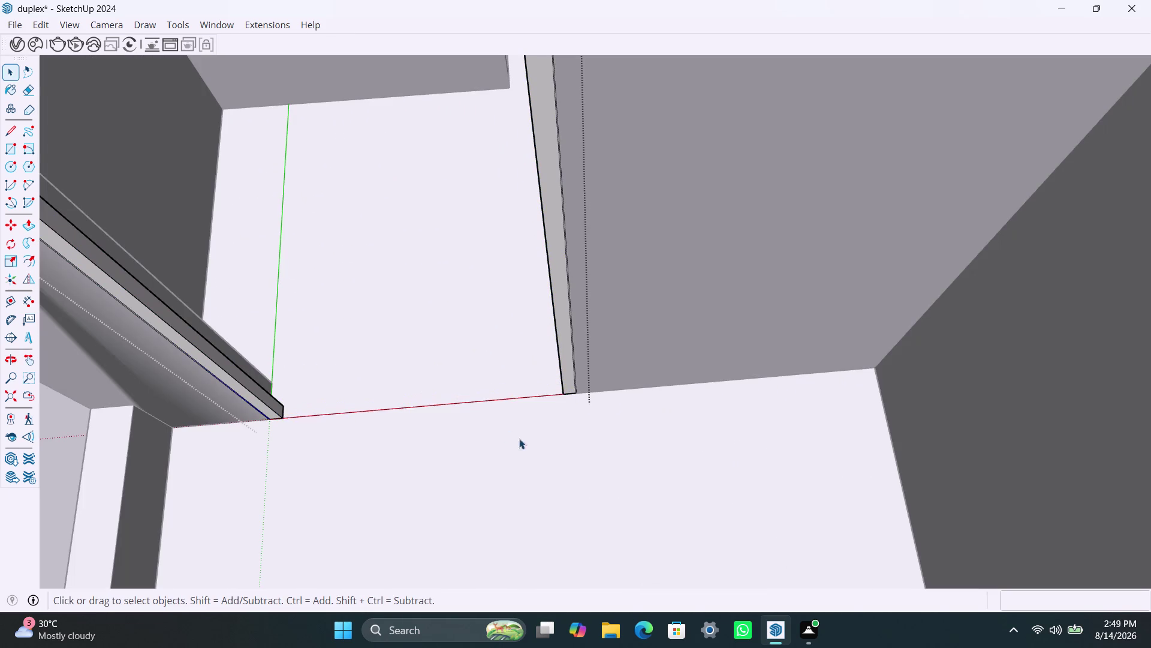
Remove the stray threshold edges and leftover floor line in the next doorway.
scroll(down, 3)
scroll(up, 3)
click(620, 390)
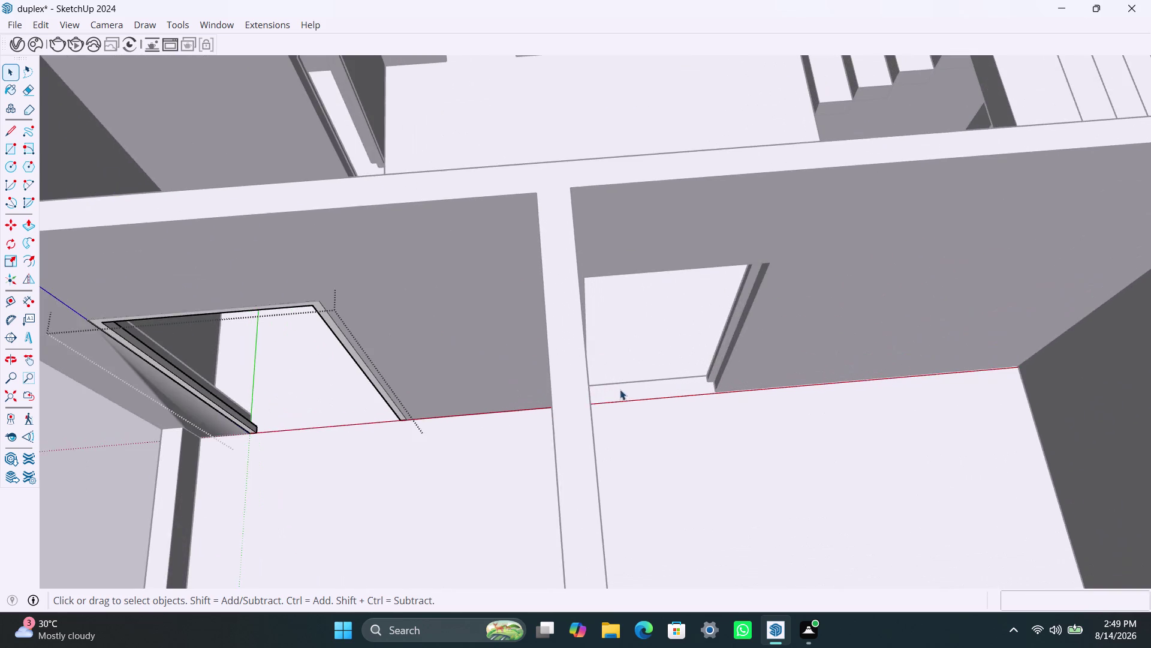
click(628, 383)
triple_click(627, 384)
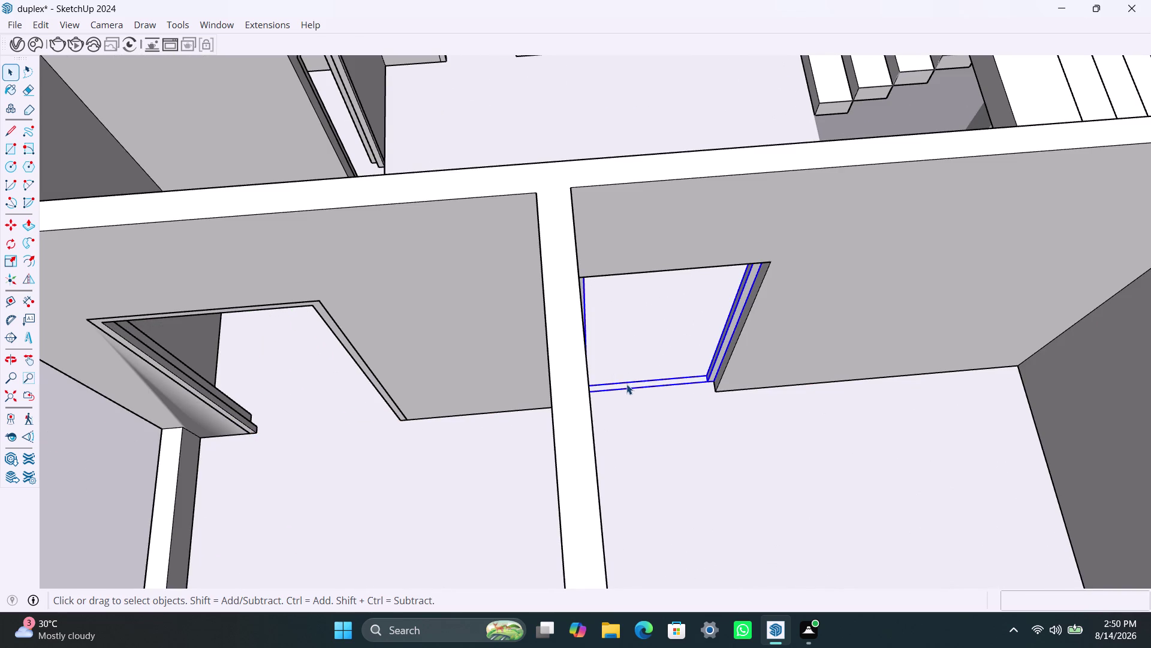
click(626, 383)
click(624, 382)
scroll(up, 3)
click(624, 381)
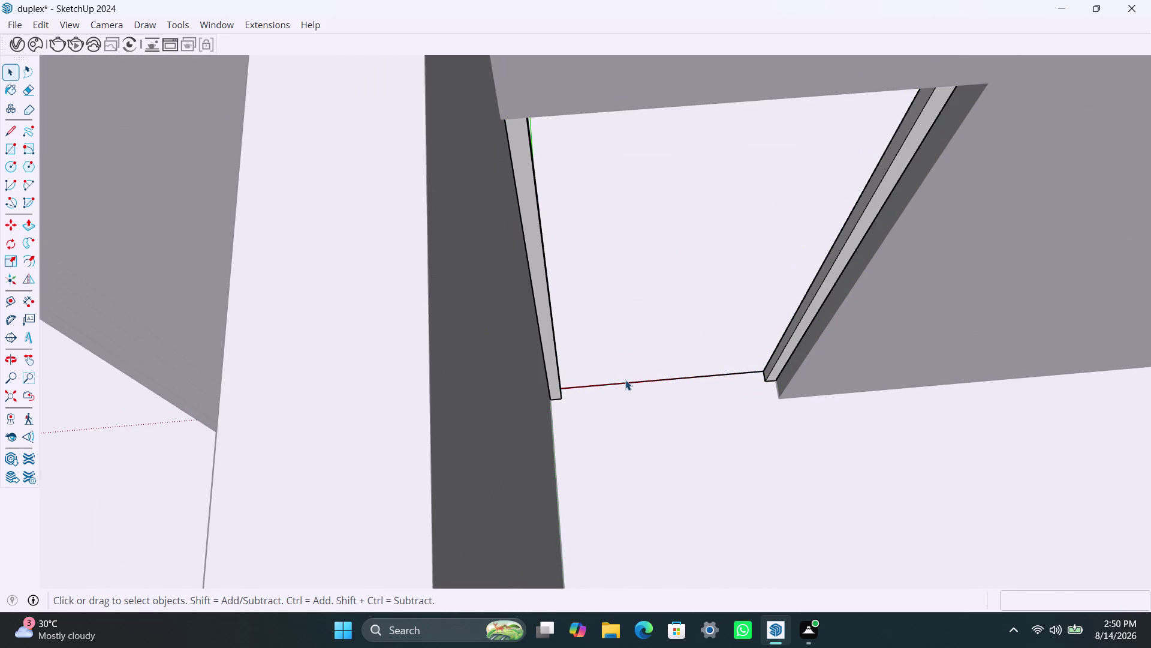
click(630, 380)
double_click(634, 381)
key(Delete)
Delete the stray floor edge under an upper-floor doorway.
scroll(down, 3)
click(191, 357)
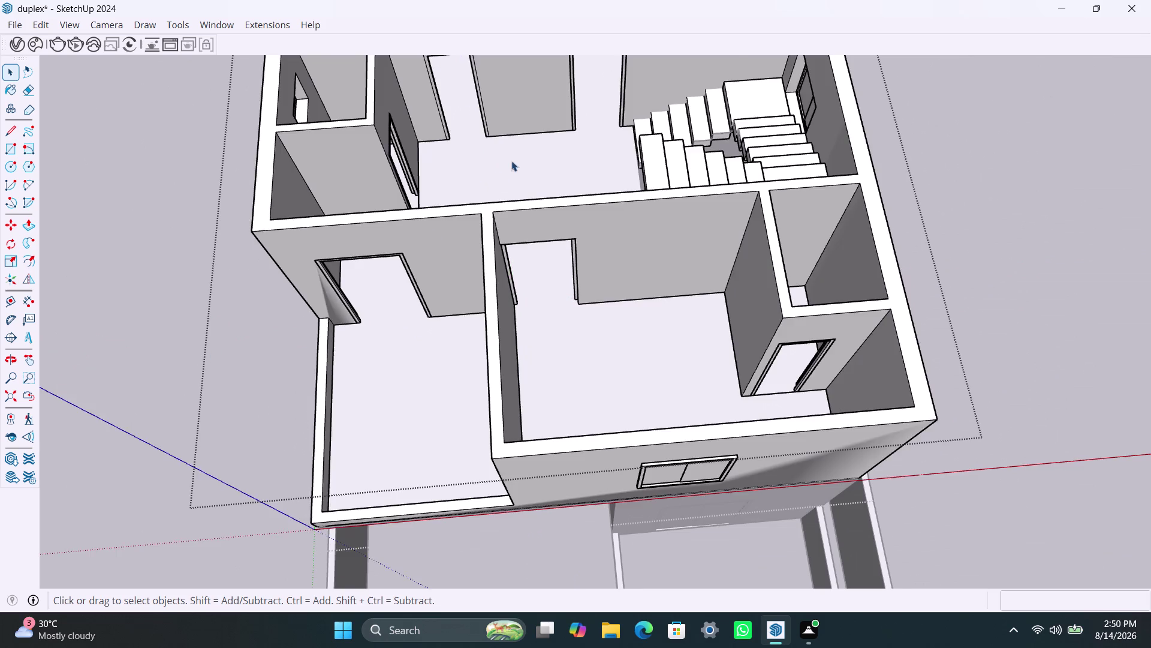
scroll(down, 3)
middle_drag(587, 258, 539, 258)
scroll(up, 3)
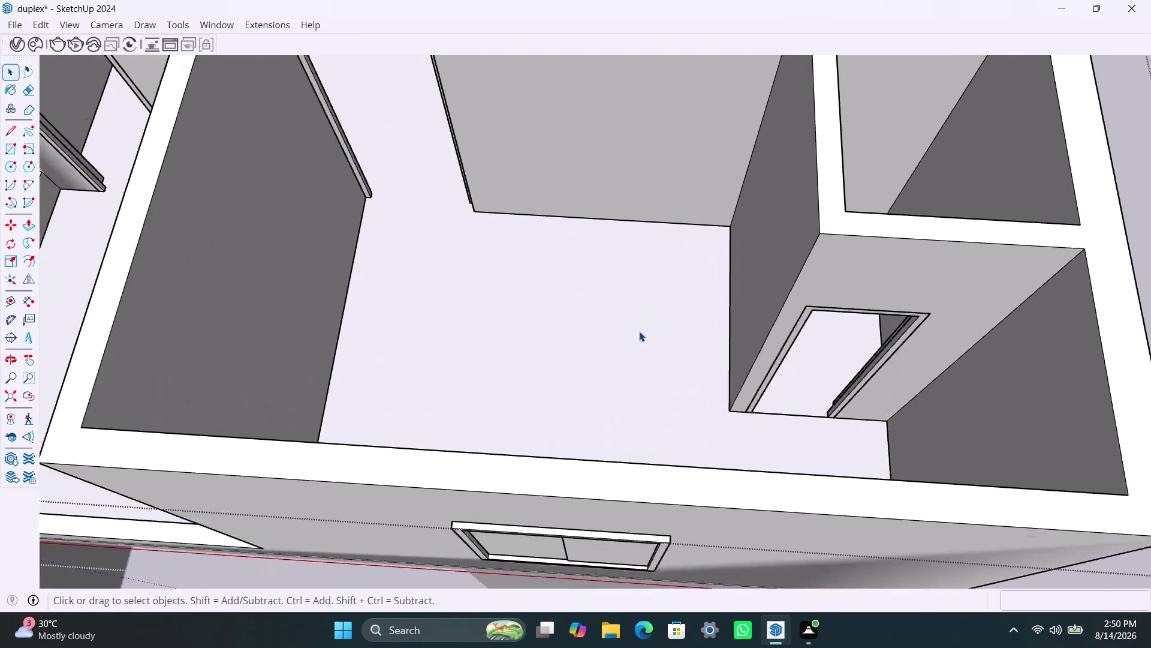
scroll(up, 3)
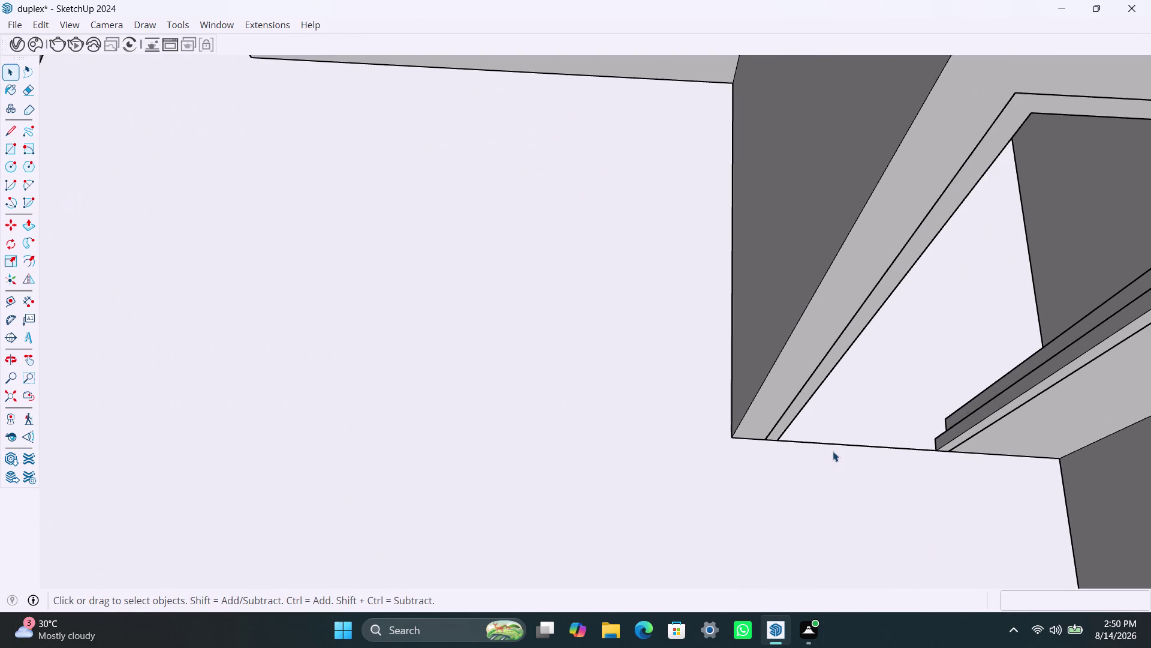
click(834, 445)
triple_click(833, 445)
click(833, 444)
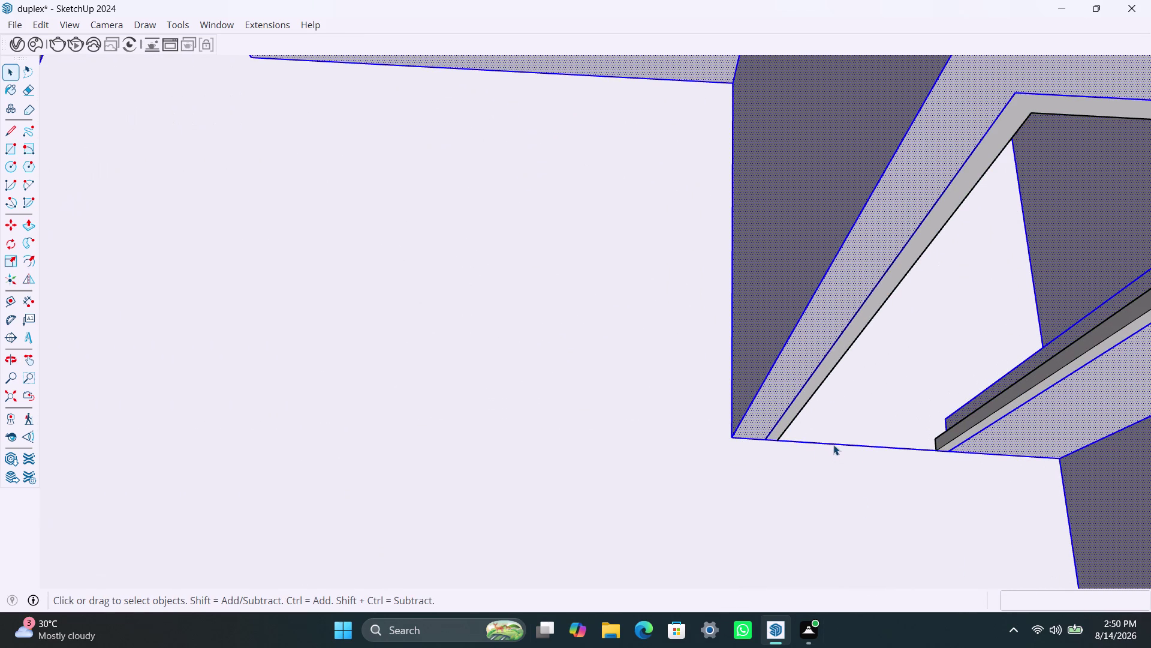
click(829, 441)
scroll(up, 3)
key(Delete)
scroll(down, 3)
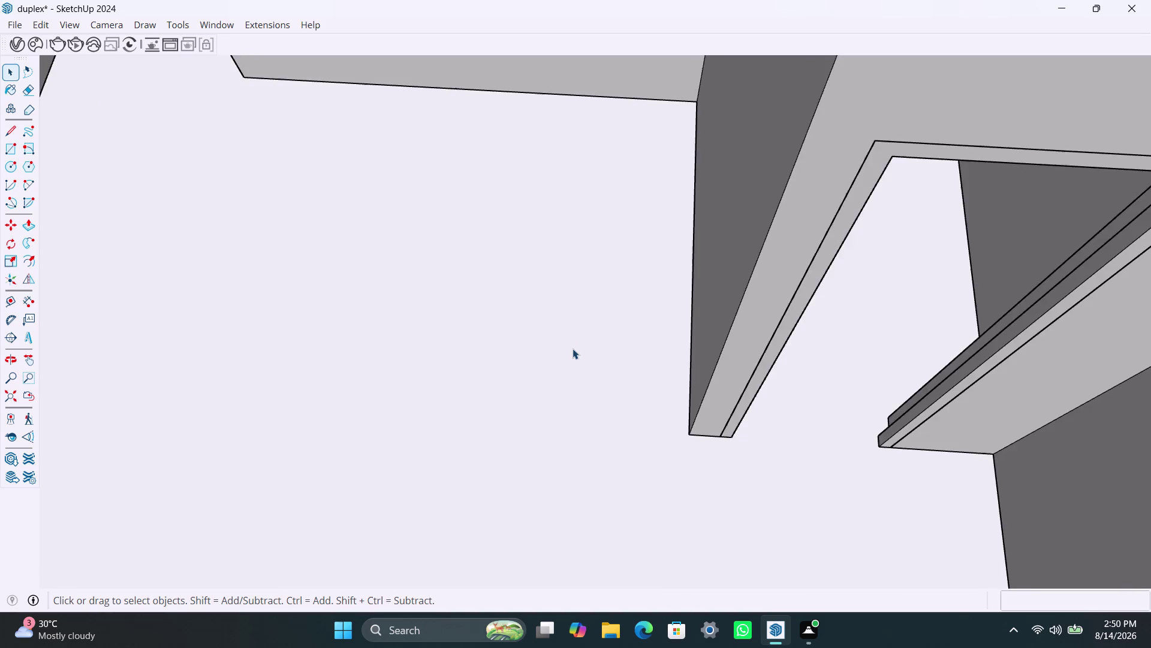